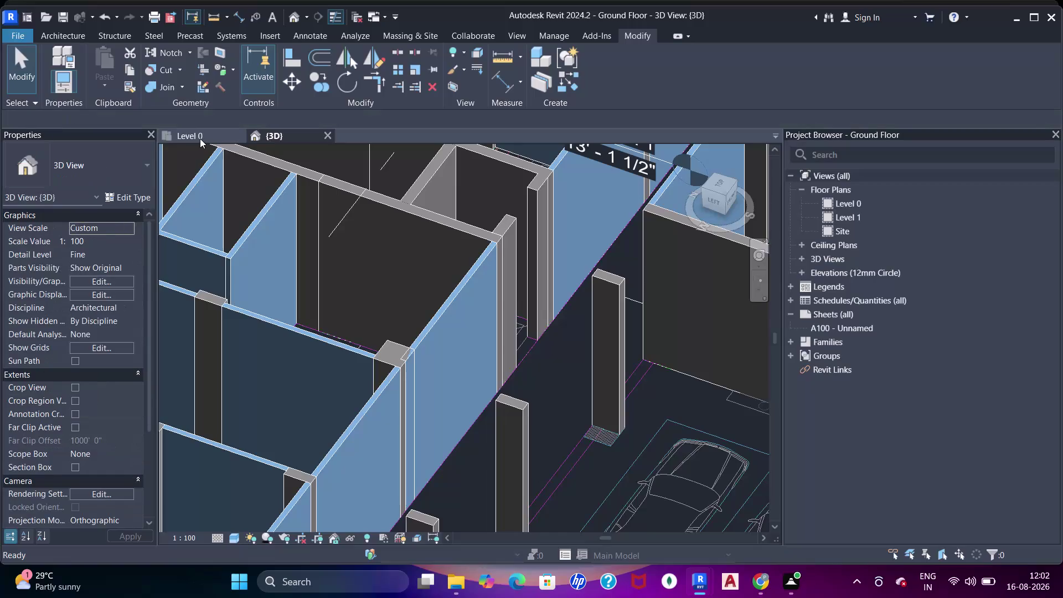
Pan the Level 0 plan across the parking bays, bedrooms and toilets.
scroll(down, 3)
middle_drag(520, 306, 553, 353)
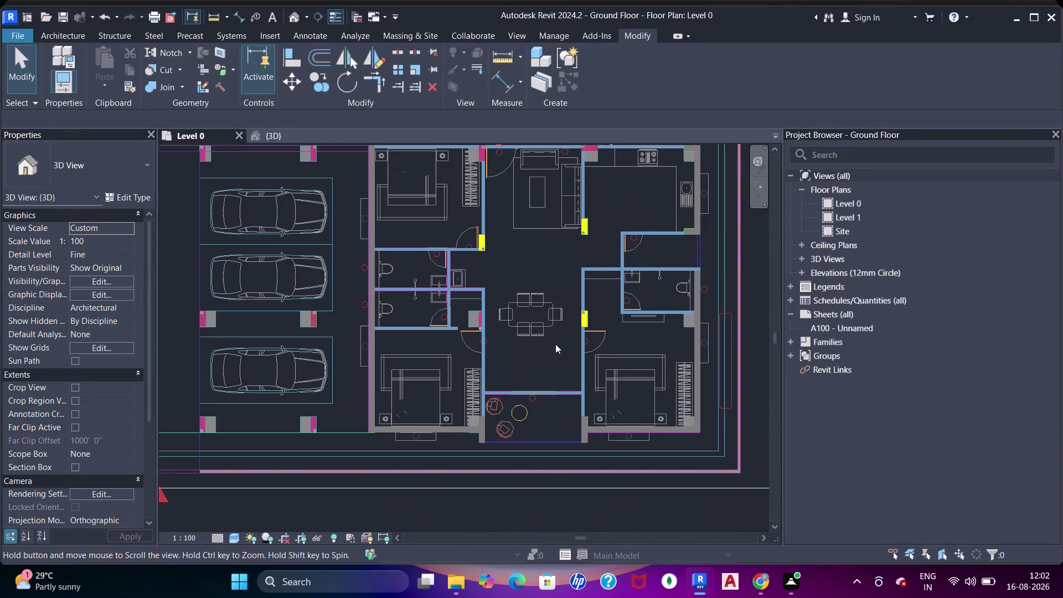
middle_drag(501, 285, 677, 378)
middle_drag(479, 264, 490, 281)
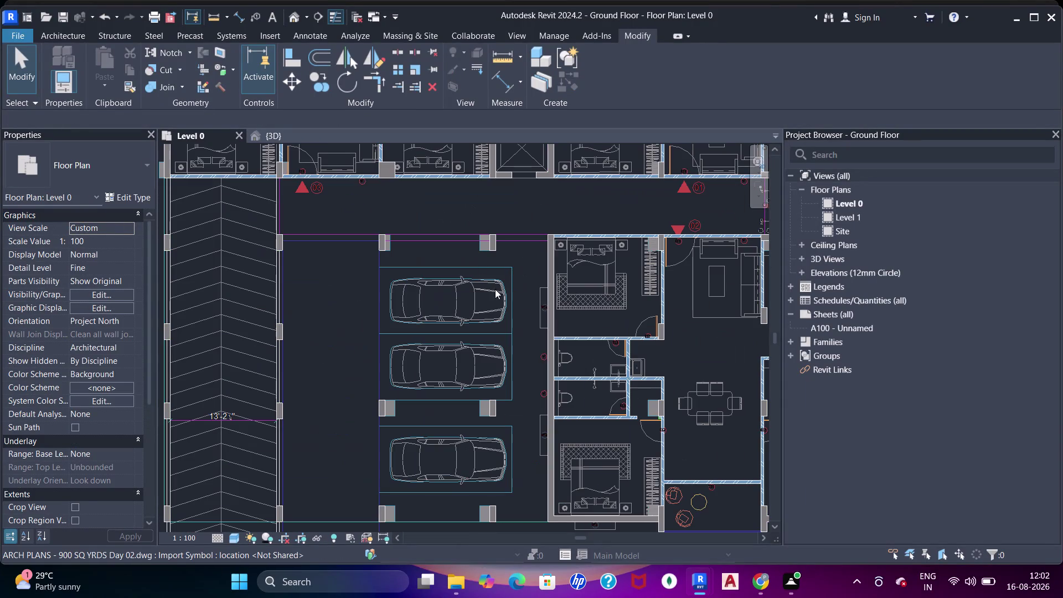
middle_drag(491, 281, 524, 321)
scroll(up, 3)
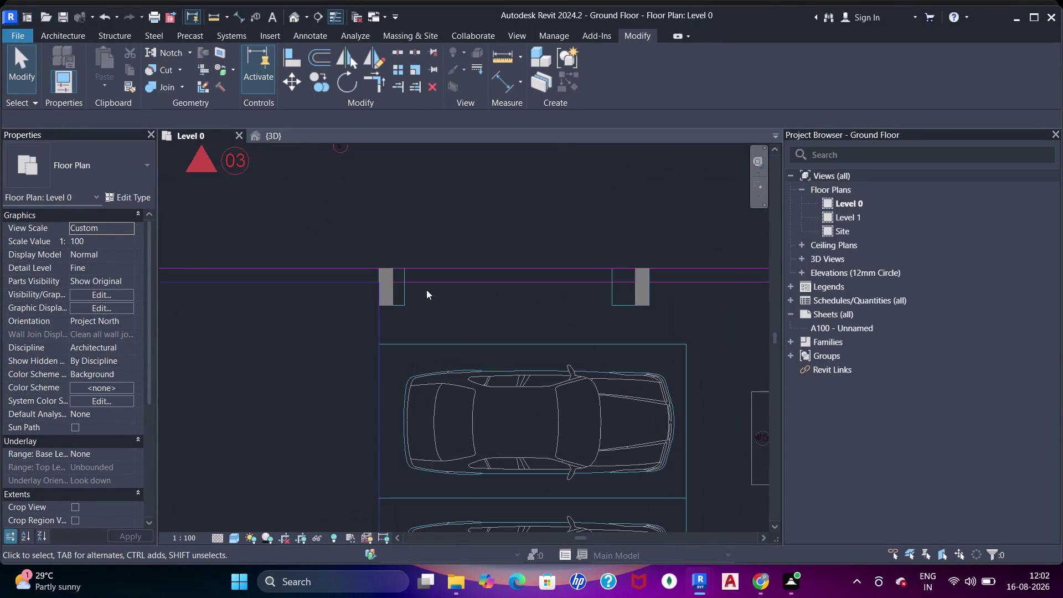
scroll(down, 3)
middle_drag(390, 272, 485, 317)
middle_drag(447, 254, 488, 349)
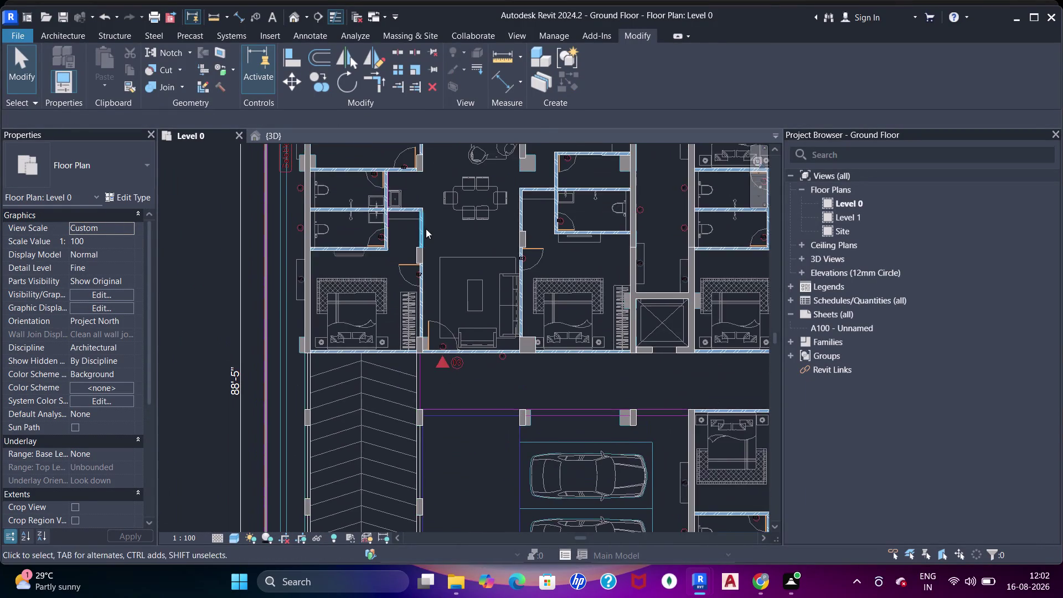
middle_drag(436, 236, 448, 342)
middle_drag(489, 247, 480, 321)
middle_drag(701, 341, 574, 196)
middle_drag(727, 447, 639, 263)
middle_drag(631, 424, 605, 279)
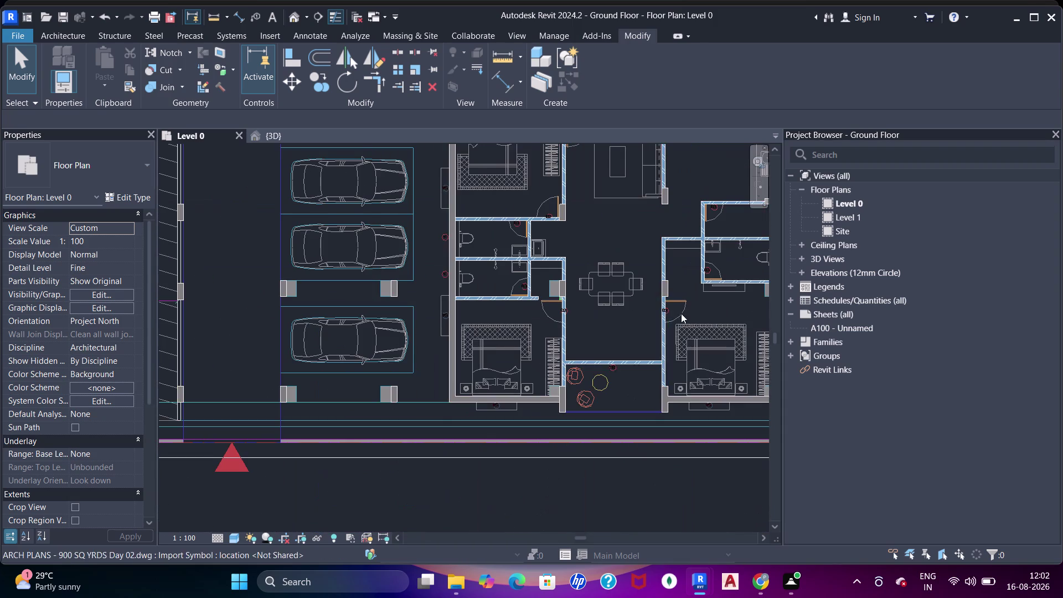
Zoom in on the wall end beside the column near door D2.
middle_drag(681, 313, 528, 342)
middle_drag(443, 357, 567, 397)
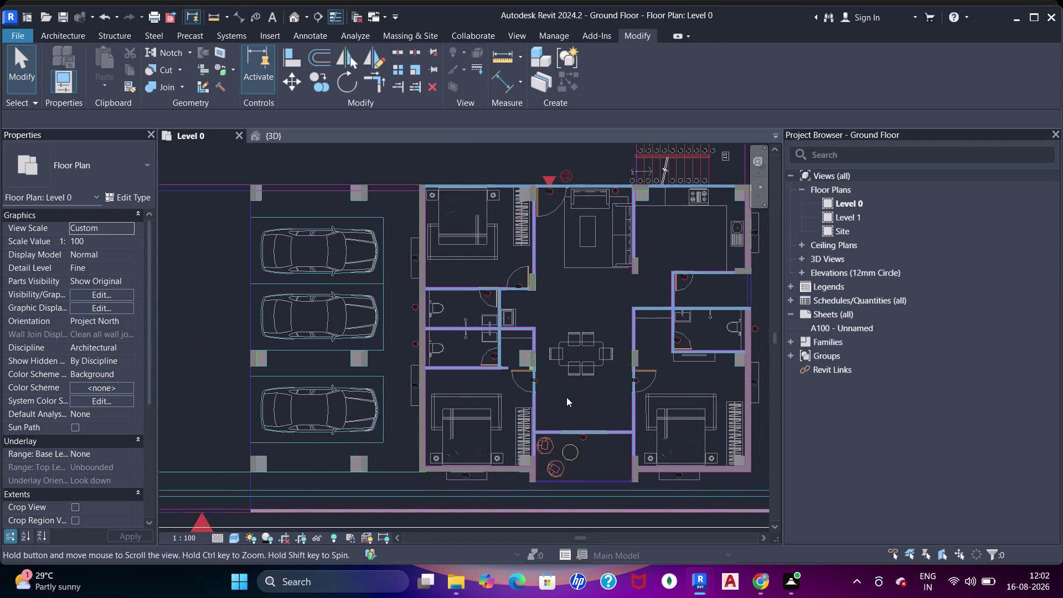
scroll(up, 3)
scroll(up, 3)
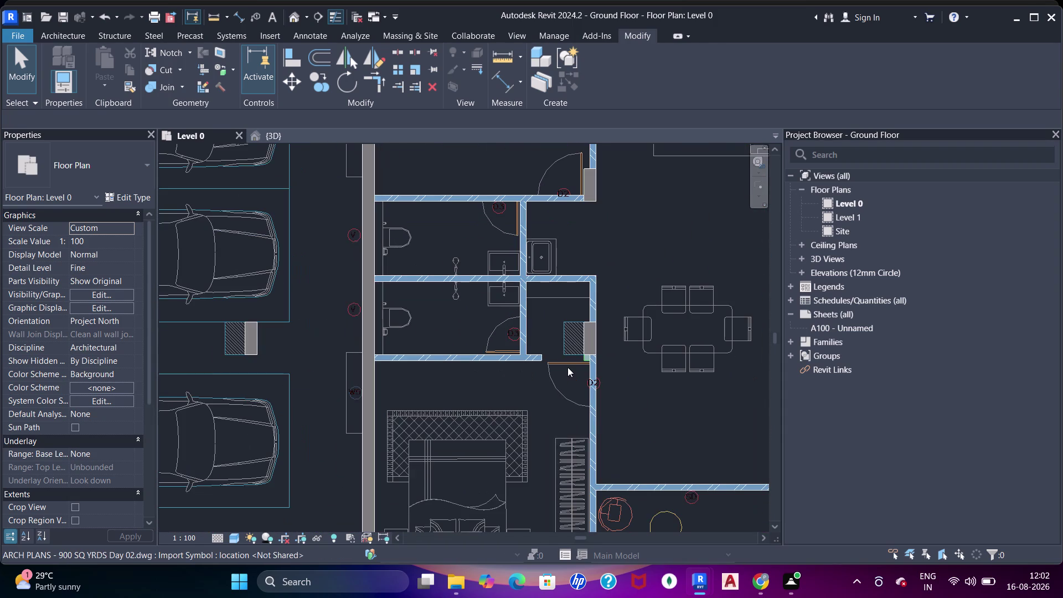
scroll(up, 3)
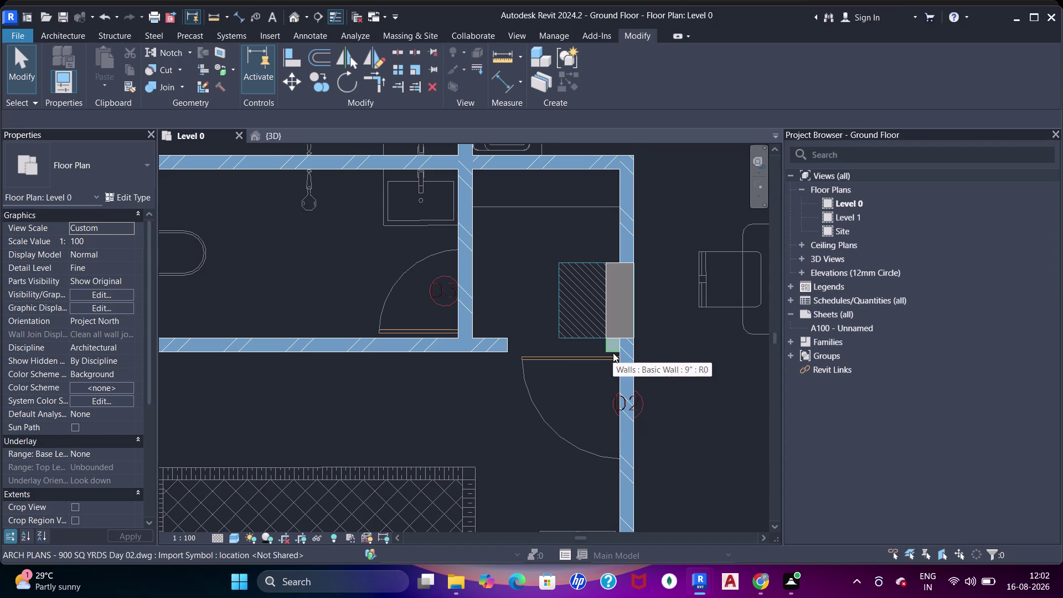
scroll(up, 3)
scroll(down, 3)
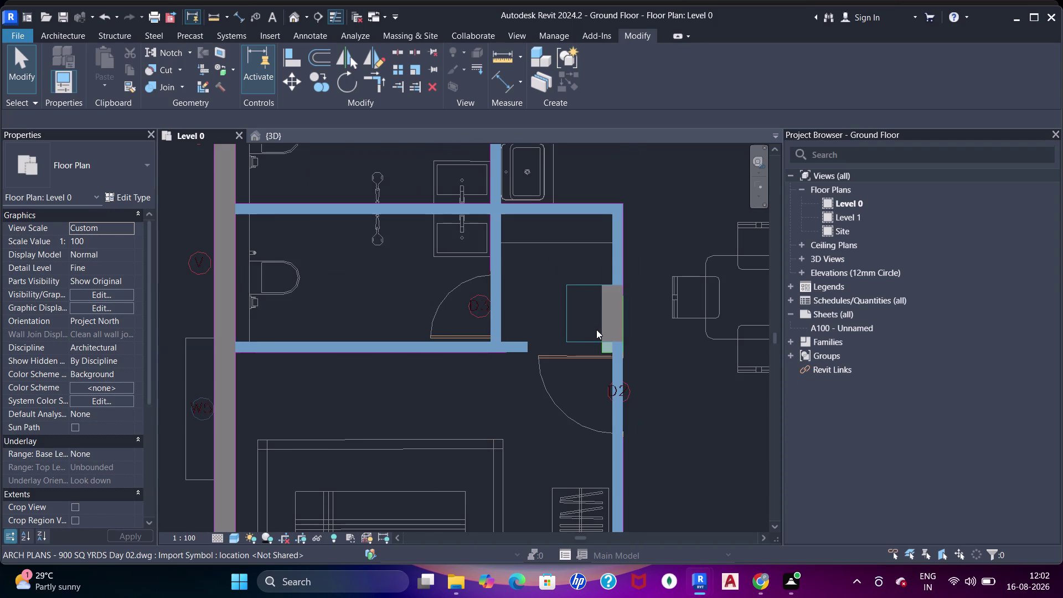
scroll(up, 3)
scroll(up, 3)
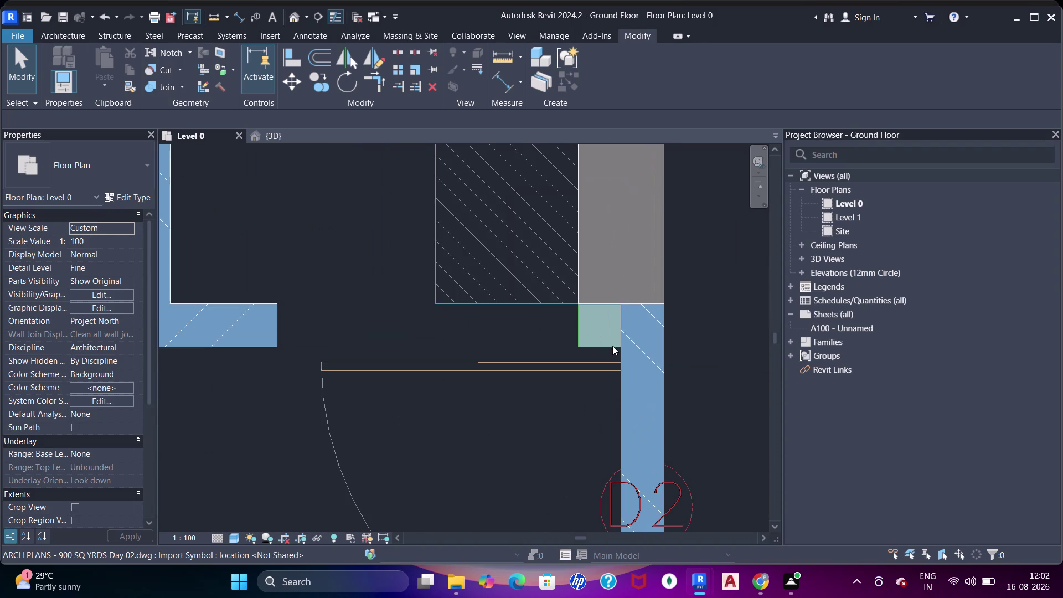
Pull the 4.5" brick wall's top end below the column (16' to 10'6") and dismiss the warning.
click(626, 345)
scroll(down, 3)
middle_drag(658, 279, 658, 333)
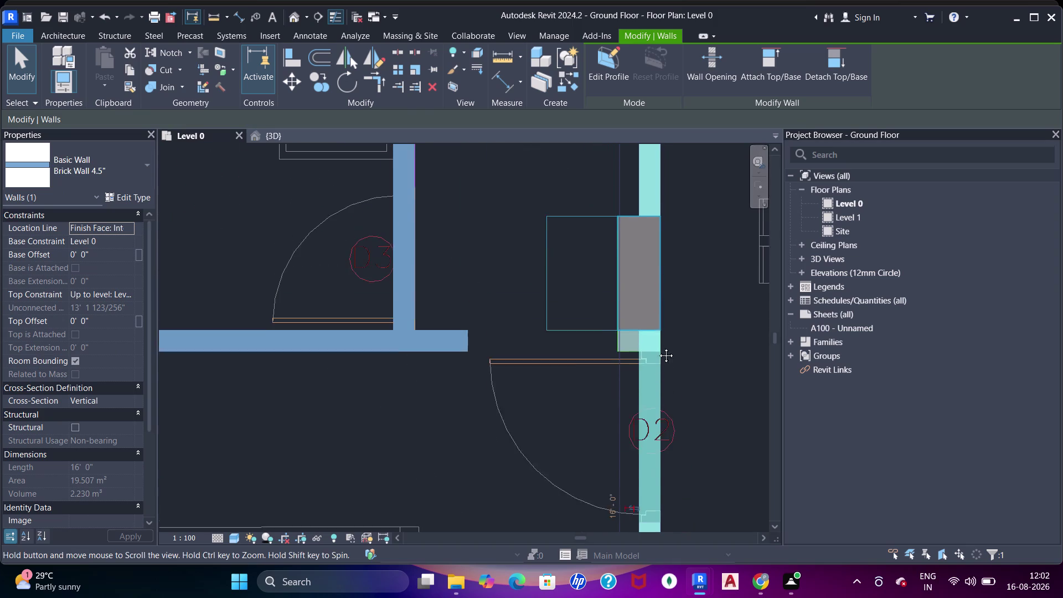
middle_drag(658, 333, 656, 402)
scroll(down, 3)
middle_drag(670, 279, 670, 299)
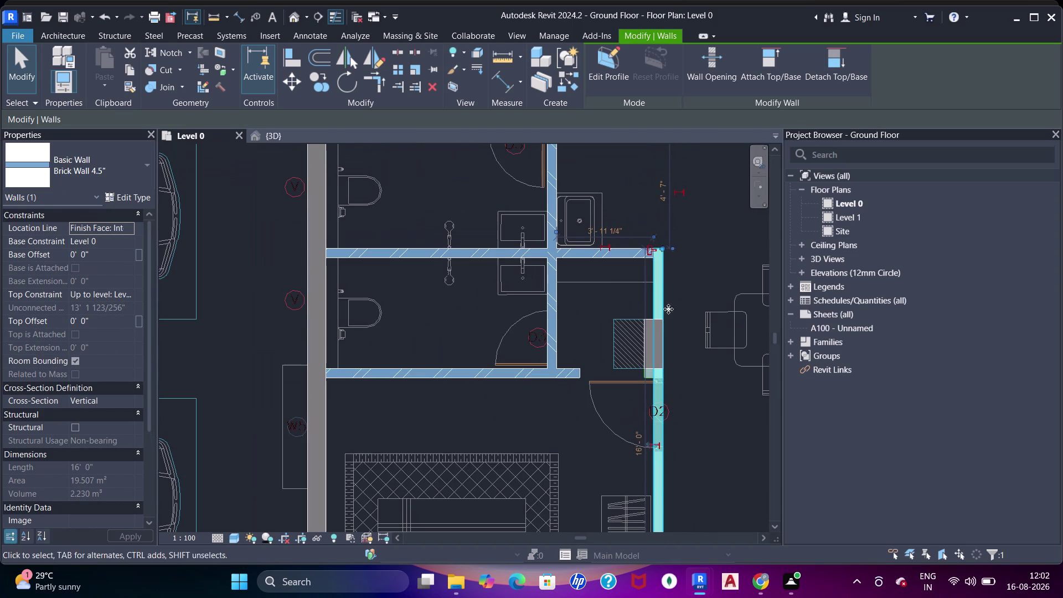
drag(662, 251, 663, 254)
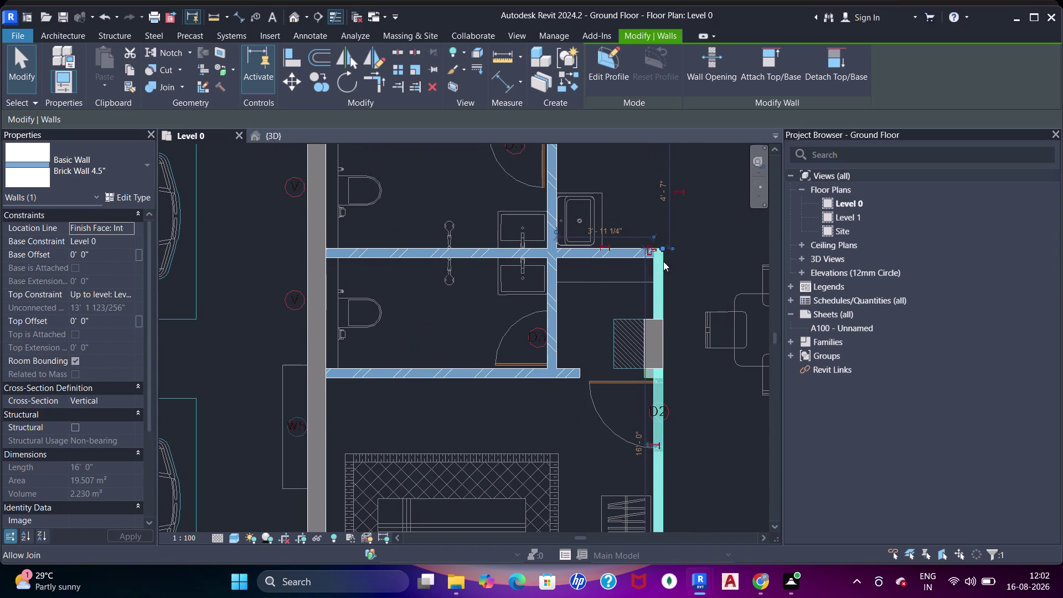
drag(664, 254, 659, 388)
scroll(up, 3)
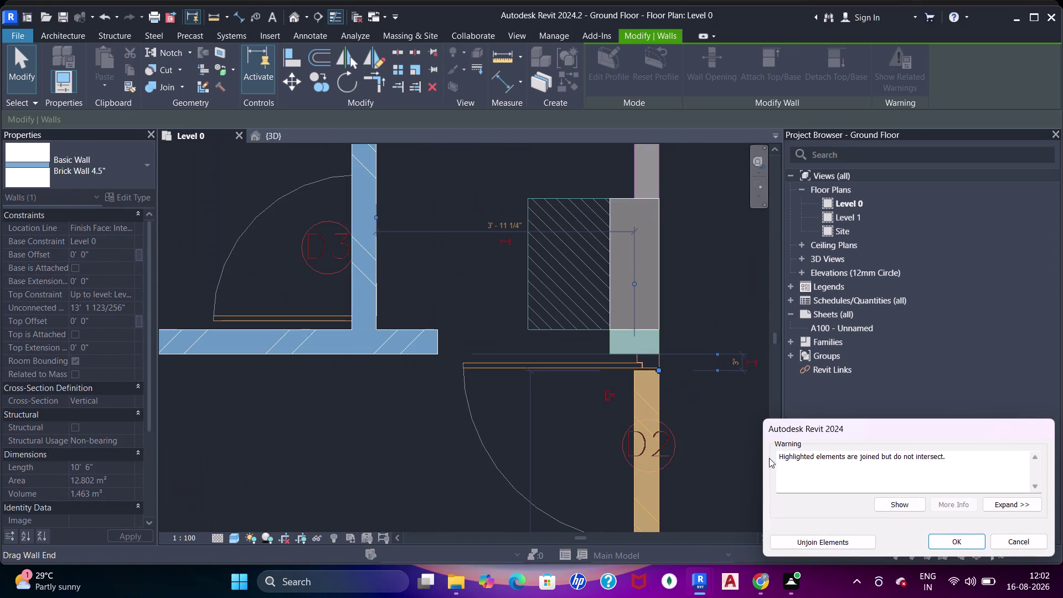
click(842, 543)
middle_drag(637, 393, 636, 336)
scroll(up, 3)
Use Align (AL) to snap the brick wall end to the column face.
key(a)
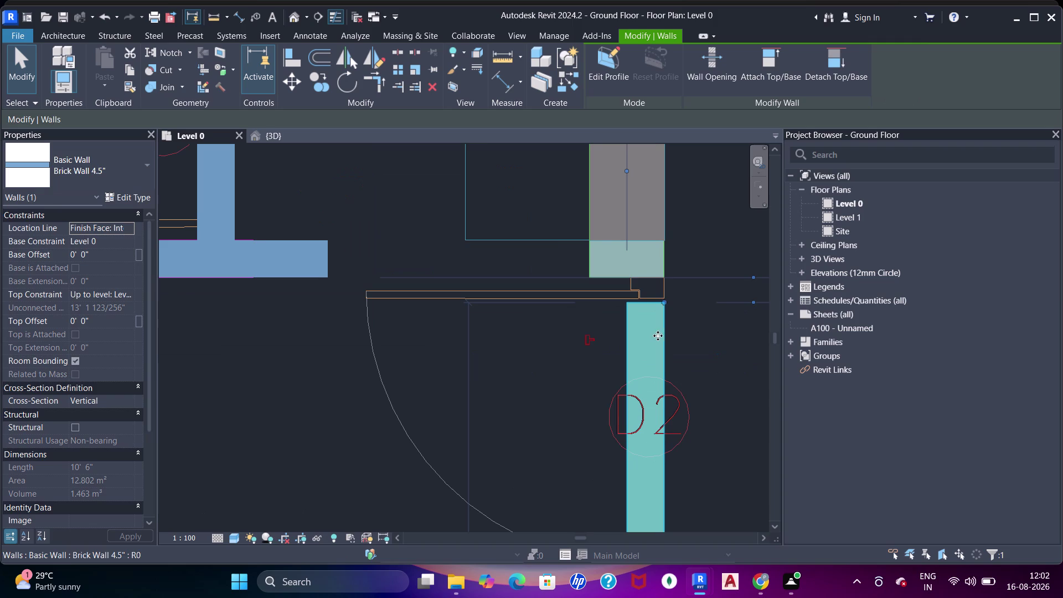
key(a)
key(a)
key(a)
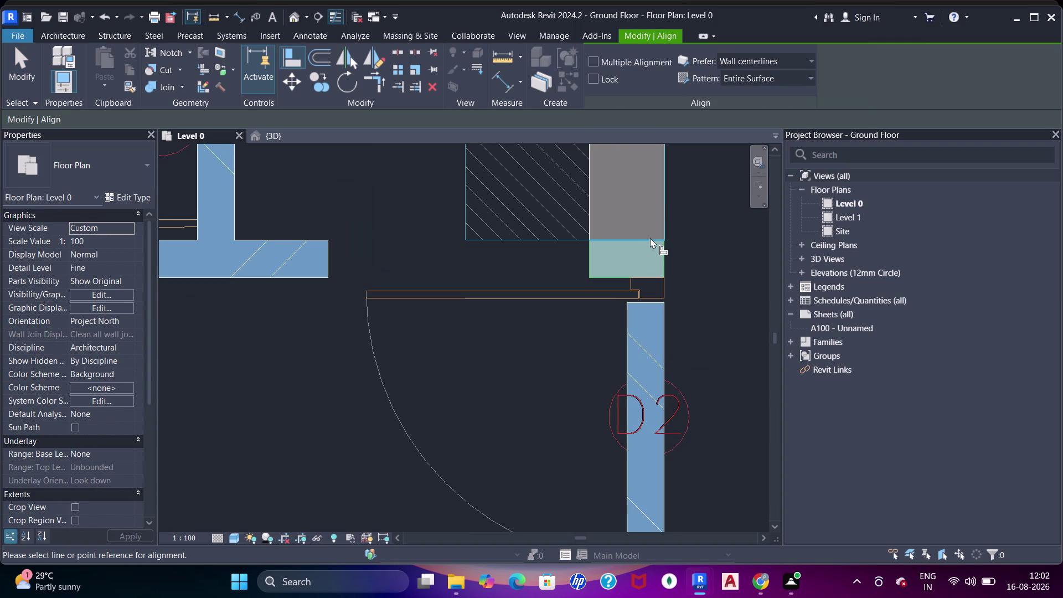
key(Escape)
key(Escape)
click(667, 193)
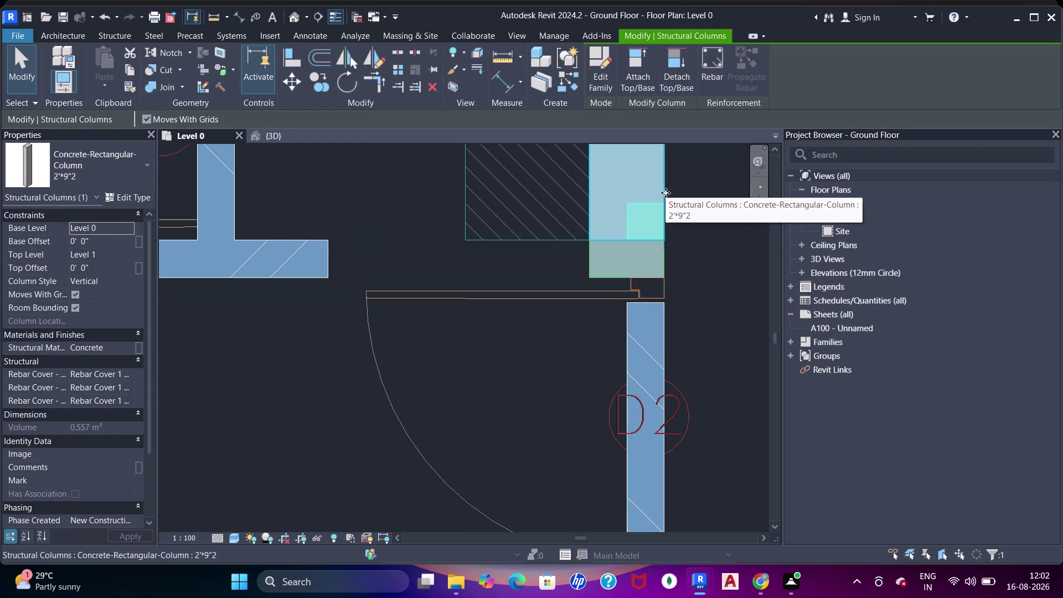
key(Escape)
text(aa)
middle_drag(674, 293, 693, 312)
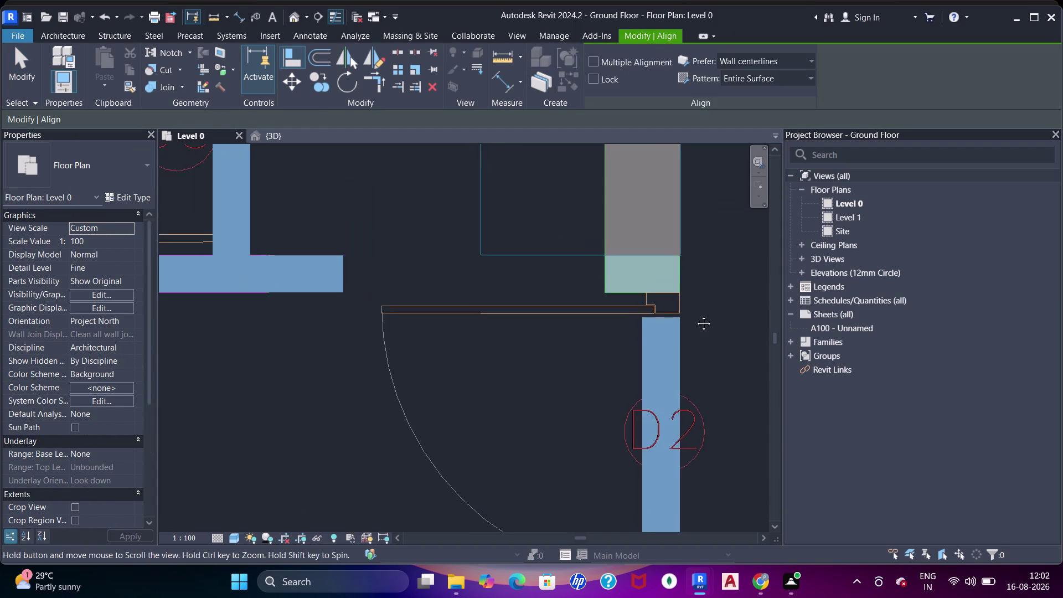
middle_drag(692, 312, 699, 315)
key(Escape)
scroll(up, 3)
key(Escape)
text(aa)
click(670, 297)
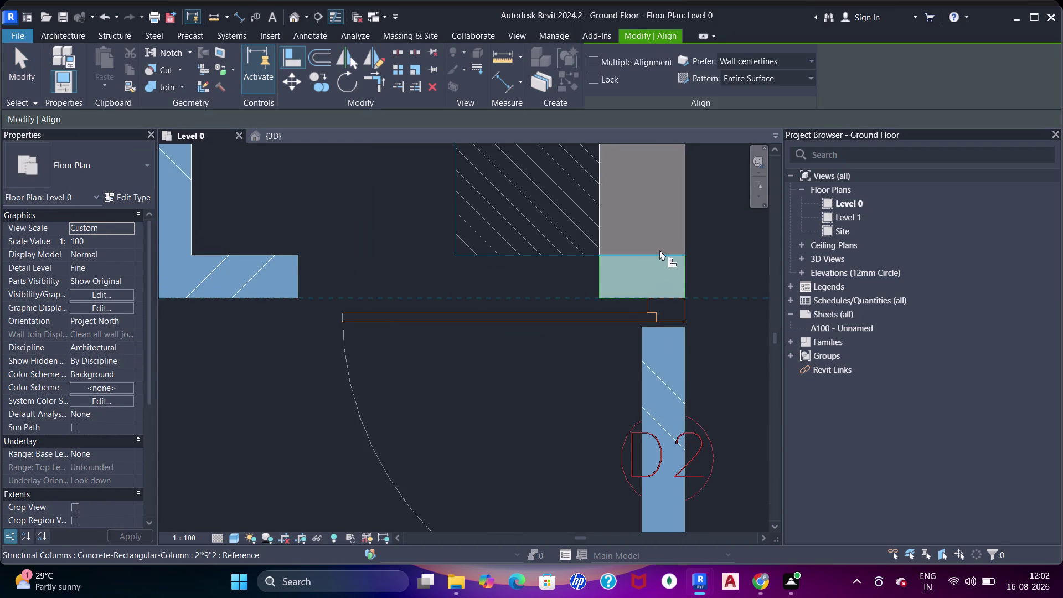
click(660, 250)
scroll(down, 3)
middle_drag(673, 302, 661, 386)
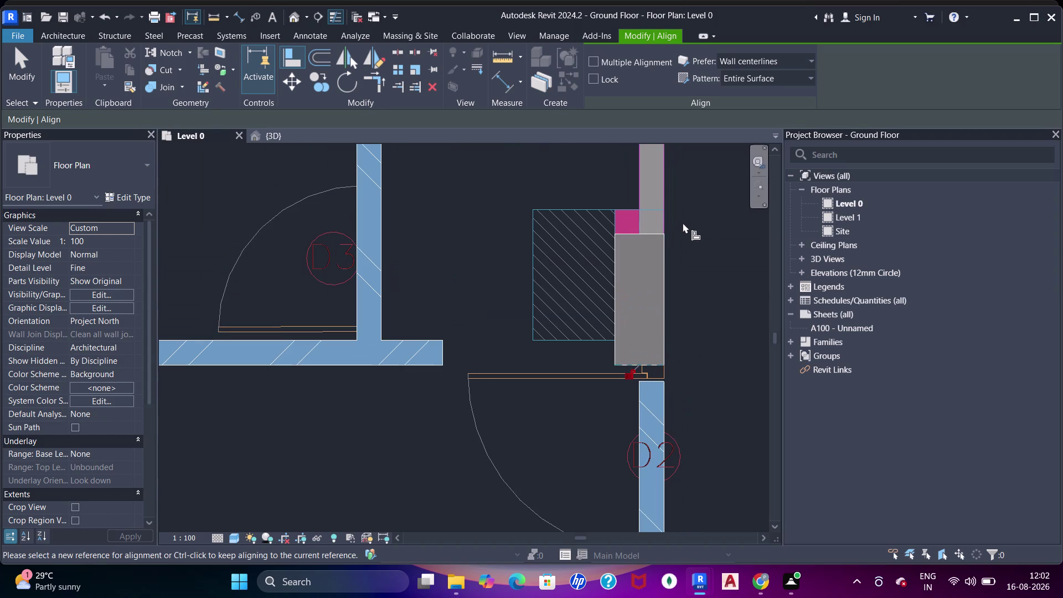
Undo the wrong alignment and align the wall end to the column edge instead.
key(ctrl+z)
middle_drag(666, 310, 667, 283)
scroll(up, 3)
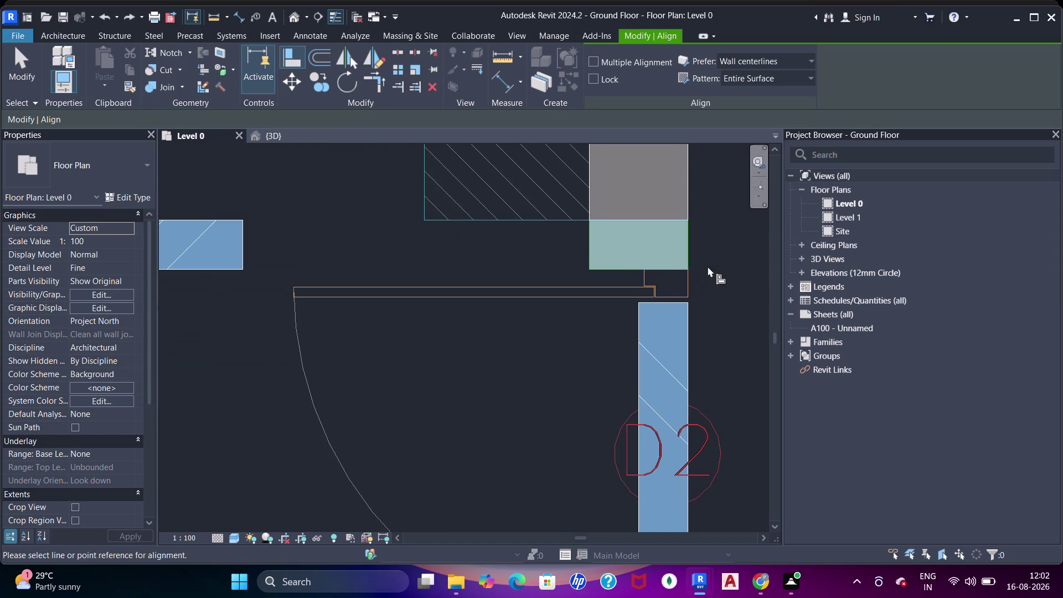
click(713, 265)
click(663, 221)
click(671, 305)
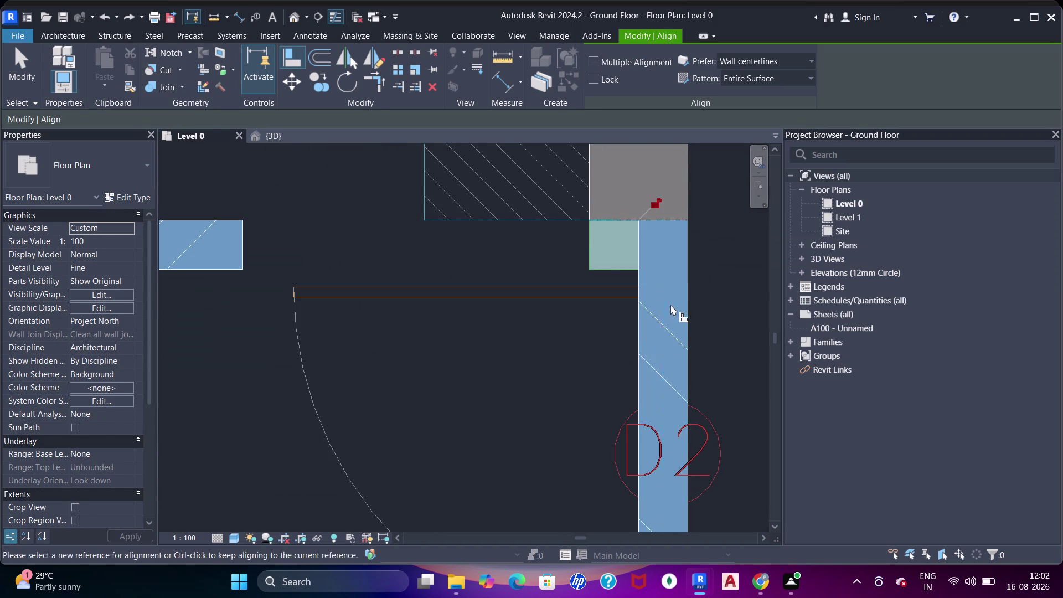
Inspect the wall-column junction and the wall above the column.
scroll(down, 3)
middle_drag(668, 285, 671, 312)
scroll(down, 3)
middle_drag(640, 301, 645, 315)
scroll(down, 3)
middle_drag(639, 298, 642, 313)
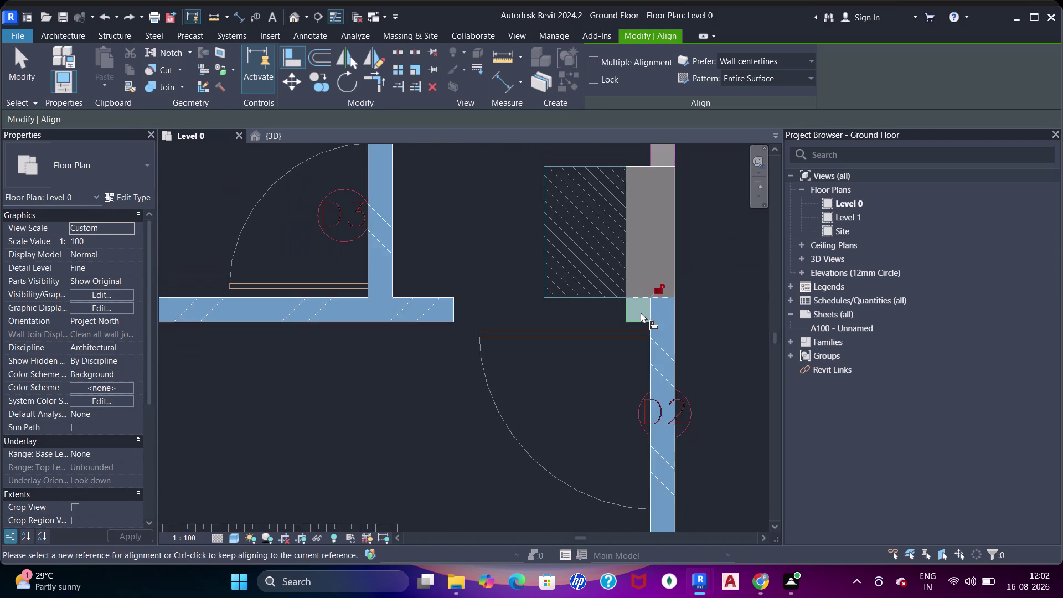
scroll(down, 3)
middle_drag(613, 357, 614, 228)
scroll(down, 3)
middle_drag(629, 235, 616, 382)
middle_drag(616, 381, 621, 412)
scroll(up, 3)
middle_drag(665, 289, 669, 311)
key(Escape)
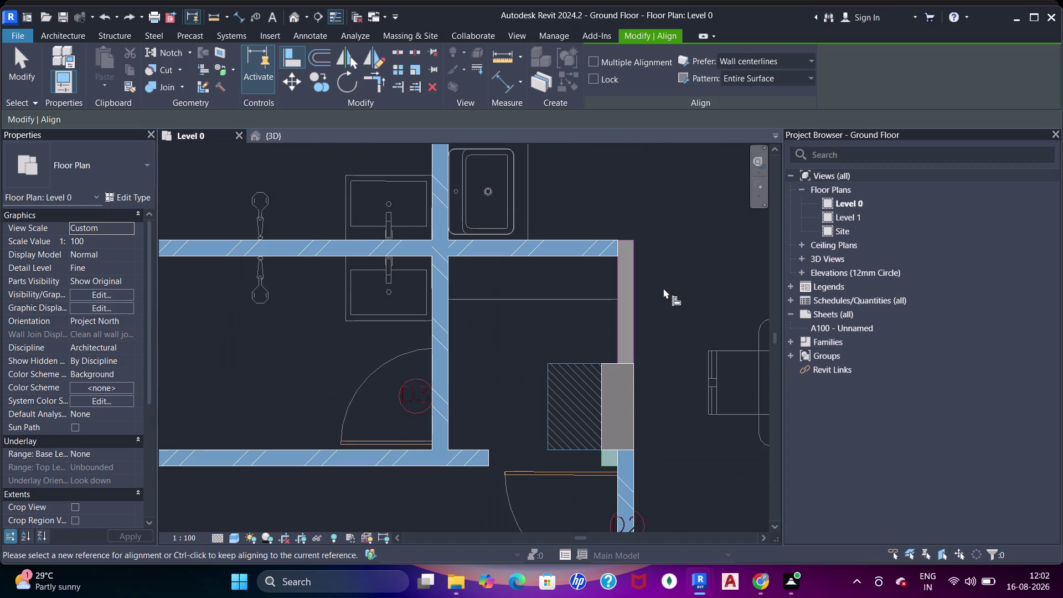
Draw a short wall segment (WA) from the column's top across the gap.
key(Escape)
key(w)
key(a)
click(633, 360)
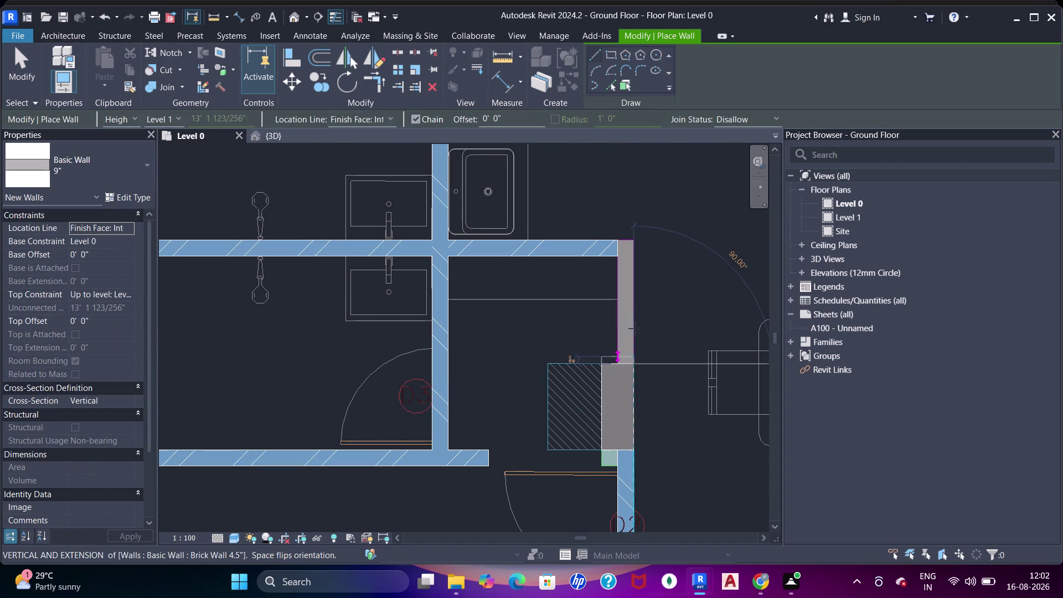
click(635, 318)
key(Escape)
key(Escape)
click(632, 323)
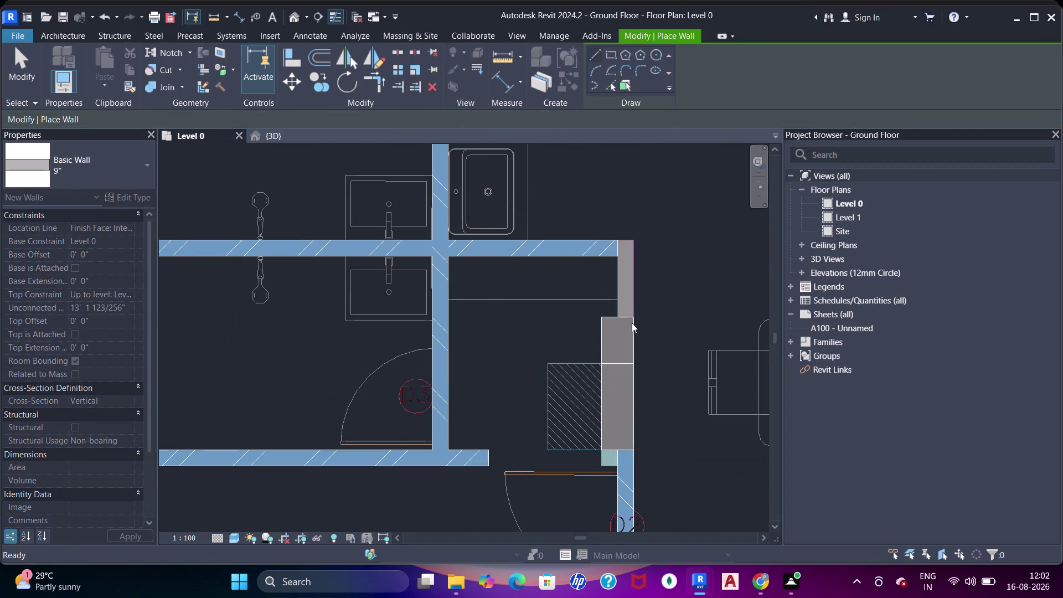
key(Escape)
Change the new wall segment's type to Brick Wall 4.5".
click(629, 336)
click(134, 161)
scroll(up, 3)
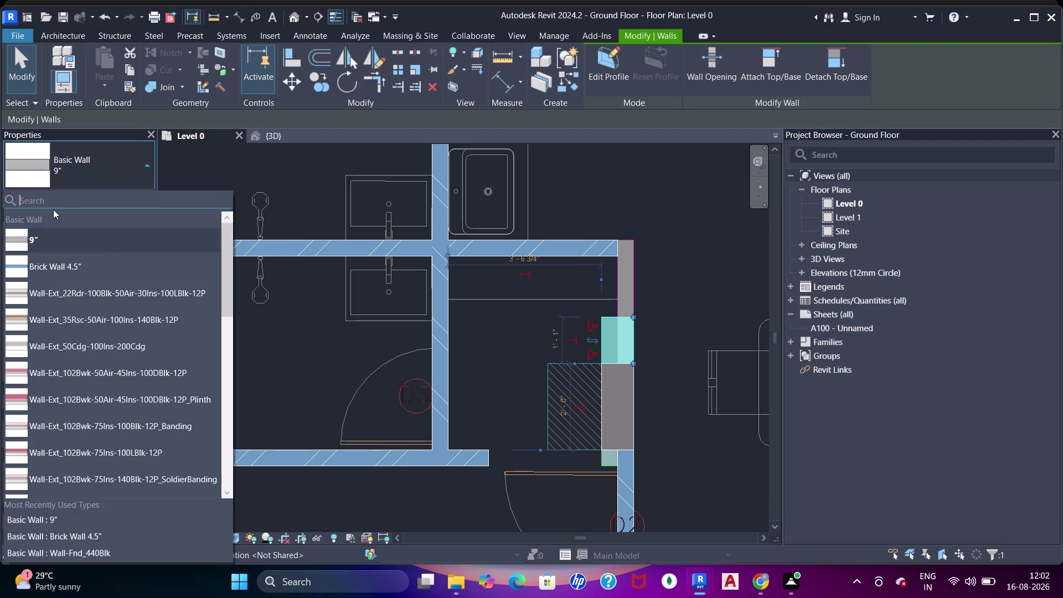
click(62, 265)
key(Escape)
key(Escape)
Align the new segment with the wall line above.
key(a)
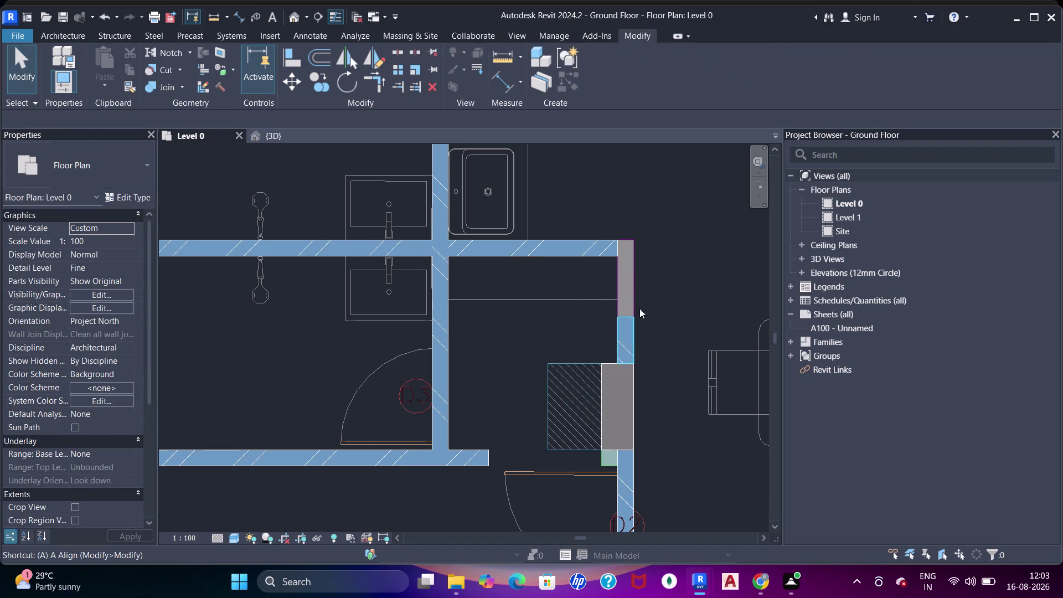
key(a)
click(630, 239)
key(Escape)
scroll(up, 3)
key(a)
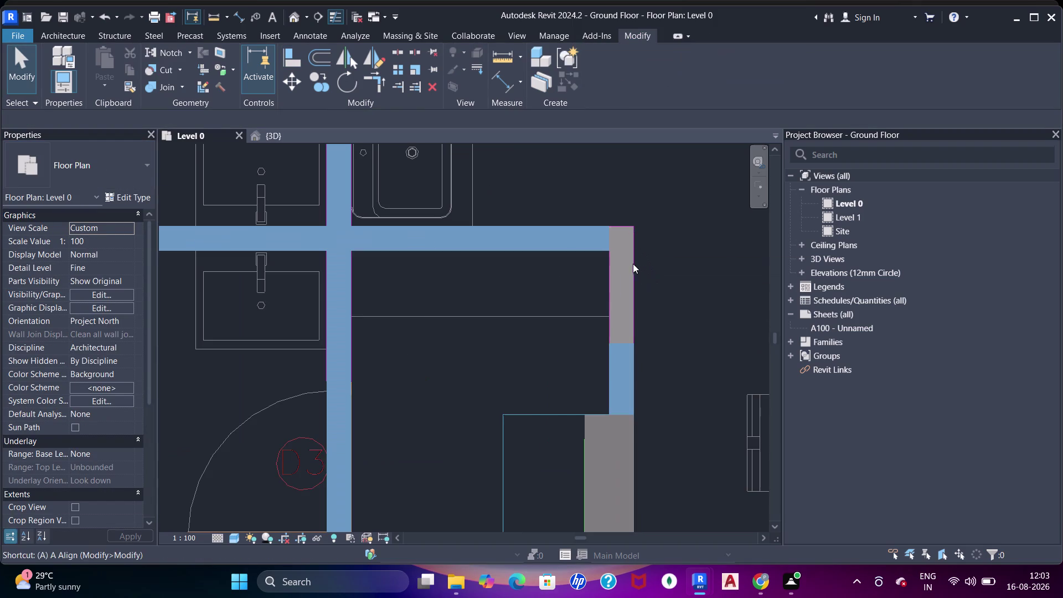
key(a)
click(621, 226)
click(631, 341)
scroll(down, 3)
middle_click(626, 308)
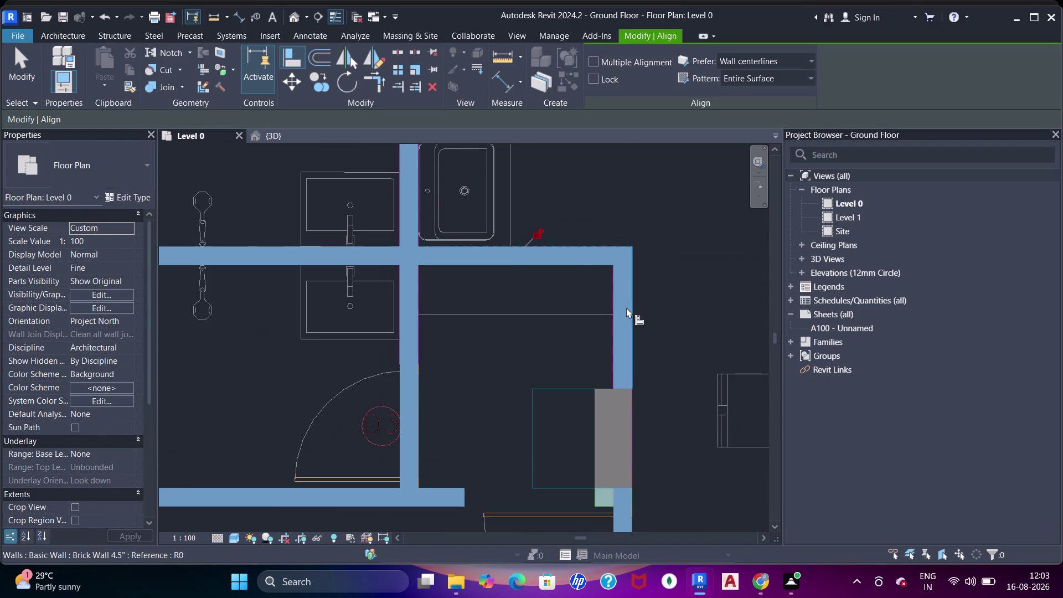
Align the short wall to the adjacent wall face, then exit Align.
key(Escape)
key(Escape)
key(j)
key(j)
key(j)
click(603, 260)
click(618, 270)
scroll(down, 3)
middle_drag(615, 297, 609, 246)
key(Escape)
scroll(down, 3)
middle_drag(654, 325, 595, 191)
scroll(down, 3)
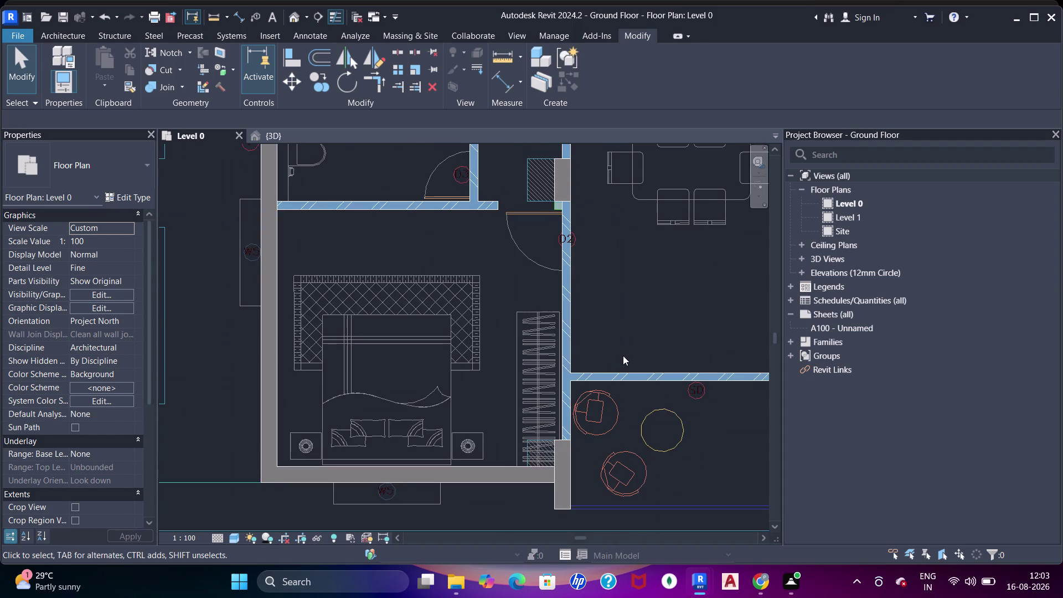
middle_drag(623, 354, 420, 340)
middle_drag(560, 273, 544, 371)
middle_drag(623, 276, 566, 361)
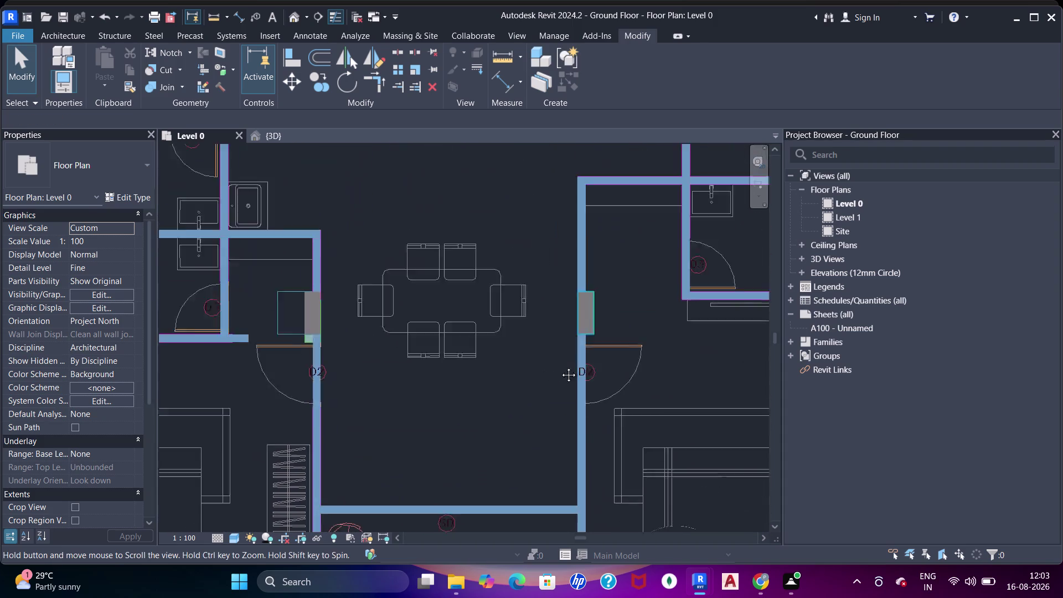
middle_drag(566, 361, 529, 399)
middle_drag(576, 372, 430, 367)
scroll(down, 3)
middle_drag(424, 323, 481, 260)
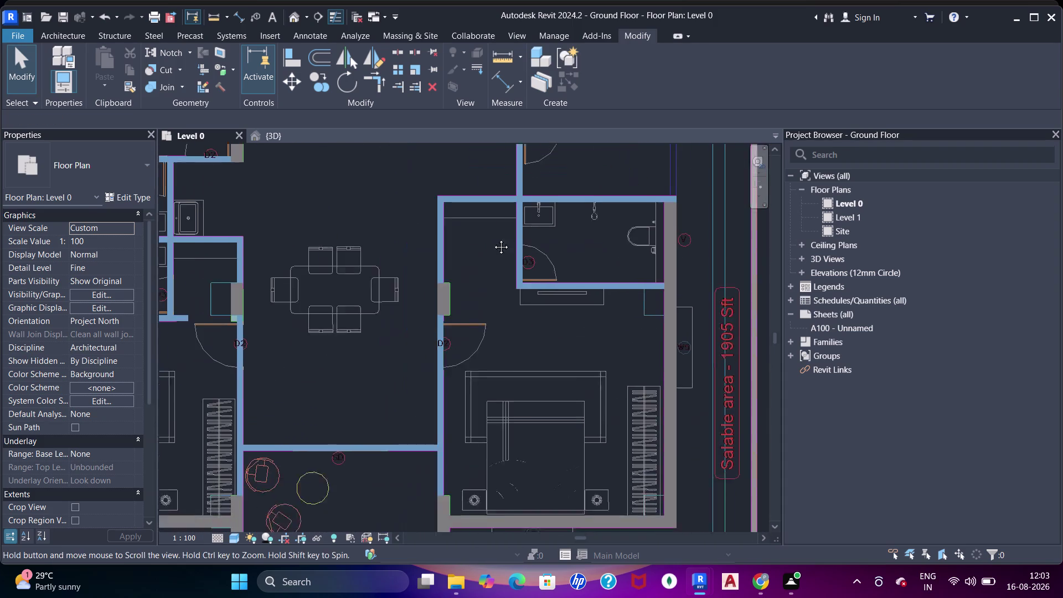
middle_drag(482, 260, 505, 213)
middle_drag(308, 278, 615, 397)
middle_drag(364, 292, 372, 361)
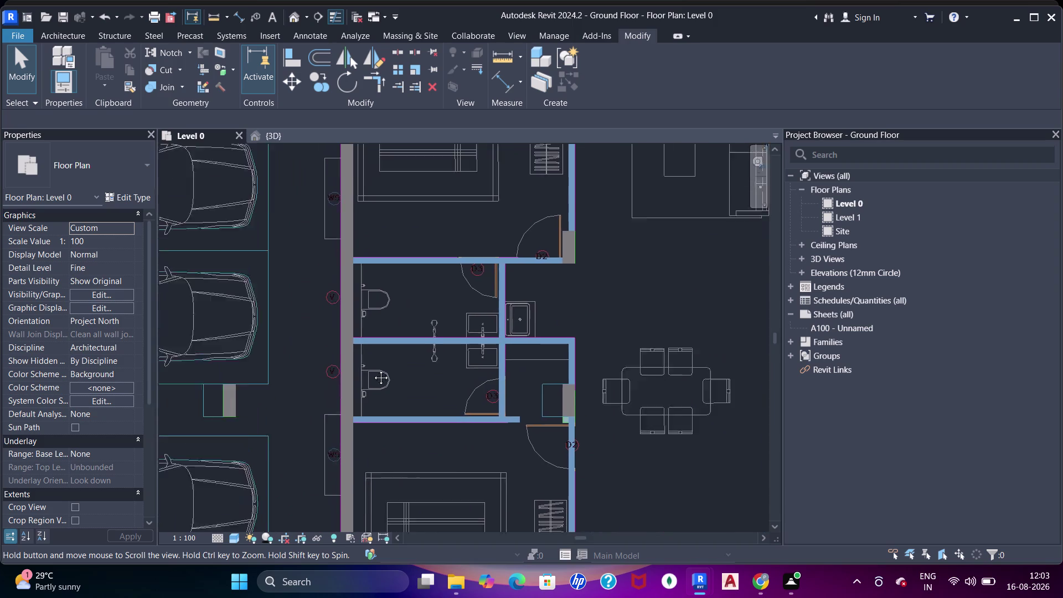
middle_drag(372, 361, 379, 391)
scroll(up, 3)
scroll(down, 3)
middle_drag(472, 298, 508, 451)
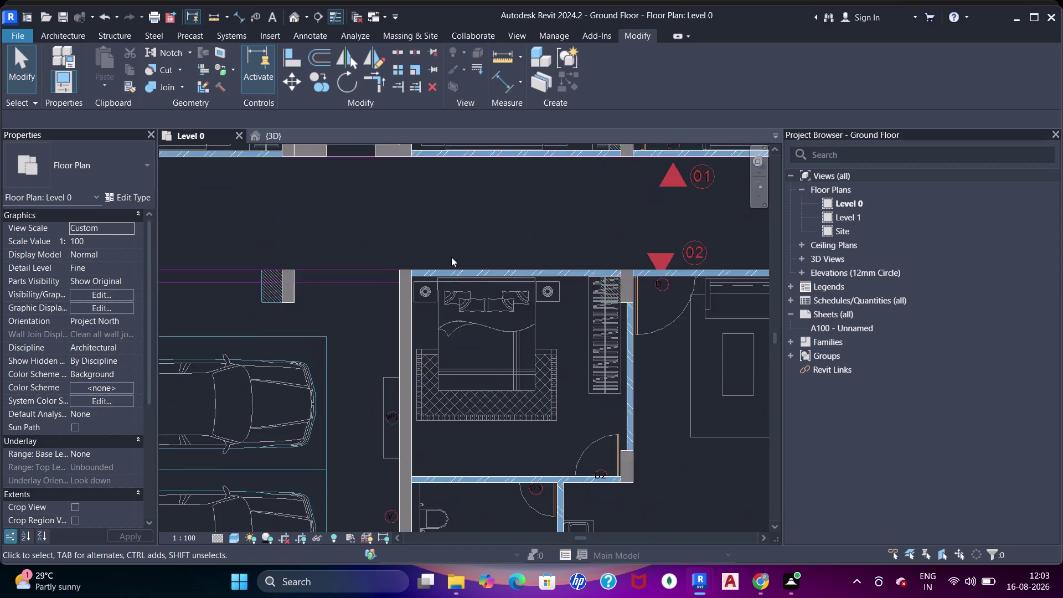
scroll(down, 3)
middle_drag(447, 254, 491, 396)
middle_drag(347, 281, 485, 372)
scroll(up, 3)
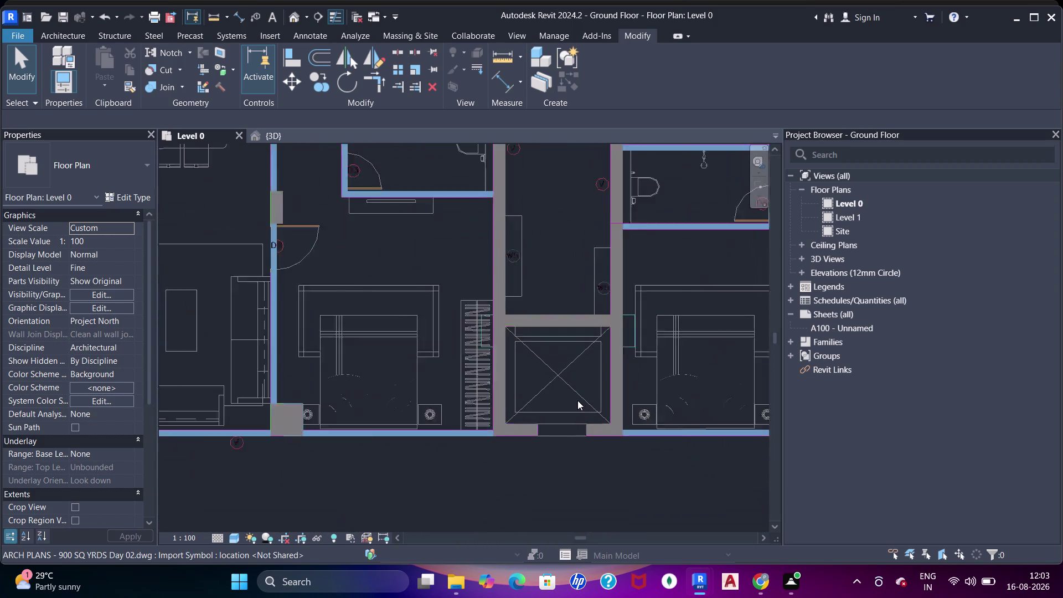
scroll(up, 3)
scroll(up, 3)
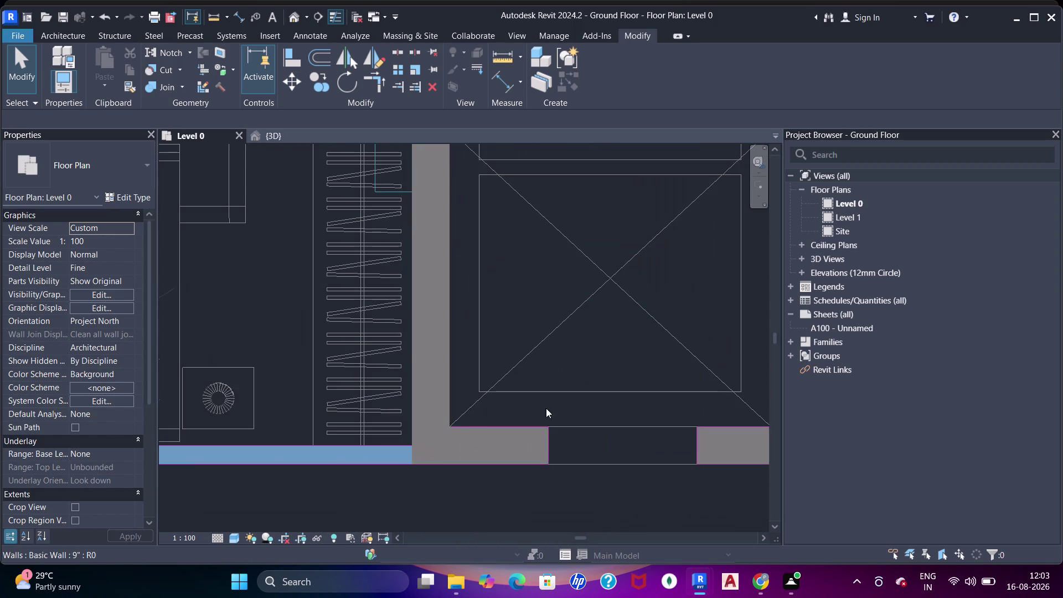
Join a wall into its adjacent concrete column with Join Geometry (JJ).
key(Escape)
key(j)
key(j)
key(j)
drag(494, 426, 485, 426)
click(451, 402)
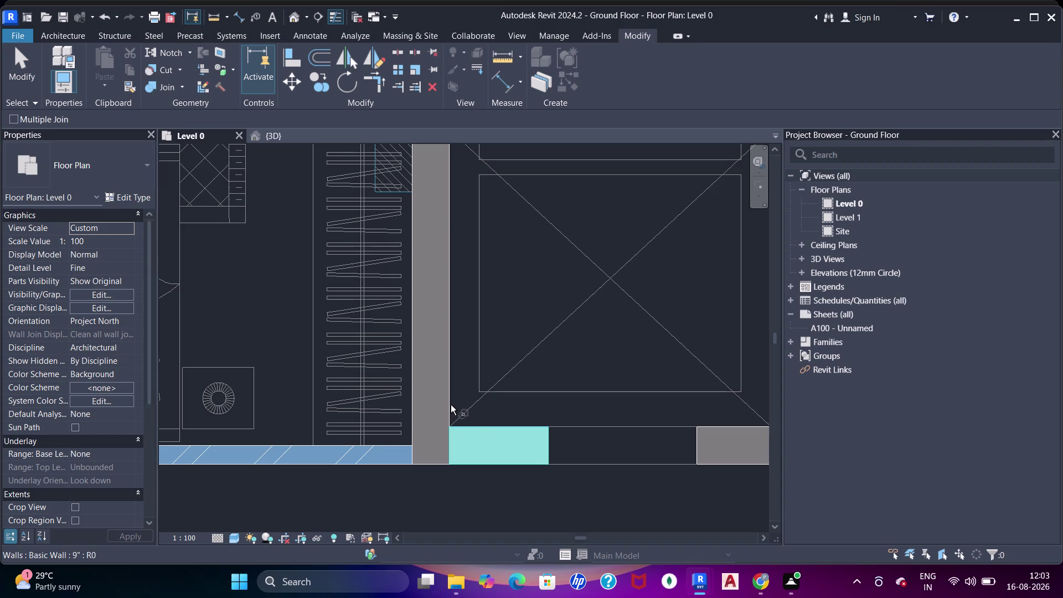
Attempt to align a wall face to a column edge, then cancel.
key(Escape)
key(Escape)
key(a)
key(a)
key(a)
click(474, 463)
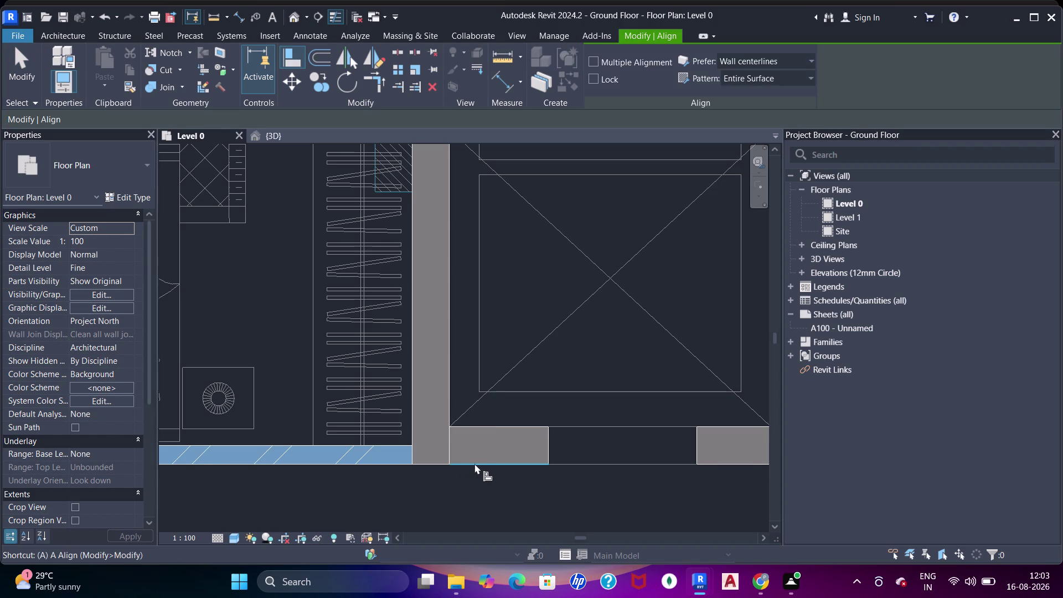
click(434, 462)
key(Escape)
key(Escape)
key(Escape)
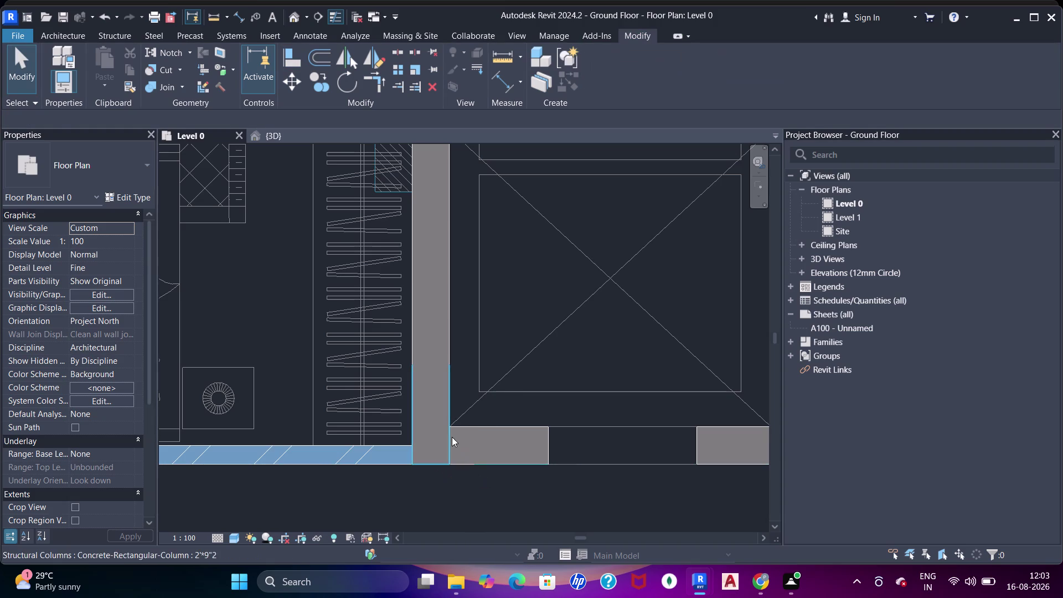
Align the wall face to the column face.
key(a)
key(a)
click(450, 394)
click(447, 435)
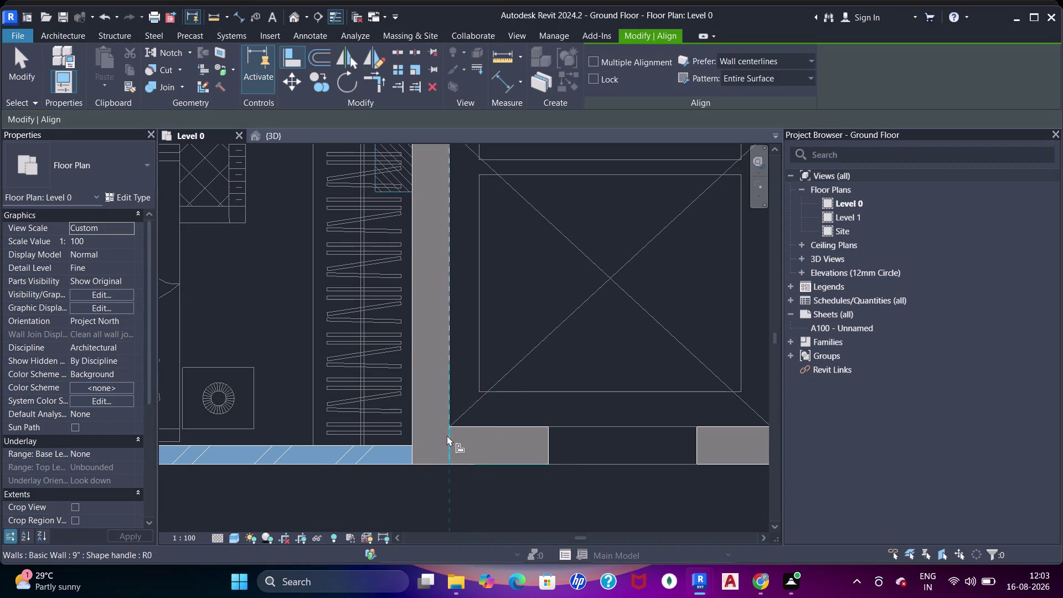
key(Escape)
key(Escape)
Move to the next wall-column junction and pick its column edge for alignment.
middle_drag(667, 414, 308, 389)
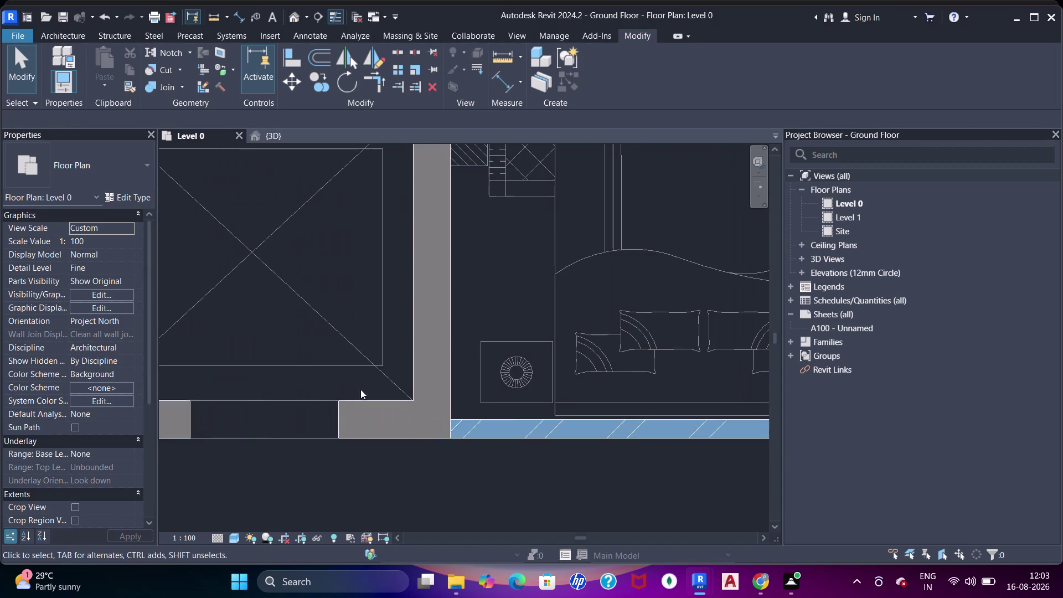
scroll(down, 3)
middle_drag(369, 321, 610, 449)
middle_drag(463, 290, 475, 367)
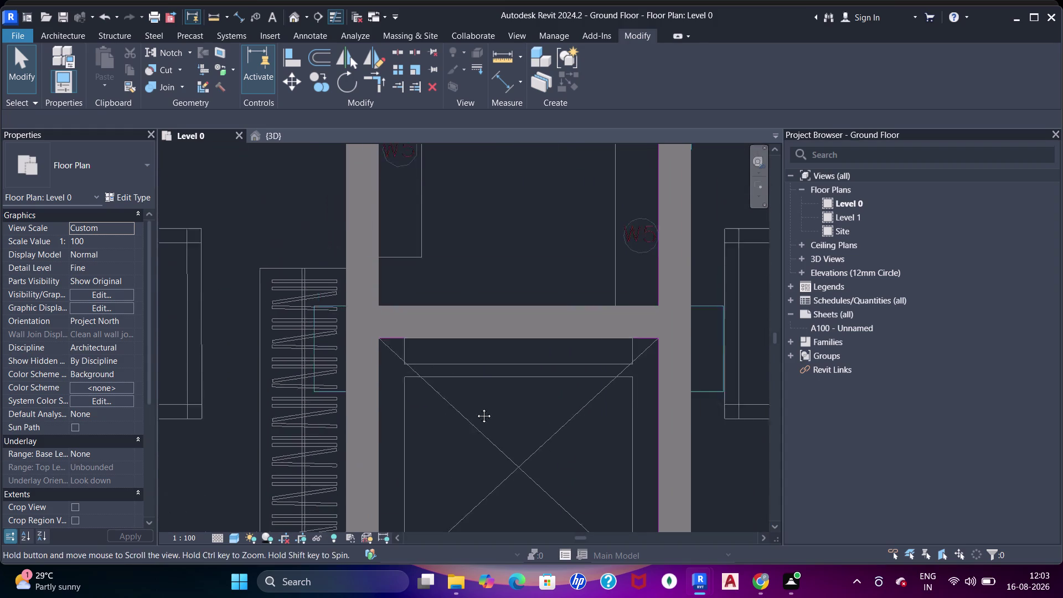
middle_drag(475, 367, 476, 431)
middle_drag(496, 300, 592, 486)
scroll(up, 3)
key(a)
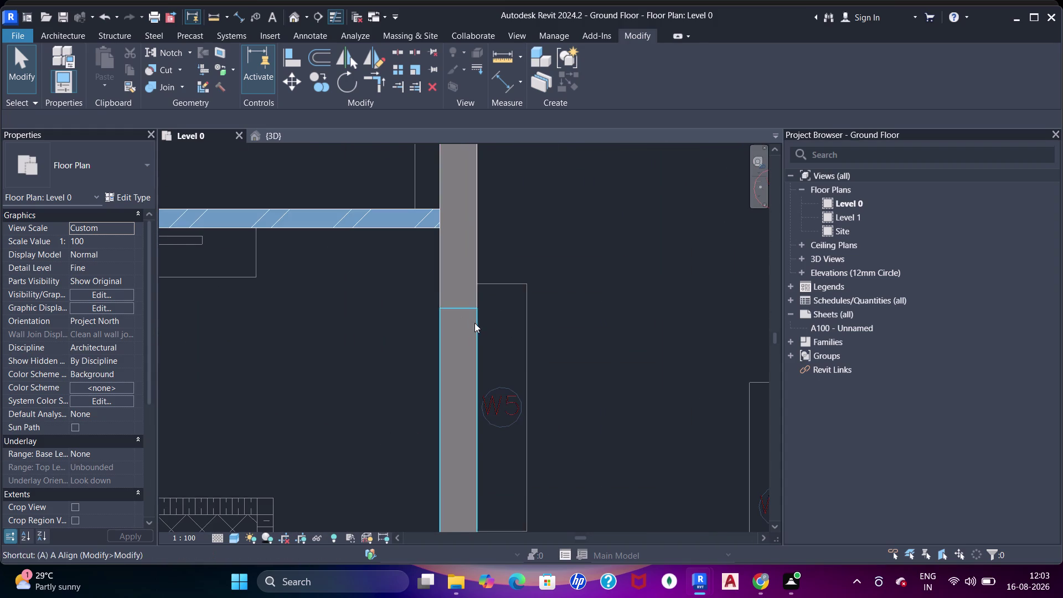
key(a)
key(a)
click(468, 313)
click(469, 308)
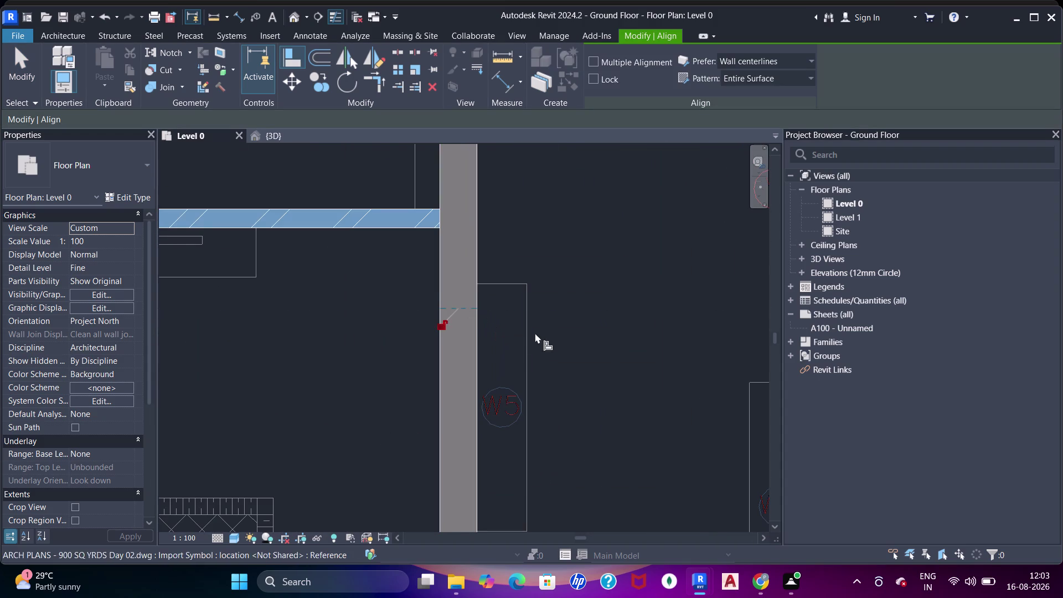
key(Escape)
Align the column edge with the horizontal wall face, dismissing the joined-elements warning.
middle_drag(621, 308, 403, 295)
middle_drag(573, 312, 533, 308)
click(549, 290)
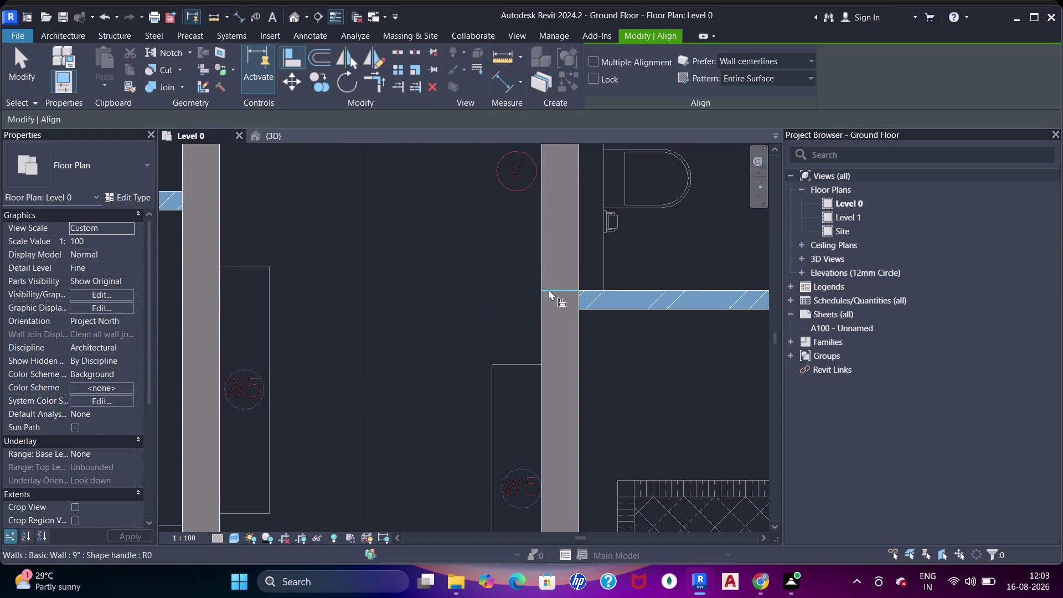
click(551, 289)
click(958, 541)
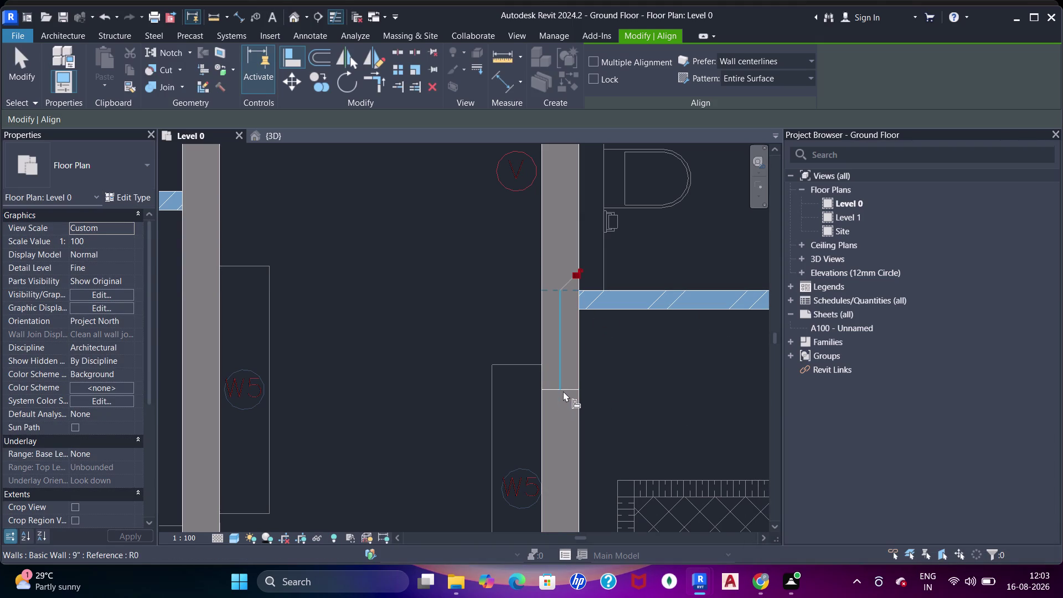
scroll(up, 3)
click(574, 389)
click(571, 391)
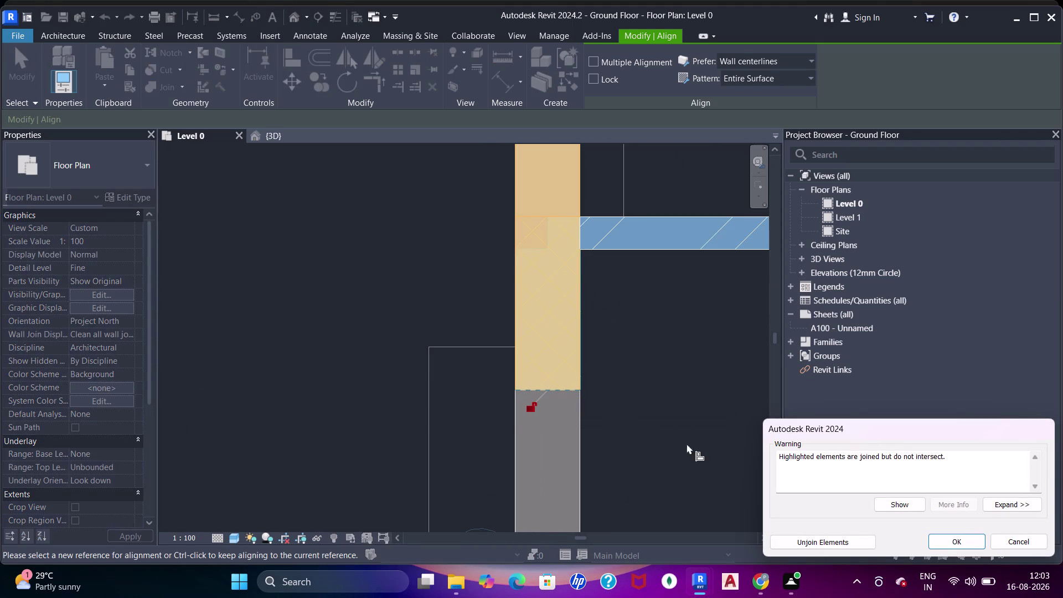
click(848, 543)
scroll(down, 3)
middle_drag(630, 331, 535, 319)
key(Escape)
key(Escape)
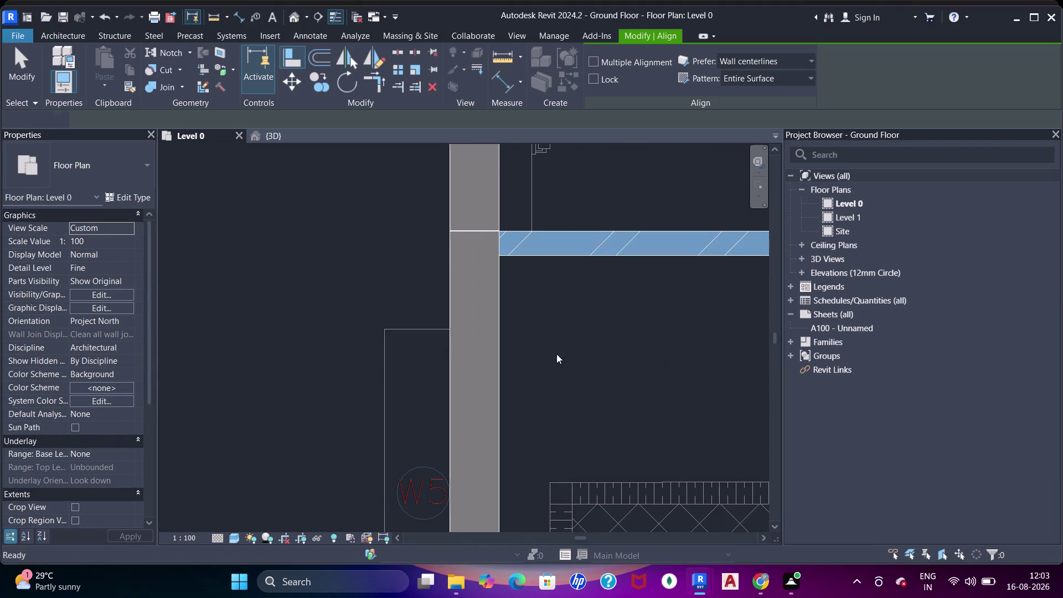
Align another column edge to the wall face, dismissing the joined-elements warning.
middle_drag(507, 281, 542, 340)
scroll(up, 3)
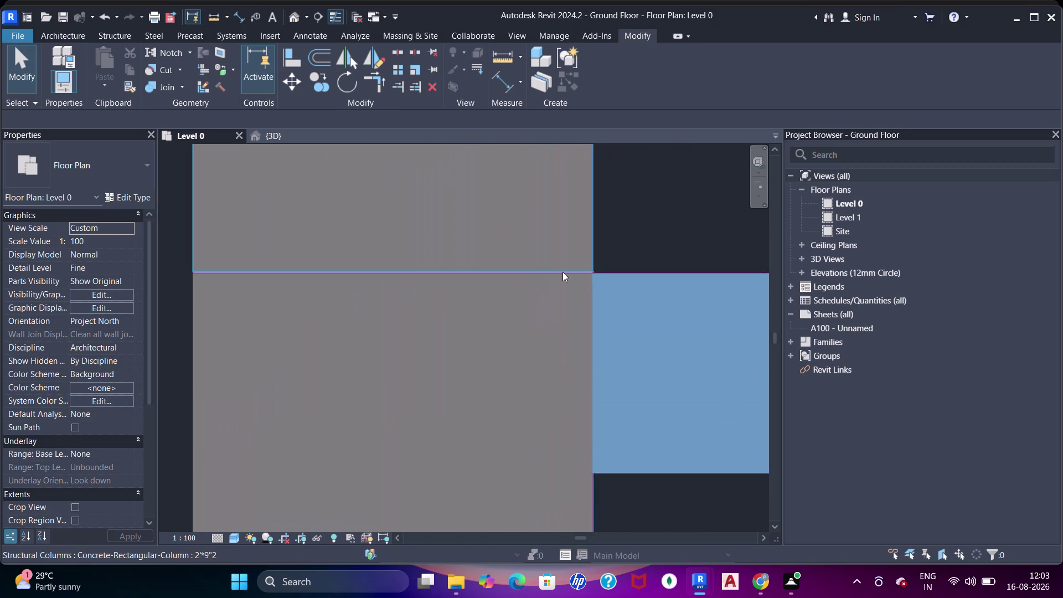
scroll(up, 3)
key(a)
key(a)
key(a)
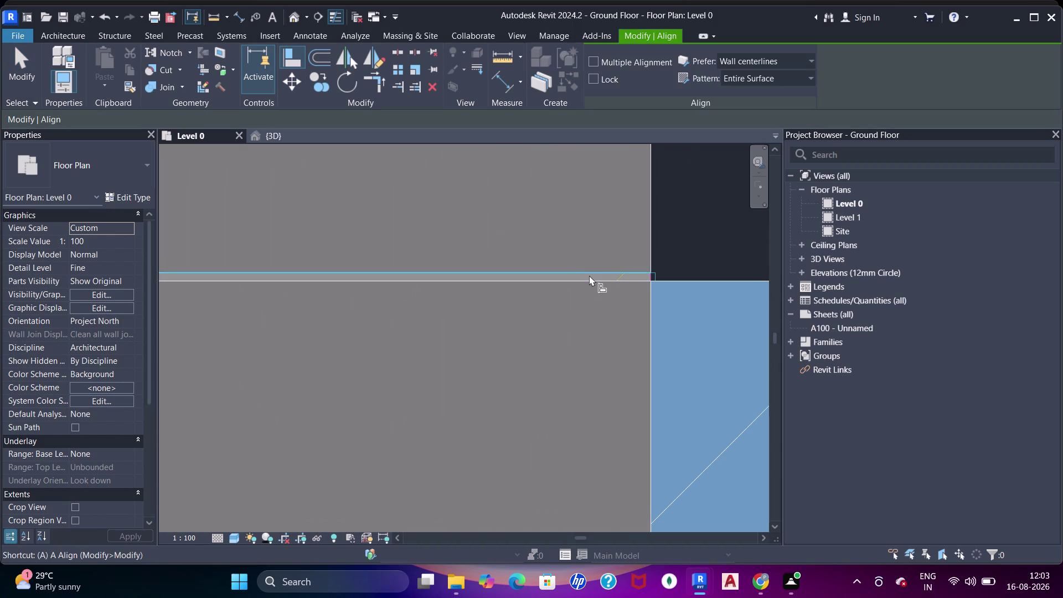
click(589, 275)
click(588, 281)
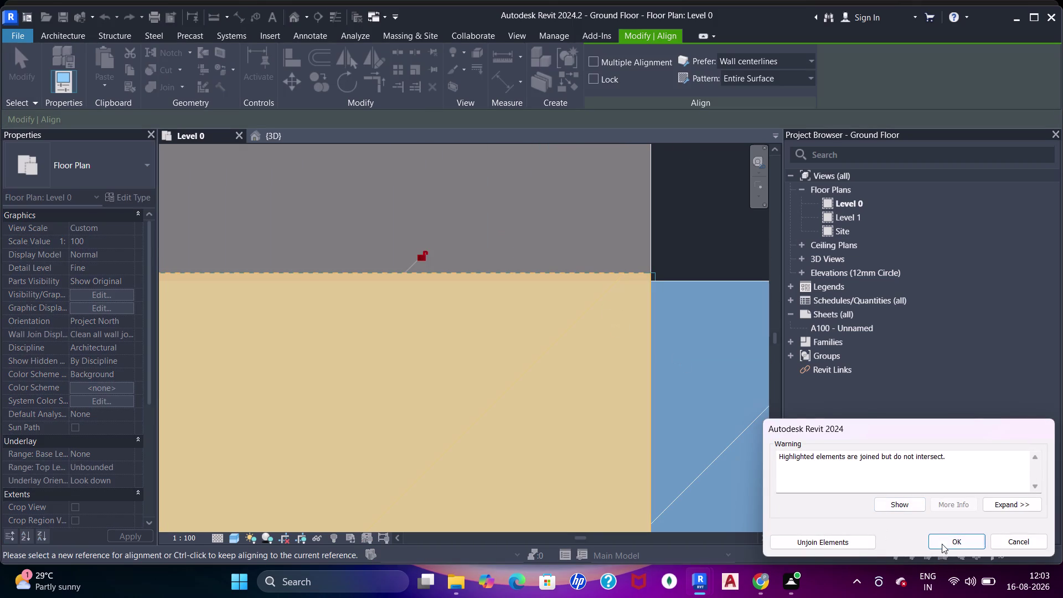
click(942, 542)
scroll(down, 3)
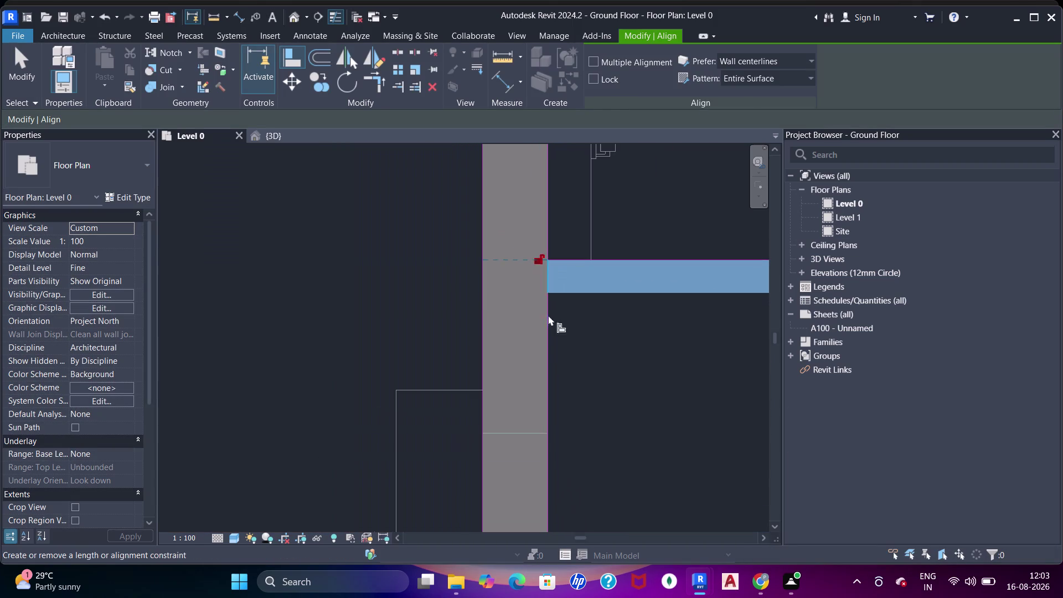
middle_drag(548, 342, 548, 218)
key(Escape)
key(Escape)
Pick points at the wall and column junction after entering 'tt'.
scroll(up, 3)
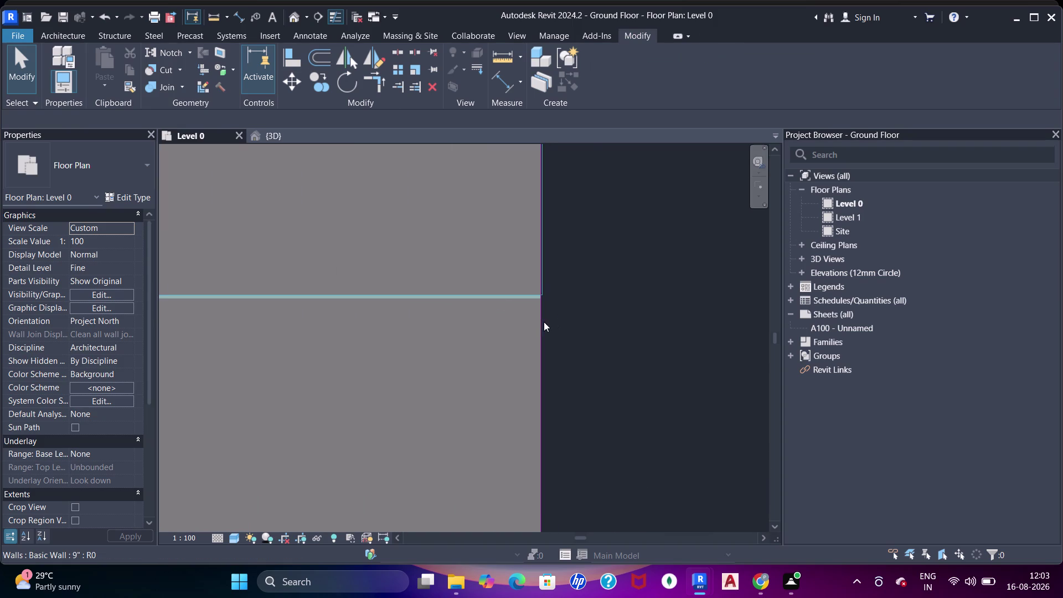
scroll(up, 3)
key(t)
key(t)
key(t)
key(t)
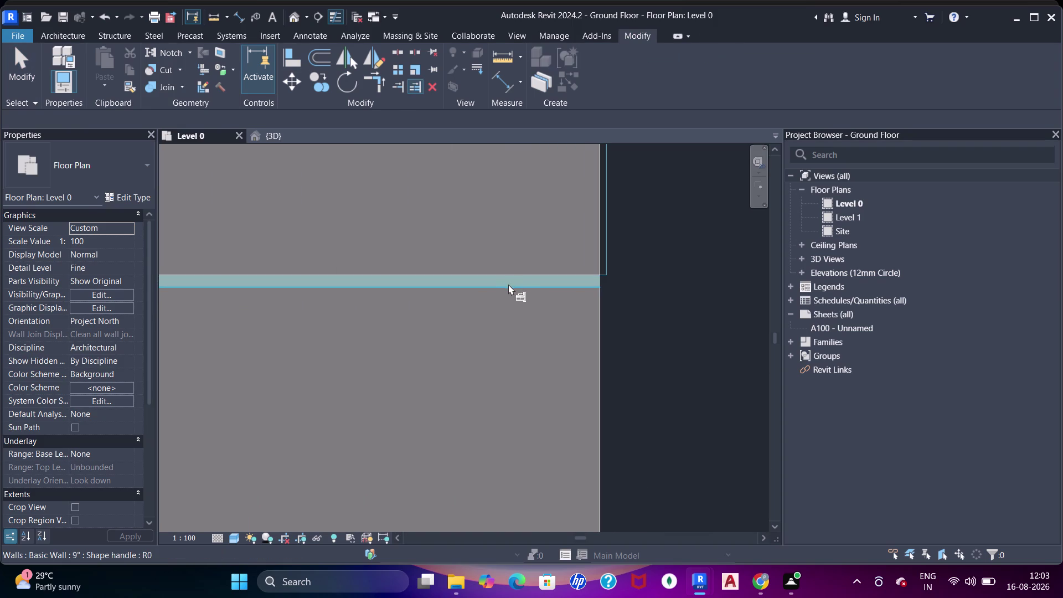
click(509, 284)
click(500, 273)
scroll(down, 3)
middle_drag(450, 315, 726, 341)
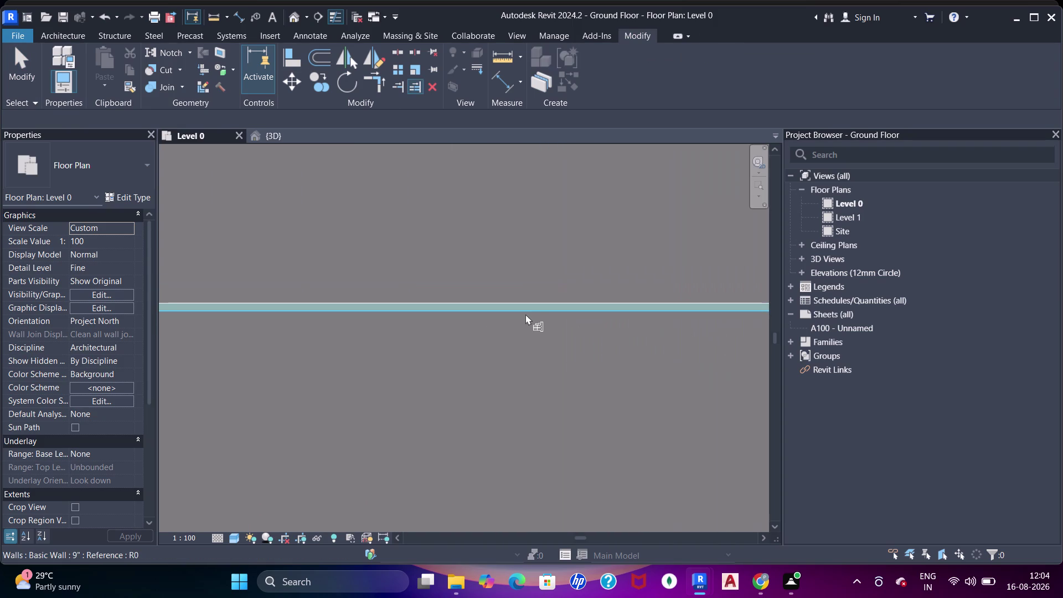
Enter 'wf' and pick along the wall edge.
click(523, 310)
text(wf)
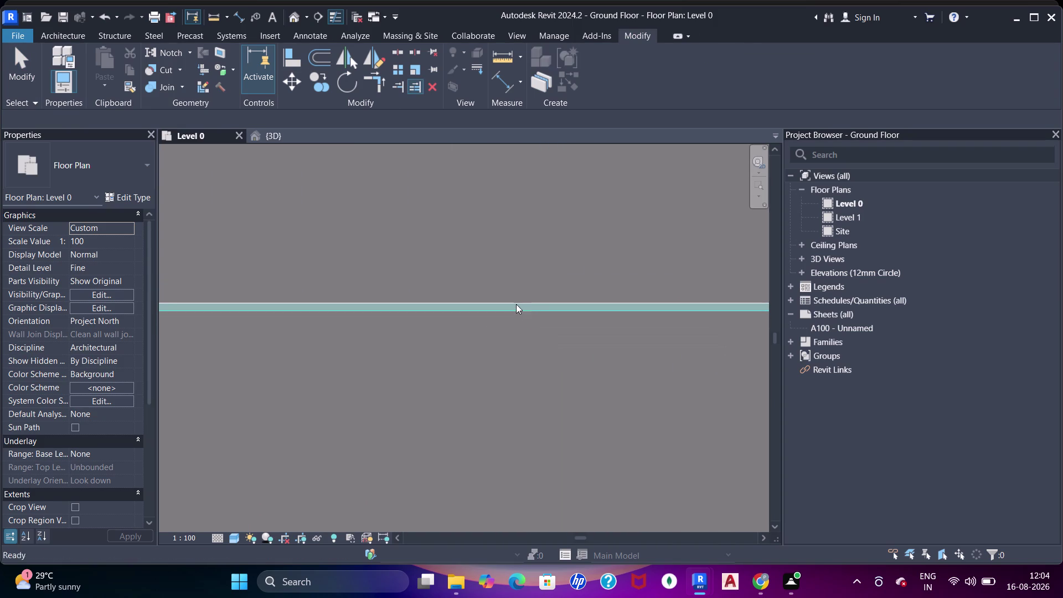
click(504, 315)
scroll(down, 3)
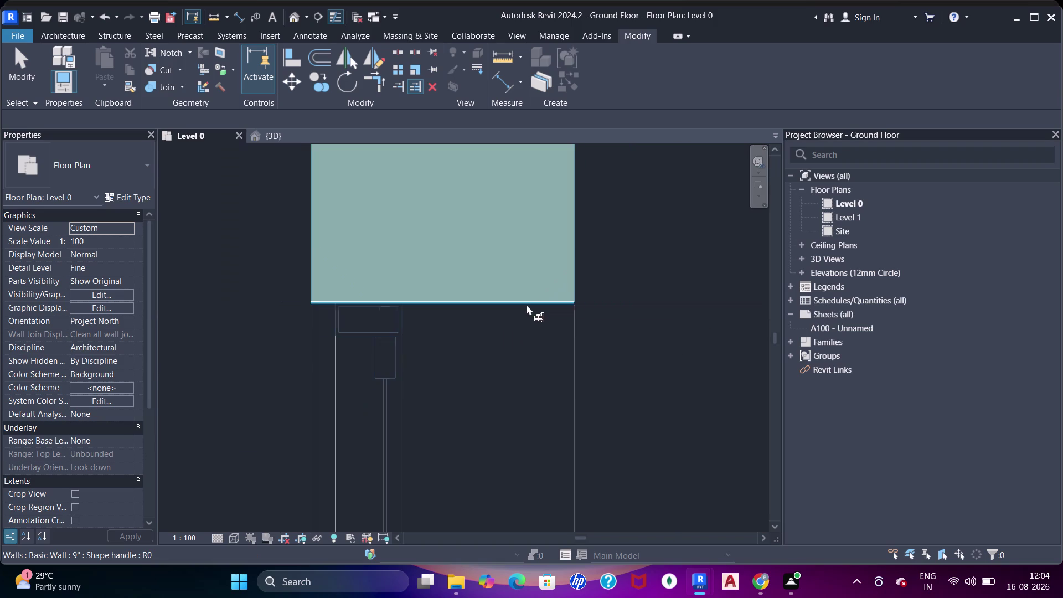
scroll(up, 3)
scroll(down, 3)
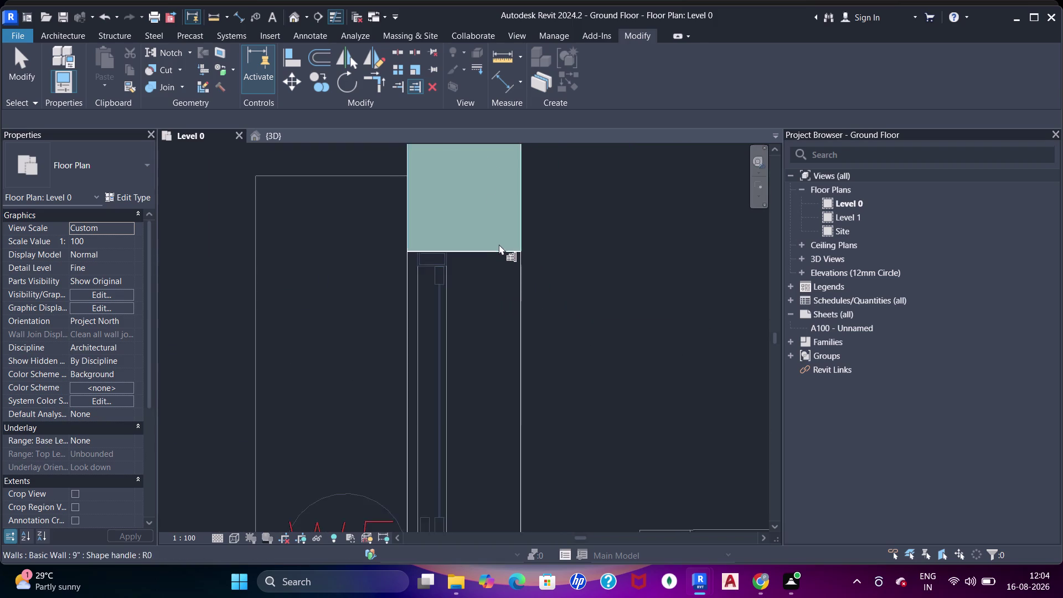
Move to another junction and select the concrete column there.
middle_drag(501, 257, 526, 432)
middle_drag(535, 391, 556, 315)
scroll(up, 3)
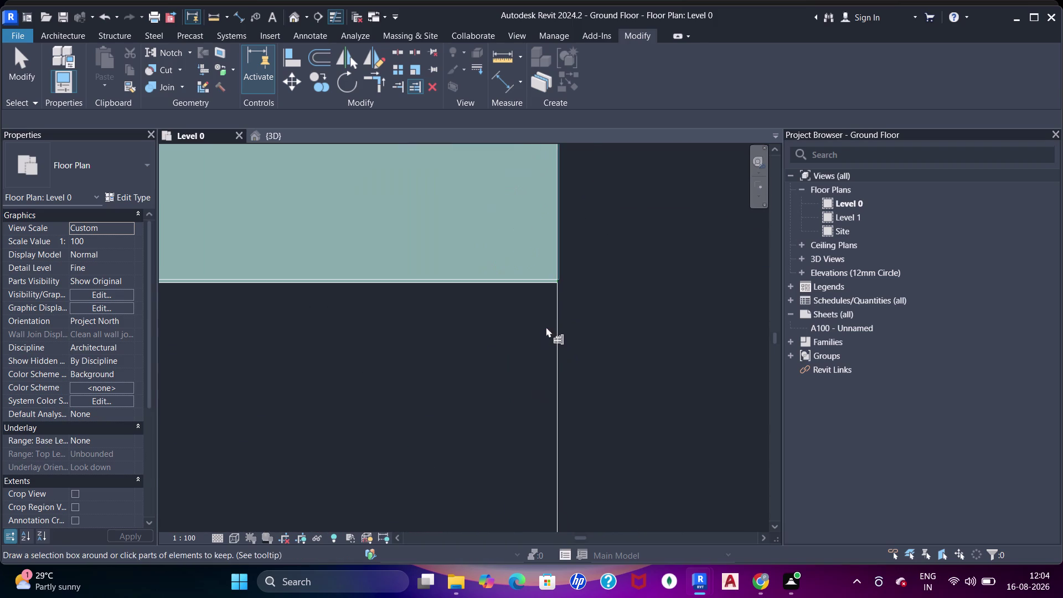
middle_drag(552, 346, 598, 385)
scroll(up, 3)
middle_drag(613, 281, 630, 381)
key(Escape)
key(Escape)
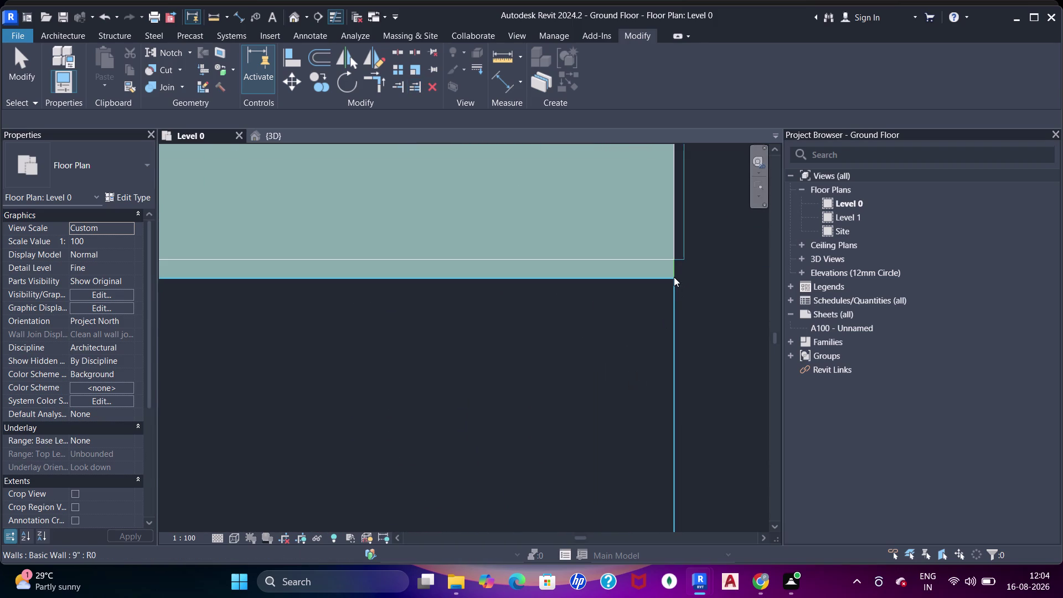
text(sd)
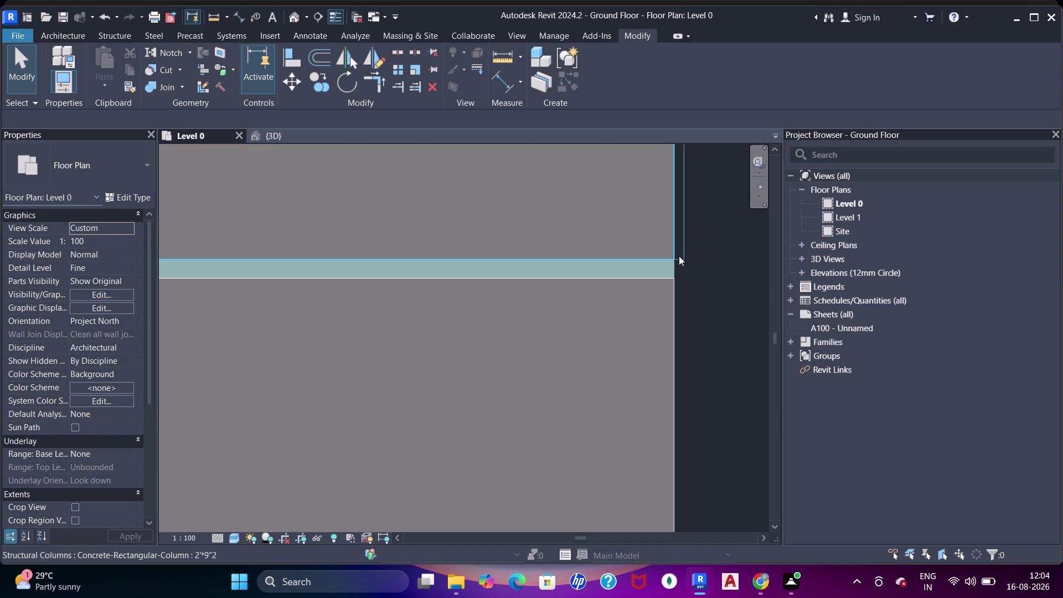
click(671, 229)
key(Escape)
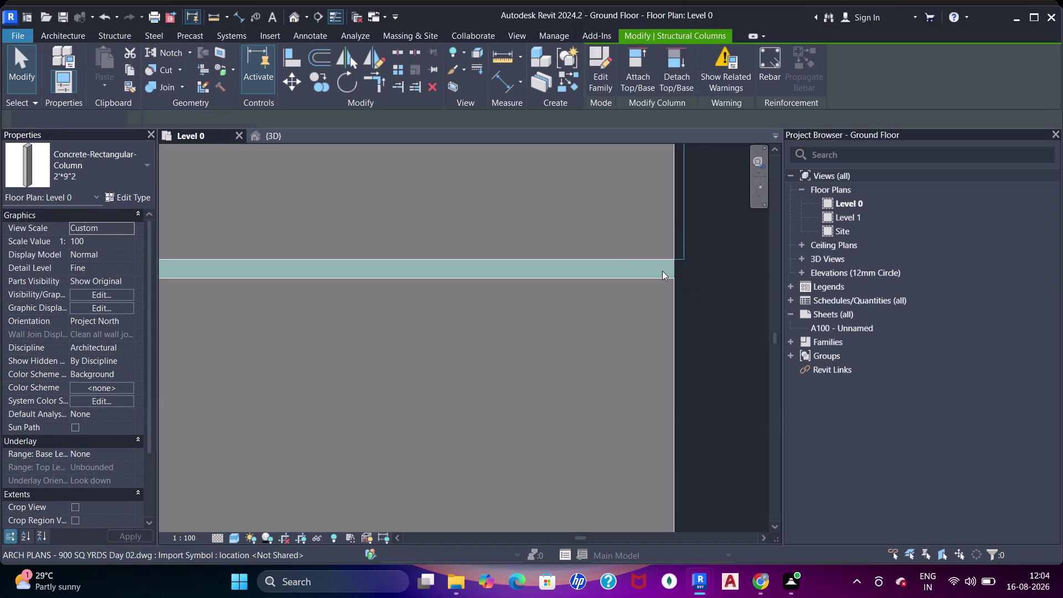
Align the wall face flush with the column edge.
key(a)
key(a)
key(a)
click(623, 257)
click(617, 282)
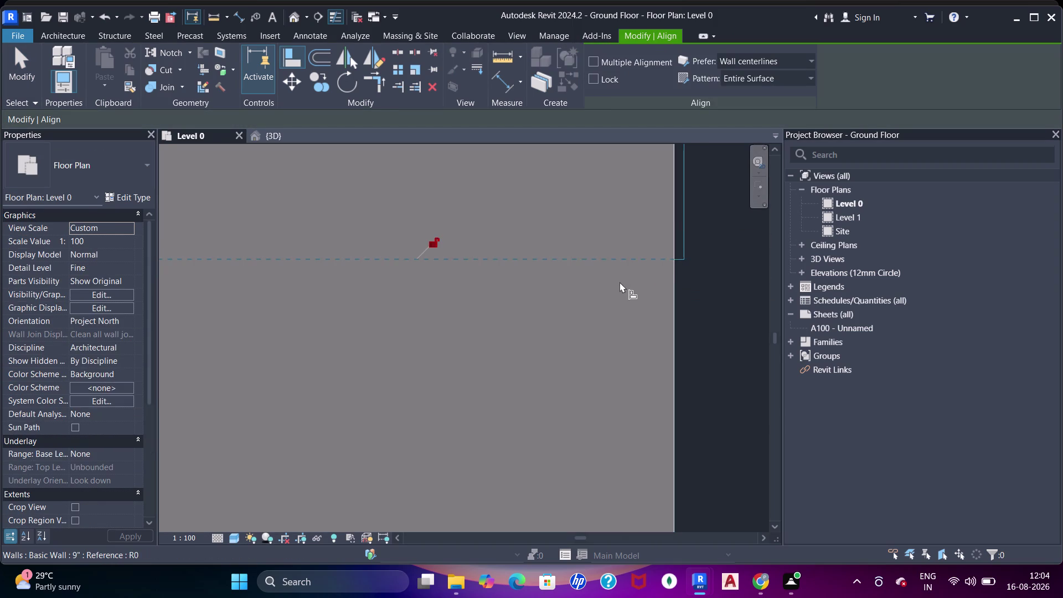
scroll(down, 3)
middle_drag(601, 259, 611, 293)
key(Escape)
key(Escape)
Select the wall running into the column and extend its end toward it.
scroll(down, 3)
middle_drag(610, 255, 607, 366)
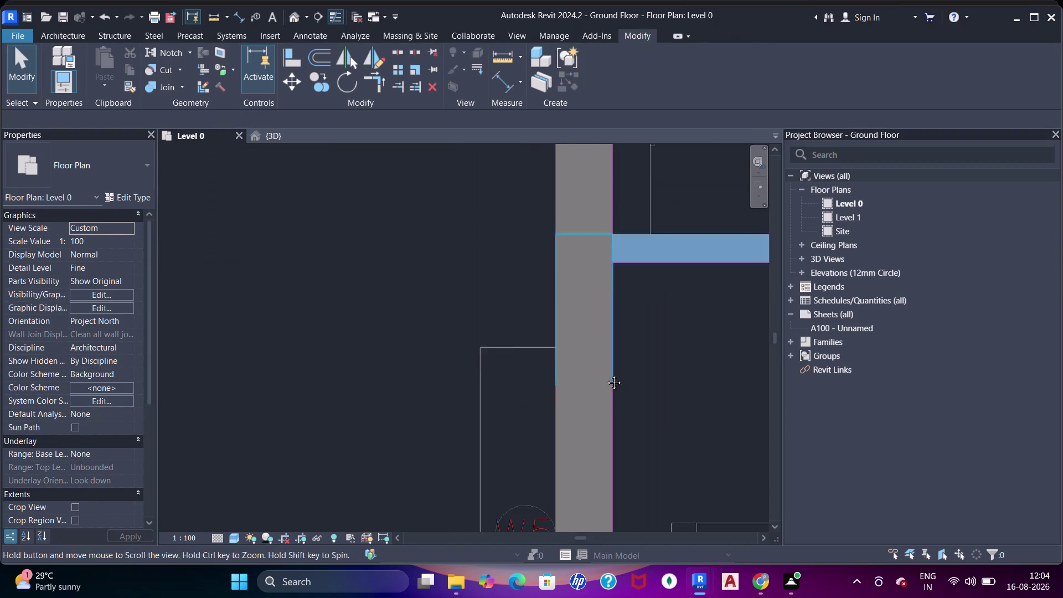
middle_drag(606, 366, 605, 378)
scroll(up, 3)
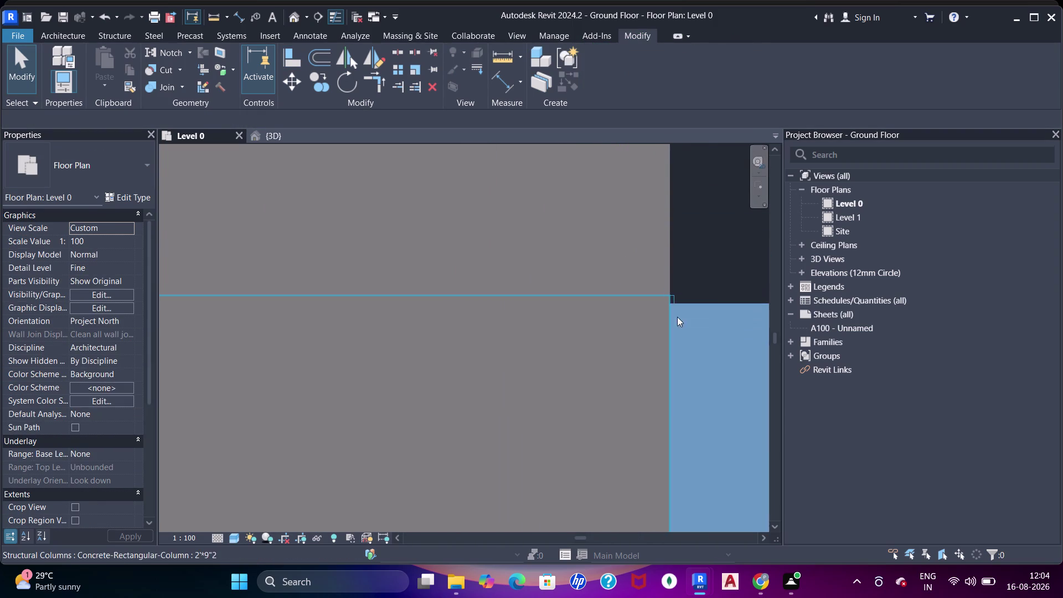
scroll(up, 3)
scroll(up, 3)
click(697, 282)
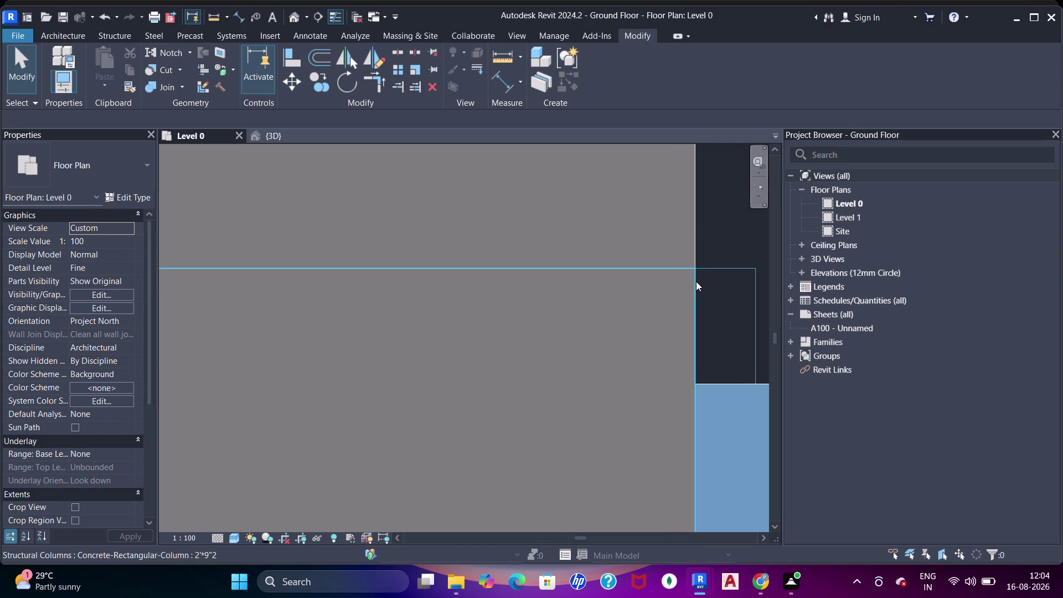
scroll(up, 3)
click(737, 246)
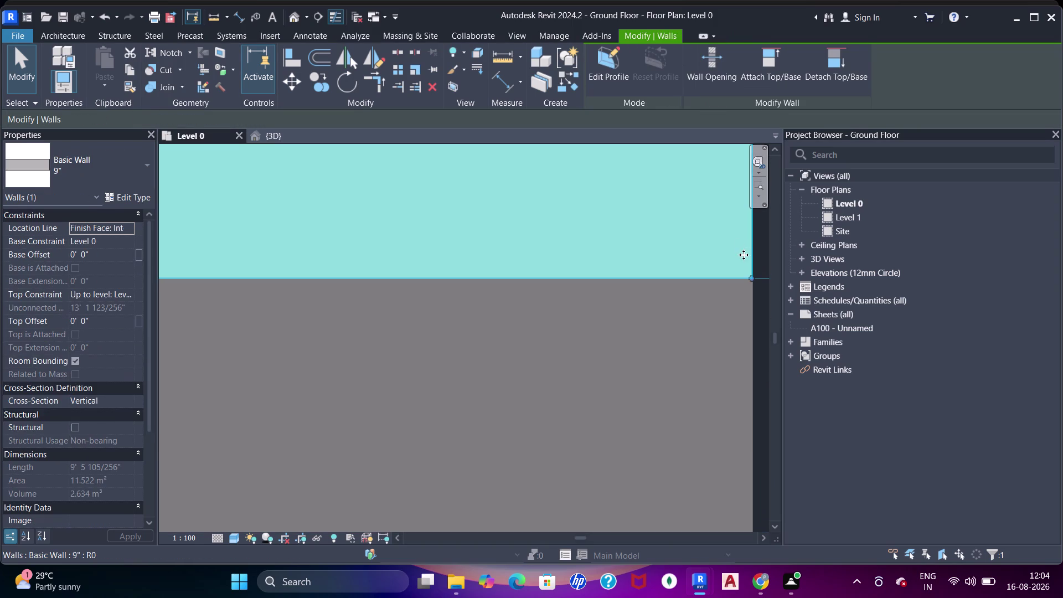
scroll(down, 3)
drag(749, 275, 749, 249)
Align the wall face flush with the column face.
key(a)
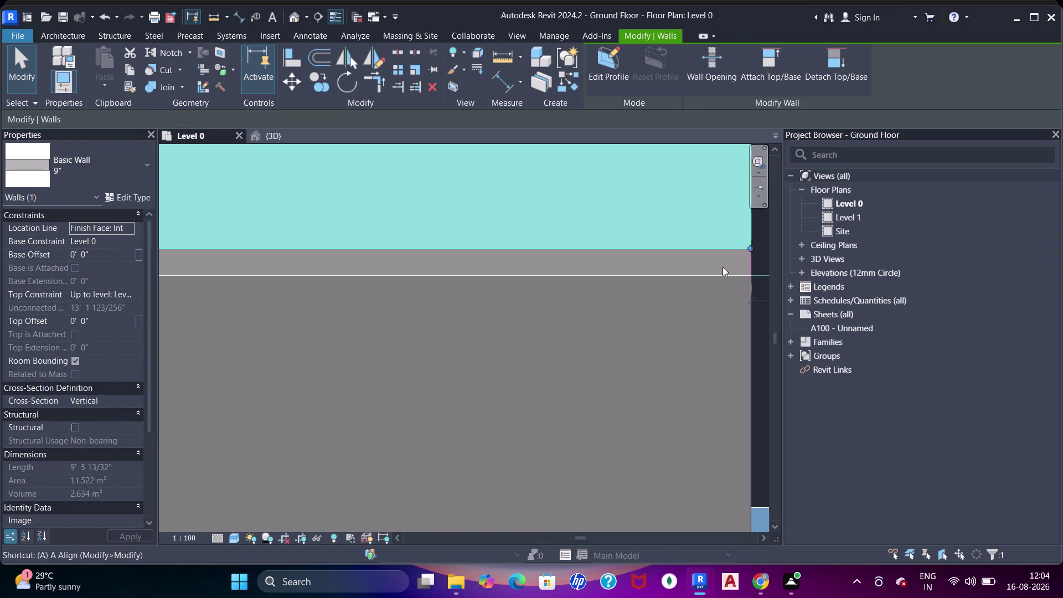
key(a)
key(a)
click(697, 273)
click(694, 254)
scroll(down, 3)
key(Escape)
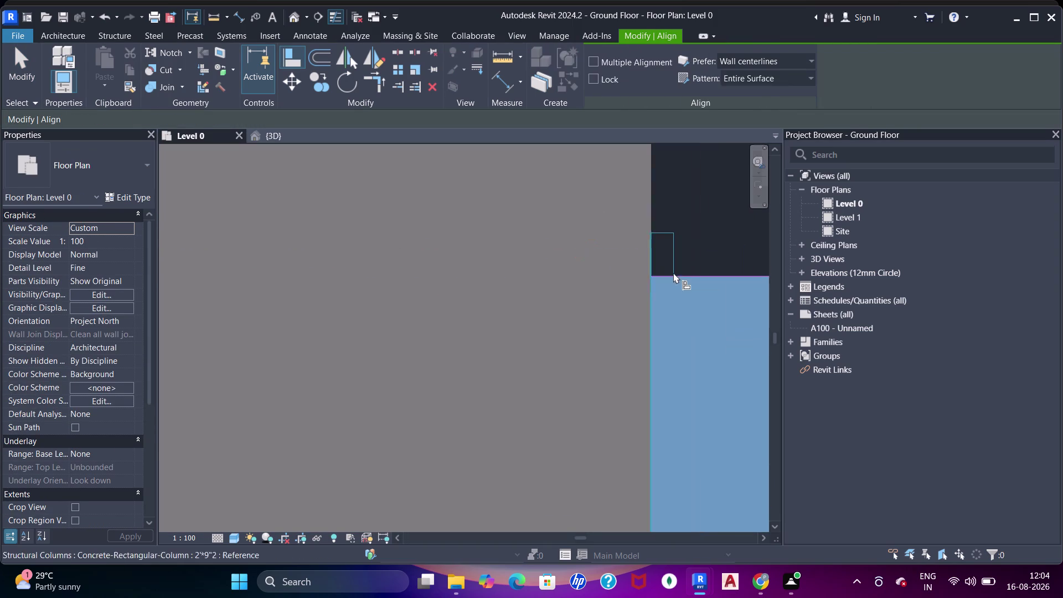
key(Escape)
Join the wall into the column with Join Geometry and check the corner.
key(j)
key(j)
key(j)
click(632, 270)
click(649, 219)
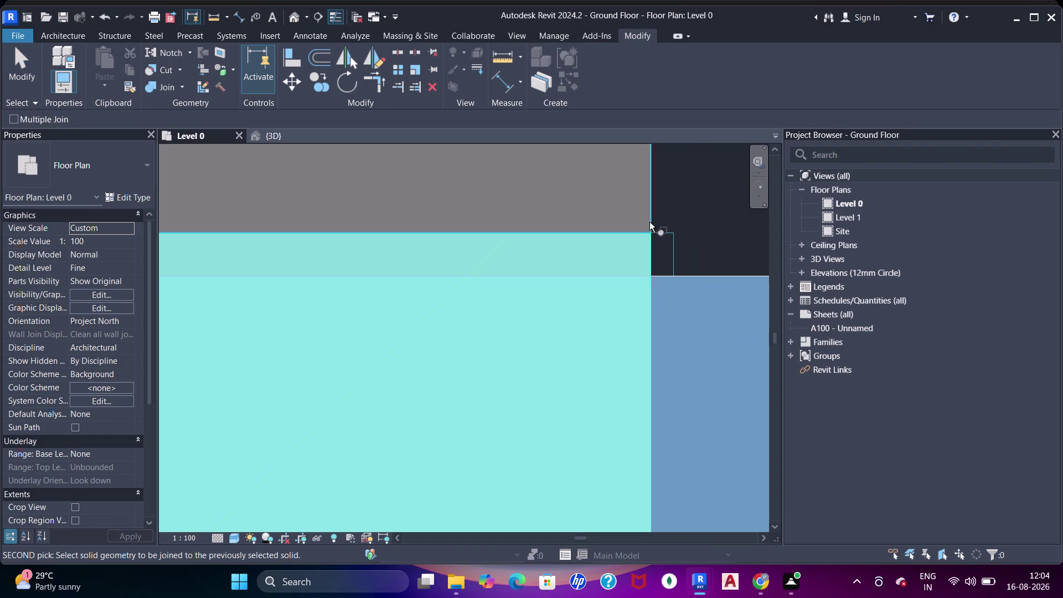
scroll(down, 3)
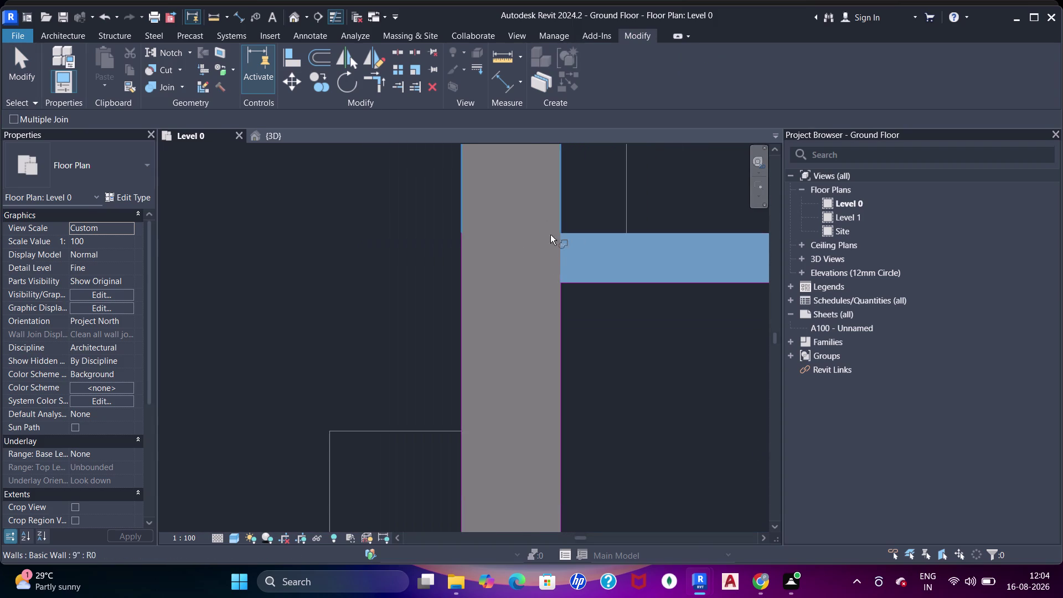
scroll(down, 3)
middle_drag(524, 231, 541, 302)
key(Escape)
key(Escape)
middle_drag(525, 212, 534, 334)
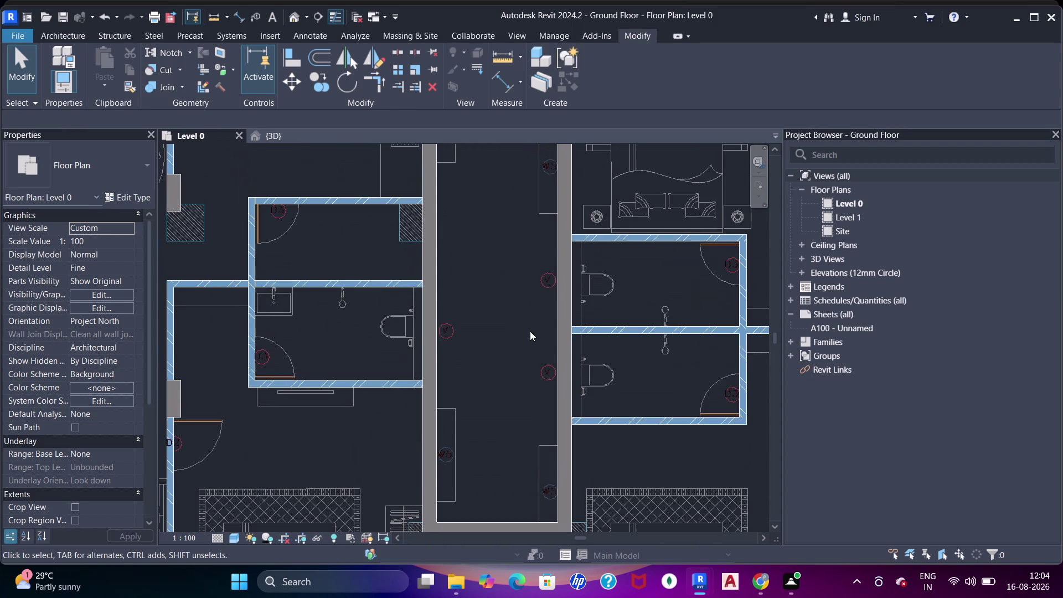
Extend the corridor wall below the column and align its end flush with the column edge.
middle_drag(480, 250, 540, 386)
middle_drag(558, 244, 566, 371)
scroll(up, 3)
click(526, 330)
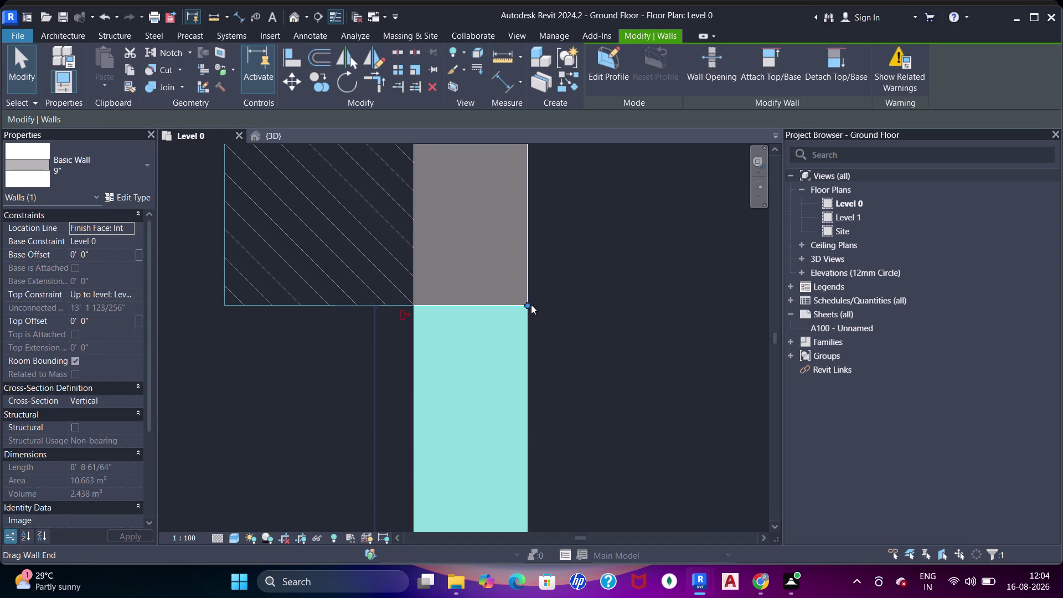
drag(530, 305, 532, 333)
key(Escape)
key(Escape)
key(a)
key(a)
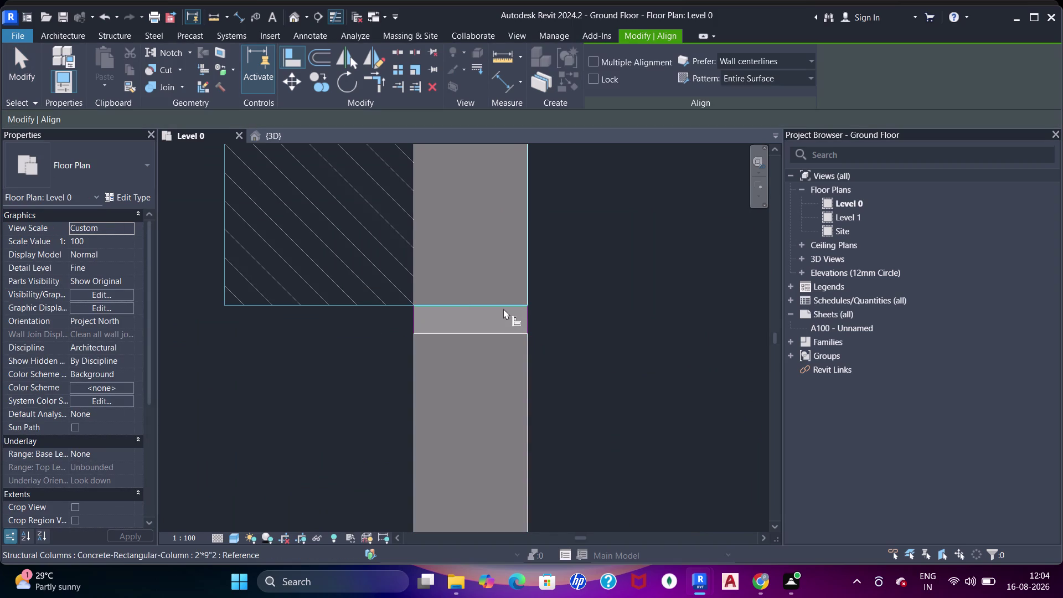
click(503, 308)
click(508, 330)
key(Escape)
key(Escape)
Pull the corner bedroom's thin brick front wall end up to the column.
scroll(down, 3)
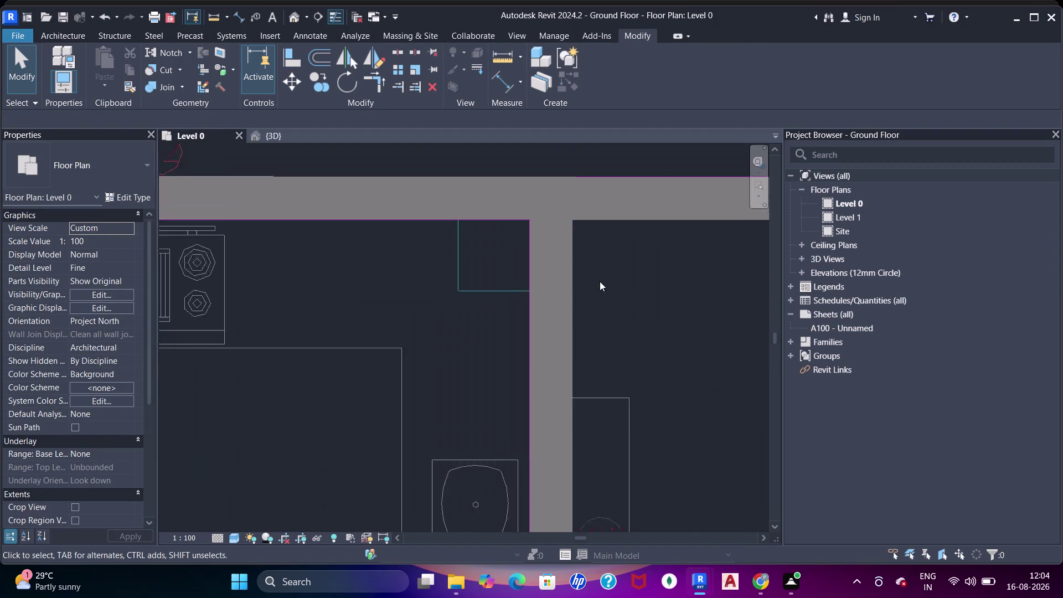
middle_drag(615, 284, 540, 280)
scroll(down, 3)
middle_drag(340, 350, 571, 297)
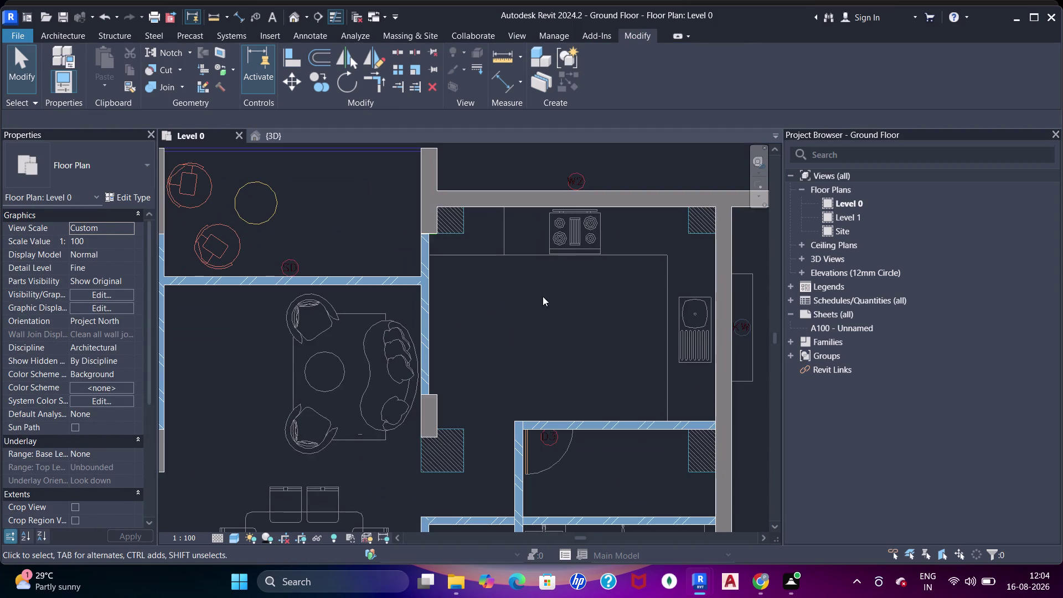
middle_drag(461, 319, 535, 193)
scroll(down, 3)
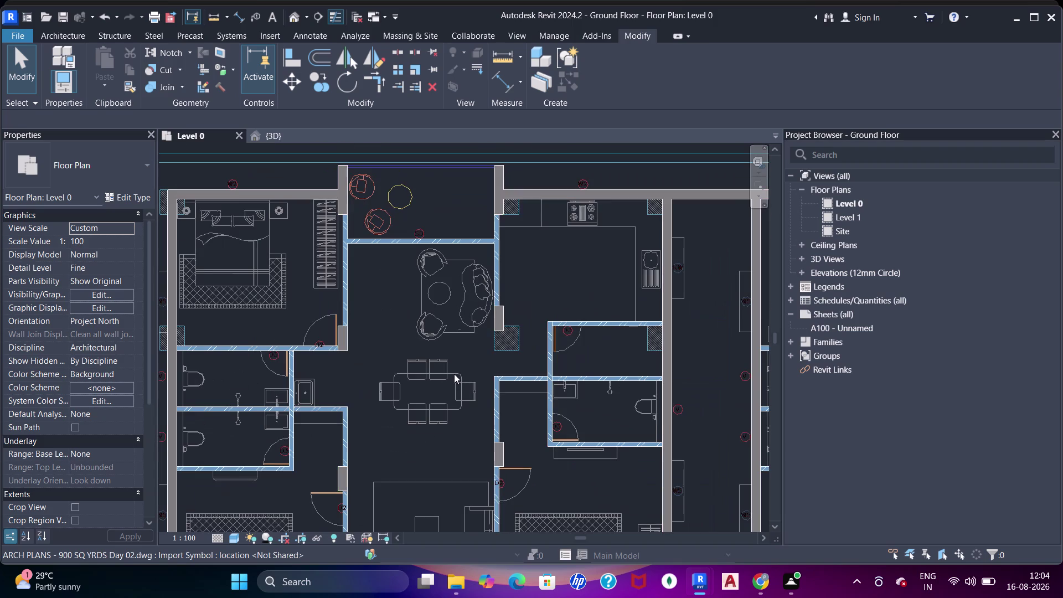
middle_drag(411, 358, 586, 377)
scroll(up, 3)
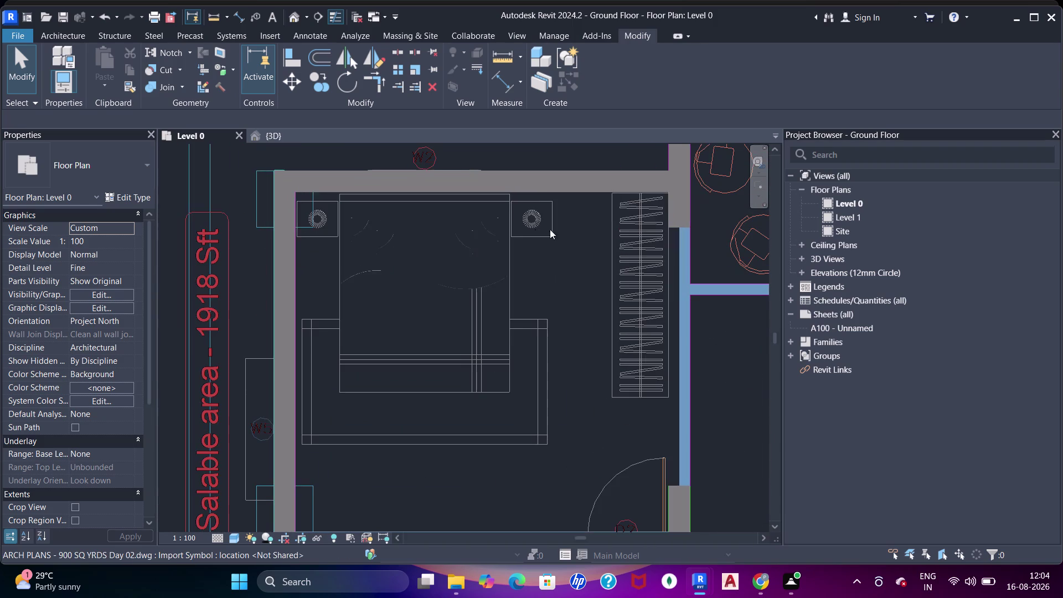
scroll(down, 3)
middle_drag(579, 421, 579, 281)
middle_drag(602, 356, 566, 169)
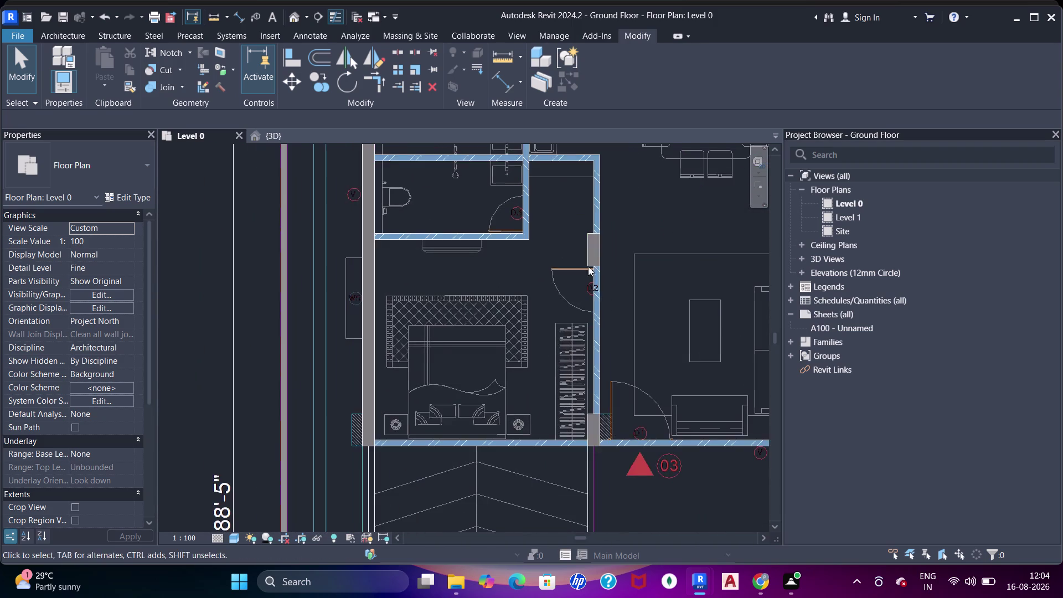
middle_drag(621, 334, 341, 295)
middle_drag(576, 401, 355, 350)
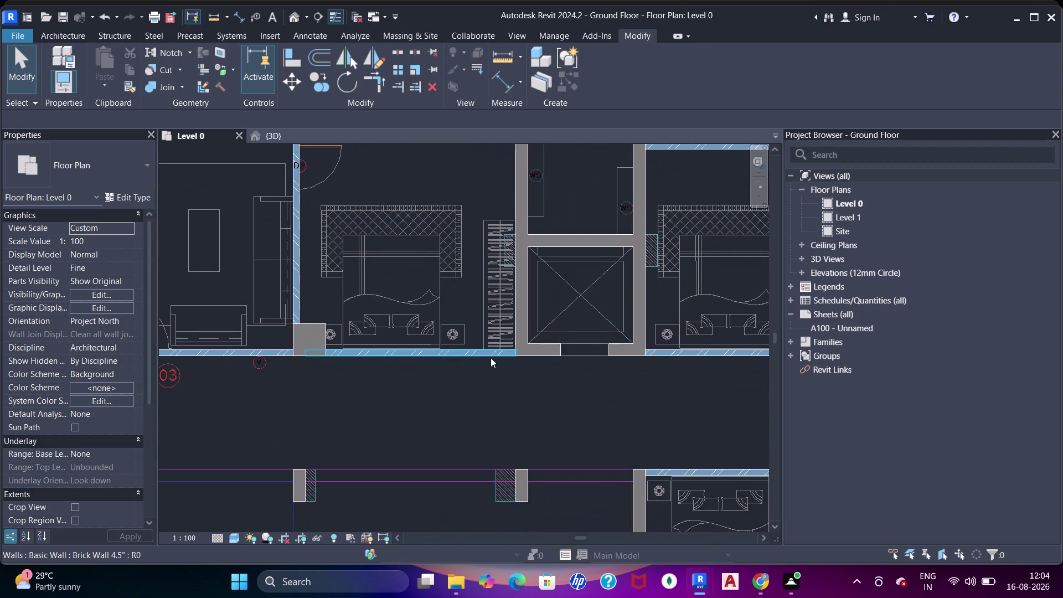
click(359, 352)
scroll(up, 3)
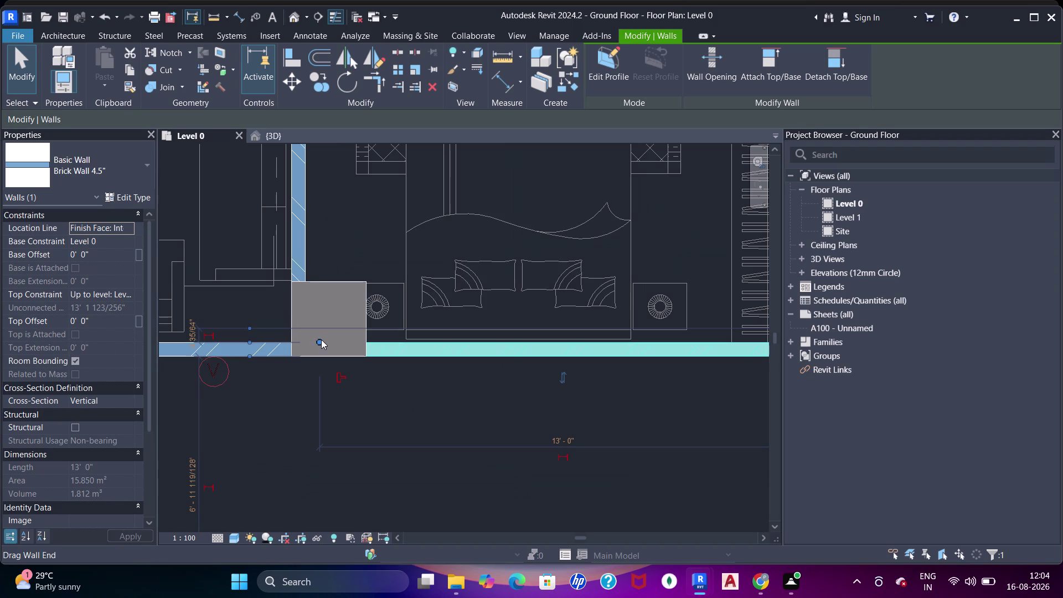
drag(321, 340, 375, 340)
Align the brick front wall end flush with the column face.
scroll(up, 3)
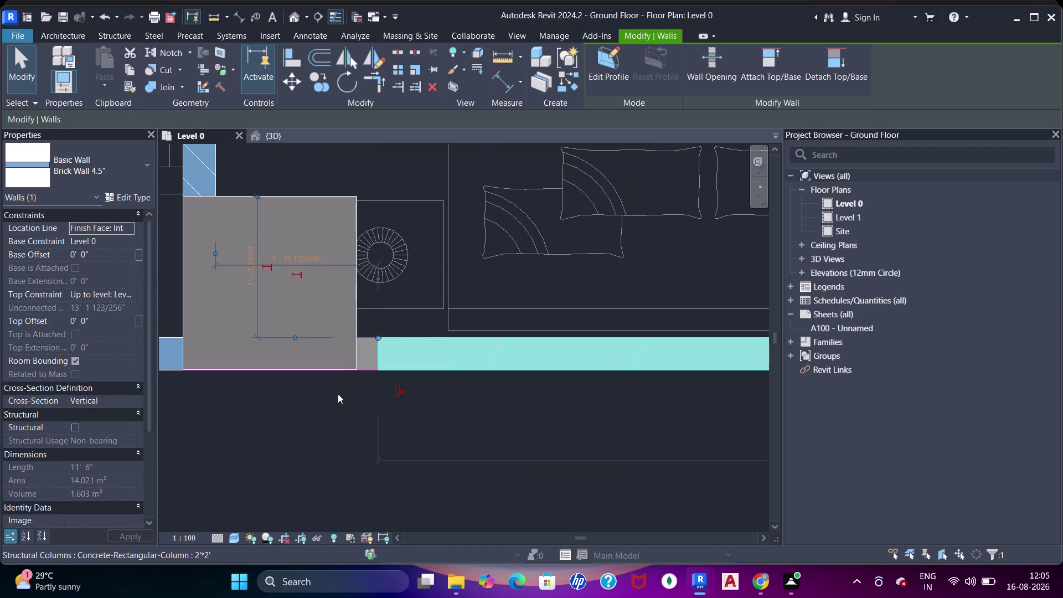
scroll(up, 3)
middle_drag(338, 393, 378, 386)
key(Escape)
key(Escape)
key(a)
key(a)
key(a)
click(412, 277)
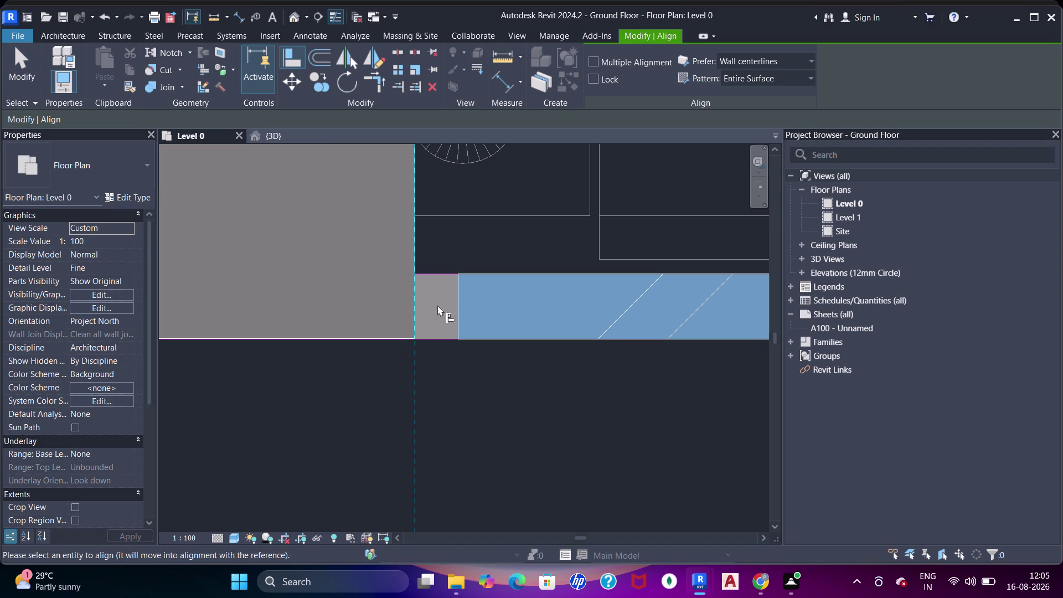
click(455, 318)
key(Escape)
key(Escape)
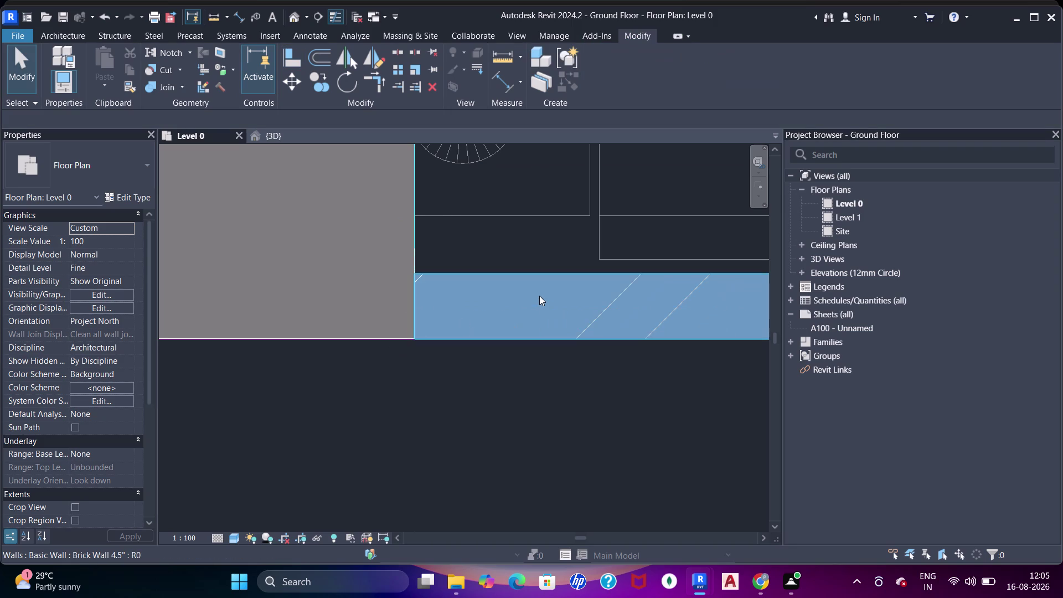
key(Escape)
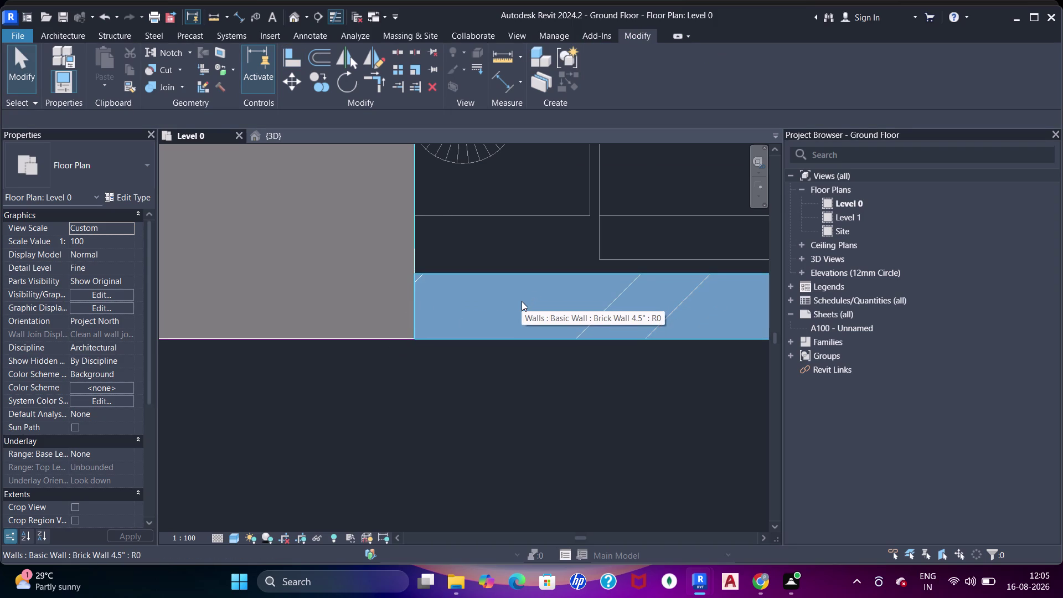
Check the bedroom front brick walls, including the one near the lift.
scroll(down, 3)
key(Escape)
key(Escape)
click(426, 291)
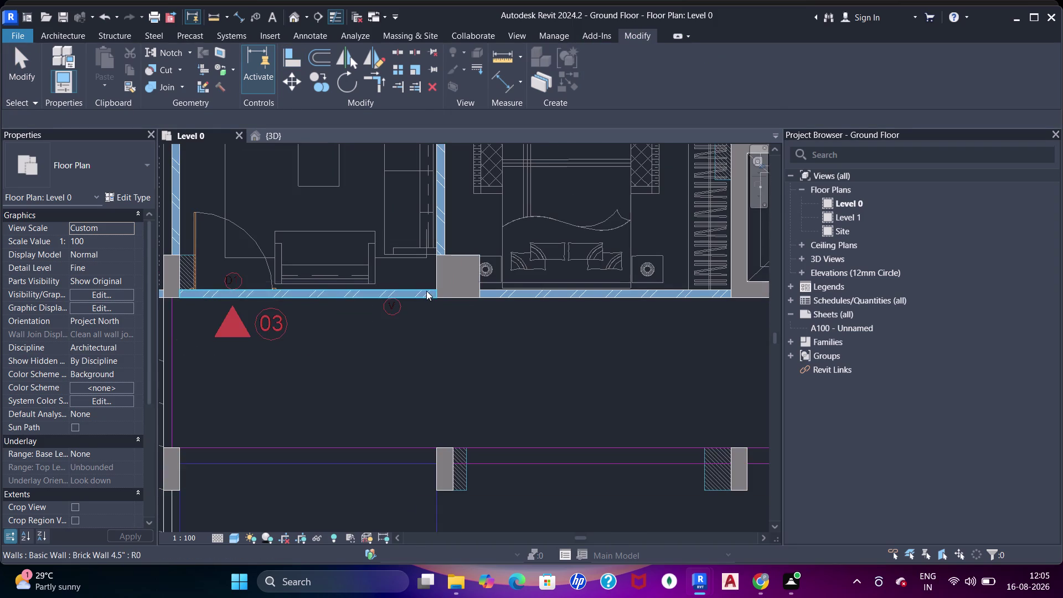
middle_drag(455, 274, 454, 297)
click(440, 247)
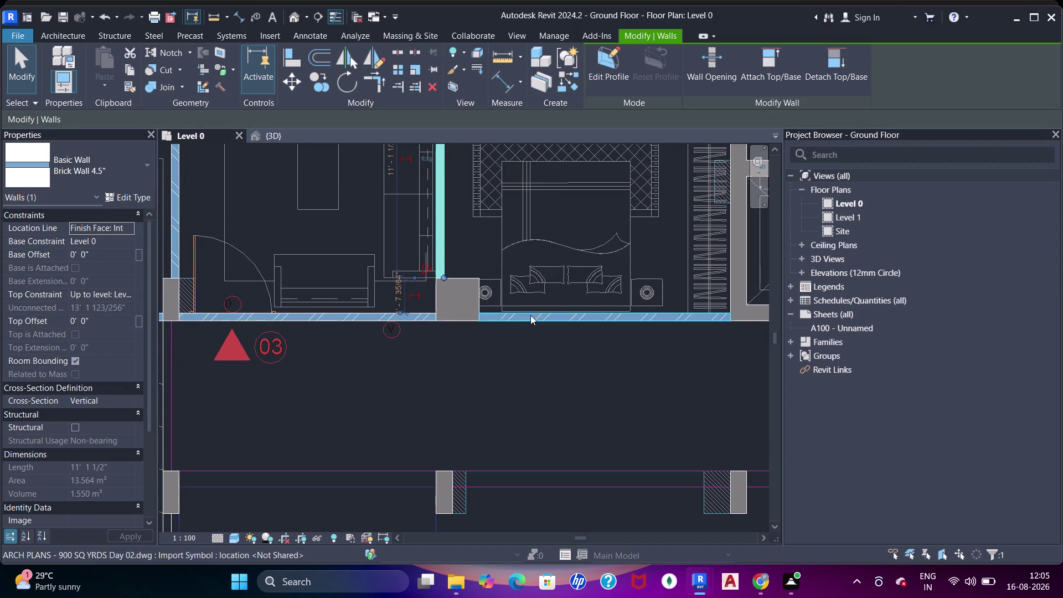
middle_drag(531, 316, 433, 394)
middle_drag(452, 276, 415, 270)
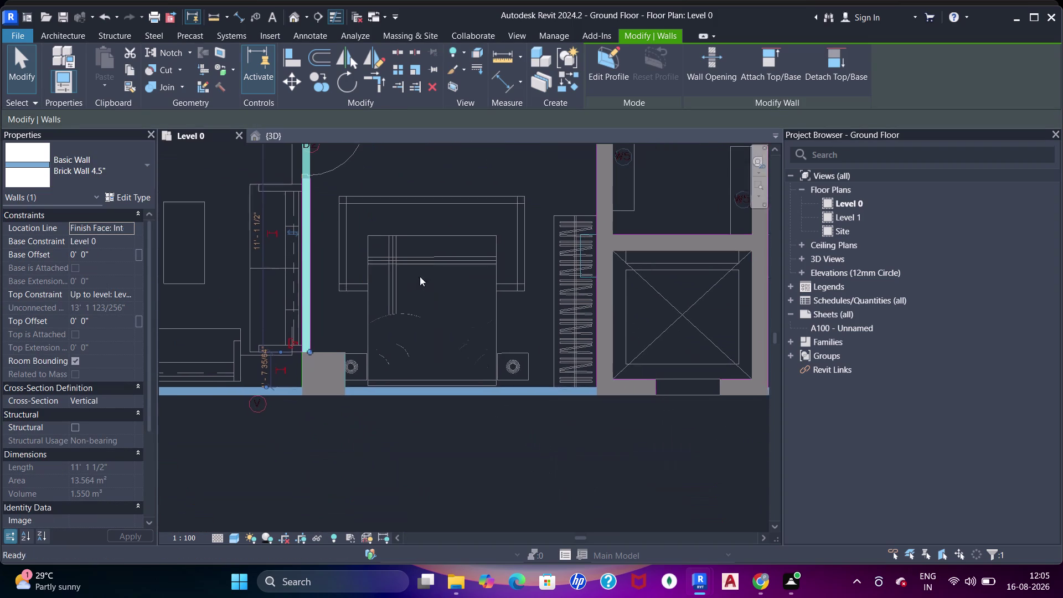
click(579, 389)
Check the next front brick wall and the bedroom–living room partition.
scroll(down, 3)
middle_drag(627, 370, 559, 365)
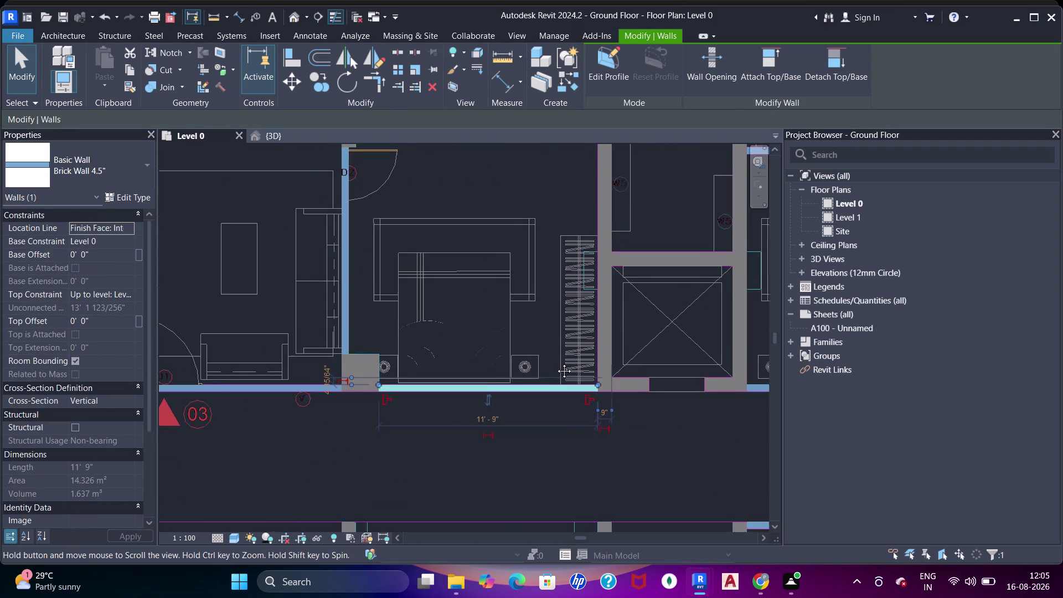
middle_drag(559, 364, 458, 335)
click(641, 351)
scroll(down, 3)
middle_drag(652, 344, 532, 320)
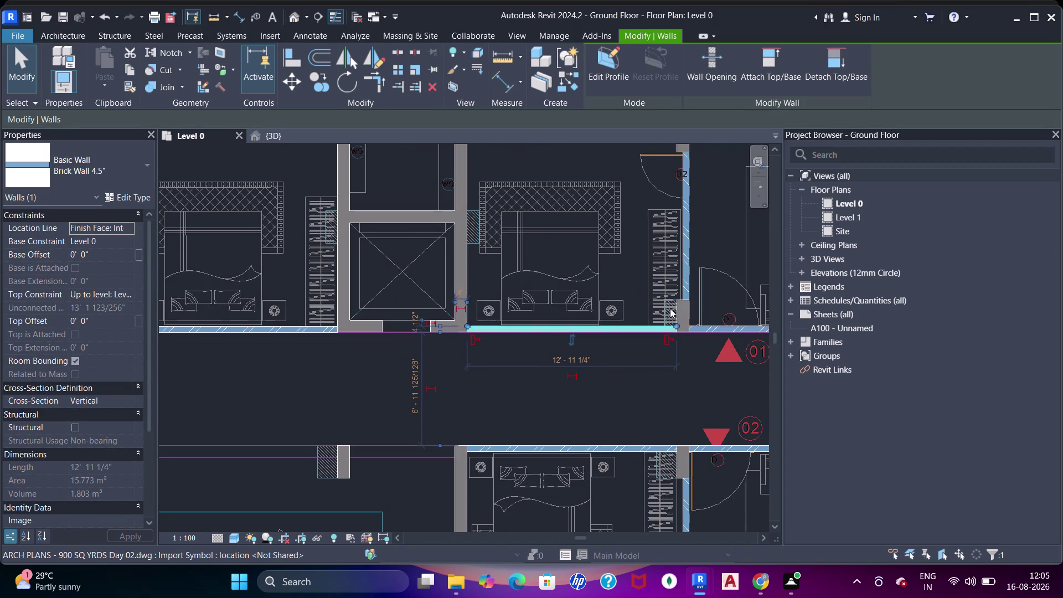
middle_drag(688, 286, 542, 405)
click(546, 291)
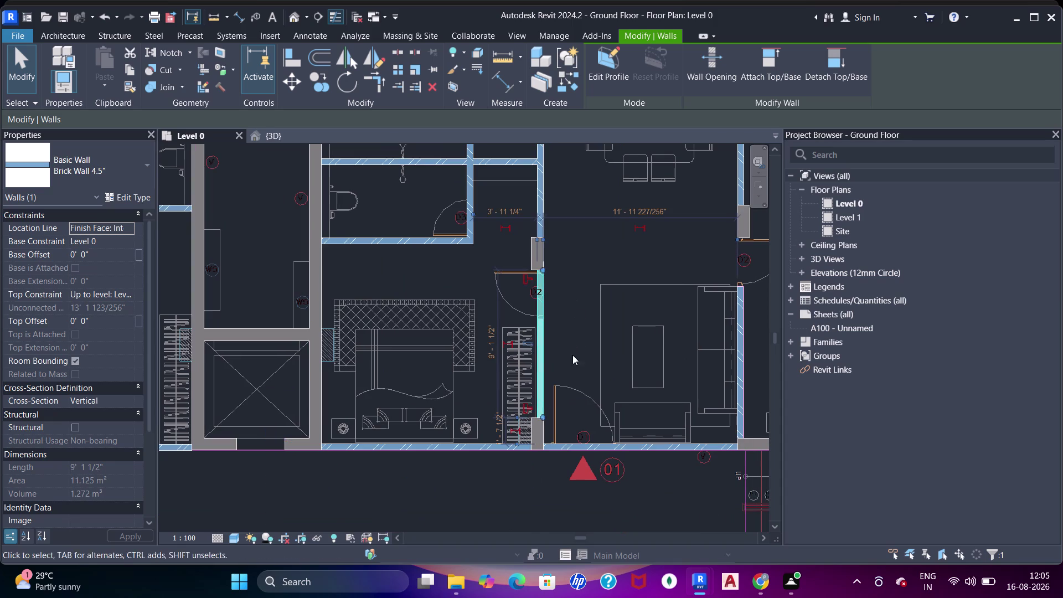
key(Escape)
Extend the brick wall near the dining area to meet the partition wall.
click(592, 450)
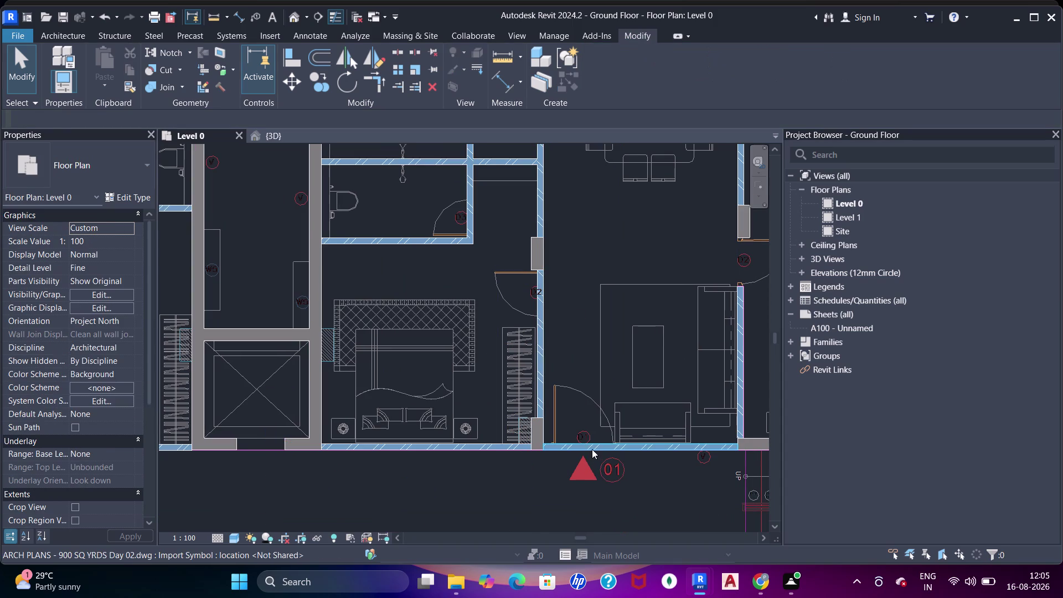
middle_drag(627, 440, 545, 466)
middle_drag(672, 348, 653, 429)
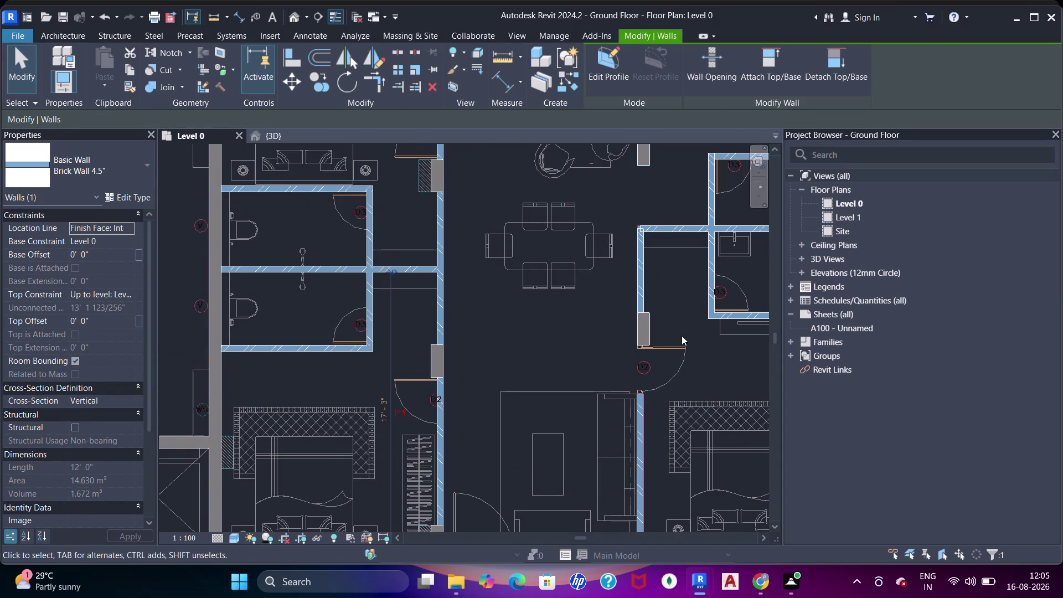
scroll(up, 3)
click(634, 224)
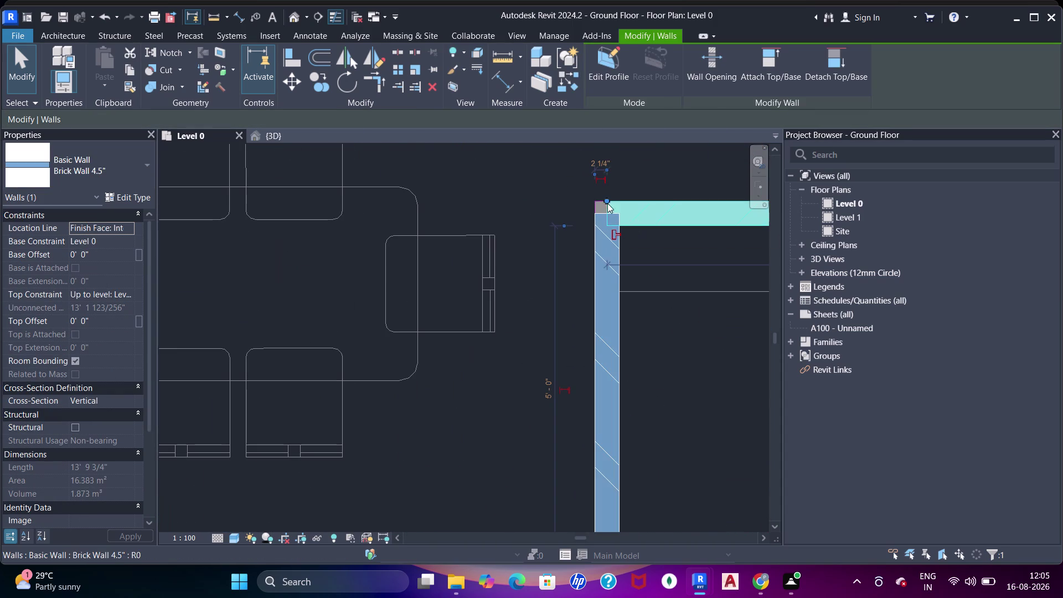
drag(611, 200, 650, 205)
scroll(up, 3)
Dismiss the save reminder and align that wall face flush with the column edge.
key(a)
key(a)
key(a)
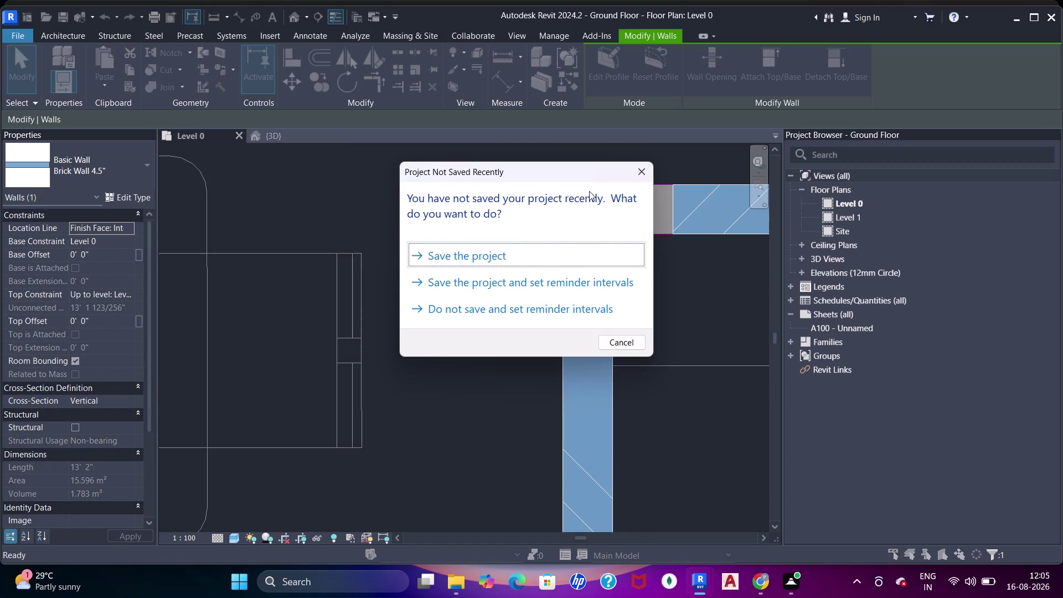
click(637, 180)
click(585, 187)
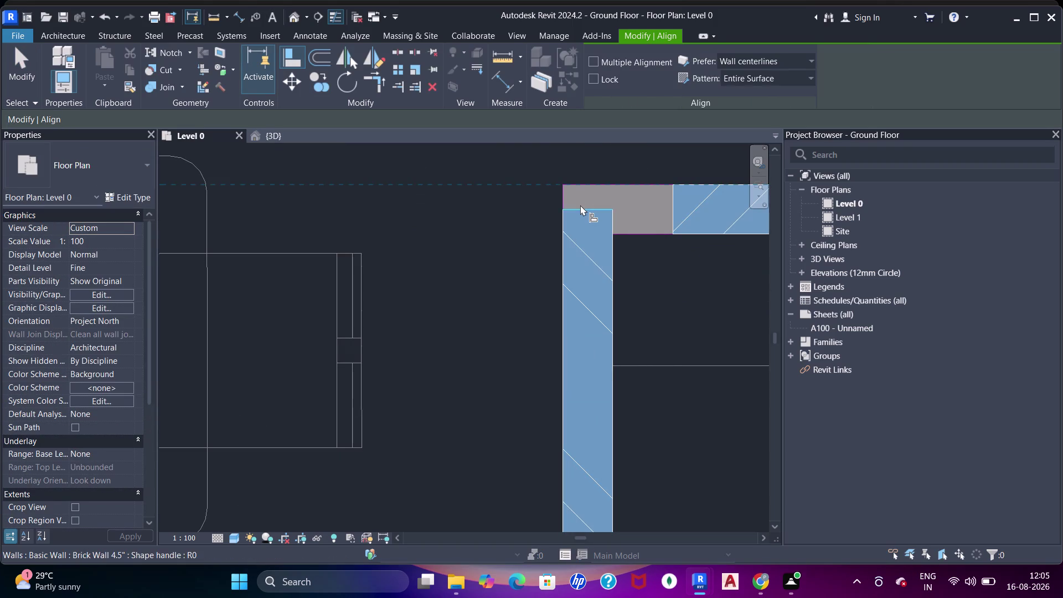
click(581, 205)
click(544, 210)
drag(613, 209, 618, 210)
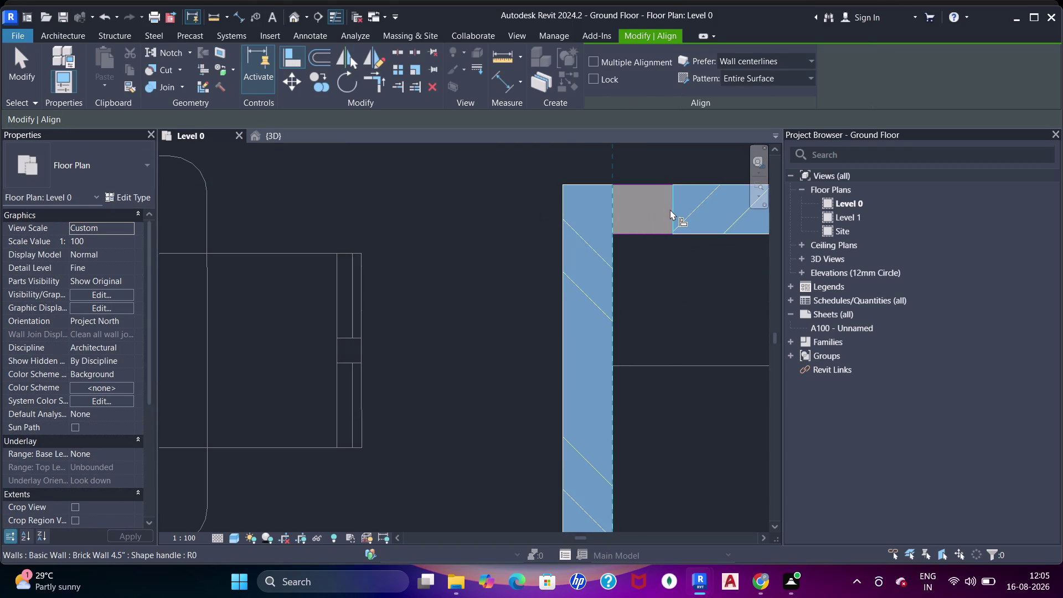
click(670, 210)
scroll(down, 3)
key(Escape)
key(Escape)
scroll(up, 3)
Join the geometry of the column and the aligned wall with JJ.
key(j)
text(jj)
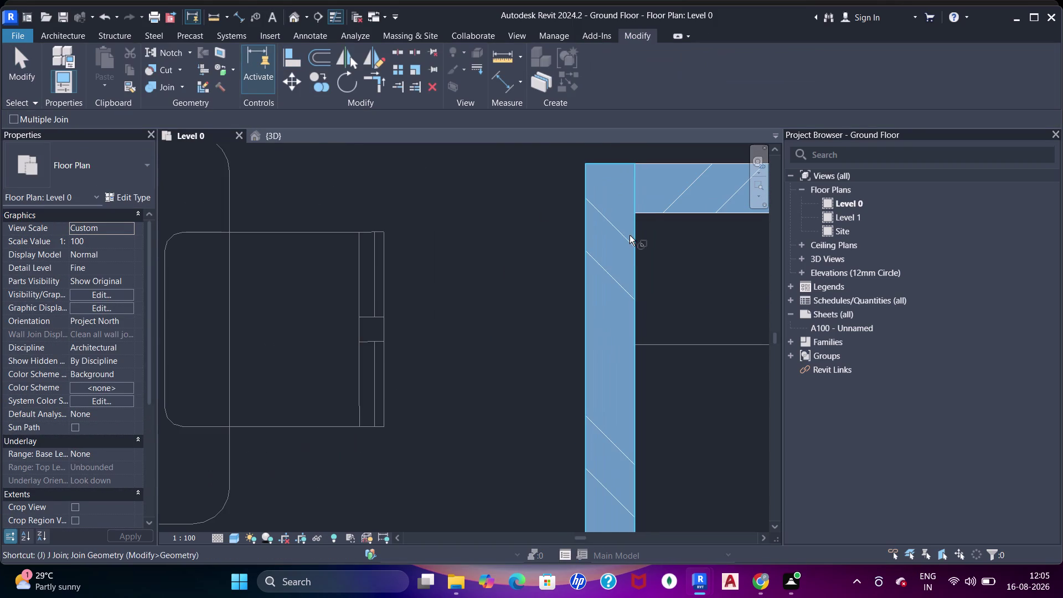
click(630, 232)
click(651, 211)
Pull the bathroom wall end toward the next concrete column.
scroll(down, 3)
middle_drag(666, 201, 349, 227)
scroll(down, 3)
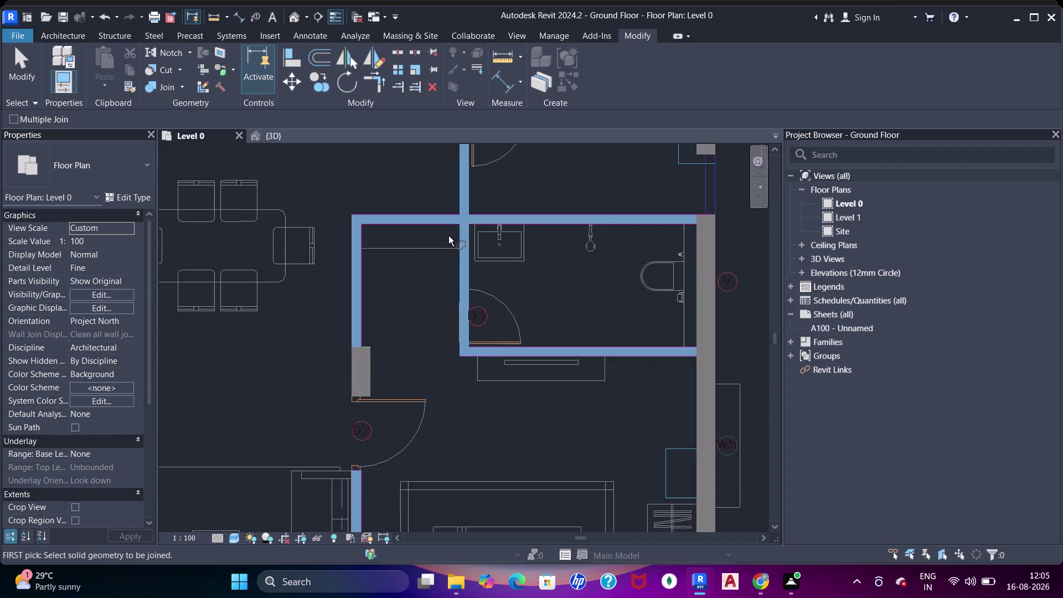
scroll(down, 3)
middle_drag(512, 230, 511, 324)
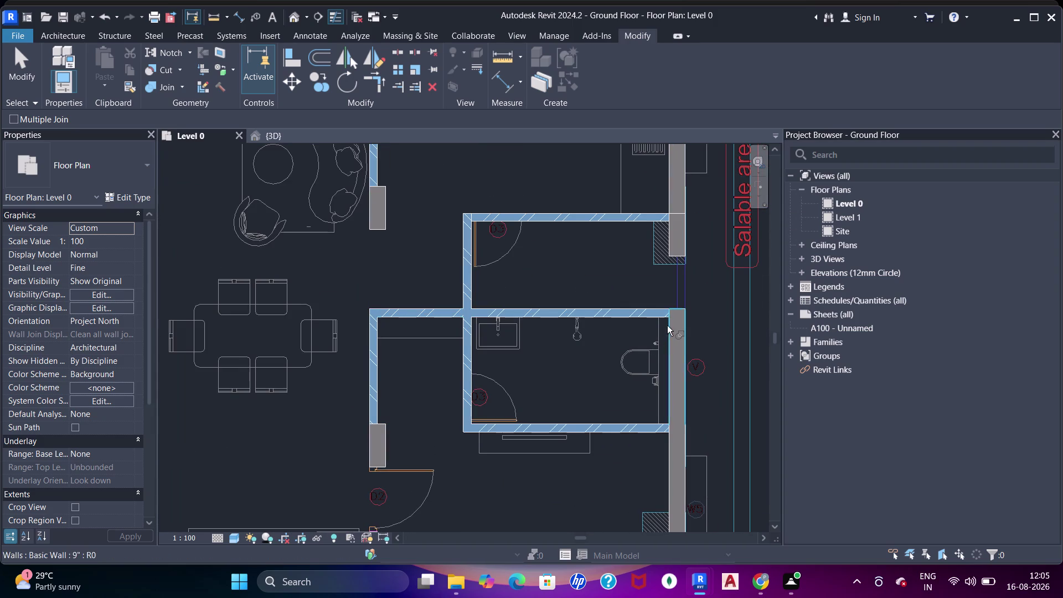
middle_drag(644, 211, 635, 246)
scroll(up, 3)
key(Escape)
key(Escape)
scroll(up, 3)
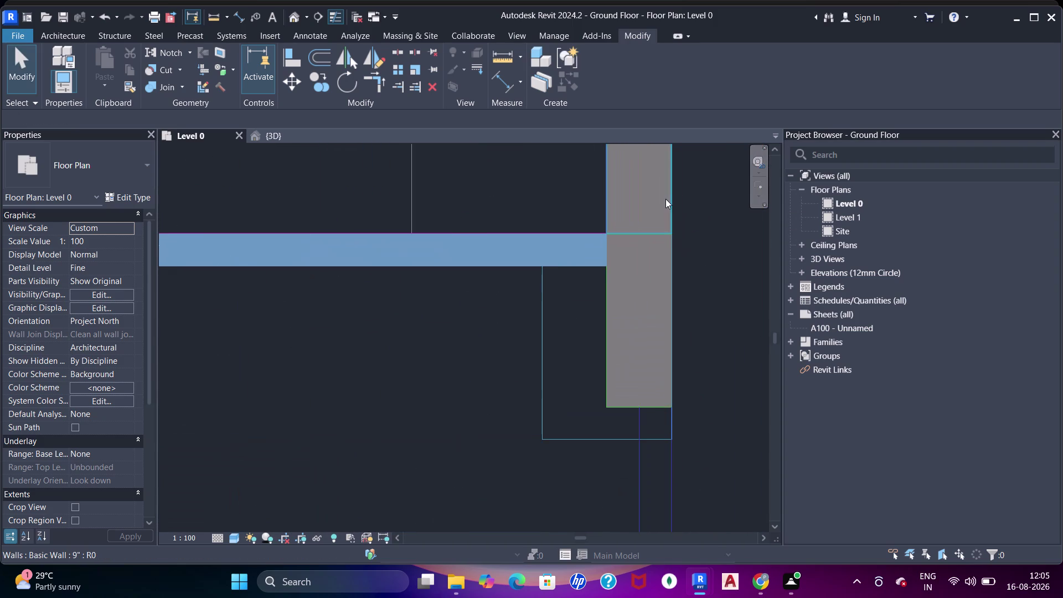
click(665, 198)
drag(675, 237, 675, 213)
scroll(up, 3)
Align the bathroom wall face flush with the column edge.
key(a)
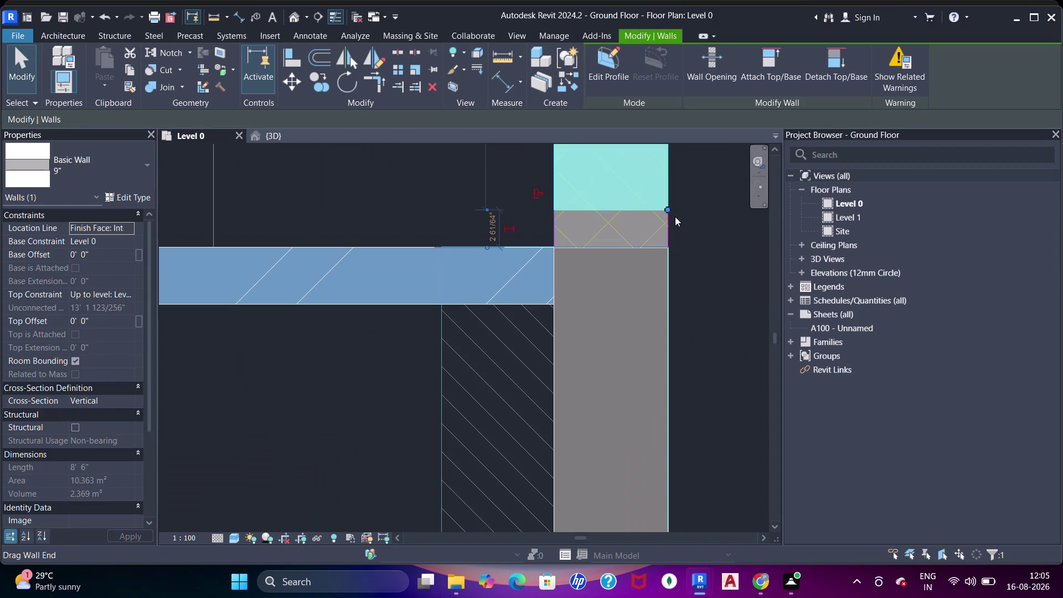
key(a)
key(a)
click(643, 249)
click(650, 214)
key(Escape)
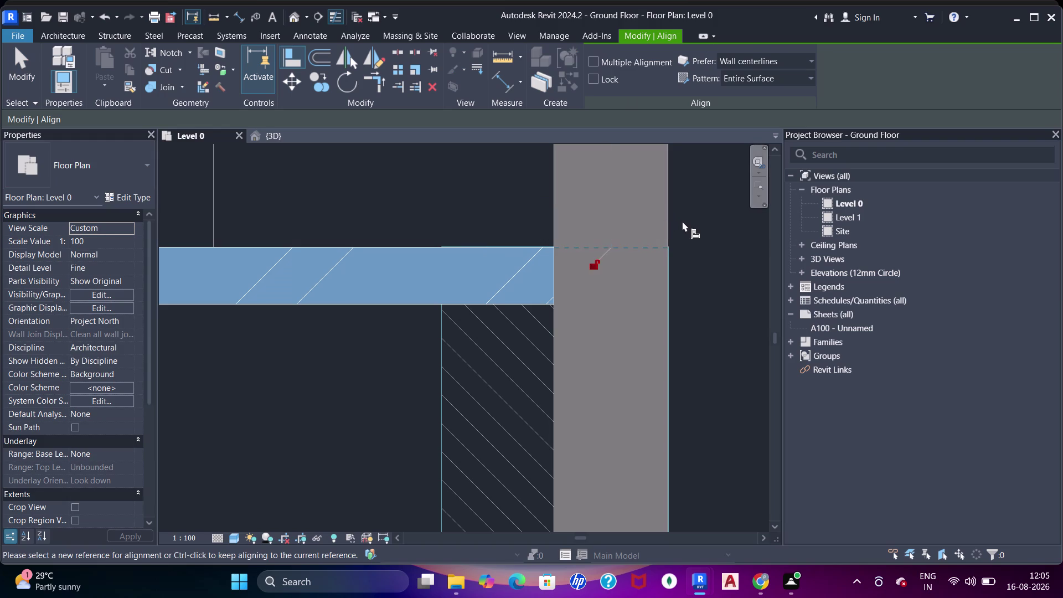
scroll(down, 3)
Align the kitchen wall face flush with the corner column face.
middle_drag(675, 271, 534, 345)
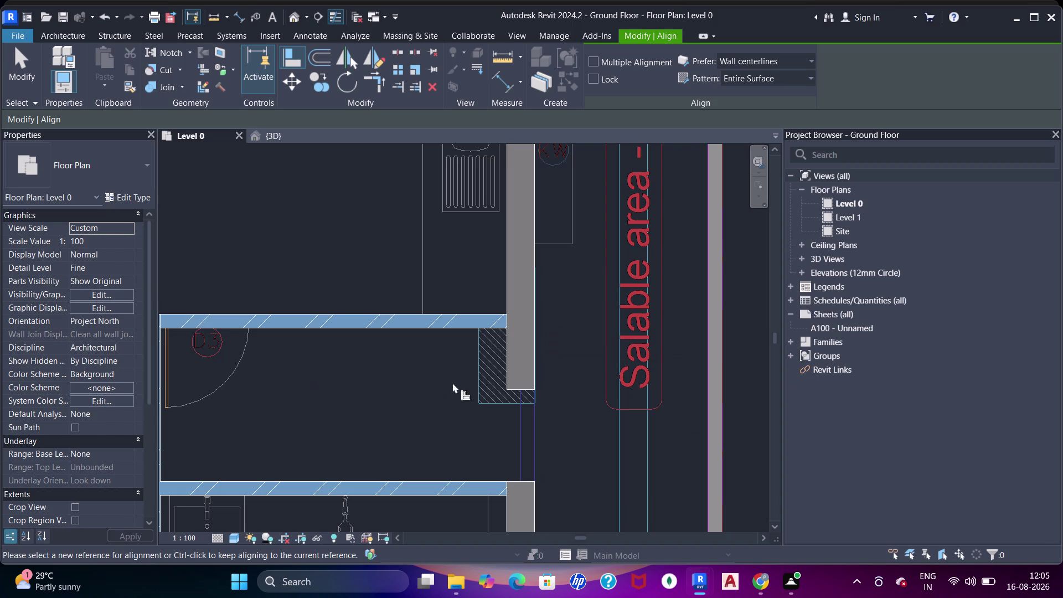
scroll(down, 3)
middle_drag(551, 328, 528, 376)
key(Escape)
scroll(down, 3)
middle_drag(565, 285, 565, 317)
scroll(up, 3)
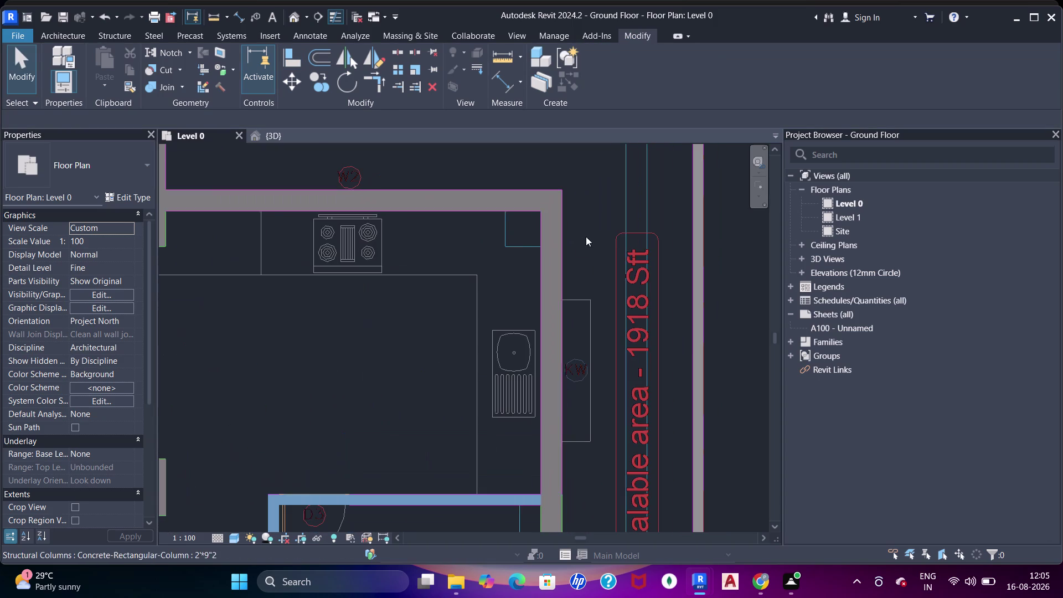
click(563, 254)
drag(562, 246, 562, 265)
scroll(up, 3)
middle_drag(566, 274, 569, 278)
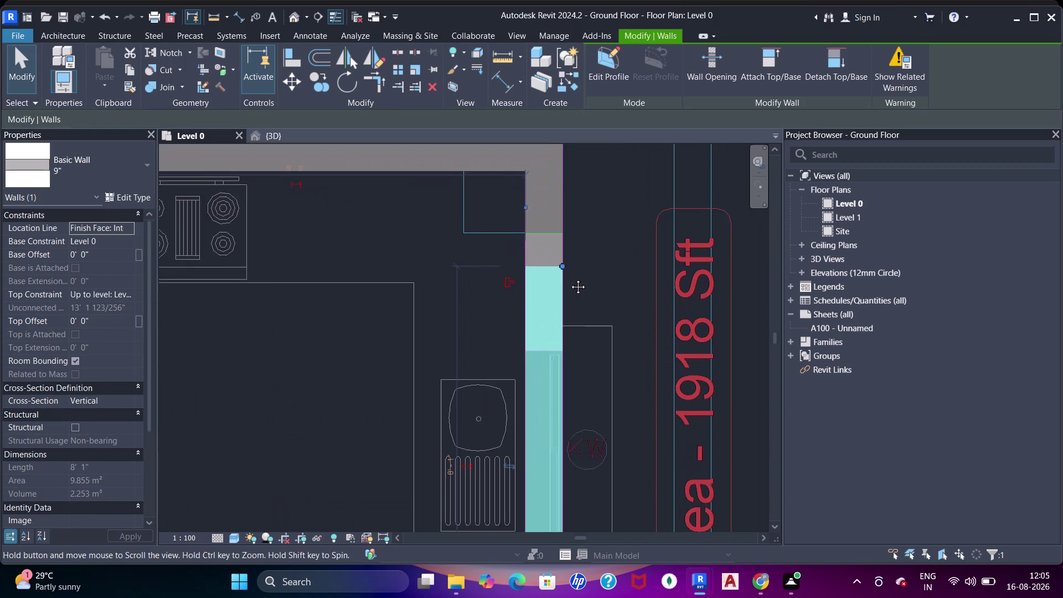
middle_drag(569, 278, 577, 287)
key(a)
key(a)
key(a)
key(a)
click(561, 250)
click(561, 274)
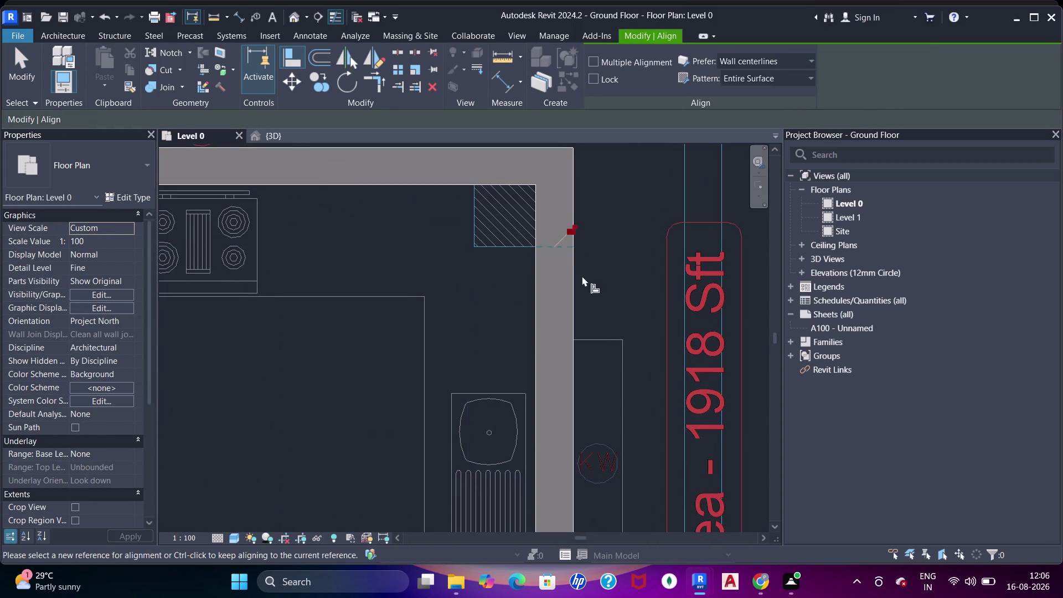
key(Escape)
key(Escape)
Align the lower bedroom wall flush with its column.
scroll(down, 3)
middle_drag(599, 347, 623, 363)
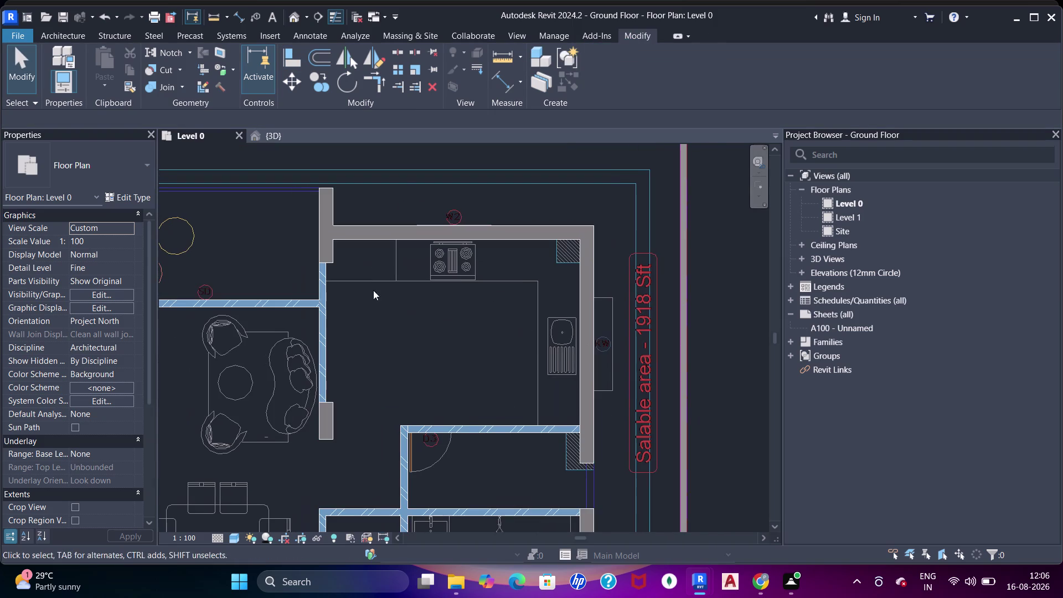
scroll(down, 3)
middle_drag(433, 402, 478, 248)
middle_drag(506, 352, 528, 272)
scroll(up, 3)
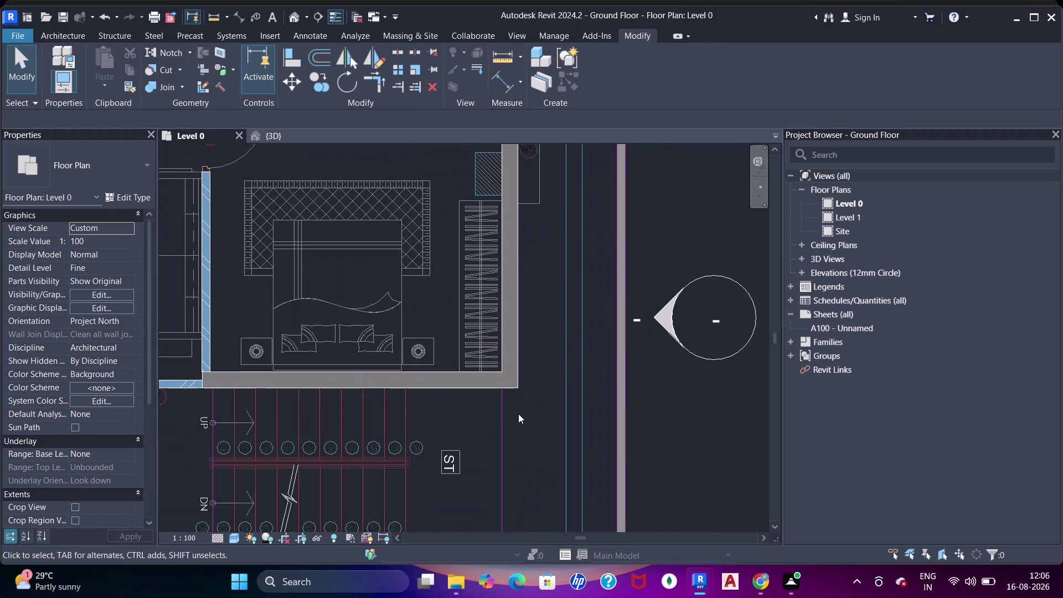
middle_drag(502, 417, 573, 173)
middle_drag(579, 382, 590, 196)
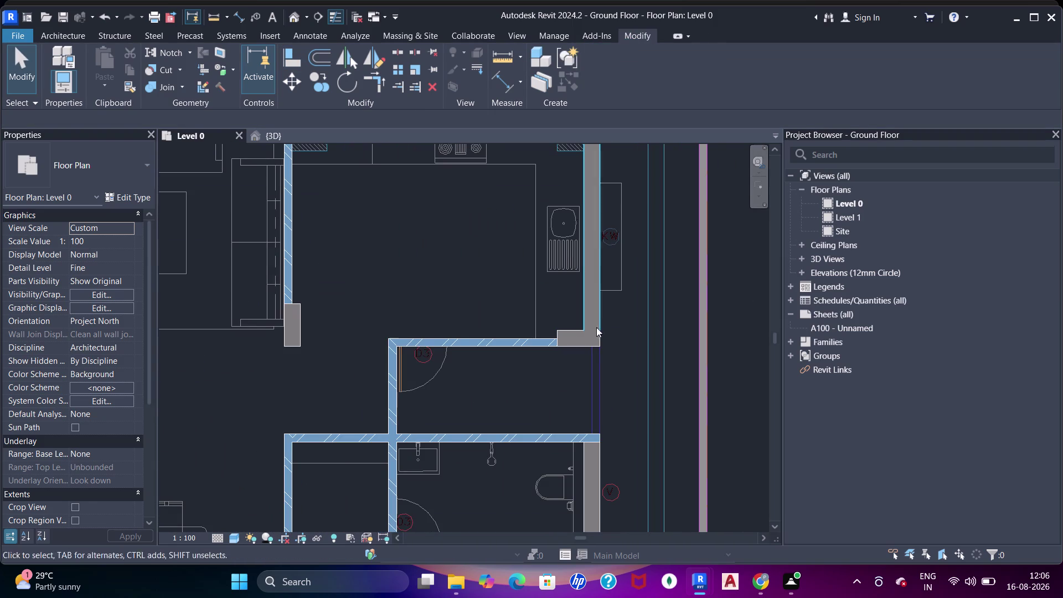
middle_drag(386, 373, 486, 154)
middle_drag(672, 327, 609, 165)
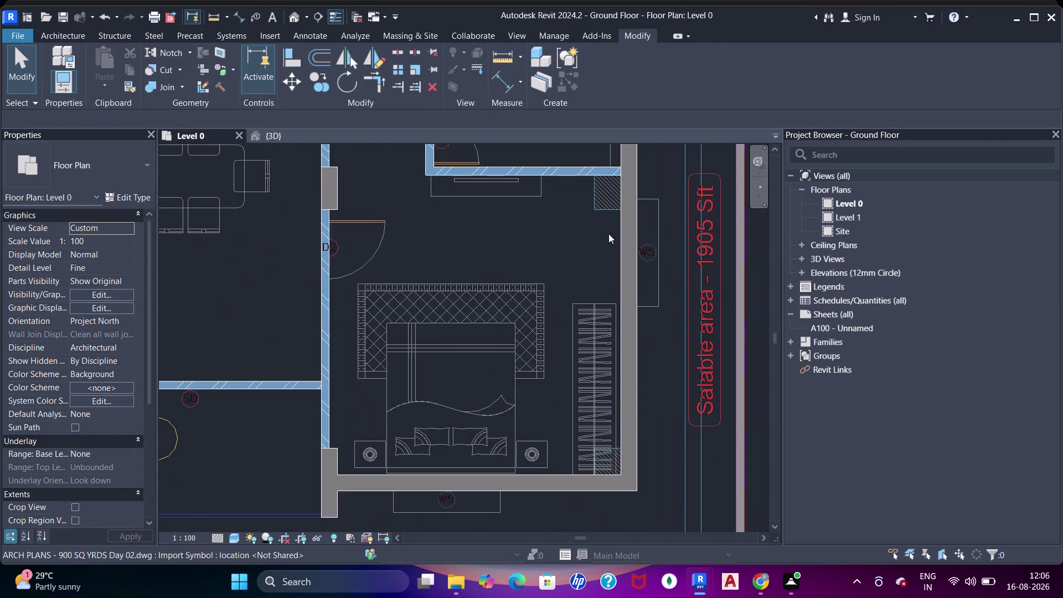
middle_drag(587, 311, 620, 167)
middle_drag(422, 286, 576, 287)
scroll(down, 3)
middle_drag(264, 283, 467, 291)
scroll(up, 3)
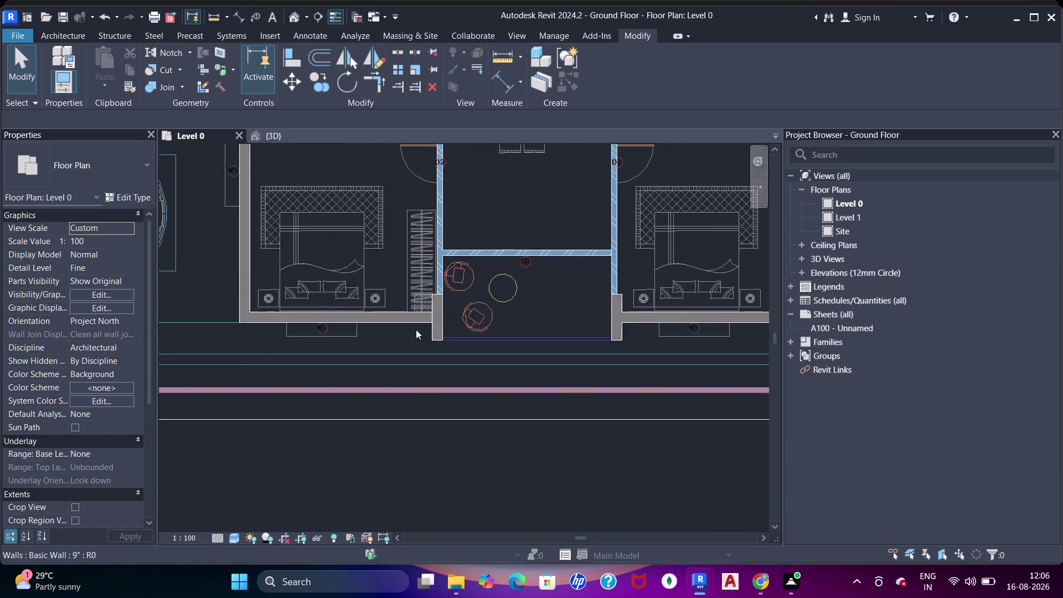
scroll(up, 3)
scroll(up, 3)
drag(445, 301, 451, 301)
drag(484, 303, 463, 302)
scroll(up, 3)
key(a)
key(a)
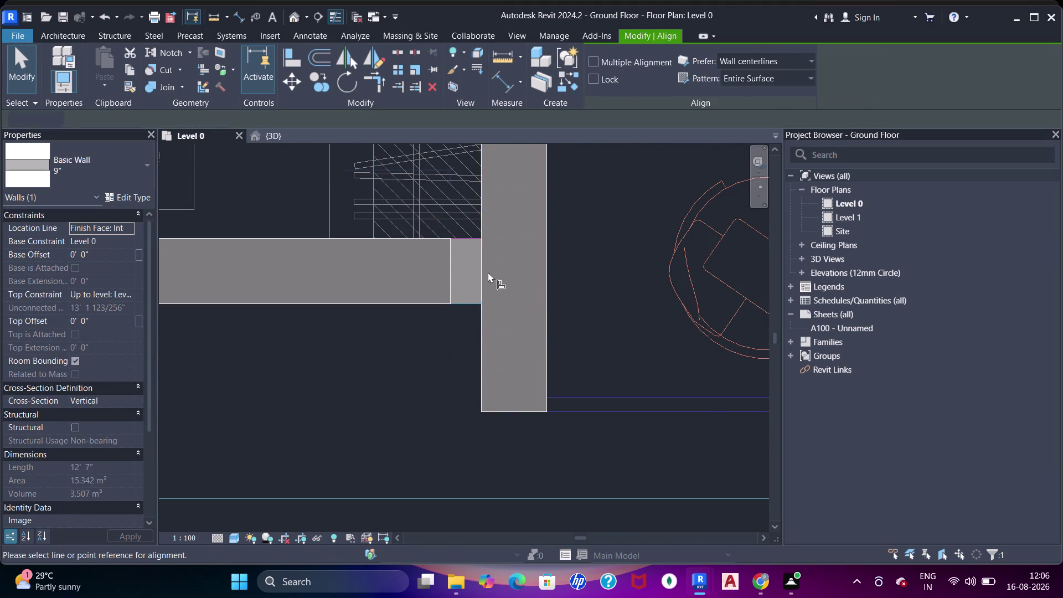
key(a)
drag(484, 225, 475, 229)
click(454, 260)
key(Escape)
key(Escape)
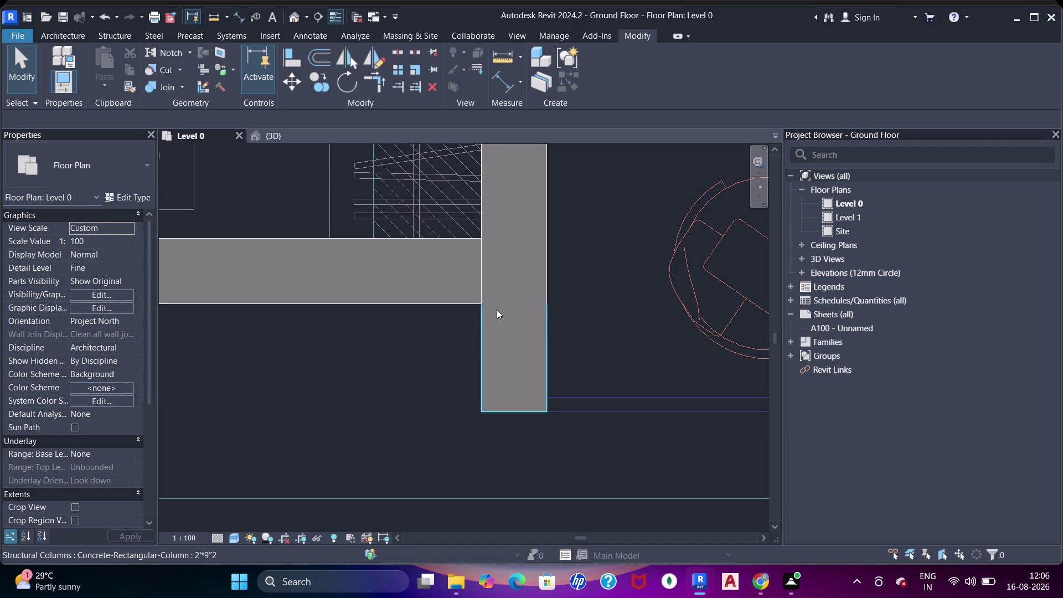
Join two bedroom walls with their columns using Join Geometry (JJ).
key(j)
key(j)
click(469, 296)
click(483, 314)
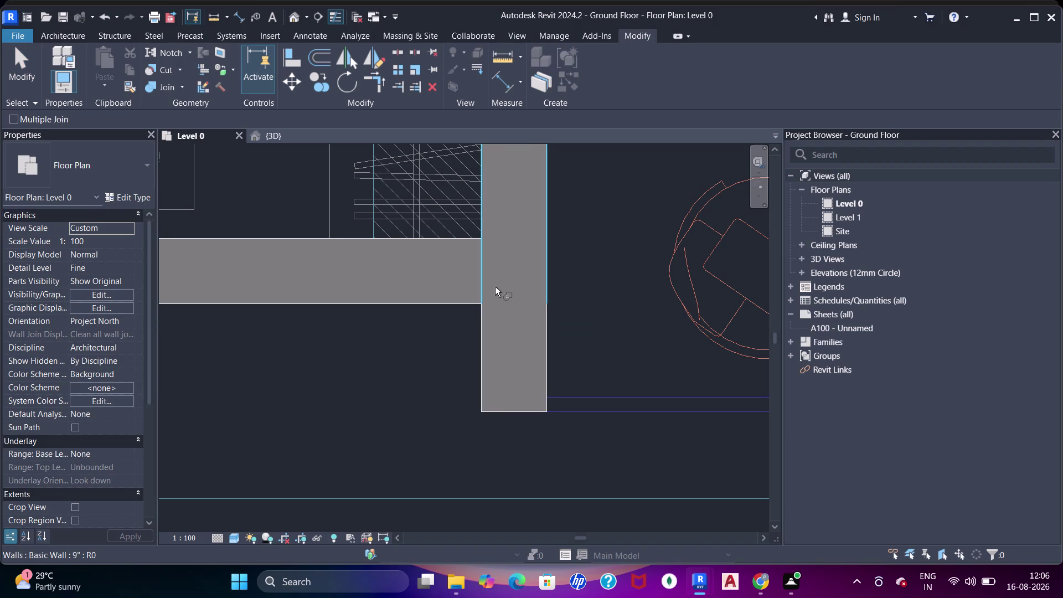
click(488, 212)
click(471, 244)
Pan the Level 0 plan past the bottom wall, bathrooms and lift core to review junctions.
scroll(down, 3)
middle_drag(408, 318, 413, 320)
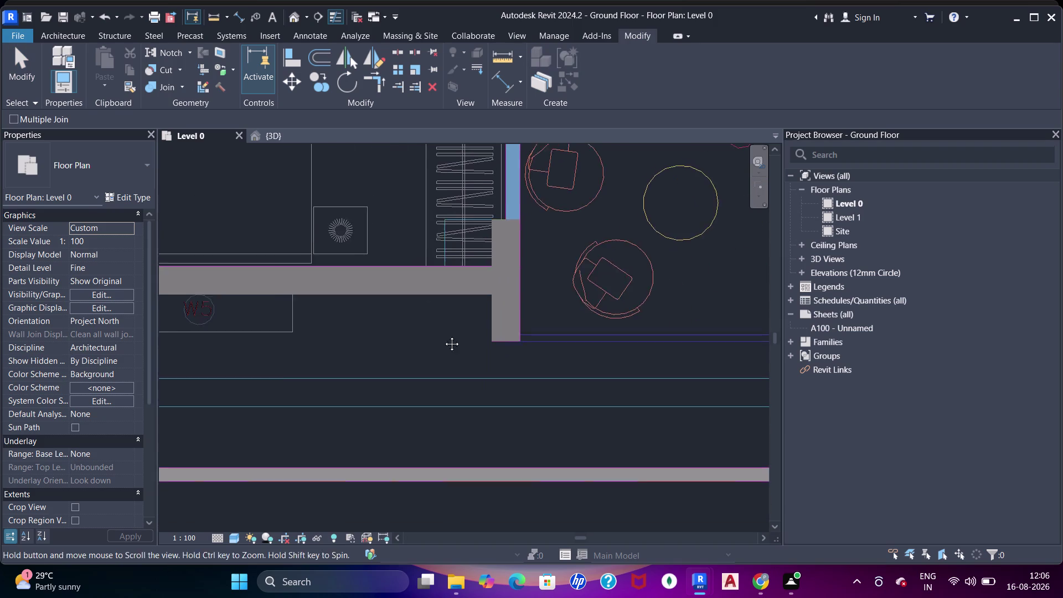
middle_drag(413, 320, 591, 347)
middle_drag(386, 343, 605, 360)
middle_drag(430, 361, 479, 397)
scroll(down, 3)
middle_drag(405, 242, 451, 368)
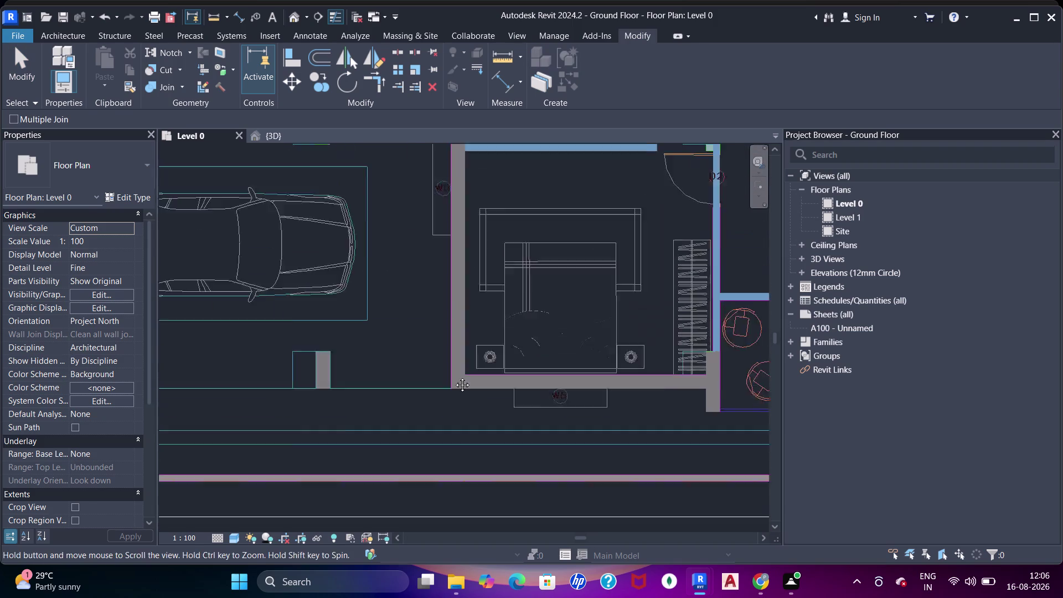
middle_drag(451, 367, 461, 385)
key(Escape)
key(Escape)
middle_drag(504, 280, 502, 424)
middle_drag(485, 235, 487, 272)
middle_drag(504, 215, 504, 227)
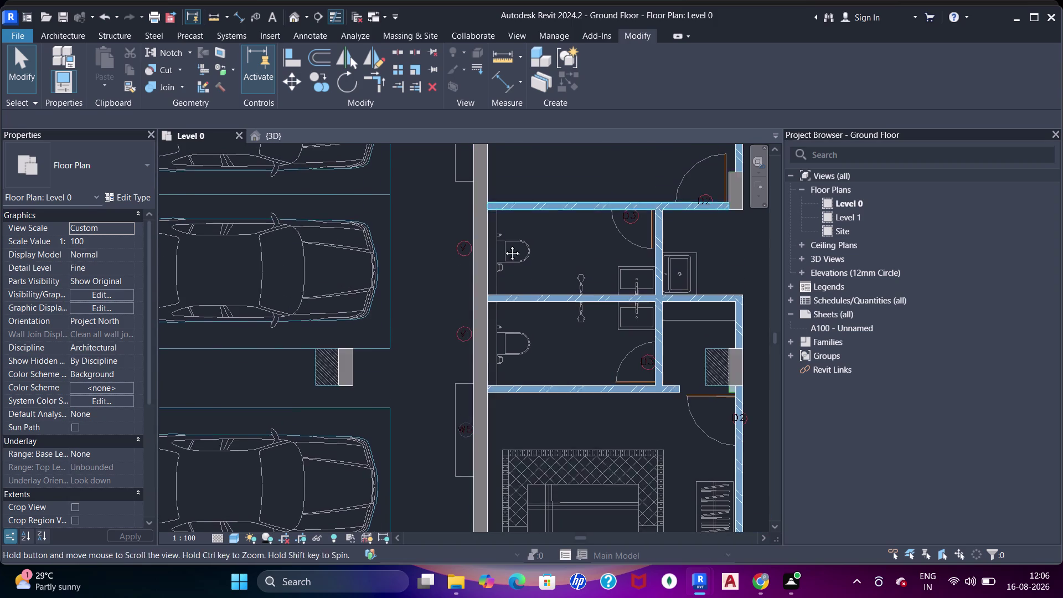
middle_drag(504, 227, 504, 338)
middle_drag(547, 239, 557, 421)
scroll(down, 3)
middle_drag(359, 311, 549, 292)
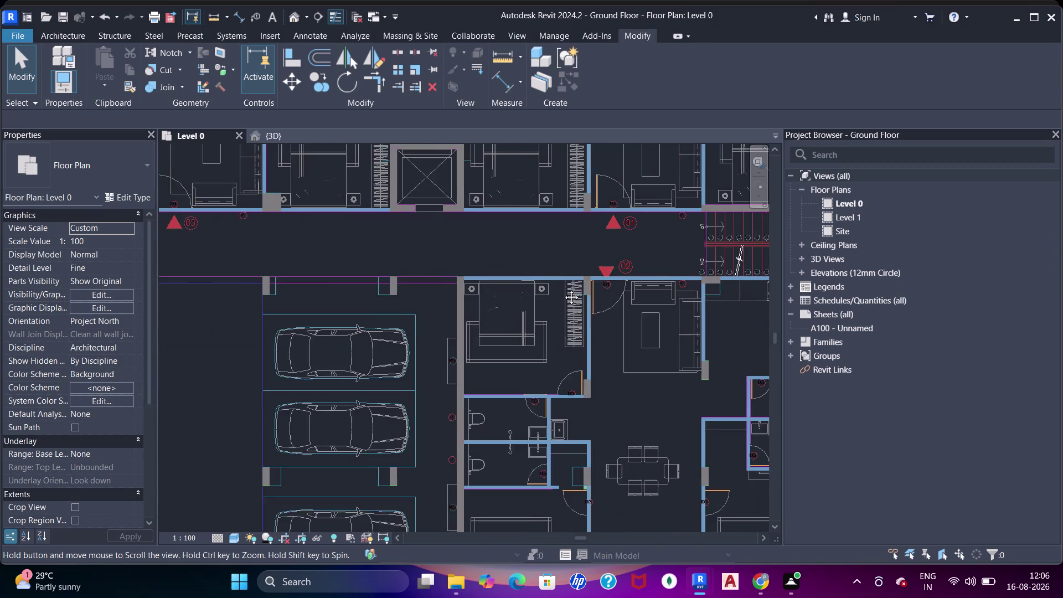
middle_drag(548, 292, 603, 452)
scroll(up, 3)
middle_drag(613, 379, 391, 410)
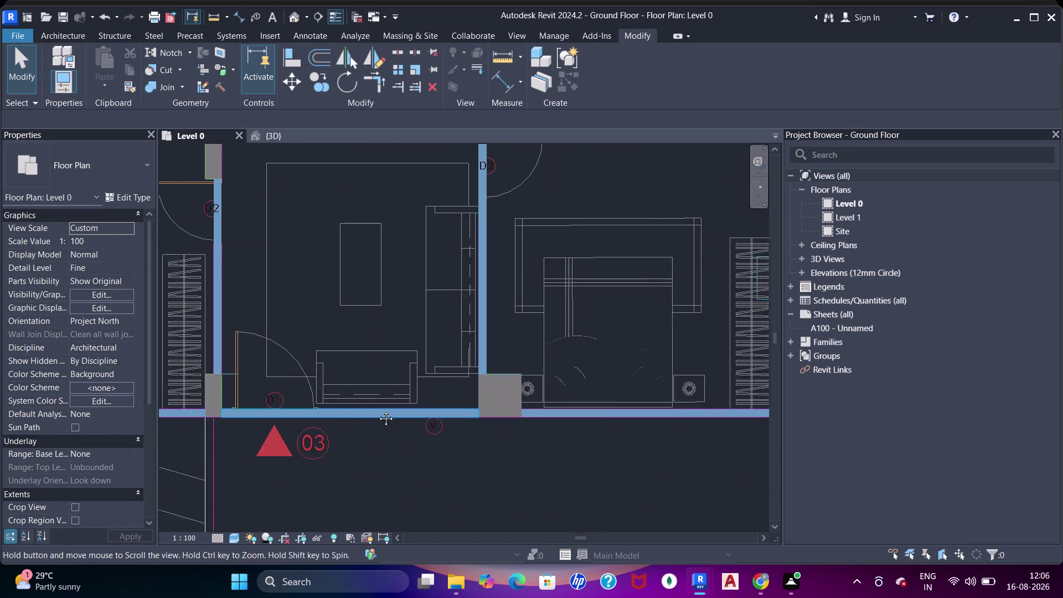
middle_drag(390, 410, 380, 410)
scroll(down, 3)
middle_drag(585, 393, 384, 421)
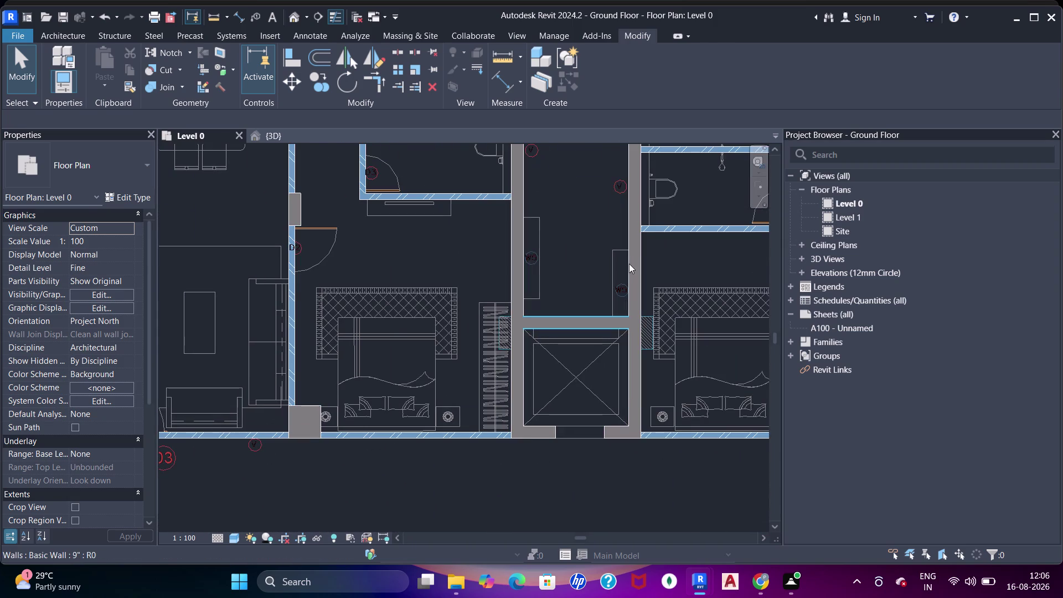
scroll(down, 3)
middle_drag(625, 281, 477, 424)
scroll(down, 3)
middle_drag(382, 282, 628, 337)
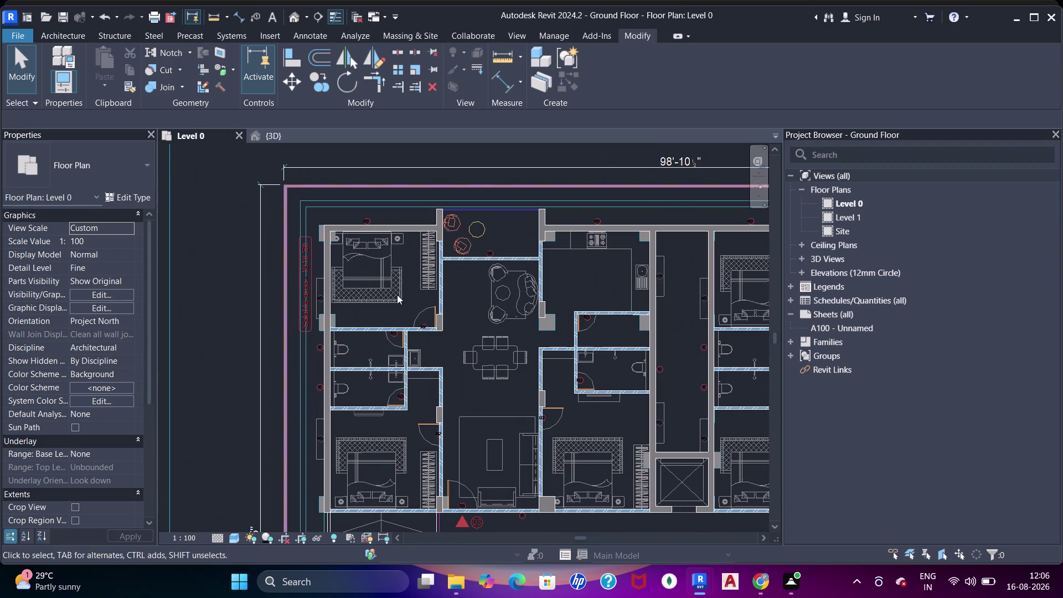
scroll(up, 3)
Open the {3D} view and orbit the model toward the front walls.
click(273, 136)
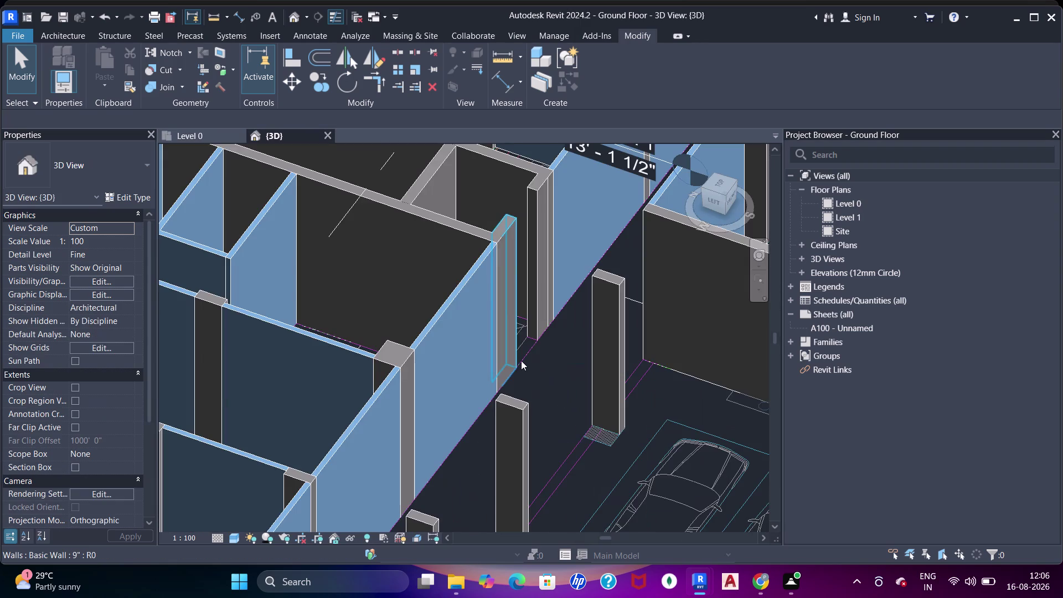
scroll(down, 3)
key(Escape)
scroll(up, 3)
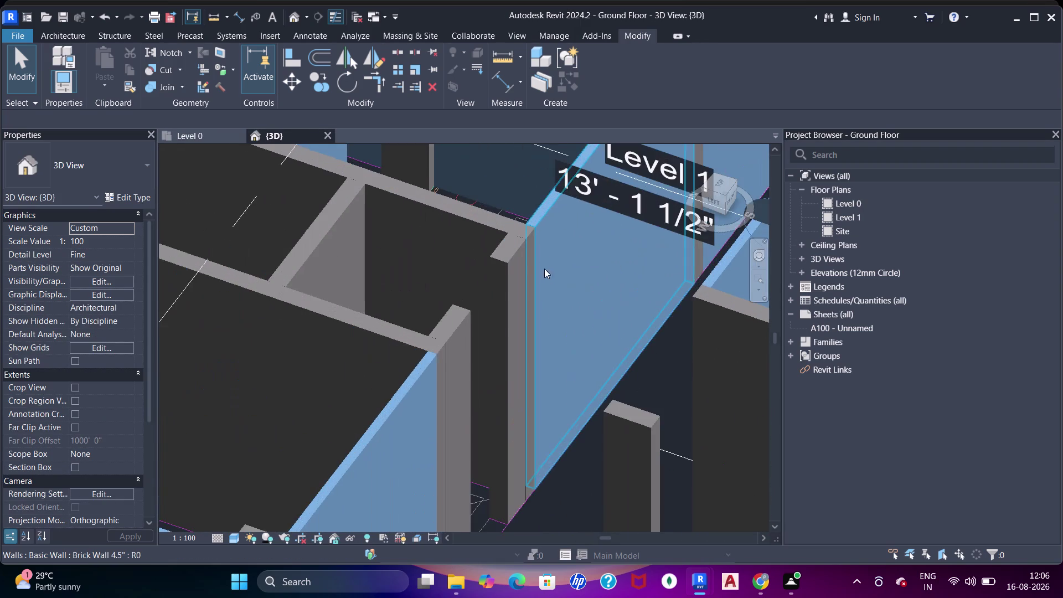
scroll(up, 3)
scroll(down, 3)
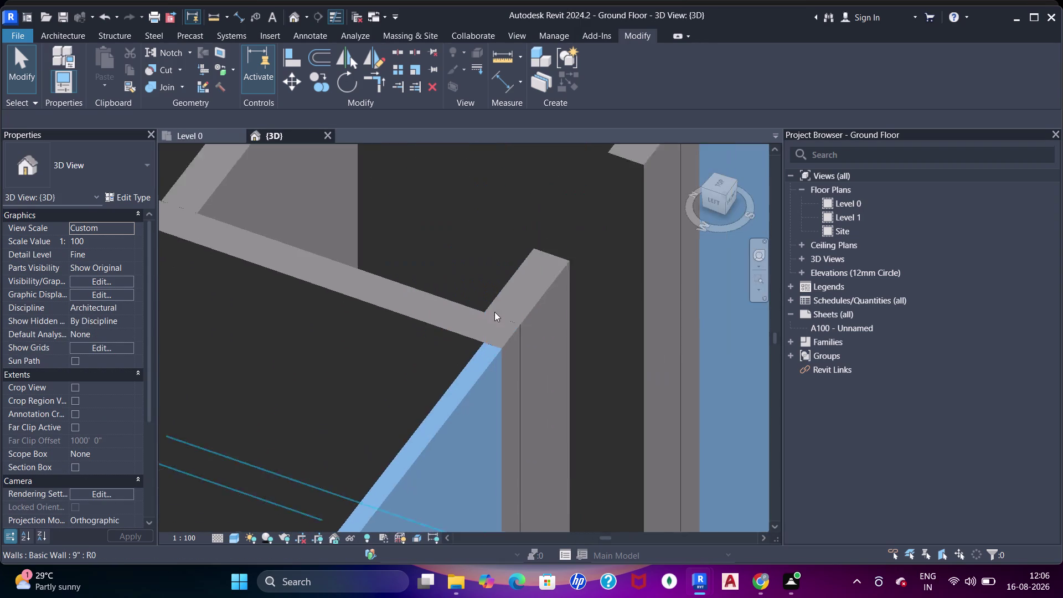
scroll(down, 3)
scroll(down, 3)
middle_drag(544, 391, 567, 325)
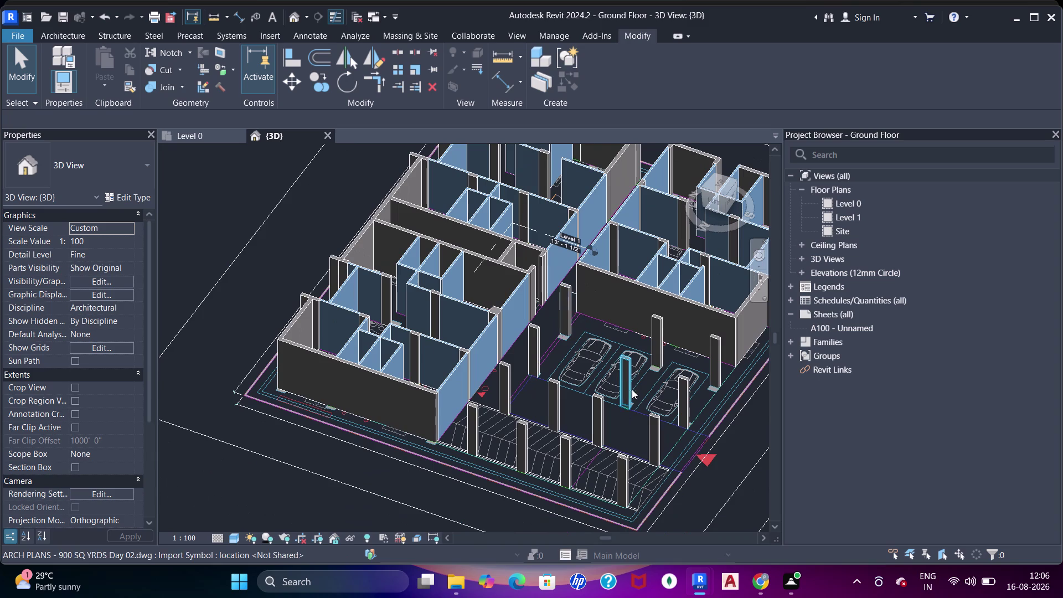
scroll(down, 3)
middle_drag(476, 394, 675, 346)
scroll(up, 3)
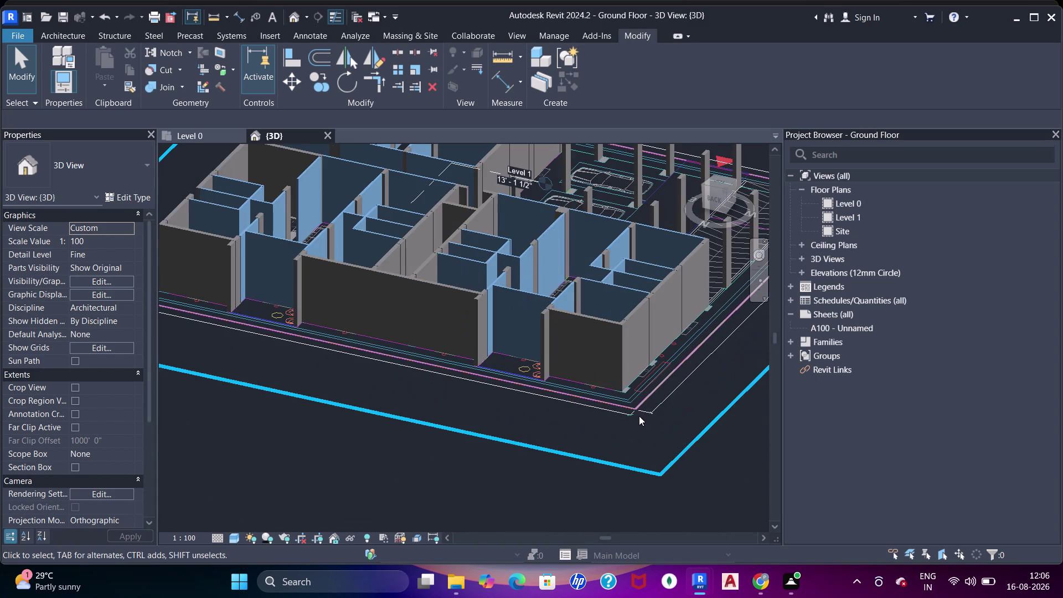
middle_drag(408, 401, 497, 419)
scroll(up, 3)
Select the 13'-9" front wall segment to inspect it.
click(618, 285)
click(188, 137)
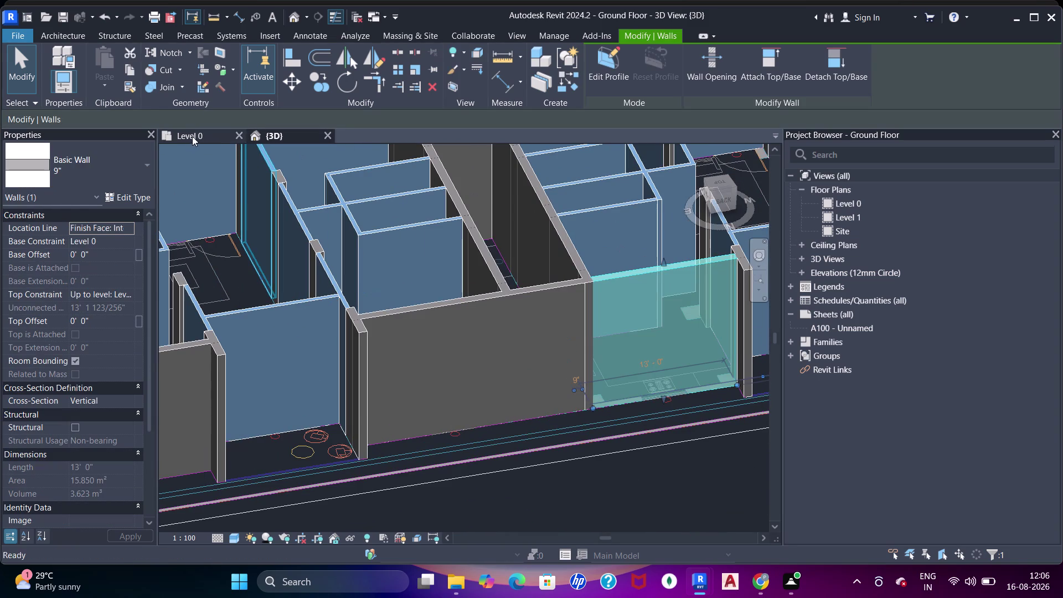
scroll(down, 3)
scroll(up, 3)
Select the concrete column at the wall T-junction in Level 0, then return to {3D}.
key(Escape)
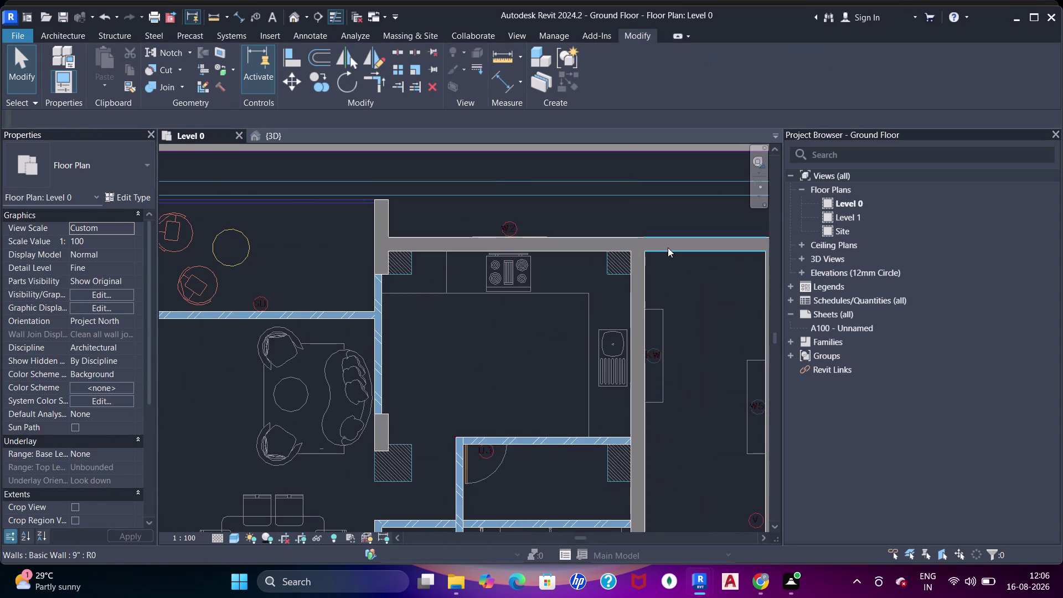
scroll(up, 3)
click(598, 236)
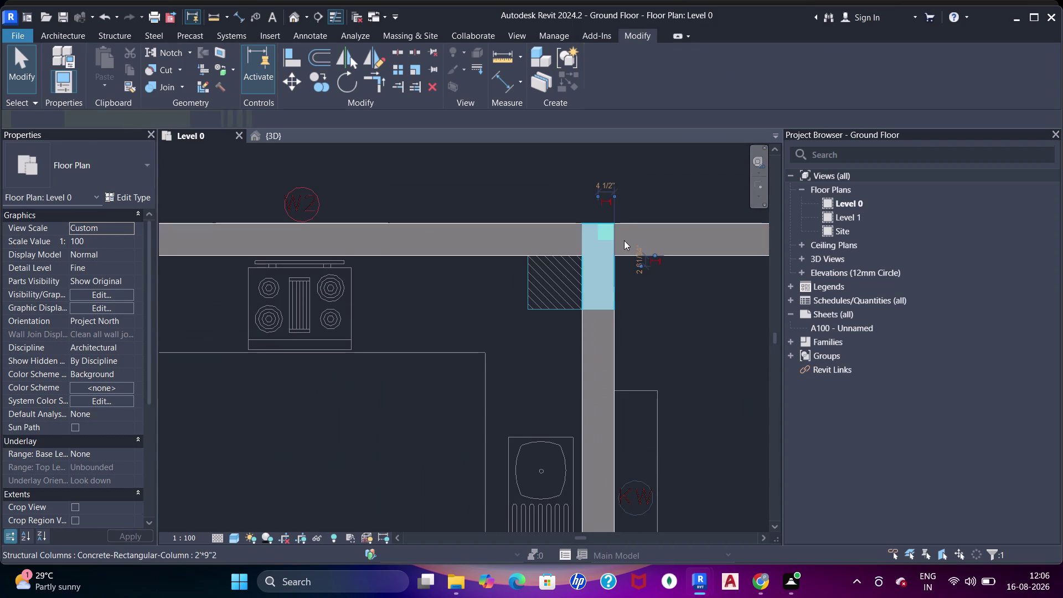
key(Escape)
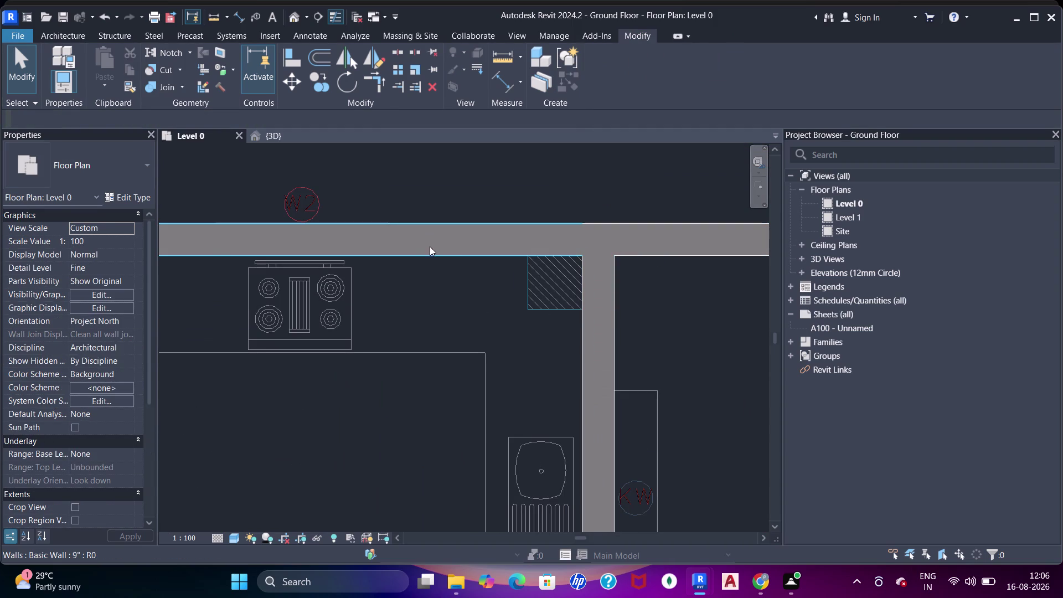
middle_drag(438, 256, 694, 274)
middle_drag(660, 272, 367, 271)
scroll(up, 3)
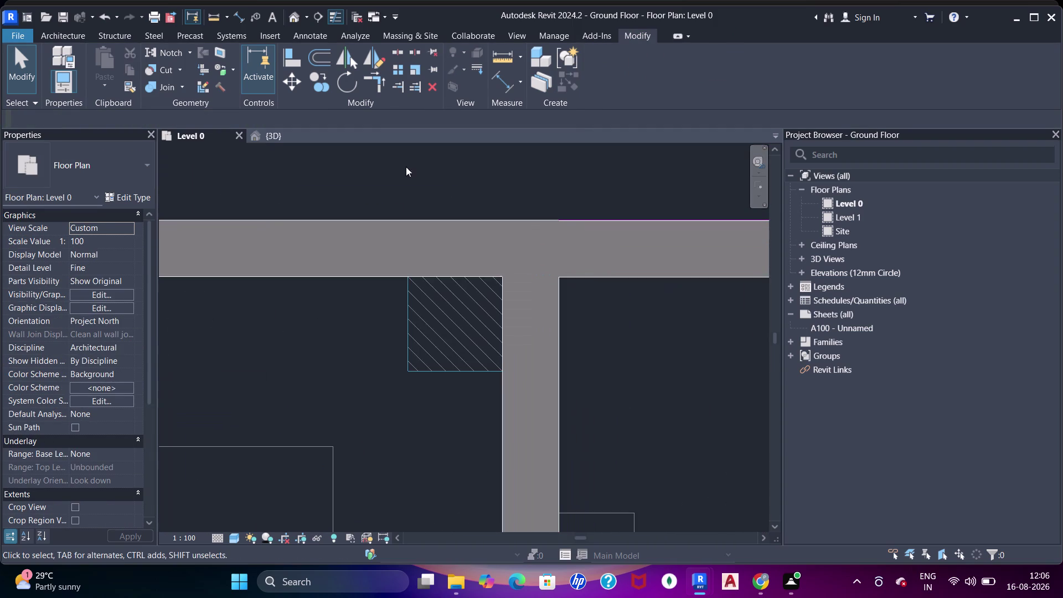
click(274, 138)
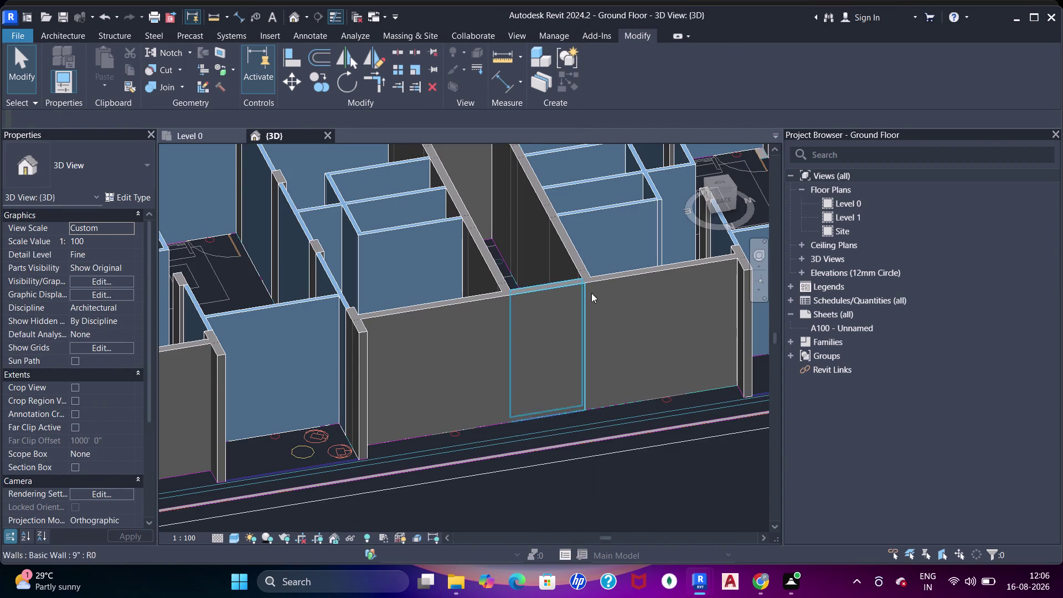
Join the concrete column with the front wall using Join Geometry (JJ).
scroll(up, 3)
key(Escape)
key(j)
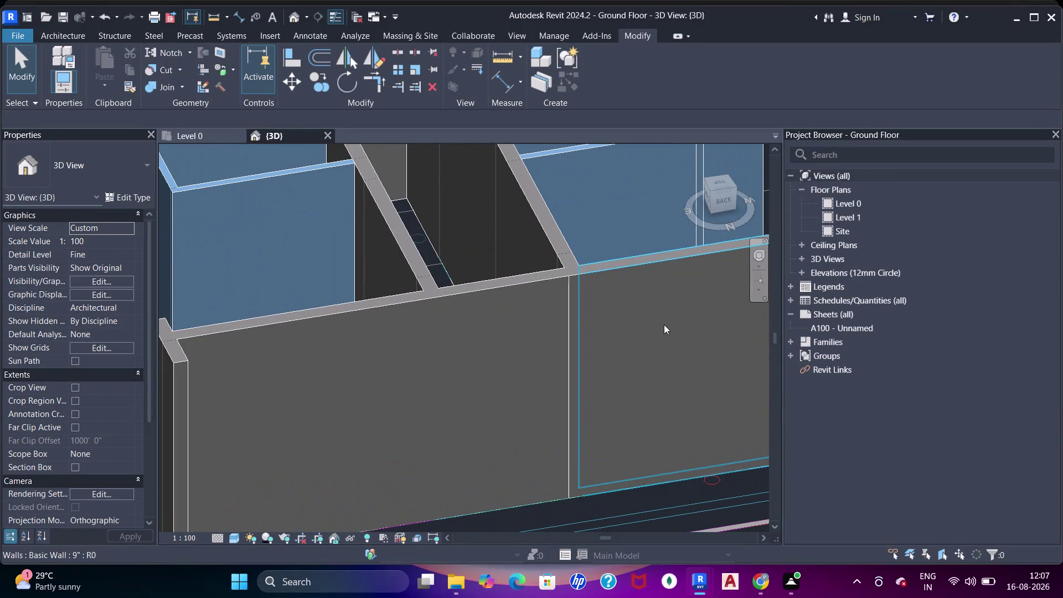
key(j)
key(j)
click(576, 277)
click(597, 273)
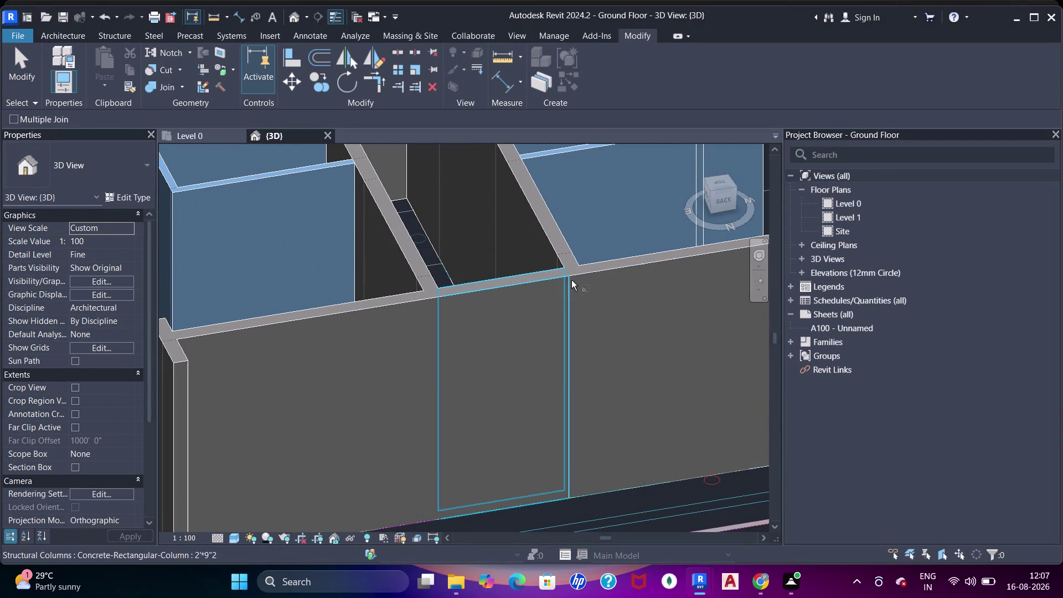
click(538, 281)
click(580, 280)
key(Escape)
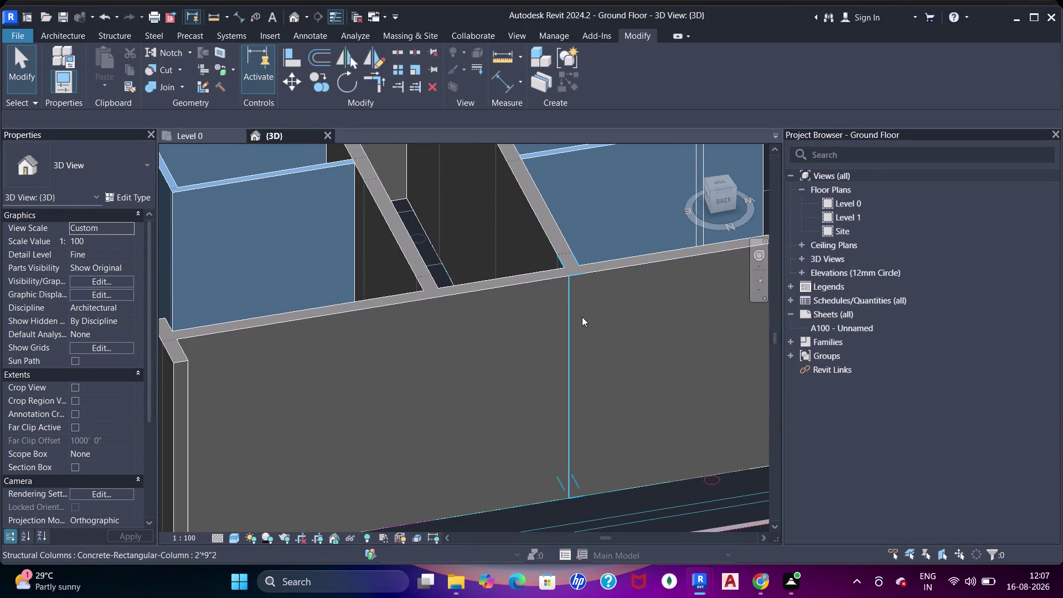
Set Allow Join on the 6'-6" front wall's end grip.
click(582, 320)
scroll(up, 3)
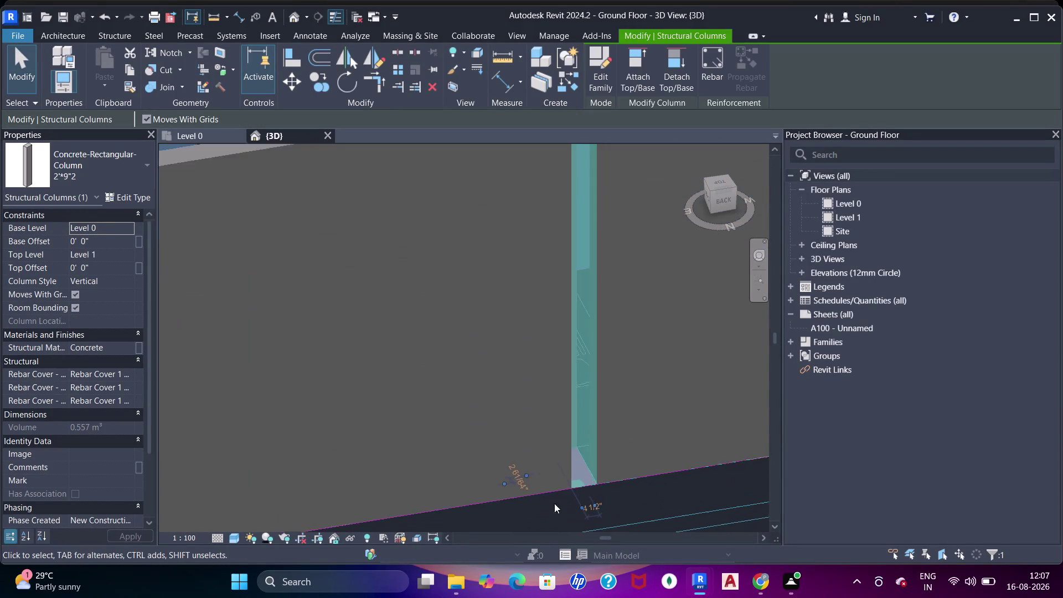
right_click(585, 505)
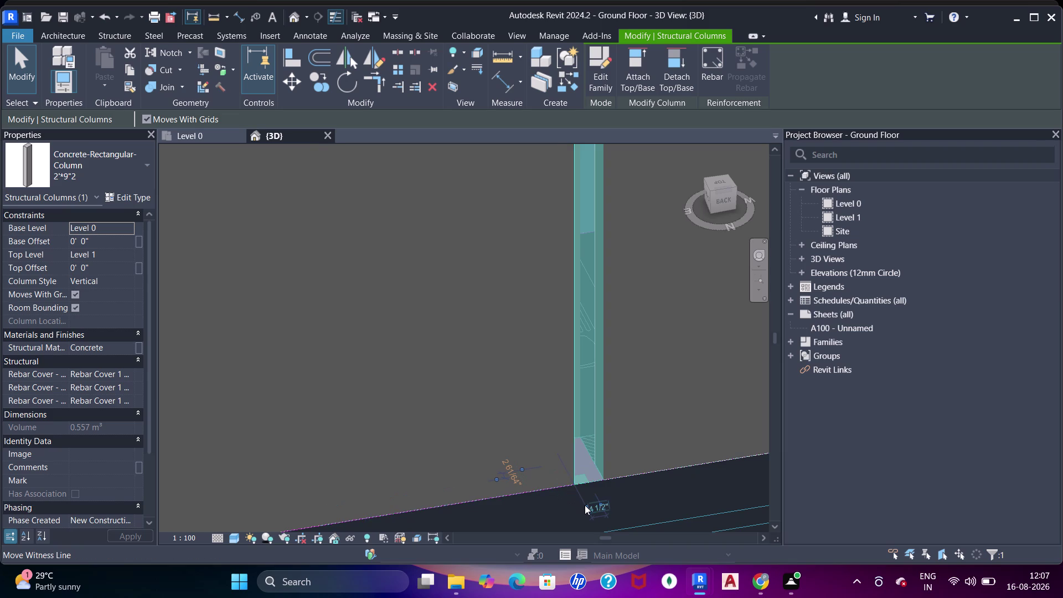
key(Escape)
click(557, 485)
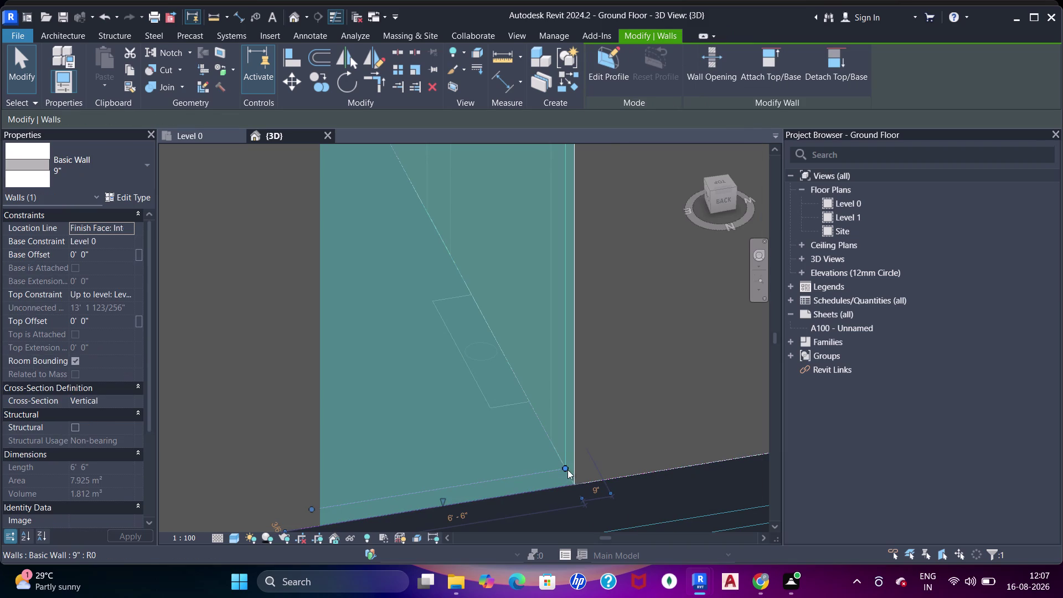
right_click(567, 469)
click(643, 132)
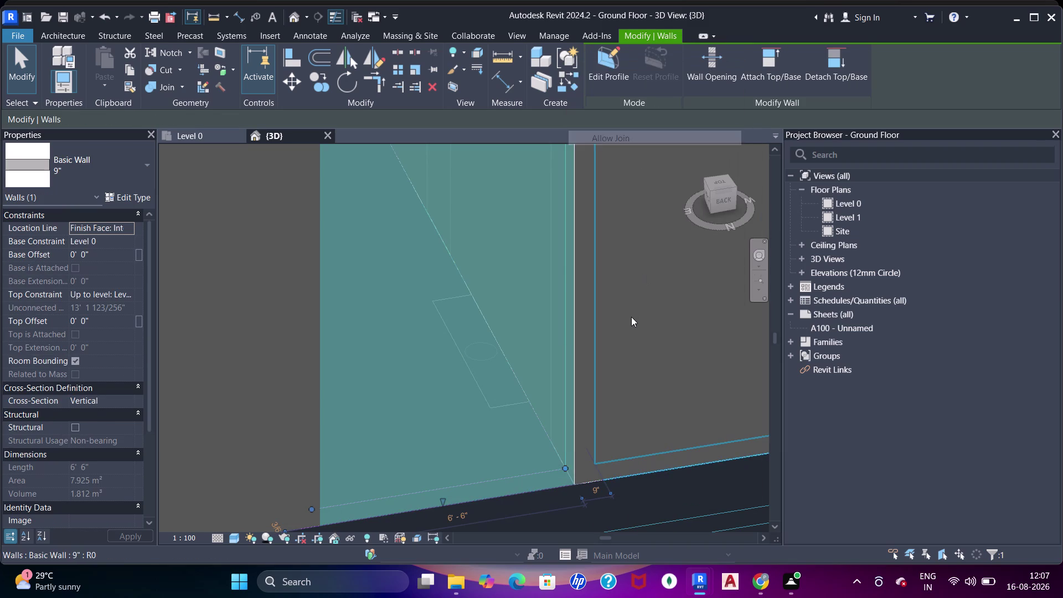
key(Escape)
key(Escape)
scroll(down, 3)
middle_drag(612, 280, 611, 353)
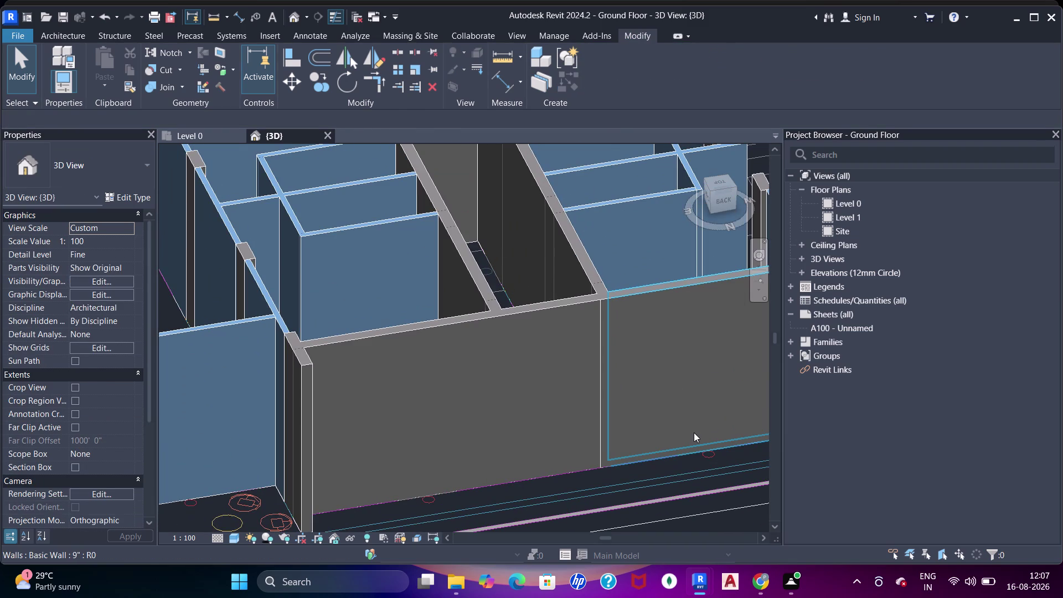
Align the first front wall edge to the column edge with AA.
key(a)
text(aa)
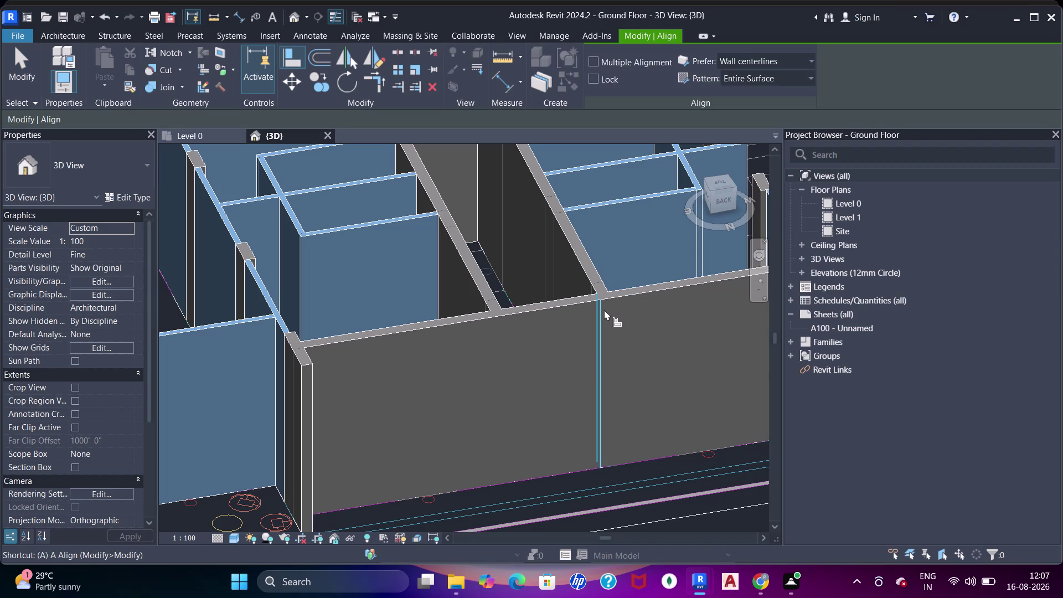
scroll(up, 3)
click(611, 292)
click(587, 293)
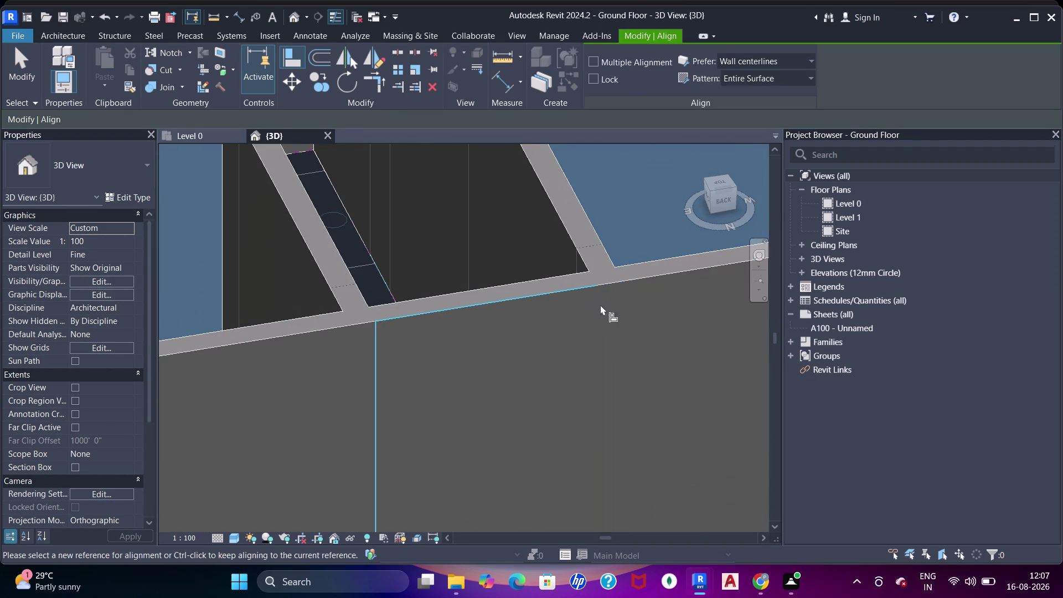
key(Escape)
scroll(down, 3)
scroll(up, 3)
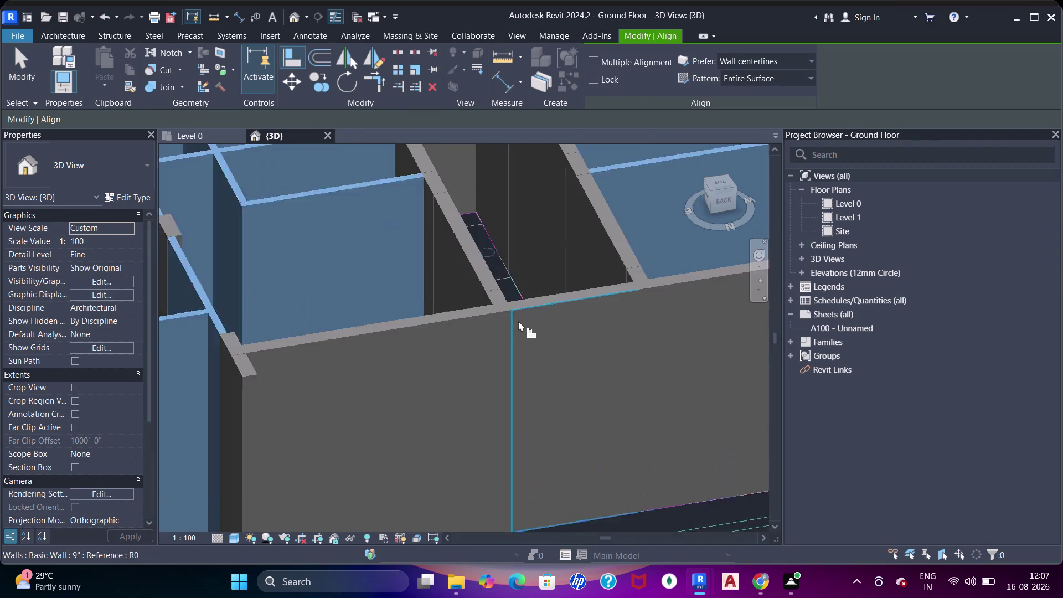
scroll(up, 3)
middle_drag(522, 324, 560, 288)
key(Escape)
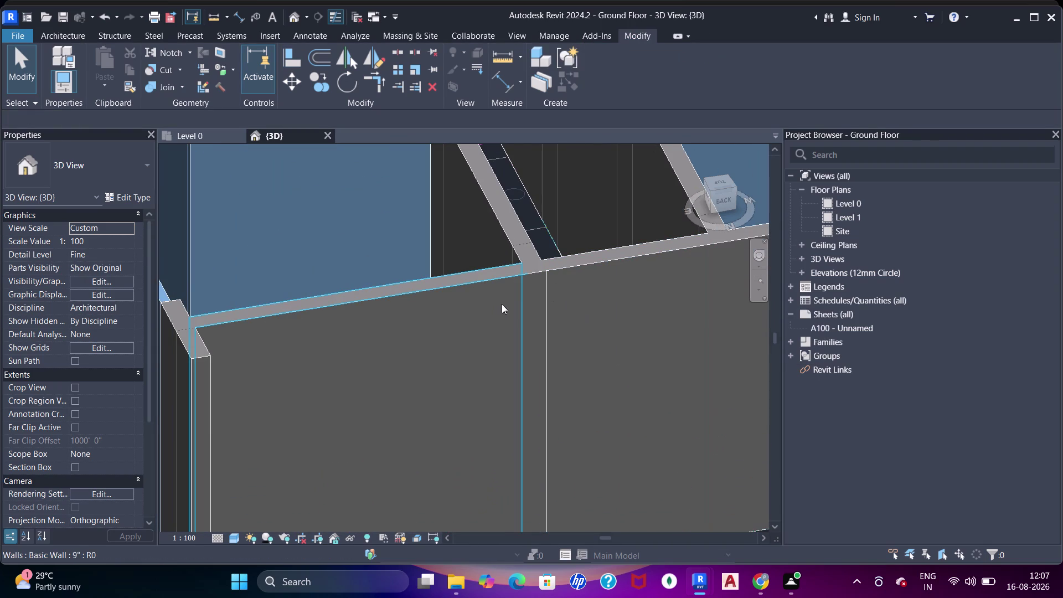
Select the front wall and 6'-6" wall segments, then orbit to view the front wall.
click(537, 291)
middle_drag(531, 346, 523, 232)
key(Escape)
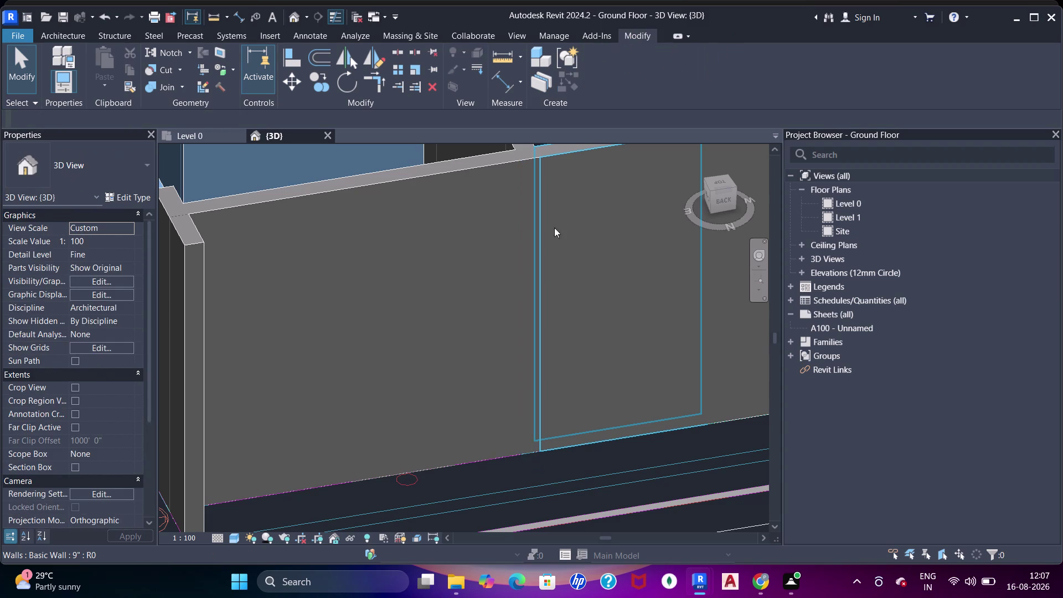
click(563, 150)
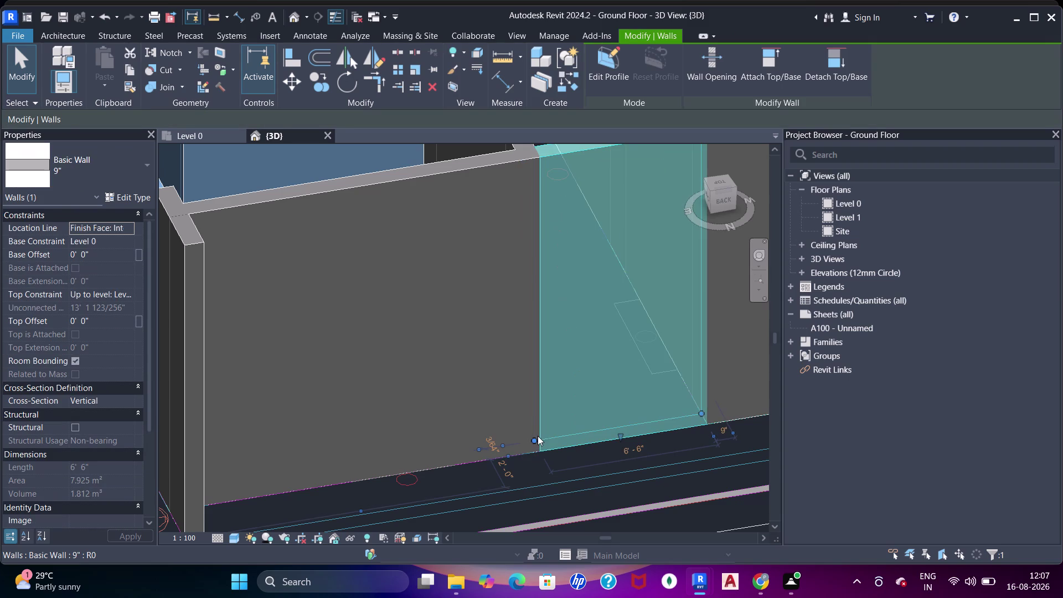
right_click(537, 435)
click(604, 110)
key(Escape)
scroll(down, 3)
middle_drag(567, 255, 568, 272)
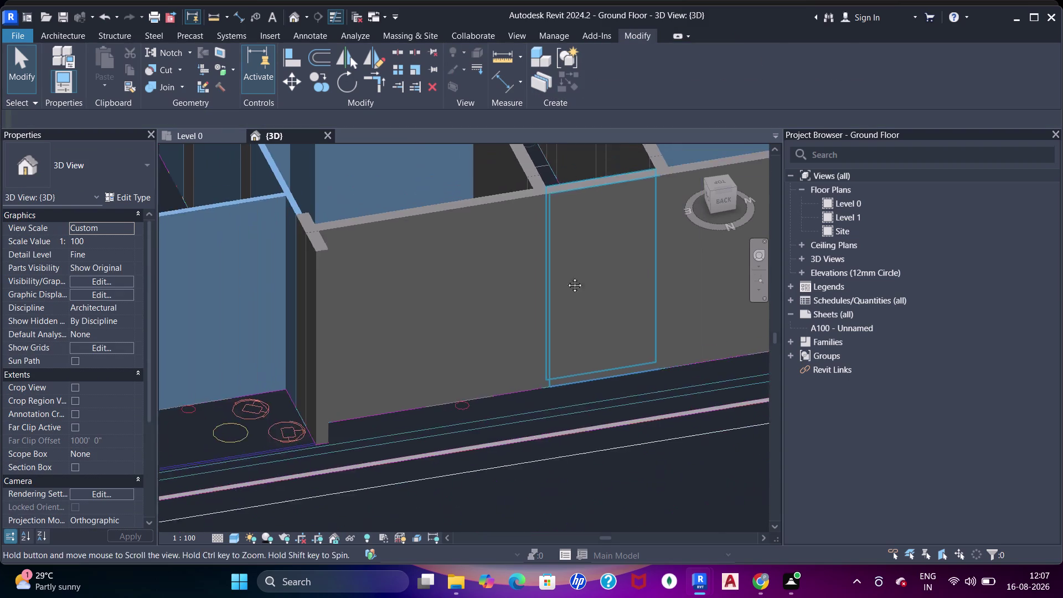
middle_drag(568, 272, 565, 282)
scroll(up, 3)
Restart Align and pick the column faces at the wall-column junction as references.
key(a)
key(a)
key(a)
middle_drag(545, 218, 569, 335)
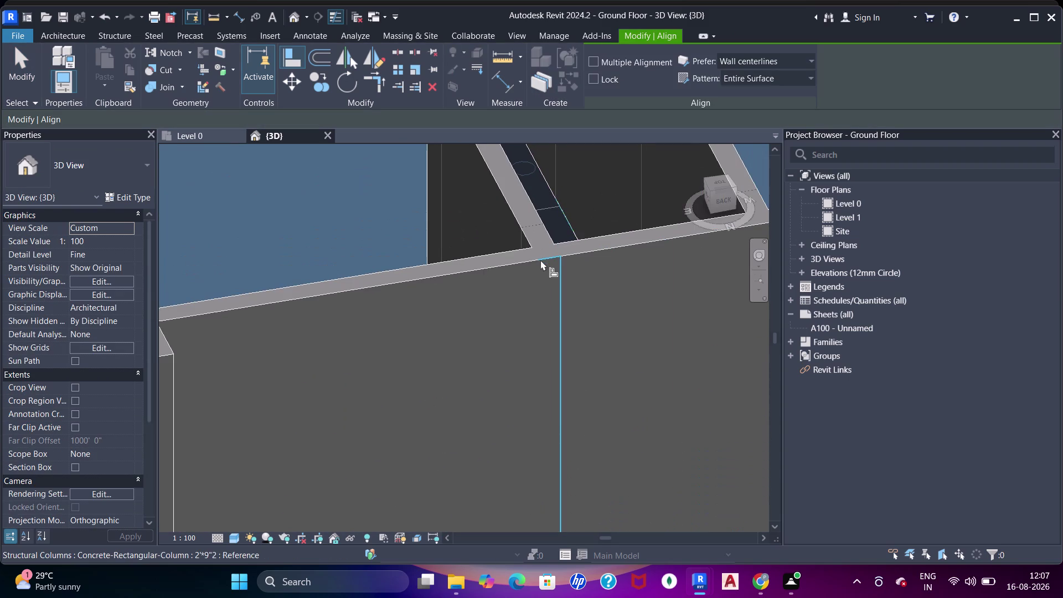
click(541, 260)
click(573, 259)
scroll(down, 3)
middle_drag(595, 306, 424, 298)
key(Escape)
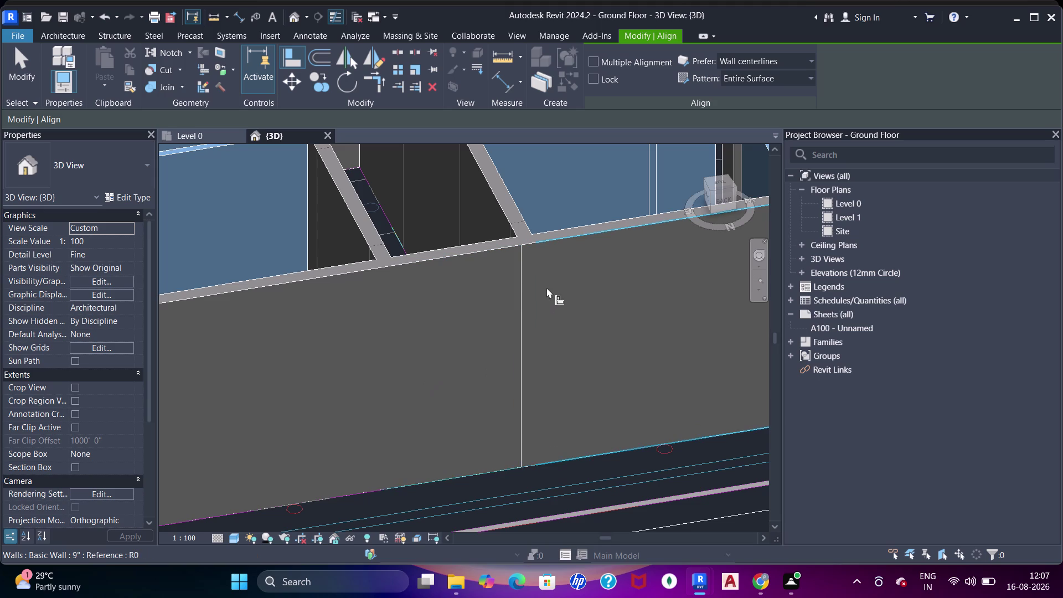
Align the remaining front wall edges to the wall top-edge references.
click(529, 252)
click(549, 246)
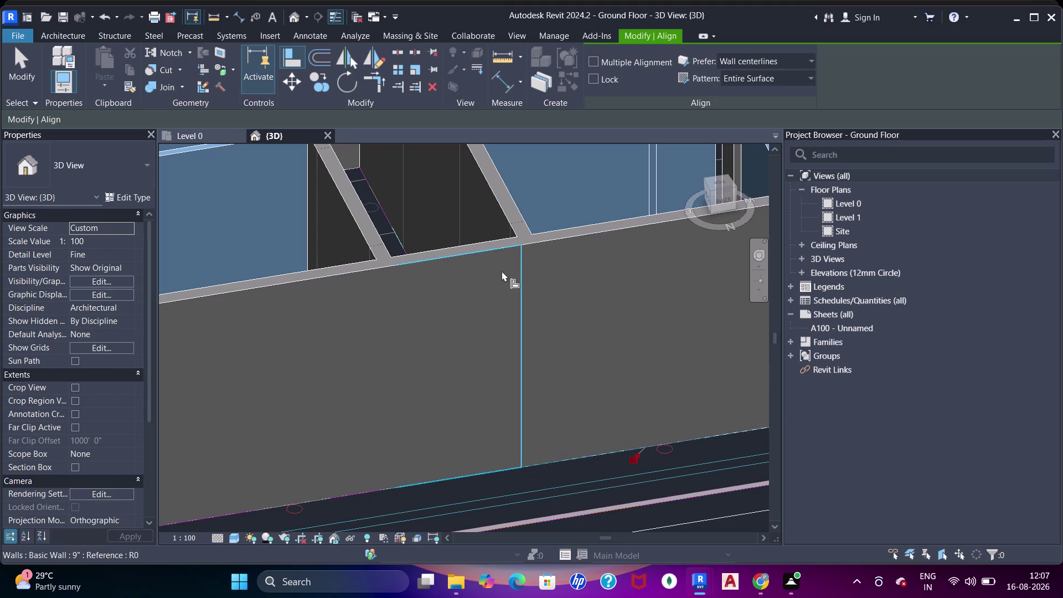
click(492, 265)
click(527, 253)
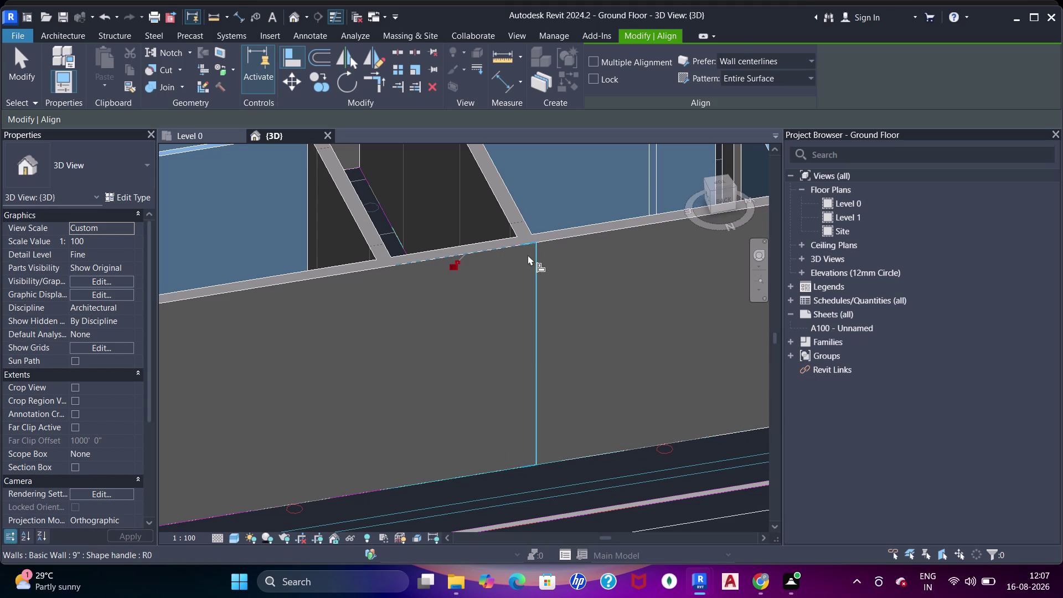
click(528, 254)
click(504, 259)
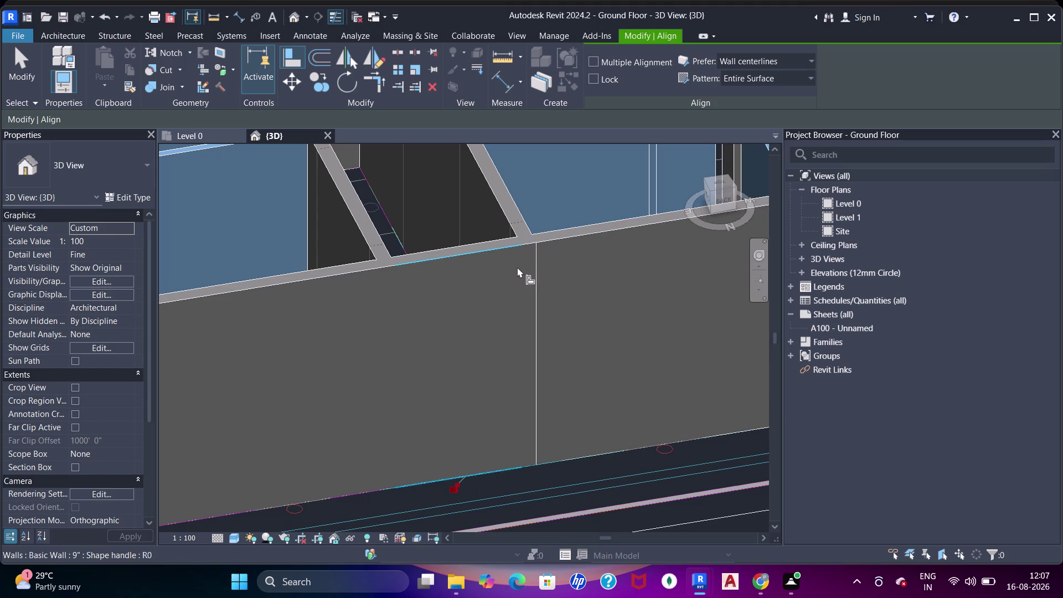
click(528, 263)
click(542, 255)
scroll(down, 3)
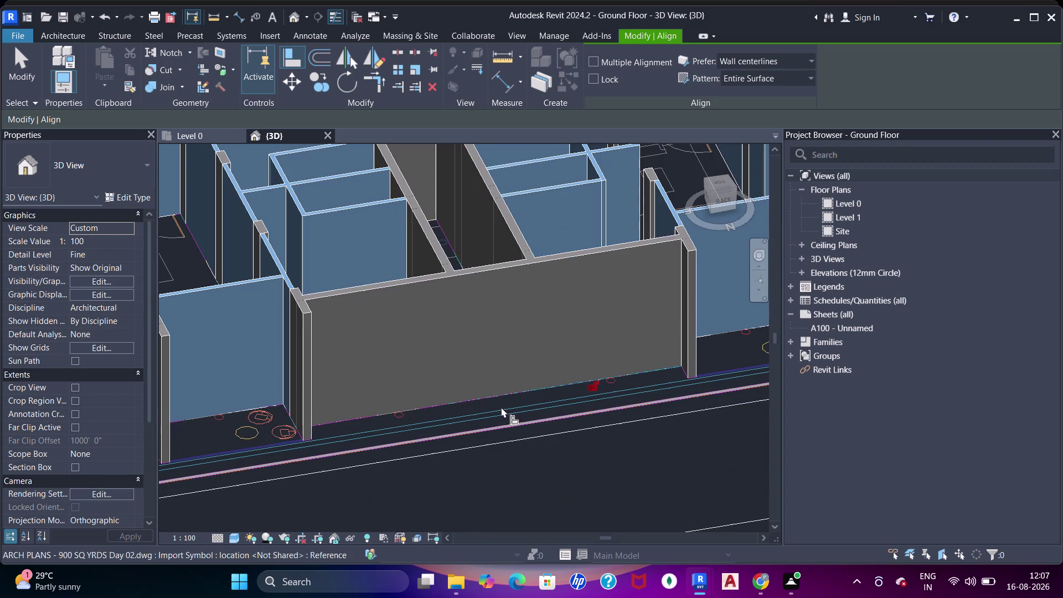
middle_drag(349, 412, 581, 385)
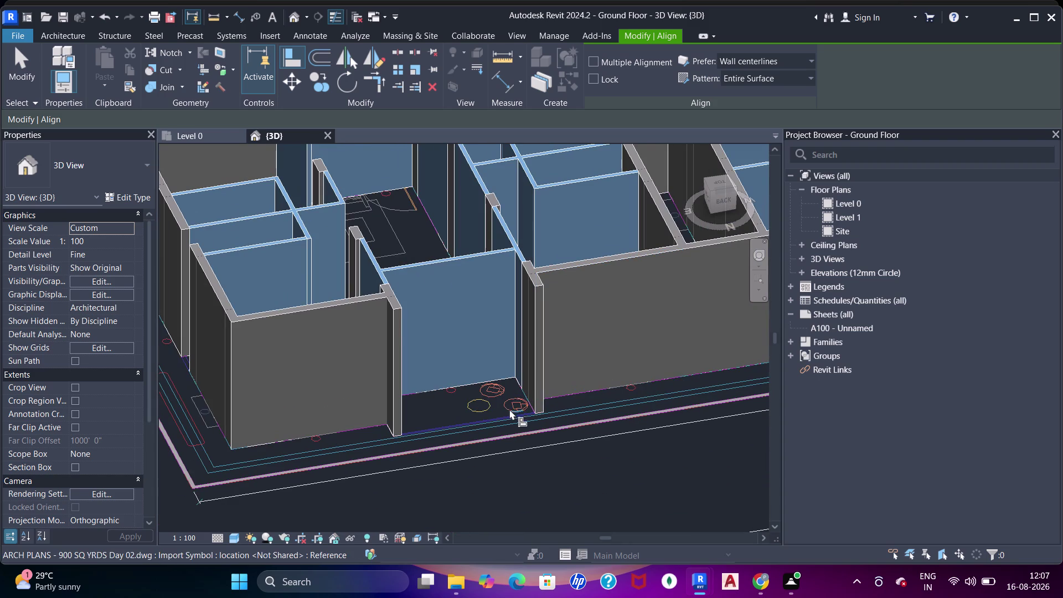
middle_drag(310, 417, 501, 421)
scroll(down, 3)
middle_drag(351, 414, 460, 386)
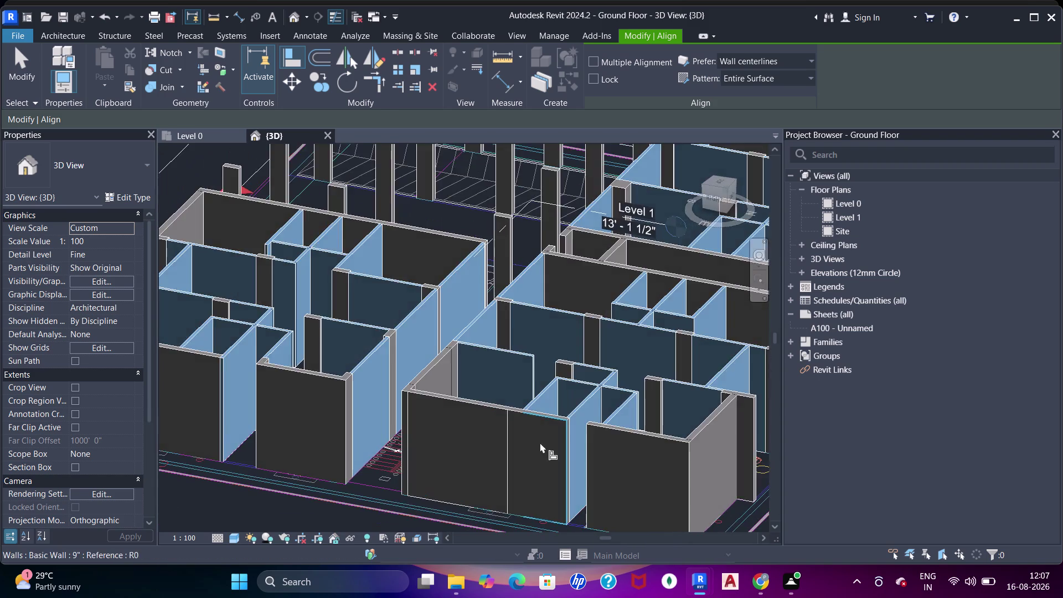
middle_drag(540, 441, 523, 367)
scroll(up, 3)
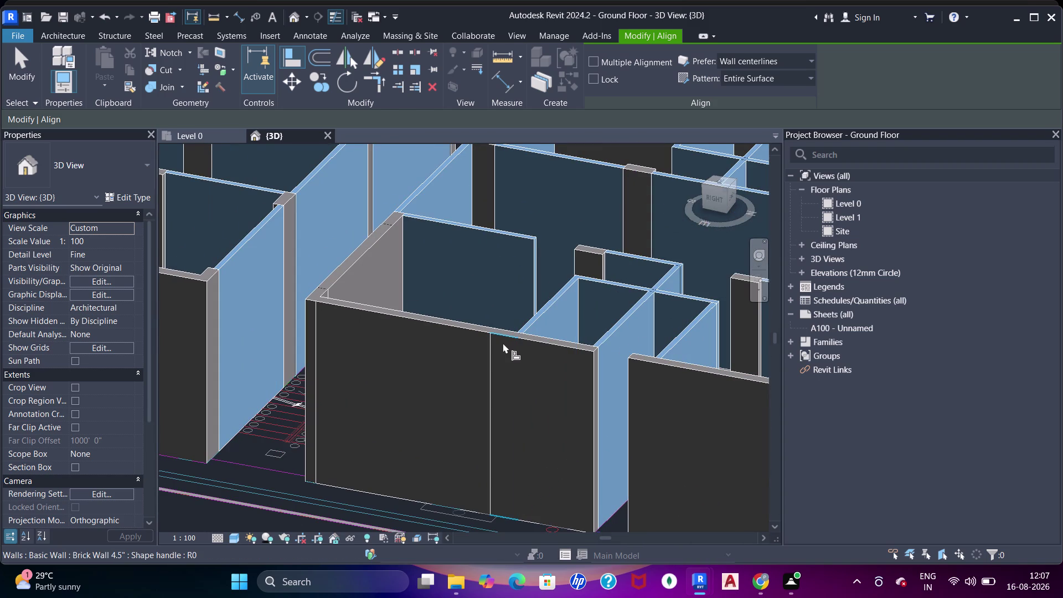
click(503, 343)
click(459, 342)
scroll(up, 3)
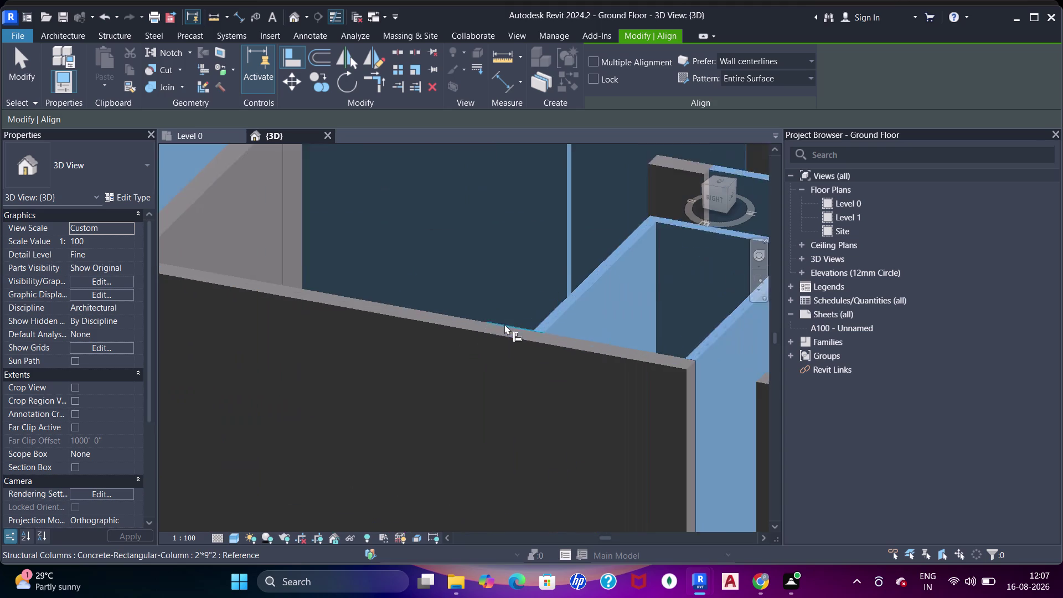
key(Escape)
key(Escape)
click(484, 337)
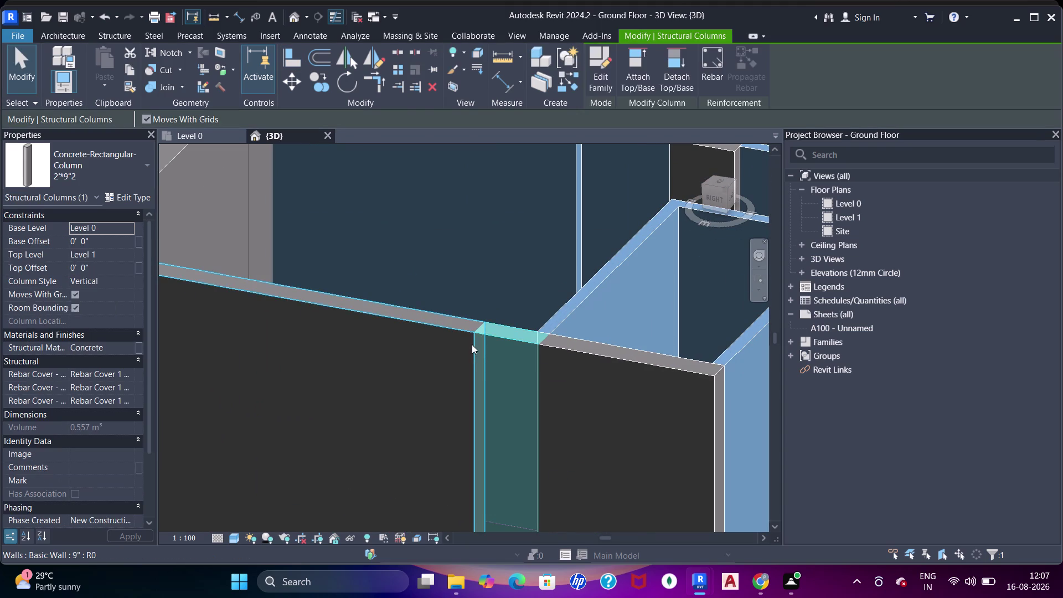
click(456, 331)
middle_drag(486, 424, 493, 287)
middle_drag(498, 466, 475, 311)
scroll(up, 3)
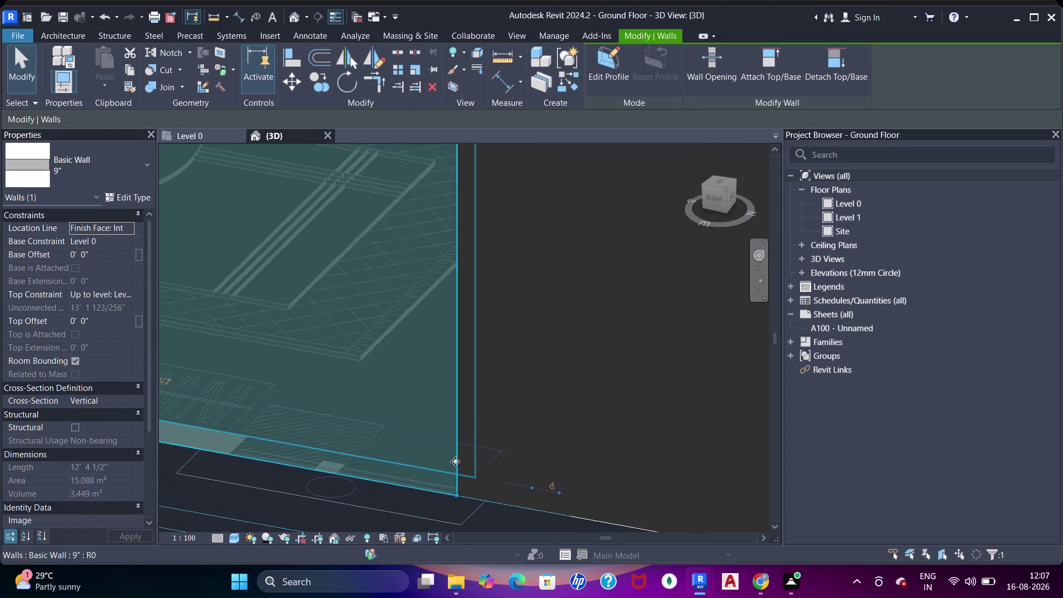
right_drag(456, 493, 466, 494)
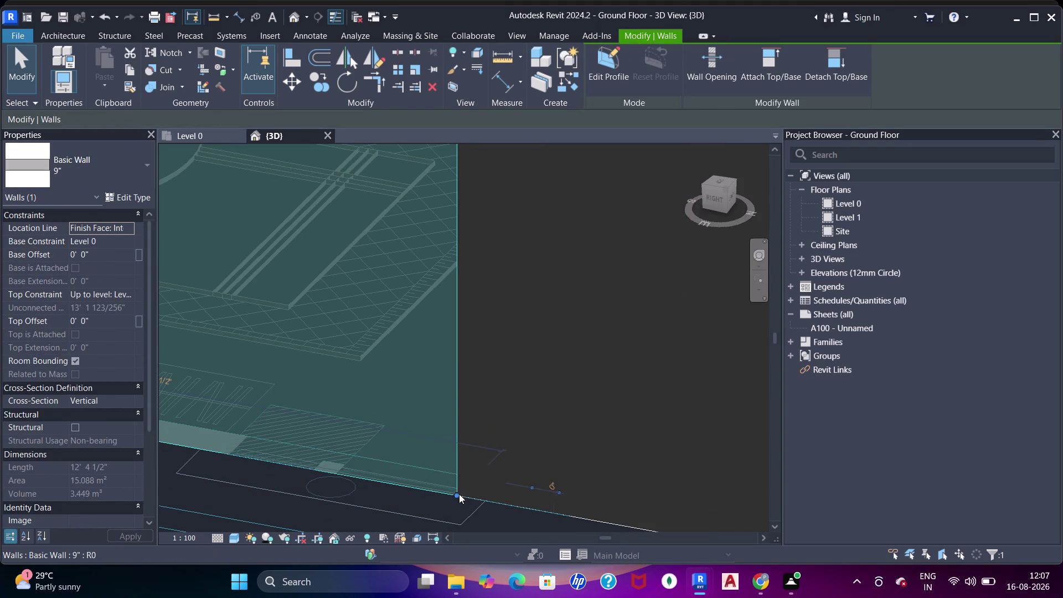
right_click(458, 496)
click(567, 166)
scroll(down, 3)
middle_drag(499, 303, 498, 399)
key(Escape)
scroll(down, 3)
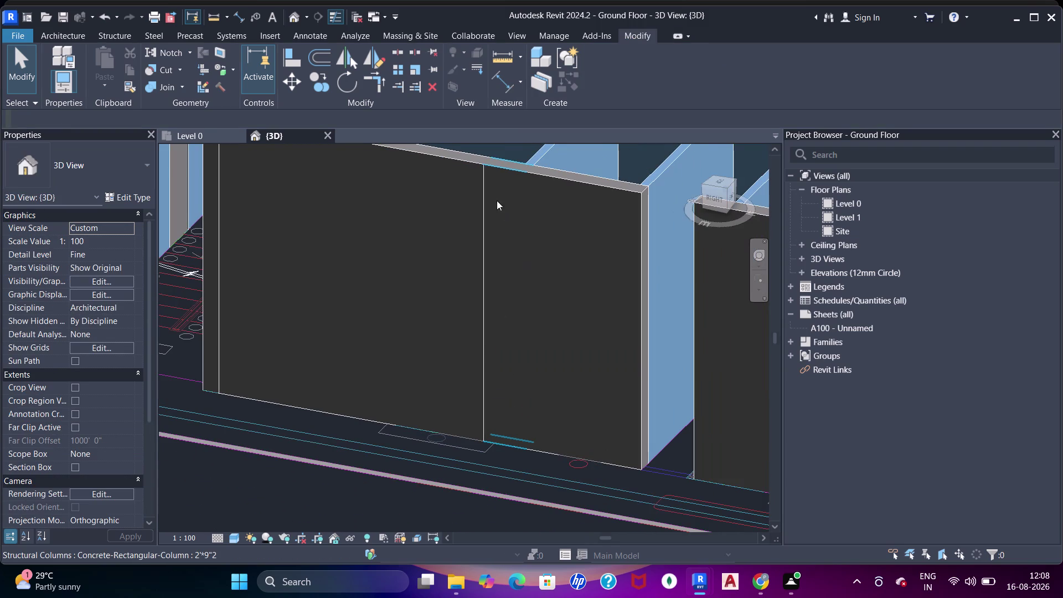
middle_drag(500, 210, 596, 265)
middle_drag(556, 408, 456, 316)
scroll(up, 3)
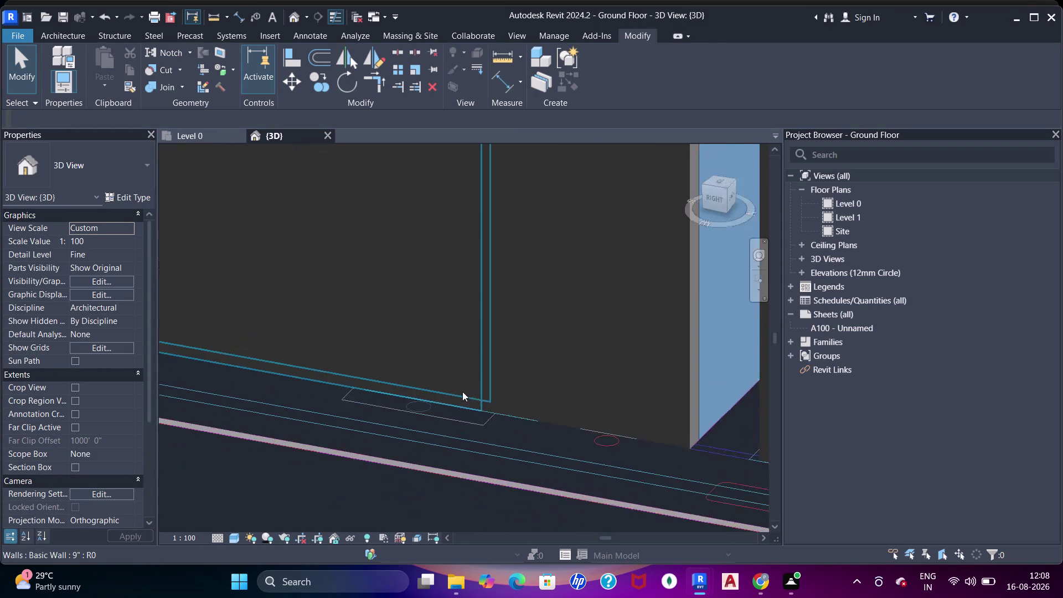
scroll(up, 3)
middle_drag(253, 393, 622, 404)
Select the wall ending at the column, check its shortcut options, then clear the selection.
scroll(up, 3)
click(400, 343)
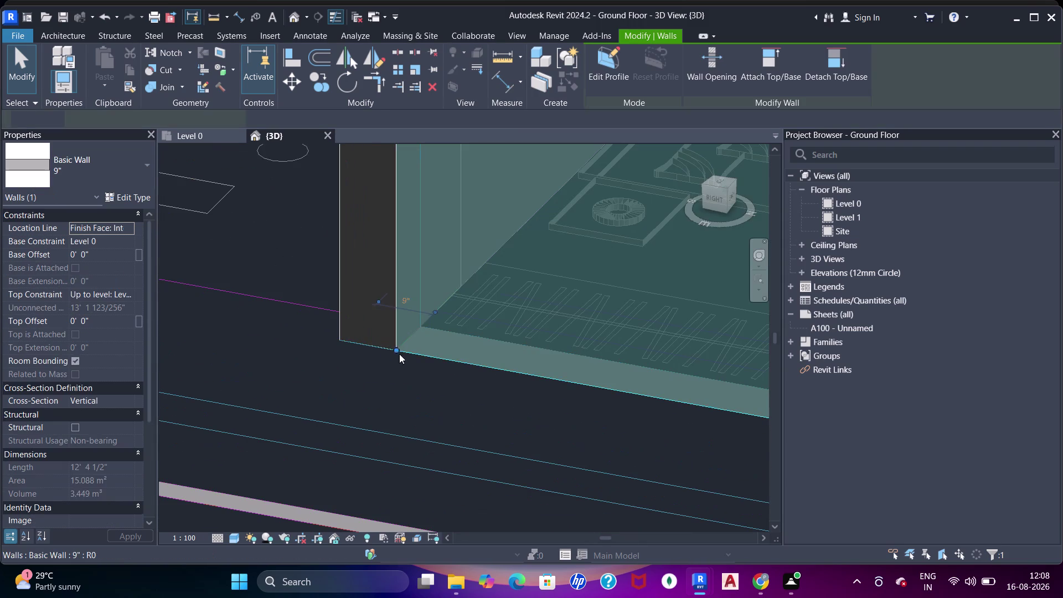
right_click(396, 347)
click(452, 240)
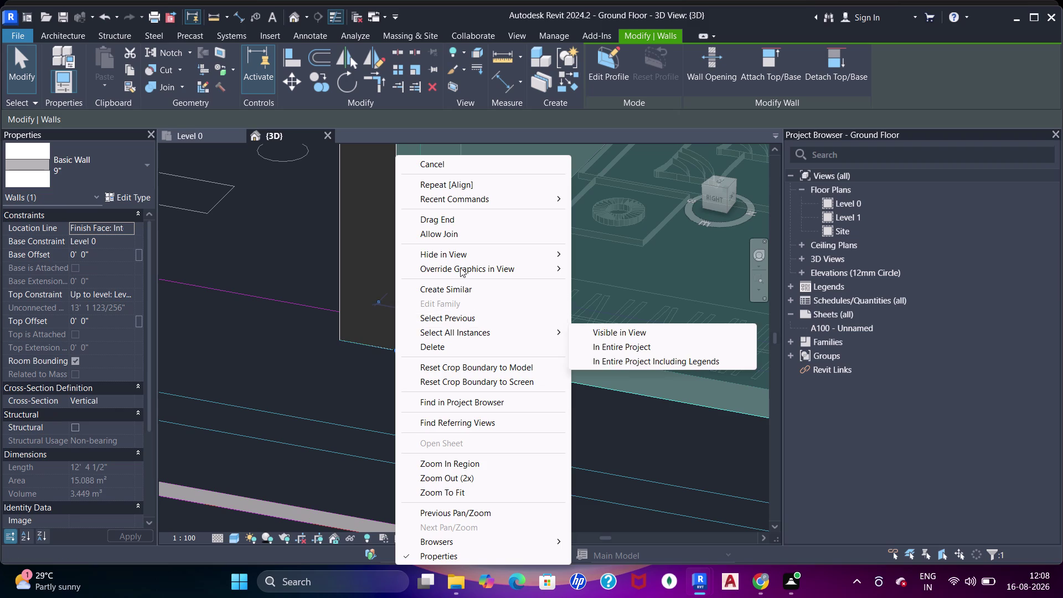
click(453, 235)
key(Escape)
key(Escape)
scroll(down, 3)
middle_drag(543, 319, 536, 408)
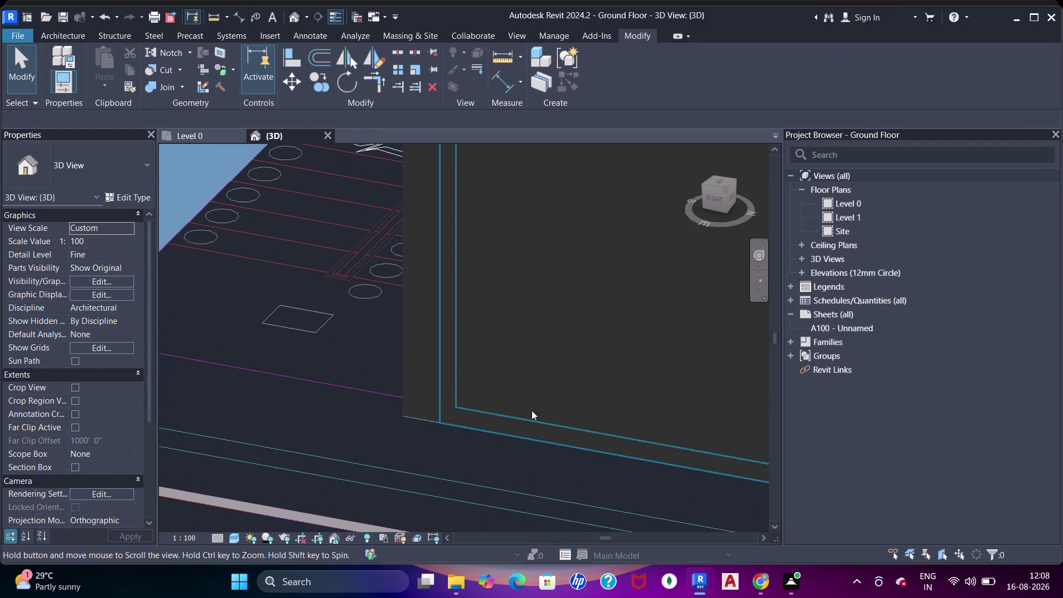
middle_drag(536, 408, 533, 411)
Start Align and pick the column face and edge references at the wall junction.
key(a)
key(a)
key(a)
click(417, 317)
click(451, 319)
scroll(down, 3)
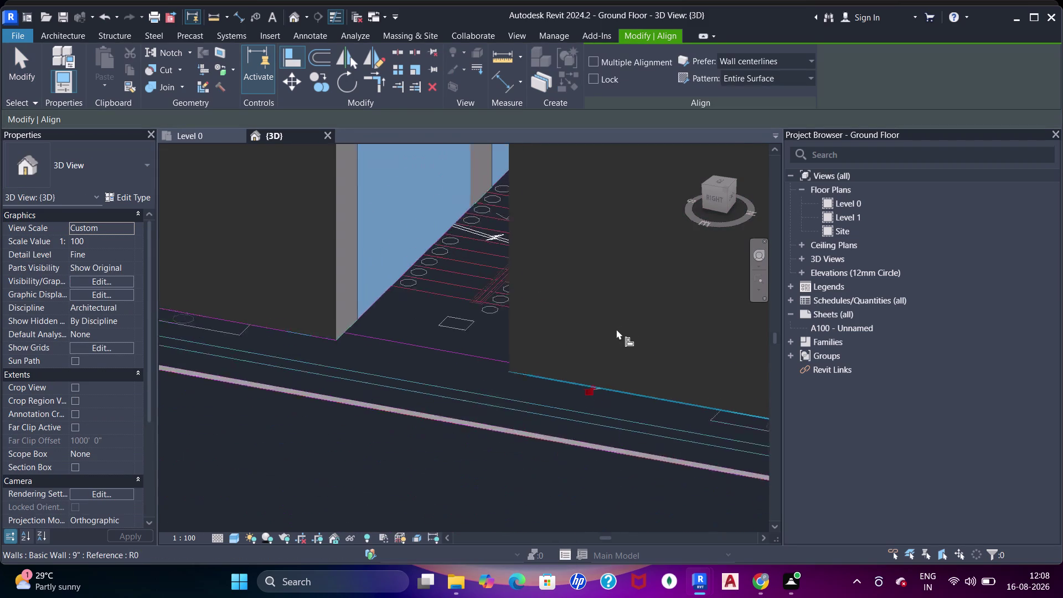
middle_drag(625, 331, 213, 357)
middle_drag(380, 420, 420, 328)
click(434, 343)
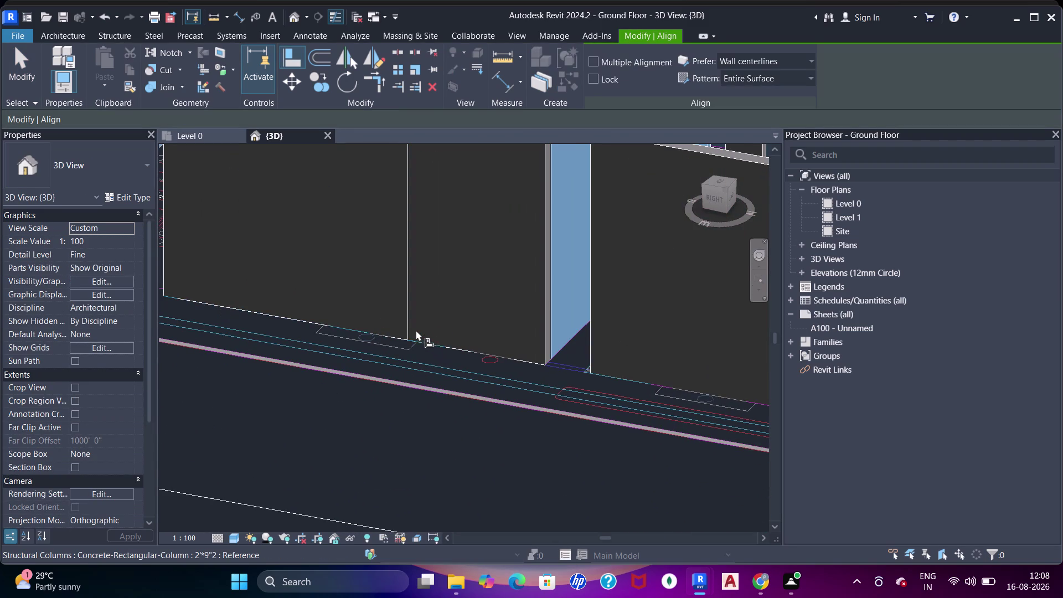
click(397, 326)
middle_drag(420, 360, 441, 428)
click(440, 406)
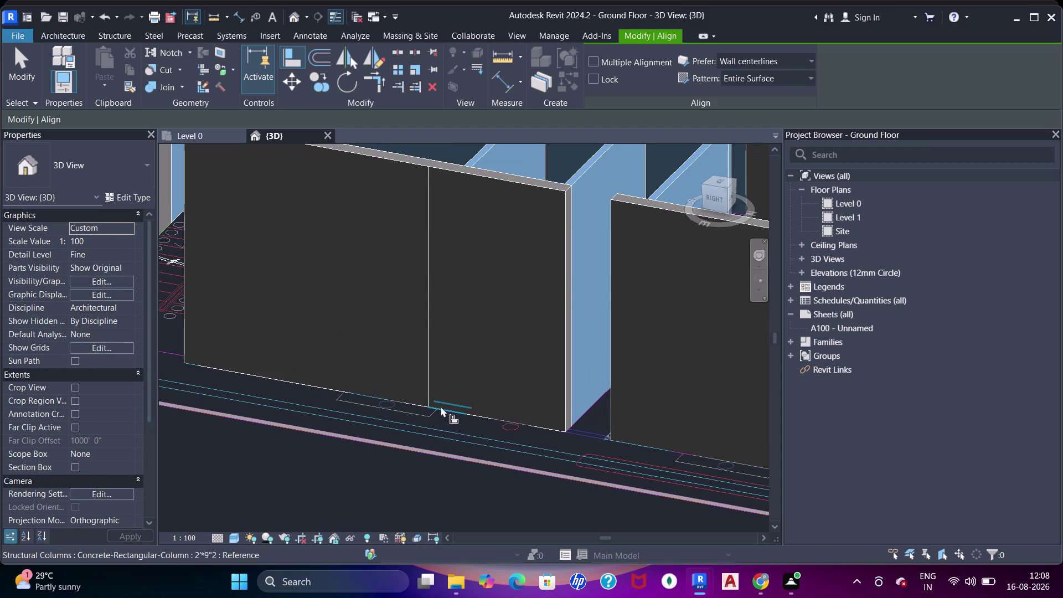
click(424, 408)
middle_drag(436, 427, 442, 451)
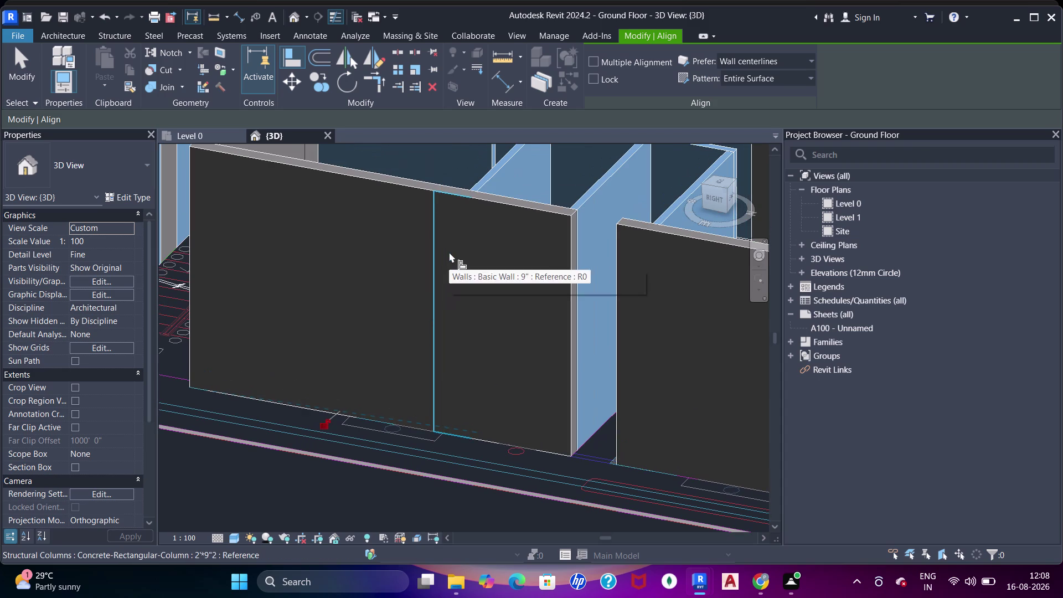
Undo a wrong pick, then snap the wall end onto the column face.
click(449, 252)
click(427, 252)
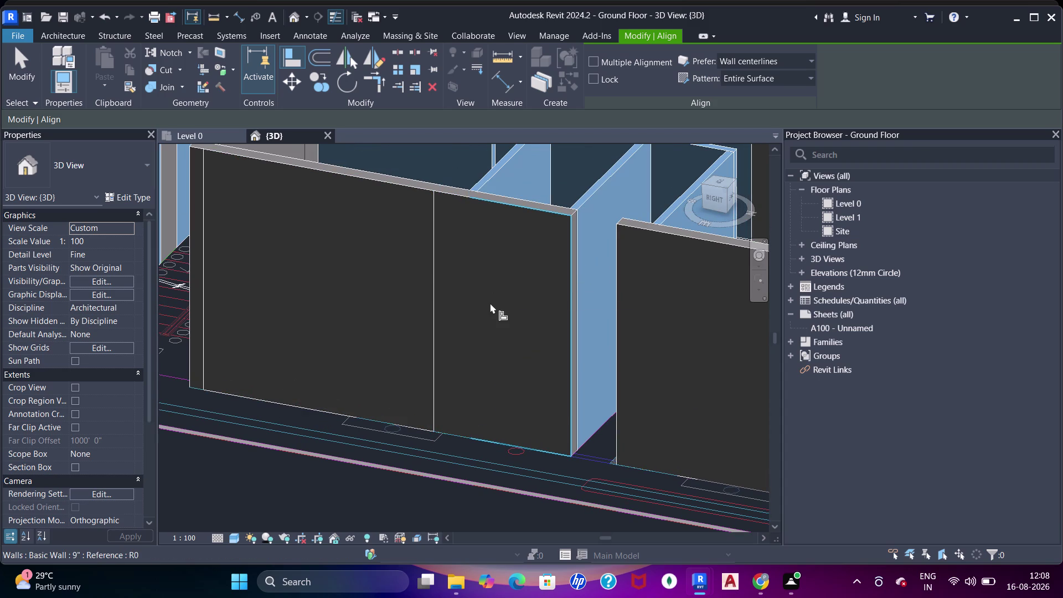
key(ctrl+z)
click(412, 238)
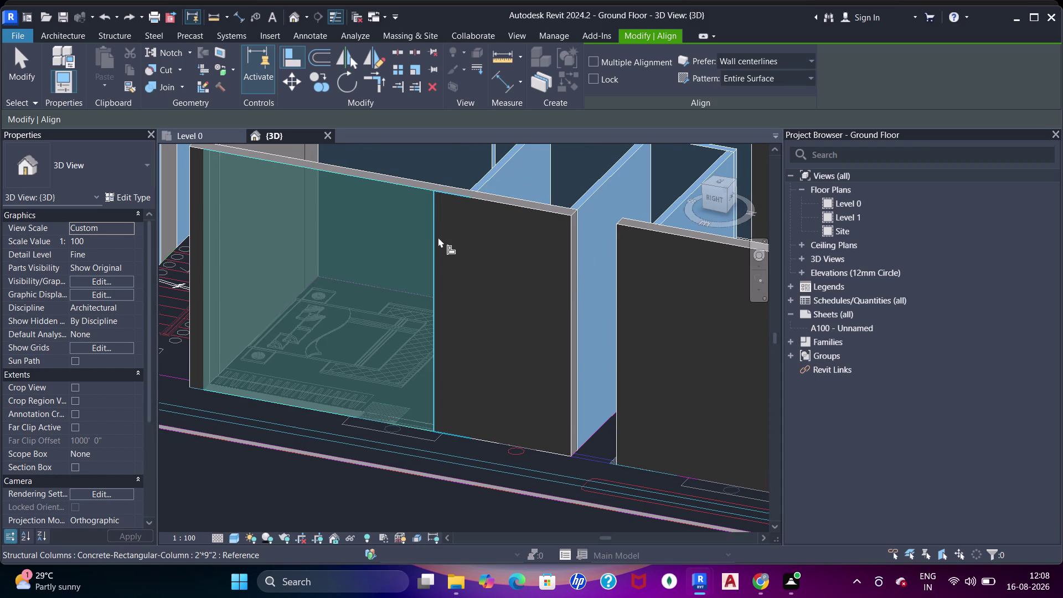
click(440, 235)
key(Escape)
key(Escape)
middle_drag(470, 249, 467, 308)
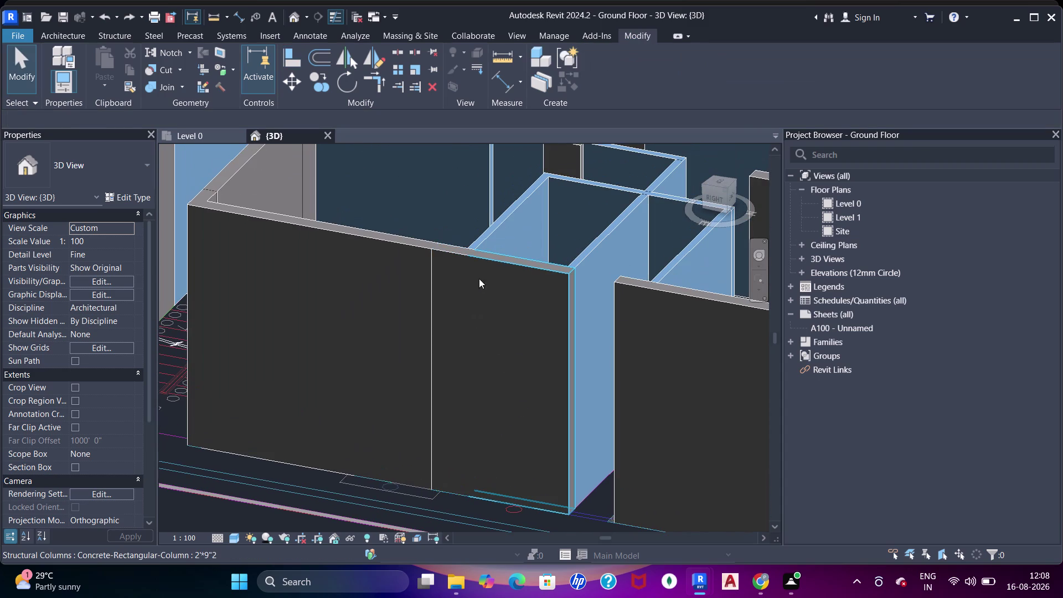
Align the wall end to the column's opposite face, producing the join warning.
key(a)
key(a)
key(a)
click(454, 269)
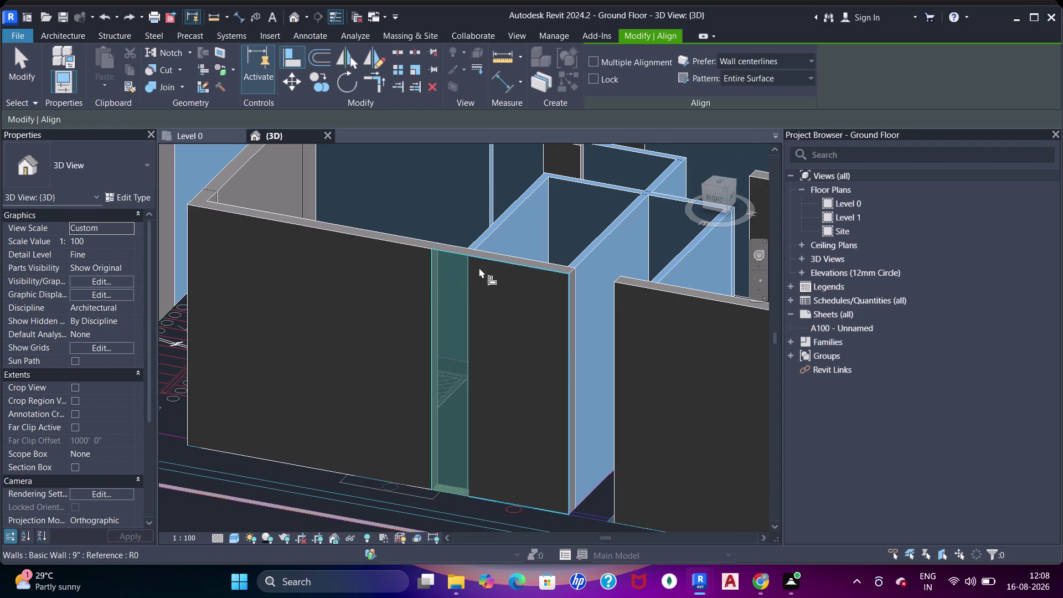
click(485, 265)
key(Escape)
key(Escape)
key(Escape)
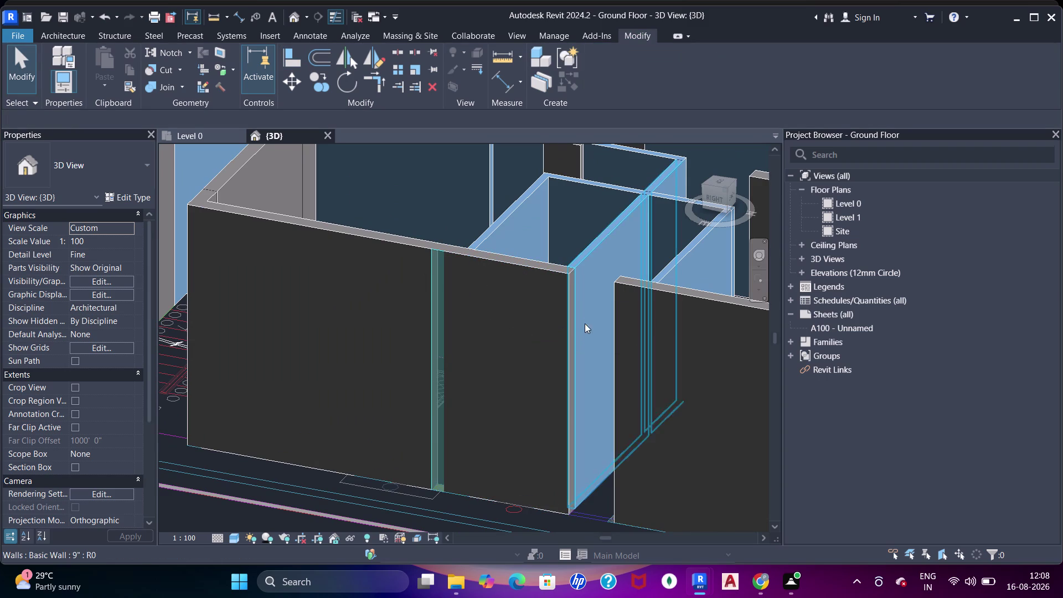
drag(433, 258, 452, 276)
click(379, 251)
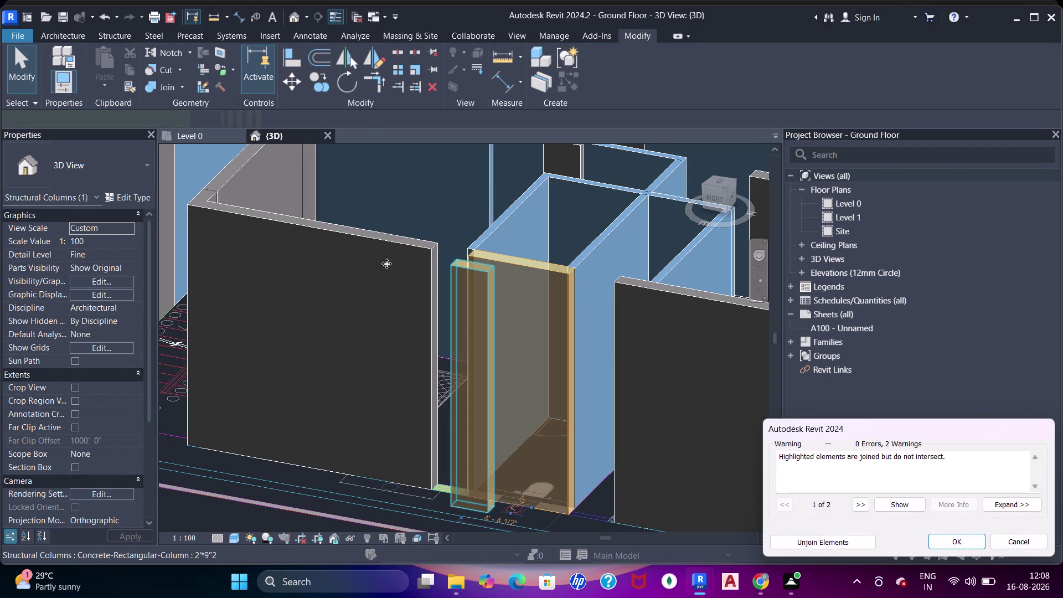
Dismiss the joined-elements warning and clear the selection.
click(1019, 549)
key(Escape)
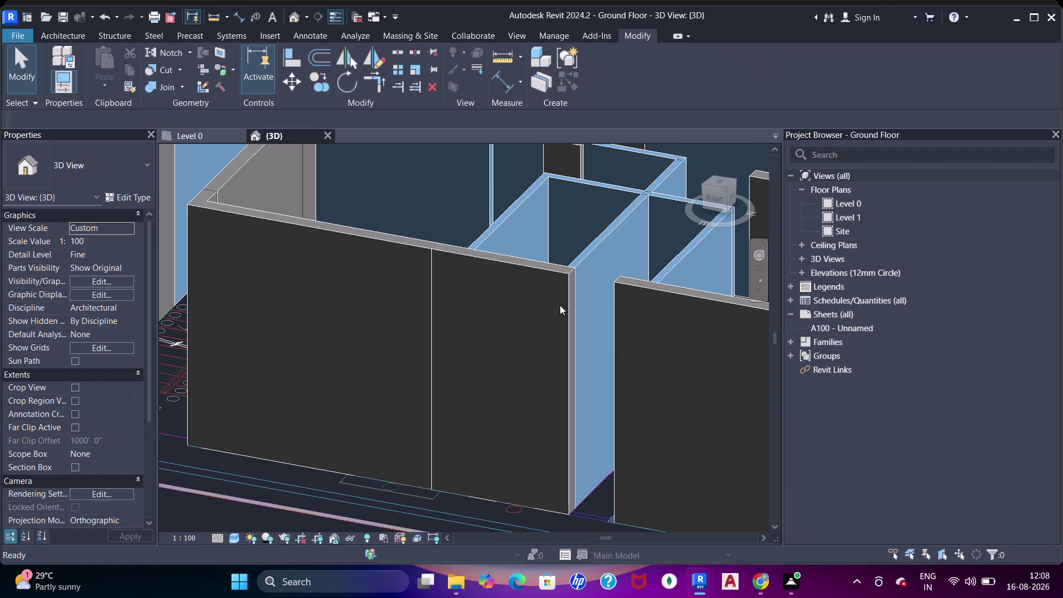
scroll(up, 3)
Align the next wall face to the concrete column's edge.
key(a)
key(a)
key(a)
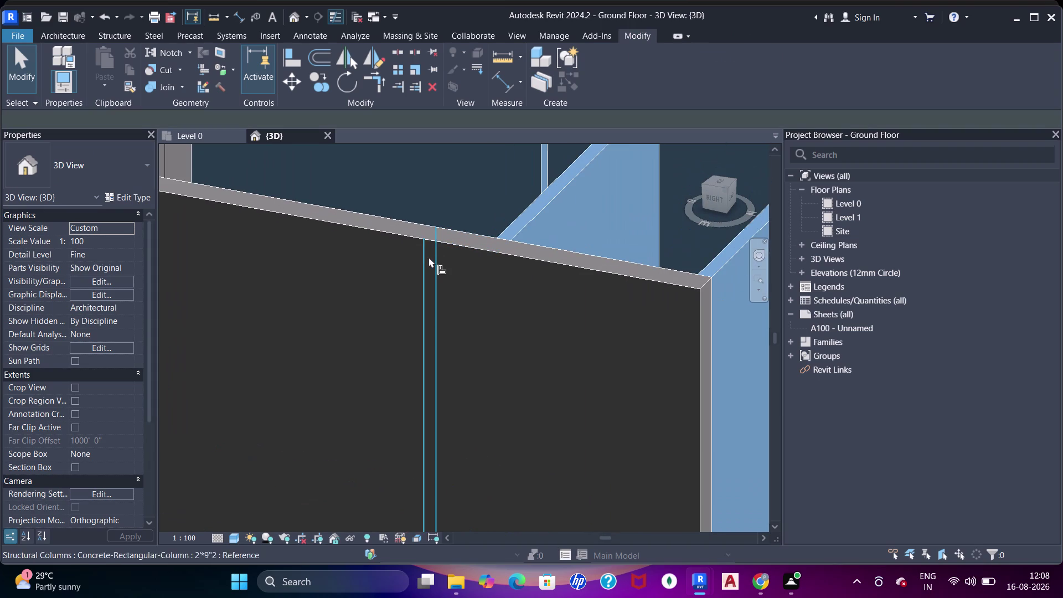
click(425, 246)
click(431, 243)
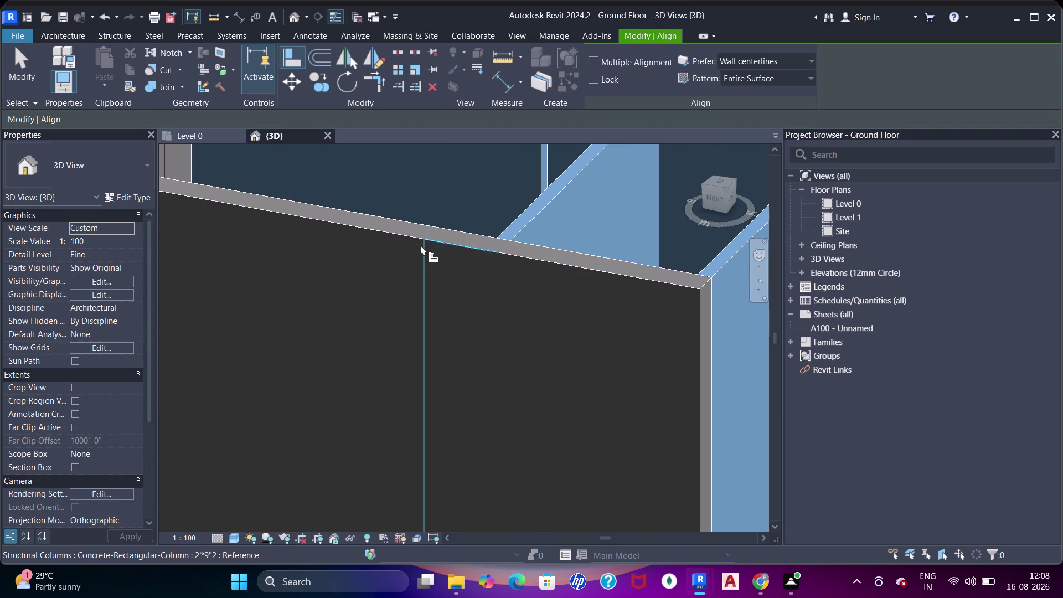
click(420, 245)
click(501, 259)
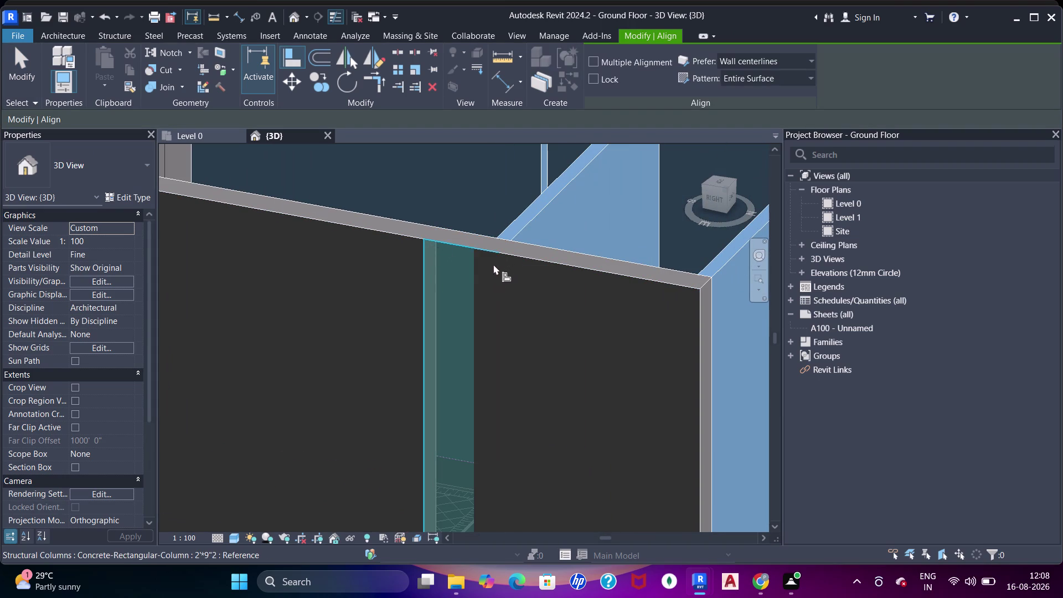
key(Escape)
key(Escape)
key(Escape)
Select the 12' 4½" front wall above the column.
scroll(down, 3)
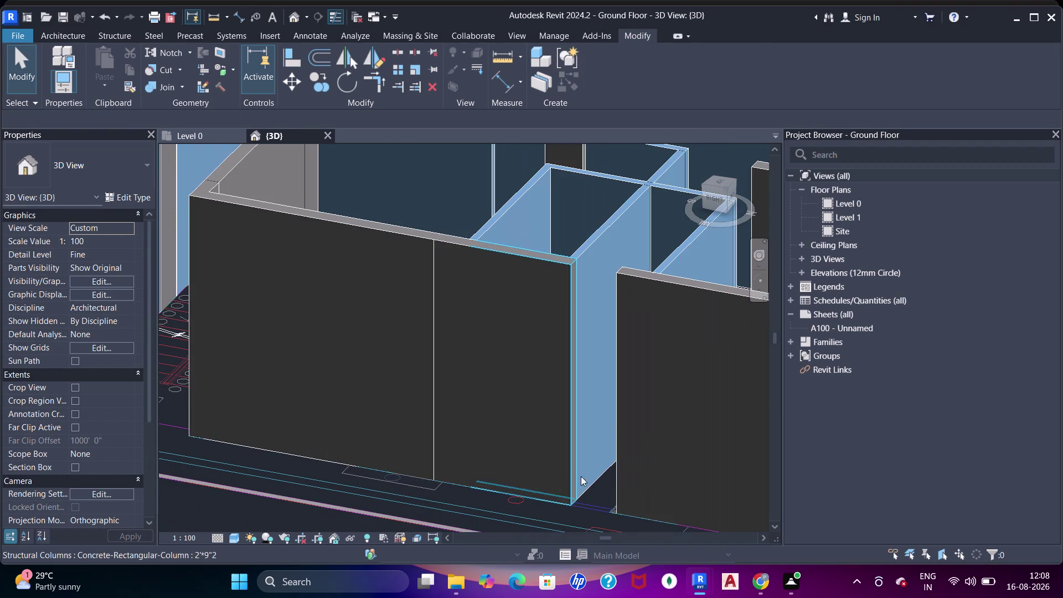
scroll(up, 3)
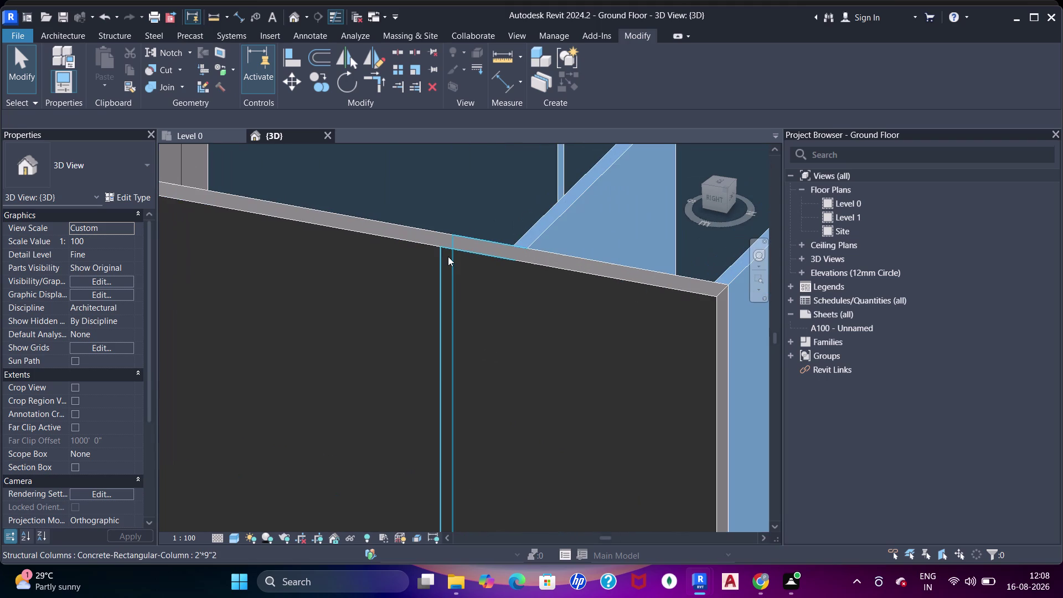
click(450, 254)
scroll(up, 3)
click(399, 239)
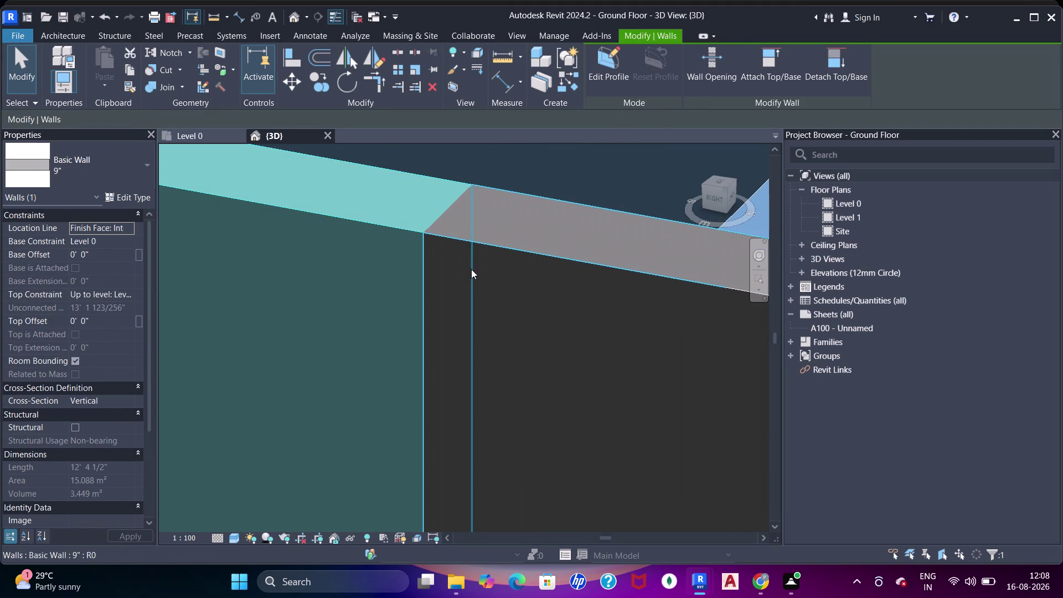
key(Escape)
scroll(down, 3)
middle_drag(465, 301, 406, 281)
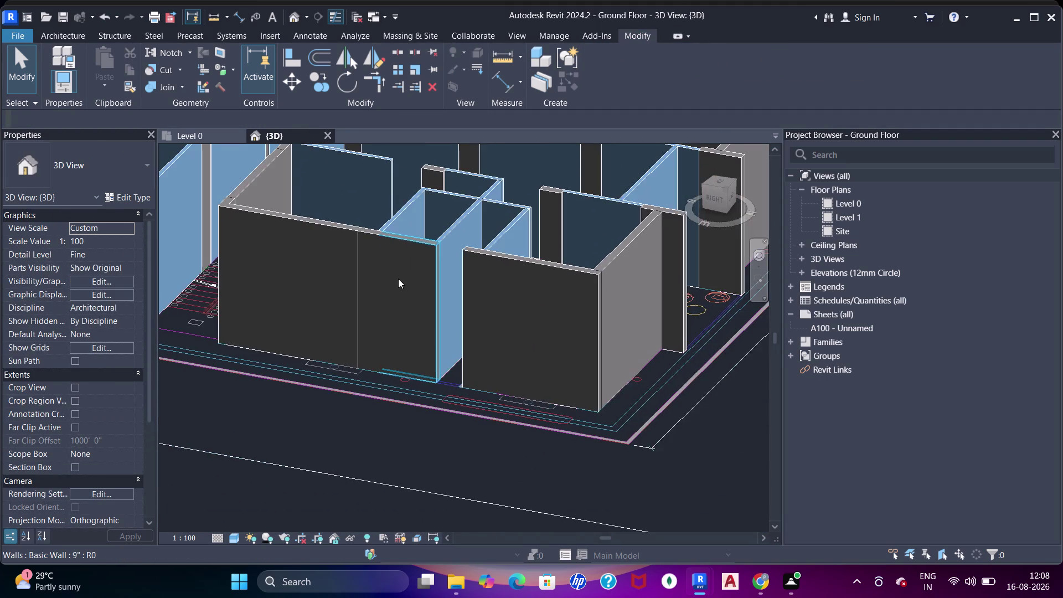
scroll(up, 3)
middle_drag(315, 287, 609, 342)
scroll(down, 3)
middle_drag(314, 292, 681, 345)
scroll(down, 3)
middle_drag(390, 324, 614, 354)
scroll(up, 3)
middle_drag(613, 386, 324, 304)
scroll(up, 3)
middle_drag(625, 333, 395, 337)
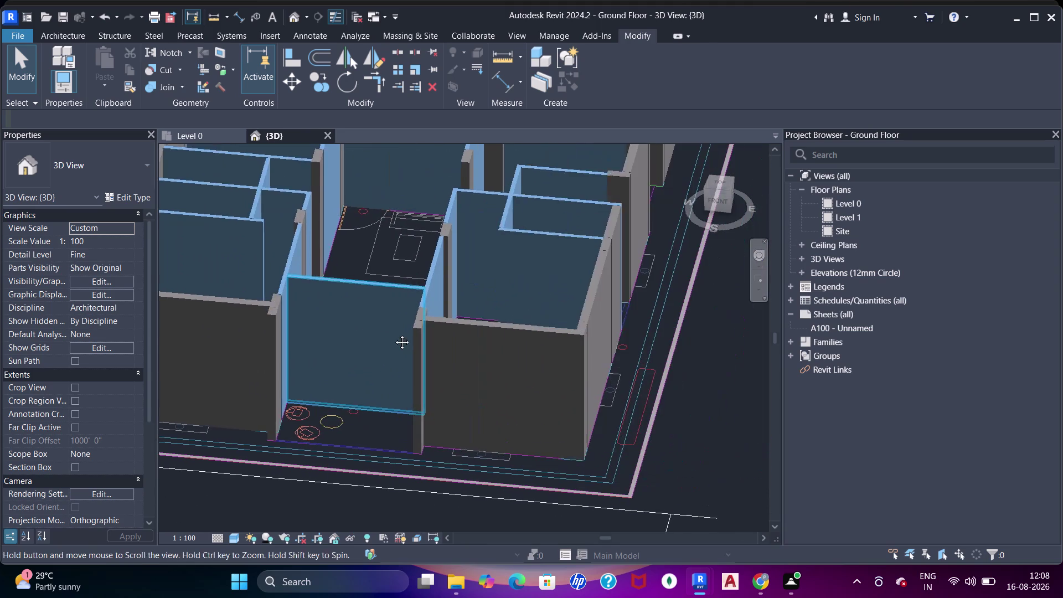
middle_drag(395, 337, 394, 336)
click(185, 137)
scroll(down, 3)
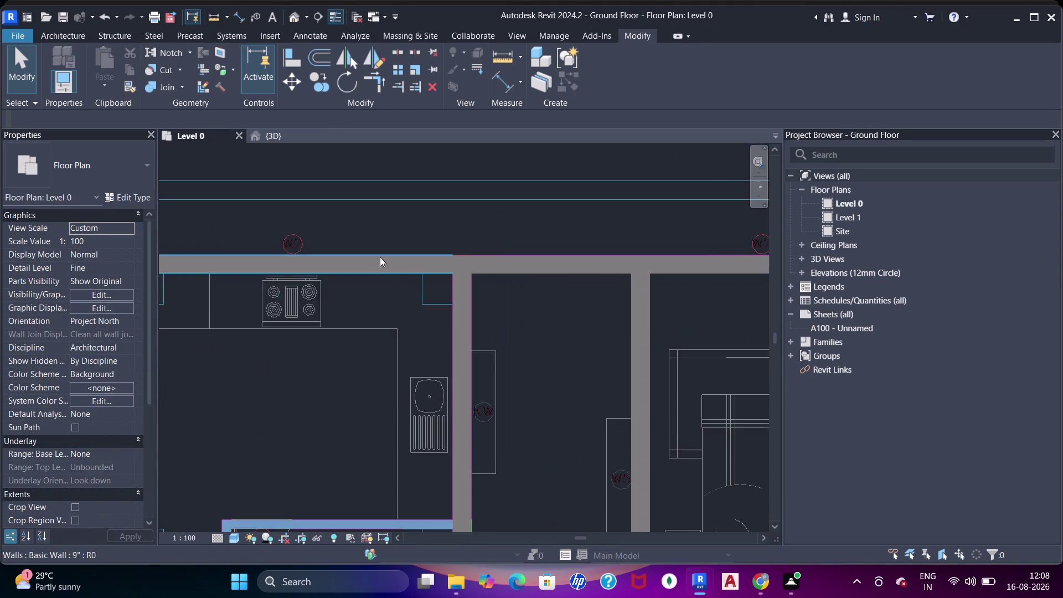
scroll(down, 3)
text(wf)
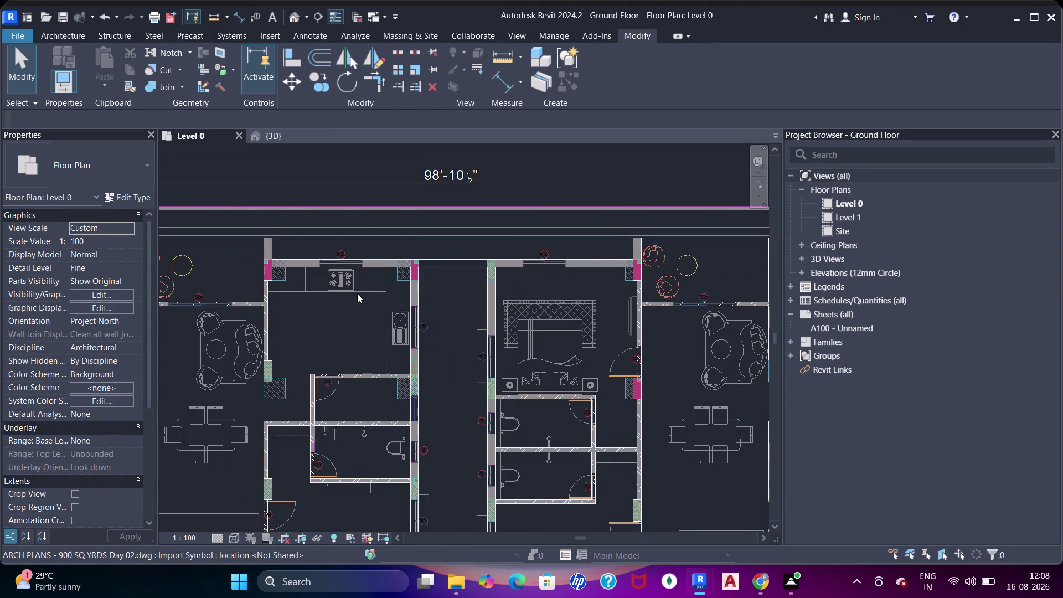
scroll(down, 3)
middle_drag(357, 293, 424, 280)
click(379, 255)
scroll(up, 3)
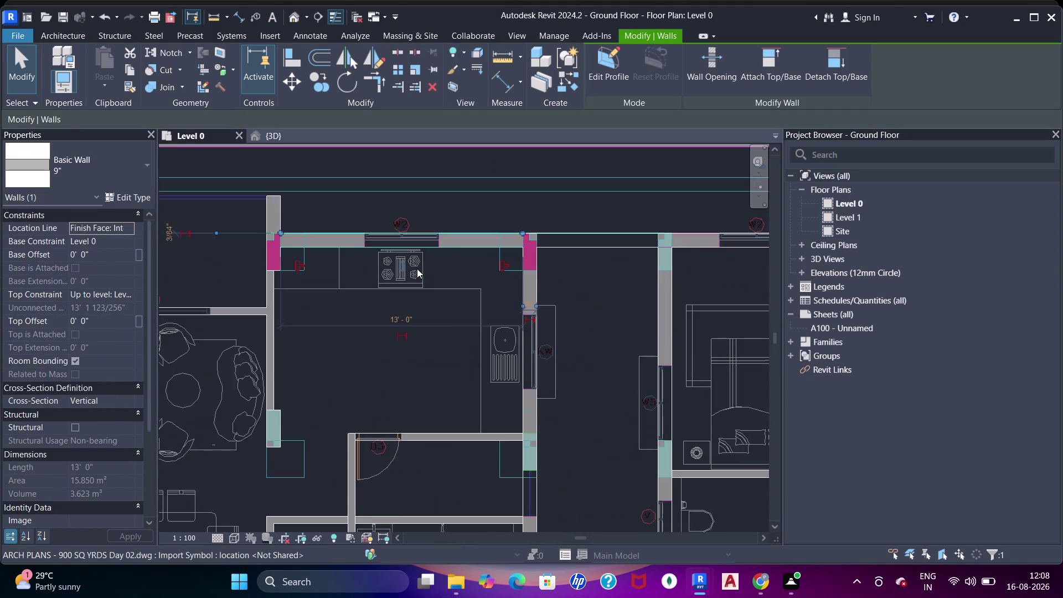
scroll(up, 3)
scroll(down, 3)
scroll(down, 3)
middle_drag(235, 304, 511, 292)
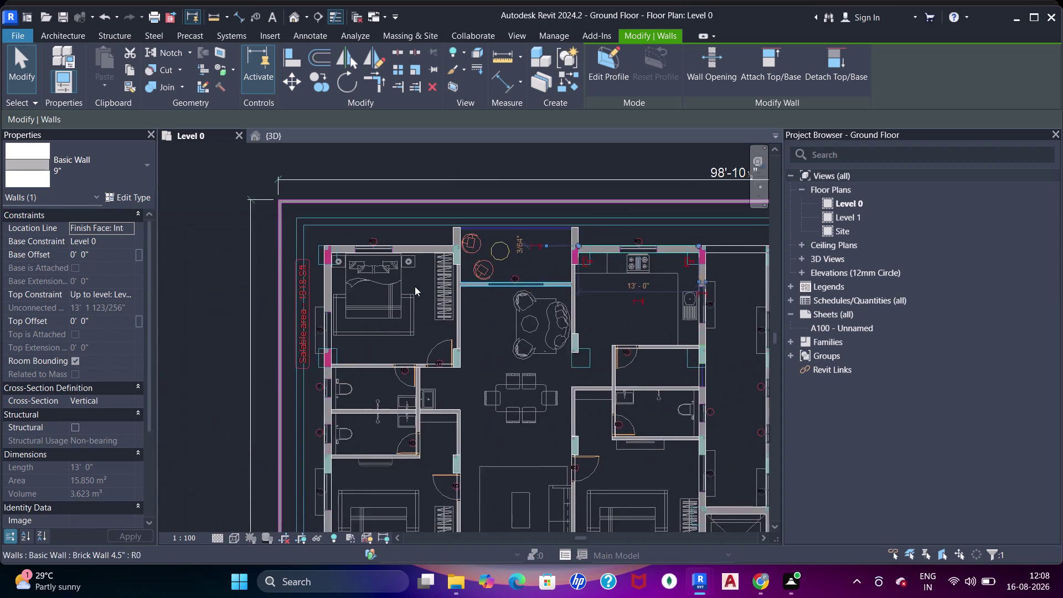
scroll(up, 3)
middle_drag(417, 289, 430, 279)
scroll(up, 3)
middle_drag(515, 425, 438, 311)
scroll(up, 3)
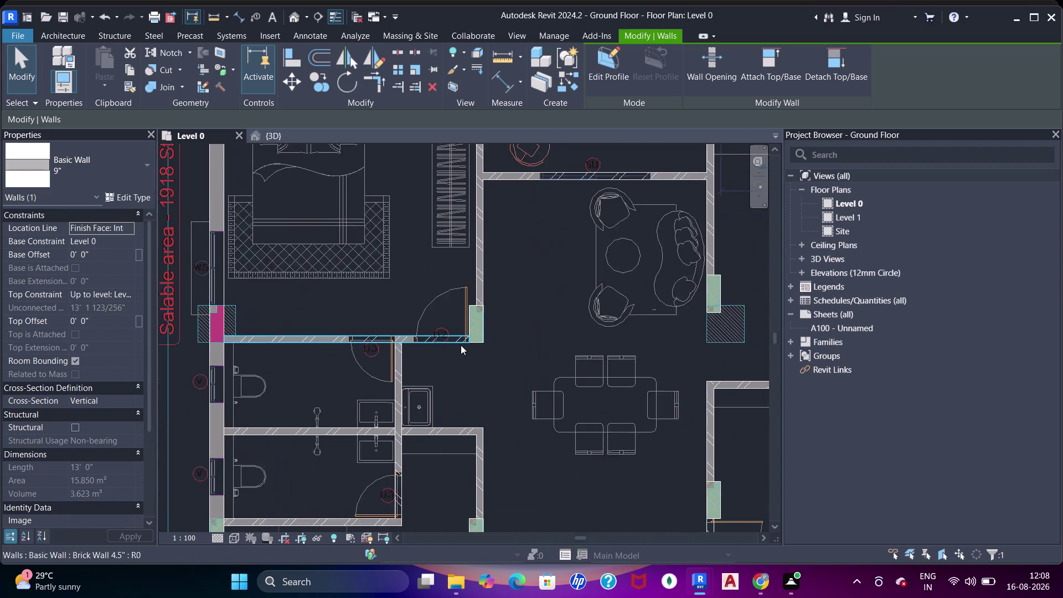
scroll(up, 3)
scroll(up, 3)
scroll(down, 3)
middle_drag(455, 344, 474, 343)
key(Escape)
key(Escape)
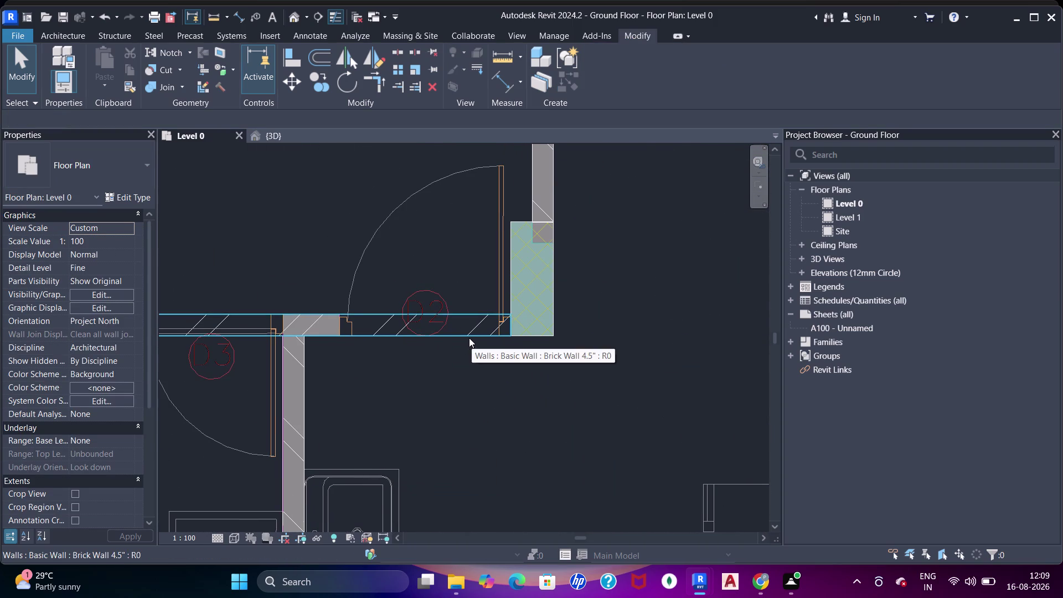
scroll(down, 3)
middle_drag(432, 331, 486, 371)
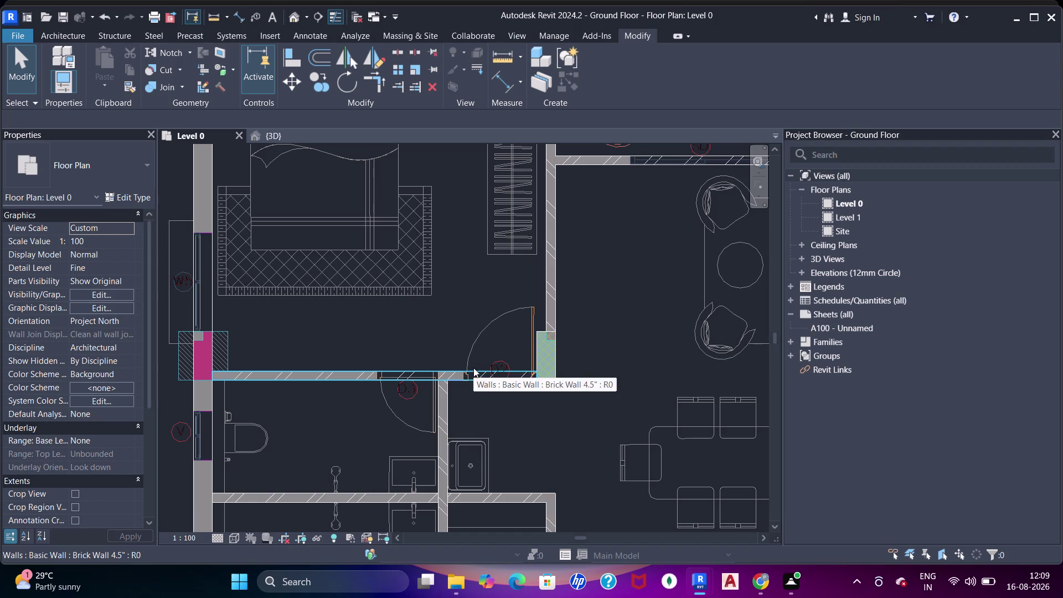
click(73, 36)
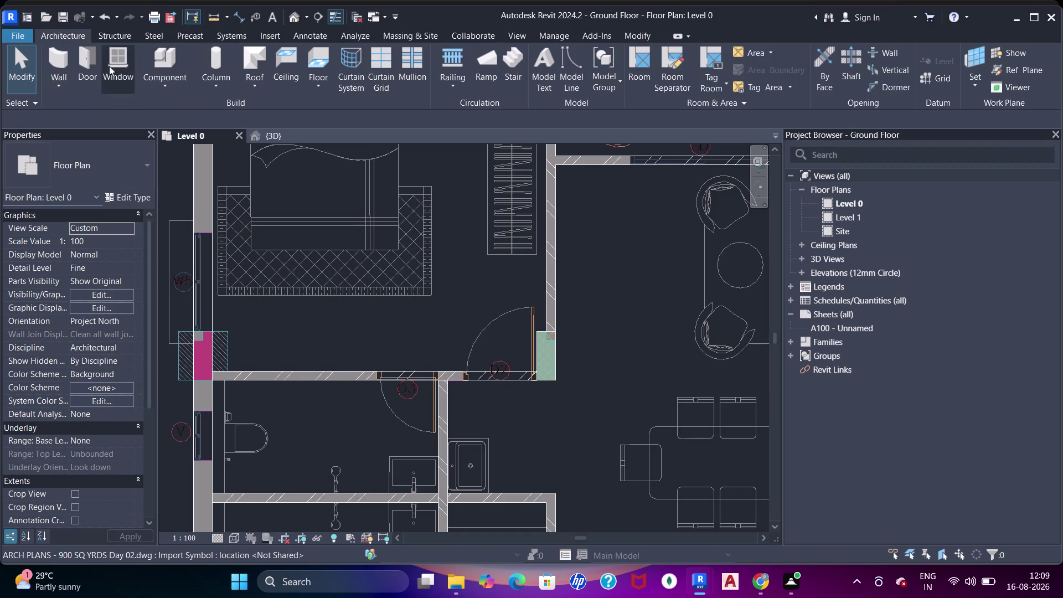
Duplicate the Doors_IntSgl 810x2110mm door type as a new type named 3'6".
click(89, 62)
click(113, 197)
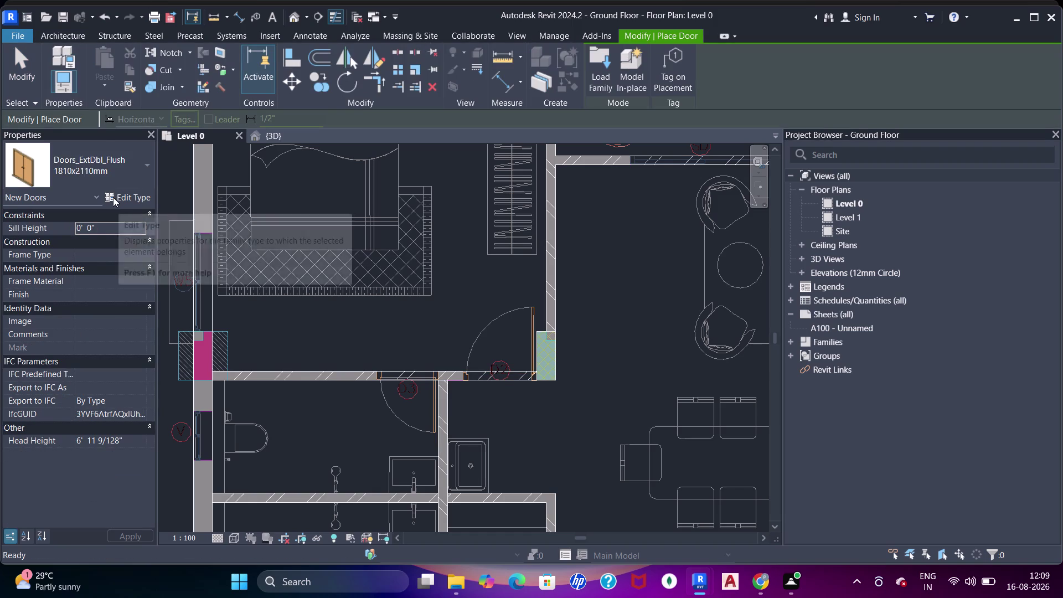
key(Escape)
click(96, 177)
scroll(up, 3)
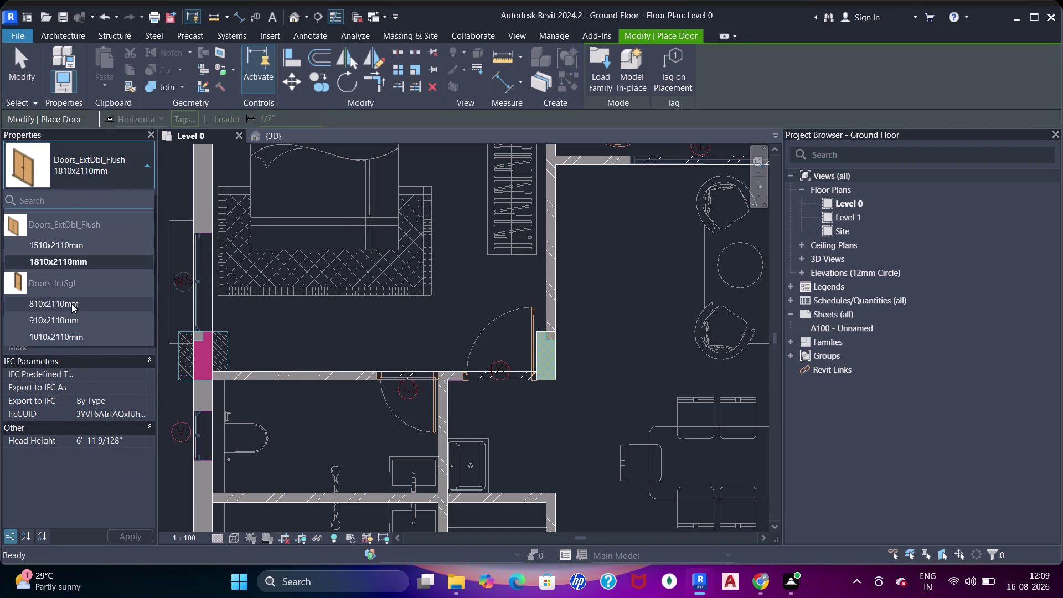
click(71, 303)
click(116, 200)
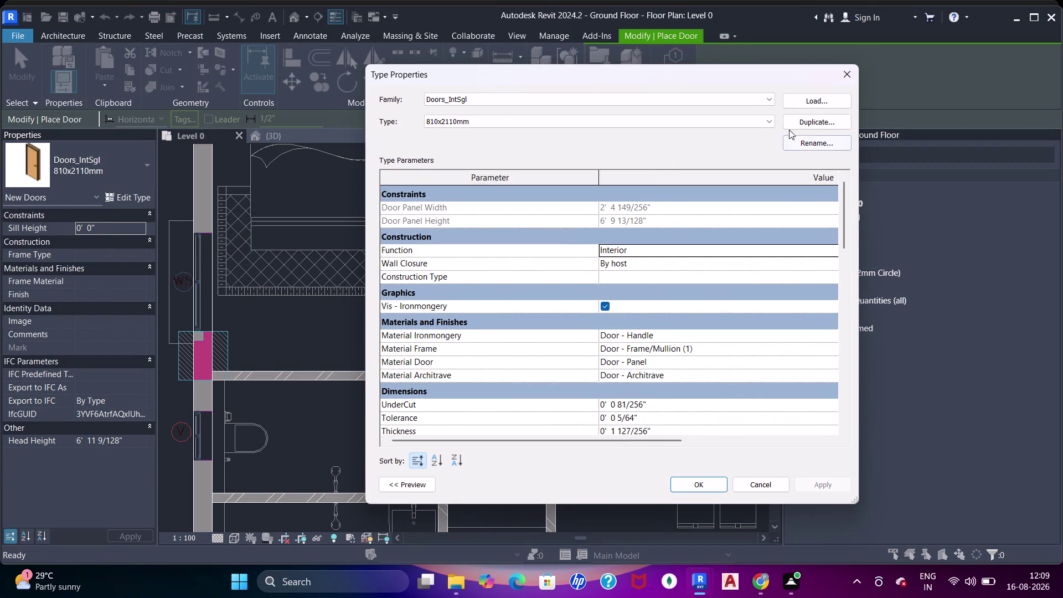
click(794, 125)
text(3'6)
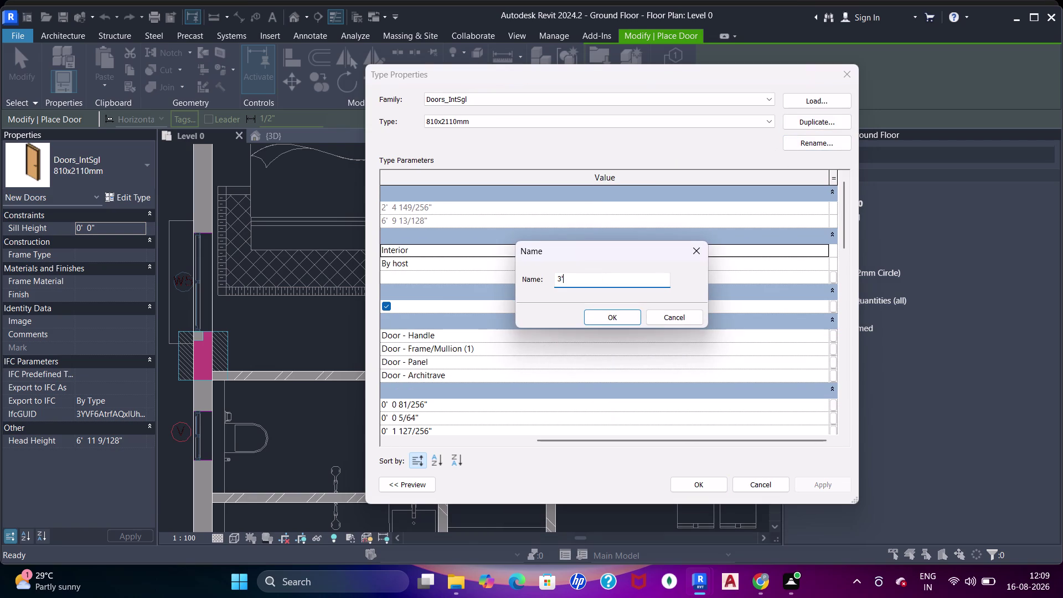
text(")
key(Return)
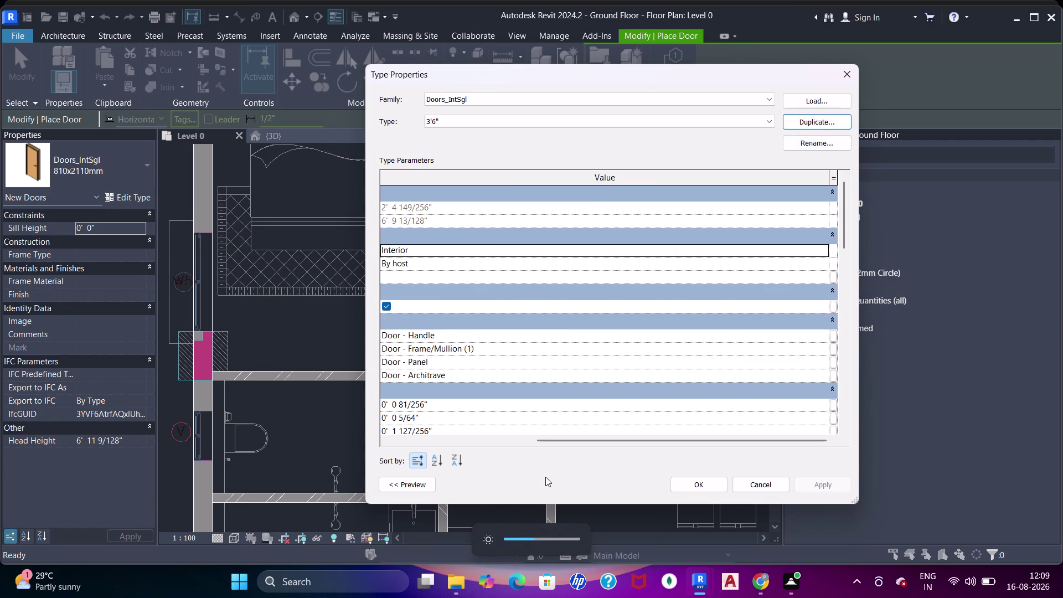
Set the new type's Rough Width to 3' 6" and apply.
drag(652, 441, 474, 419)
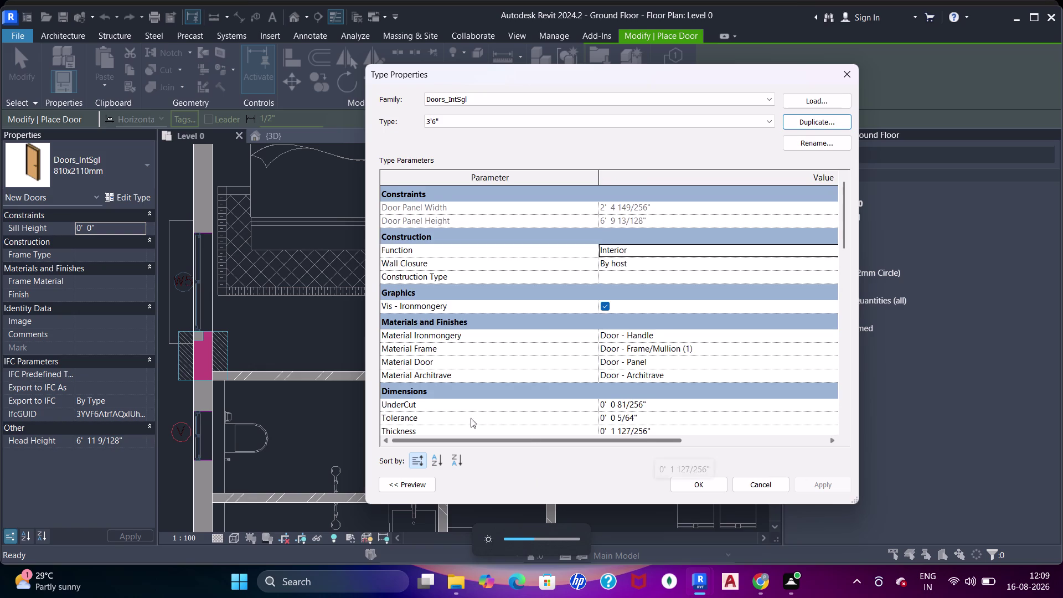
drag(474, 419, 464, 418)
scroll(down, 3)
scroll(down, 3)
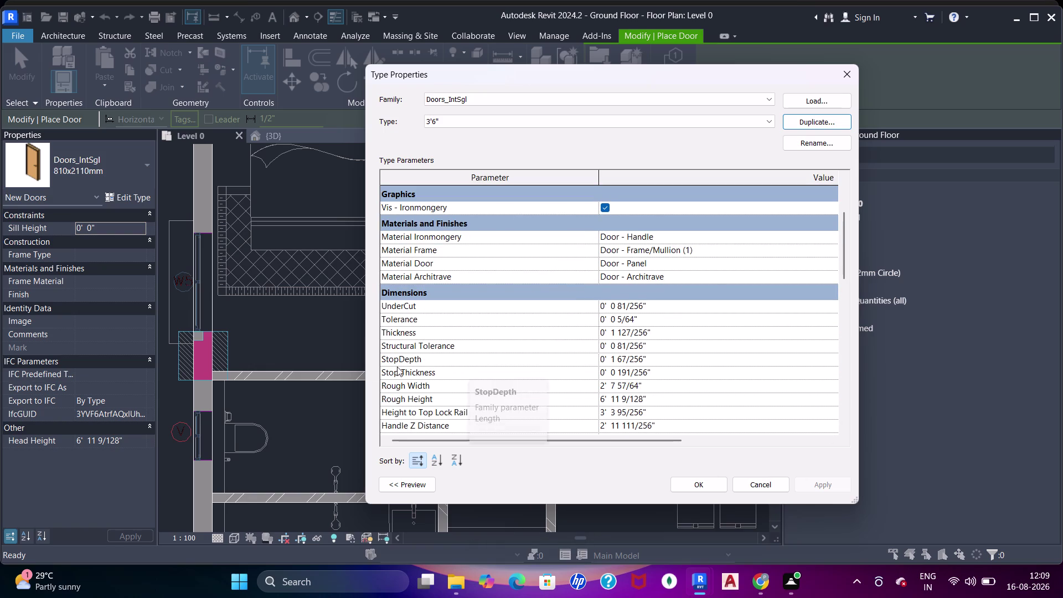
click(657, 385)
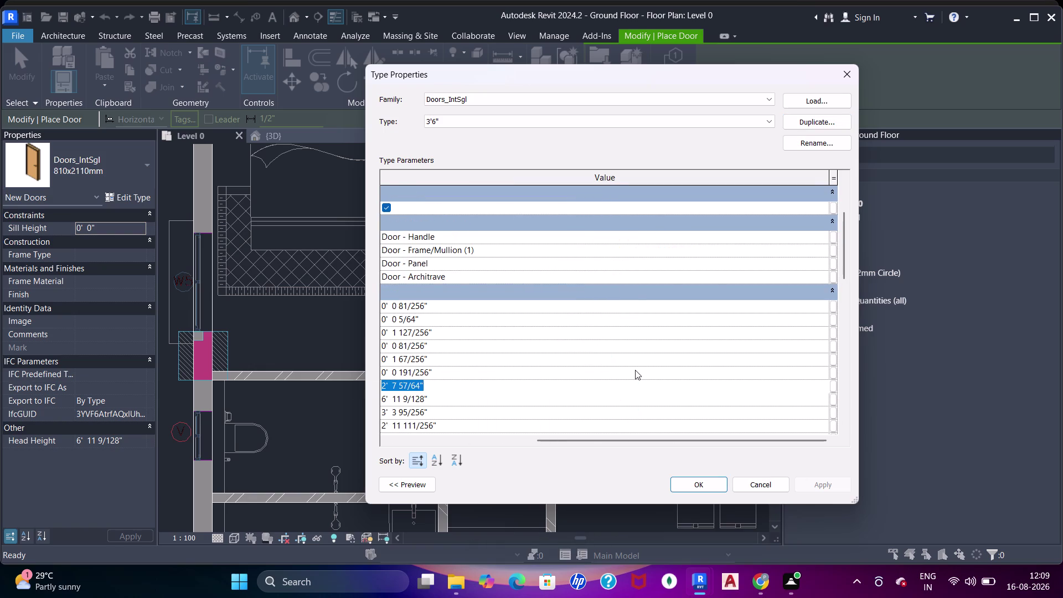
text(3')
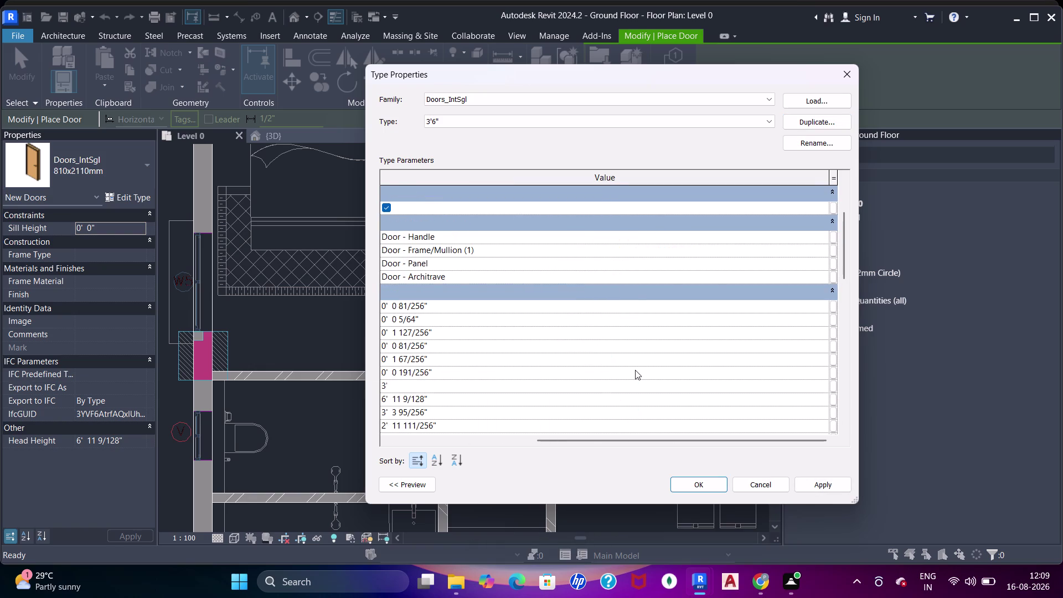
text(6")
key(Return)
click(839, 491)
drag(708, 480, 714, 480)
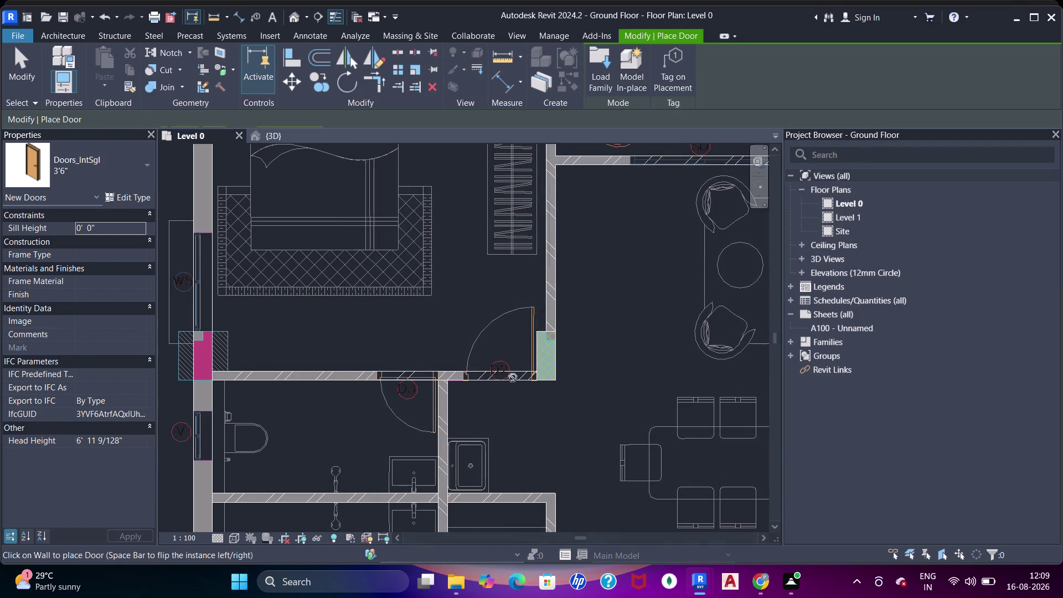
Zoom into the plan and stop placing doors.
scroll(up, 3)
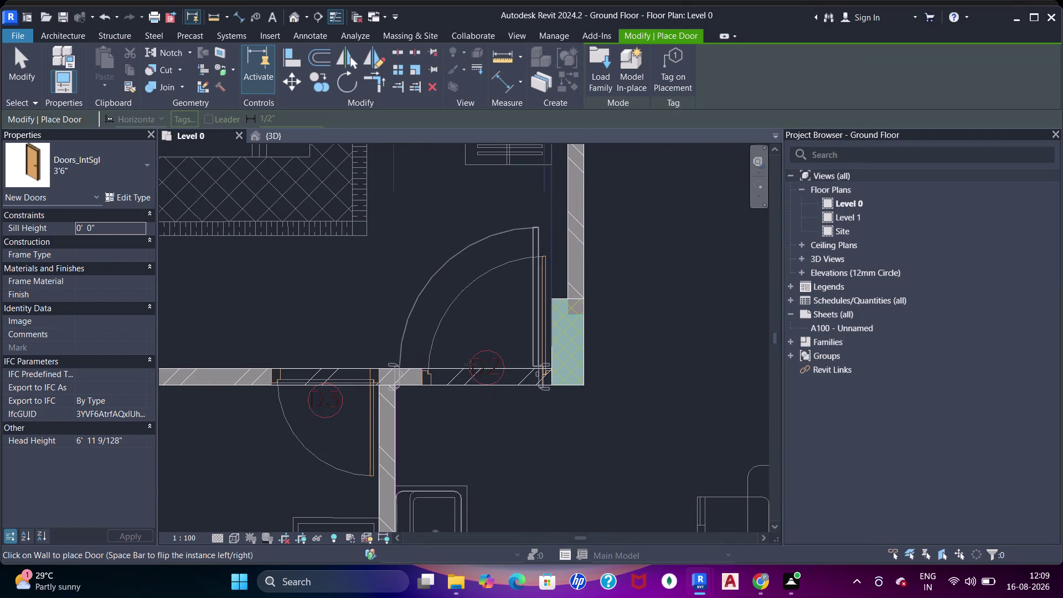
scroll(up, 3)
middle_click(478, 364)
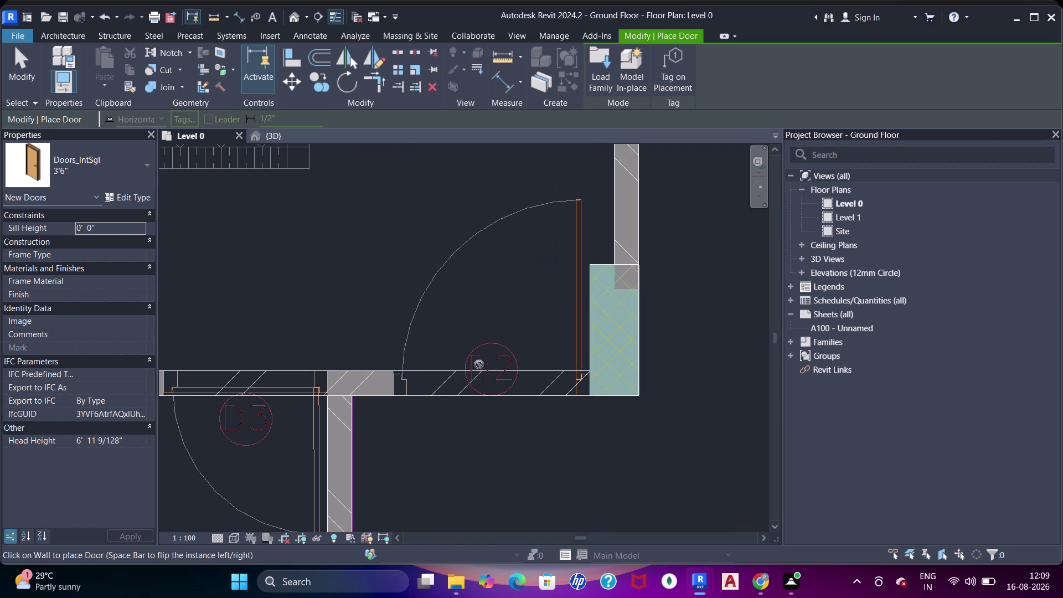
key(Escape)
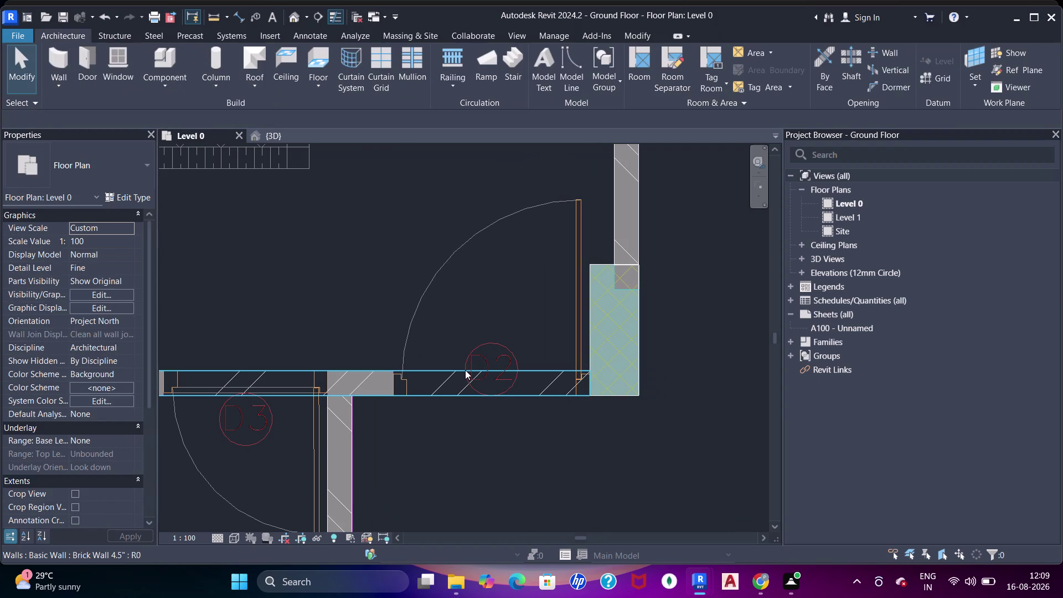
key(Escape)
Measure the D2 wall opening with DI, reading 3'-0", without placing it.
text(di)
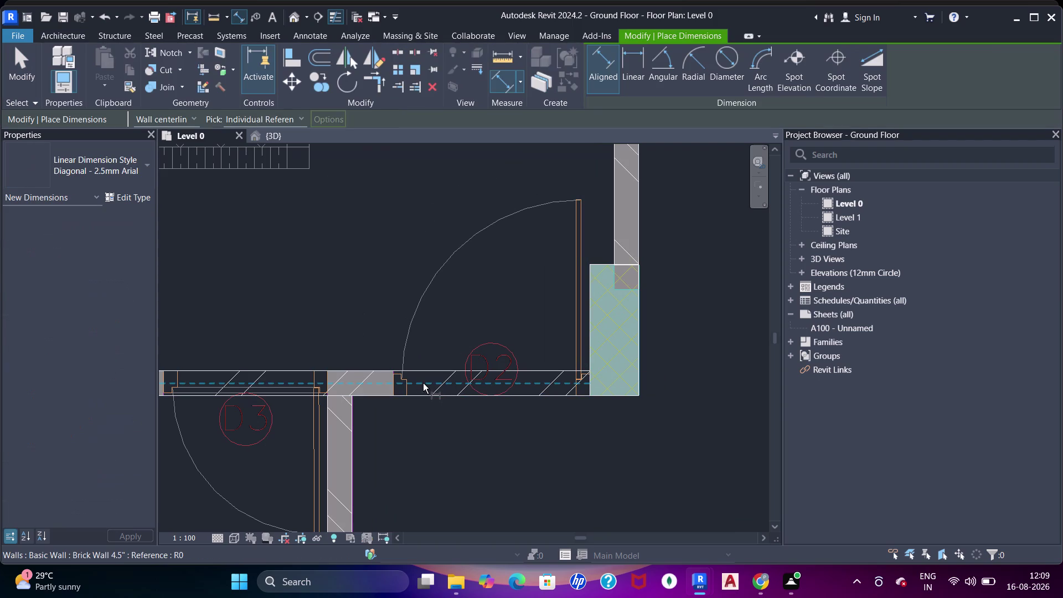
key(Tab)
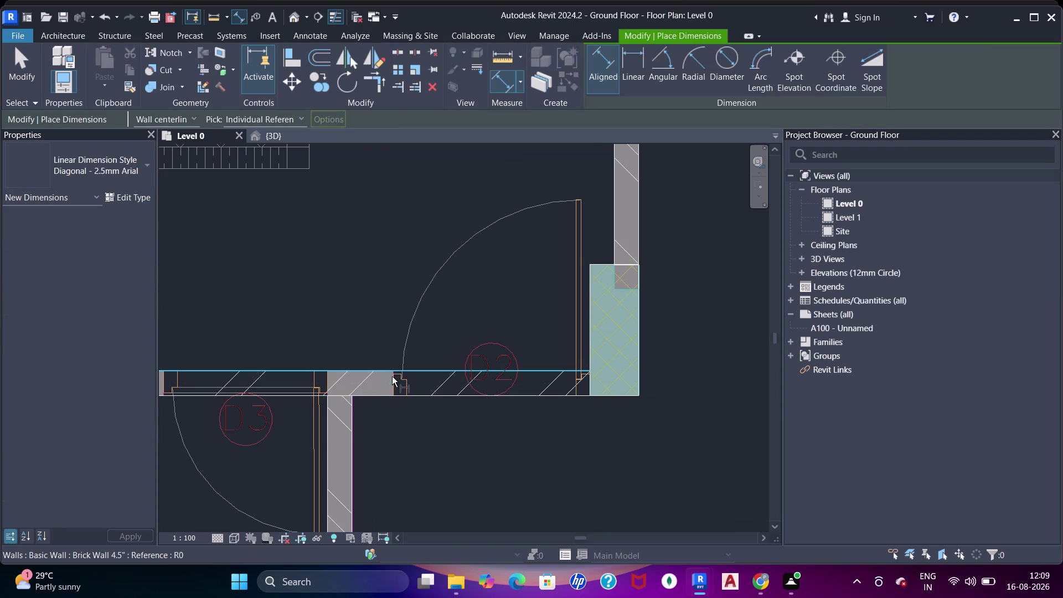
key(Tab)
click(394, 379)
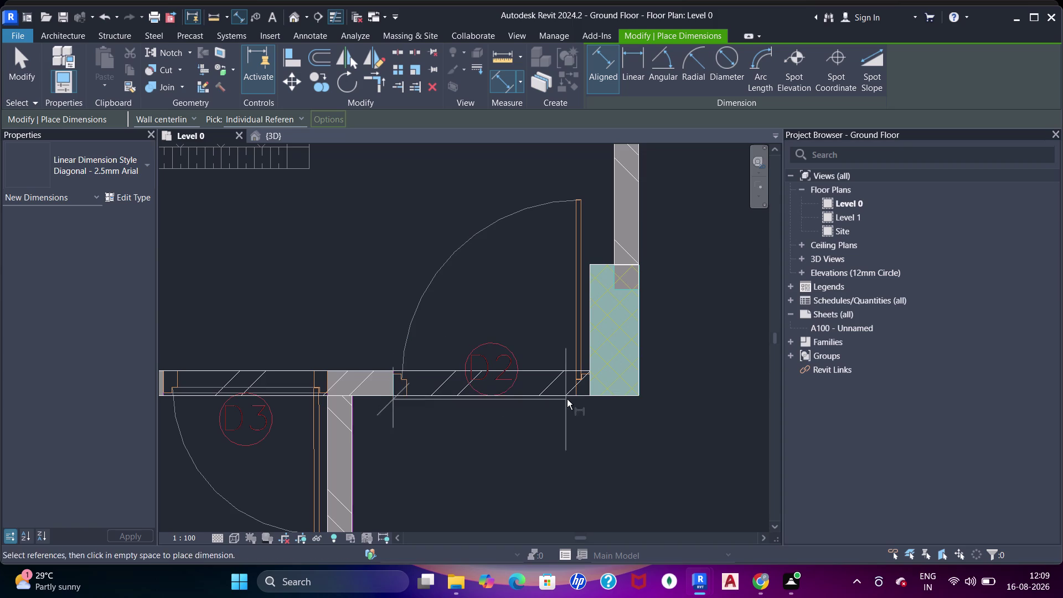
click(591, 388)
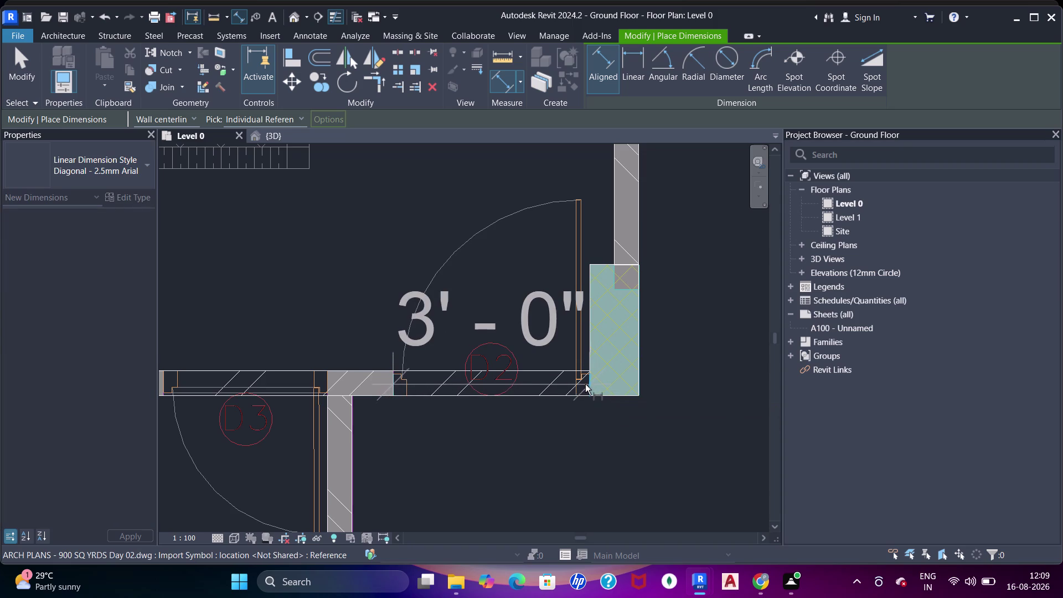
key(Escape)
key(Escape)
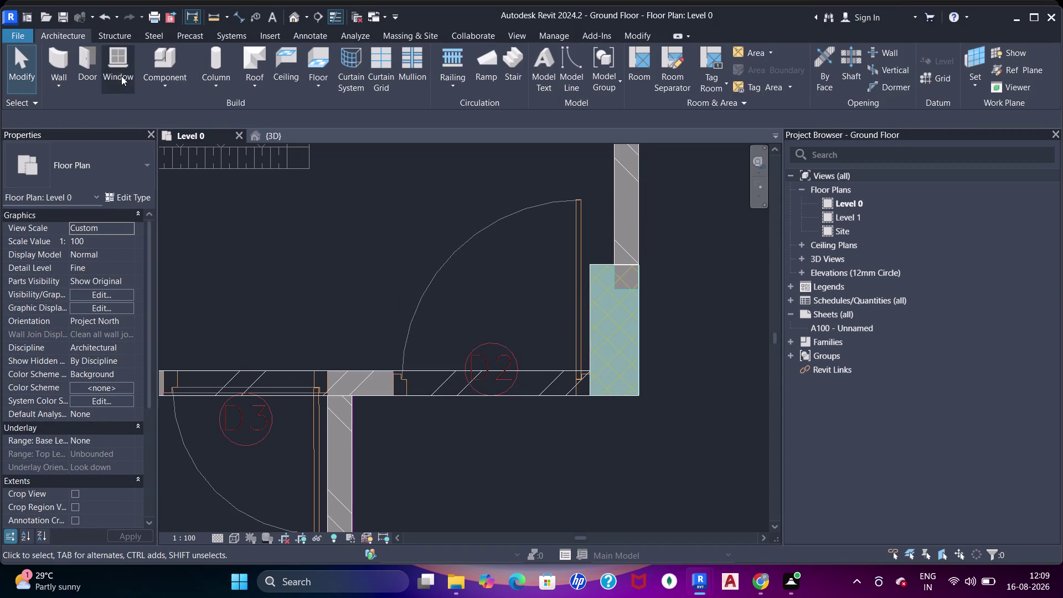
Duplicate the 3'6" interior door type as a new type named 3'.
click(74, 65)
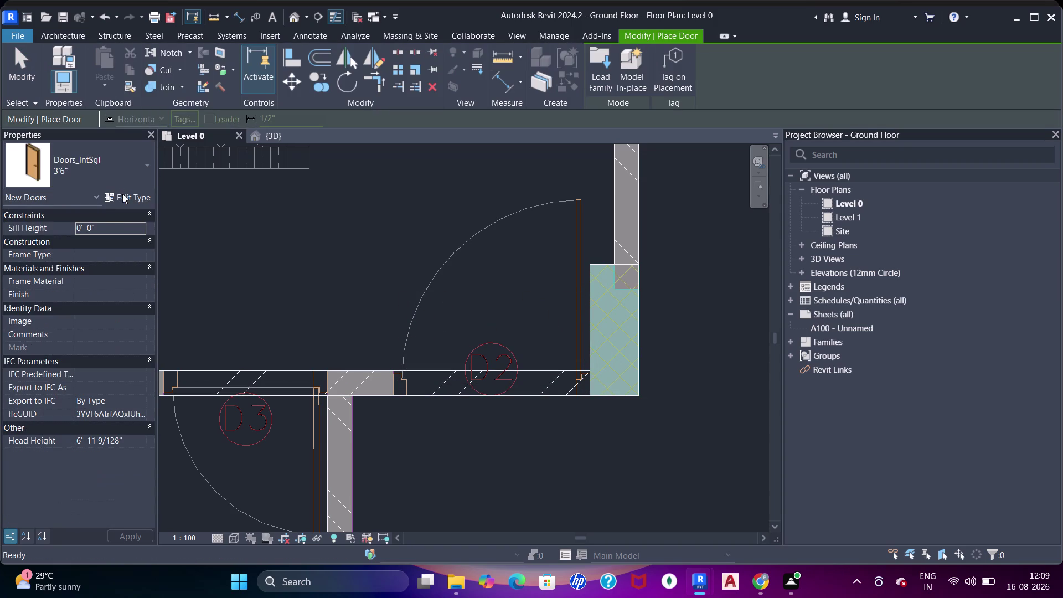
click(122, 194)
click(811, 121)
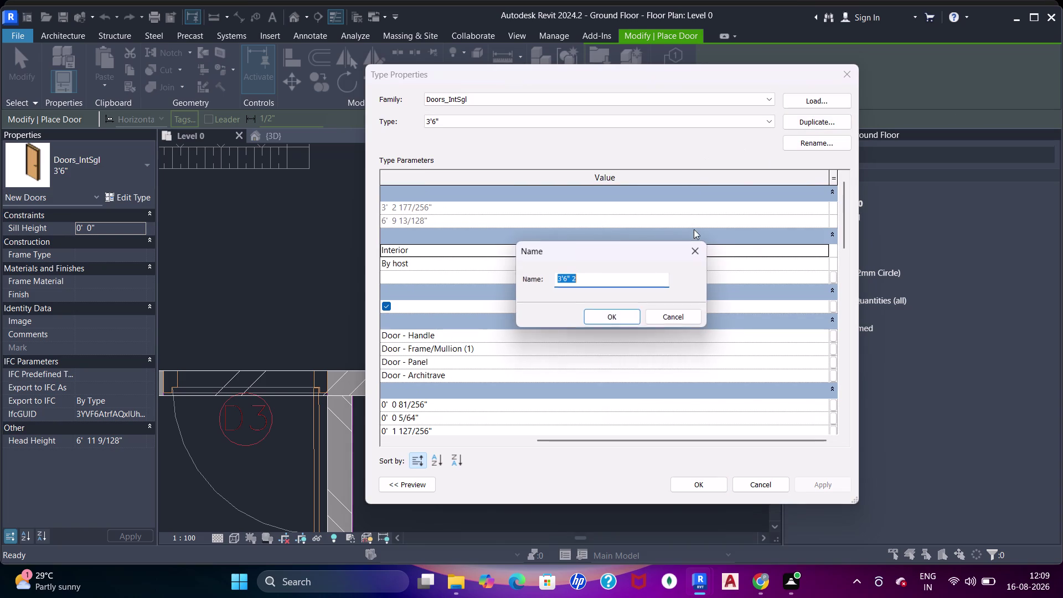
drag(588, 278, 536, 276)
text(3)
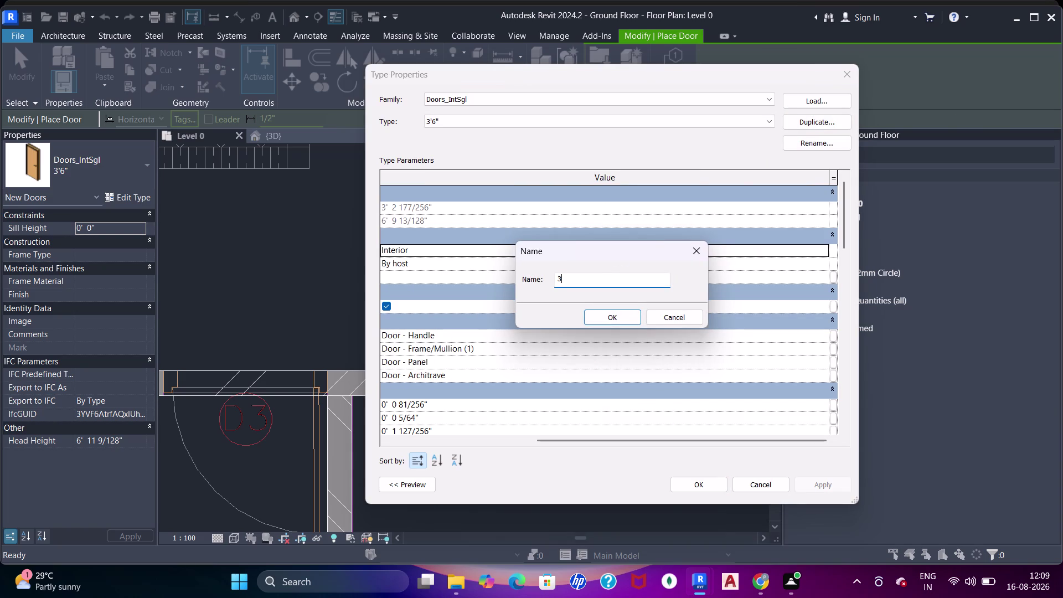
text(')
key(Return)
Set the 3' type's Rough Width to 3' 0" and apply the change.
scroll(down, 3)
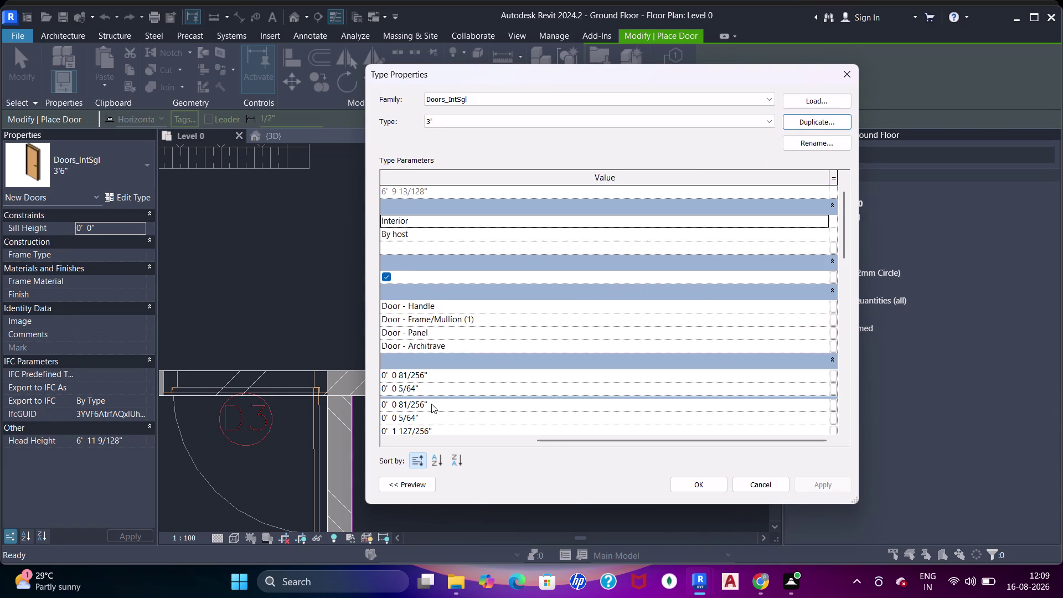
scroll(down, 3)
click(427, 426)
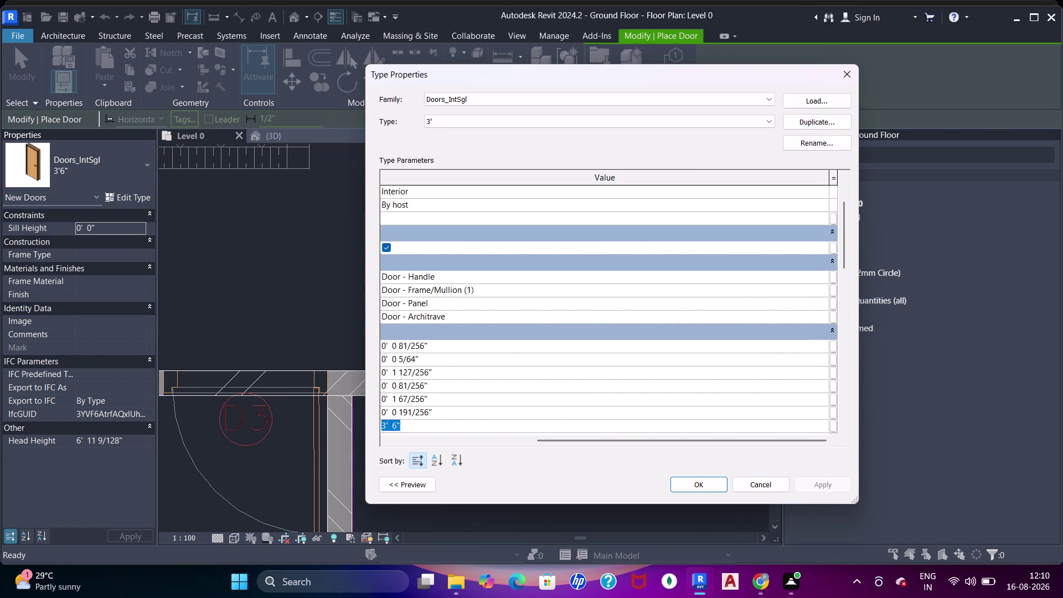
key(3)
key(apostrophe)
key(Return)
click(811, 486)
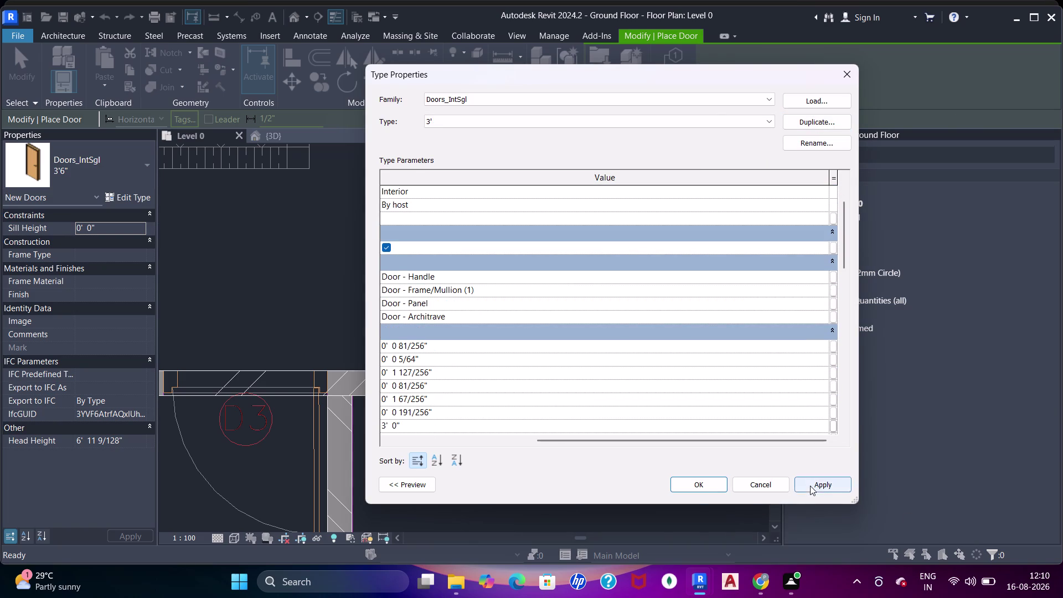
click(693, 491)
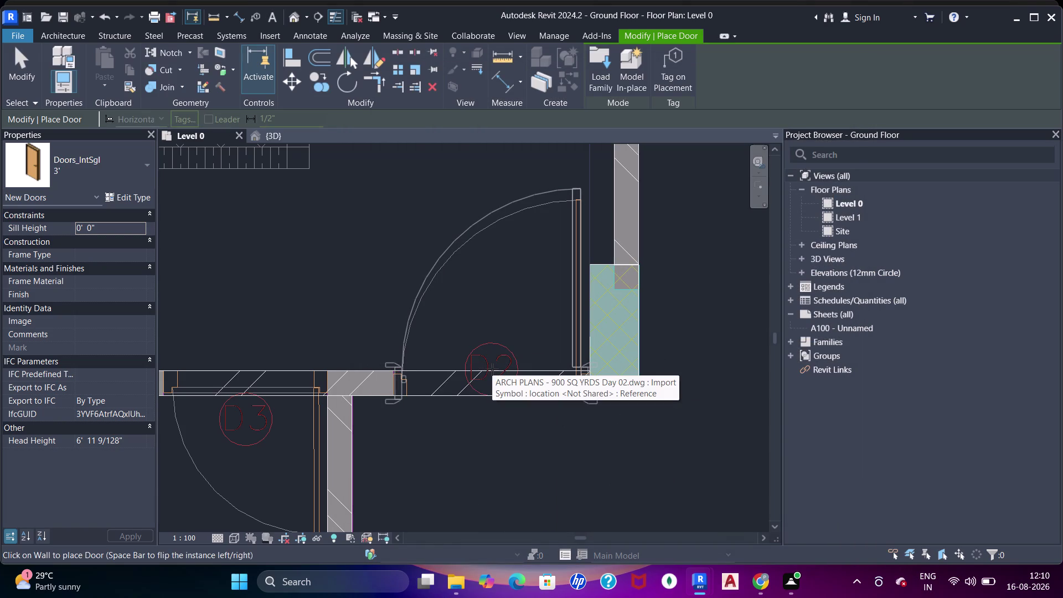
Place the 3' interior door in the D2 wall opening and finish placement.
click(492, 370)
key(Escape)
key(Escape)
key(Escape)
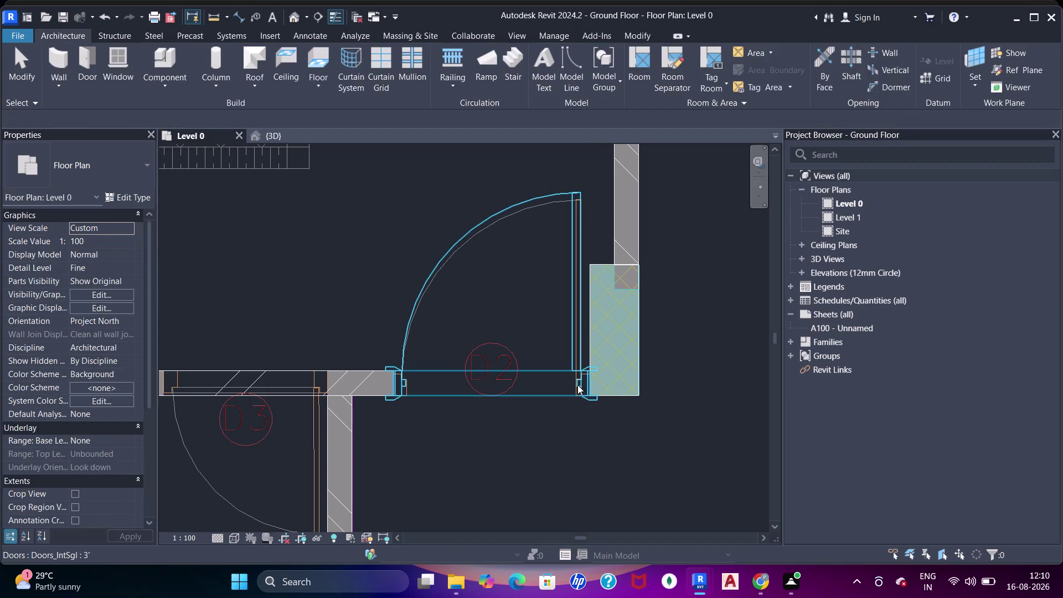
Select the new door and frame the whole opening in view.
click(578, 384)
scroll(up, 3)
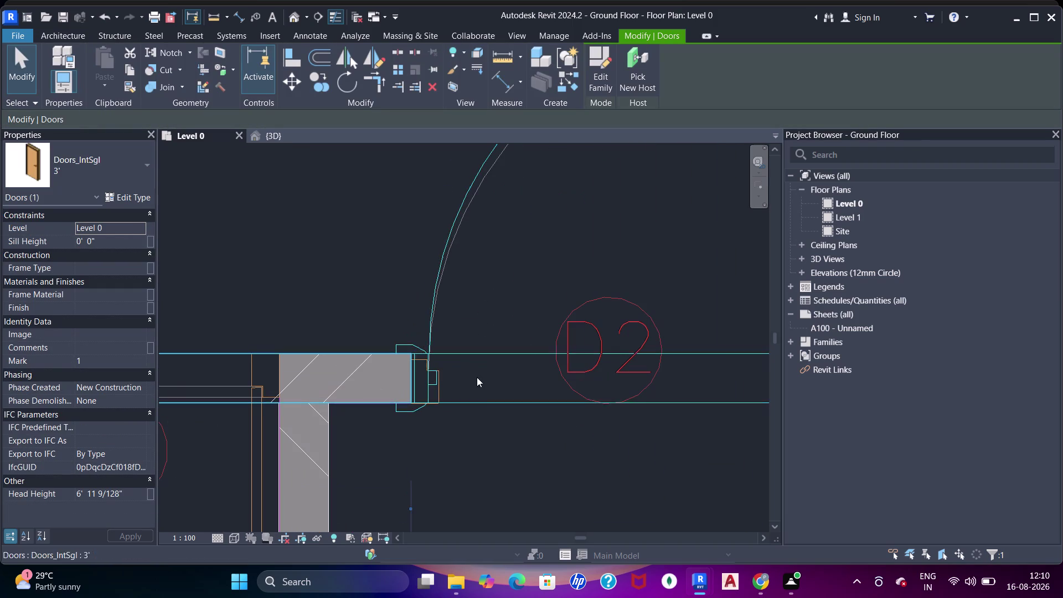
key(Left)
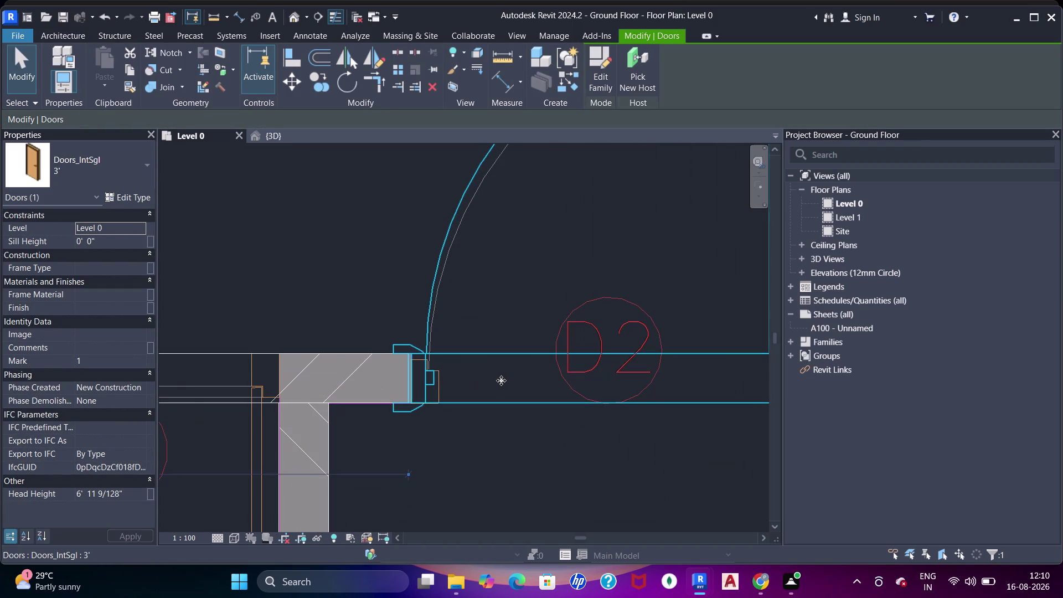
scroll(down, 3)
middle_drag(517, 387, 392, 398)
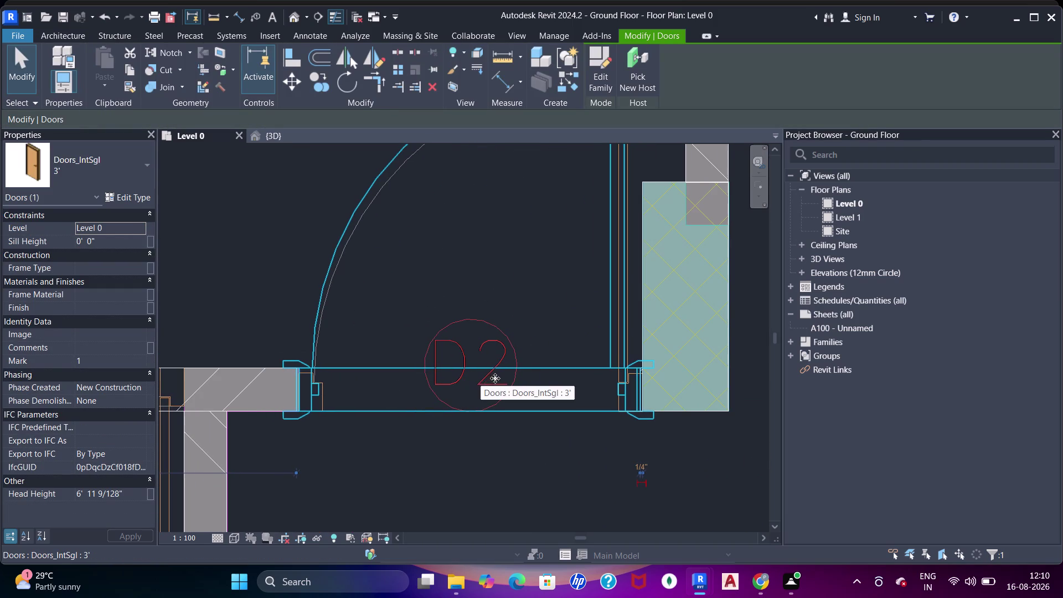
click(264, 141)
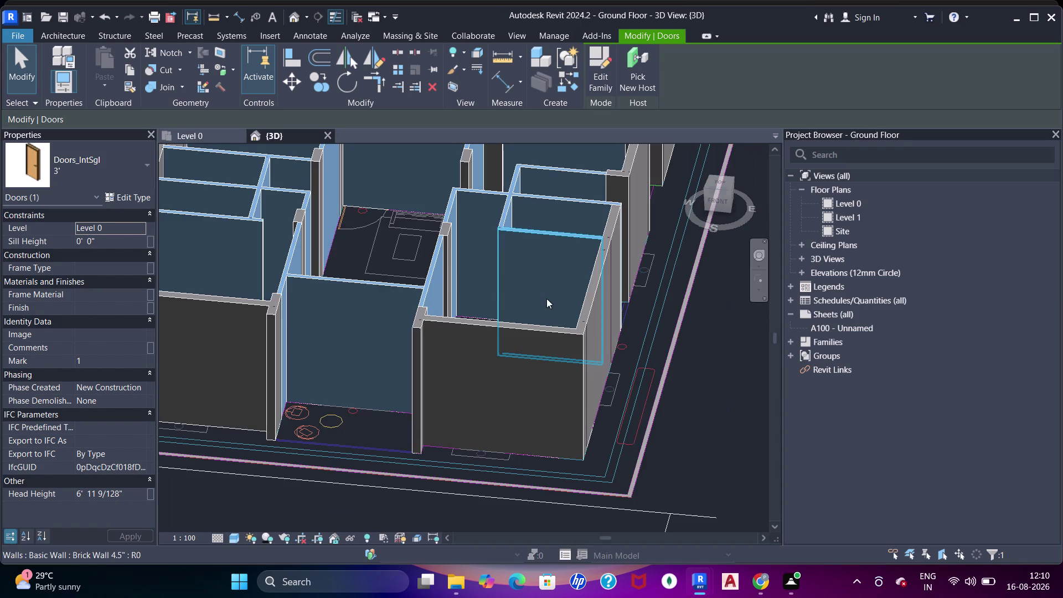
Orbit and pan the 3D model toward the door between the rooms.
scroll(down, 3)
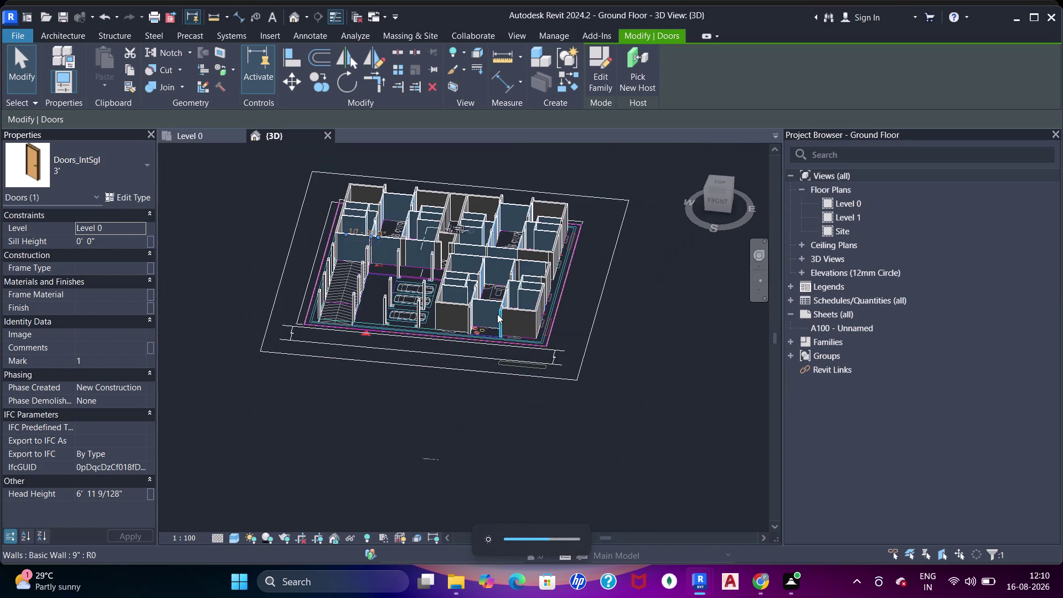
middle_drag(507, 318, 417, 328)
scroll(up, 3)
middle_drag(434, 288, 540, 345)
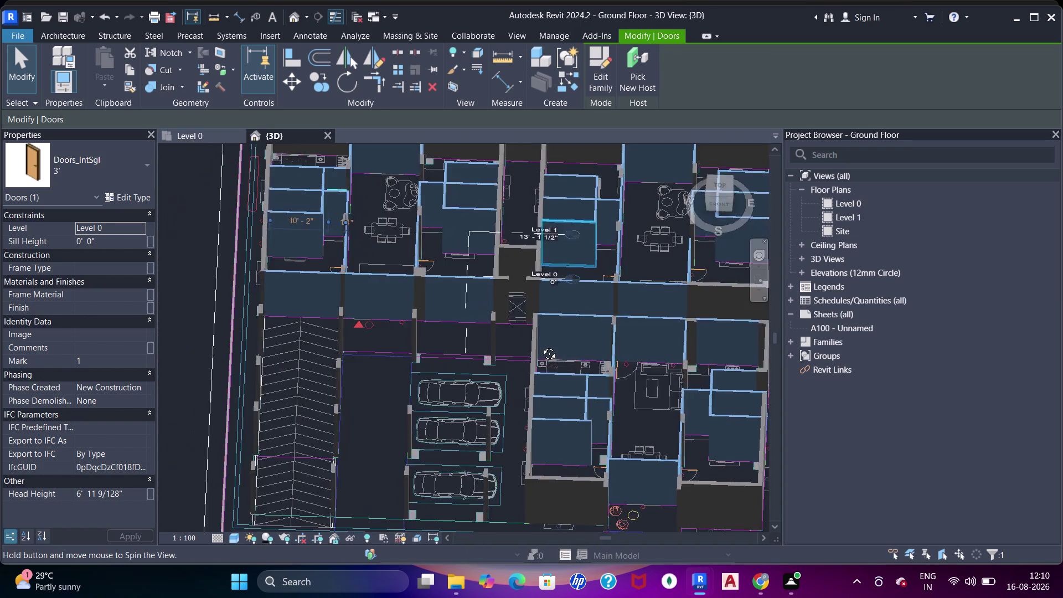
middle_drag(540, 345, 549, 346)
middle_drag(472, 271, 385, 245)
scroll(up, 3)
middle_drag(362, 247, 476, 333)
key(Escape)
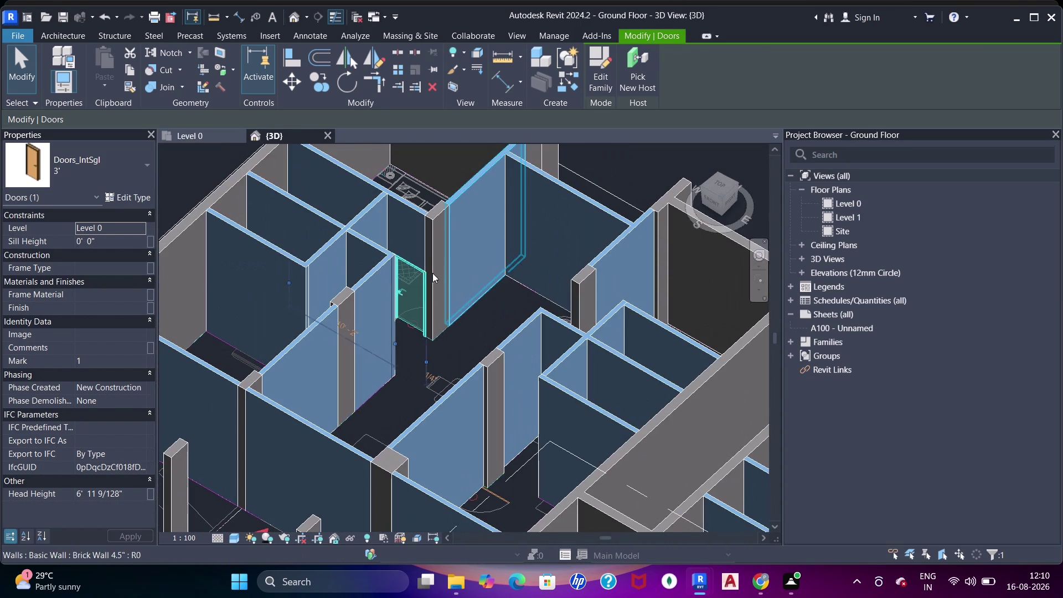
scroll(up, 3)
click(402, 265)
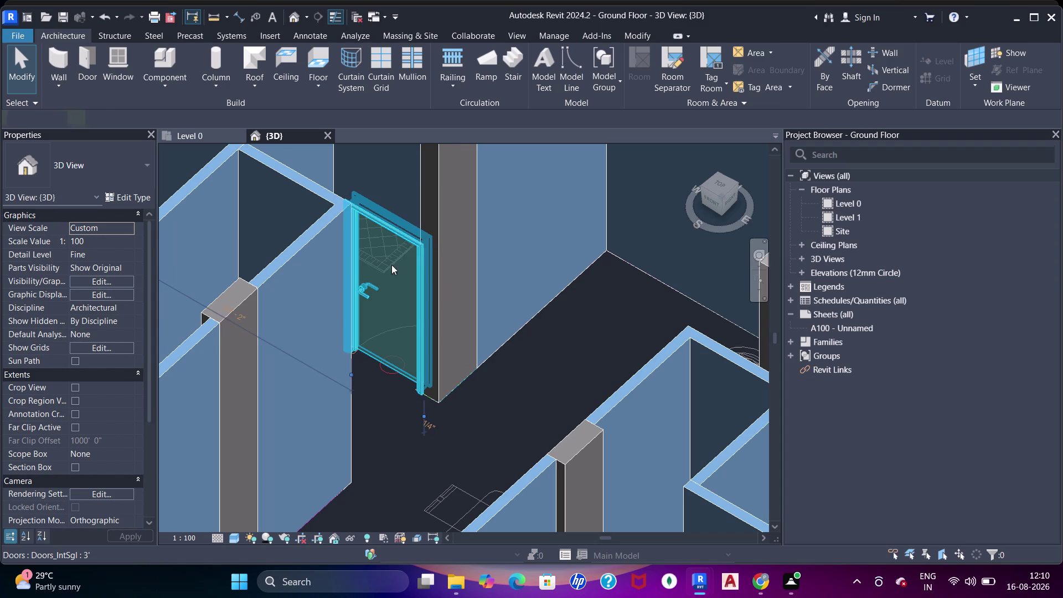
Set the 3' door type's Height to 7' and apply it.
click(111, 196)
scroll(down, 3)
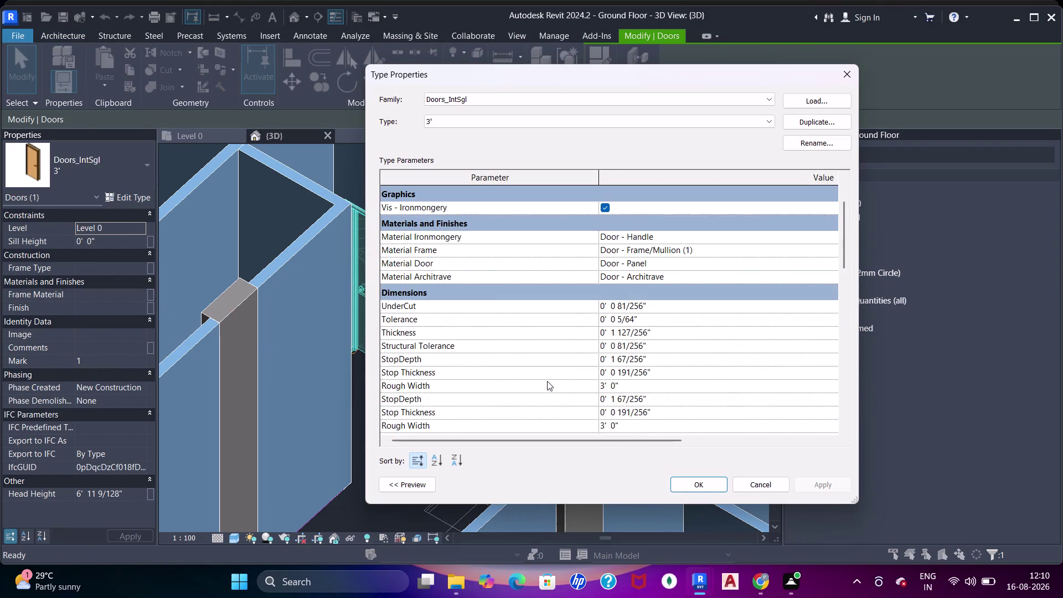
click(664, 403)
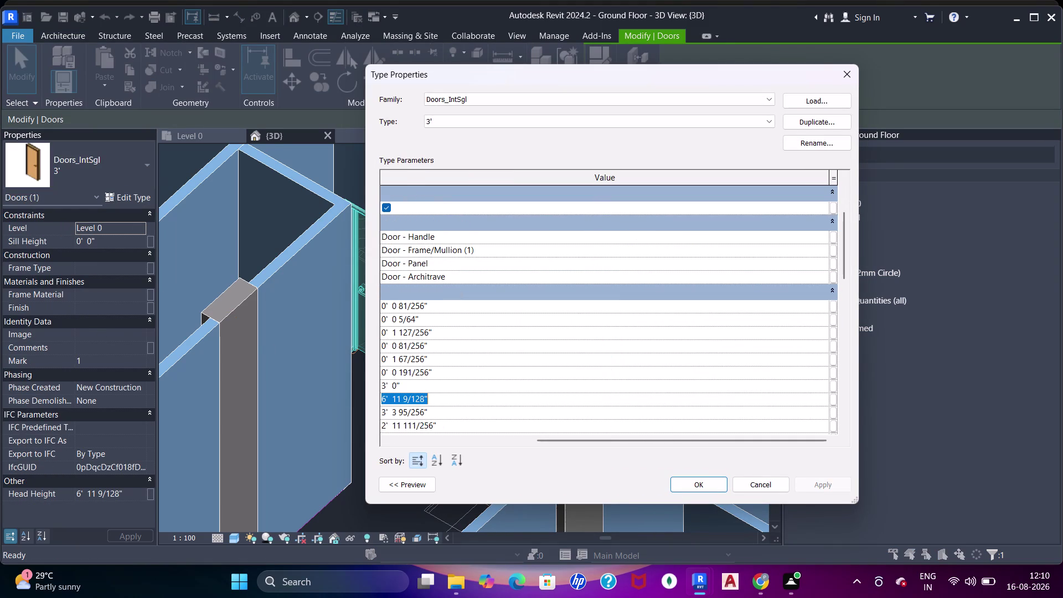
text(7')
key(Return)
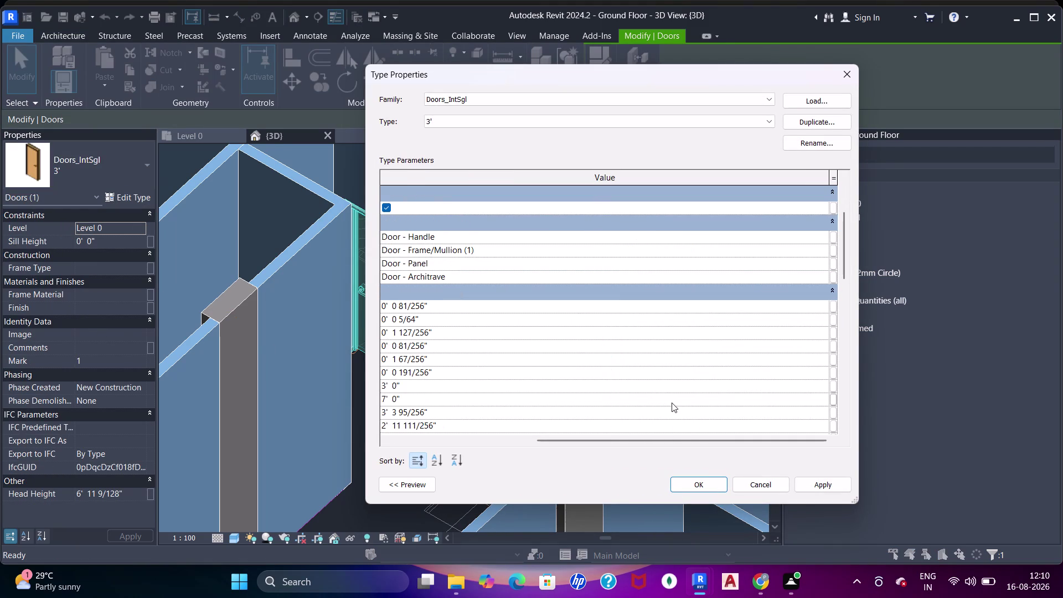
click(833, 476)
click(711, 480)
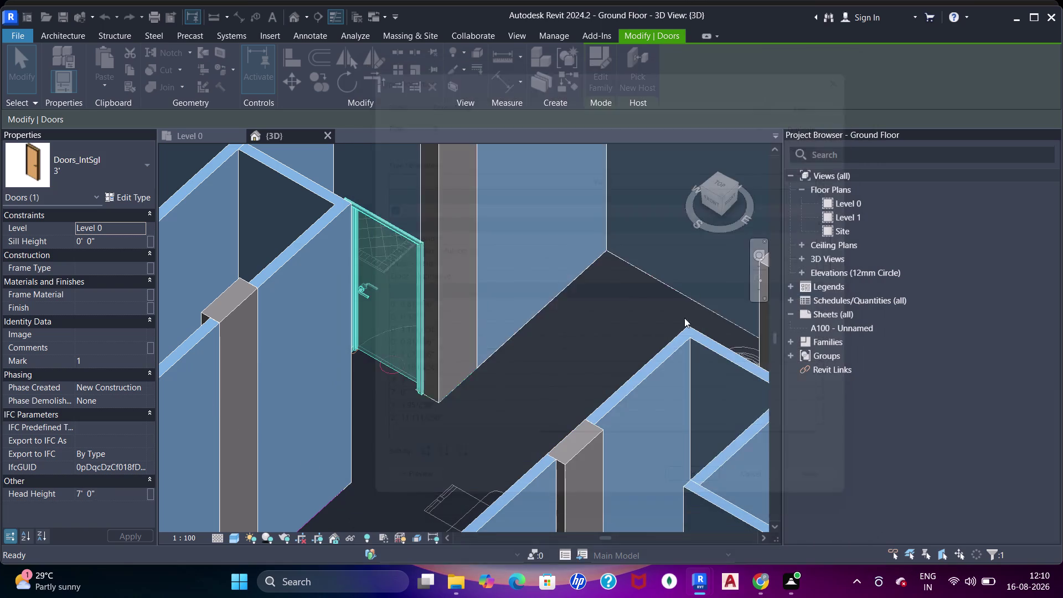
Orbit to a top-down view and reselect the door to inspect it.
key(Escape)
scroll(down, 3)
middle_drag(424, 268, 417, 270)
scroll(up, 3)
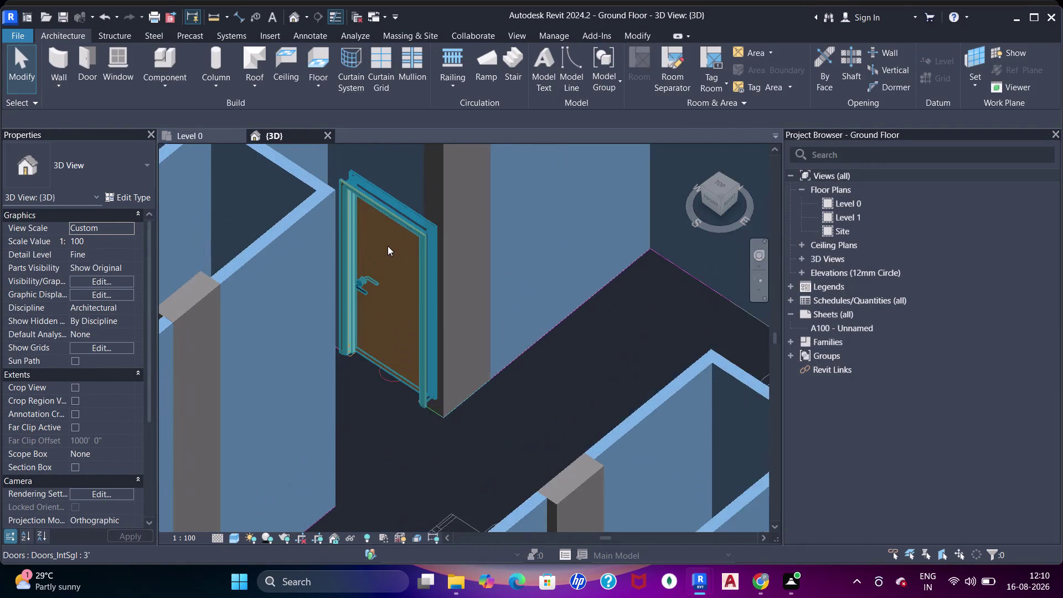
scroll(up, 3)
middle_drag(399, 262, 503, 338)
key(Escape)
middle_drag(524, 343, 511, 343)
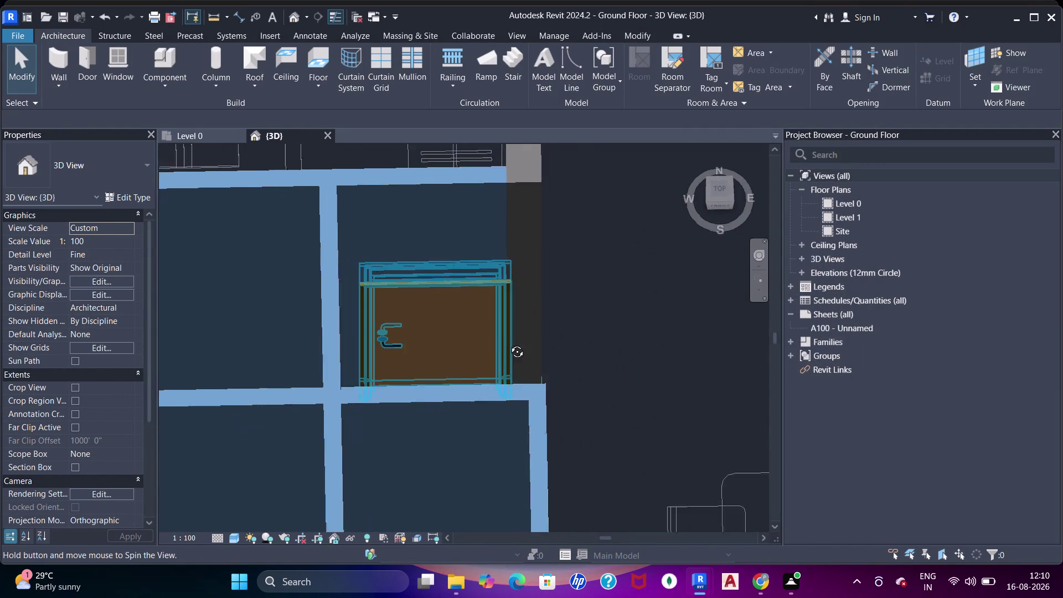
middle_drag(511, 343, 501, 340)
click(370, 291)
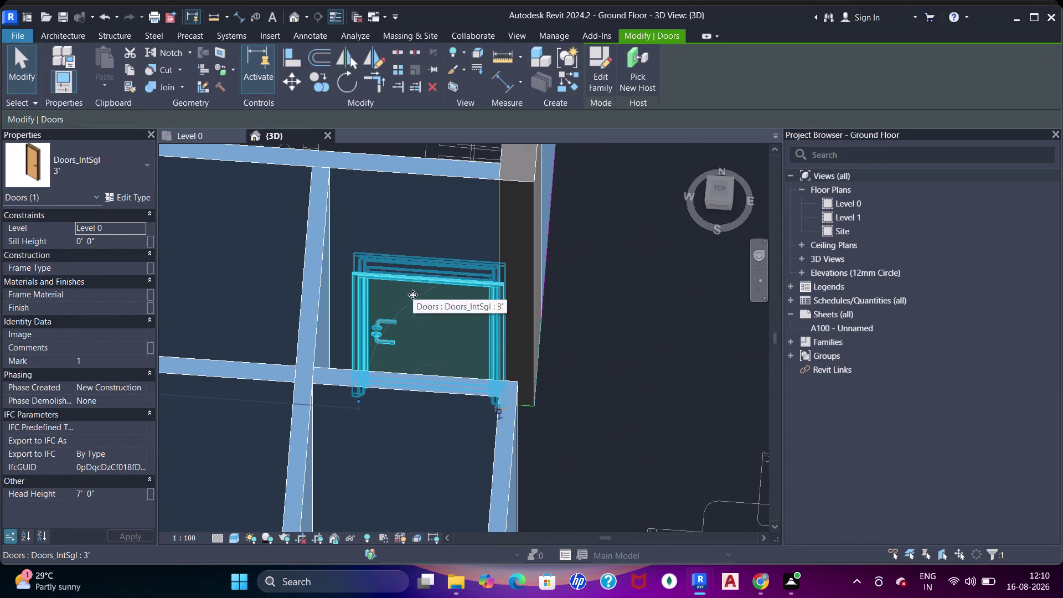
key(Left)
key(Left)
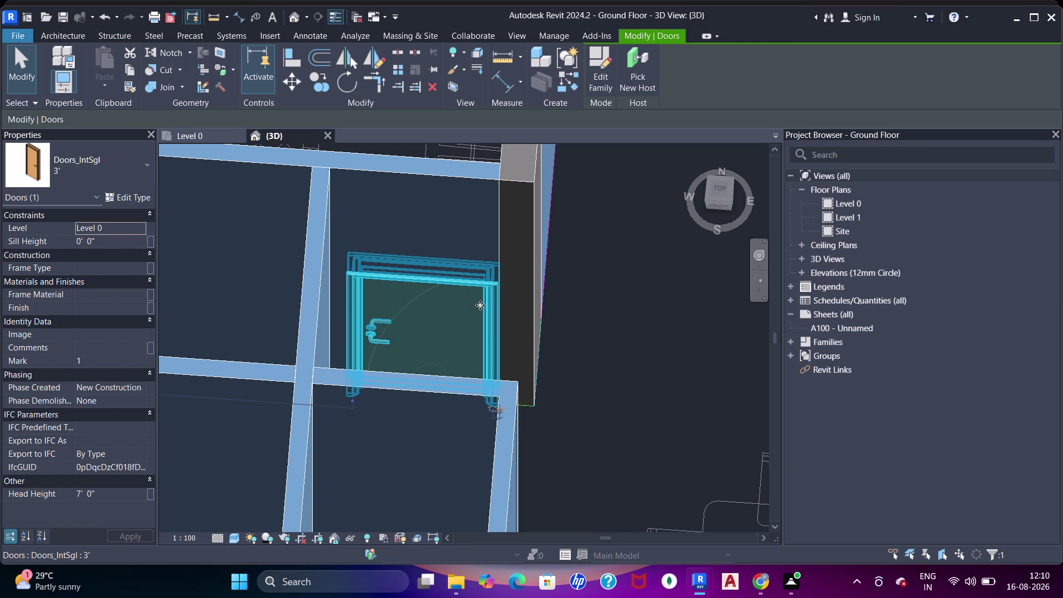
key(Escape)
middle_drag(569, 333, 566, 321)
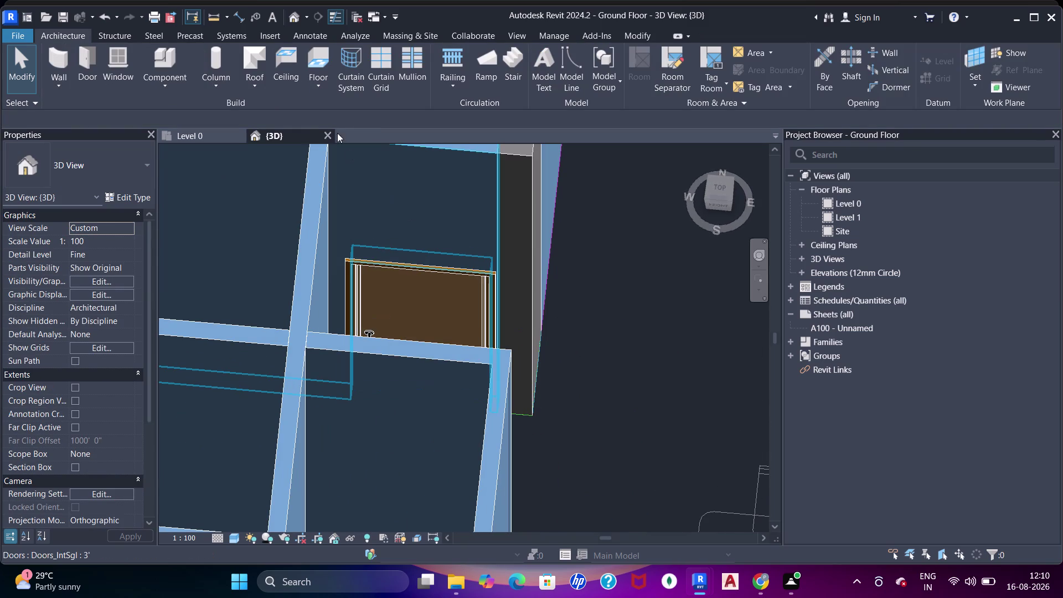
Return to the Level 0 floor plan.
click(203, 133)
scroll(down, 3)
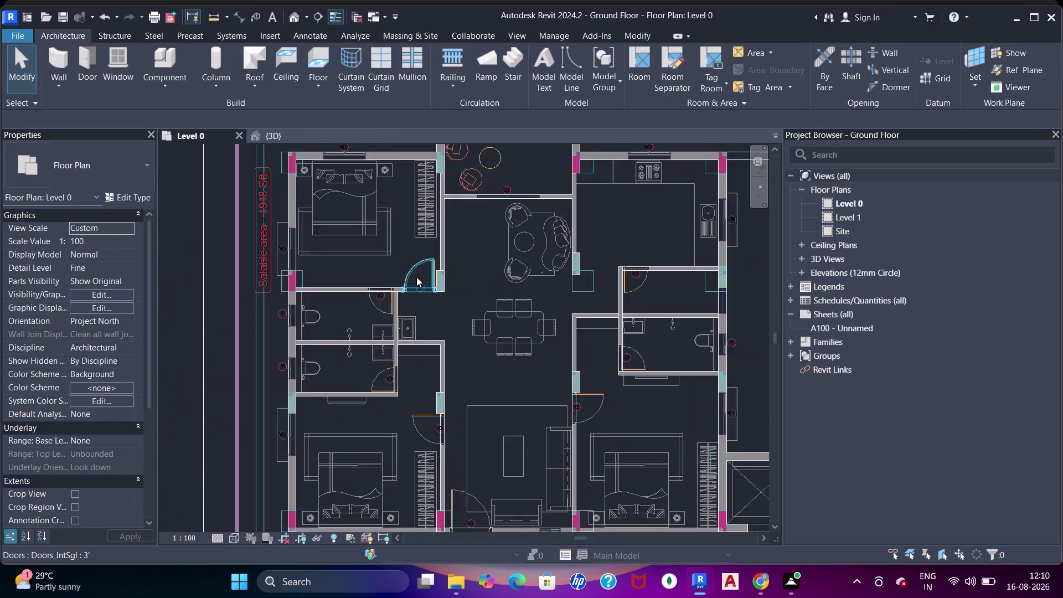
scroll(down, 3)
Open the North elevation view and locate the Level 1 datum.
click(802, 275)
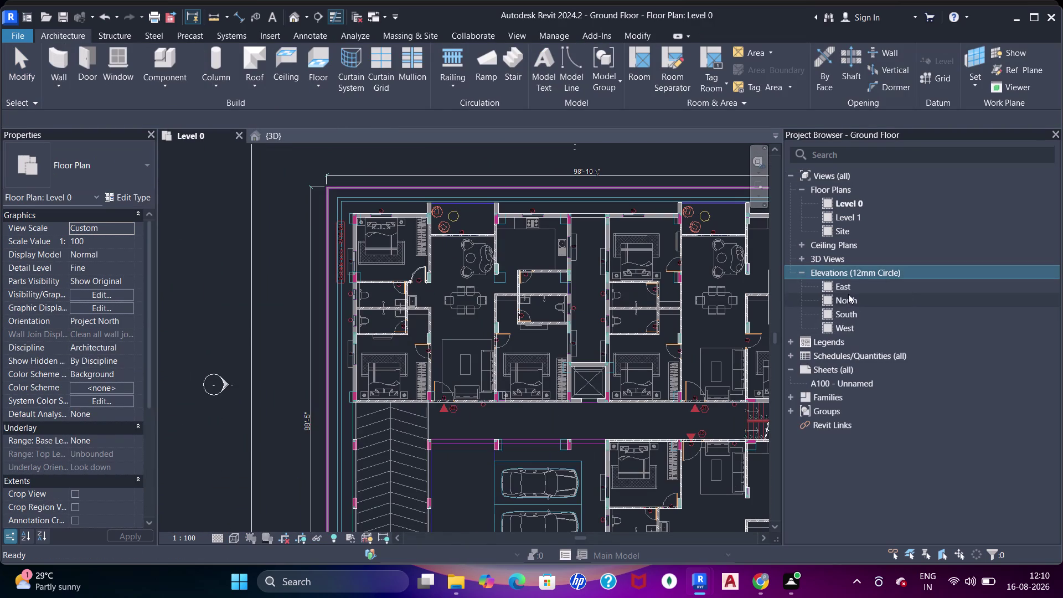
double_click(845, 295)
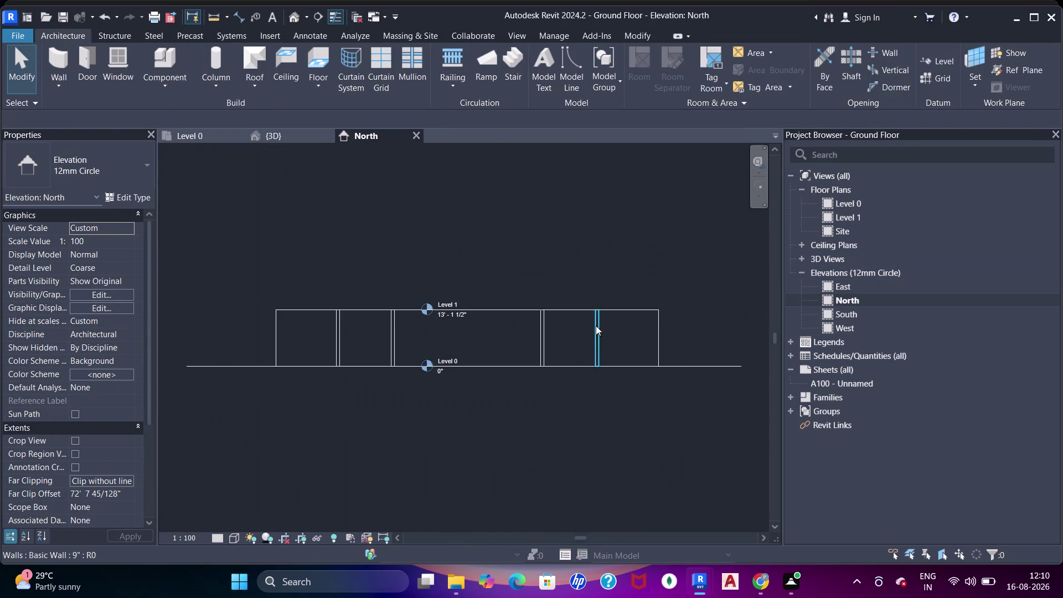
scroll(up, 3)
click(421, 309)
click(441, 310)
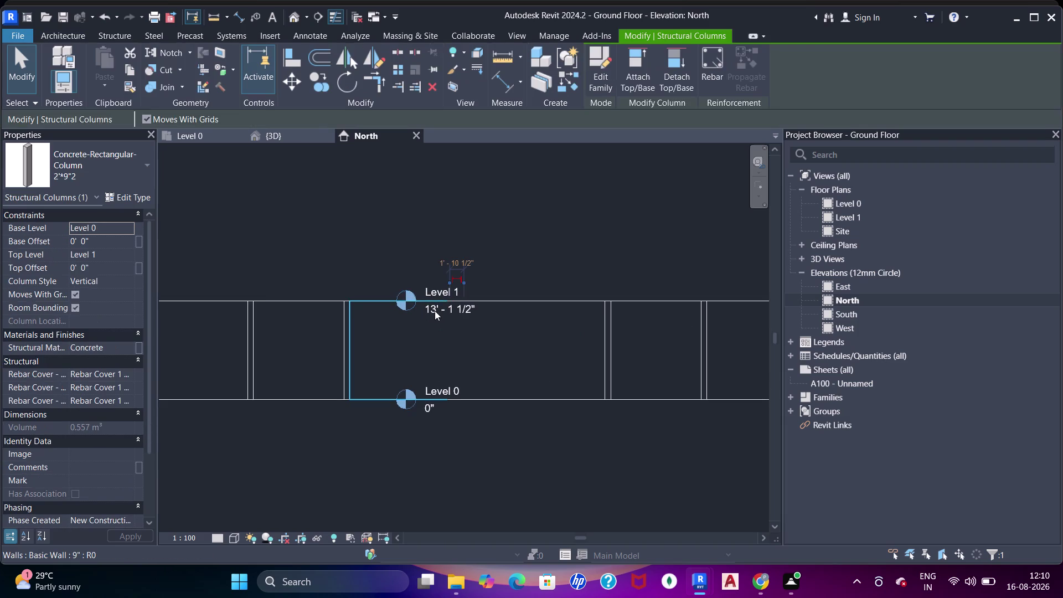
click(434, 311)
key(Escape)
click(475, 308)
key(Escape)
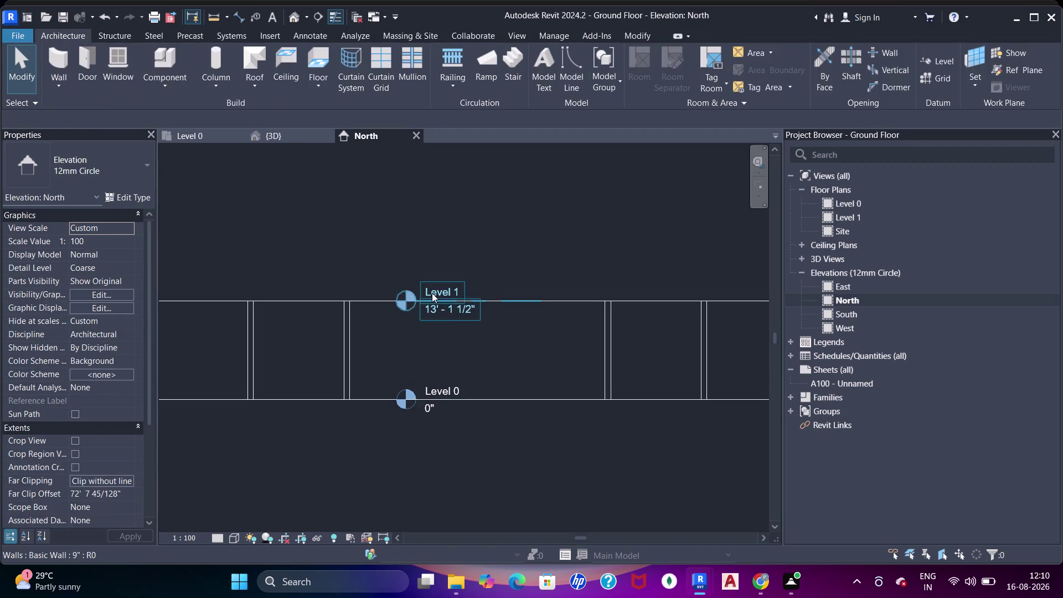
Change Level 1's elevation to 10' 0" and go back to the 3D view.
click(432, 293)
click(434, 307)
click(439, 313)
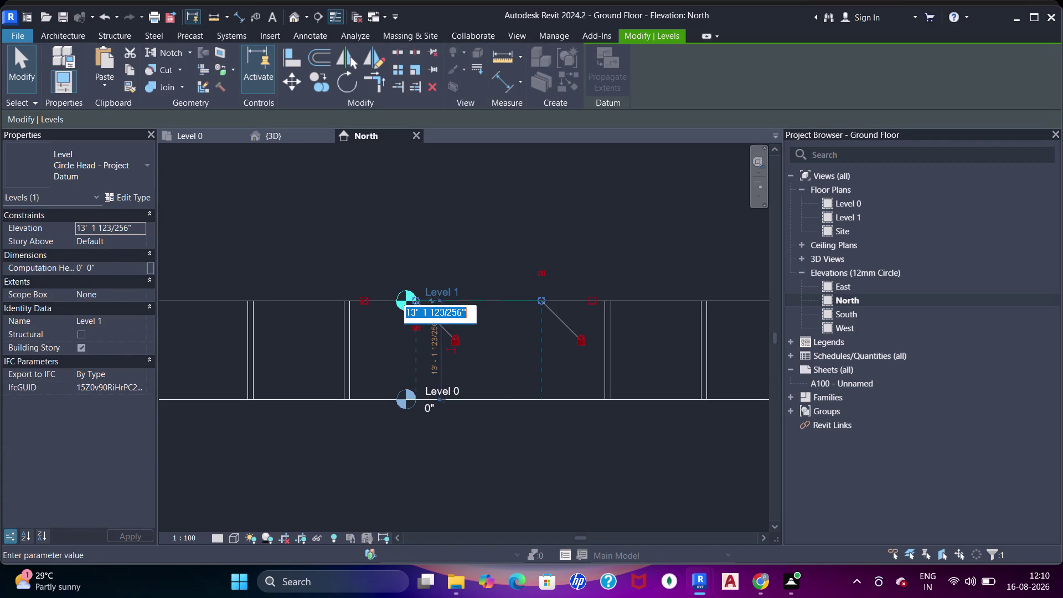
text(10')
key(Return)
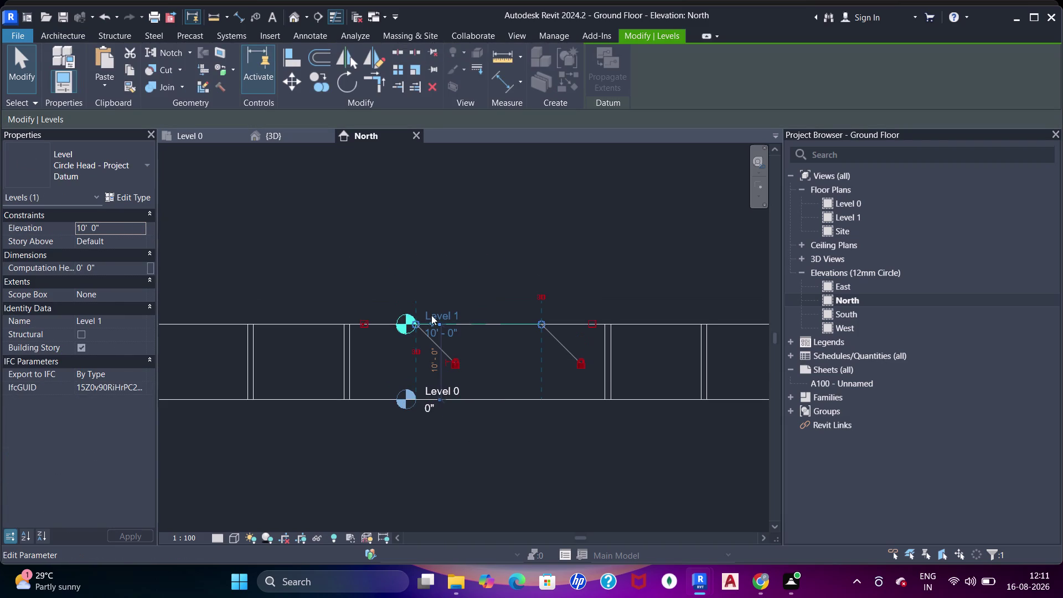
click(266, 133)
key(Escape)
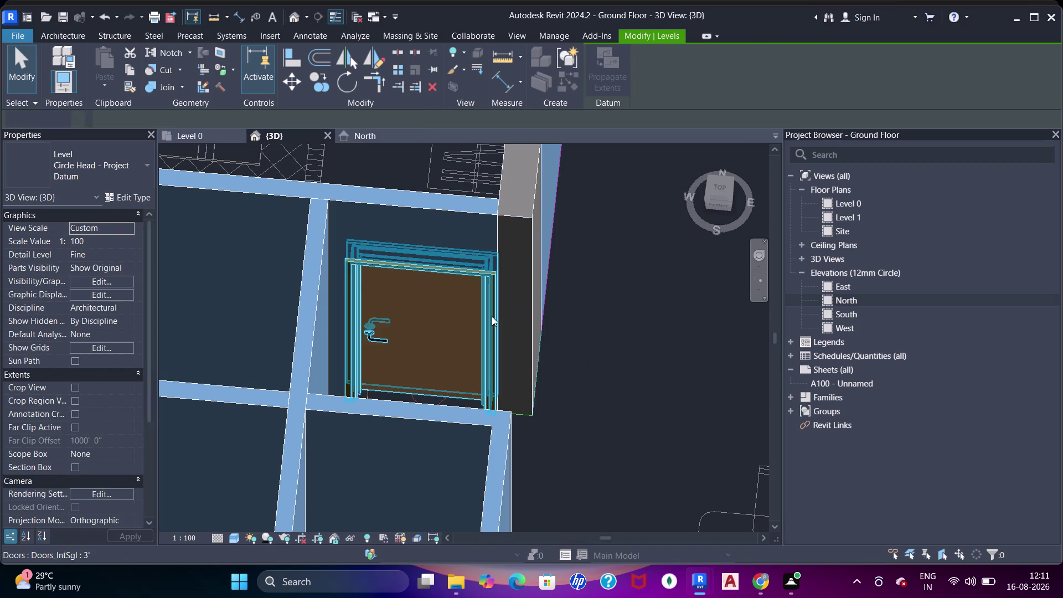
Orbit the 3D model to confirm Level 1 at 10', then reopen Level 0.
middle_drag(540, 356, 490, 309)
scroll(down, 3)
middle_drag(477, 342, 443, 293)
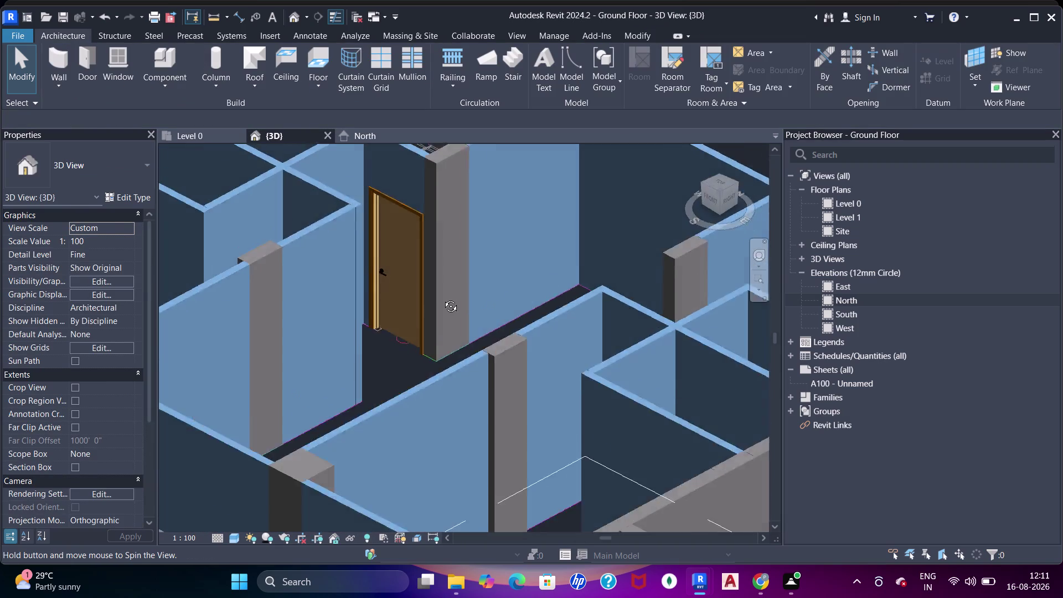
middle_drag(442, 293, 442, 312)
scroll(down, 3)
middle_drag(420, 298, 427, 297)
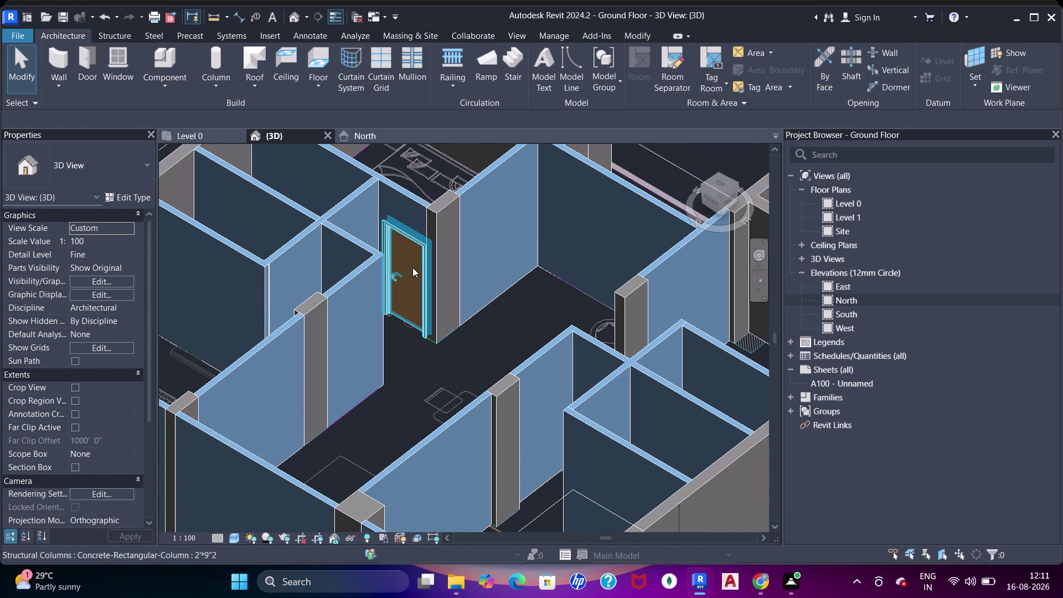
middle_drag(437, 392, 423, 325)
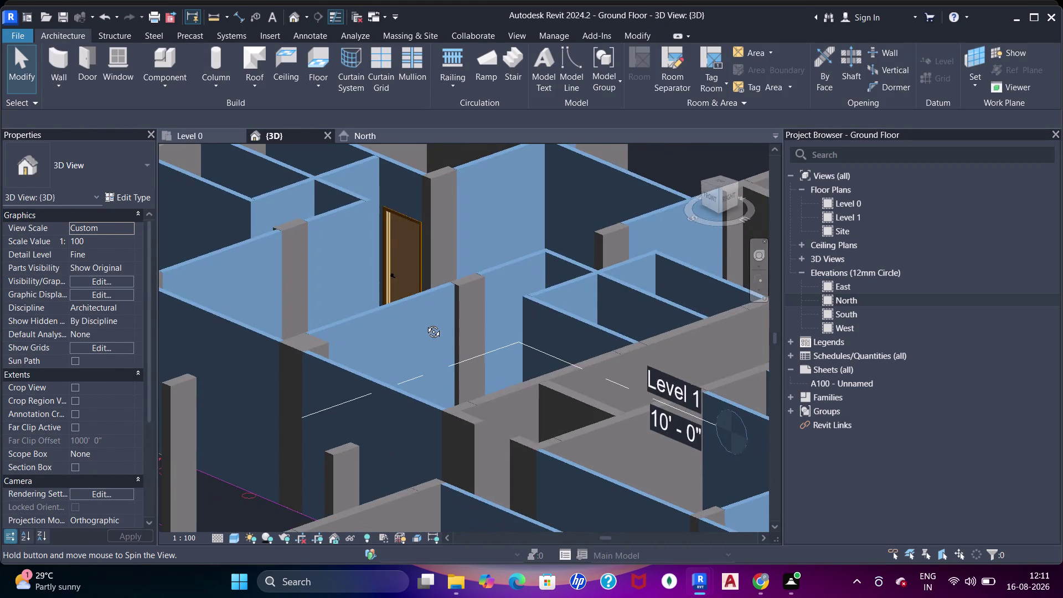
middle_drag(423, 325, 436, 380)
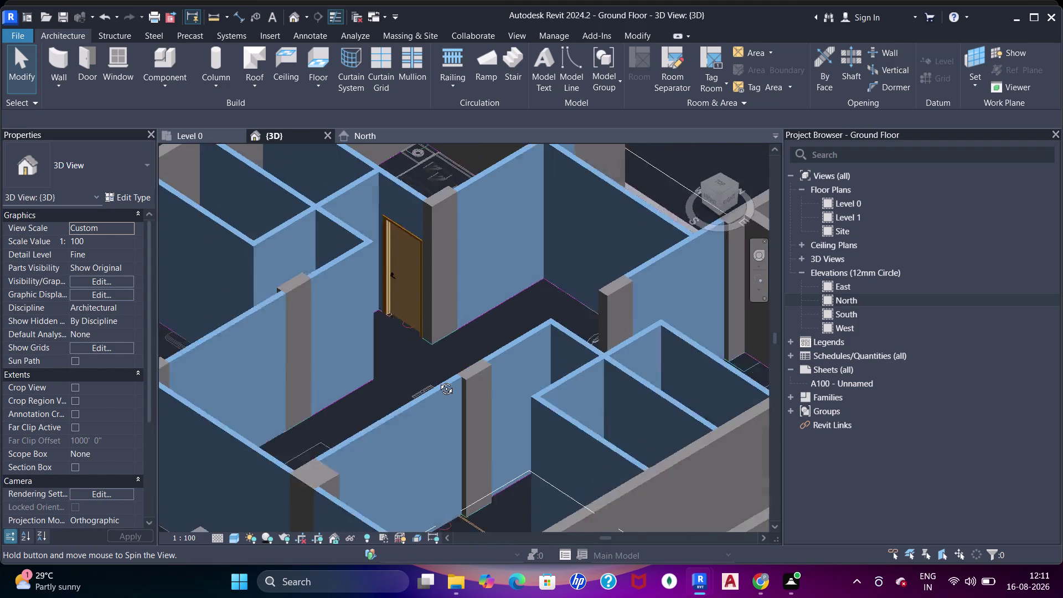
middle_drag(436, 381, 439, 371)
click(197, 133)
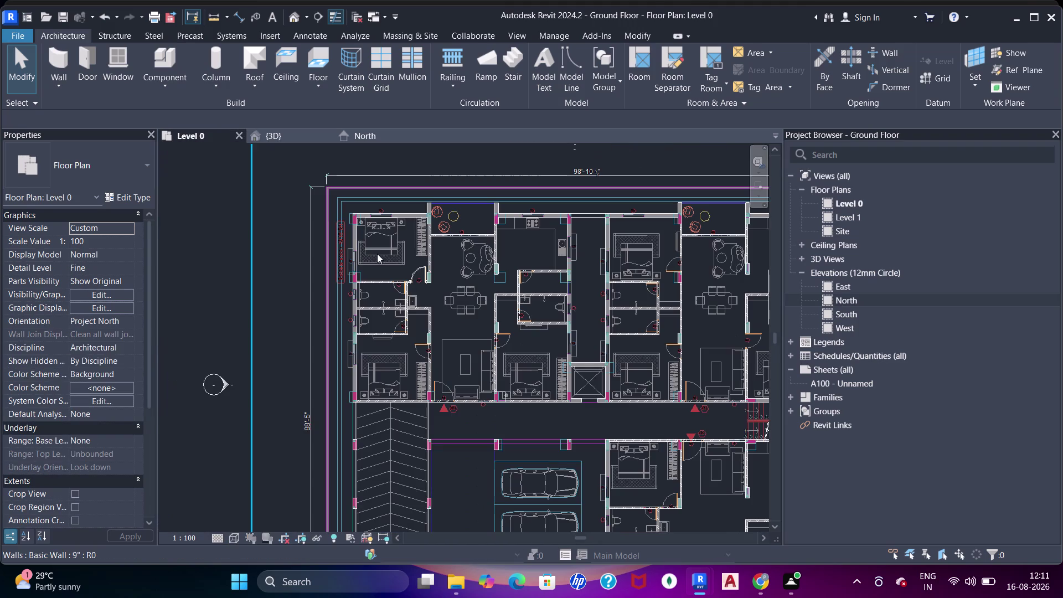
Pan the Level 0 plan toward the bathroom wall with door opening D3.
scroll(up, 3)
scroll(up, 3)
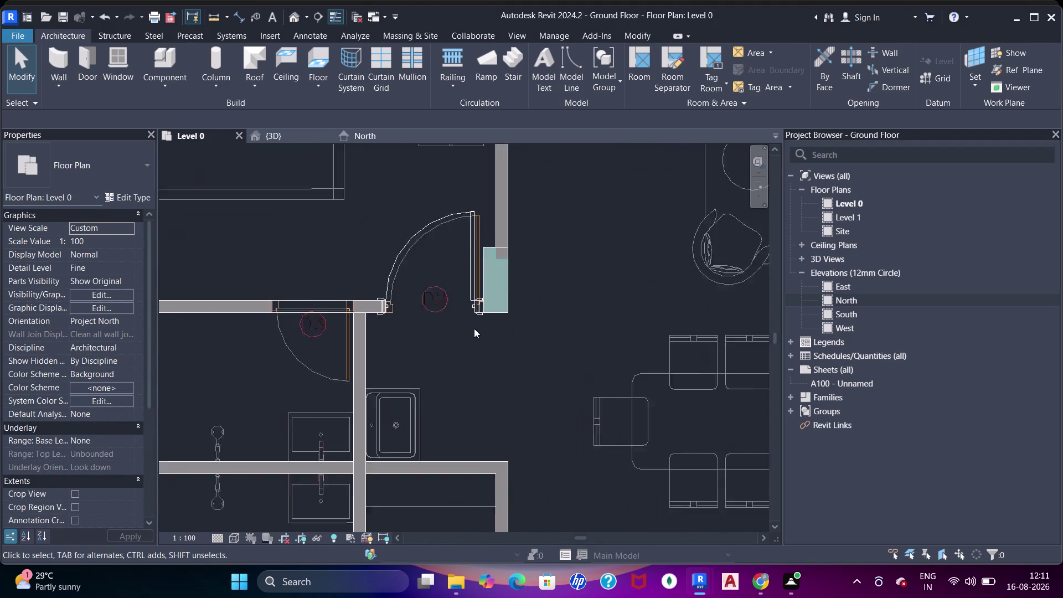
scroll(up, 3)
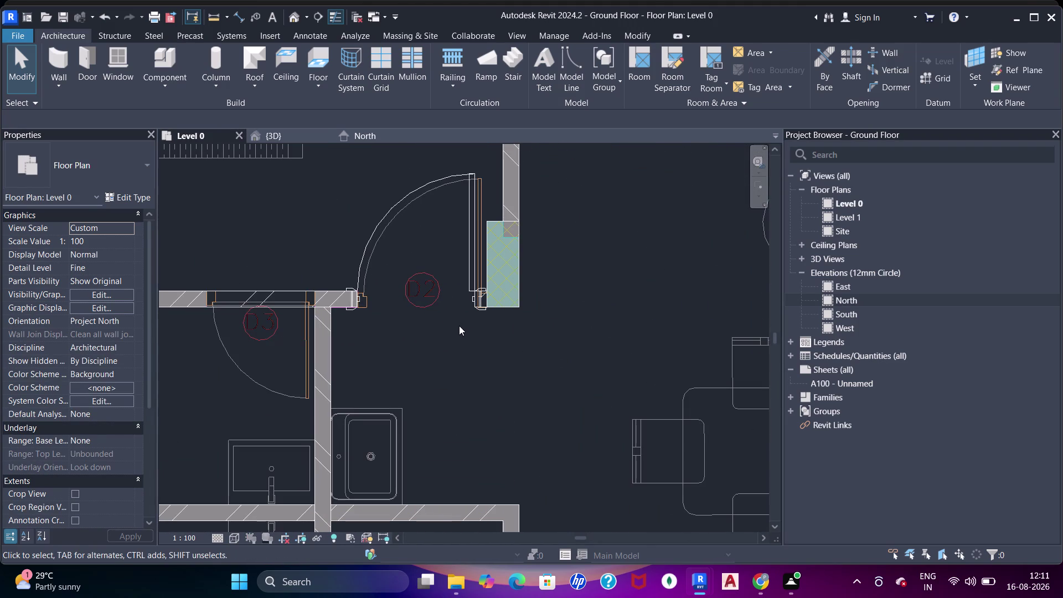
scroll(down, 3)
middle_drag(467, 355, 524, 269)
scroll(up, 3)
scroll(down, 3)
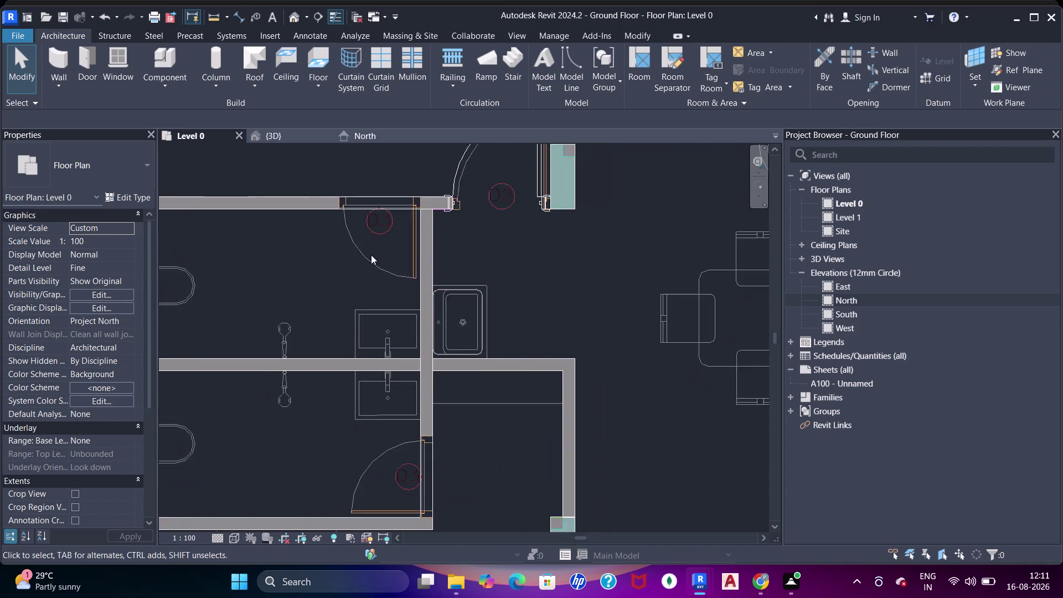
middle_drag(395, 302, 465, 389)
scroll(up, 3)
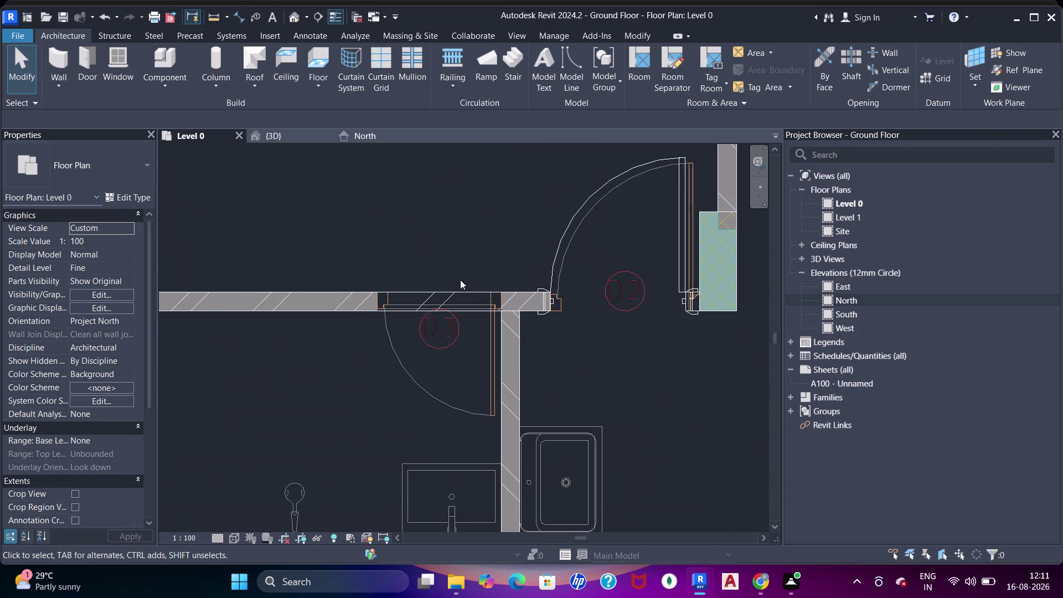
Start an aligned dimension across the D3 opening, then cancel it.
key(d)
key(i)
scroll(up, 3)
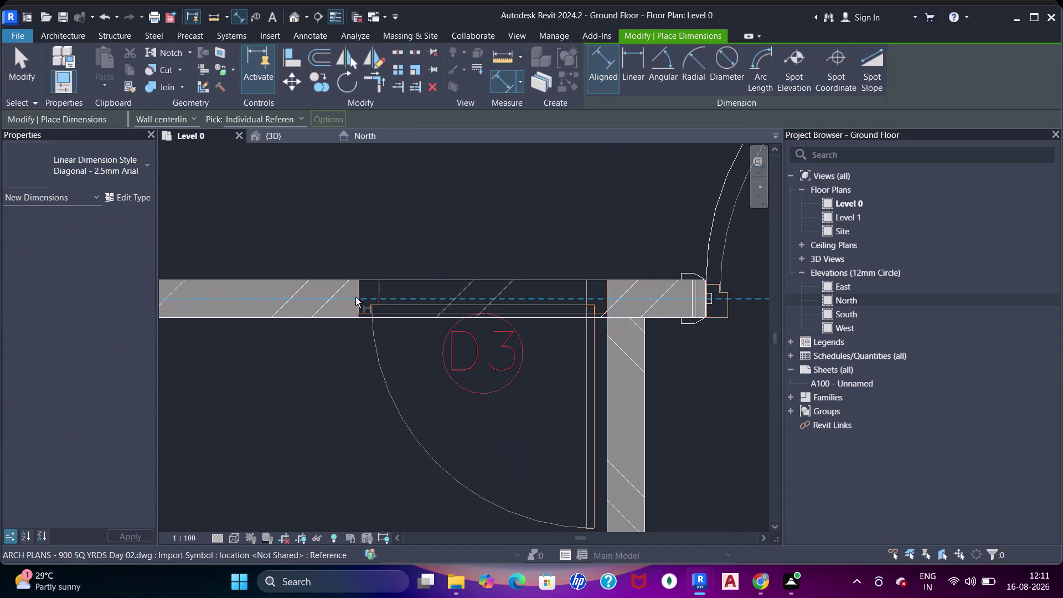
key(Tab)
click(358, 297)
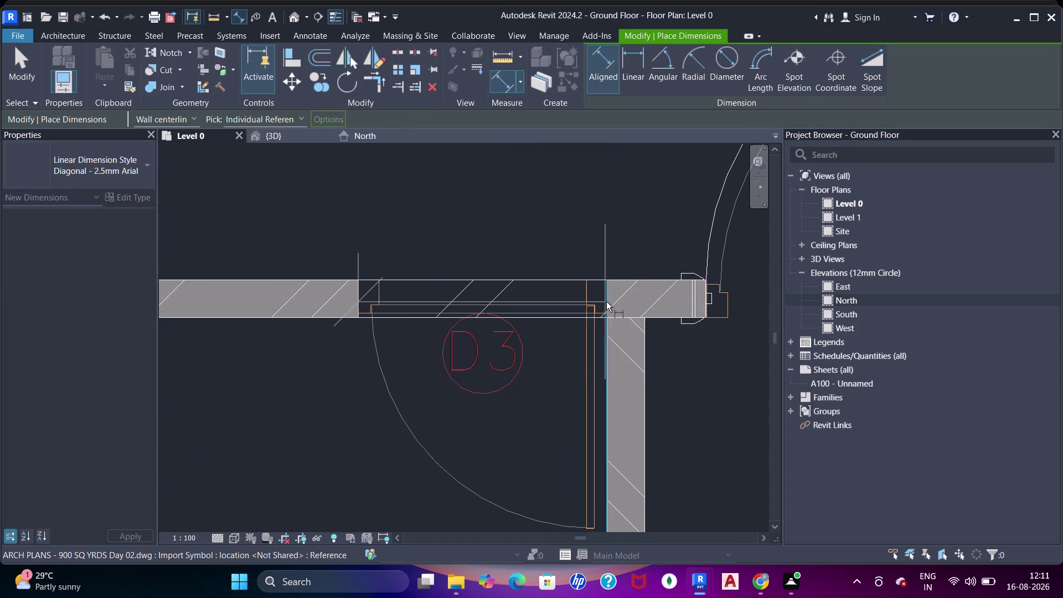
click(607, 302)
scroll(down, 3)
middle_click(599, 293)
key(Escape)
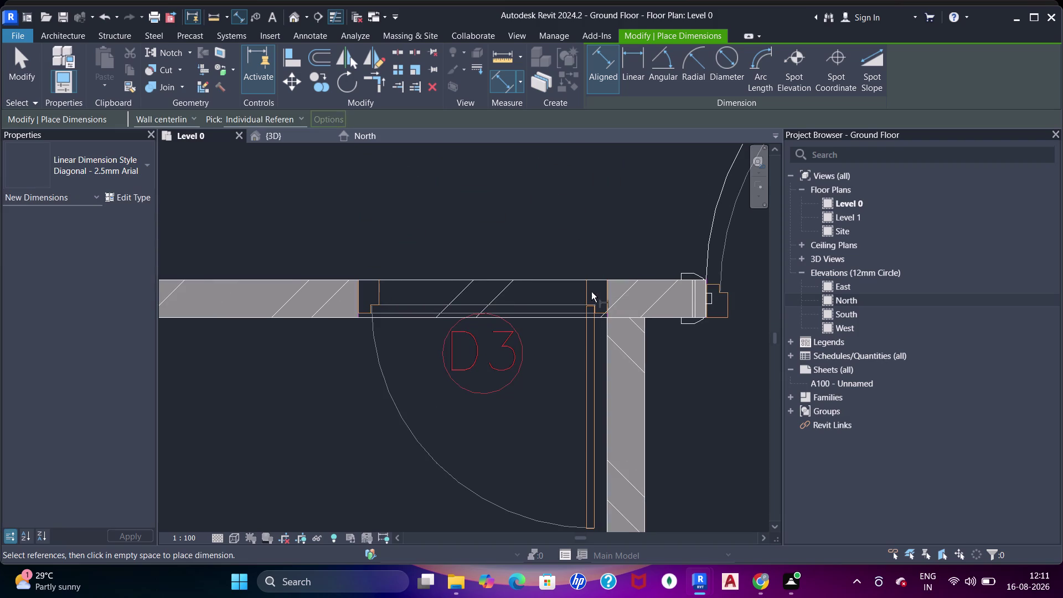
Exit the dimension tool and start placing an interior door.
click(67, 35)
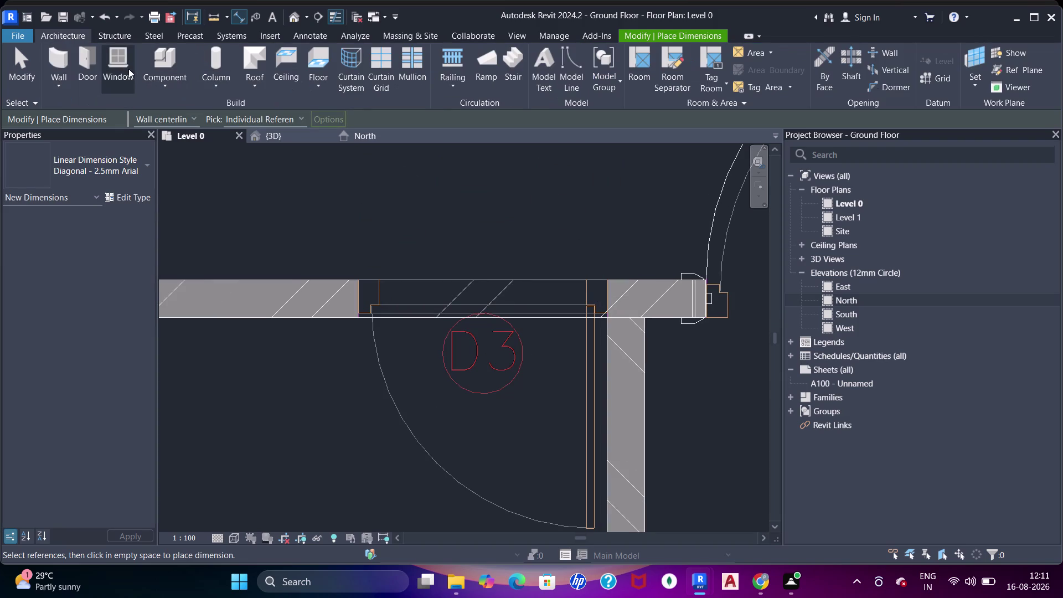
click(117, 64)
key(Escape)
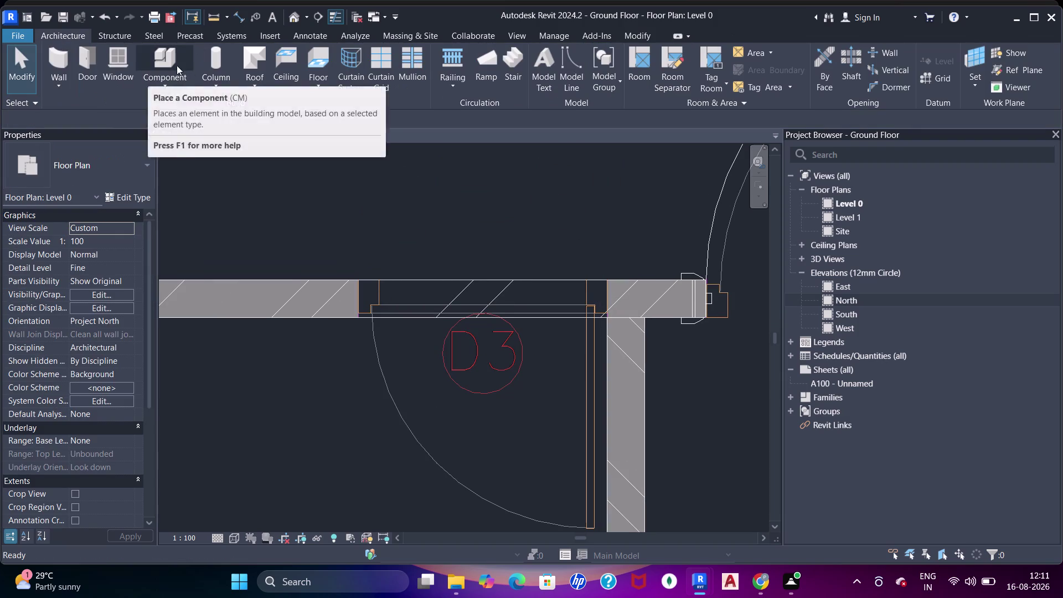
click(96, 63)
Duplicate the 3' door type as a new type named 2'6".
click(129, 201)
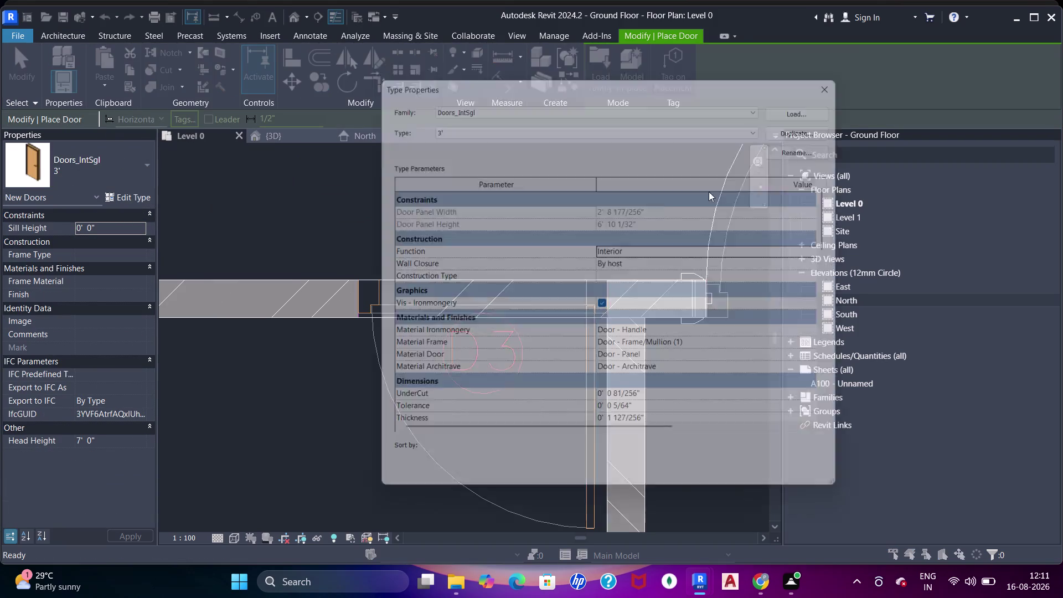
click(819, 127)
text(2')
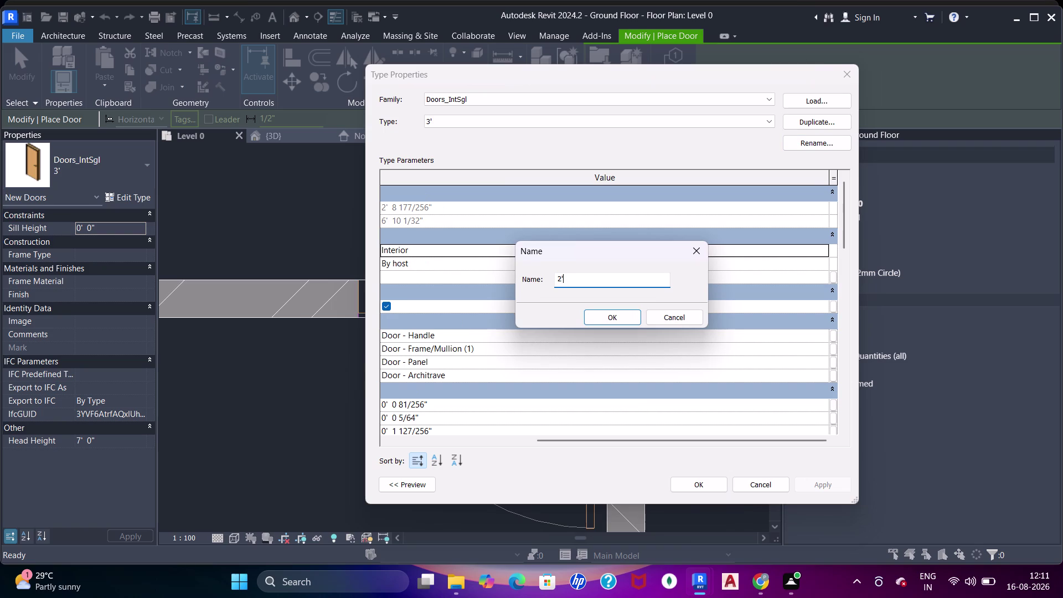
text(6")
key(Return)
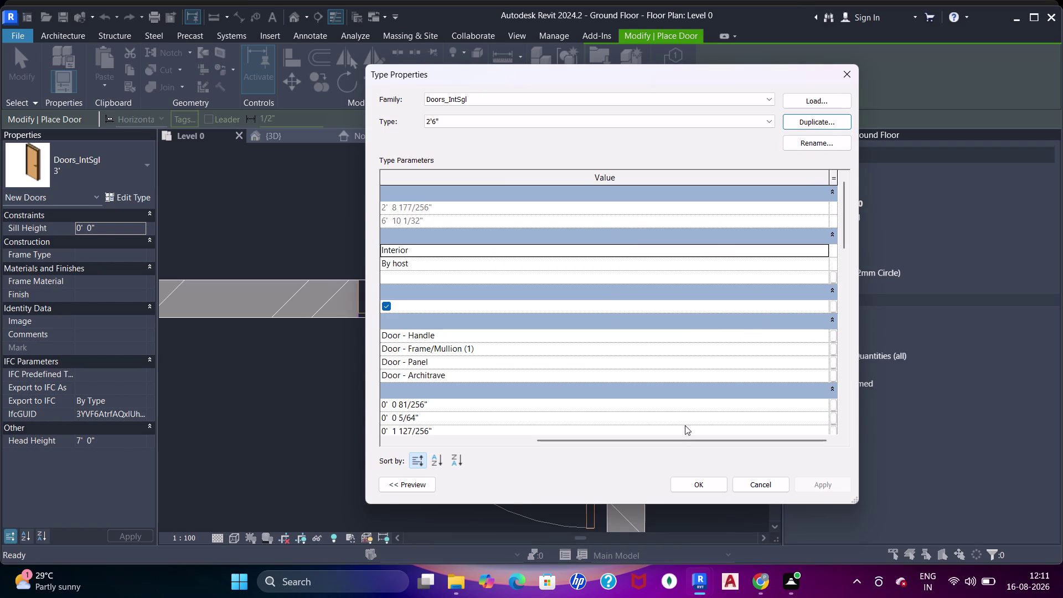
Set the 2'6" type's Rough Width to 2'6" and apply it.
drag(684, 437, 537, 410)
scroll(down, 3)
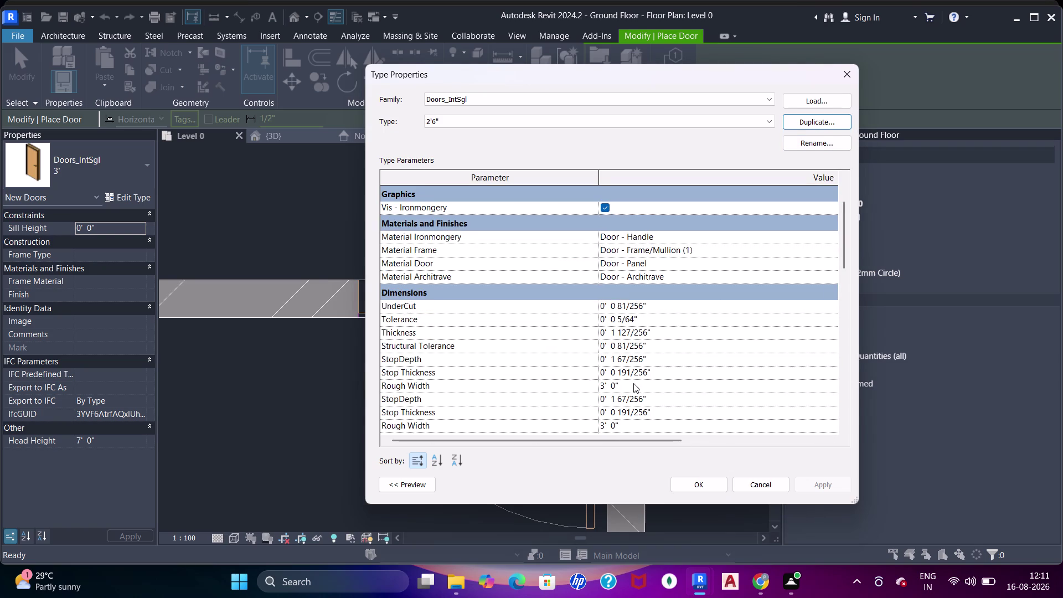
click(634, 383)
text(2'6")
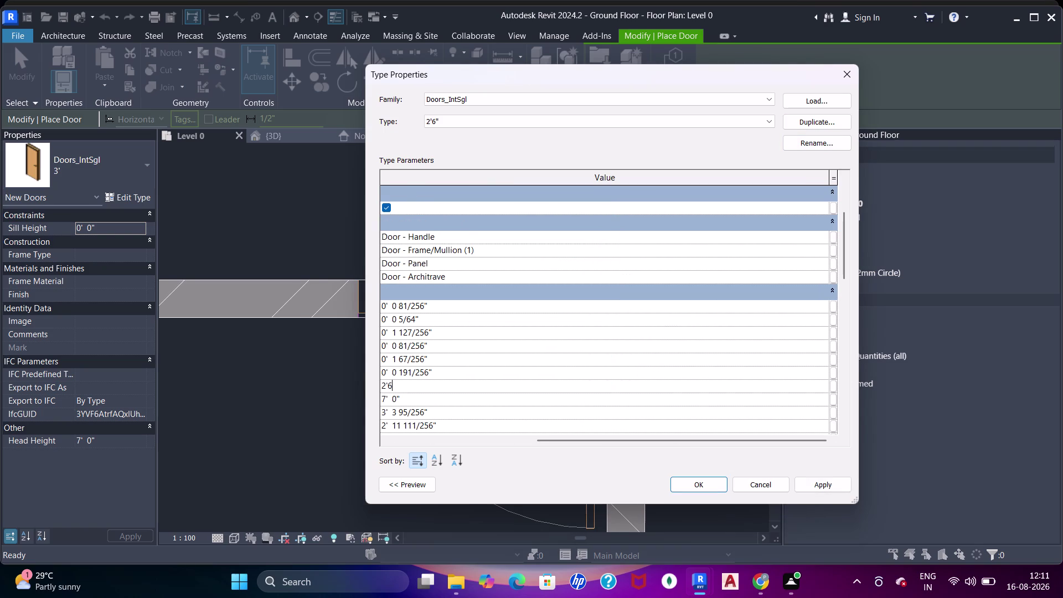
key(Return)
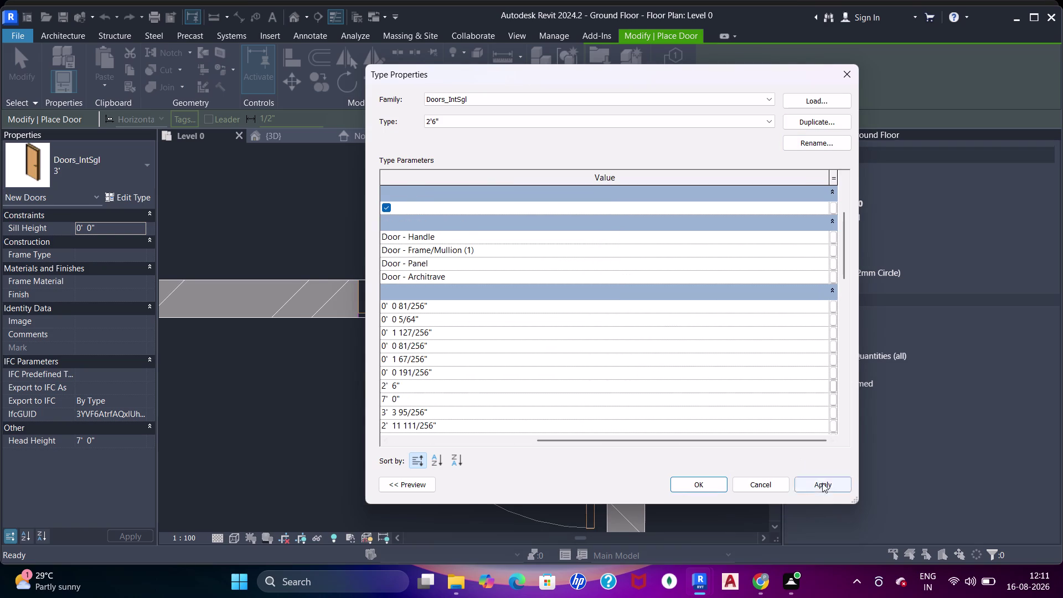
click(822, 483)
click(697, 483)
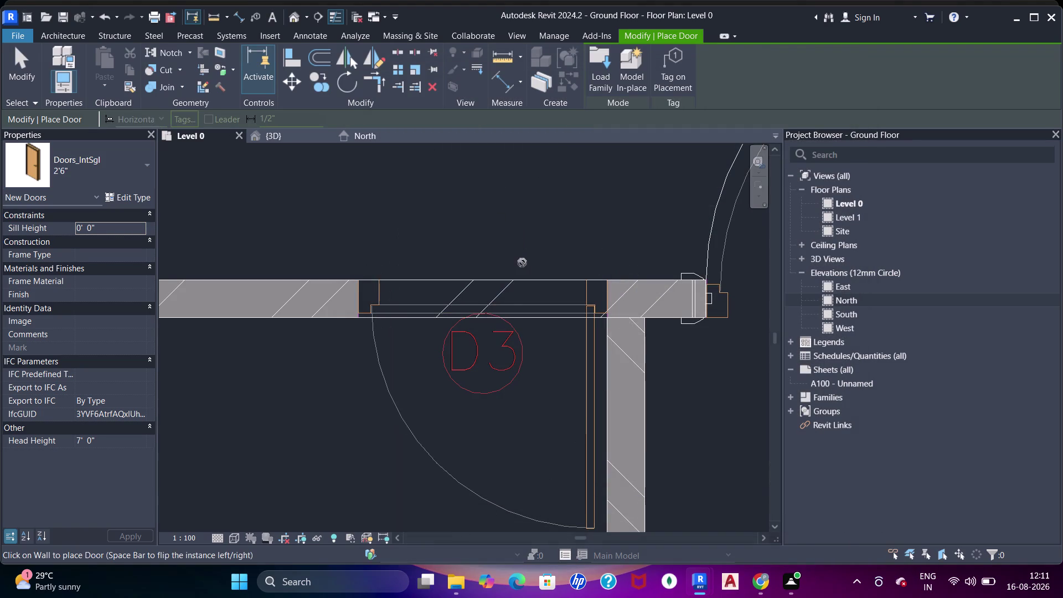
Place the 2'6" door in the D3 wall opening and finish placement.
key(space)
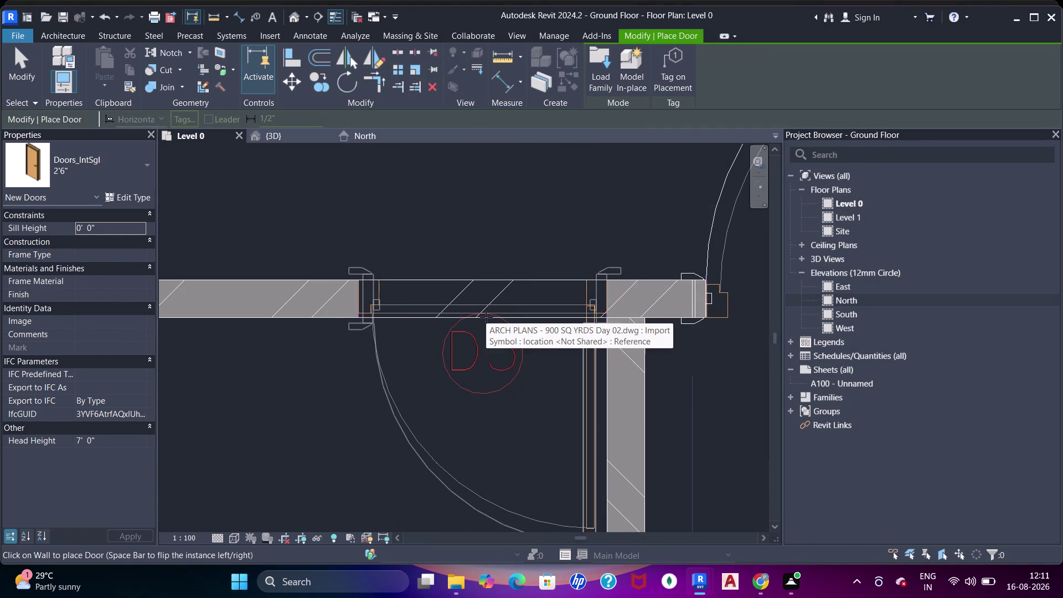
click(487, 317)
scroll(down, 3)
key(Escape)
key(Escape)
key(Escape)
Select the newly placed door to check it, then clear the selection.
click(579, 340)
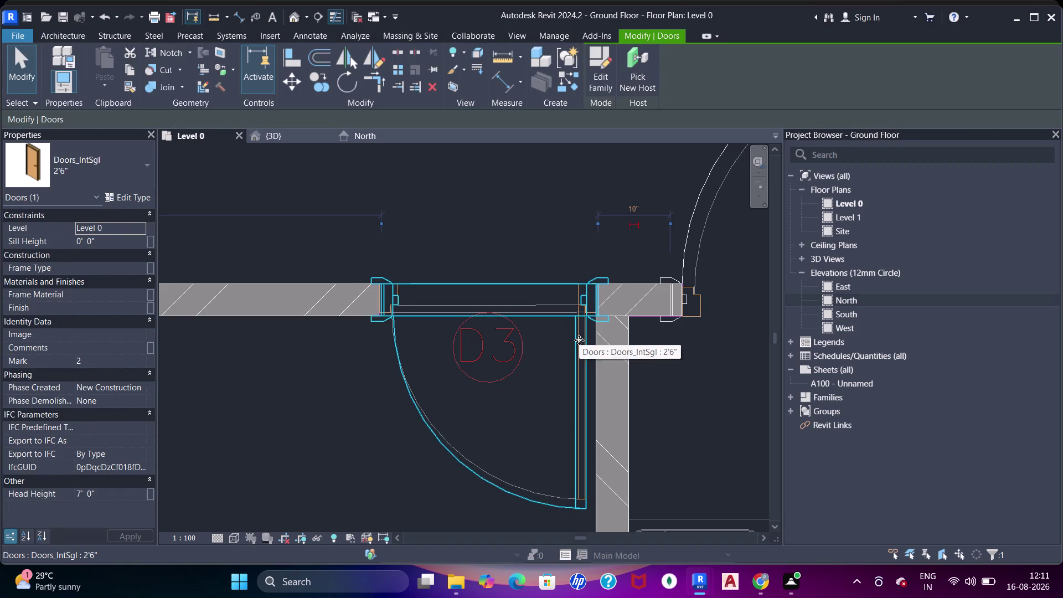
key(Left)
key(Escape)
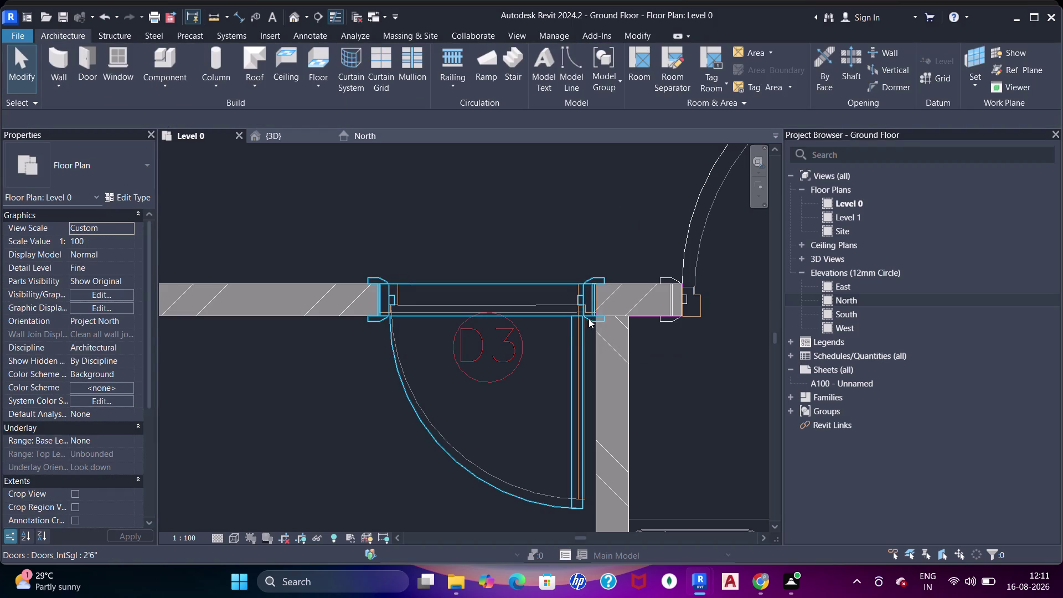
scroll(up, 3)
scroll(up, 3)
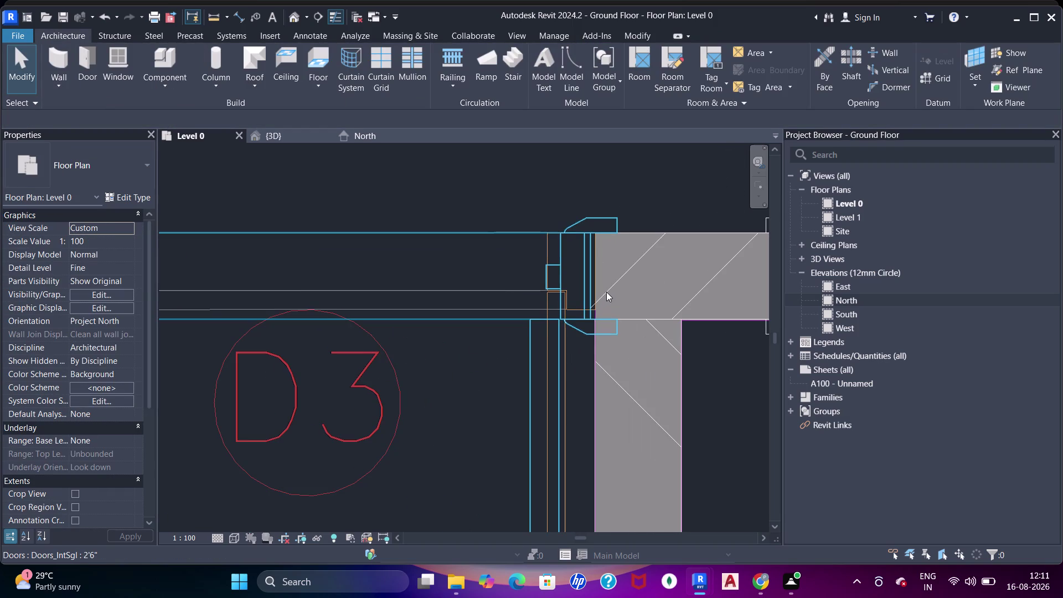
Align the 2'6" door's right edge with the wall face using AL.
key(a)
key(a)
key(a)
key(Tab)
key(Tab)
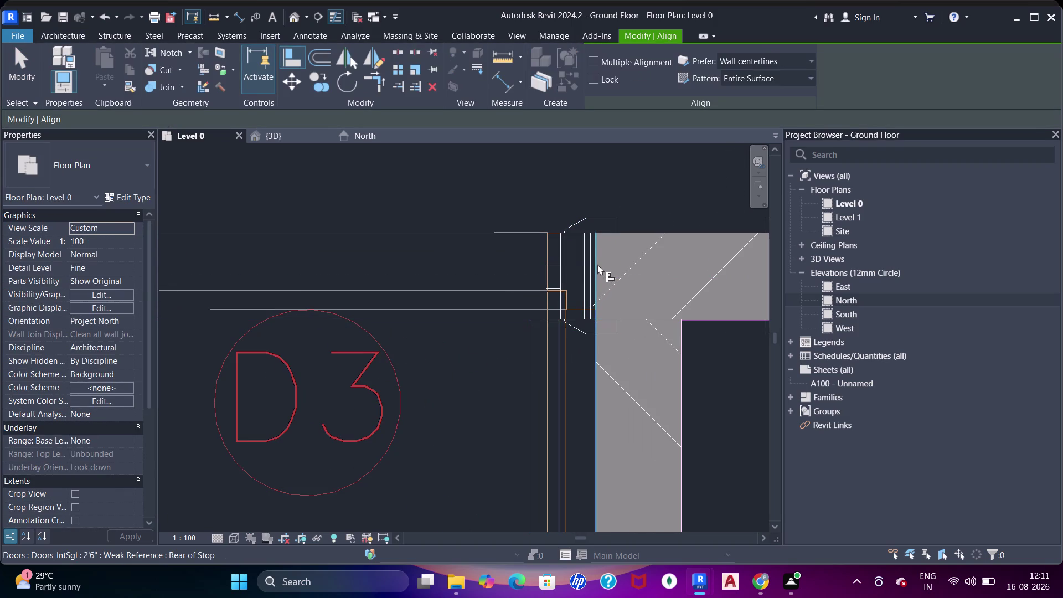
click(597, 263)
key(Escape)
key(Escape)
key(grave)
text(a)
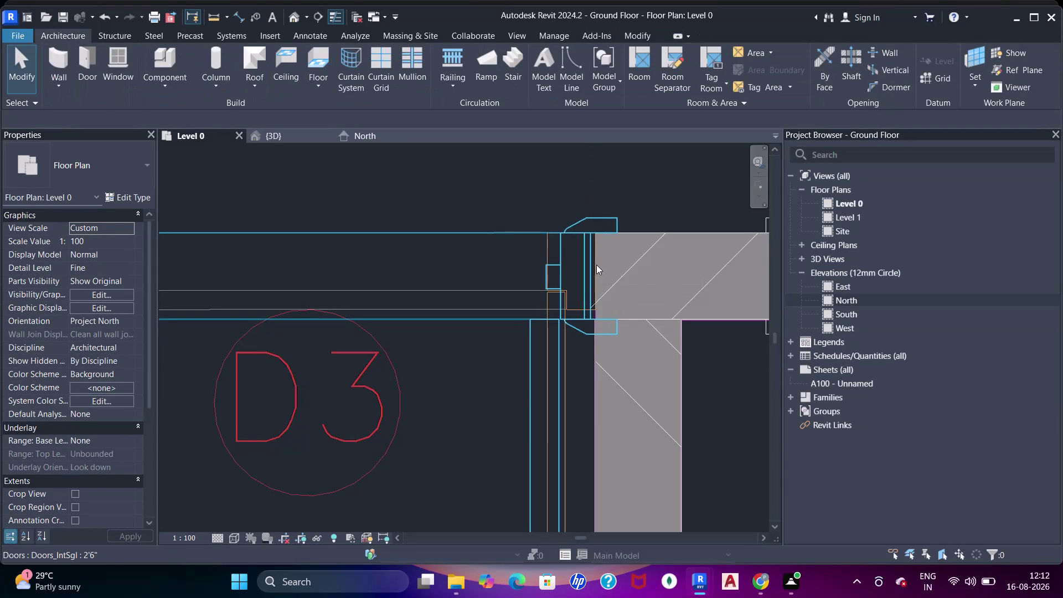
text(a)
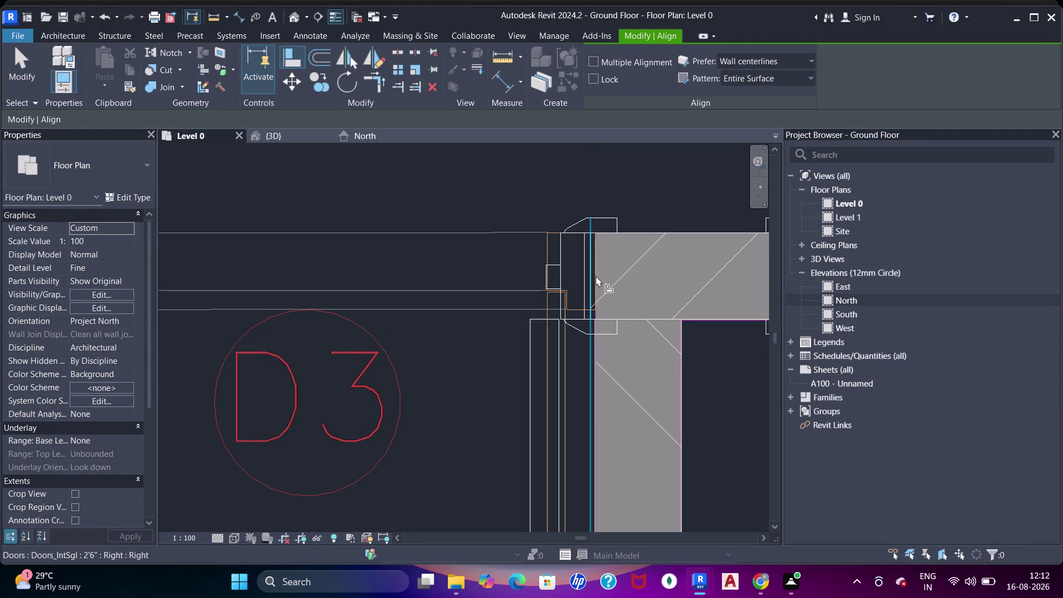
key(Tab)
key(Tab)
key(Tab)
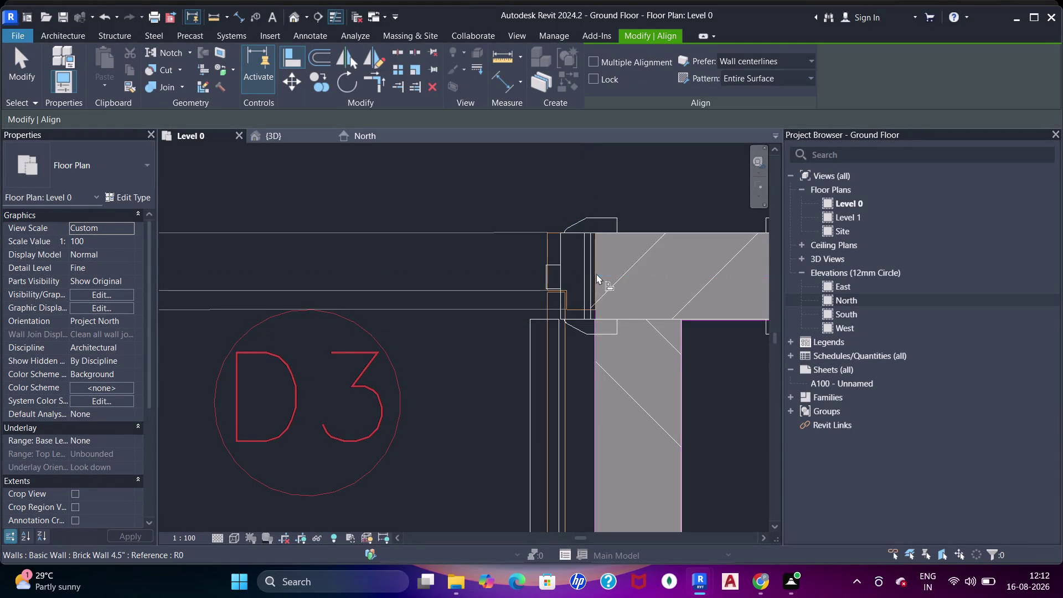
key(Tab)
click(596, 259)
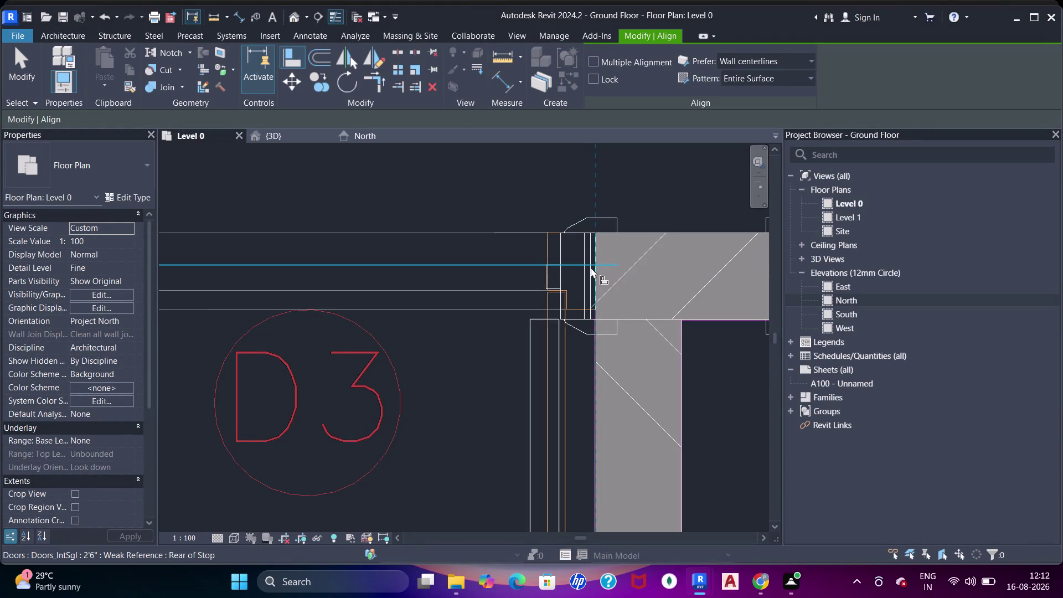
key(Tab)
key(Tab)
key(Tab)
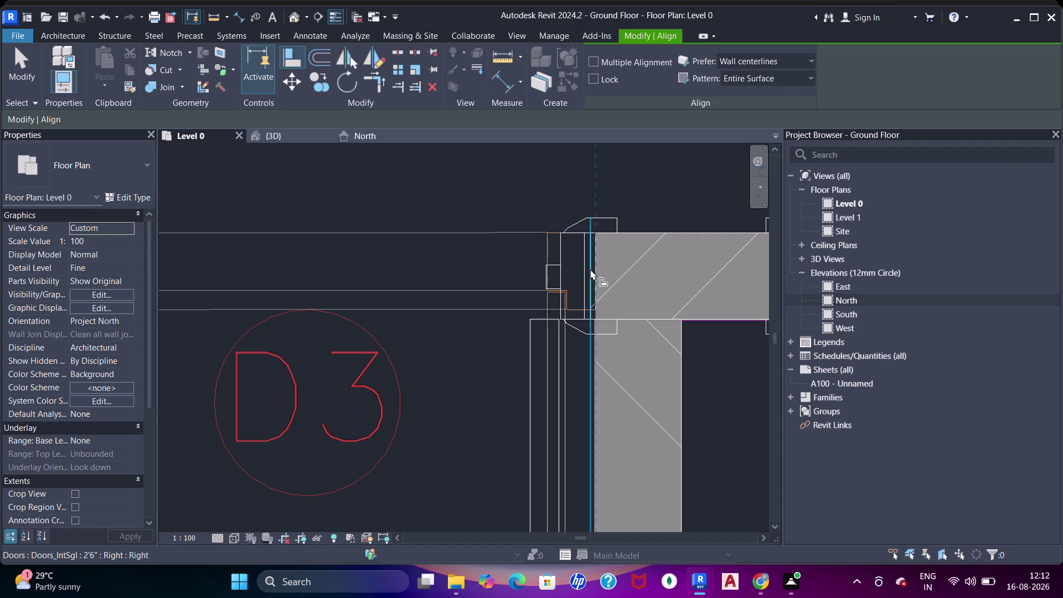
click(591, 269)
key(Escape)
key(Escape)
Pan across the floor plan to the bathroom D3 opening.
scroll(down, 3)
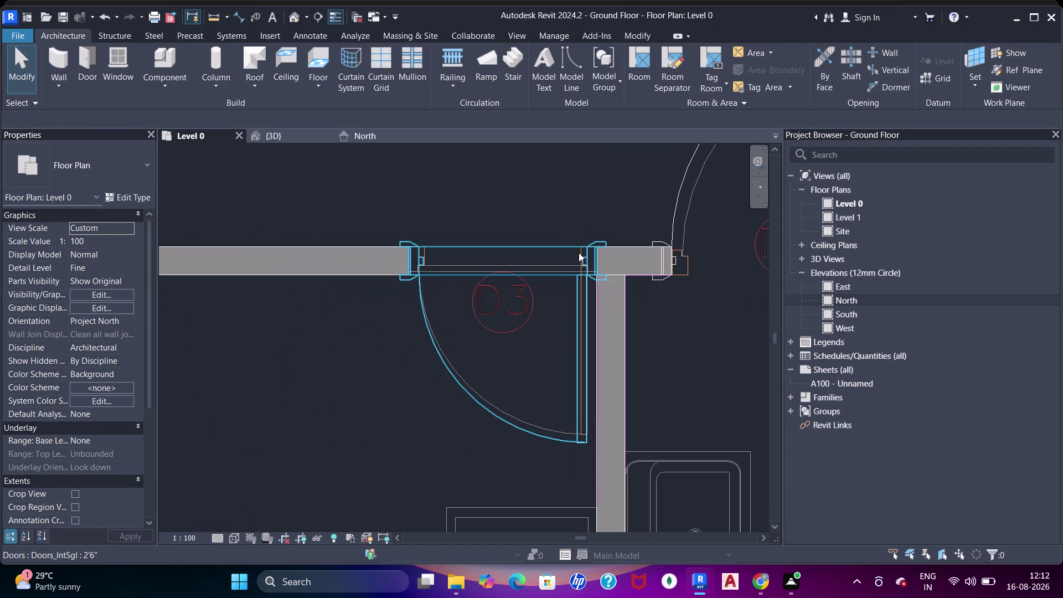
scroll(down, 3)
middle_drag(571, 244, 450, 241)
scroll(down, 3)
middle_drag(496, 271, 476, 313)
scroll(down, 3)
middle_drag(492, 338, 565, 299)
scroll(up, 3)
middle_drag(555, 312, 501, 401)
middle_drag(512, 412, 511, 240)
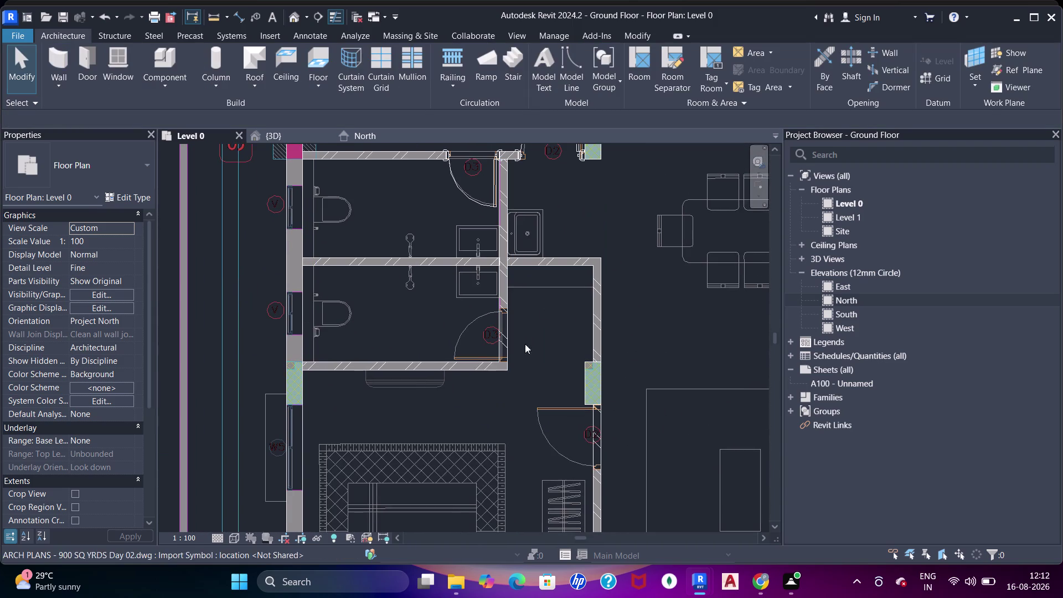
scroll(up, 3)
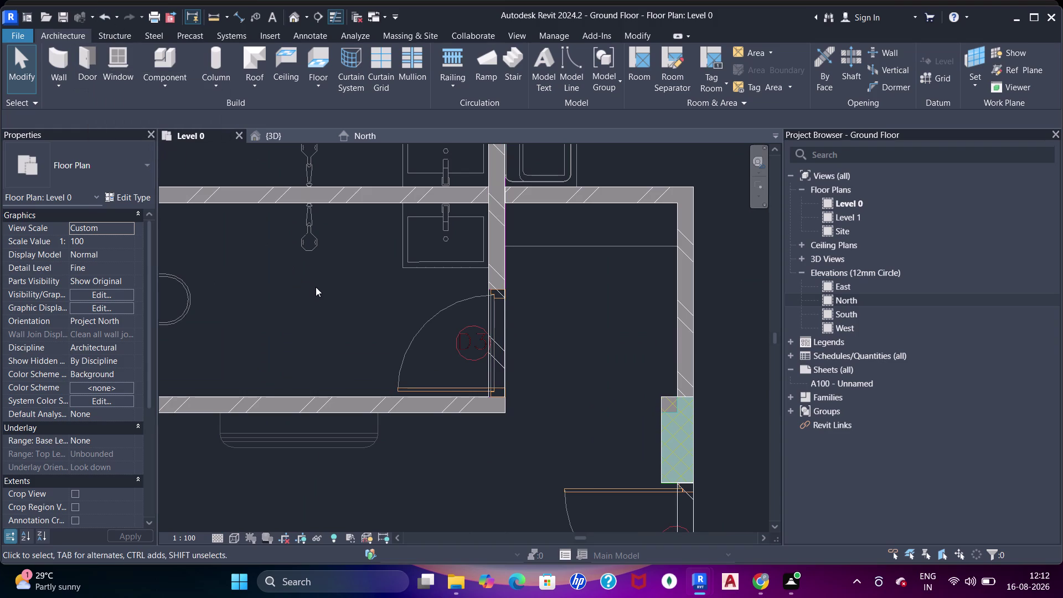
Place a 2'6" Doors_IntSgl door in the bathroom D3 opening with DR.
text(dr)
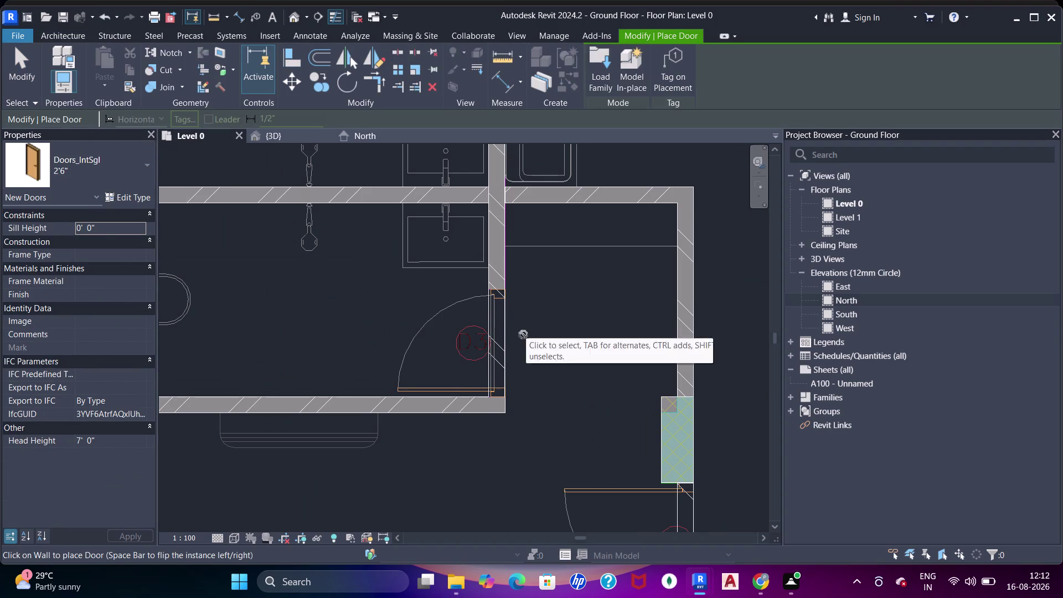
key(space)
key(space)
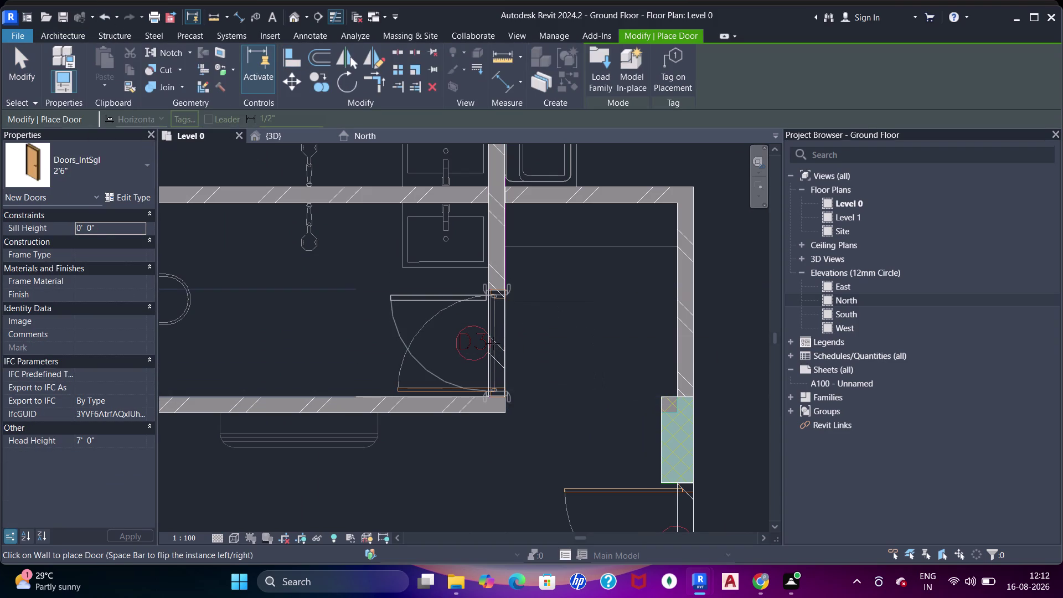
key(space)
scroll(up, 3)
scroll(up, 3)
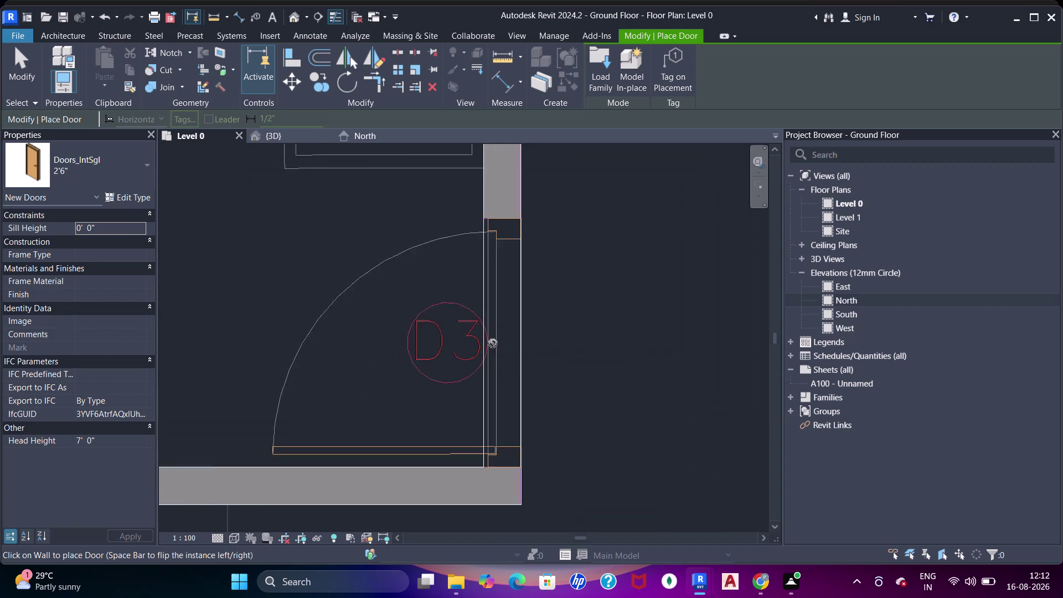
scroll(up, 3)
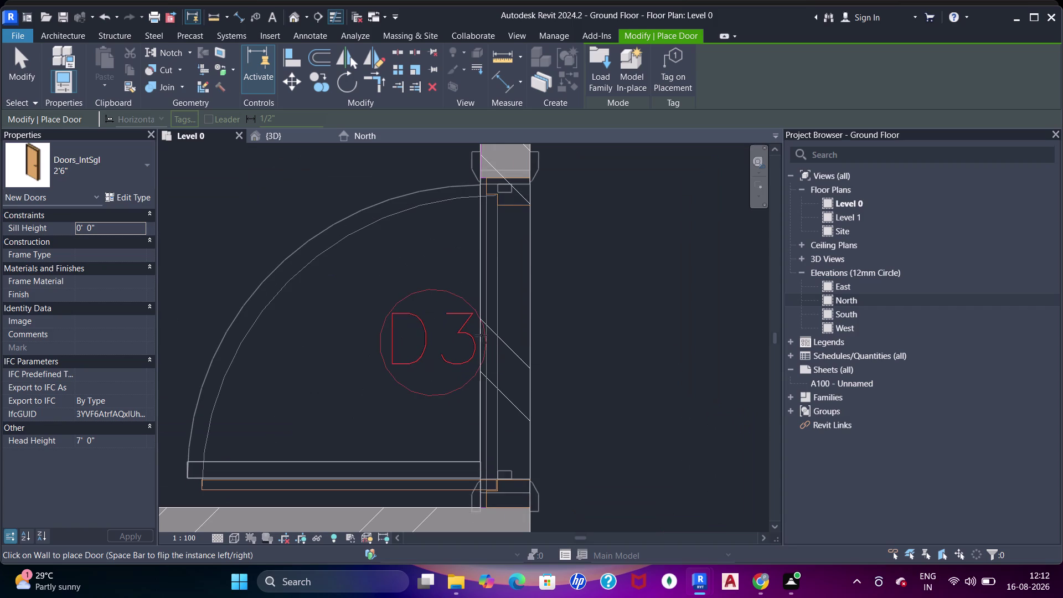
click(482, 339)
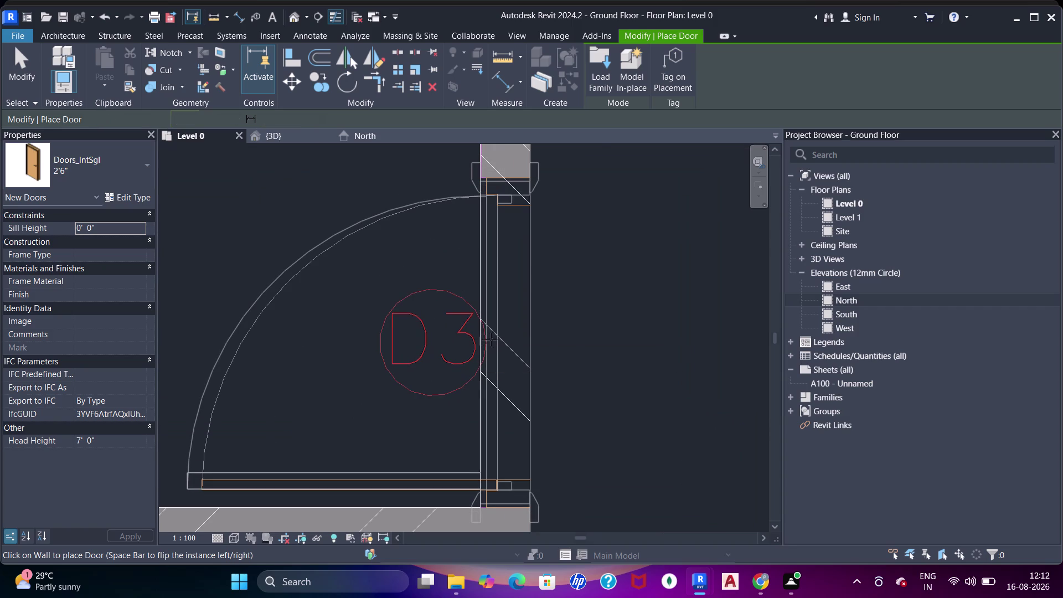
key(Escape)
key(Escape)
key(Escape)
Select the new bathroom door and check its position.
scroll(up, 3)
click(508, 184)
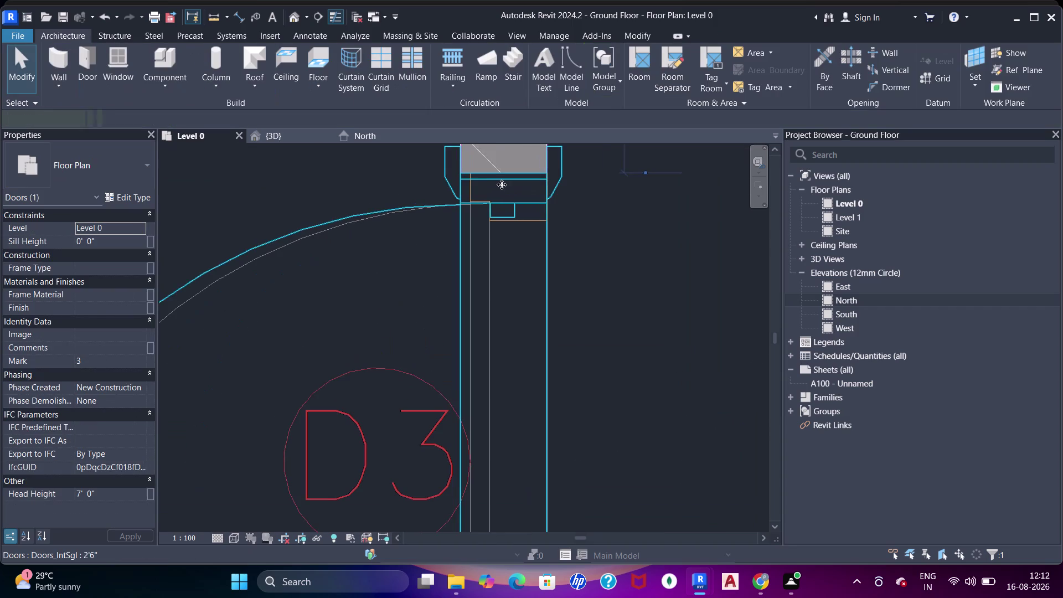
scroll(up, 3)
scroll(down, 3)
middle_drag(475, 300, 471, 255)
scroll(up, 3)
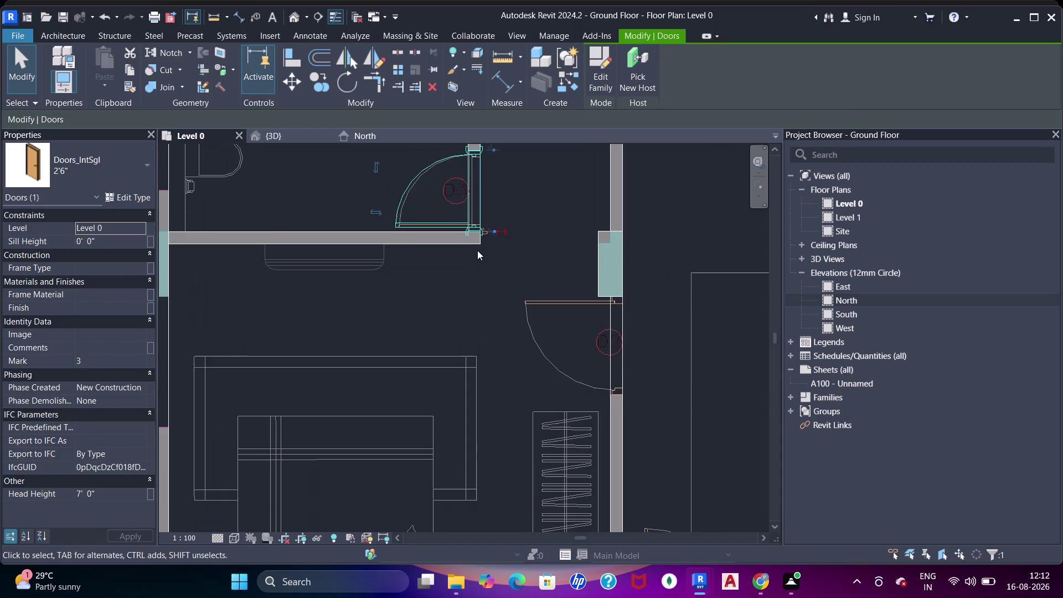
key(Escape)
Pan to the bedroom opening beside the D2 tag and start another door placement.
scroll(down, 3)
middle_drag(516, 320, 464, 323)
scroll(up, 3)
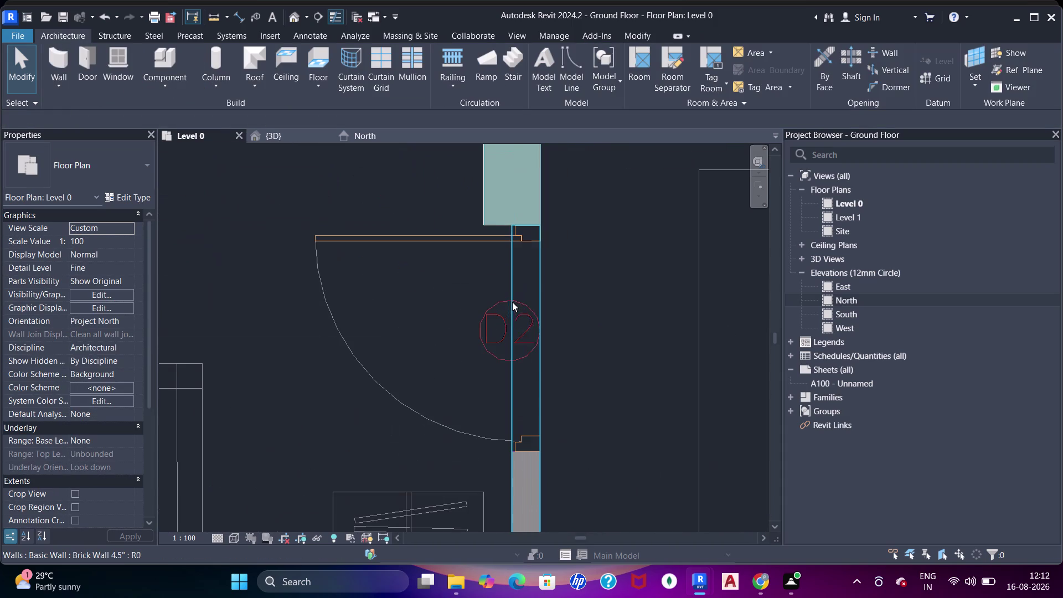
scroll(up, 3)
scroll(down, 3)
middle_drag(482, 291, 459, 470)
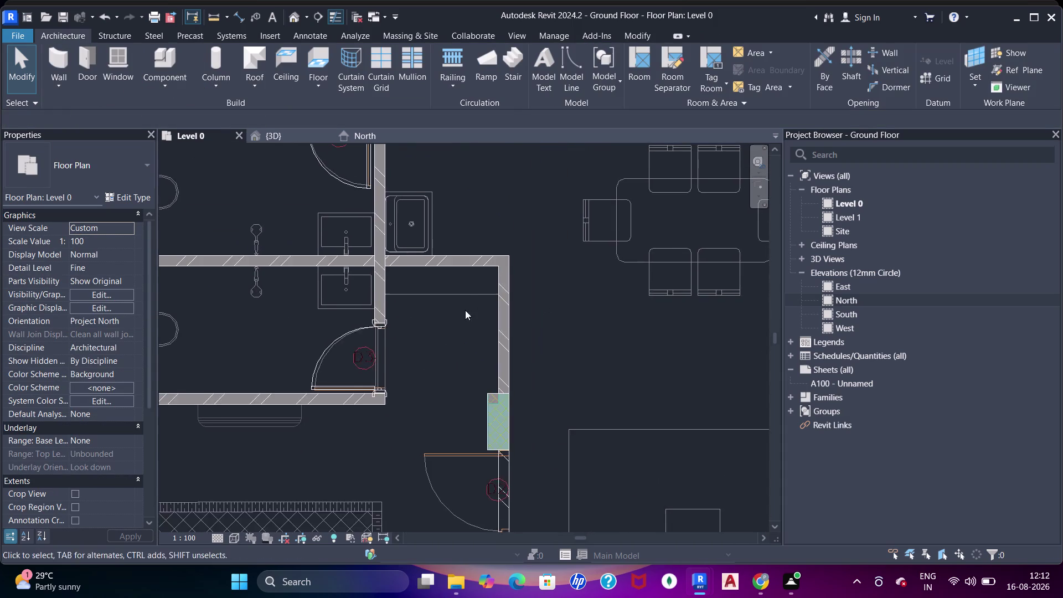
middle_drag(464, 314, 460, 487)
scroll(up, 3)
scroll(down, 3)
middle_drag(459, 408, 455, 214)
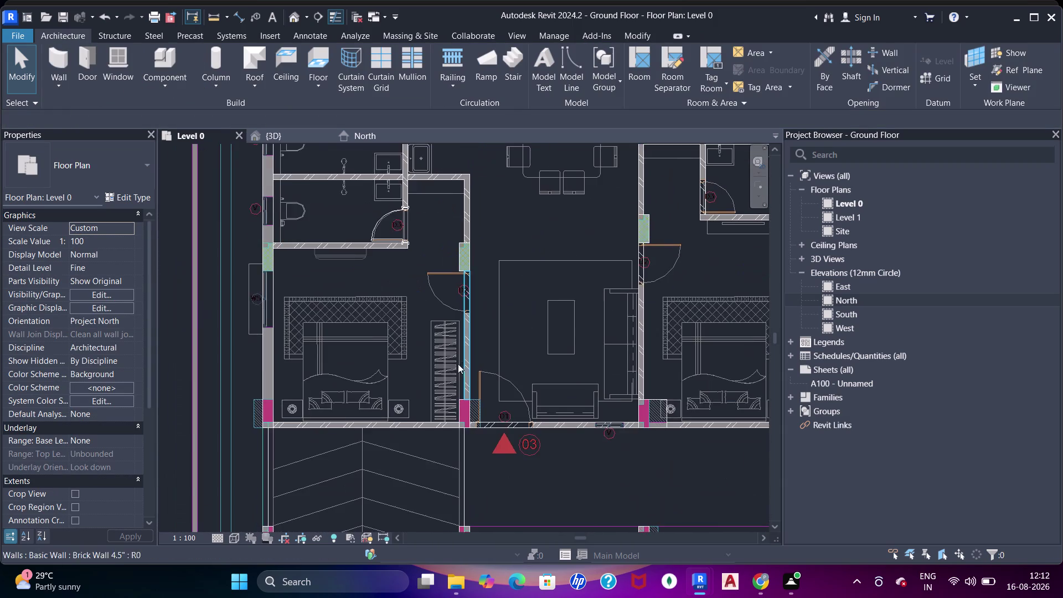
scroll(up, 3)
text(dr)
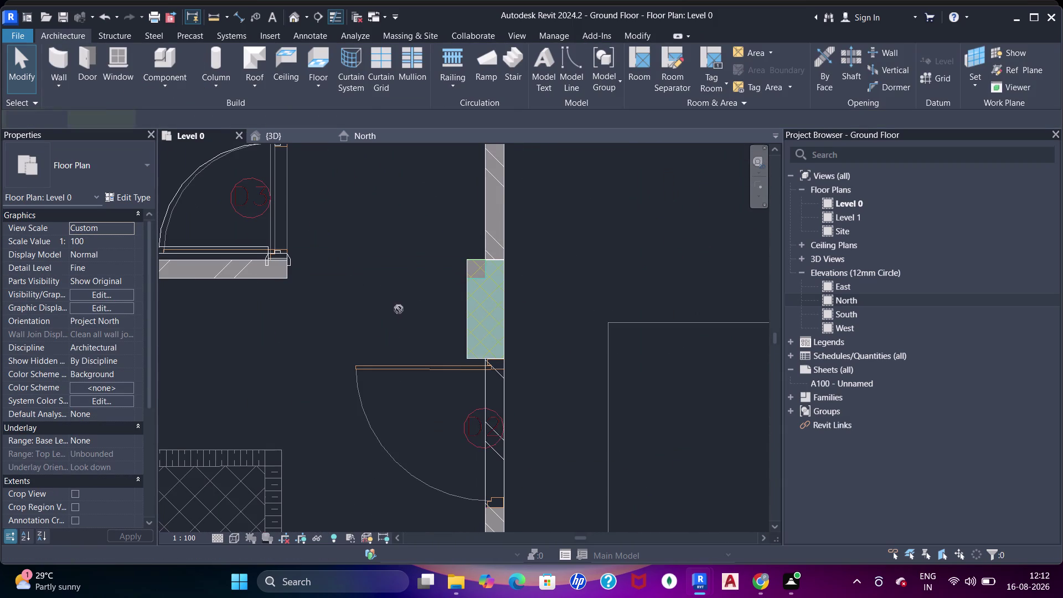
middle_drag(407, 341, 401, 243)
Place a 3' Doors_IntSgl door in the bedroom D2 wall opening.
click(89, 170)
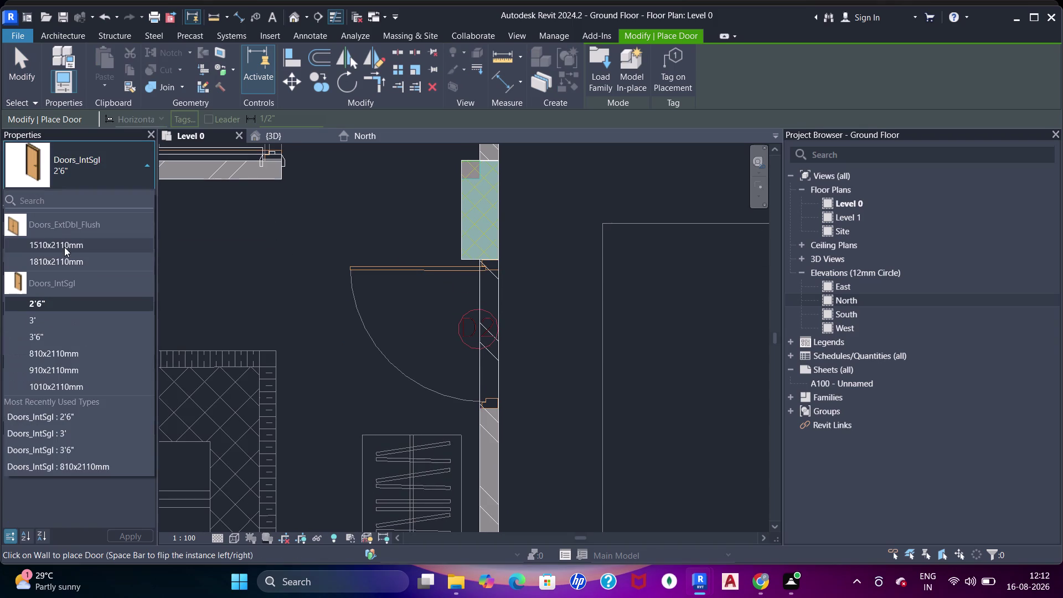
click(57, 316)
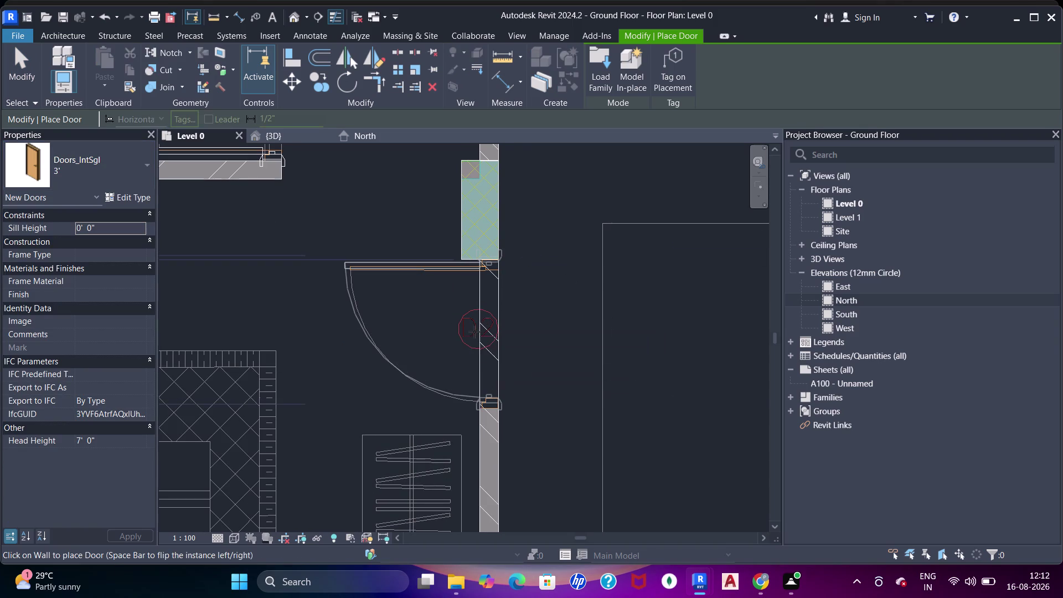
scroll(up, 3)
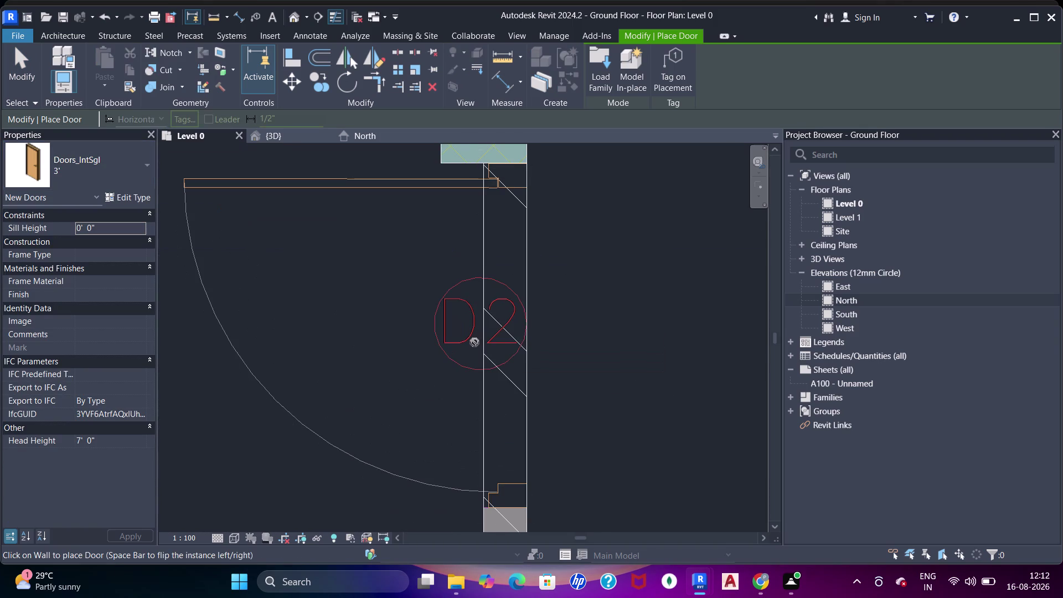
middle_drag(478, 344, 469, 423)
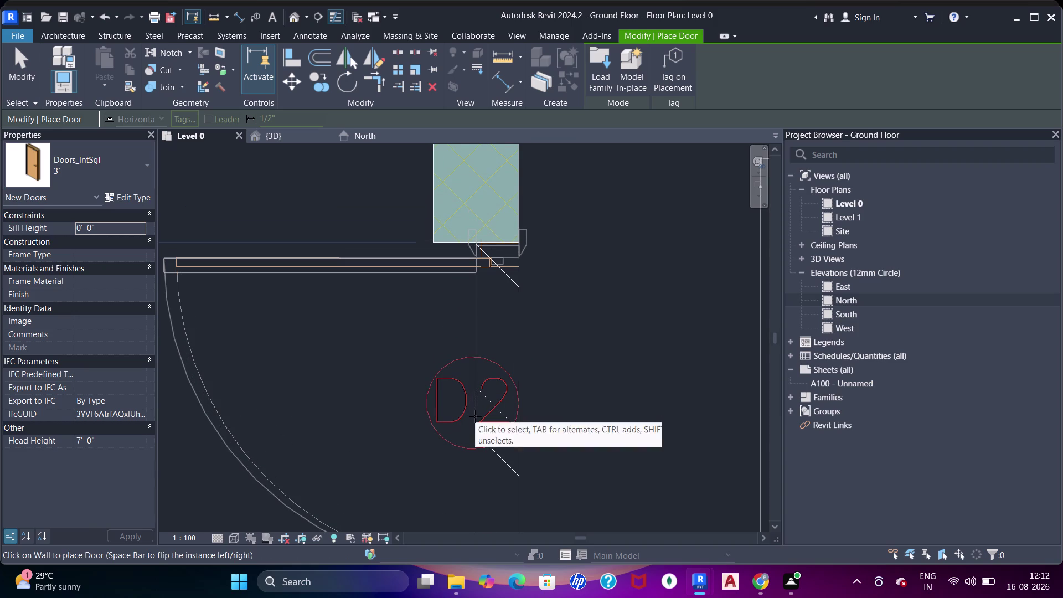
click(473, 419)
scroll(down, 3)
middle_drag(491, 409, 478, 325)
middle_drag(494, 421, 497, 307)
key(Escape)
key(Escape)
key(Escape)
key(Escape)
Select the new 3' door and pan over to the D1 opening.
click(487, 320)
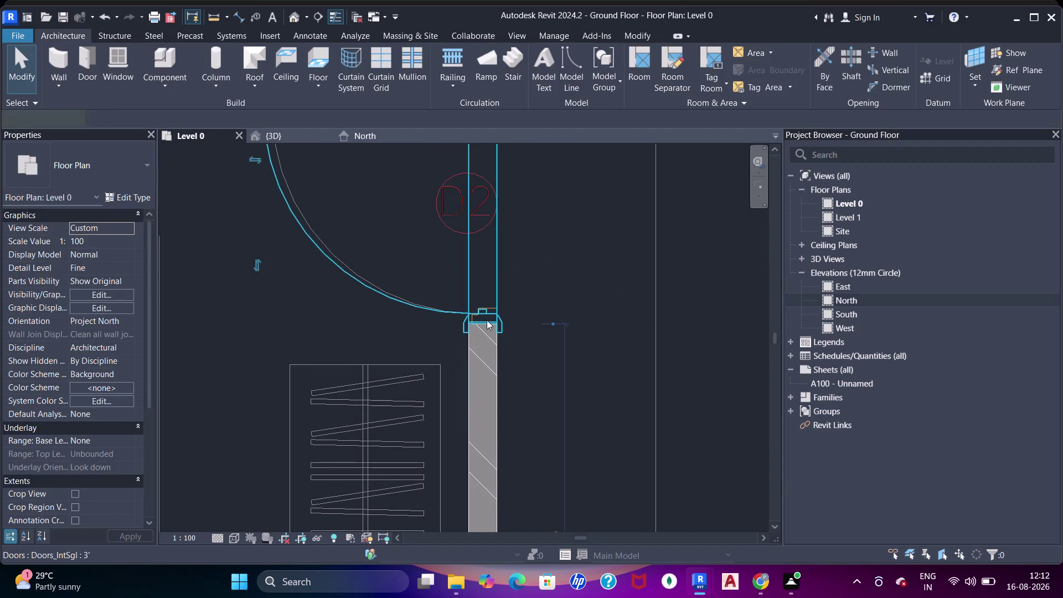
scroll(up, 3)
scroll(down, 3)
middle_drag(562, 301, 488, 299)
scroll(down, 3)
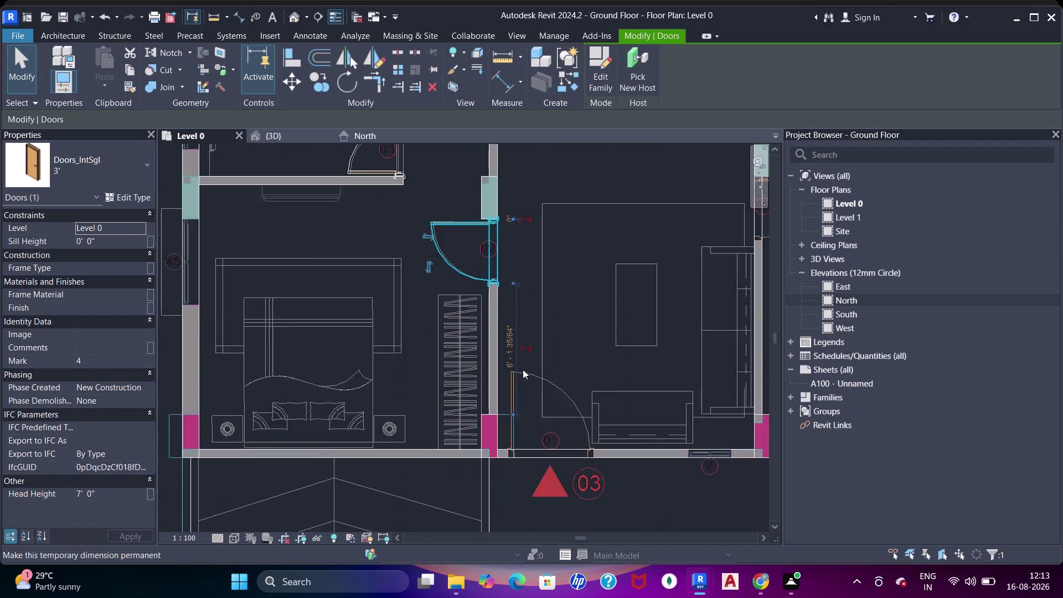
middle_drag(521, 378, 508, 329)
scroll(up, 3)
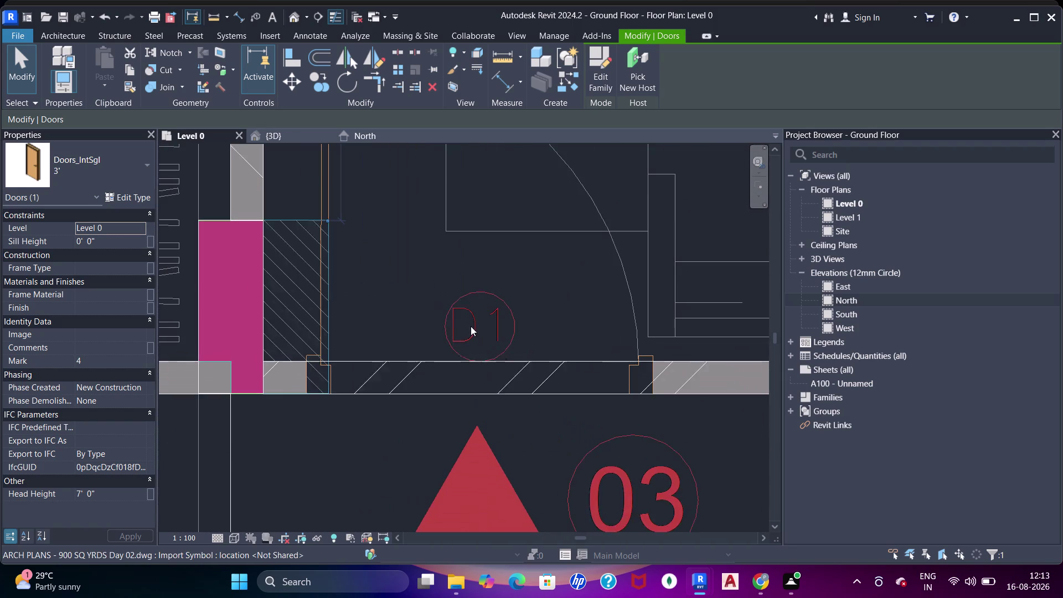
scroll(down, 3)
scroll(up, 3)
Dimension across the D1 opening's edges, then cancel the dimension.
key(d)
key(i)
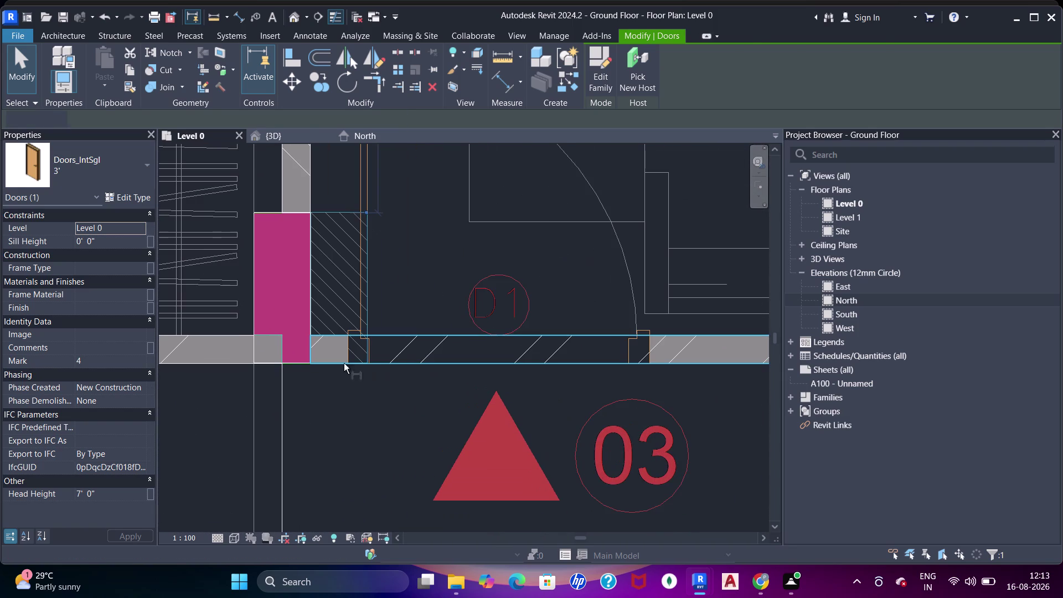
scroll(up, 3)
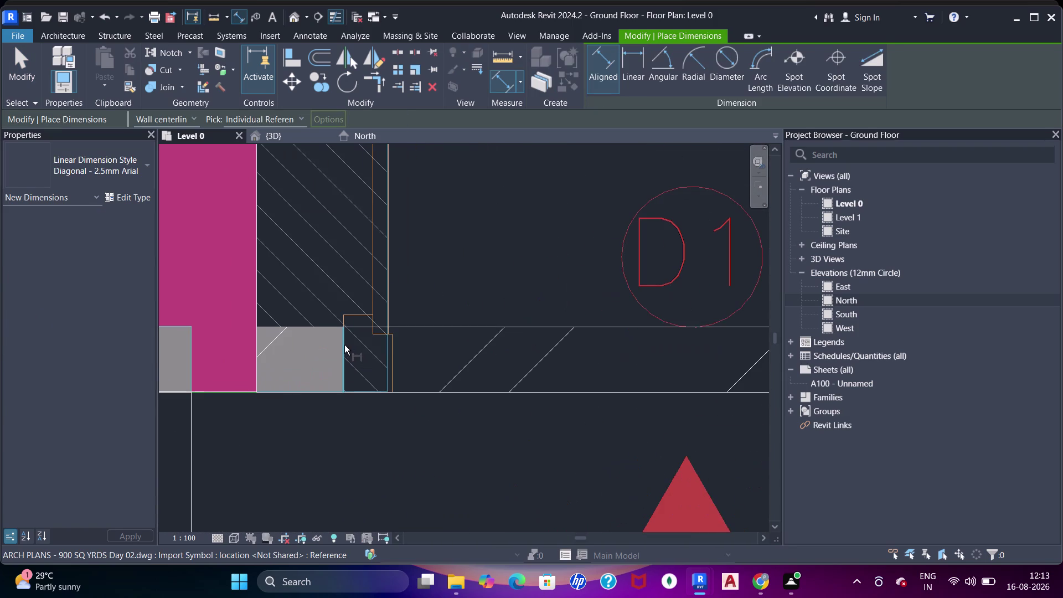
click(345, 345)
scroll(down, 3)
middle_drag(567, 368, 243, 369)
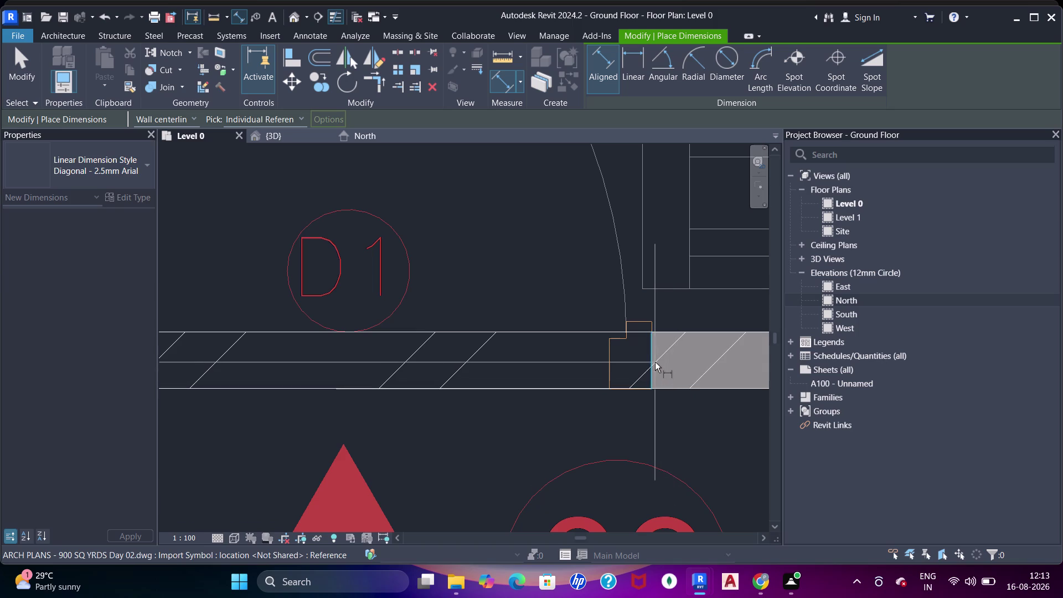
click(655, 362)
scroll(down, 3)
middle_drag(581, 347, 613, 385)
key(Escape)
key(Escape)
key(Escape)
scroll(down, 3)
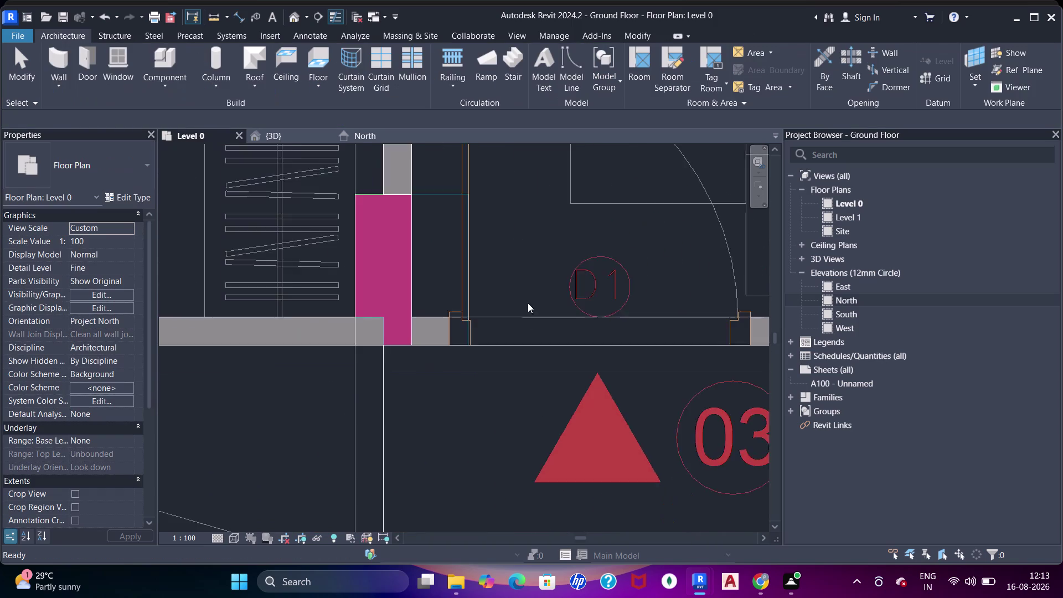
scroll(down, 3)
Duplicate the 3' door type as a new type named 4'.
text(dr)
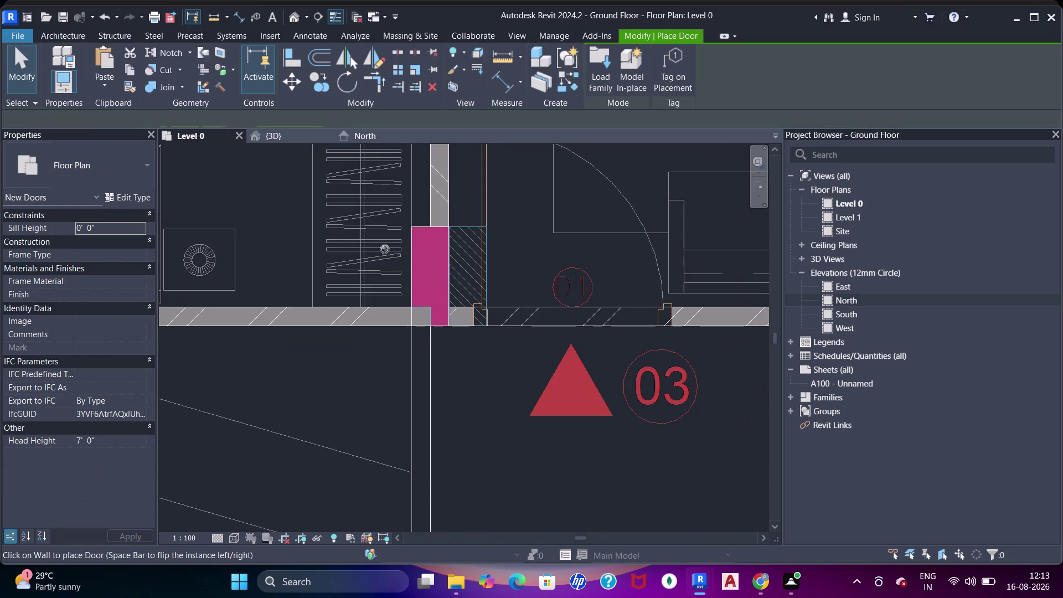
click(132, 196)
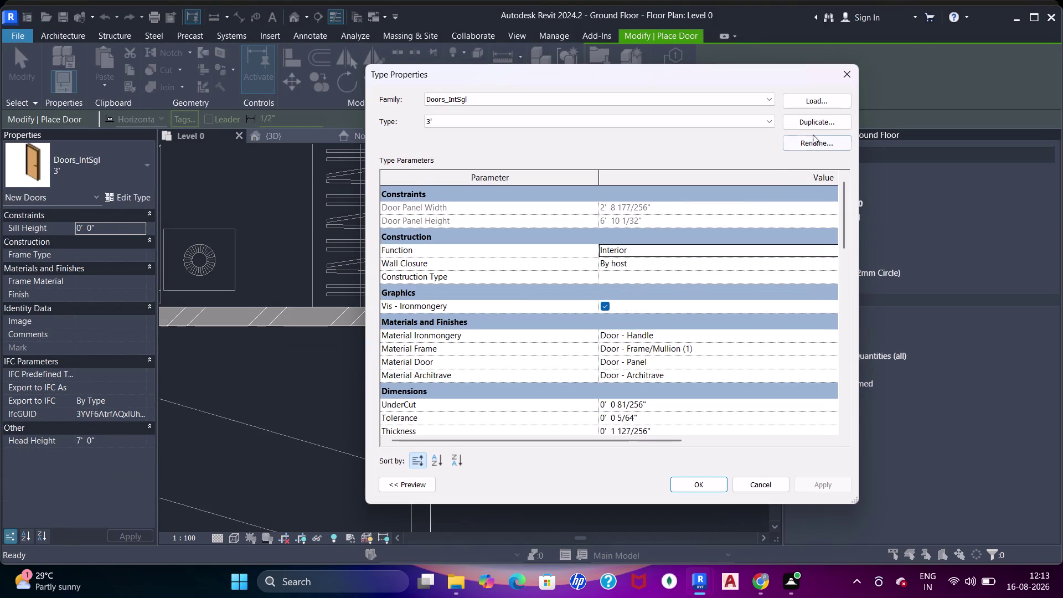
click(821, 122)
text(4)
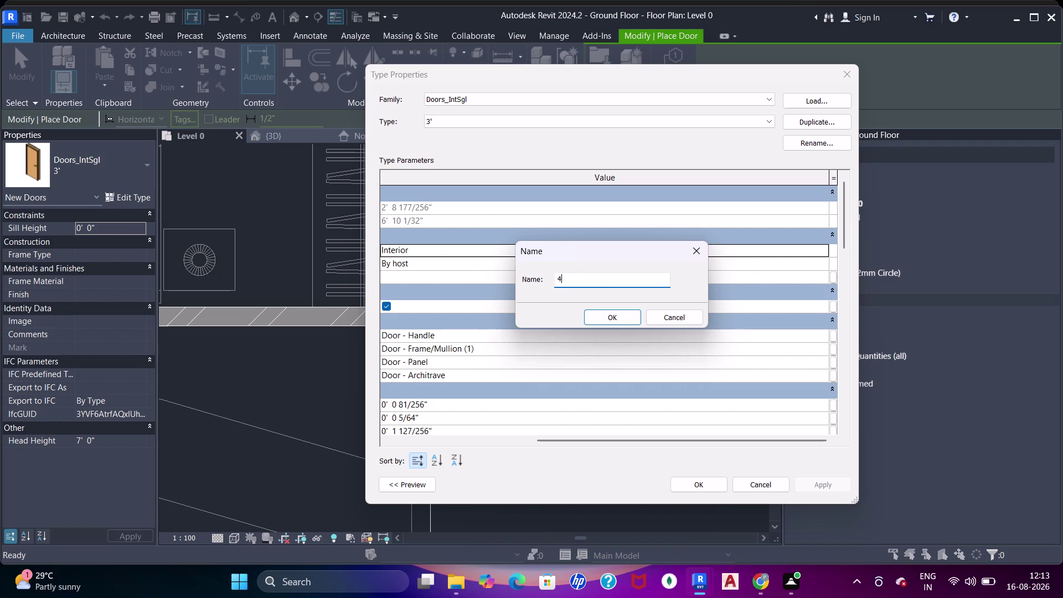
text(')
key(Return)
Set the 4' type's width to 4' 0" and confirm the type.
scroll(down, 3)
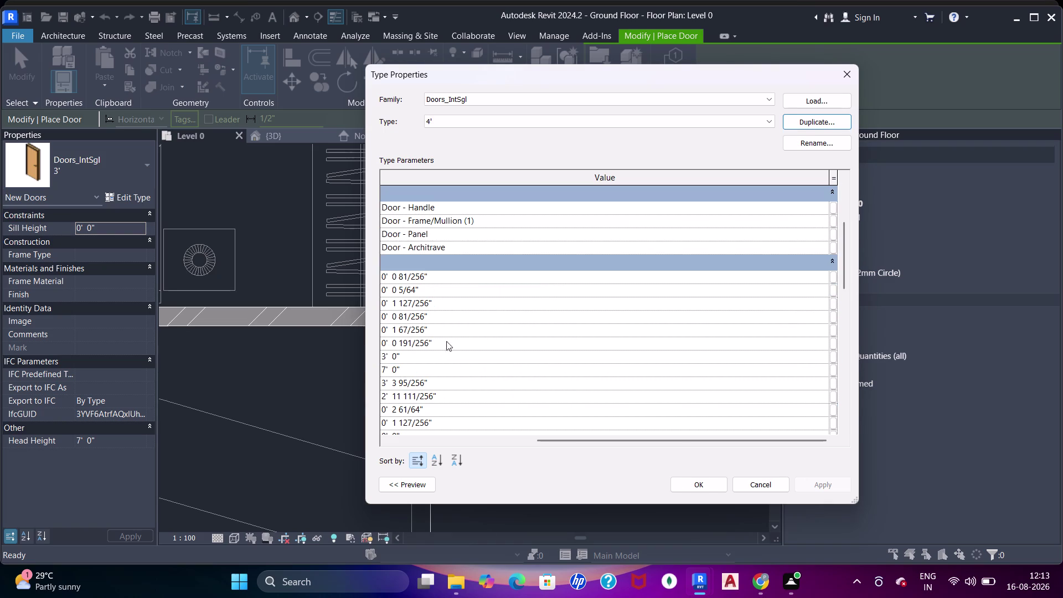
click(438, 354)
text(4')
key(Return)
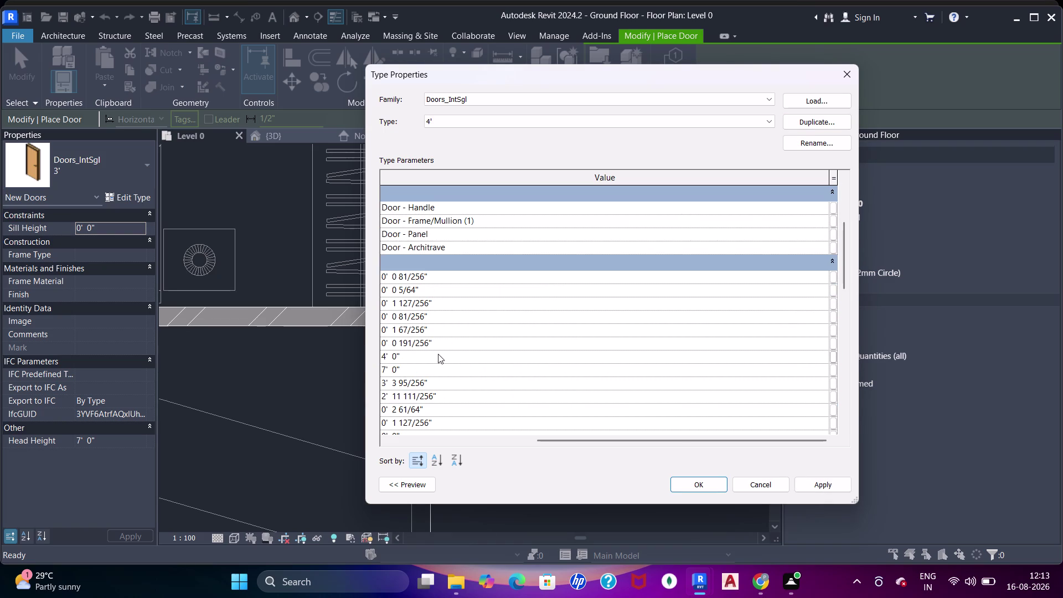
click(814, 482)
click(718, 483)
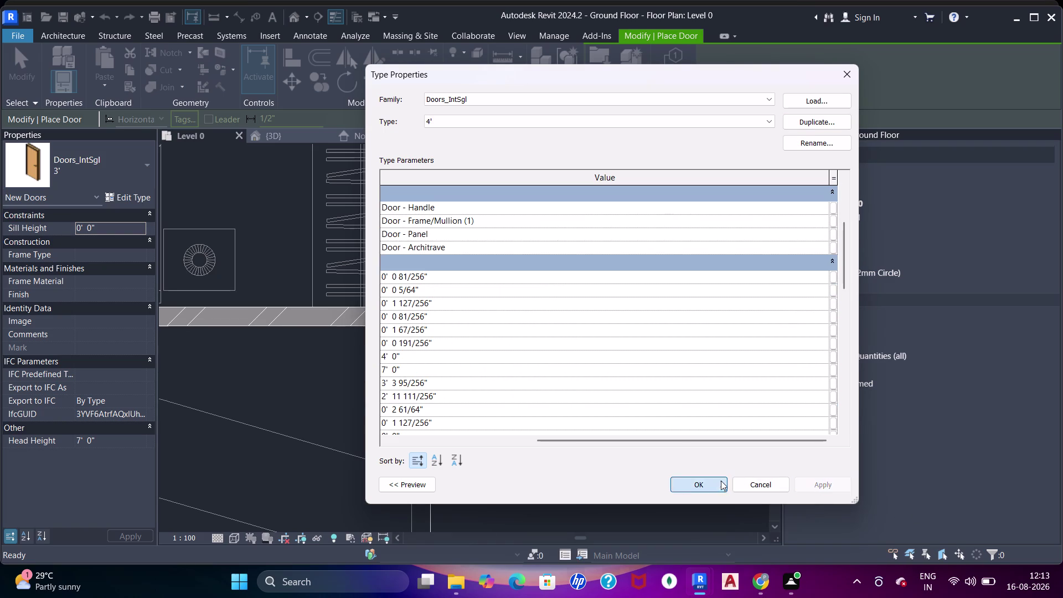
scroll(down, 3)
Place the 4' door in the D1 opening of the lower wall.
middle_drag(547, 306, 529, 434)
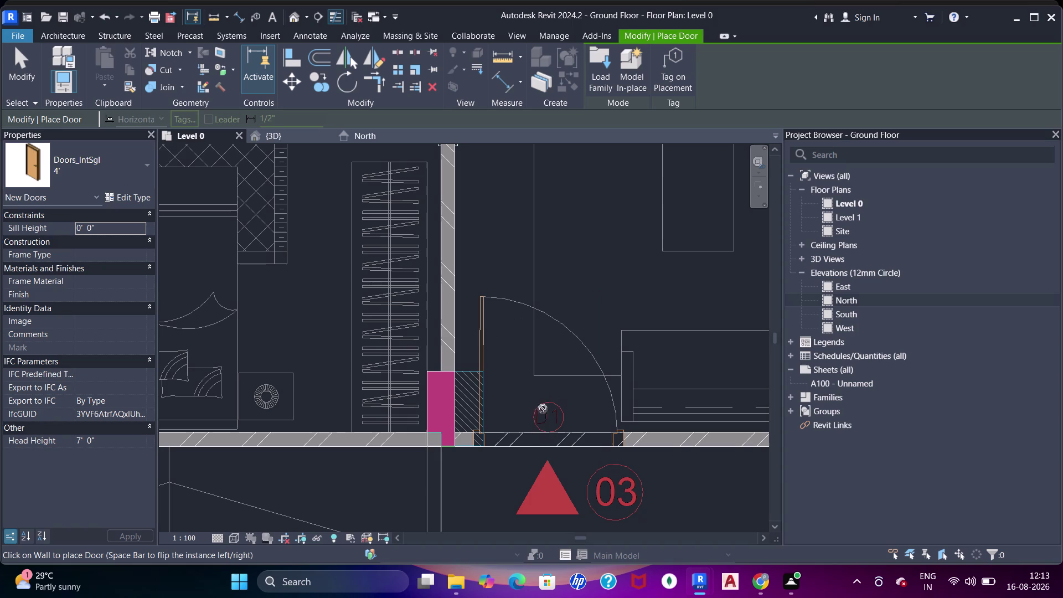
key(space)
scroll(up, 3)
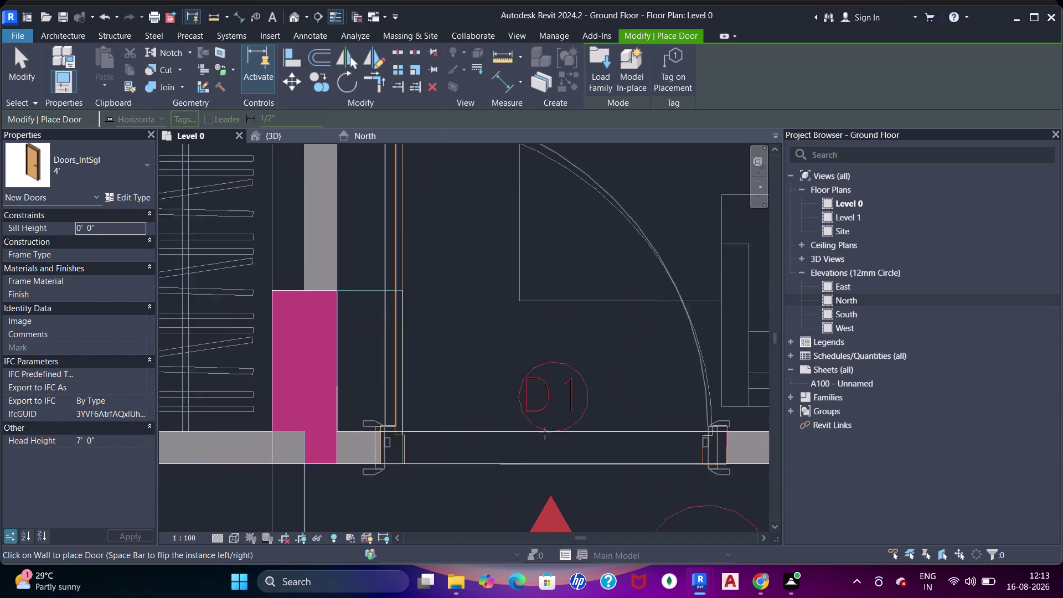
scroll(up, 3)
click(556, 432)
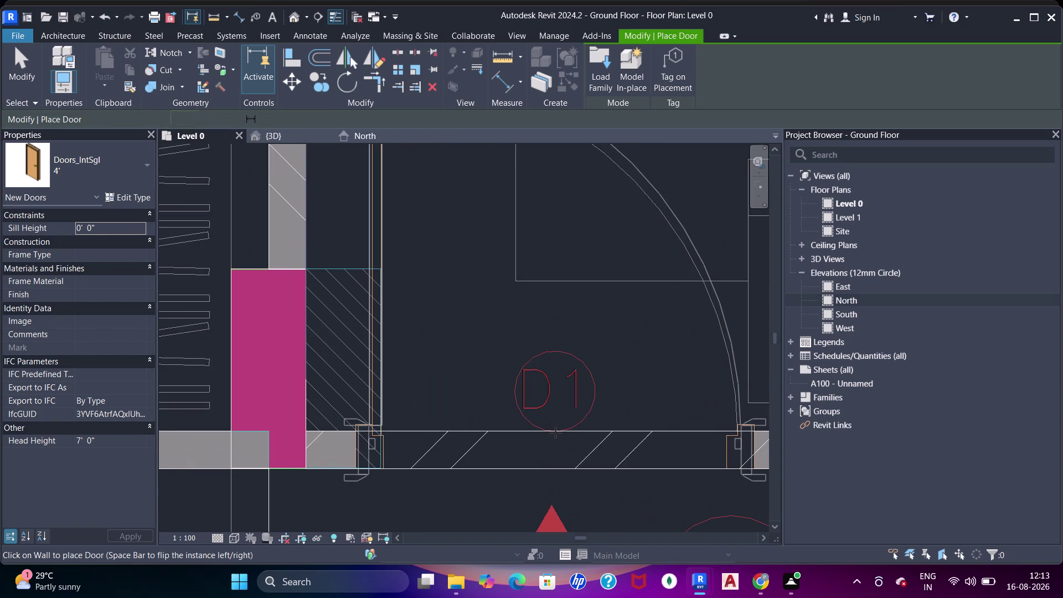
key(Escape)
key(Escape)
key(Escape)
Check the placed 4' door, then pan to the opening by the D2 tag.
click(377, 448)
scroll(down, 3)
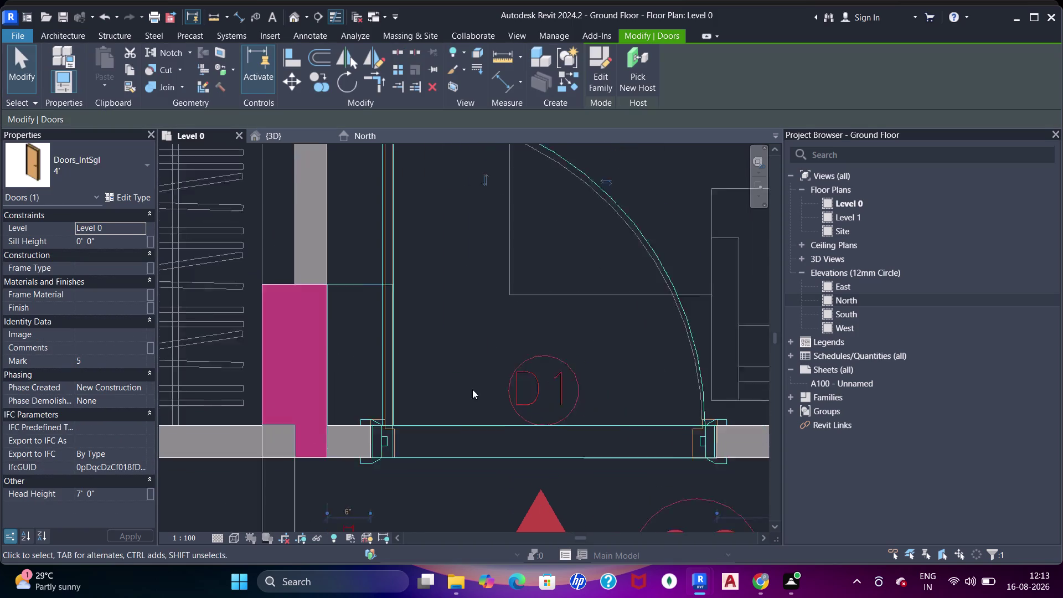
scroll(down, 3)
key(Escape)
scroll(down, 3)
middle_drag(528, 366, 403, 360)
scroll(up, 3)
scroll(down, 3)
middle_drag(395, 350, 486, 334)
scroll(down, 3)
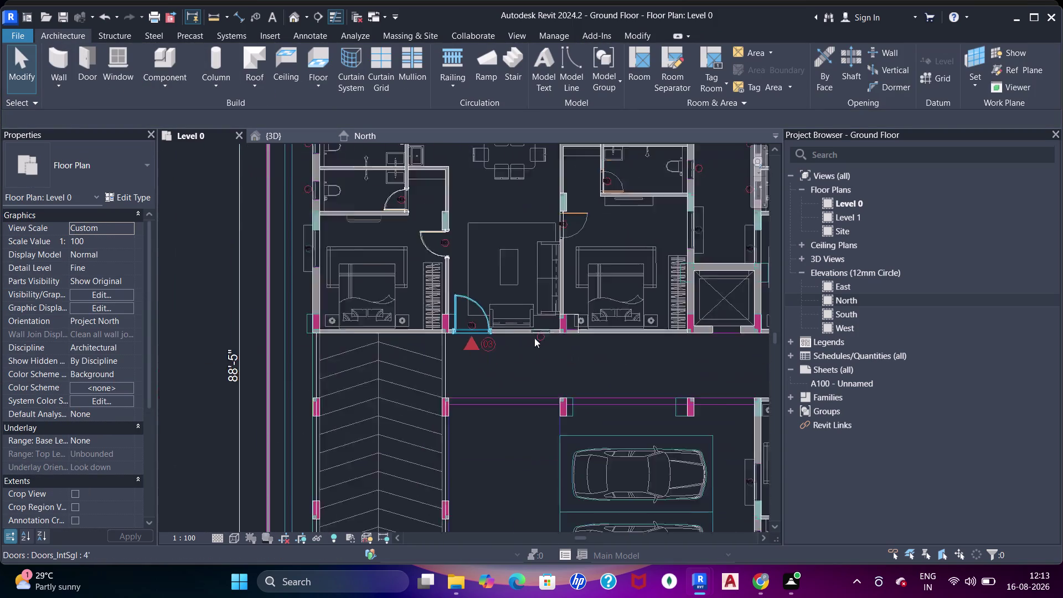
scroll(up, 3)
middle_drag(535, 338, 499, 353)
scroll(up, 3)
middle_drag(532, 266, 459, 383)
middle_drag(492, 215, 486, 260)
scroll(up, 3)
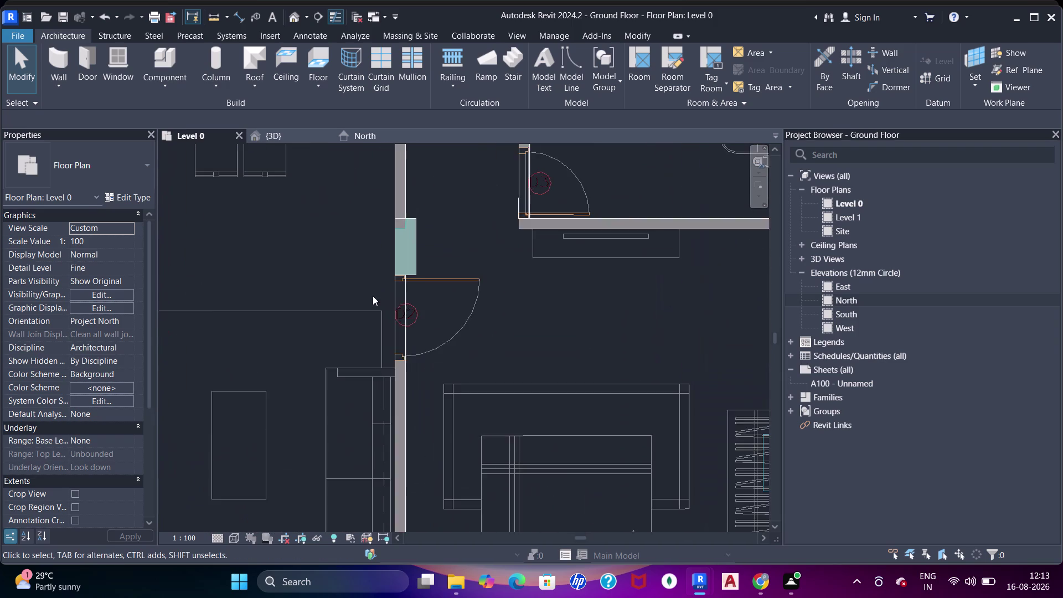
scroll(up, 3)
Place a 3' Doors_IntSgl door with flipped swing below the window.
text(d)
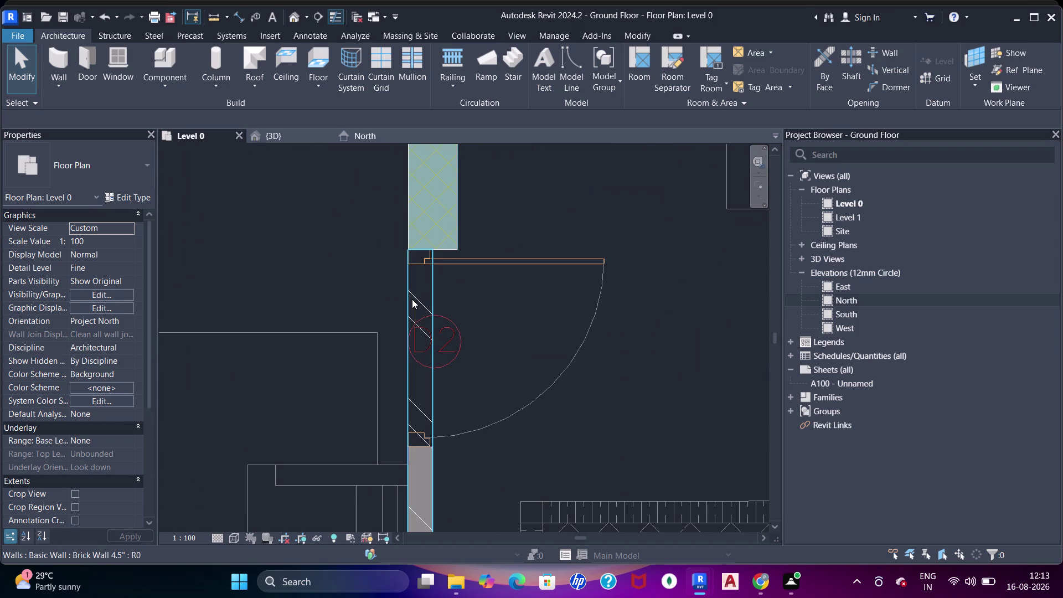
text(r)
click(79, 162)
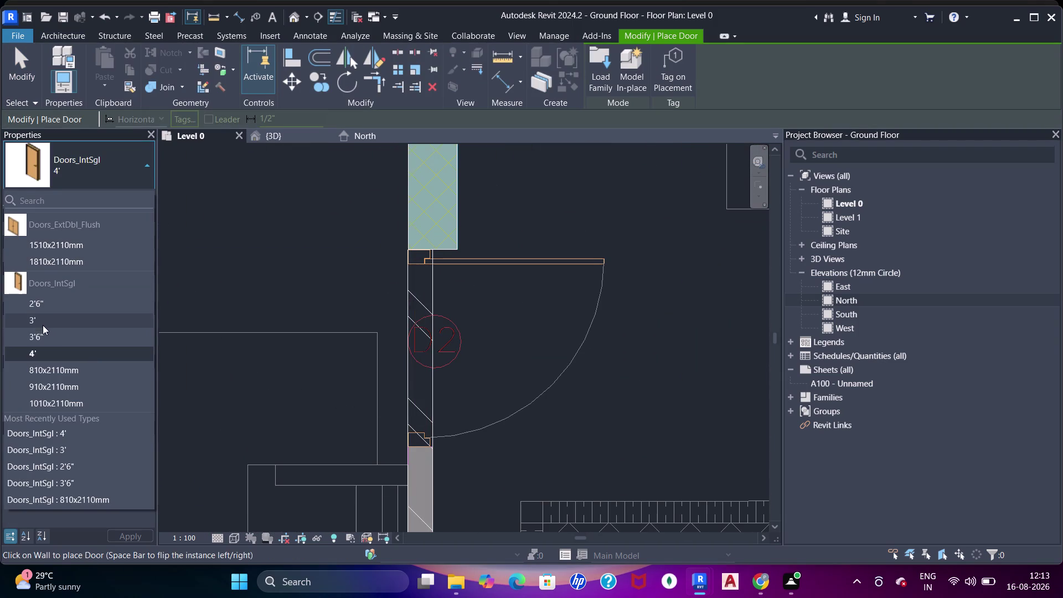
click(44, 325)
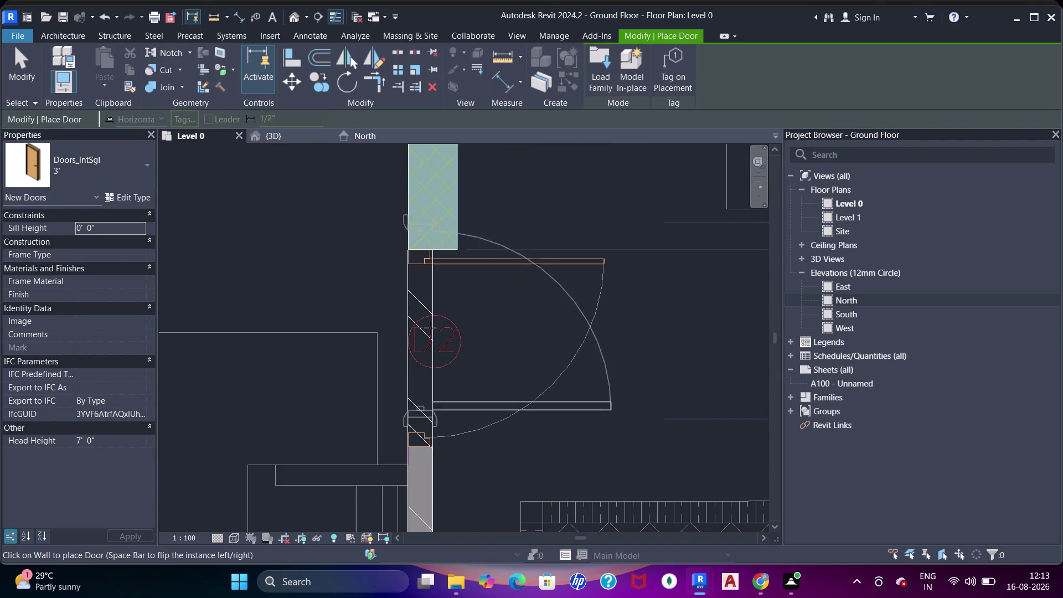
key(space)
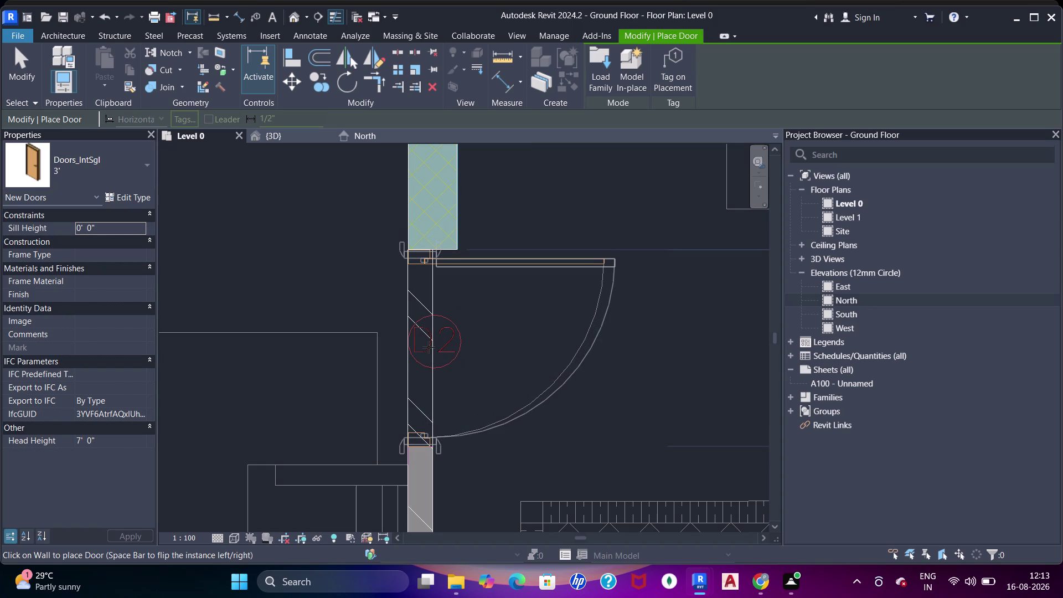
click(428, 347)
scroll(up, 3)
key(Escape)
key(Escape)
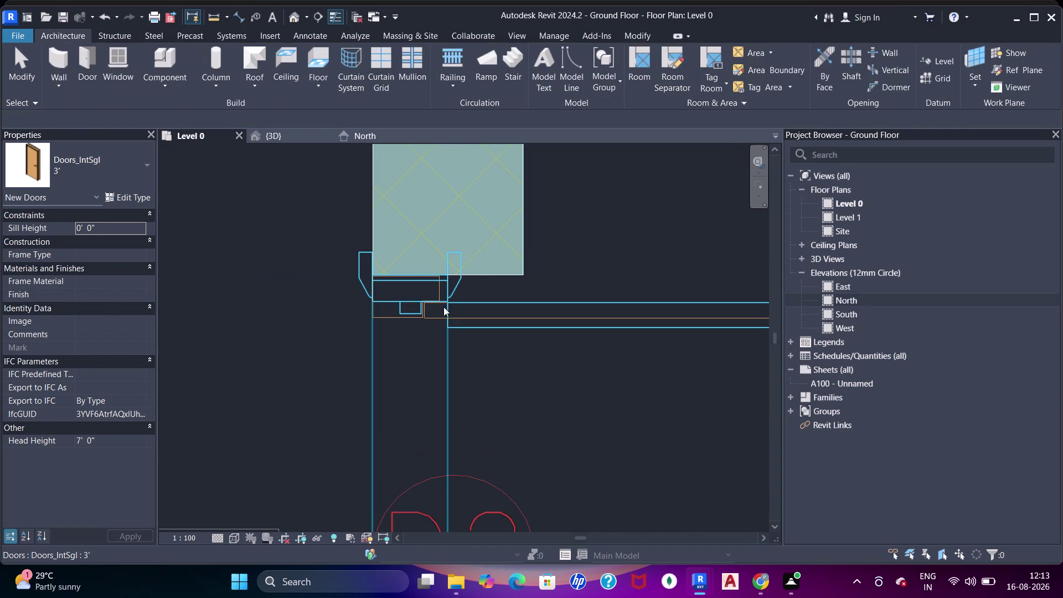
Select the new 3' door and nudge it into line with its wall using the arrow keys.
click(441, 306)
scroll(up, 3)
scroll(up, 3)
scroll(up, 3)
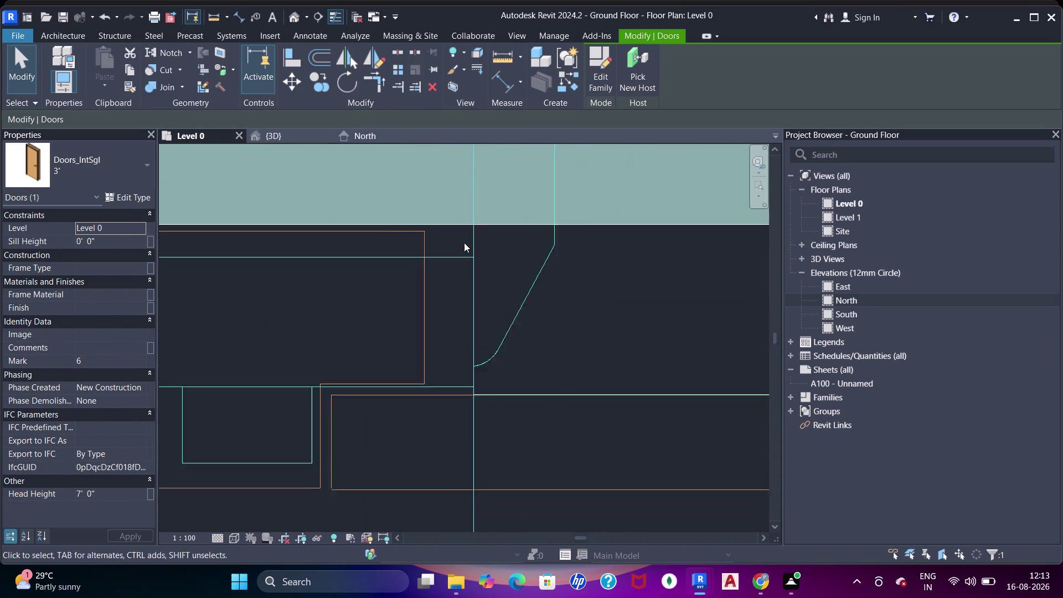
scroll(up, 3)
scroll(down, 3)
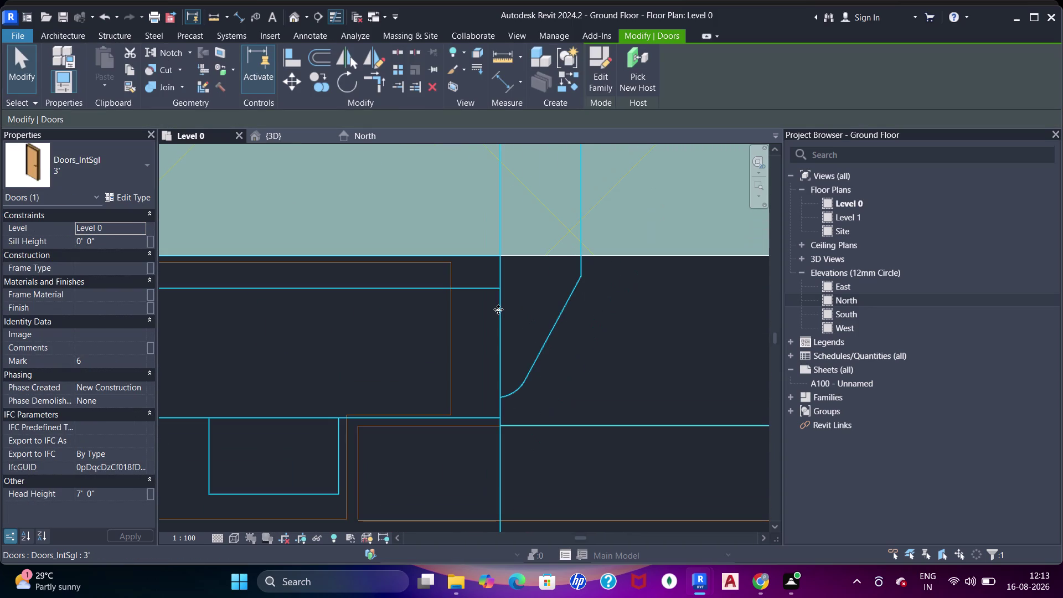
key(Down)
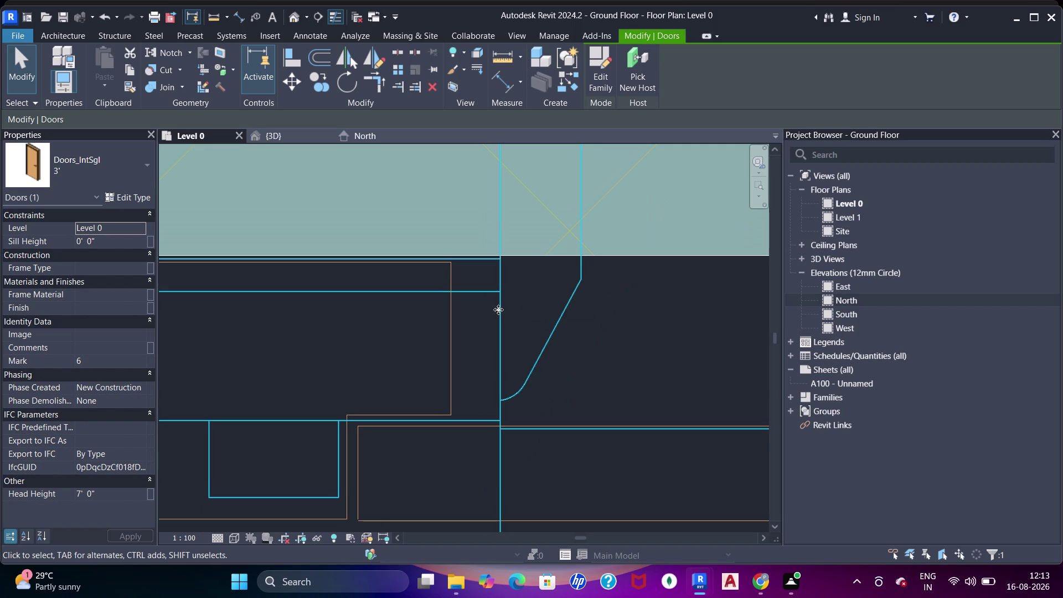
key(Up)
scroll(down, 3)
Deselect the door and pan to the wall corner near the D3 opening.
middle_drag(520, 267, 391, 261)
scroll(down, 3)
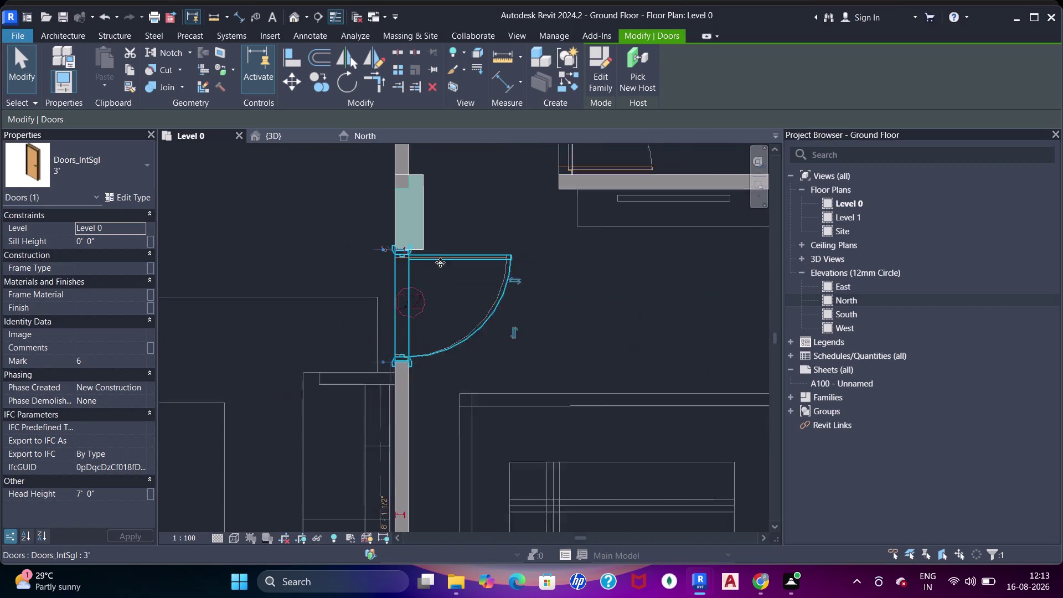
middle_drag(440, 272, 414, 303)
key(Escape)
scroll(down, 3)
middle_drag(451, 255, 439, 291)
scroll(down, 3)
middle_drag(462, 270, 476, 282)
scroll(up, 3)
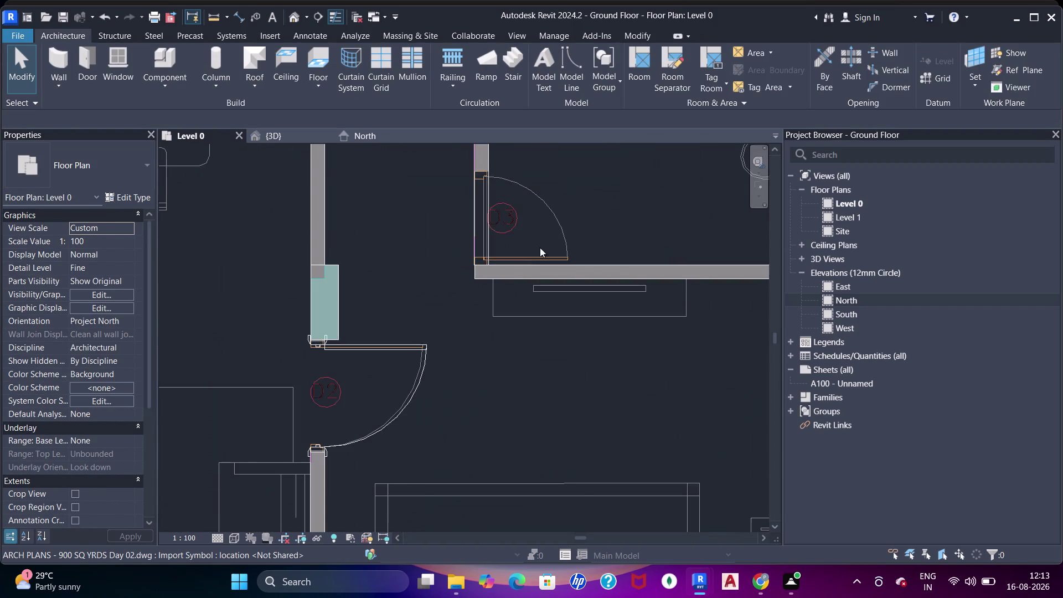
scroll(up, 3)
middle_drag(505, 265, 502, 291)
Start an aligned dimension (DI) and pick the wall corner, cycling references with Tab.
key(d)
key(i)
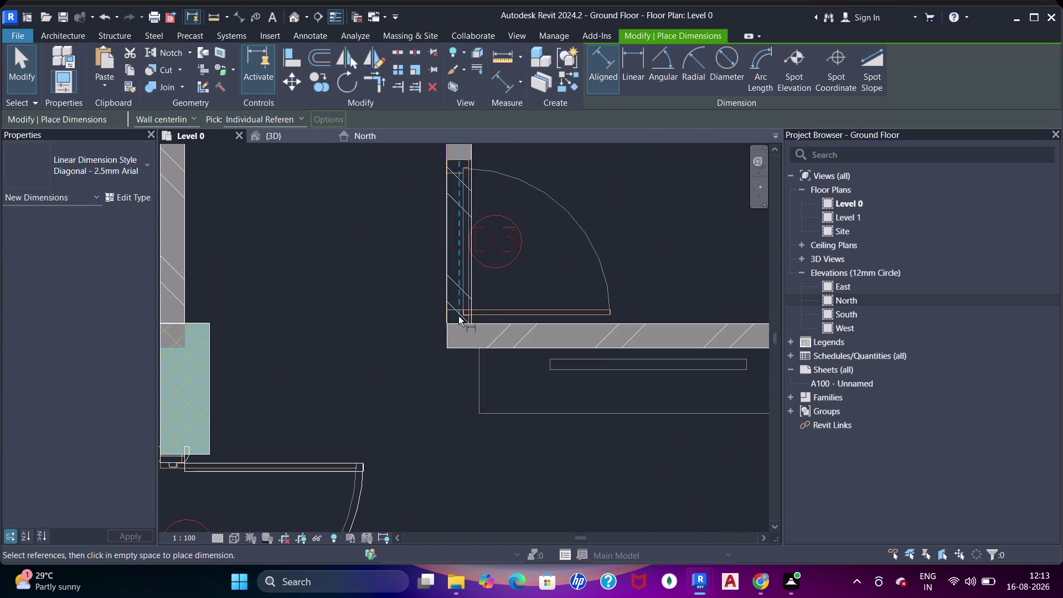
scroll(up, 3)
scroll(up, 3)
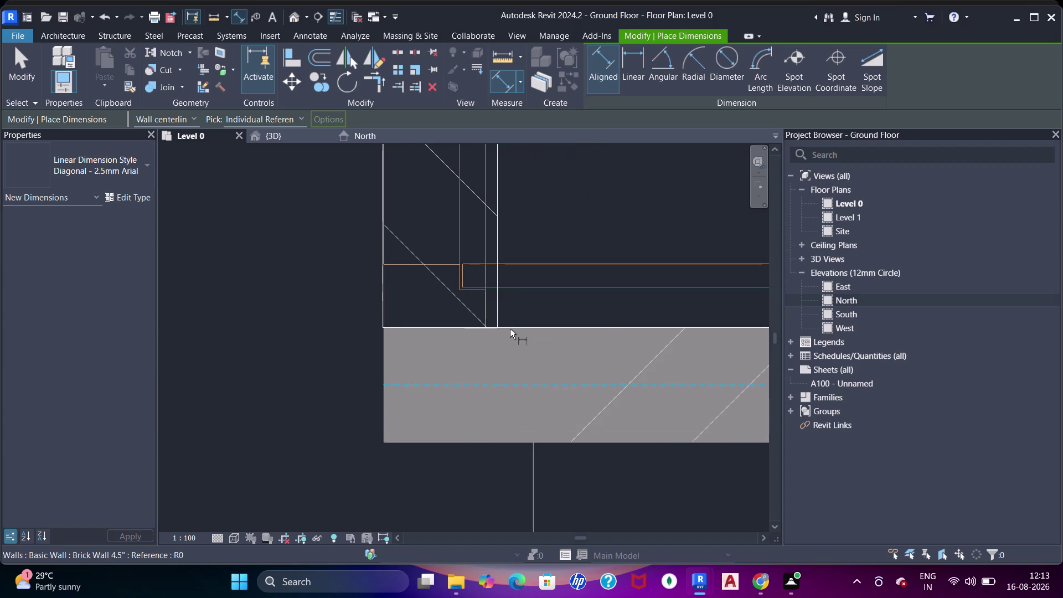
key(Tab)
key(Tab)
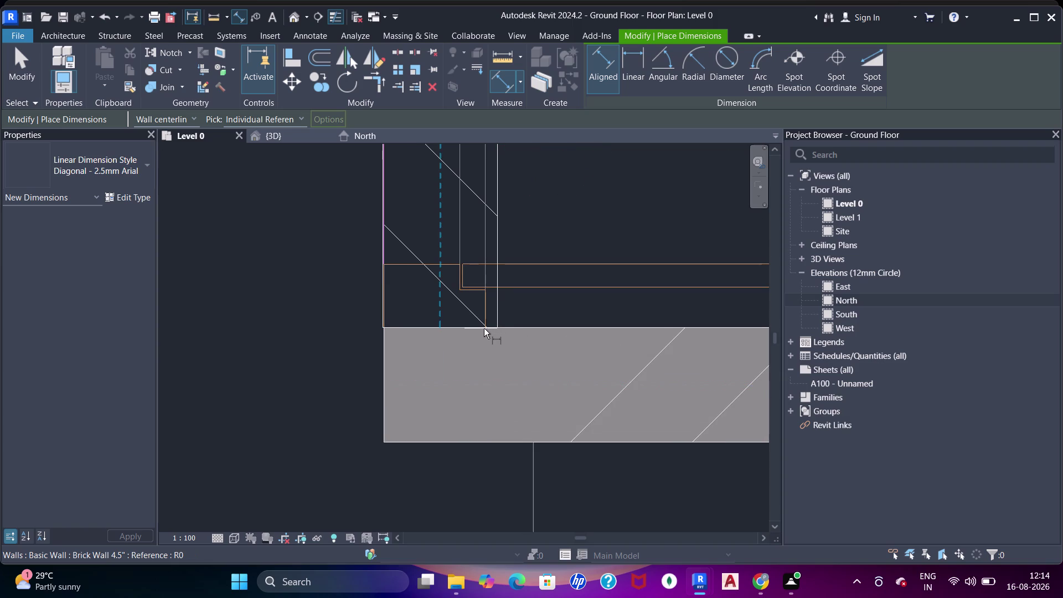
key(Tab)
key(Tab)
click(439, 327)
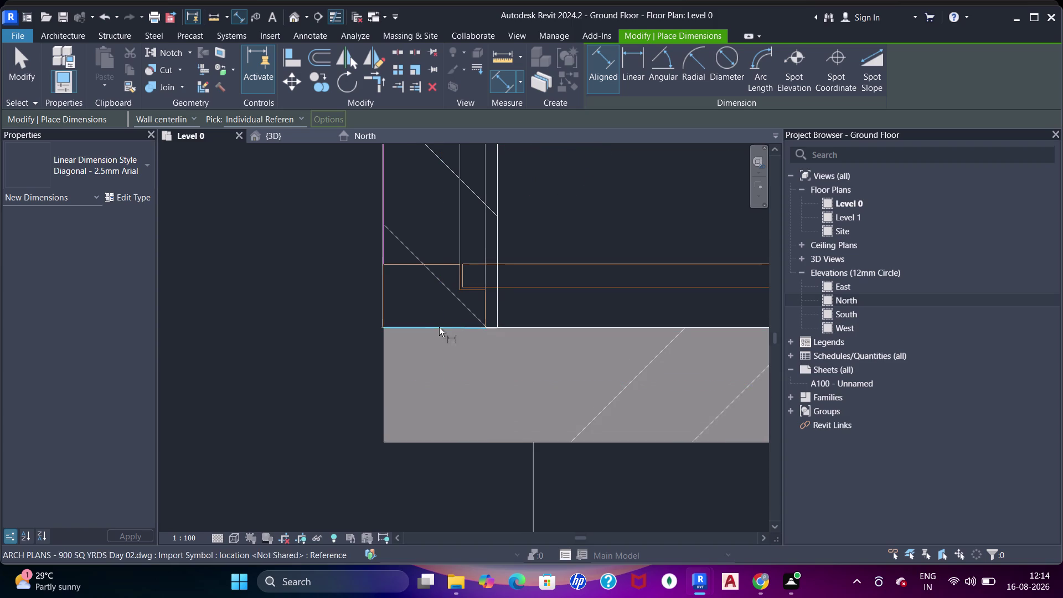
Pick the wall end as the second reference, then cancel without keeping the dimension.
scroll(down, 3)
middle_drag(434, 269, 458, 461)
middle_drag(472, 272, 457, 463)
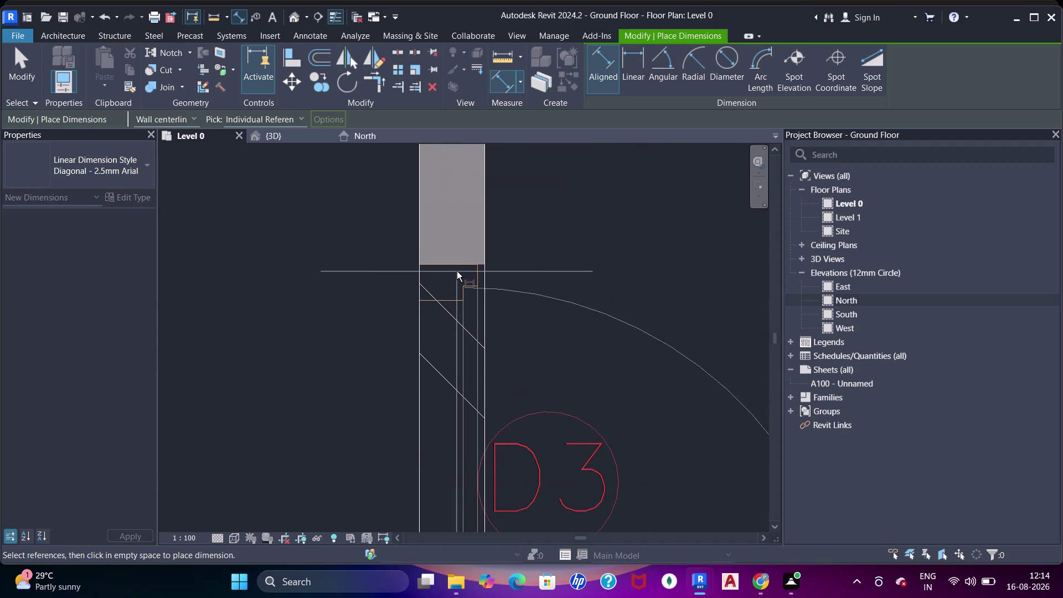
click(457, 268)
scroll(down, 3)
middle_drag(382, 261, 386, 233)
key(Escape)
key(Escape)
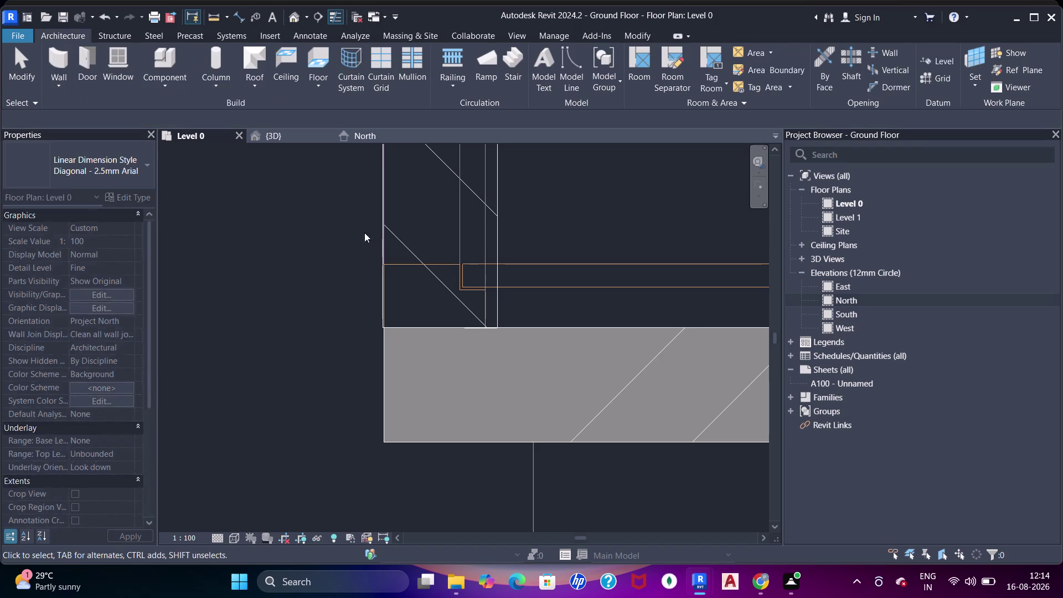
Choose the 2'6" Doors_IntSgl type and place a door at the first D3 opening.
text(dr)
click(86, 176)
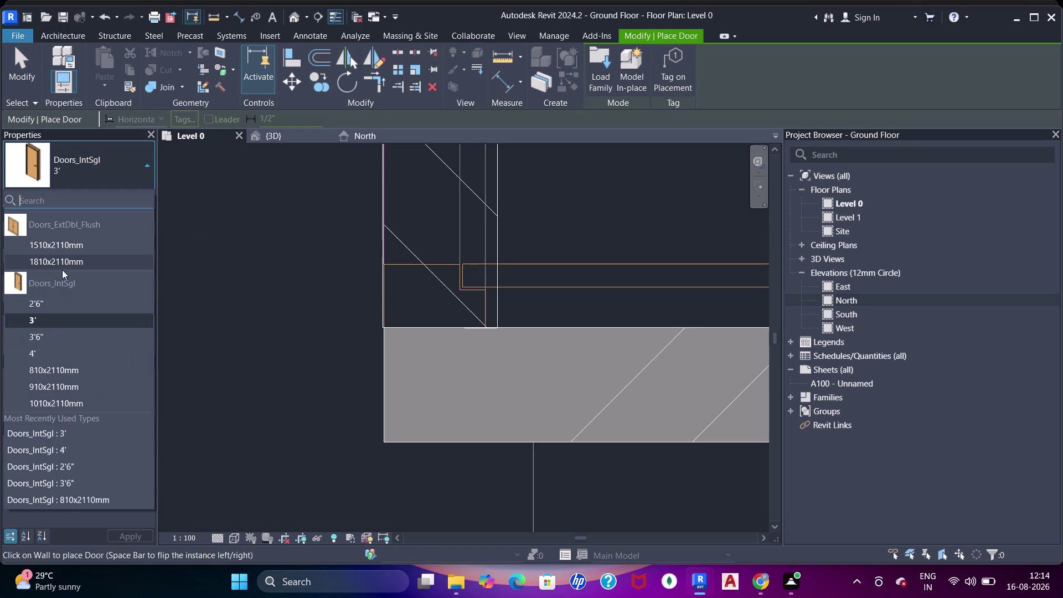
click(55, 306)
scroll(down, 3)
middle_drag(500, 281, 514, 357)
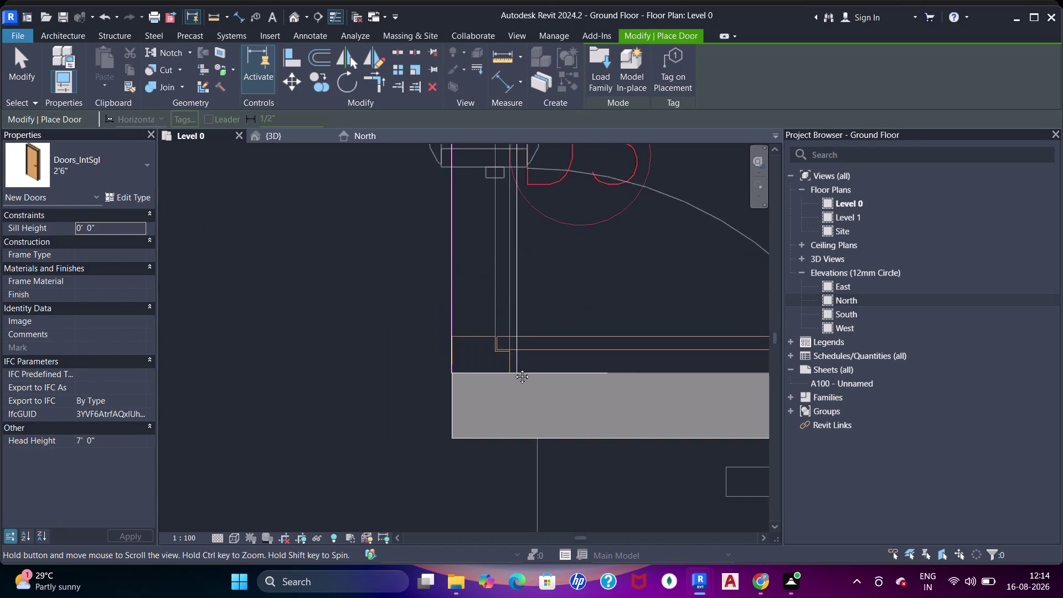
middle_drag(514, 357, 514, 368)
scroll(down, 3)
middle_drag(511, 286, 498, 376)
scroll(up, 3)
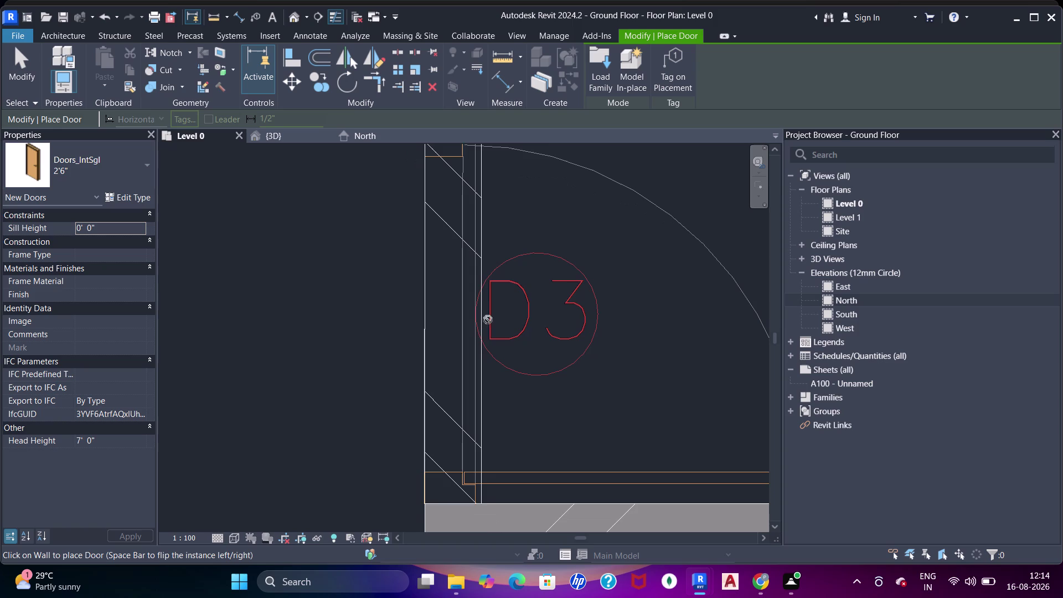
scroll(down, 3)
middle_drag(482, 331, 485, 306)
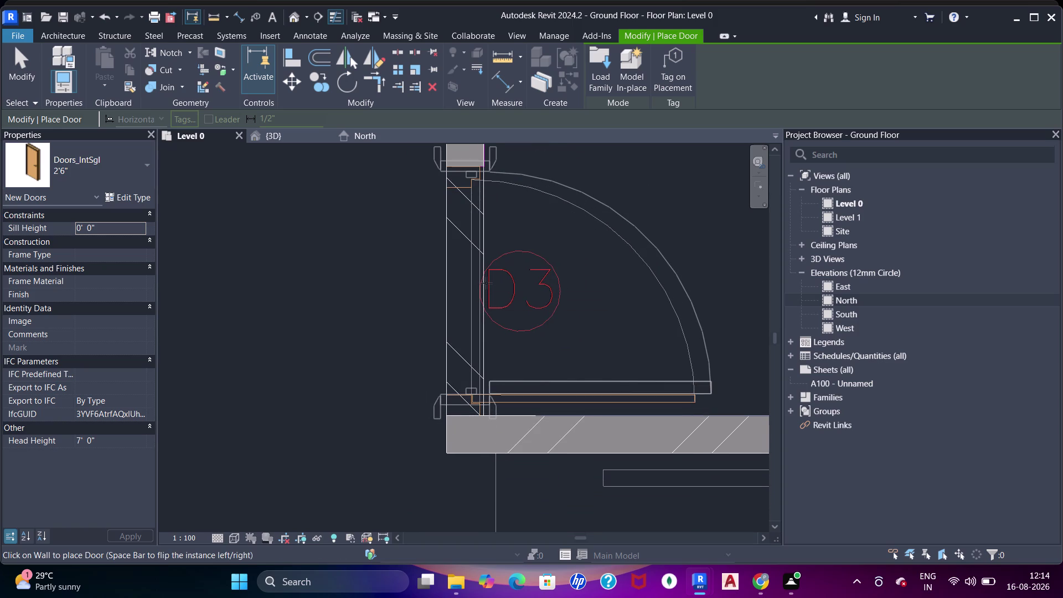
click(486, 289)
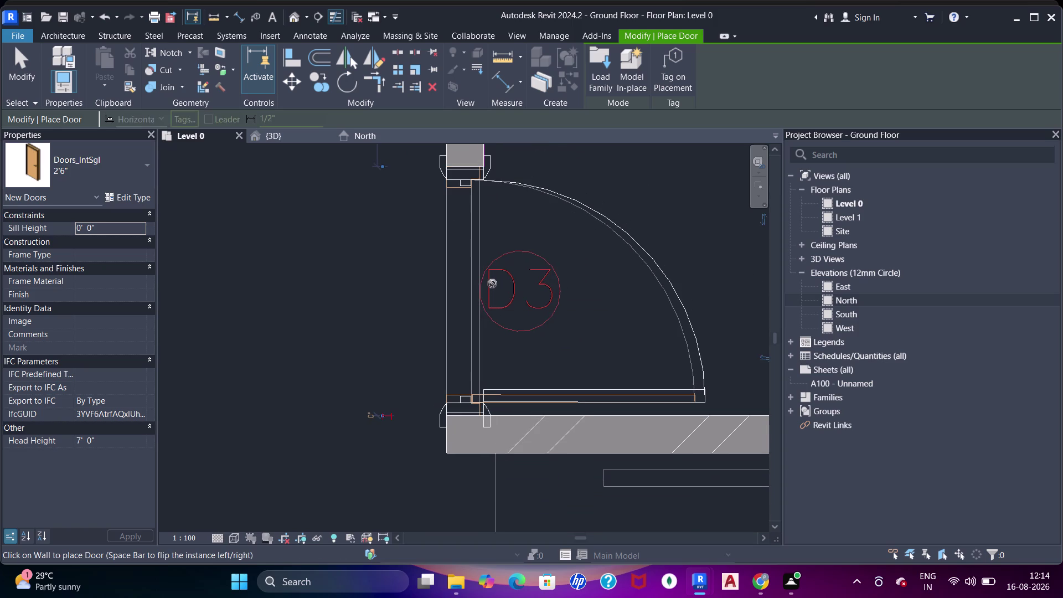
Place another 2'6" door in the upper bathroom wall.
key(Escape)
key(Escape)
key(Escape)
scroll(down, 3)
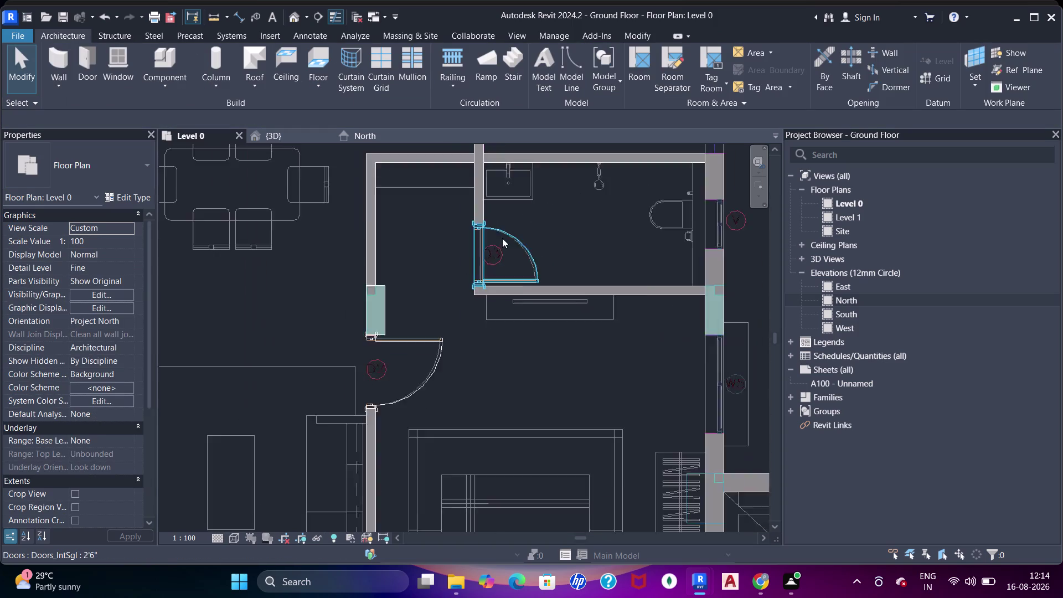
scroll(down, 3)
middle_drag(509, 244, 398, 369)
scroll(up, 3)
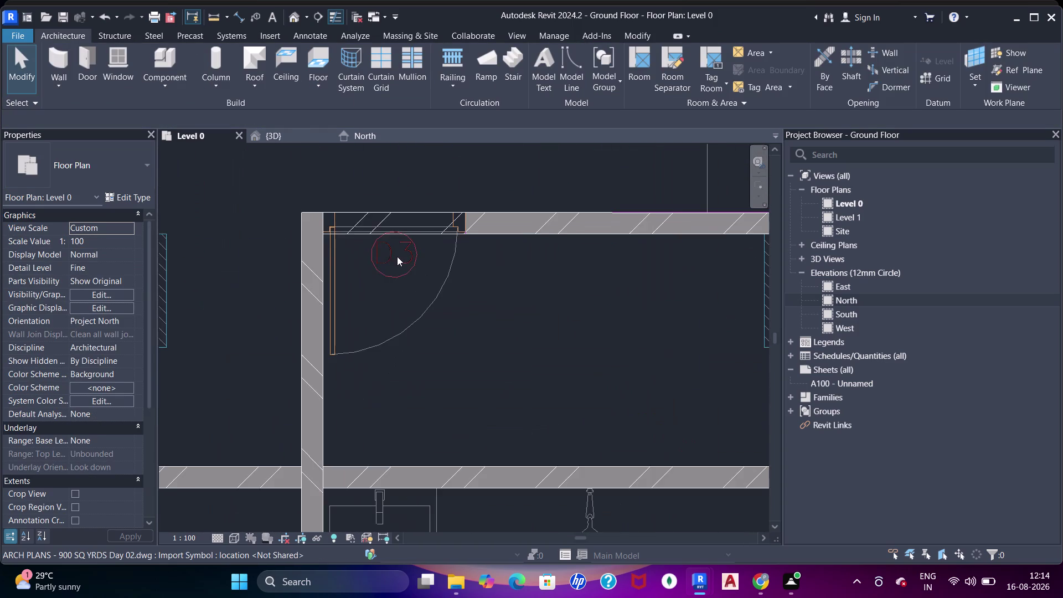
middle_drag(403, 266, 470, 266)
text(dr)
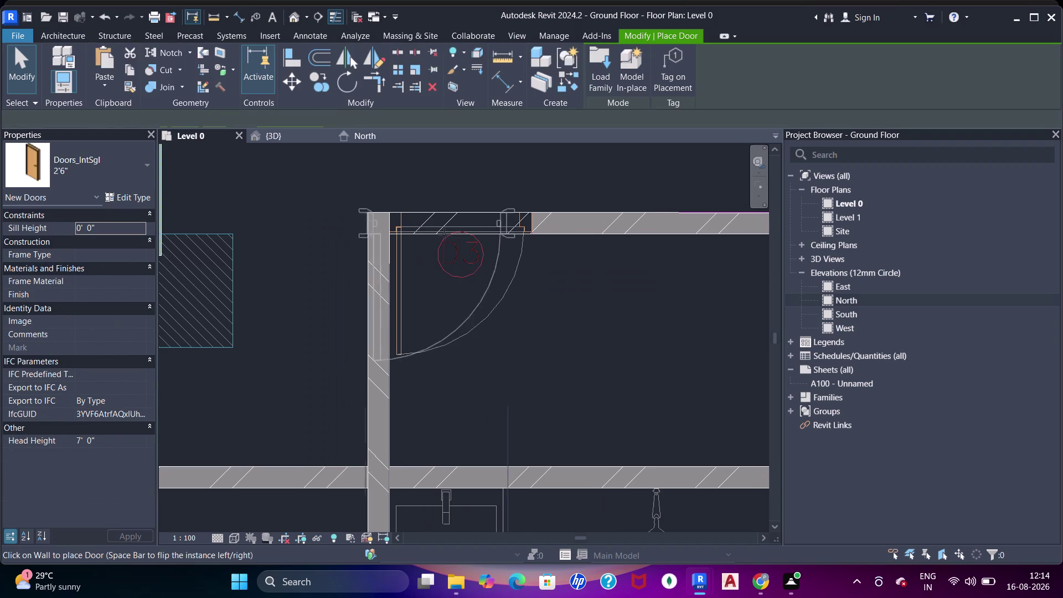
click(460, 228)
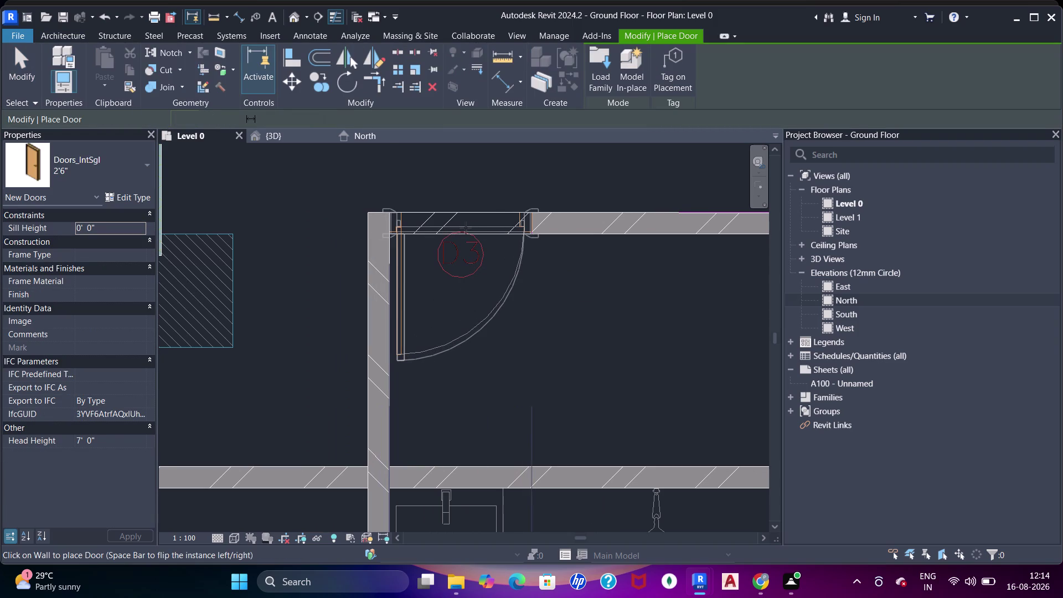
Place a 2'6" door at the D3 tag near the bedroom area.
scroll(down, 3)
middle_drag(564, 246, 456, 337)
scroll(down, 3)
middle_drag(516, 299, 497, 397)
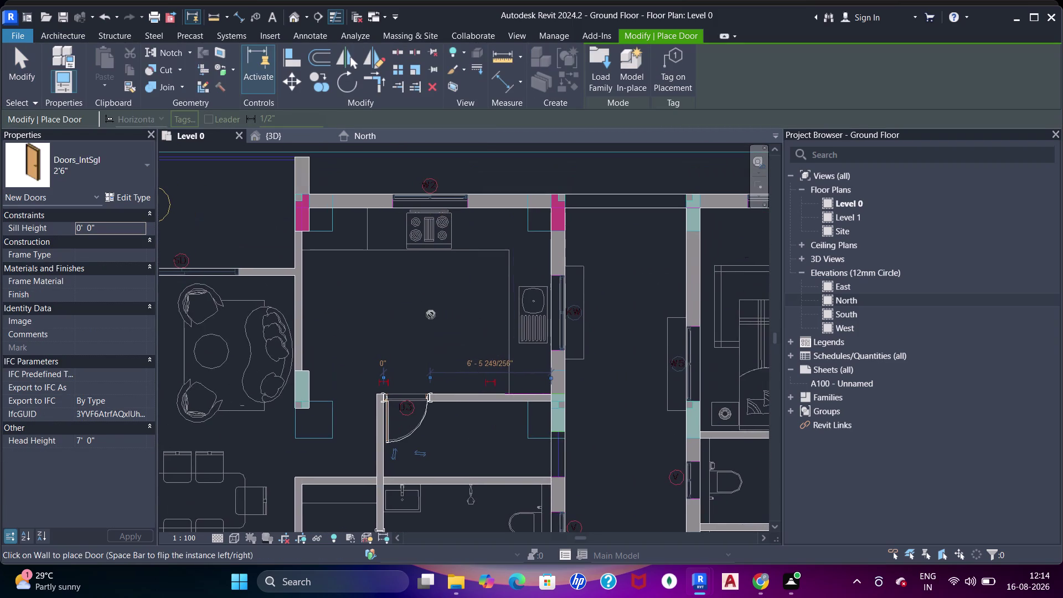
middle_drag(430, 276, 617, 287)
middle_drag(645, 364, 508, 271)
middle_drag(583, 368, 511, 314)
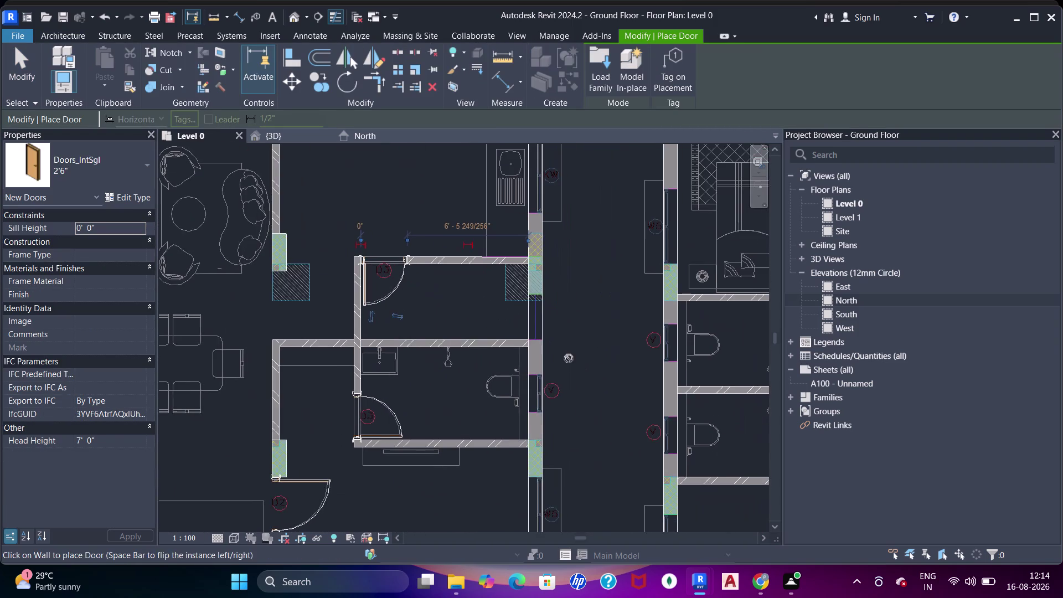
middle_drag(569, 361, 565, 241)
middle_drag(598, 347, 482, 411)
middle_drag(479, 228, 450, 401)
middle_drag(596, 300, 470, 289)
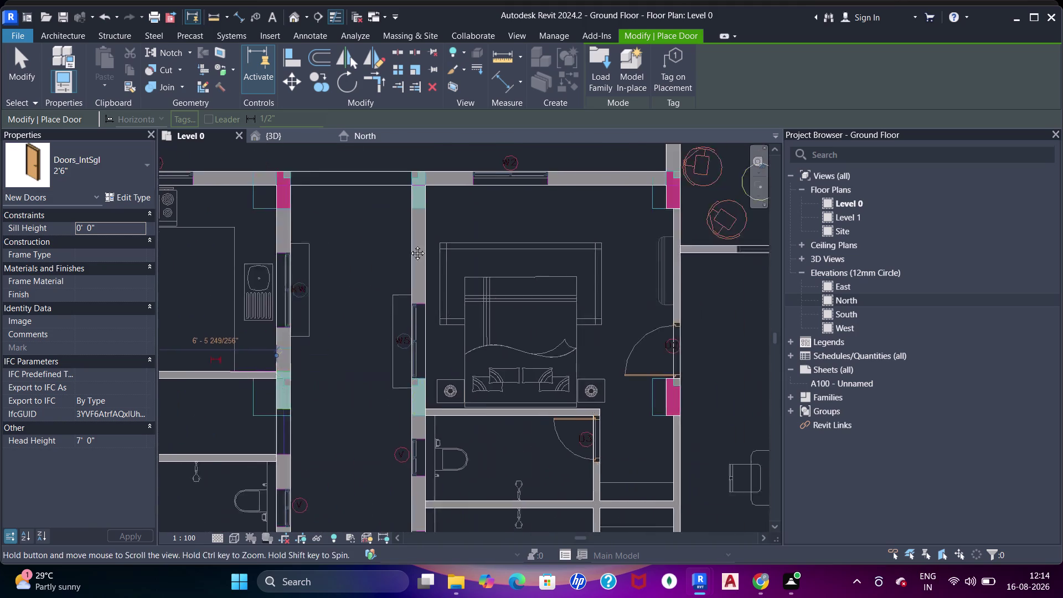
middle_drag(470, 289, 410, 246)
middle_drag(490, 351, 490, 286)
scroll(up, 3)
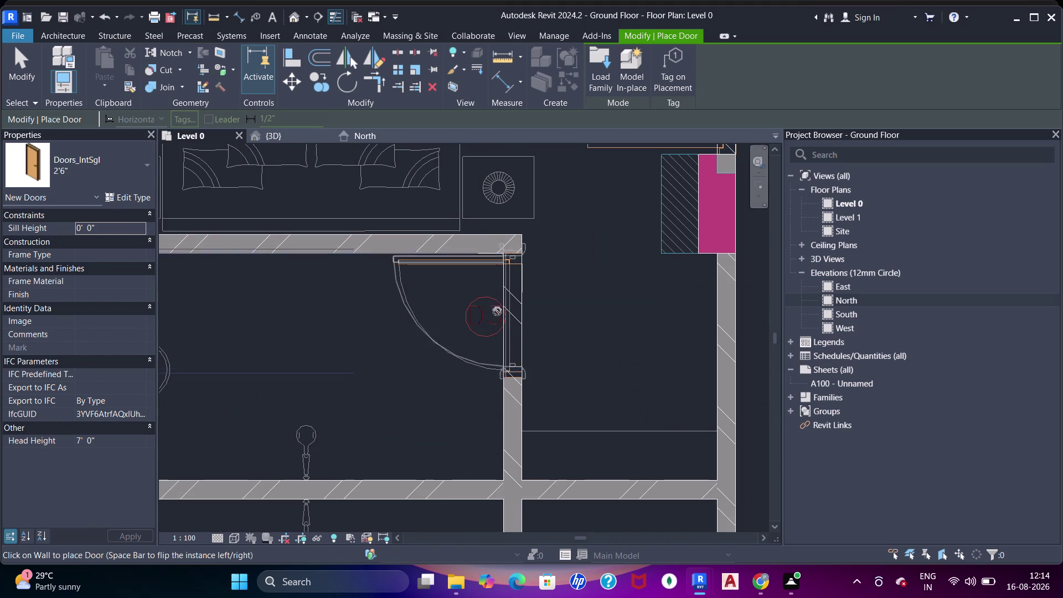
click(501, 317)
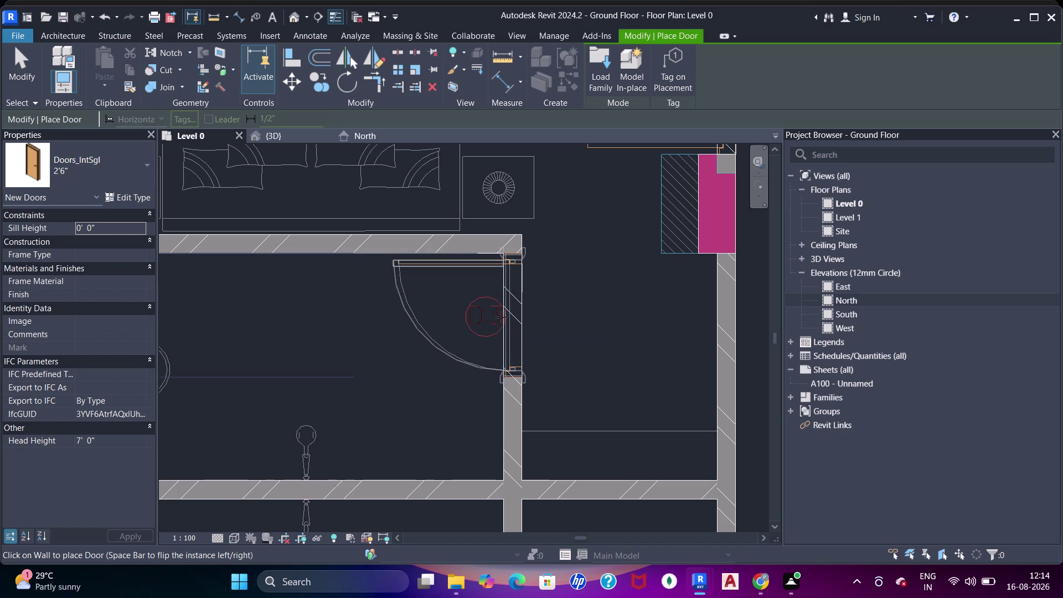
Place a 2'6" door with flipped swing at another bathroom D3 opening.
middle_drag(561, 371, 566, 272)
scroll(up, 3)
scroll(up, 3)
scroll(down, 3)
middle_drag(534, 405, 584, 238)
scroll(up, 3)
scroll(down, 3)
middle_drag(557, 422, 576, 340)
scroll(up, 3)
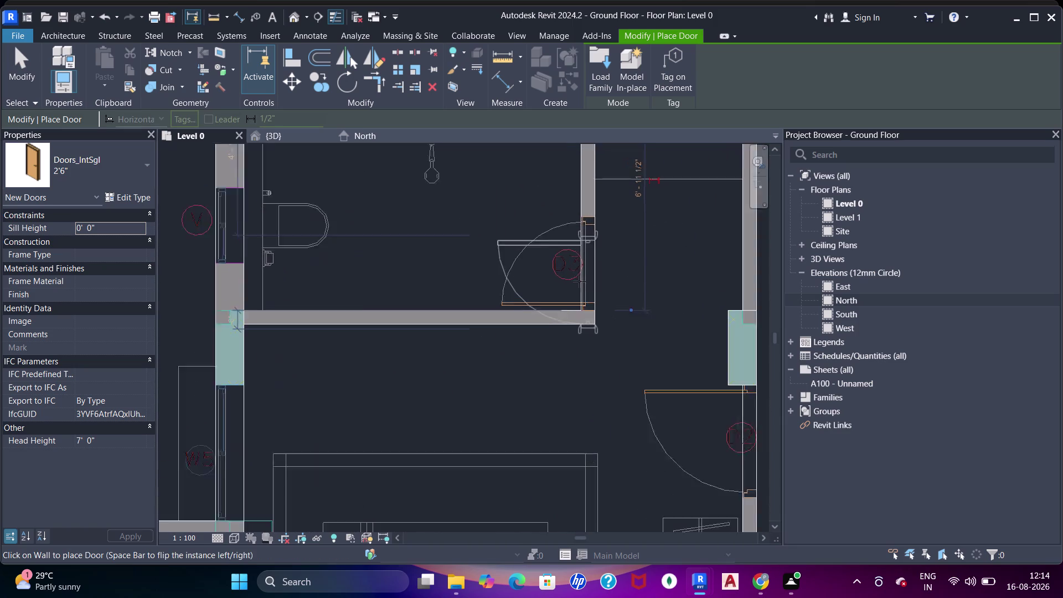
scroll(up, 3)
key(space)
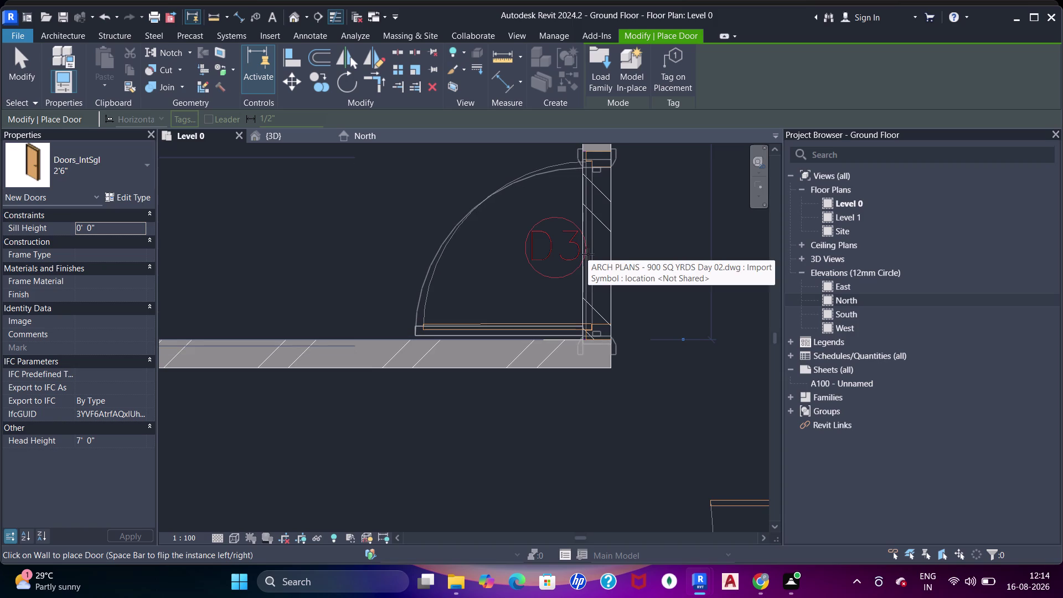
click(588, 254)
Pan across the living area to the opening beside the magenta wall.
scroll(down, 3)
middle_drag(590, 256, 507, 256)
middle_drag(601, 320, 602, 319)
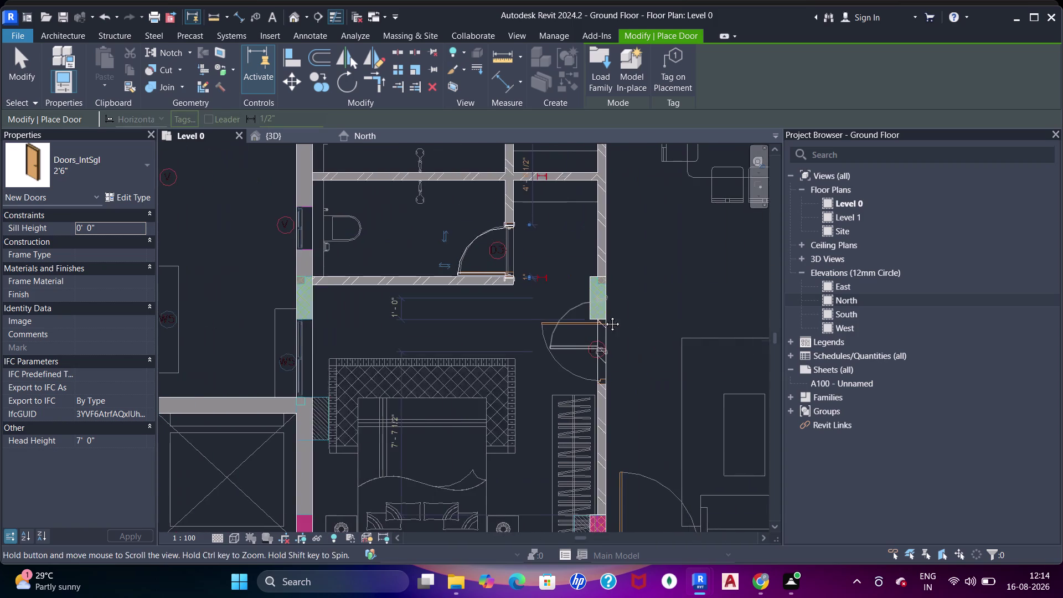
middle_drag(603, 318, 606, 304)
middle_drag(555, 236, 553, 289)
middle_drag(540, 264, 489, 405)
middle_drag(575, 233, 574, 374)
scroll(up, 3)
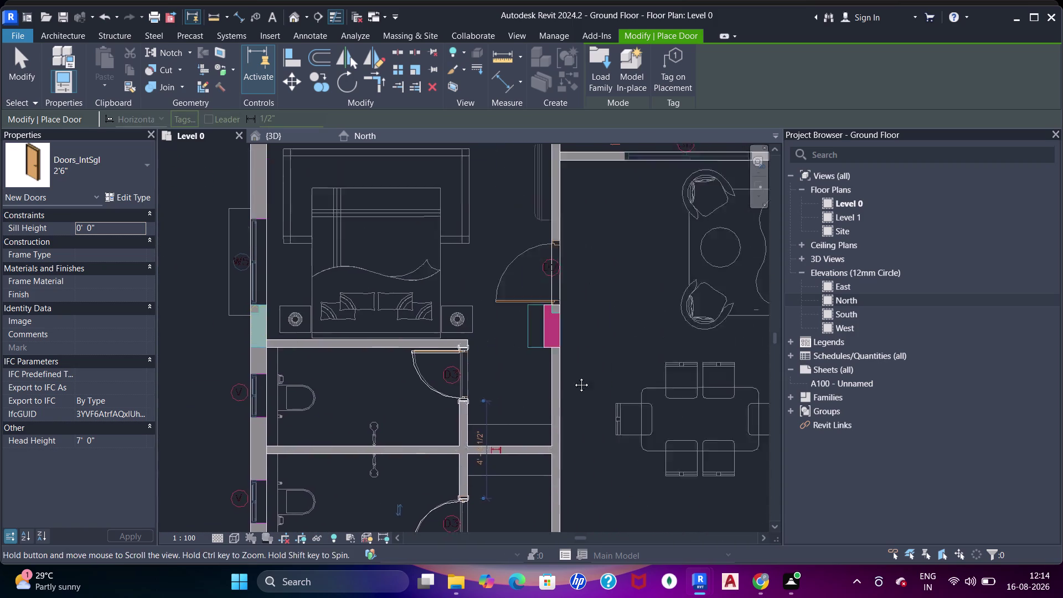
middle_drag(573, 373, 573, 376)
scroll(up, 3)
Switch to the 3' Doors_IntSgl type and place it with flipped swing.
scroll(down, 3)
click(114, 165)
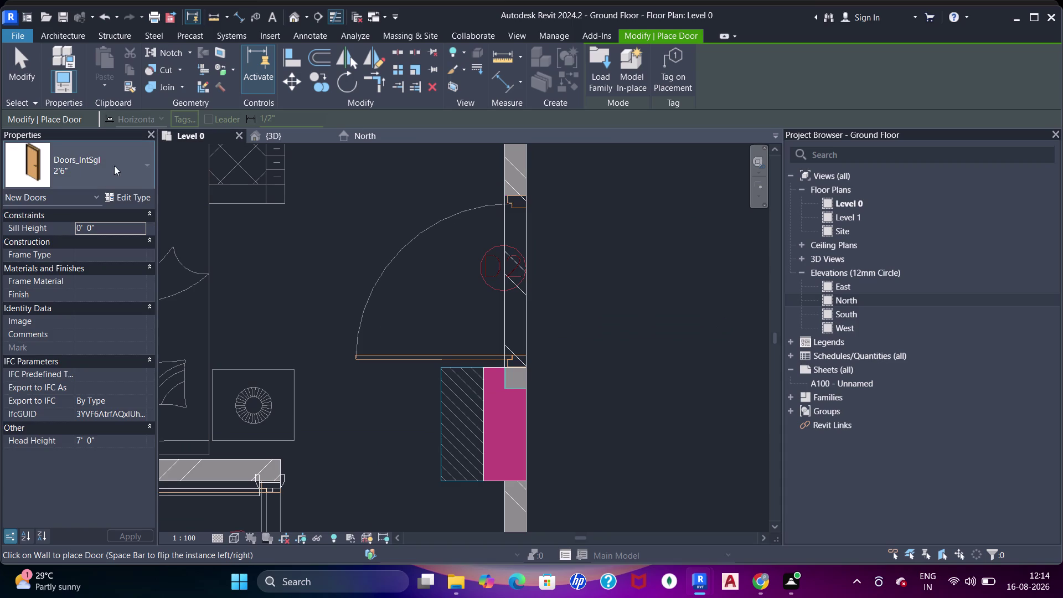
click(54, 321)
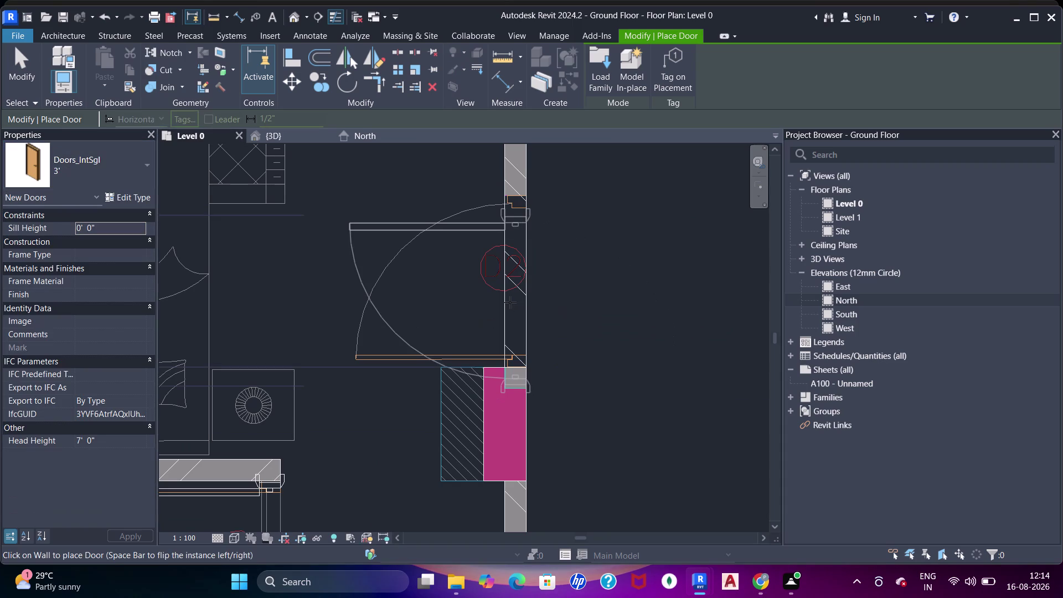
key(space)
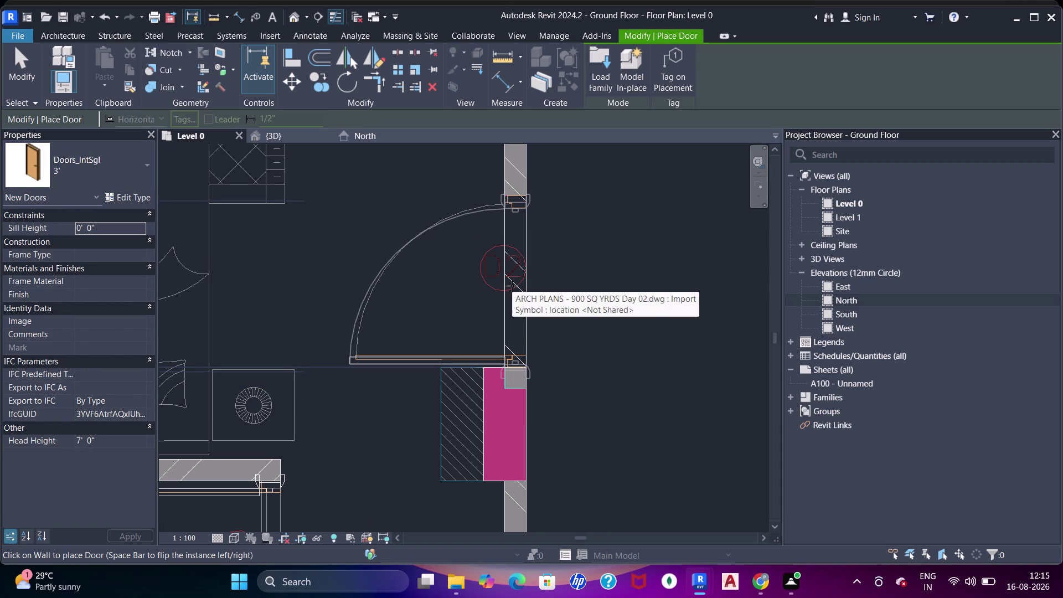
click(513, 283)
Place a flipped-swing door in the opening beside the teal column.
scroll(down, 3)
middle_drag(504, 342, 504, 265)
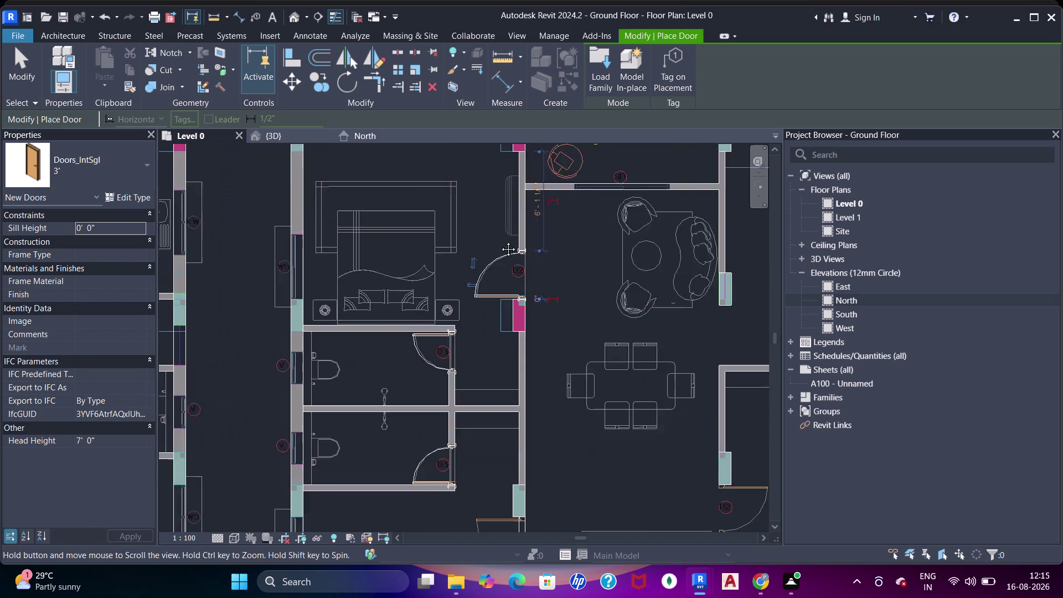
middle_drag(504, 265, 499, 239)
scroll(up, 3)
middle_drag(495, 421, 540, 307)
scroll(up, 3)
middle_click(553, 334)
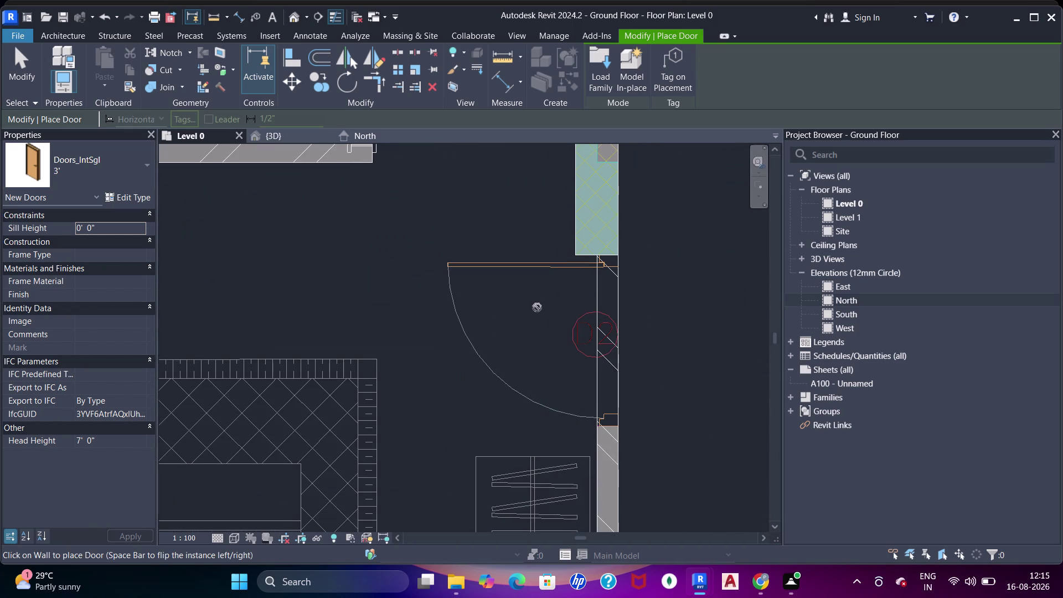
key(space)
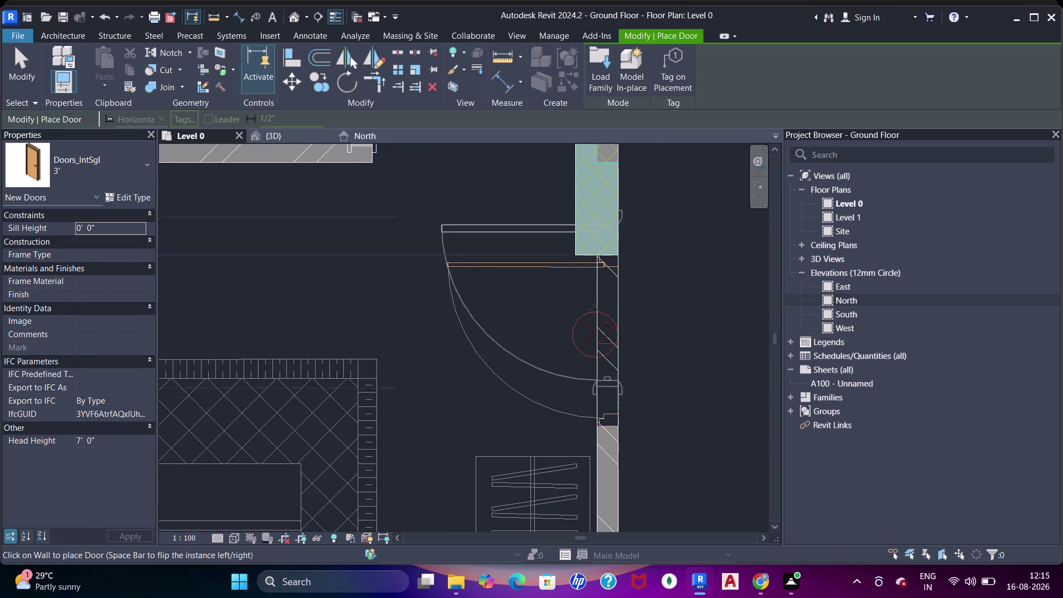
click(593, 340)
Pan to the D1 opening on the front wall and open the door type list.
scroll(down, 3)
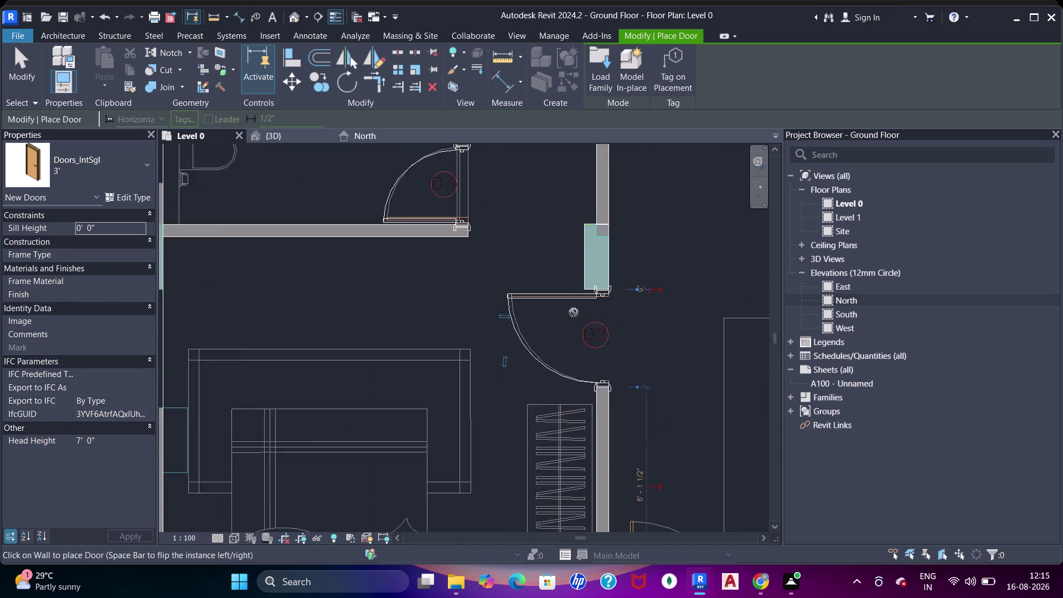
scroll(down, 3)
middle_drag(610, 331, 444, 284)
scroll(down, 3)
middle_drag(490, 282, 499, 209)
scroll(up, 3)
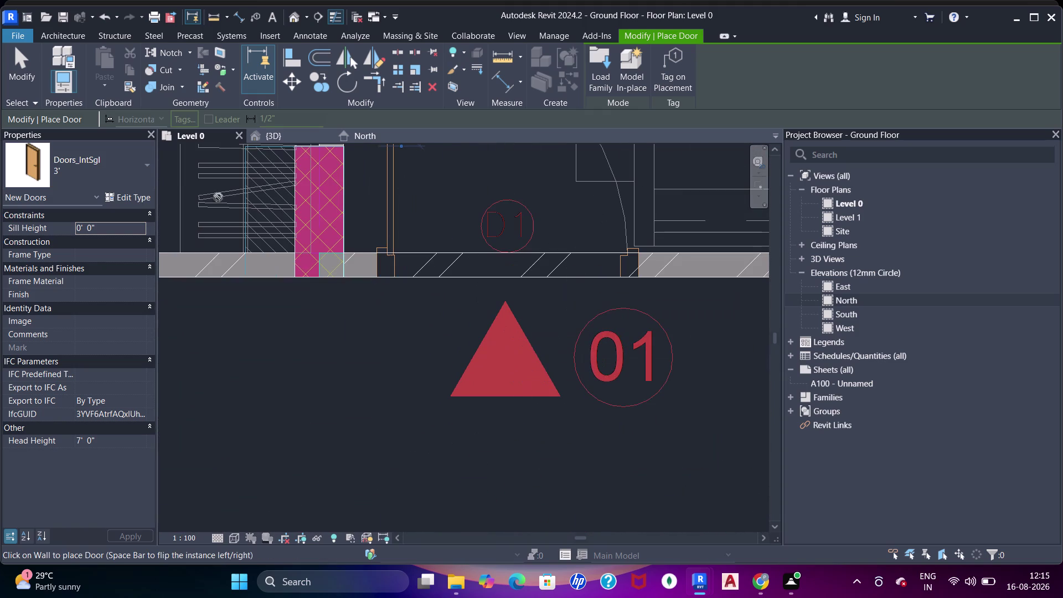
click(105, 167)
Place the 4' single interior door in the D1 opening.
click(54, 353)
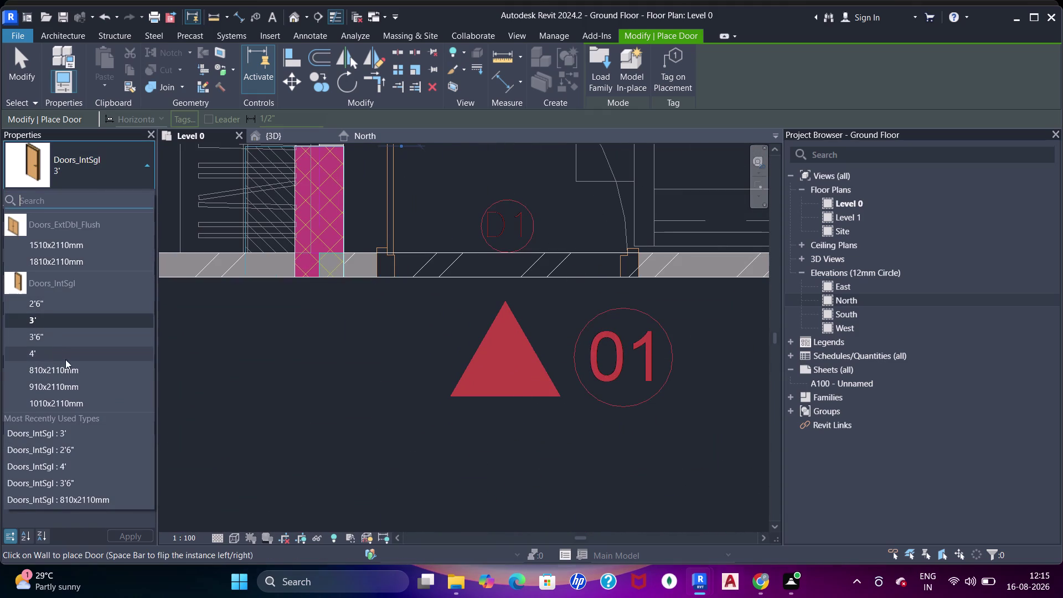
scroll(down, 3)
middle_drag(537, 259, 552, 346)
key(space)
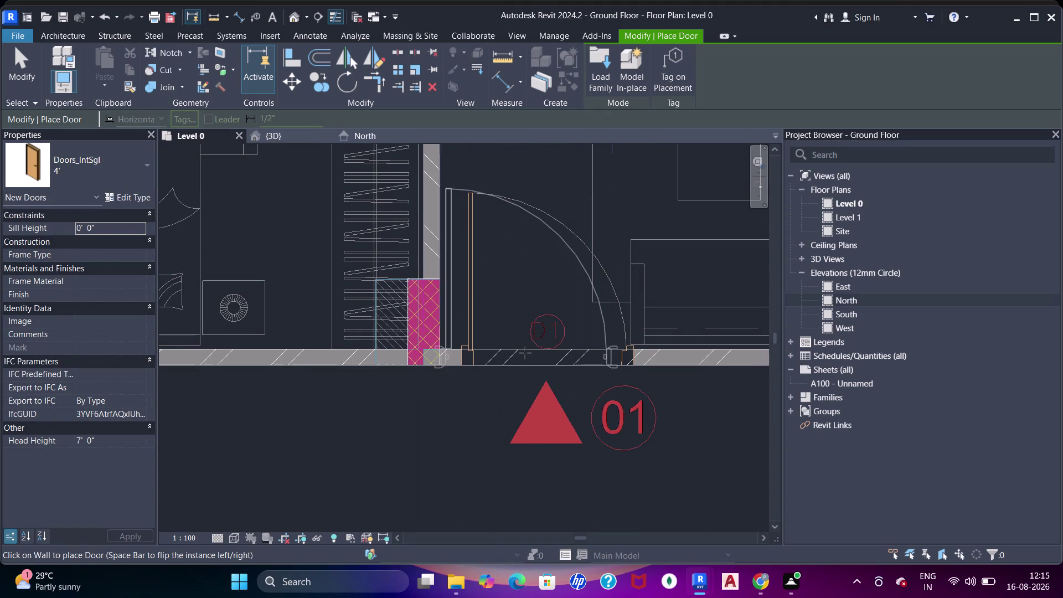
scroll(up, 3)
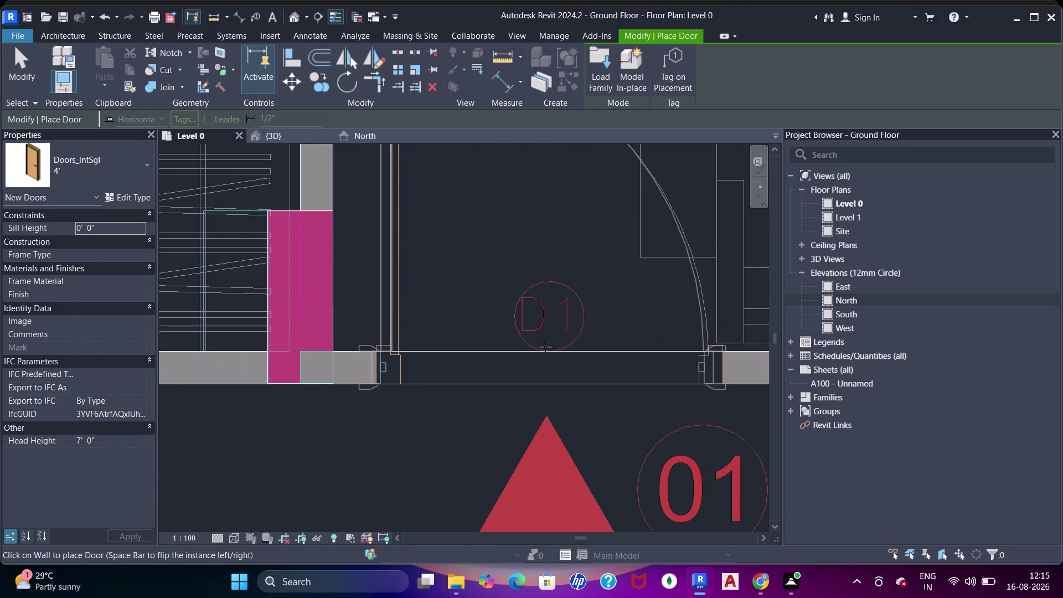
click(551, 347)
Move to the D2 opening, switch to the 3' door type, then end door placement.
scroll(down, 3)
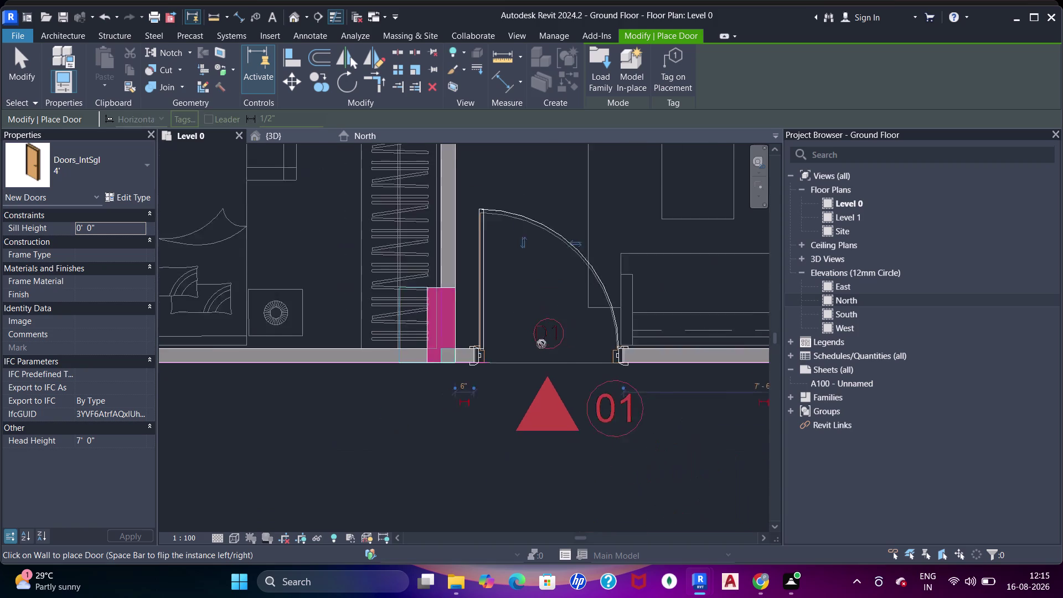
scroll(down, 3)
middle_drag(566, 289, 556, 338)
scroll(down, 3)
middle_drag(563, 311, 543, 373)
scroll(up, 3)
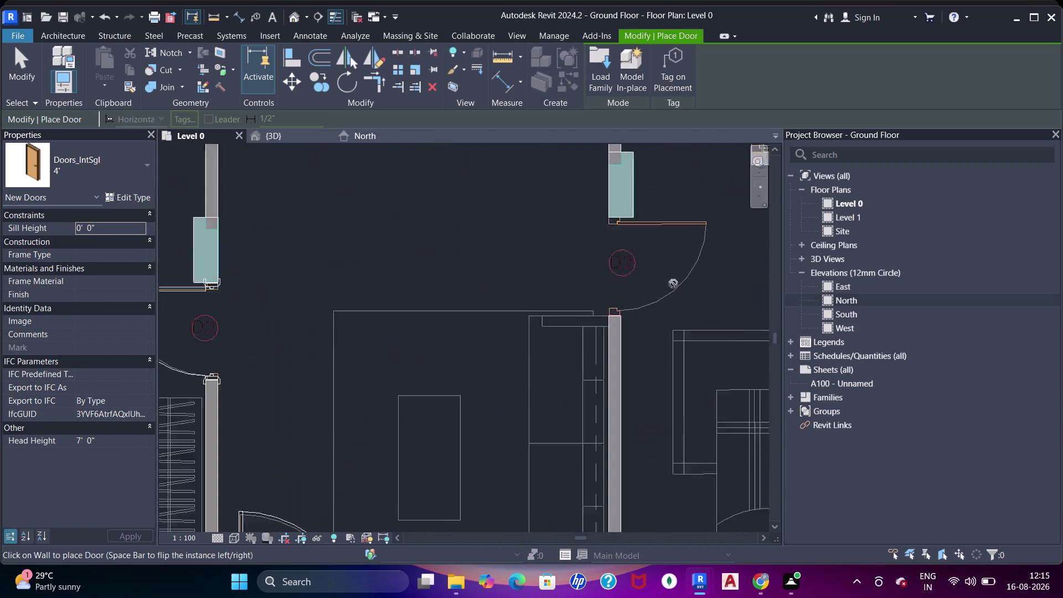
scroll(up, 3)
middle_drag(673, 276, 637, 349)
click(104, 187)
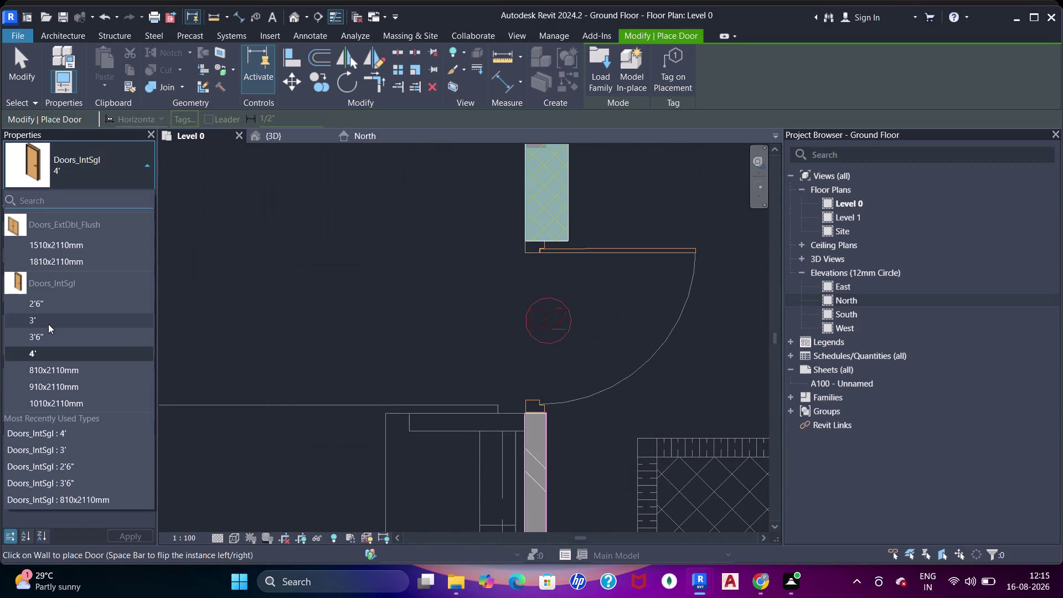
click(47, 322)
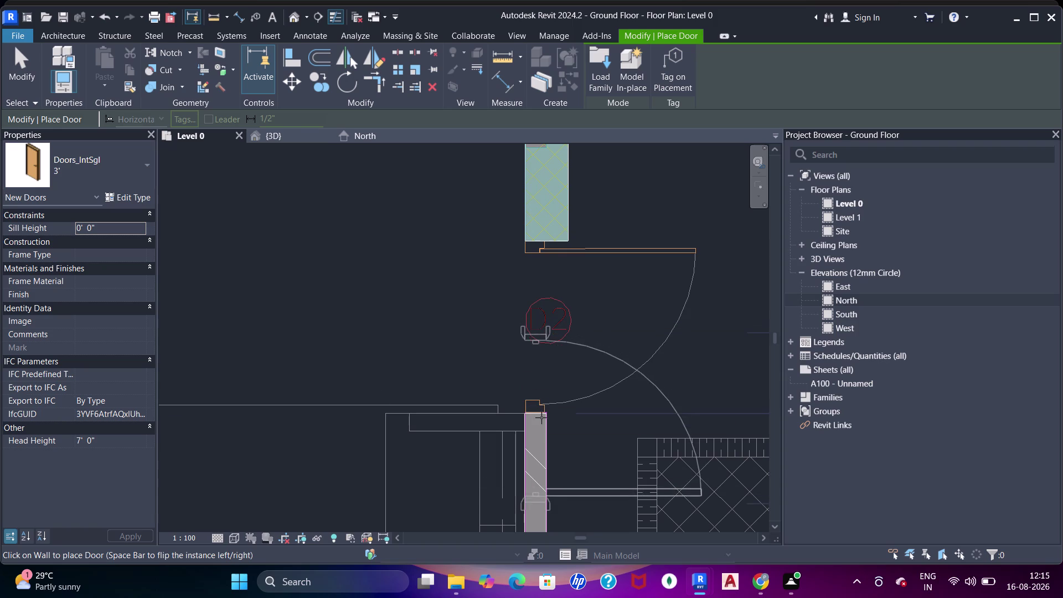
scroll(down, 3)
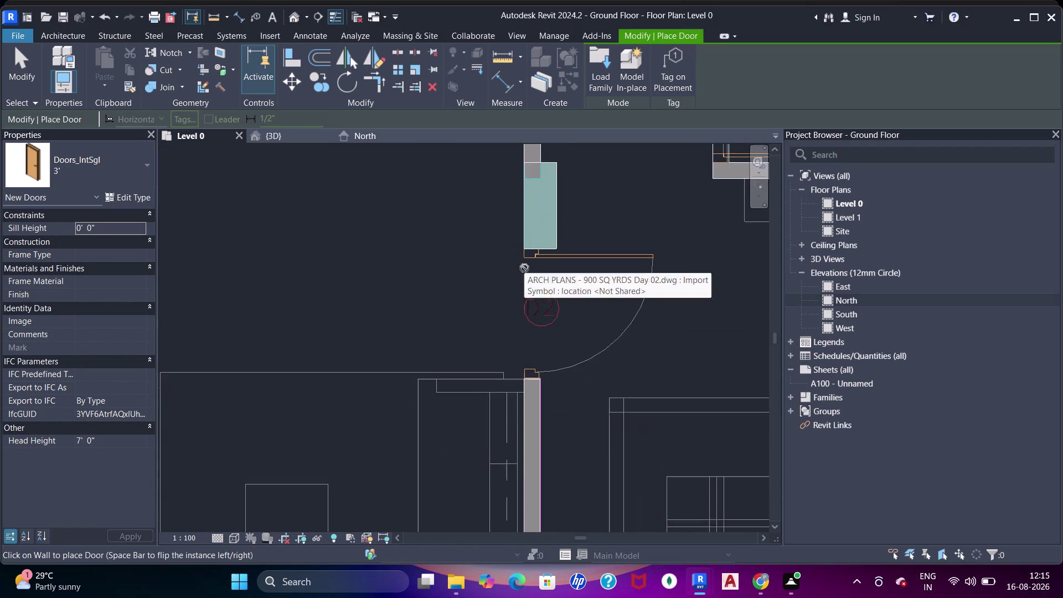
middle_drag(526, 269, 527, 276)
key(Escape)
key(Escape)
key(Escape)
Align the 4.5-inch brick wall edge beside D2 to its reference line.
key(a)
key(a)
key(a)
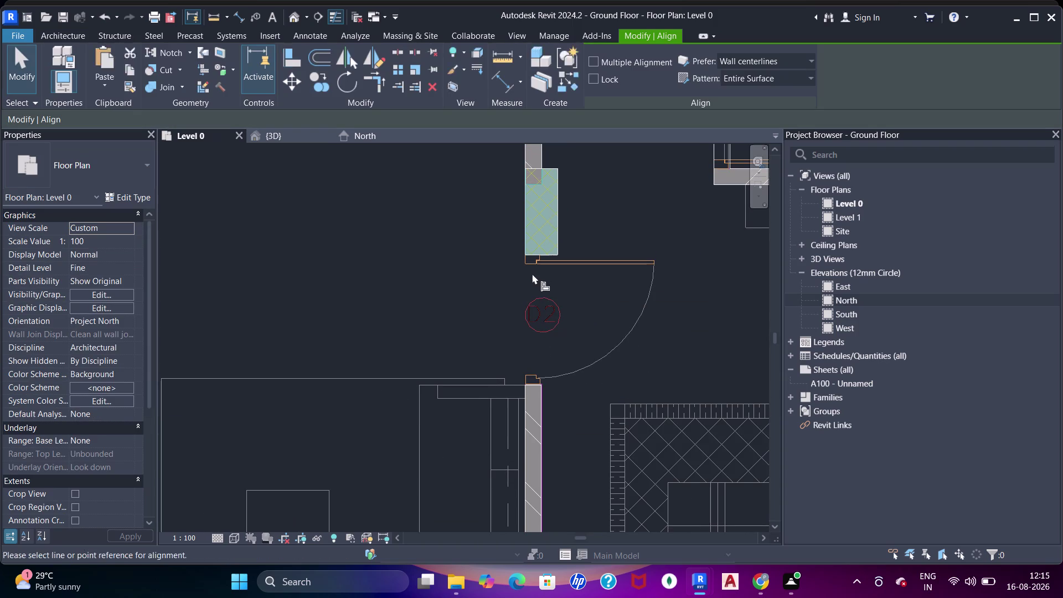
click(549, 255)
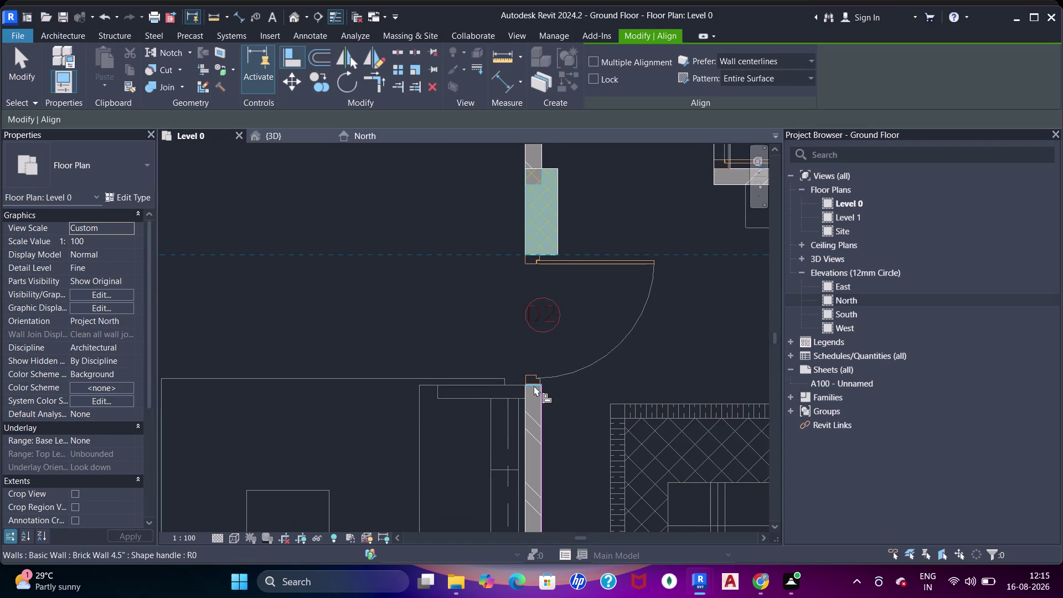
scroll(up, 3)
scroll(up, 3)
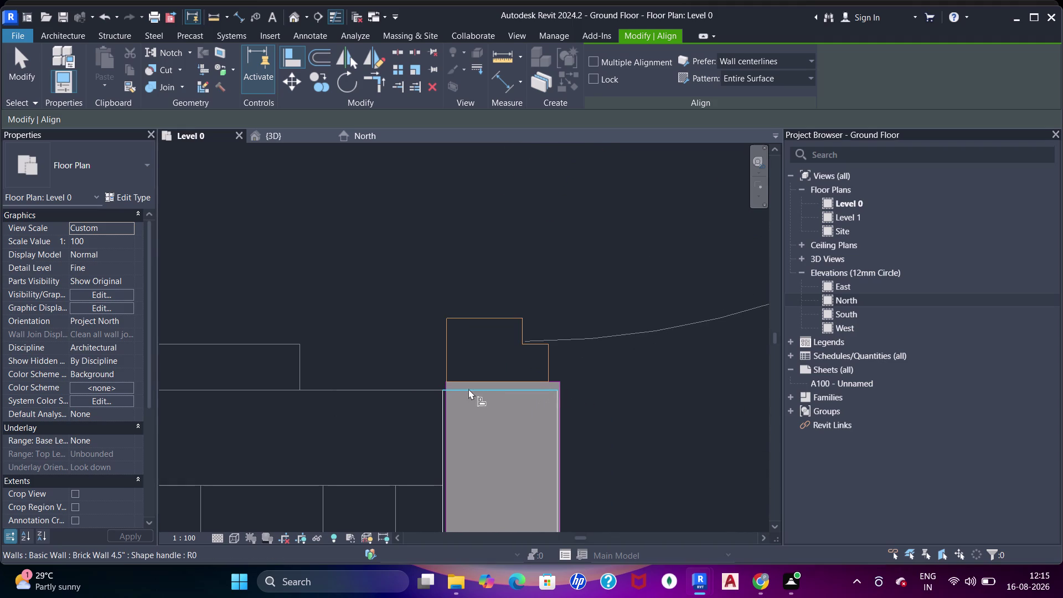
text(sd)
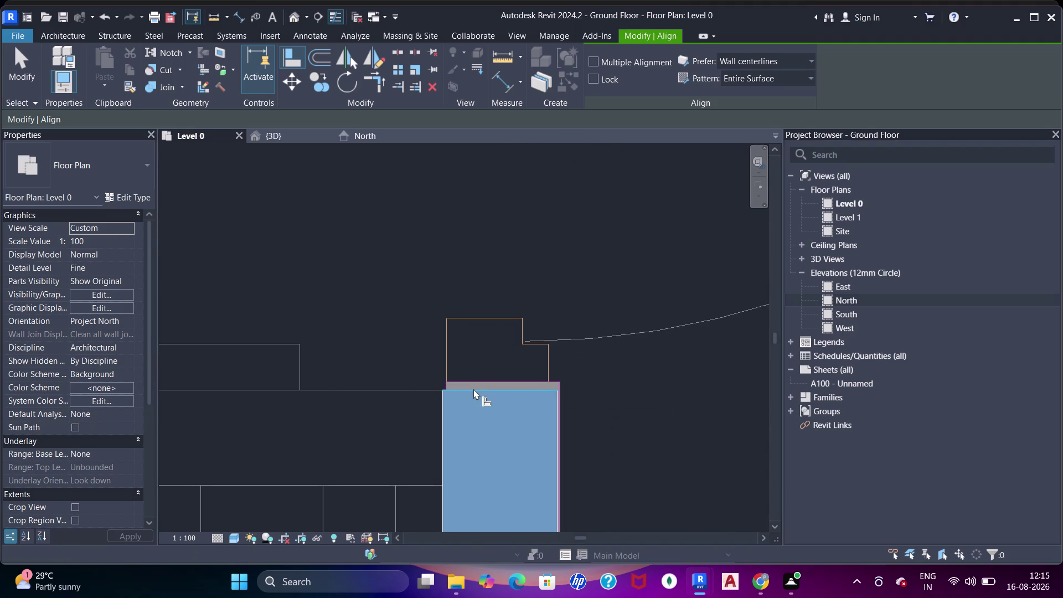
click(475, 387)
scroll(up, 3)
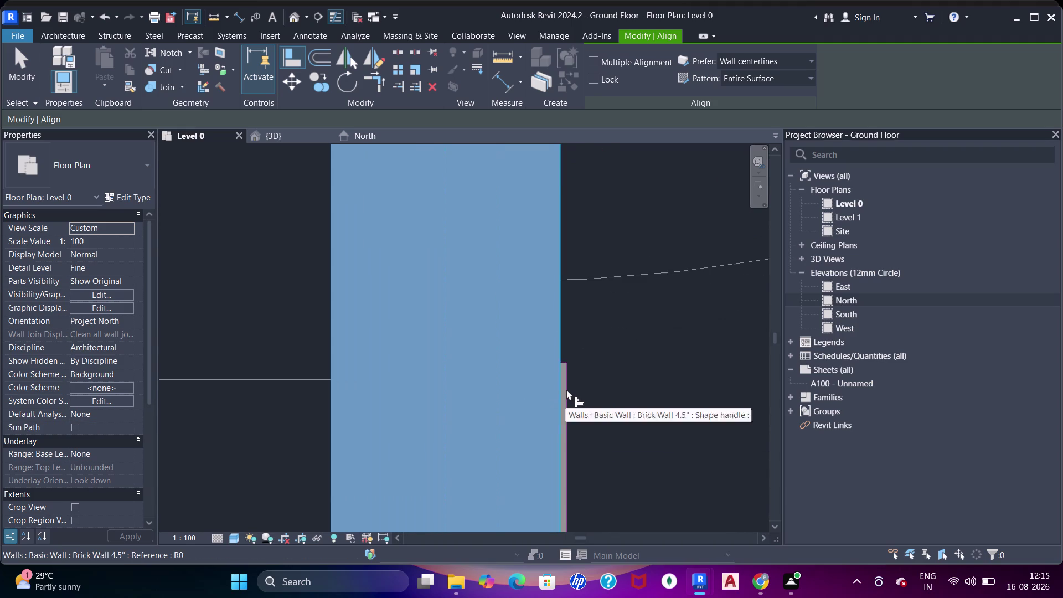
click(568, 388)
click(563, 381)
Pan back along the wall to the D2 doorway and close the Align tool.
scroll(down, 3)
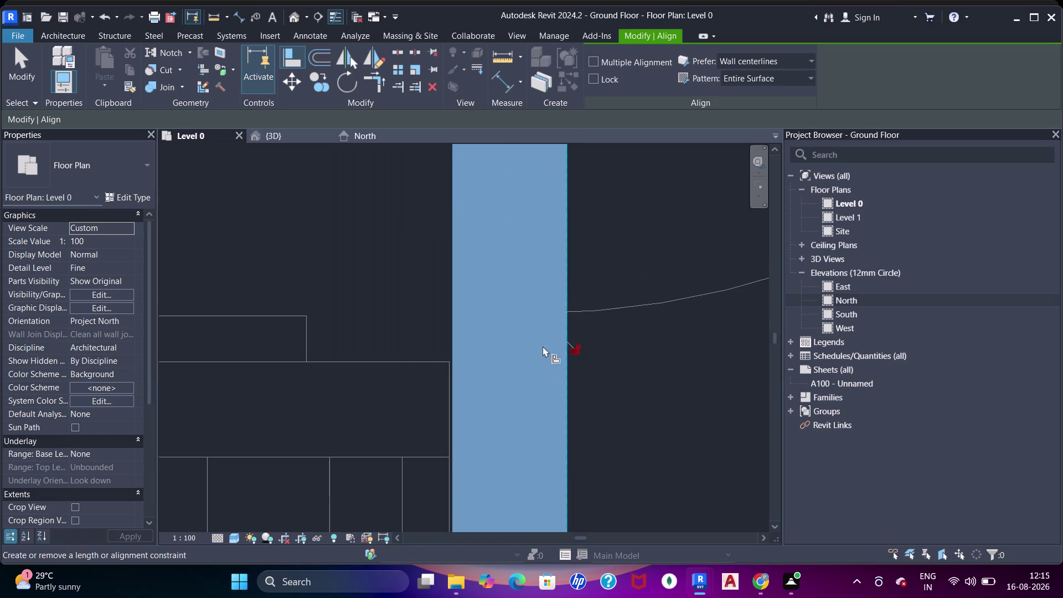
scroll(down, 3)
middle_drag(535, 414, 557, 225)
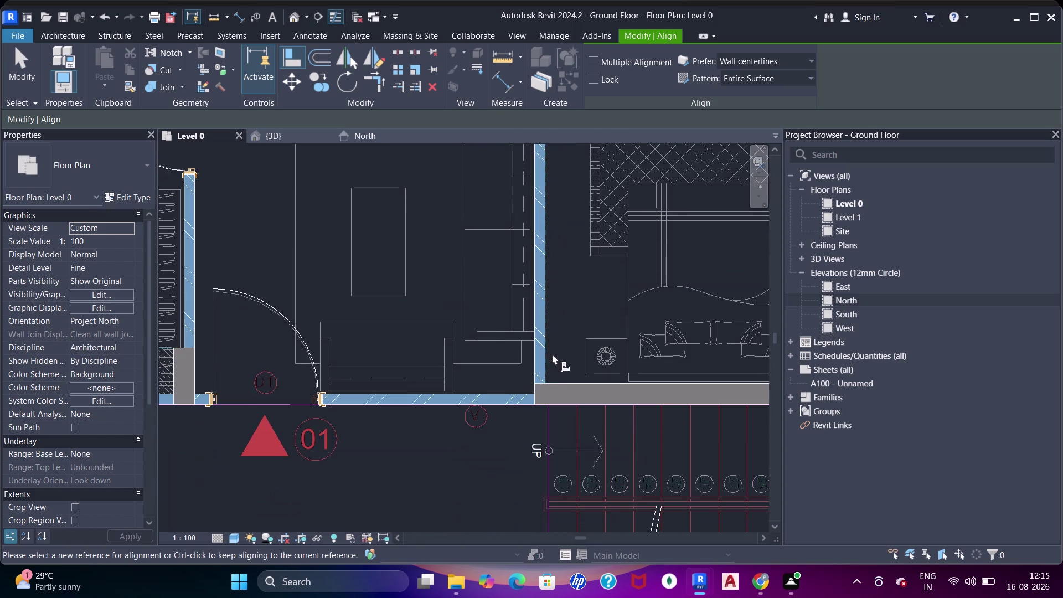
scroll(up, 3)
scroll(down, 3)
middle_drag(534, 248, 543, 399)
scroll(up, 3)
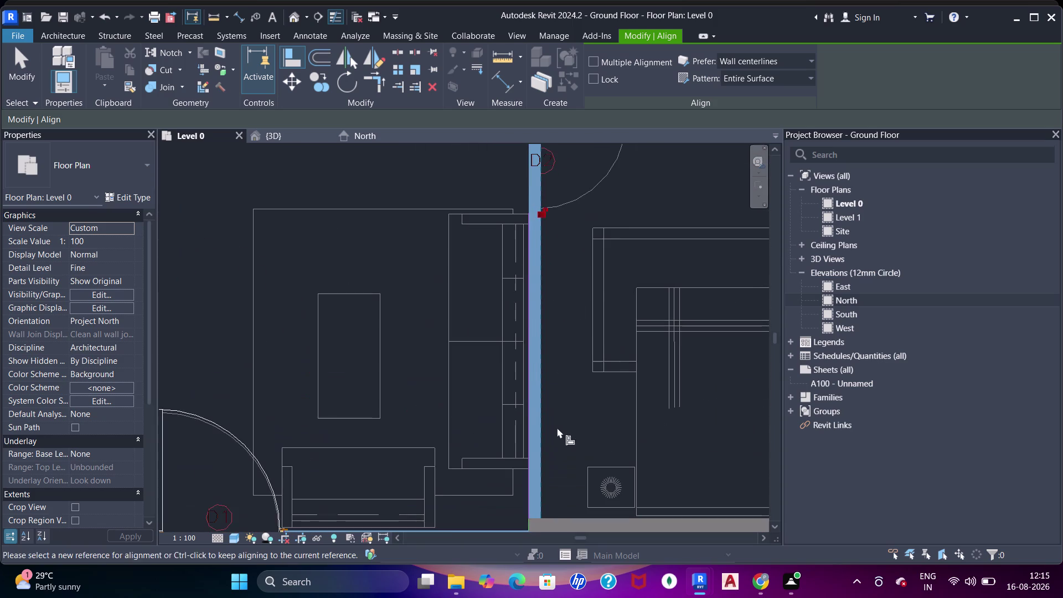
middle_drag(533, 211, 548, 388)
key(Escape)
key(Escape)
key(Escape)
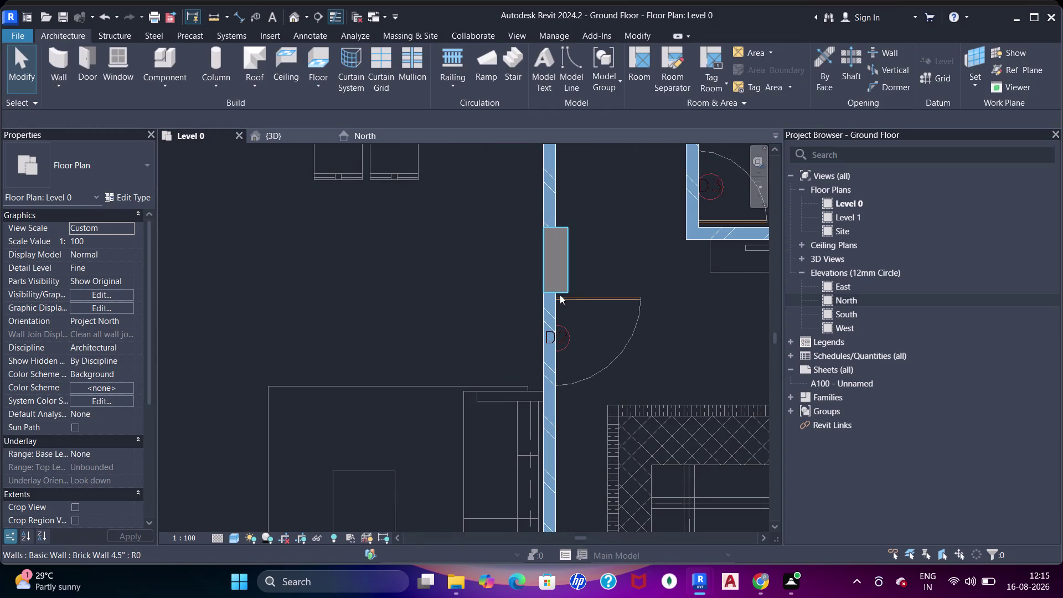
Place the 3' single interior door in the D2 opening with the DR command.
key(d)
key(r)
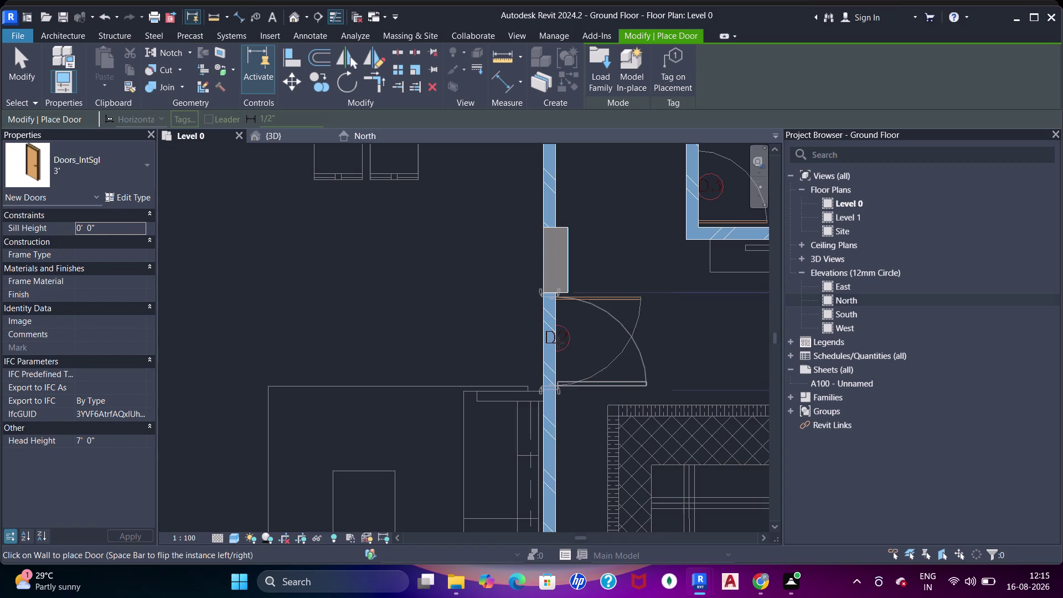
key(space)
scroll(up, 3)
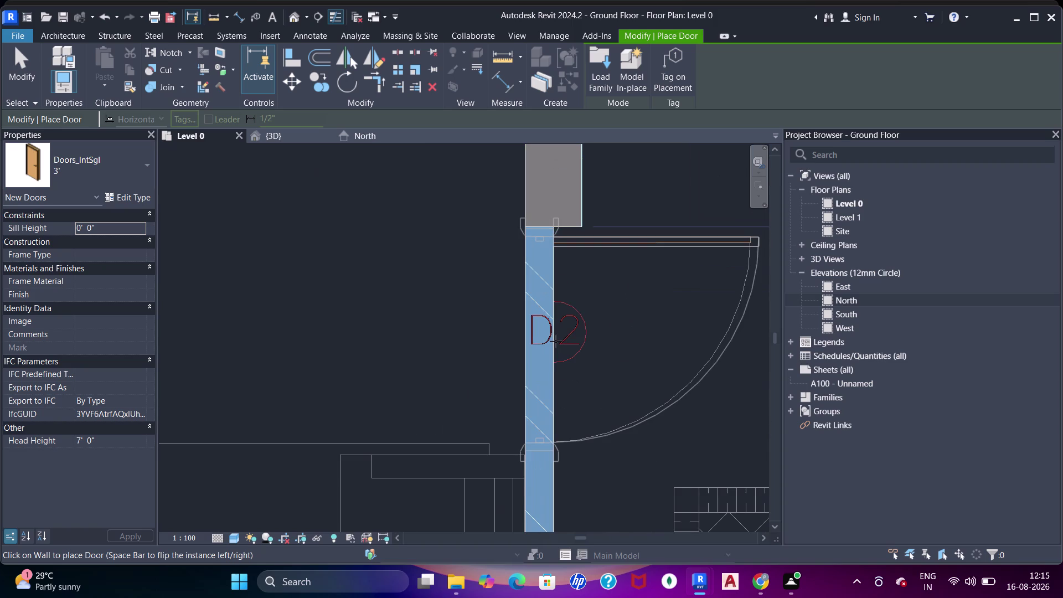
key(w)
key(f)
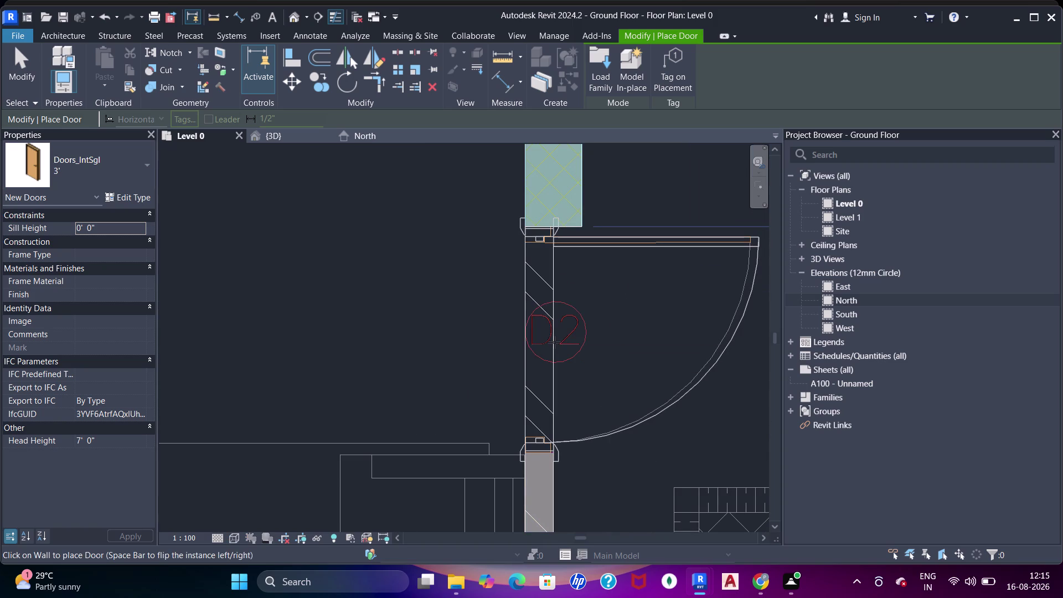
click(554, 340)
scroll(down, 3)
middle_drag(571, 305, 571, 348)
key(Escape)
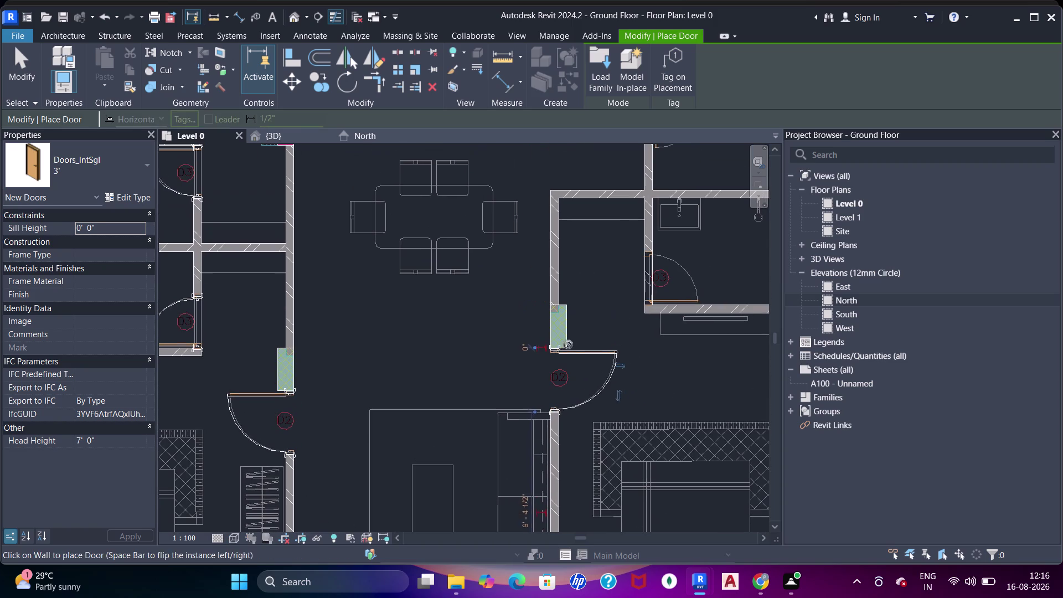
key(Escape)
Check the concrete column beside the doorway, then clear the selection.
click(571, 315)
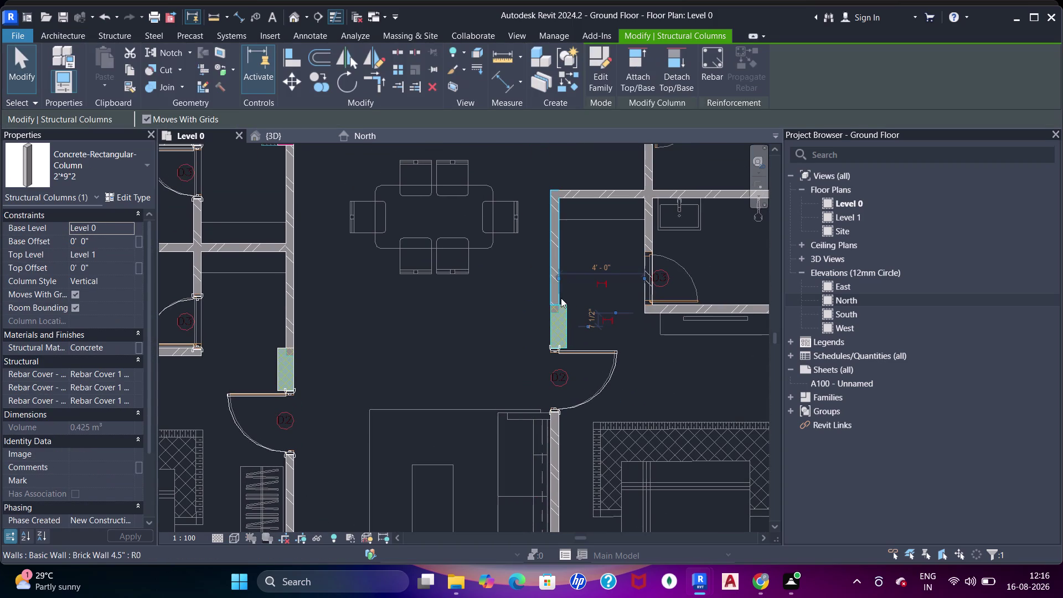
key(Escape)
click(561, 293)
key(Escape)
middle_drag(621, 316, 562, 351)
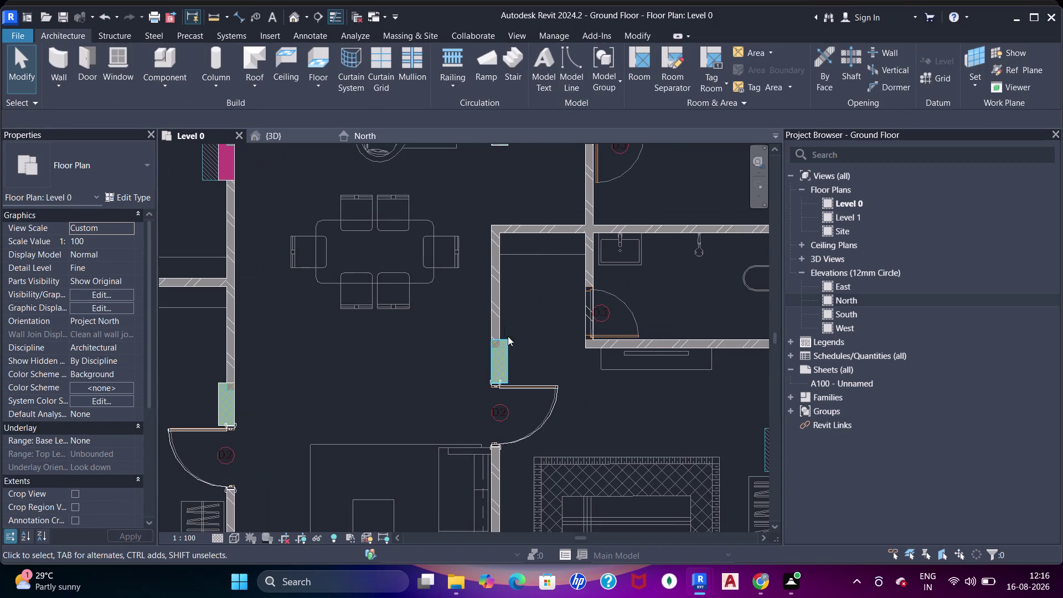
click(492, 311)
key(Escape)
Pan and zoom the plan to the D3 bathroom opening.
scroll(down, 3)
middle_drag(540, 290, 493, 192)
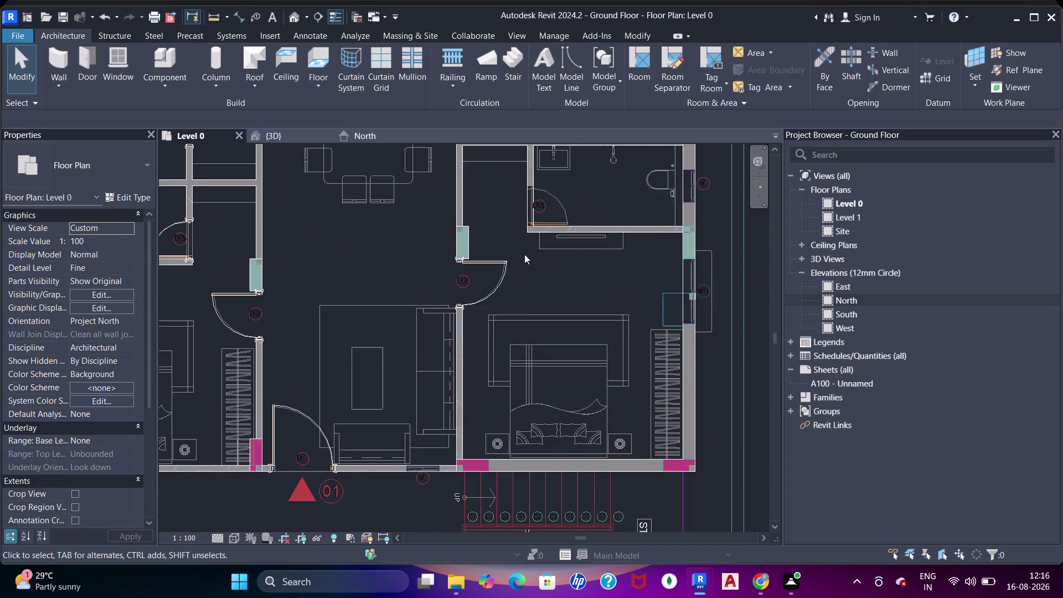
middle_drag(547, 259, 526, 357)
scroll(up, 3)
scroll(up, 3)
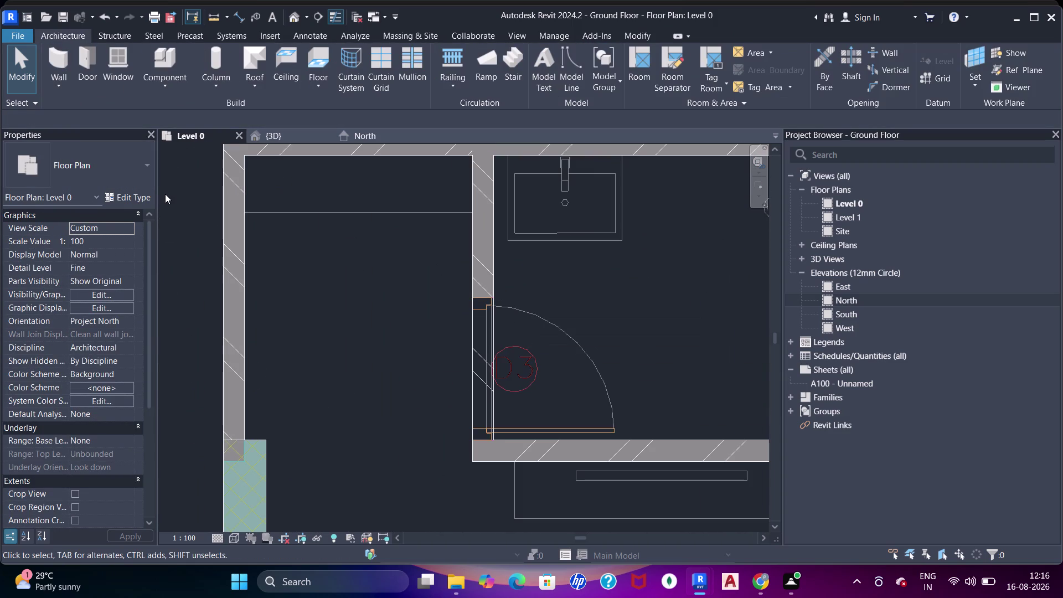
Place a 2'6" single interior door in the D3 bathroom opening.
key(d)
key(r)
drag(79, 156, 175, 170)
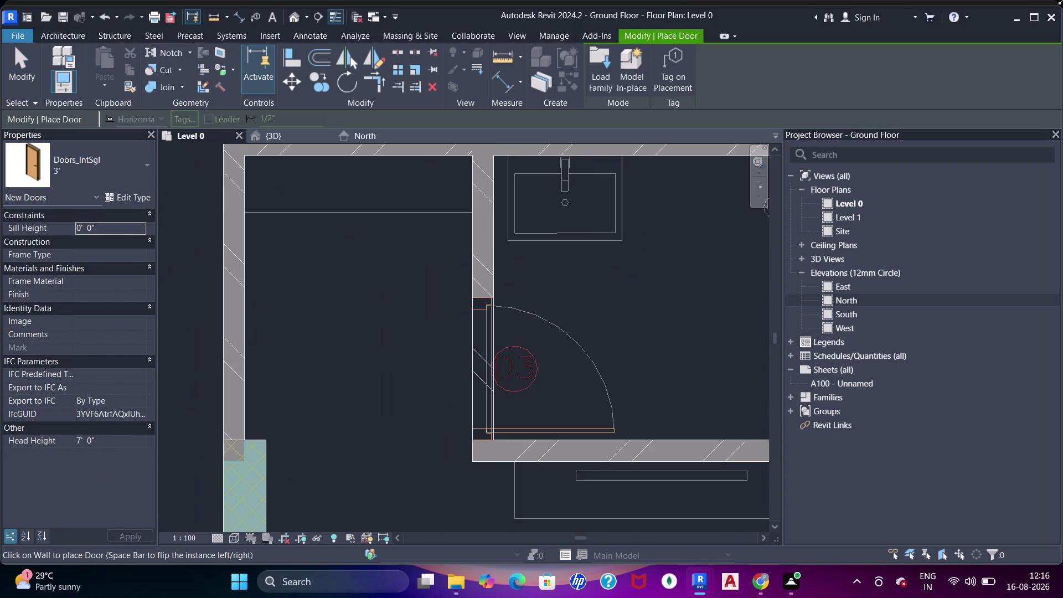
click(111, 153)
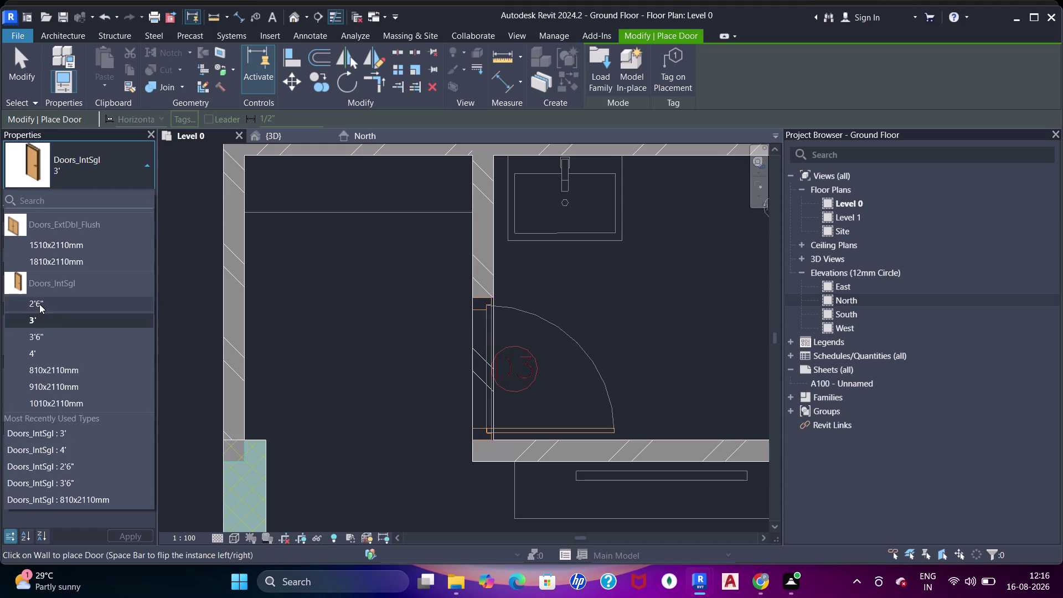
click(40, 304)
scroll(up, 3)
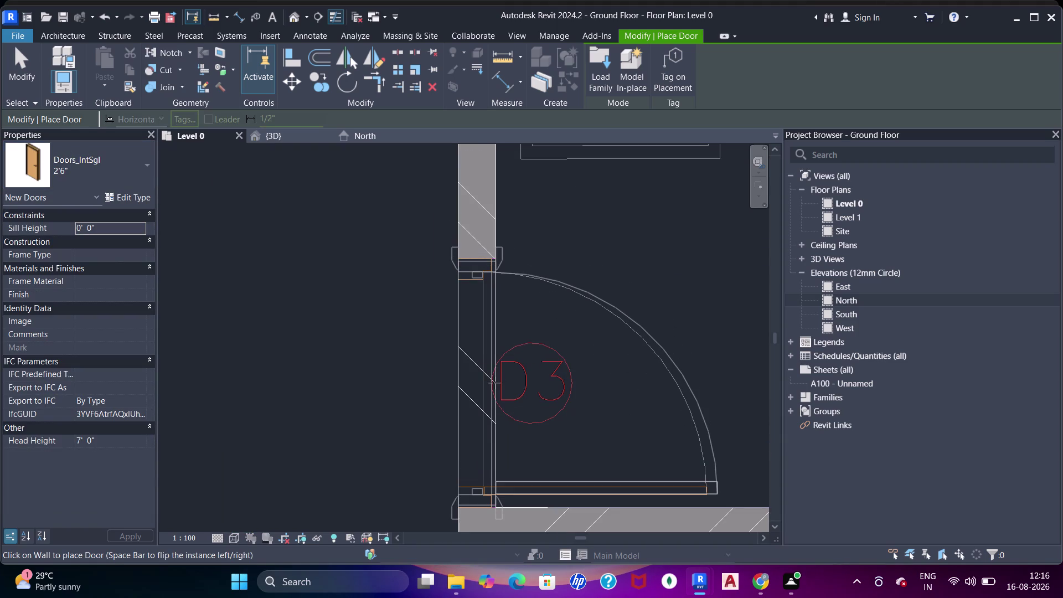
click(494, 383)
Pan around the bathroom, living area, bedroom and the whole ground floor.
scroll(down, 3)
middle_drag(525, 389, 429, 362)
scroll(down, 3)
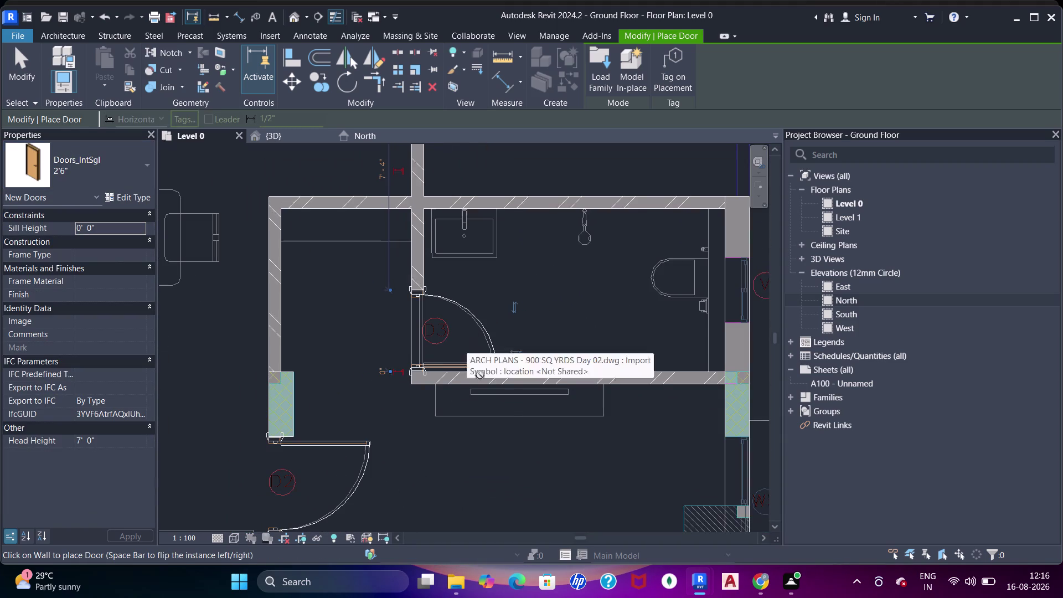
middle_drag(489, 412, 523, 282)
scroll(down, 3)
middle_click(510, 363)
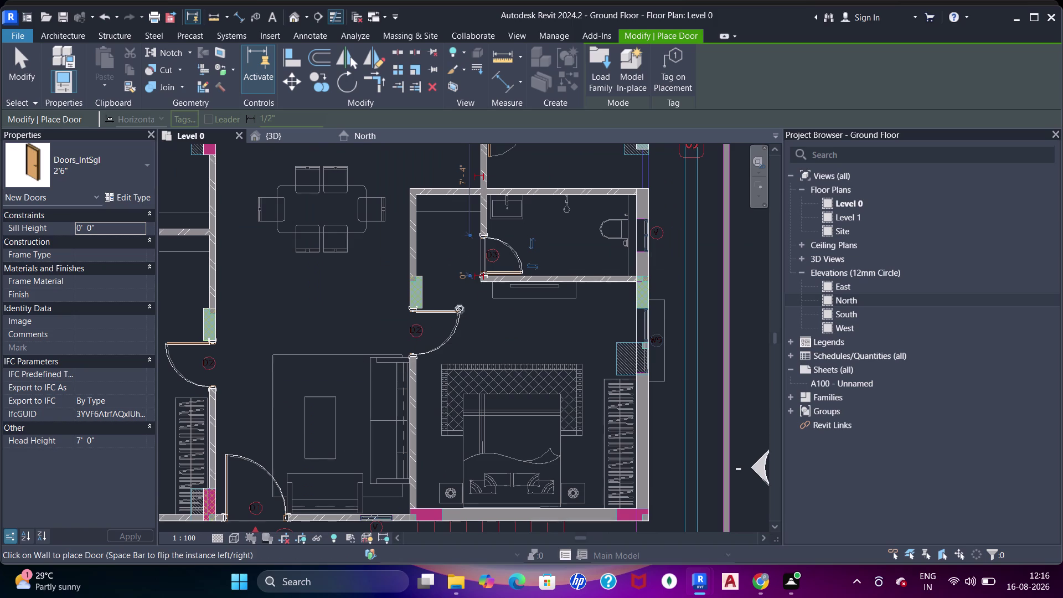
scroll(down, 3)
middle_drag(502, 366, 505, 482)
middle_drag(549, 295, 547, 361)
scroll(up, 3)
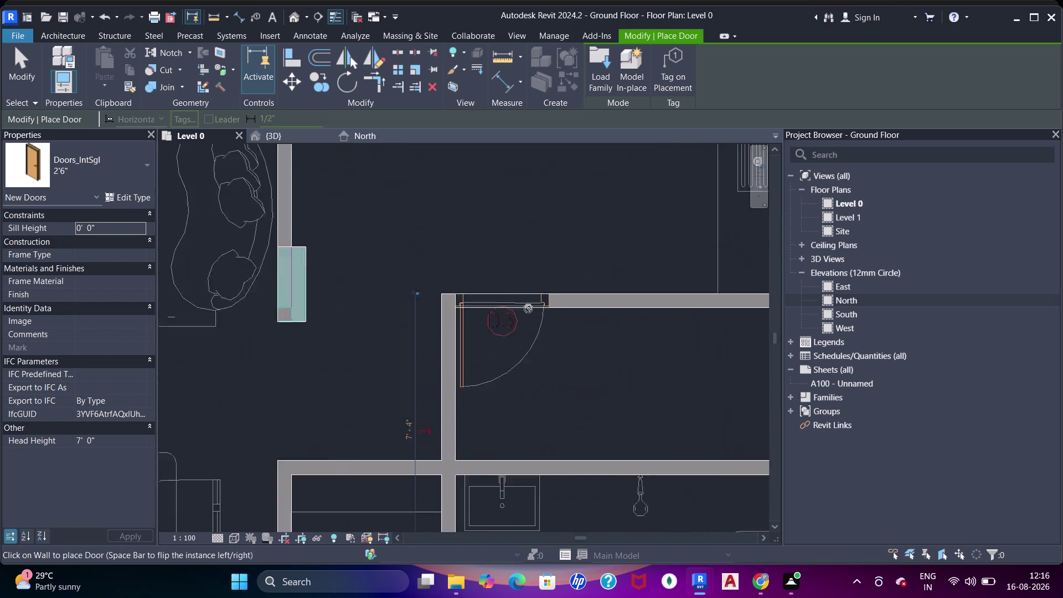
click(482, 303)
scroll(down, 3)
middle_drag(469, 250, 469, 260)
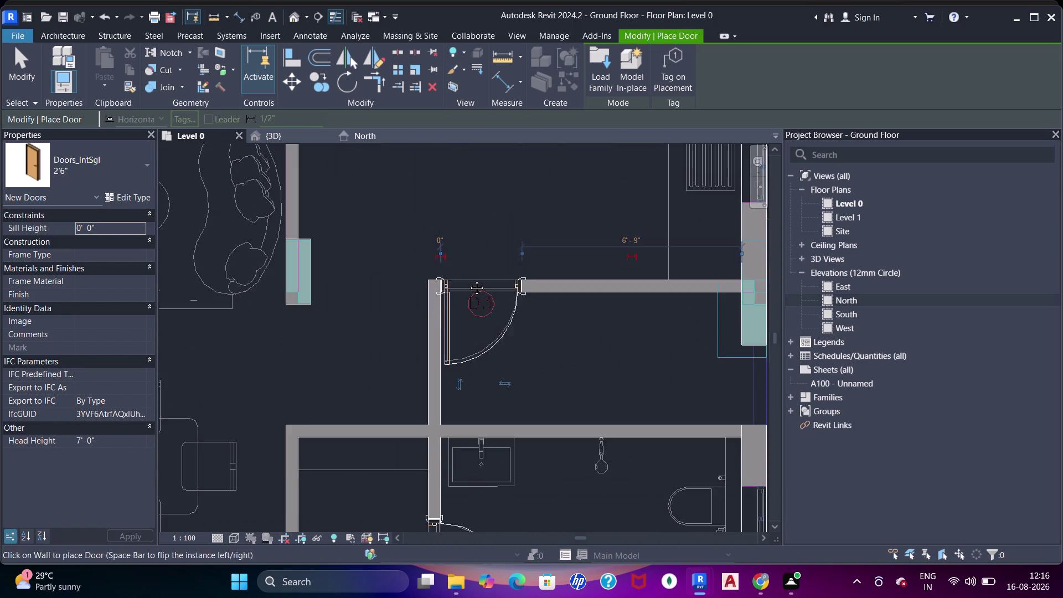
middle_drag(469, 260, 474, 373)
middle_drag(459, 290, 465, 339)
scroll(down, 3)
middle_drag(528, 283, 518, 351)
middle_drag(415, 318, 533, 295)
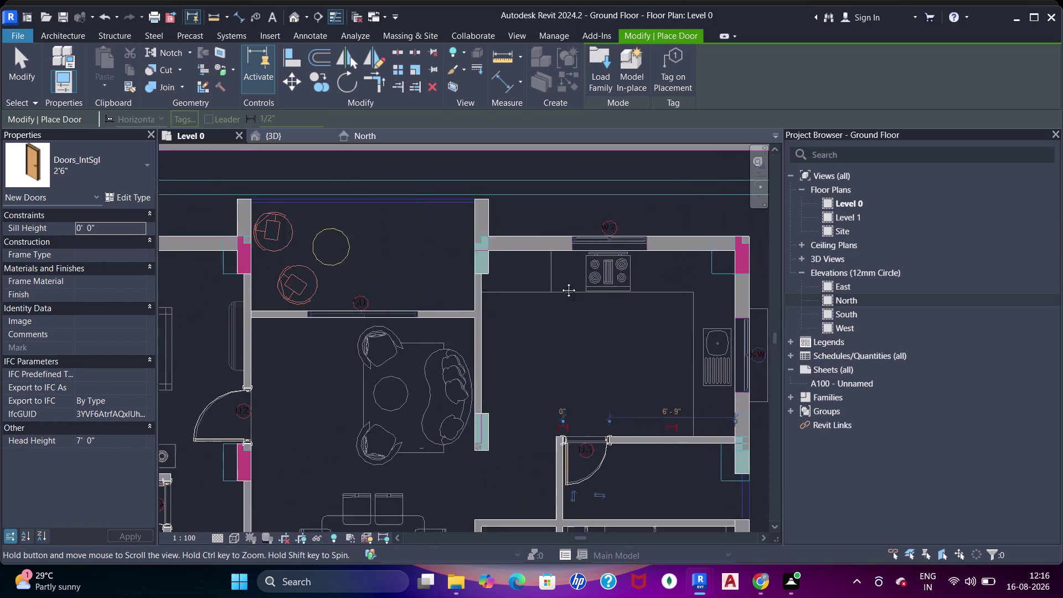
middle_drag(533, 296, 589, 275)
middle_drag(452, 287, 569, 288)
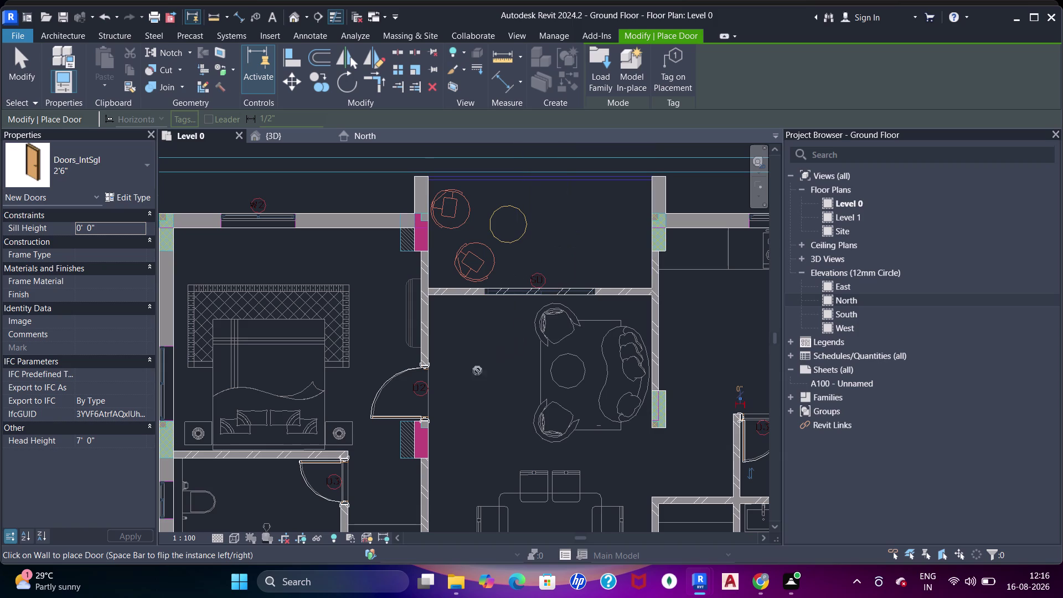
scroll(down, 3)
middle_drag(416, 308, 540, 306)
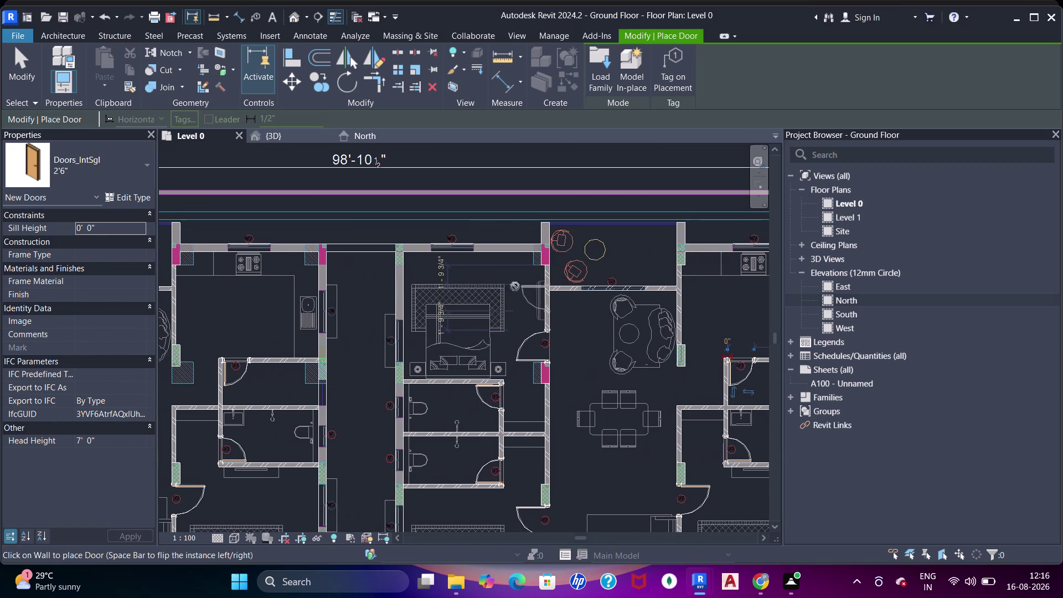
middle_drag(342, 326, 398, 246)
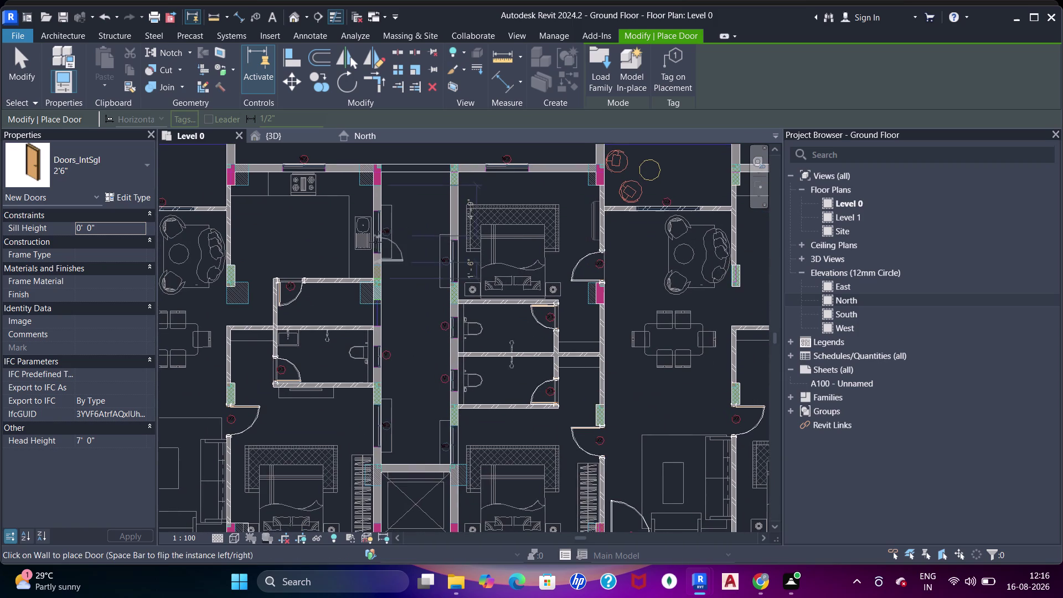
scroll(down, 3)
middle_drag(387, 285, 462, 270)
middle_drag(399, 247, 447, 325)
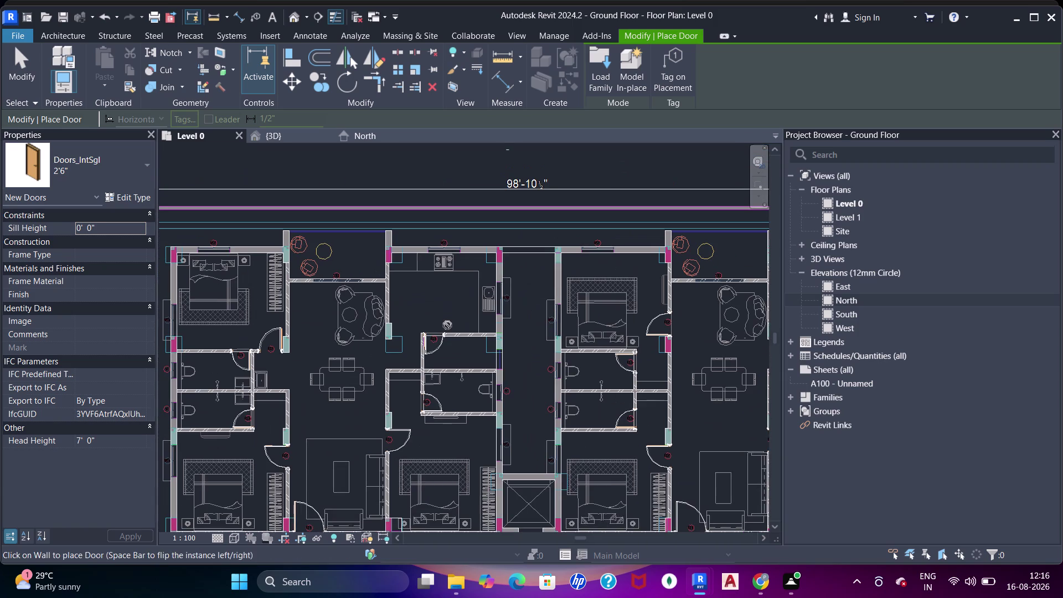
Exit door placement and return to the plain Level 0 plan.
key(Escape)
key(Escape)
middle_drag(521, 319, 507, 275)
scroll(up, 3)
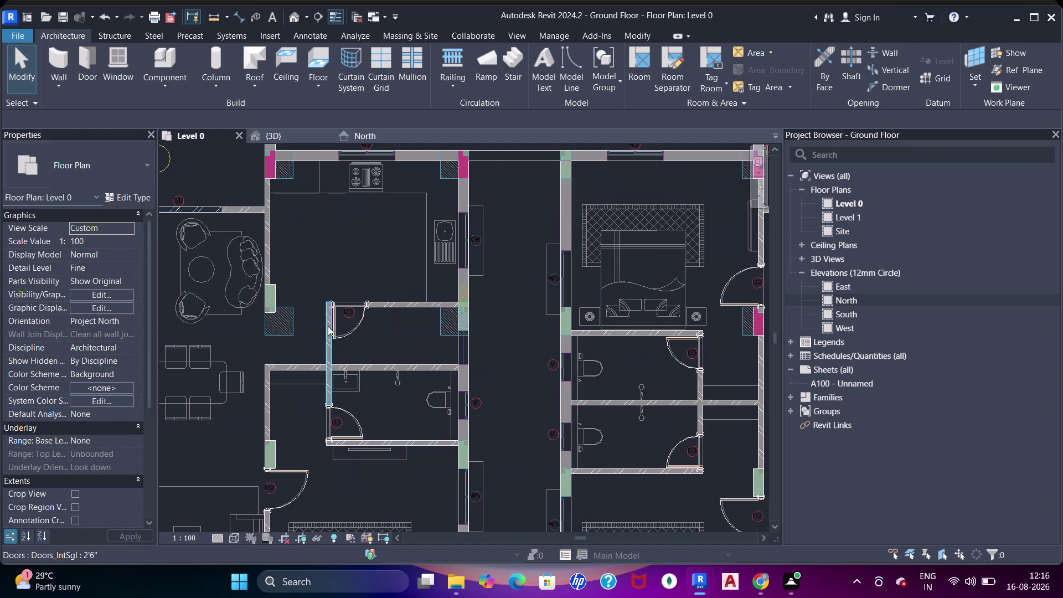
scroll(down, 3)
middle_drag(448, 420, 421, 308)
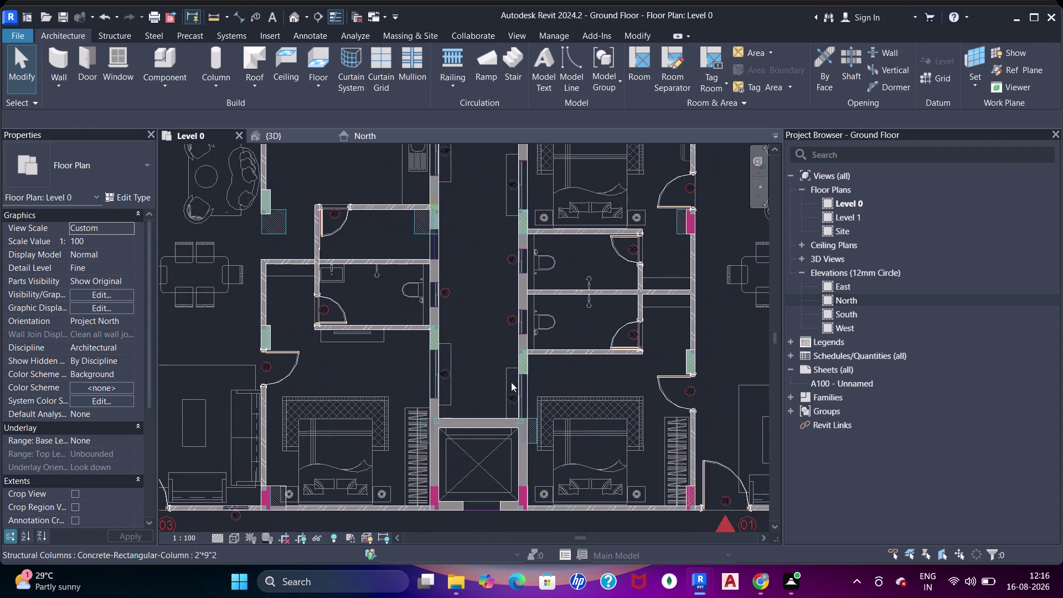
click(630, 240)
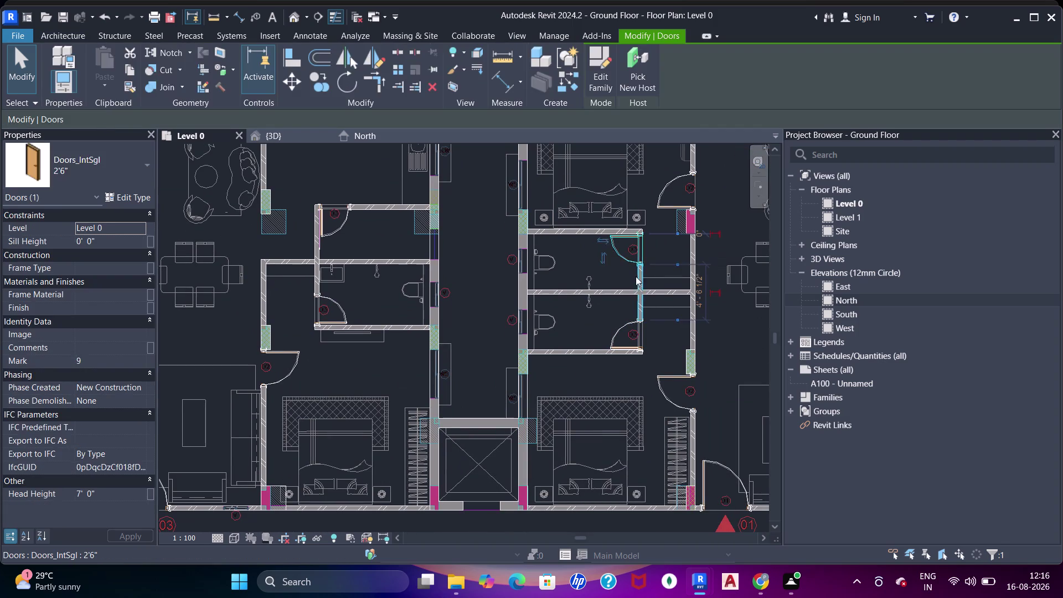
key(Escape)
middle_drag(630, 279, 603, 393)
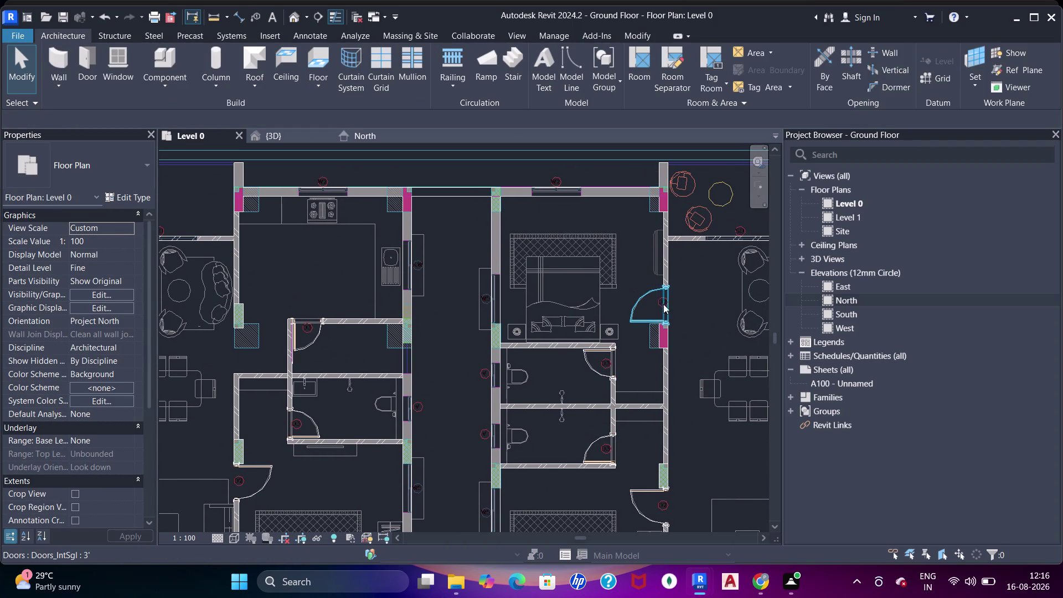
middle_drag(557, 328, 434, 241)
middle_drag(581, 412, 444, 433)
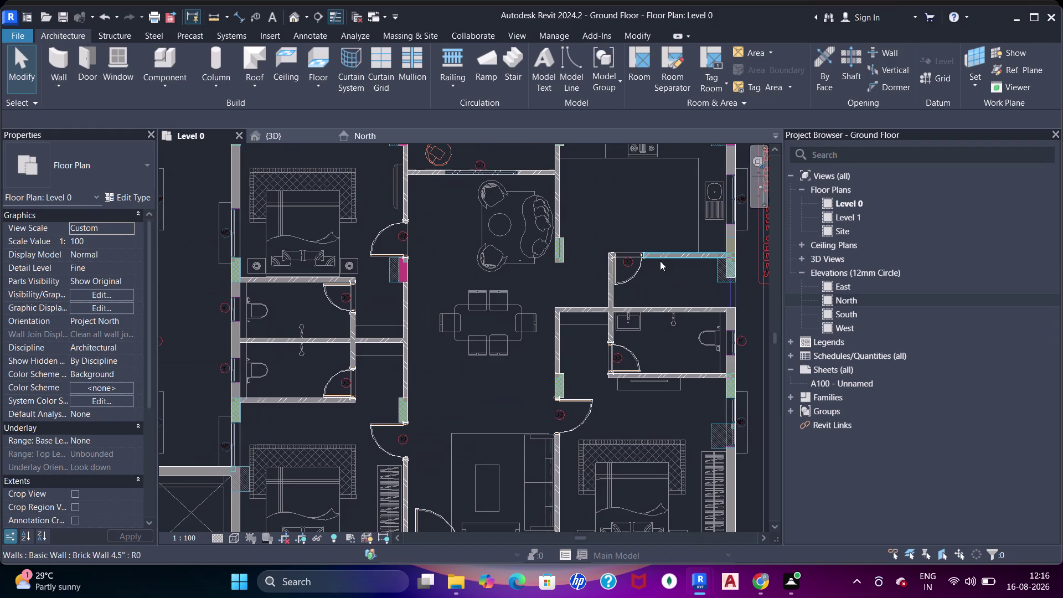
middle_drag(630, 325, 629, 396)
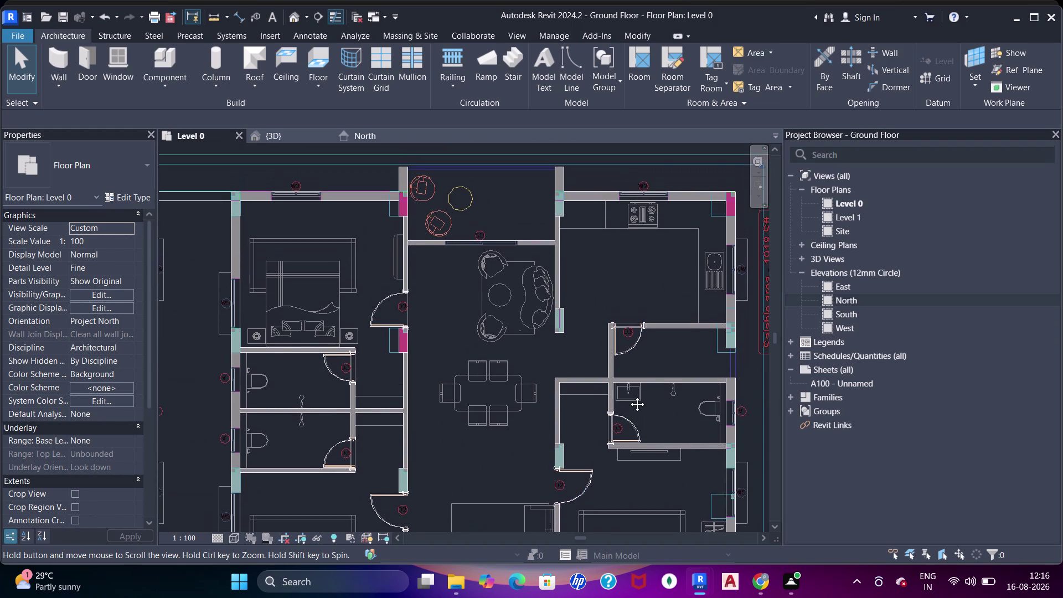
middle_drag(629, 396, 664, 204)
middle_drag(619, 374, 643, 328)
middle_drag(369, 388, 617, 299)
middle_drag(671, 379, 555, 278)
scroll(up, 3)
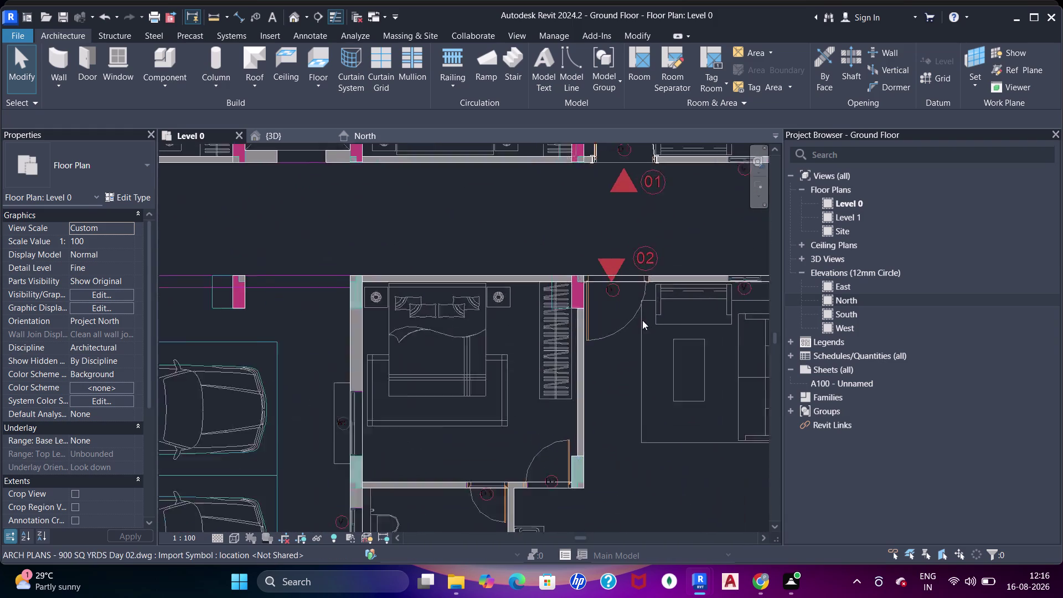
scroll(up, 3)
middle_drag(598, 280, 595, 312)
scroll(up, 3)
key(d)
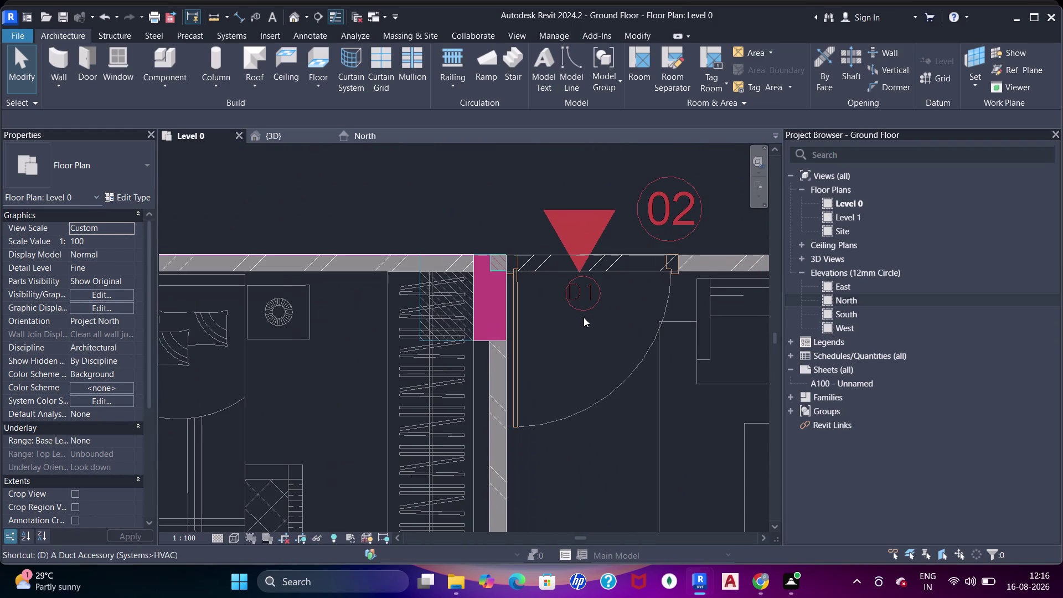
Choose the Doors_IntSgl 4' type and look over the bedroom door opening.
key(r)
click(80, 163)
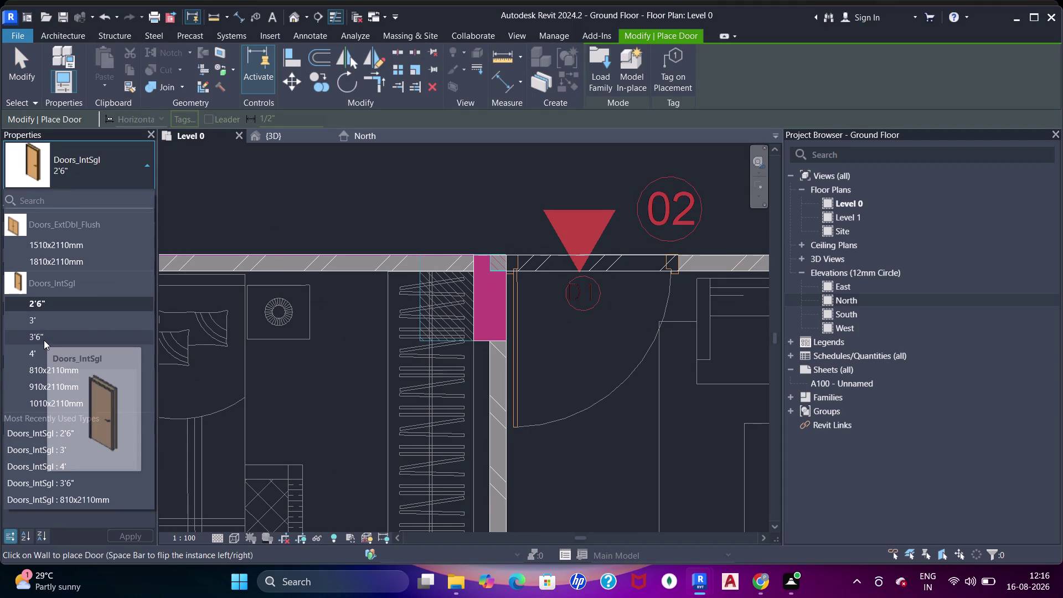
click(43, 349)
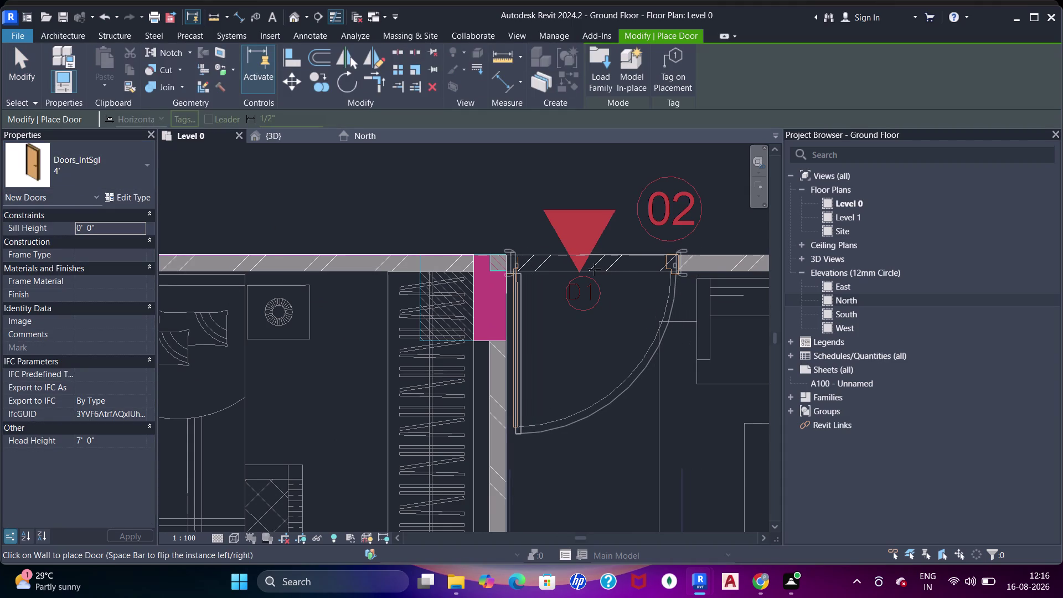
click(592, 270)
scroll(down, 3)
middle_drag(617, 306, 617, 276)
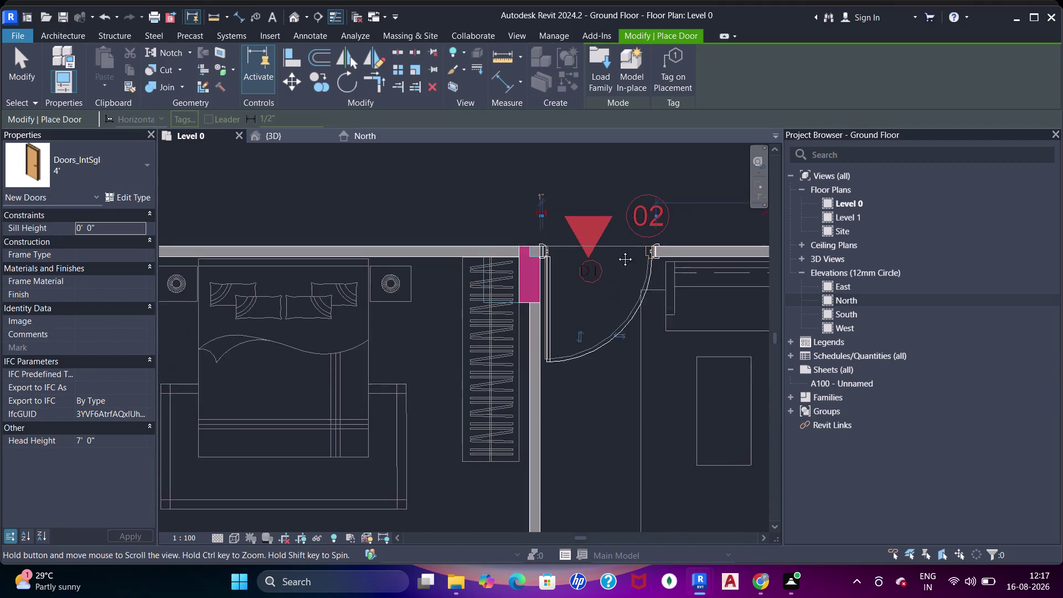
middle_drag(617, 276, 605, 214)
scroll(down, 3)
scroll(up, 3)
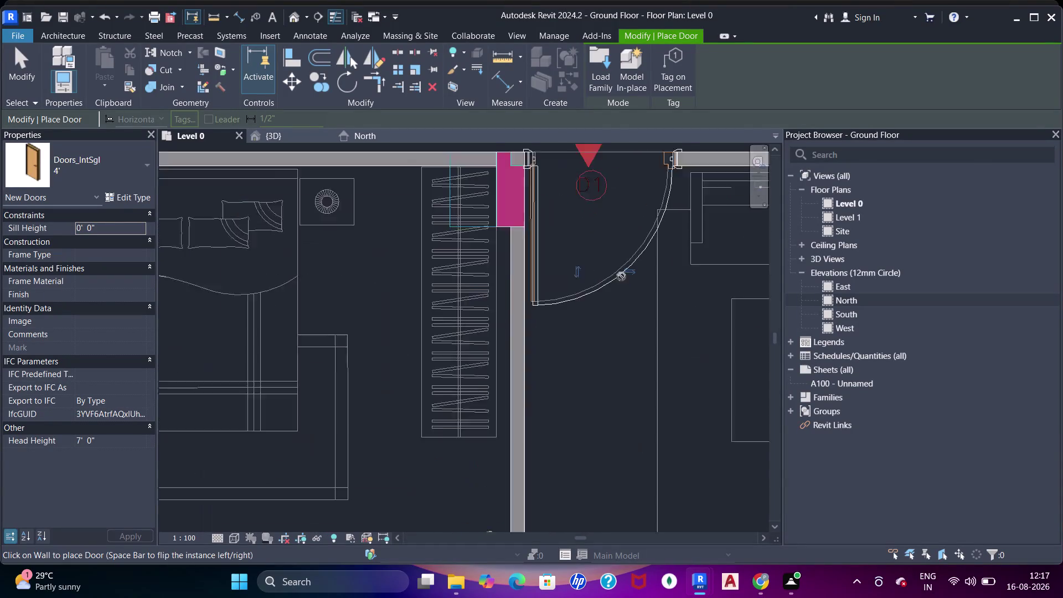
middle_drag(544, 218, 564, 353)
scroll(up, 3)
key(Escape)
key(Escape)
Select the door by elevation marker 02 and review it in the plan.
click(524, 304)
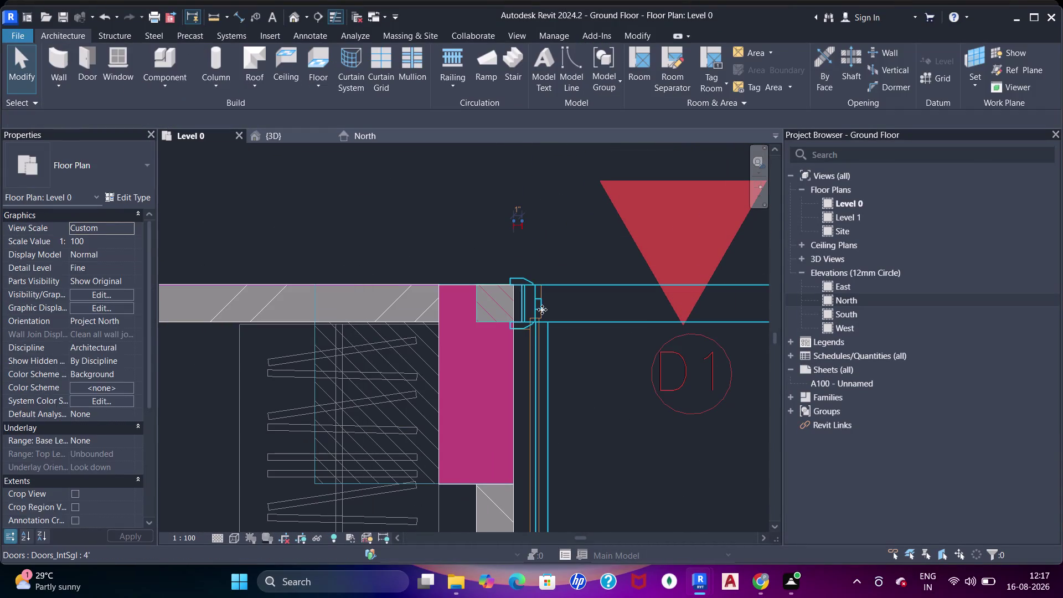
key(Left)
key(Left)
key(Left)
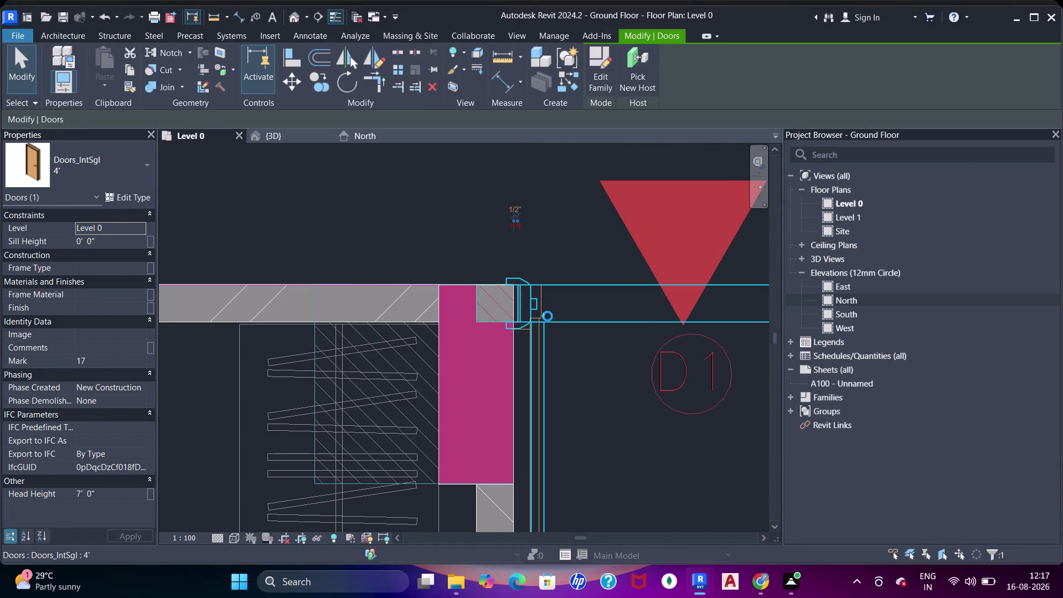
key(Left)
scroll(down, 3)
middle_drag(555, 285, 547, 287)
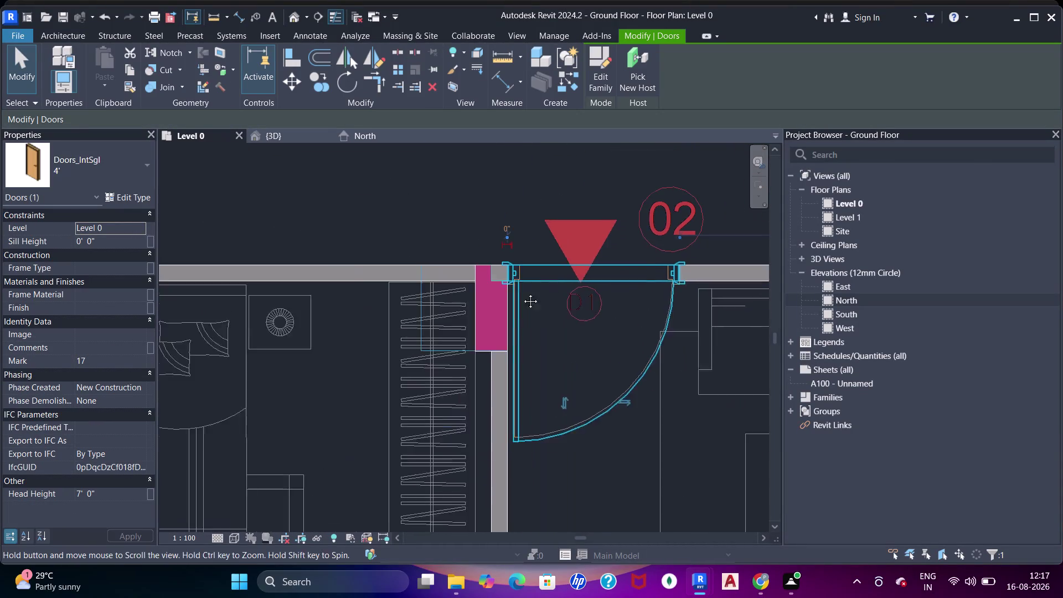
middle_drag(546, 287, 417, 307)
scroll(up, 3)
scroll(down, 3)
middle_drag(482, 337, 517, 289)
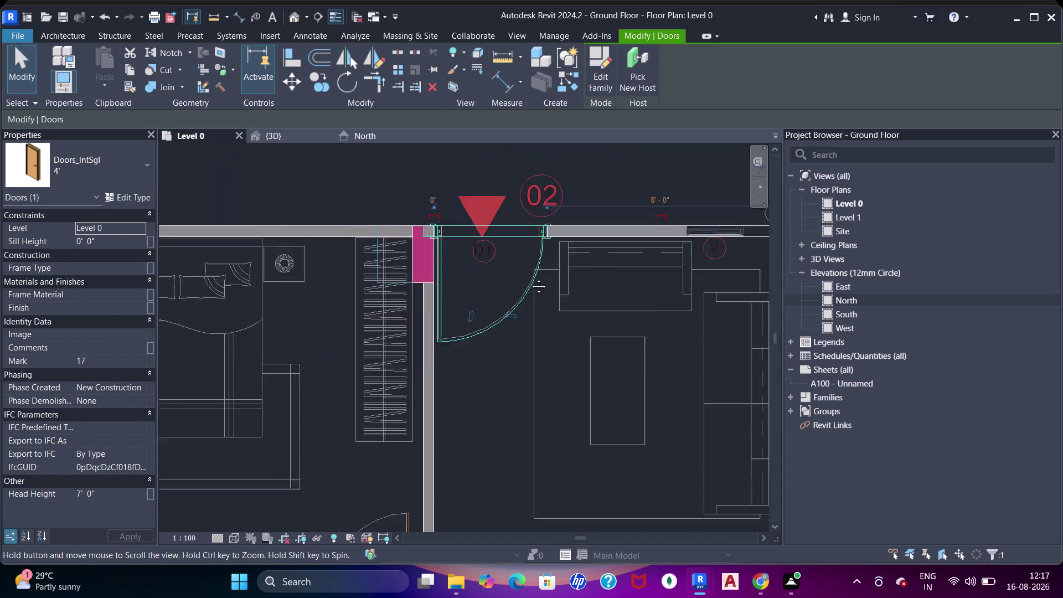
middle_drag(518, 289, 531, 269)
Start placing another 4' door like the selected one.
key(d)
key(r)
scroll(down, 3)
middle_drag(535, 268, 533, 206)
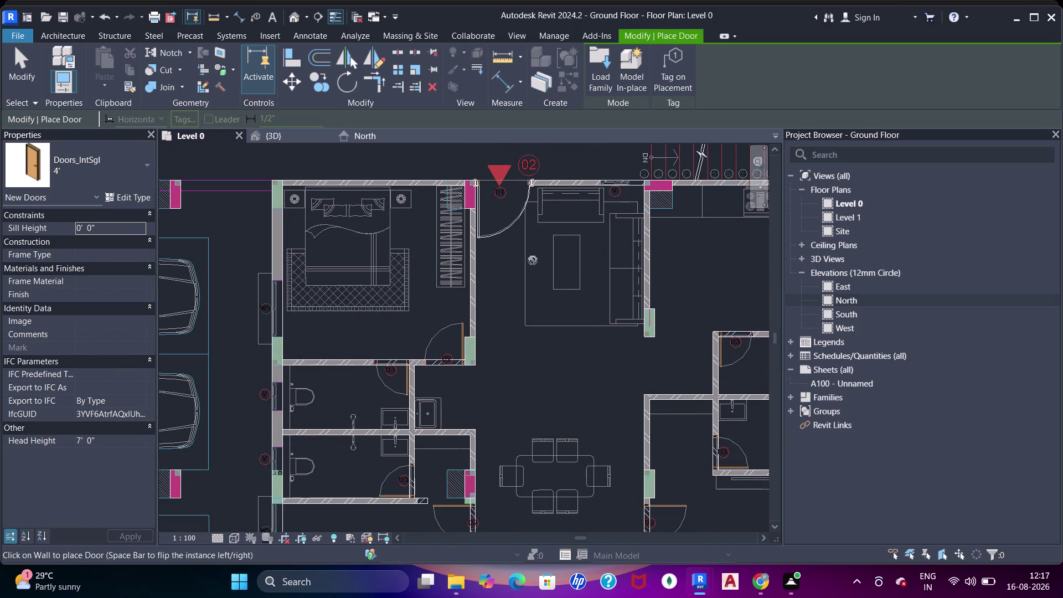
Switch the door type to 2'6" while panning toward the bathroom wall.
middle_drag(602, 263, 542, 254)
scroll(up, 3)
middle_drag(677, 348, 595, 365)
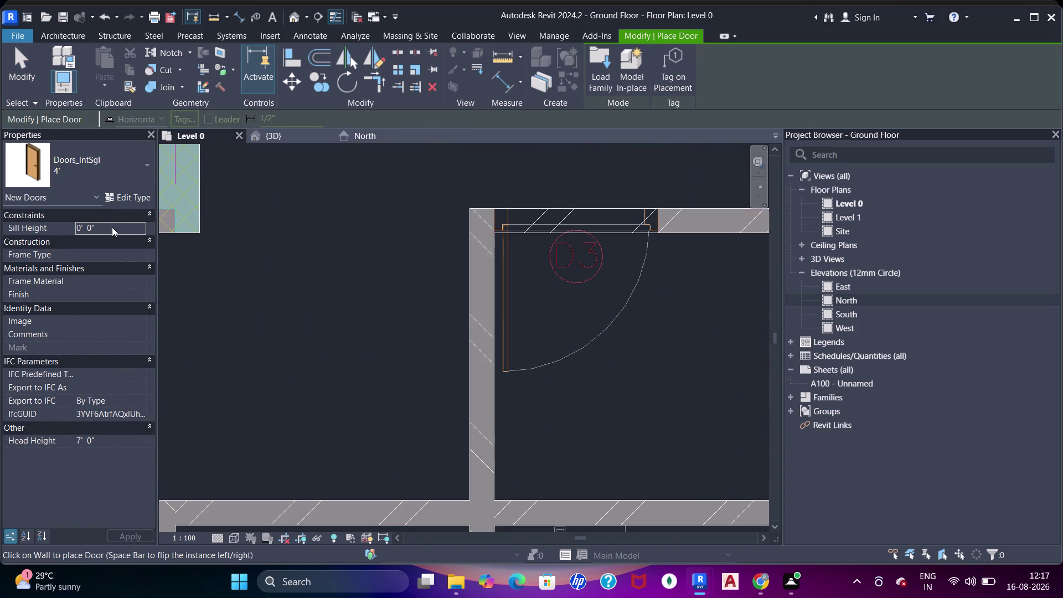
click(75, 142)
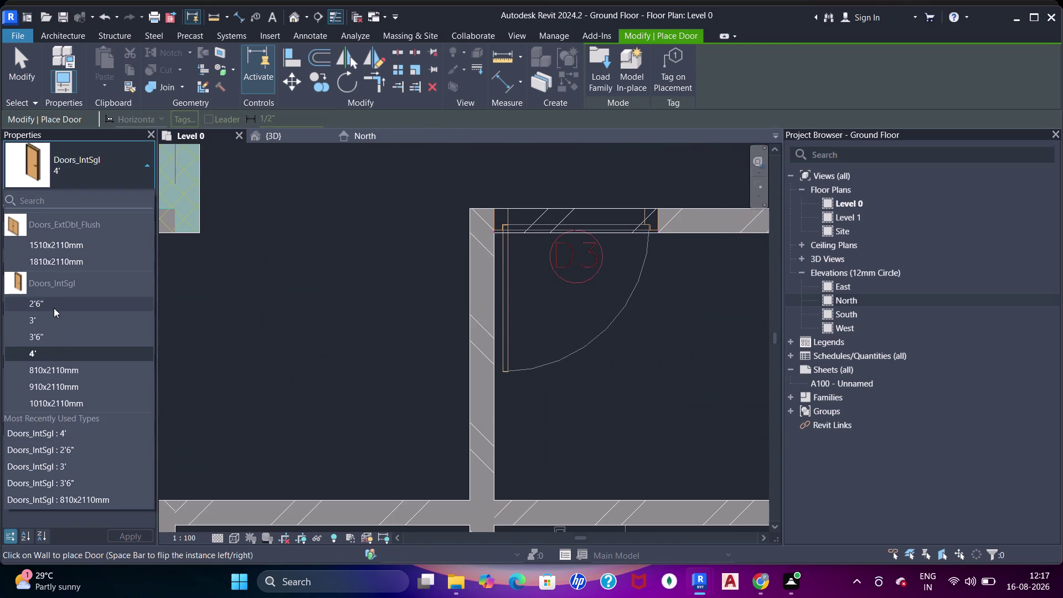
click(53, 308)
scroll(up, 3)
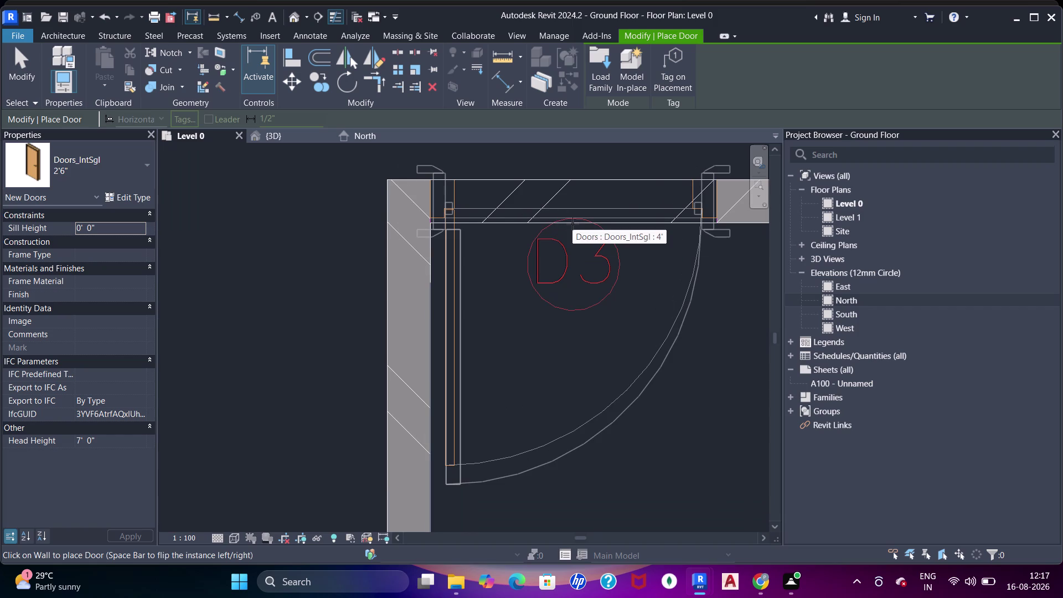
click(572, 224)
scroll(down, 3)
middle_drag(597, 350, 598, 252)
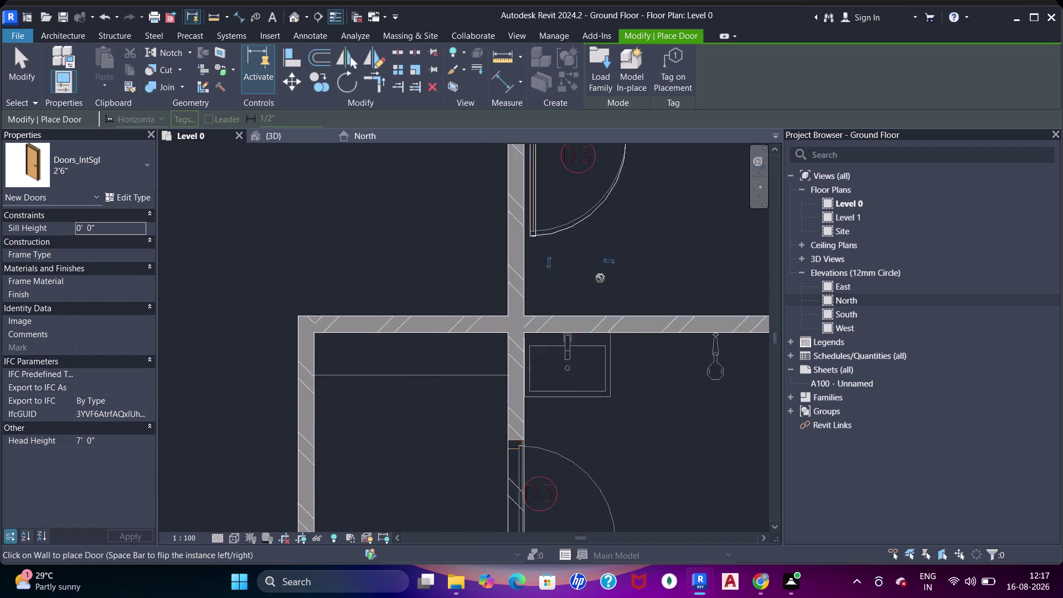
scroll(down, 3)
middle_drag(630, 315, 614, 258)
scroll(up, 3)
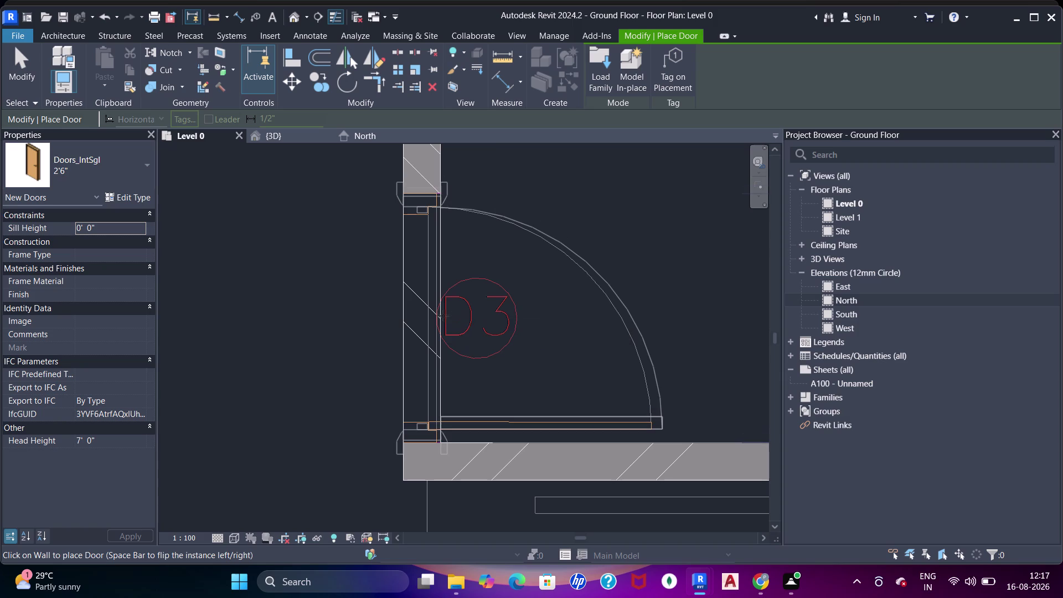
click(441, 320)
Pan out over the bathroom and bedroom to centre the D2 opening.
scroll(down, 3)
middle_drag(496, 320, 479, 272)
scroll(up, 3)
scroll(down, 3)
middle_drag(527, 309, 450, 301)
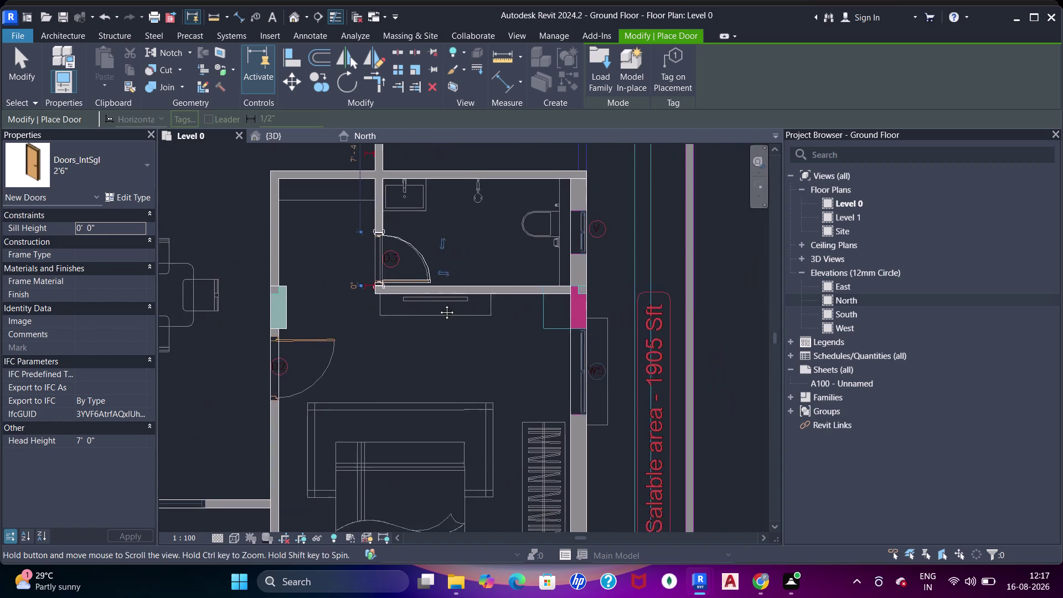
middle_drag(449, 301, 438, 305)
middle_drag(403, 337, 669, 256)
scroll(up, 3)
middle_drag(625, 303, 598, 315)
Select the Doors_IntSgl 3' door type and flip the door swing.
click(127, 181)
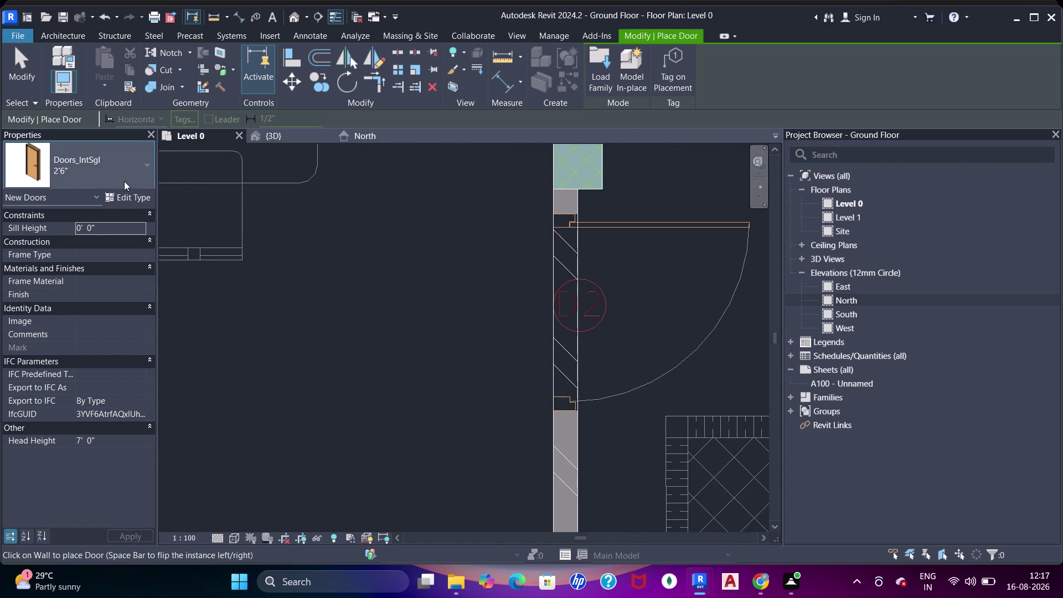
click(66, 317)
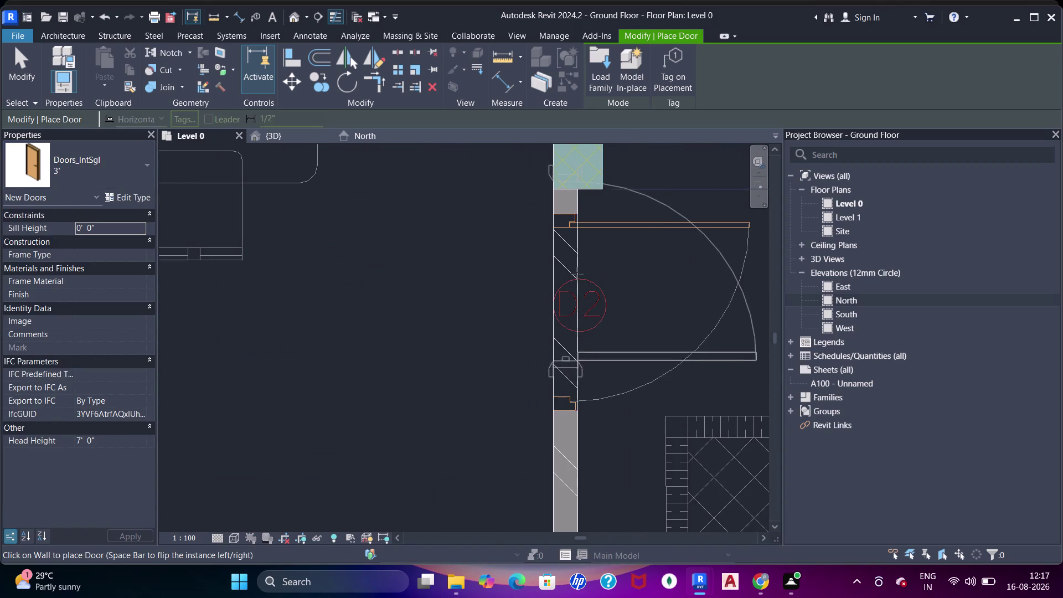
key(space)
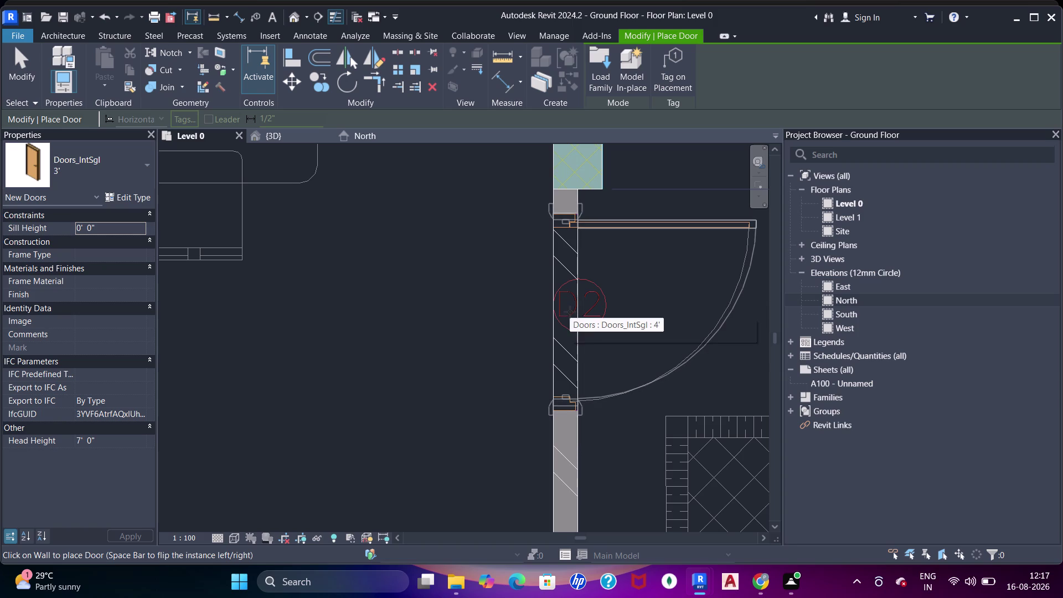
click(570, 312)
scroll(up, 3)
scroll(down, 3)
Place the 3' door in the vertical wall at D2 and end door placement.
middle_drag(493, 297, 607, 299)
scroll(down, 3)
middle_drag(405, 301, 478, 282)
scroll(up, 3)
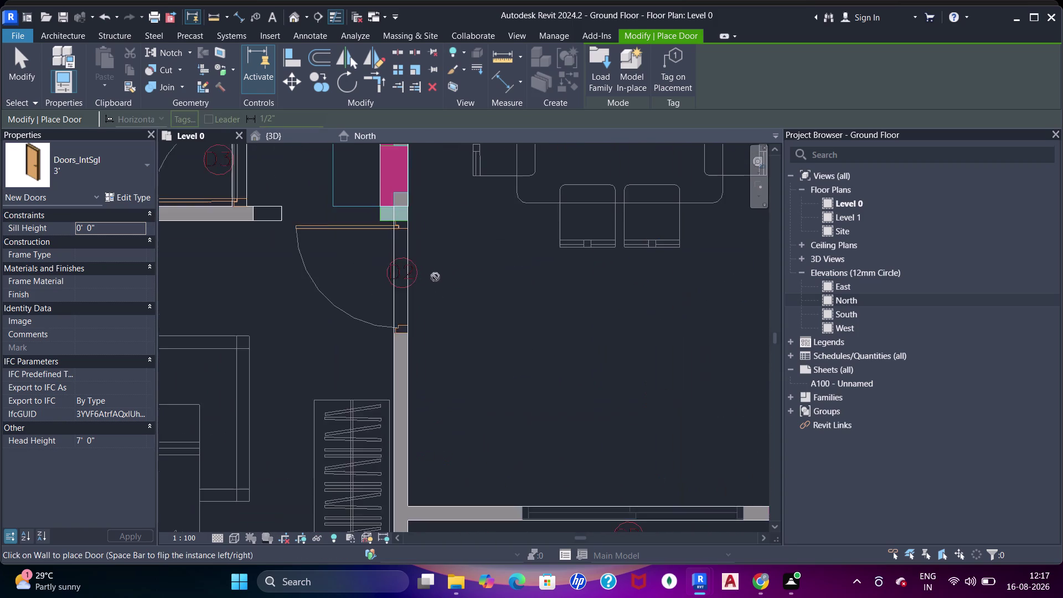
scroll(up, 3)
middle_drag(356, 277, 452, 296)
key(space)
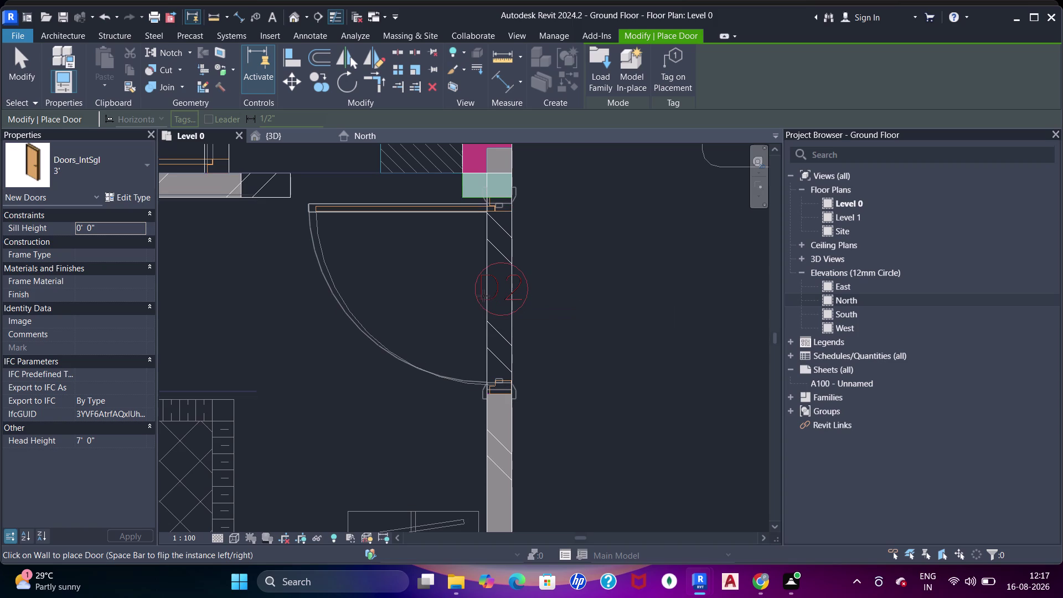
click(484, 294)
key(Escape)
key(Escape)
key(Escape)
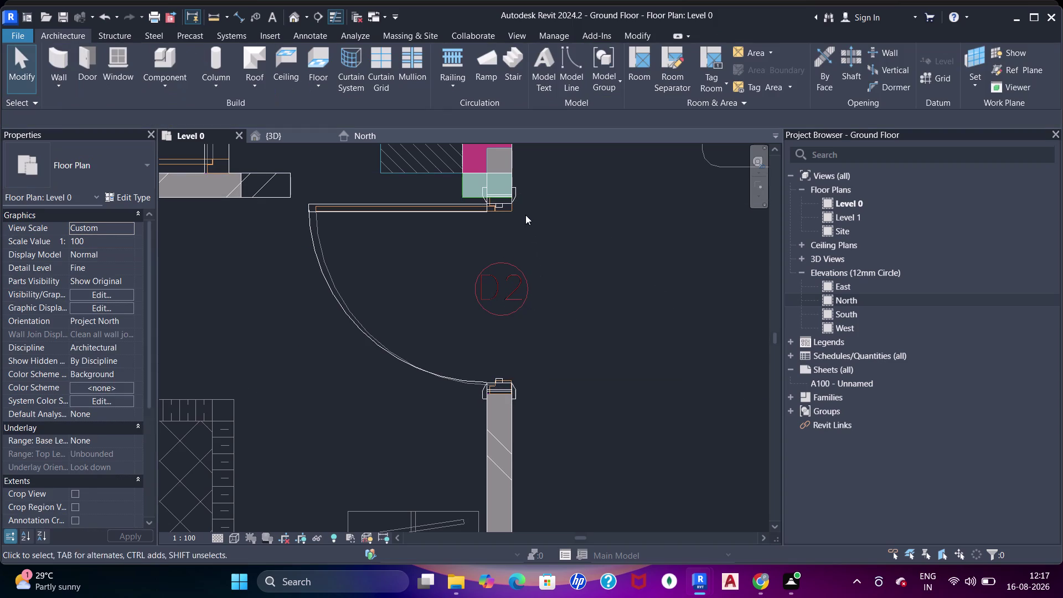
Select the 3' door and align its edge to the adjacent glazing edge.
click(512, 207)
scroll(up, 3)
middle_drag(513, 207, 518, 300)
scroll(up, 3)
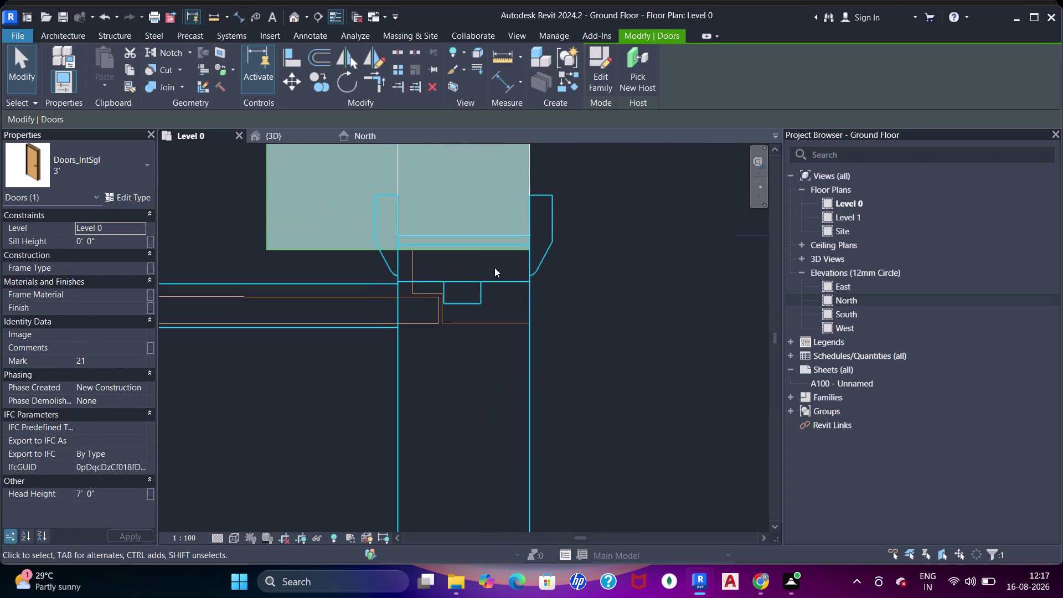
key(a)
key(a)
key(a)
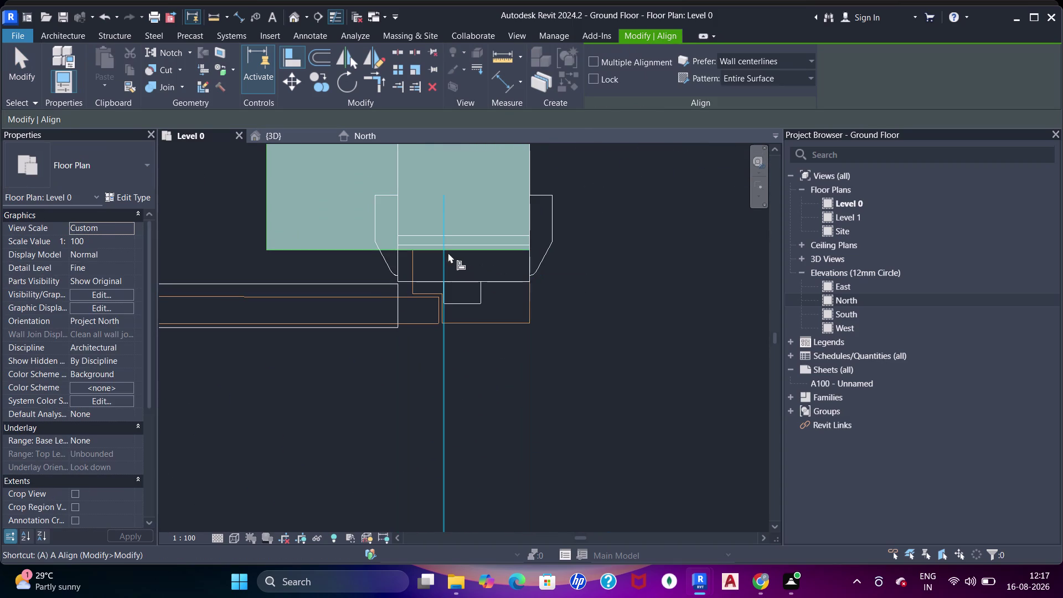
click(429, 252)
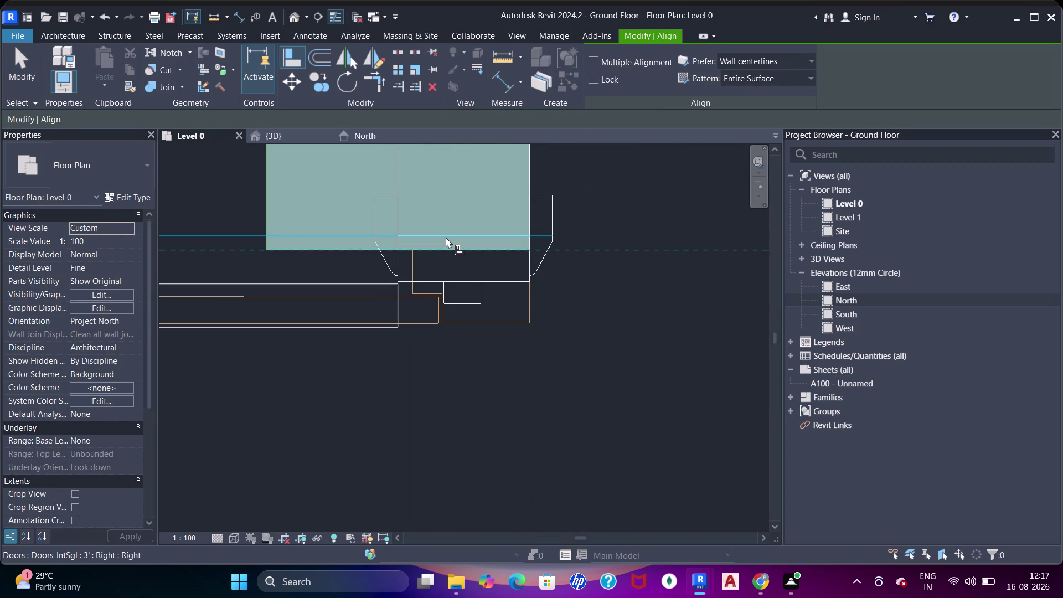
click(446, 237)
scroll(down, 3)
middle_drag(449, 231, 507, 139)
key(Escape)
scroll(down, 3)
key(Escape)
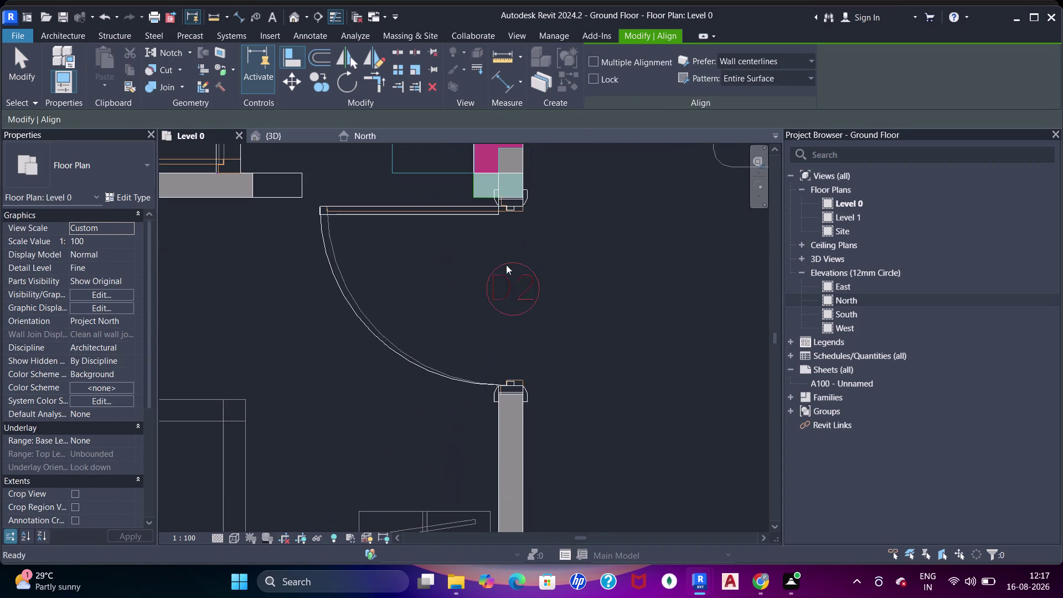
Pan the view over the toilet walls to bring the D3 wall into view.
middle_drag(507, 266, 508, 273)
scroll(down, 3)
middle_drag(448, 345, 547, 325)
middle_drag(383, 230, 462, 370)
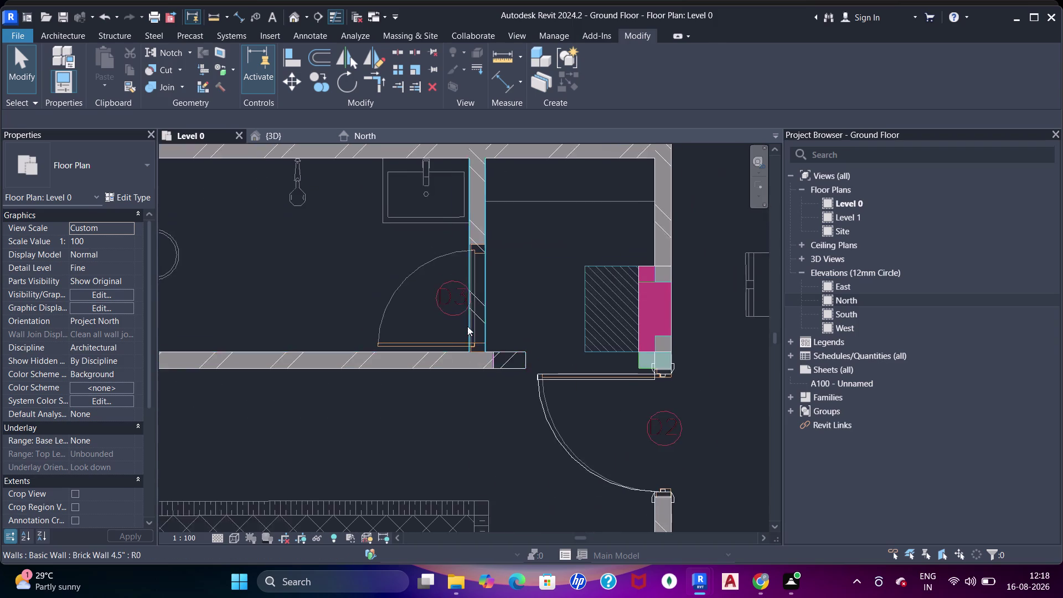
Start the Door tool with DR and pick the Doors_IntSgl 2'6" type.
scroll(up, 3)
text(dr)
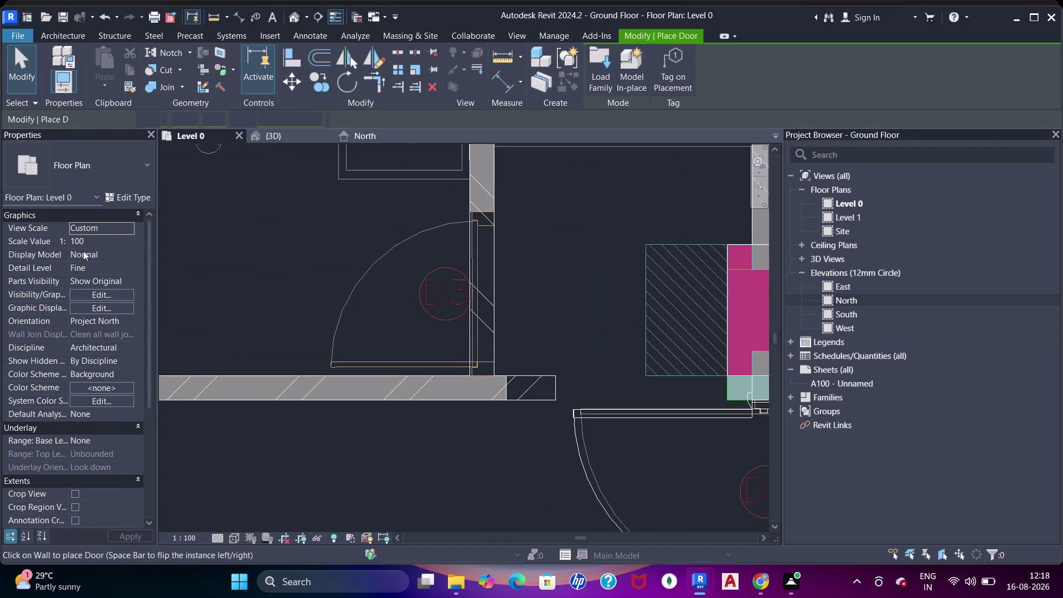
click(79, 168)
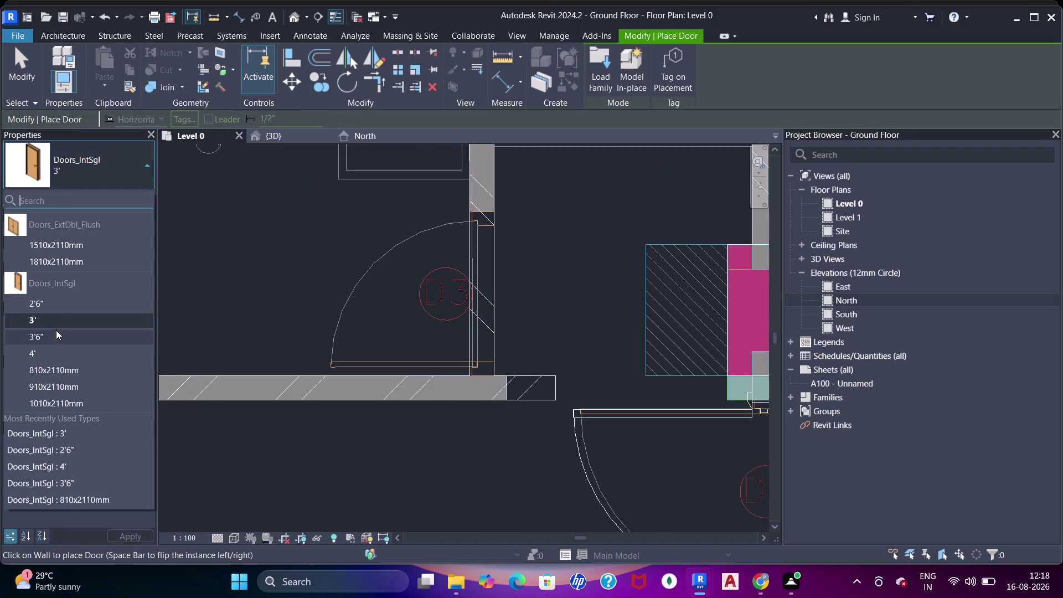
key(Escape)
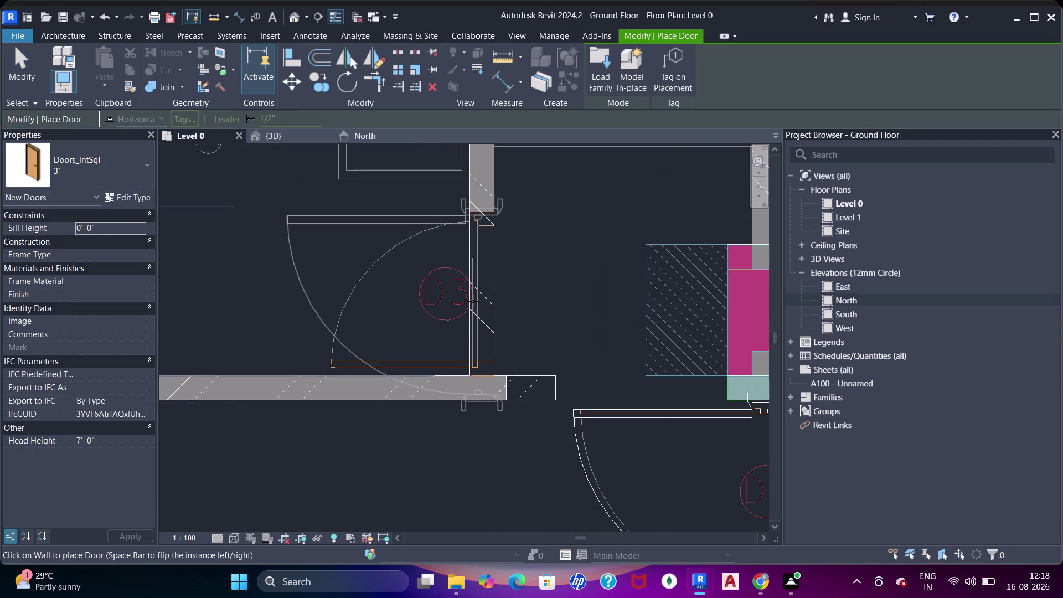
click(54, 166)
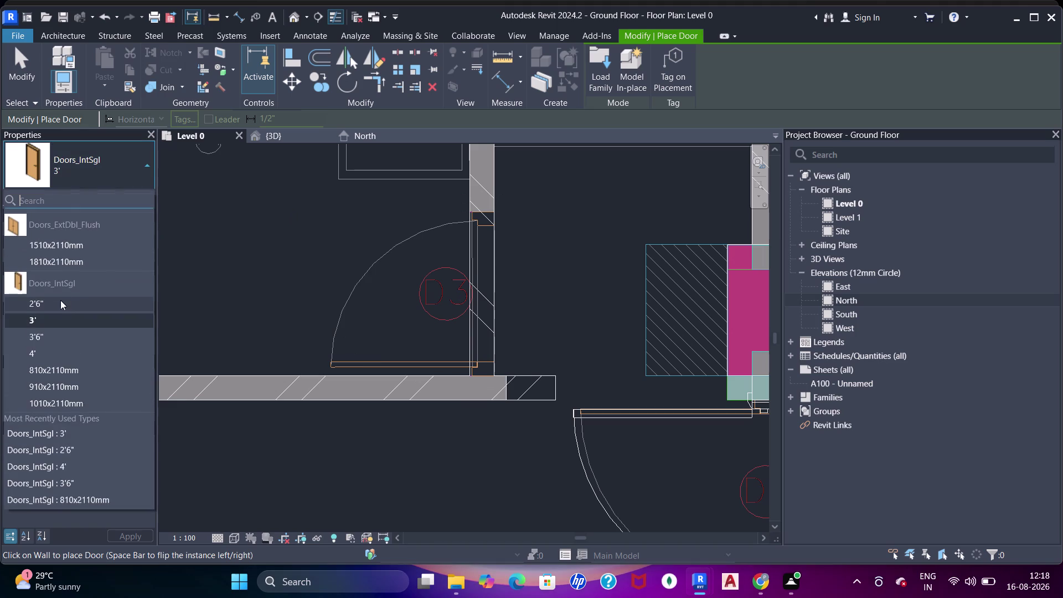
click(56, 300)
key(space)
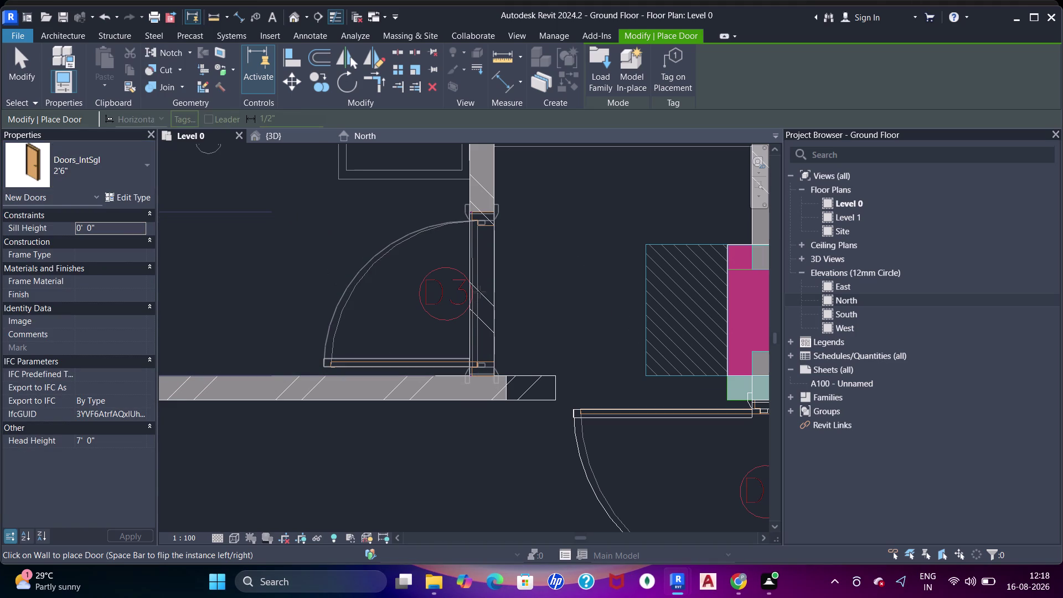
Zoom out and pan over the toilet block to the D3 wall.
click(480, 292)
scroll(down, 3)
middle_drag(430, 268, 613, 310)
scroll(down, 3)
middle_drag(489, 271, 397, 356)
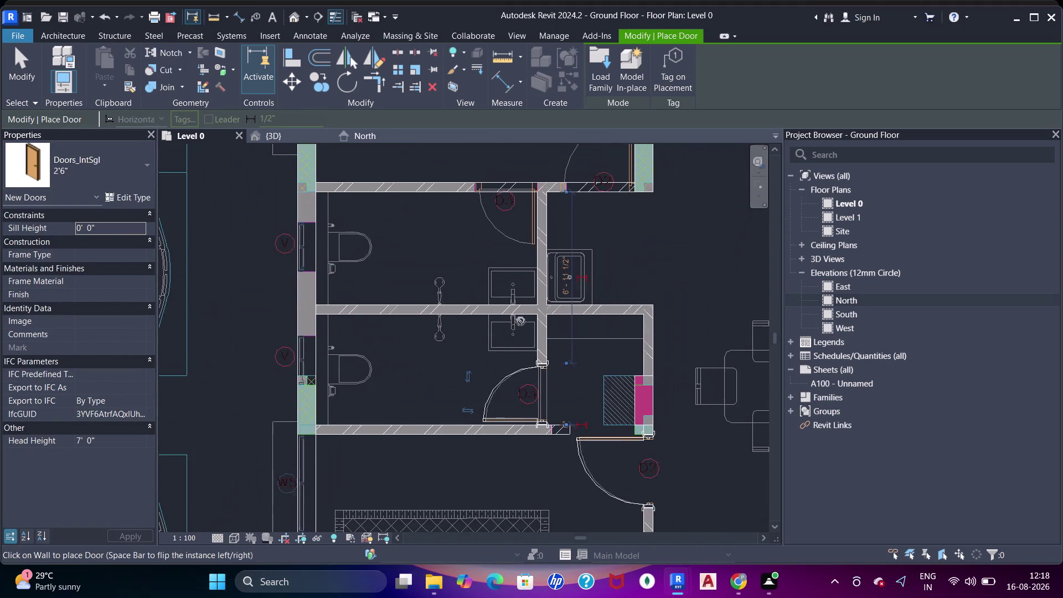
scroll(up, 3)
middle_drag(508, 208, 506, 344)
Restart DR, flip the swing and place the 2'6" door at D3.
key(Escape)
key(Escape)
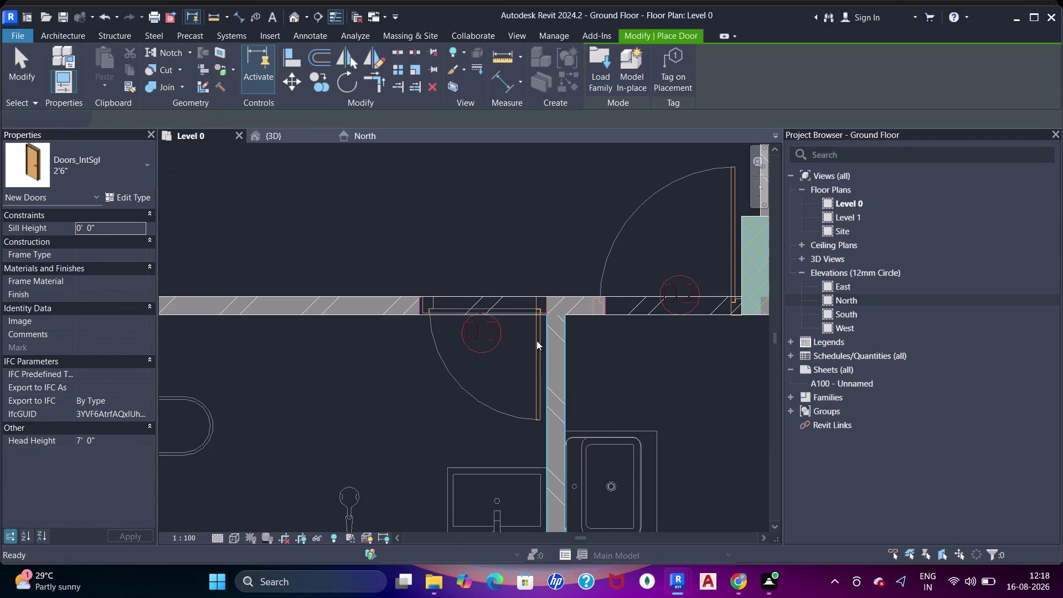
key(Escape)
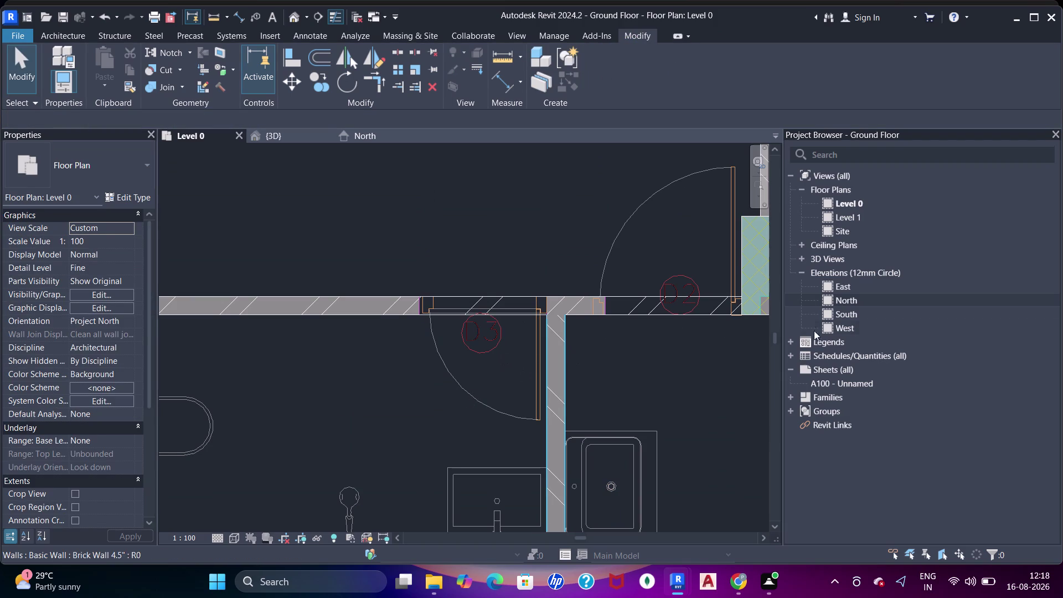
text(d)
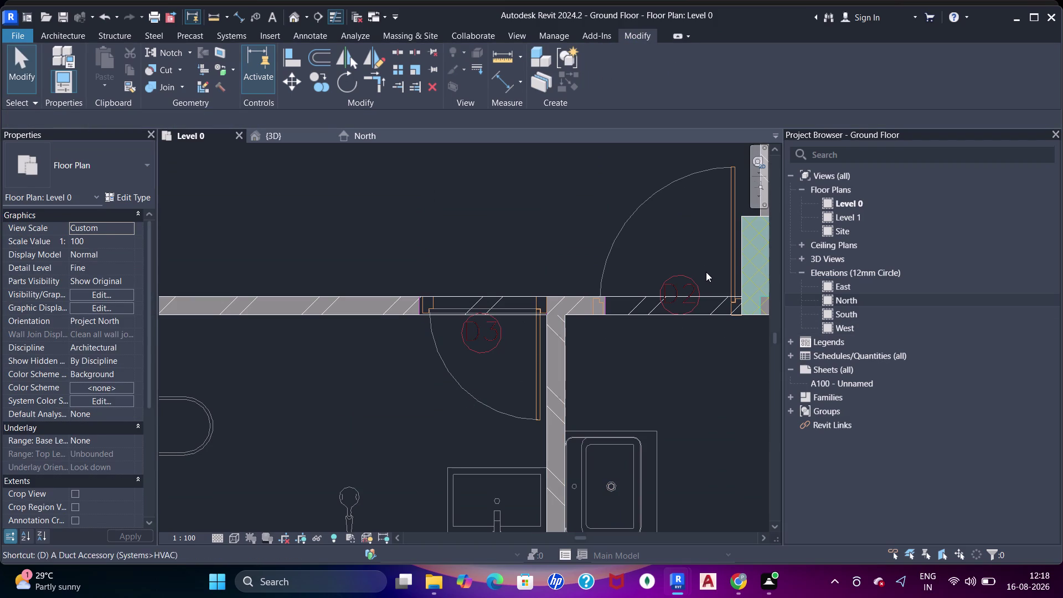
text(r)
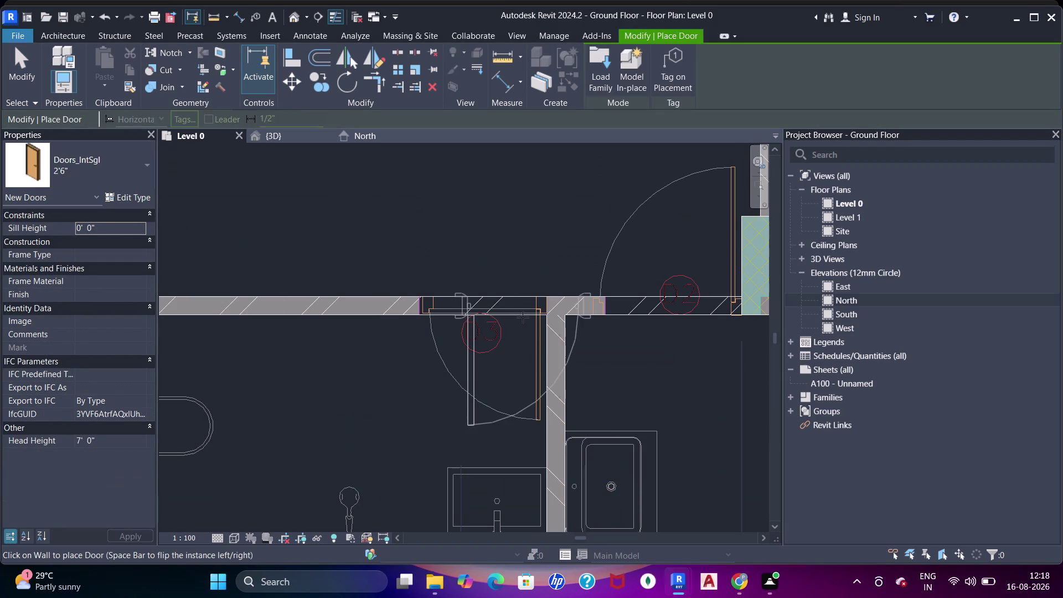
key(space)
scroll(up, 3)
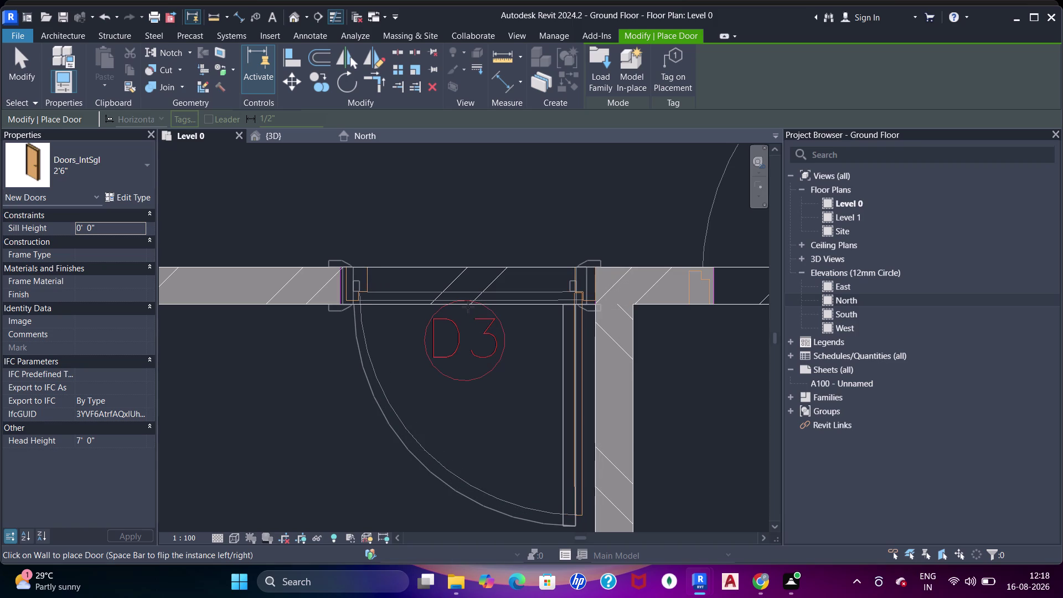
click(473, 307)
key(Escape)
key(Escape)
key(Escape)
Select the new 2'6" door to check it, then zoom out to review.
click(583, 307)
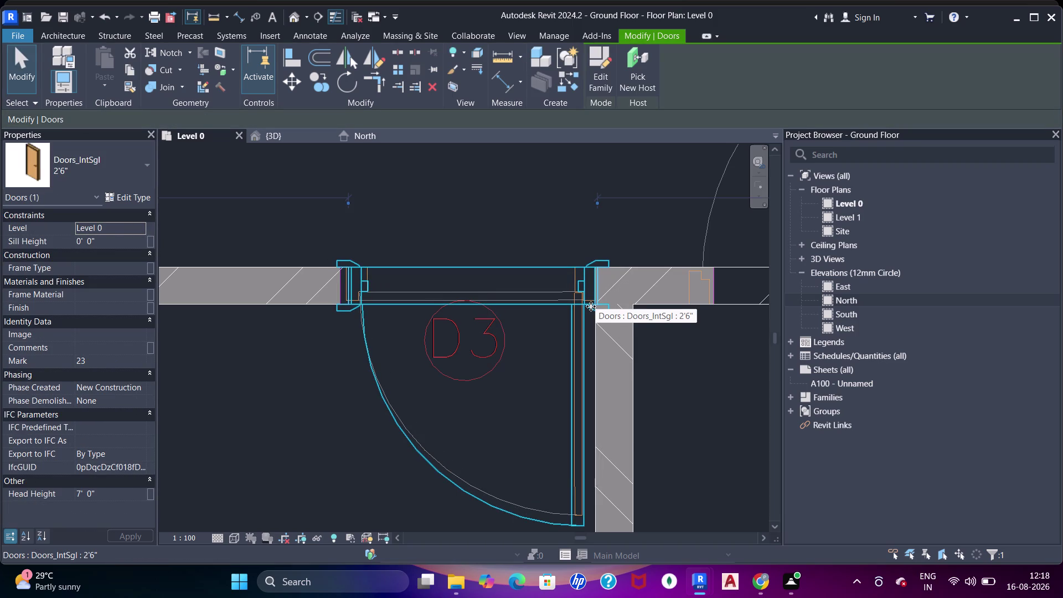
key(Left)
key(Left)
key(Left)
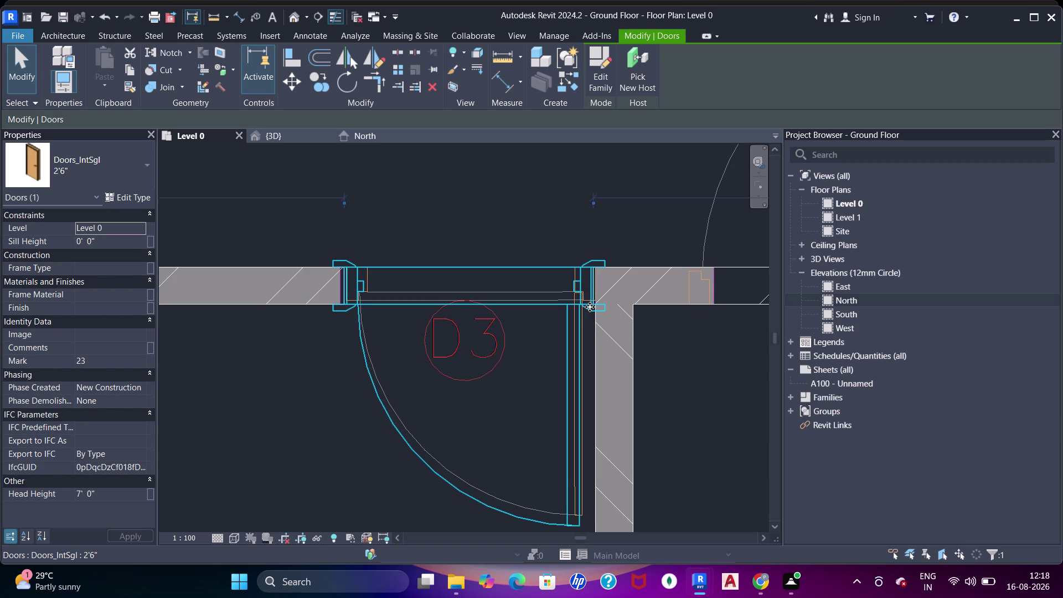
key(Escape)
scroll(up, 3)
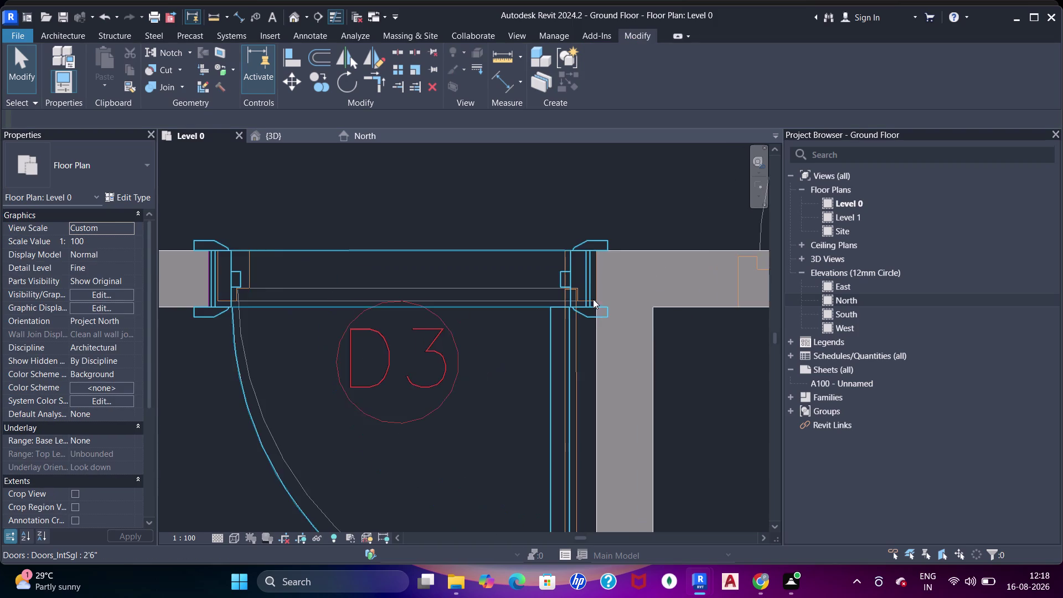
scroll(down, 3)
click(567, 292)
key(Escape)
scroll(down, 3)
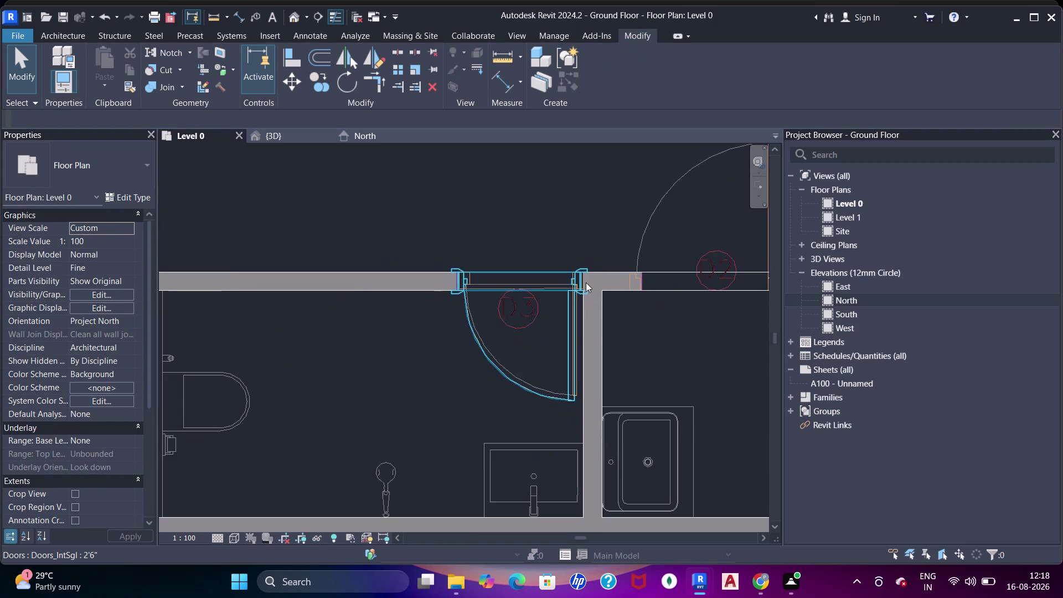
middle_drag(587, 283, 475, 314)
Choose the 3' door type with DR, then cancel the placement.
key(d)
key(r)
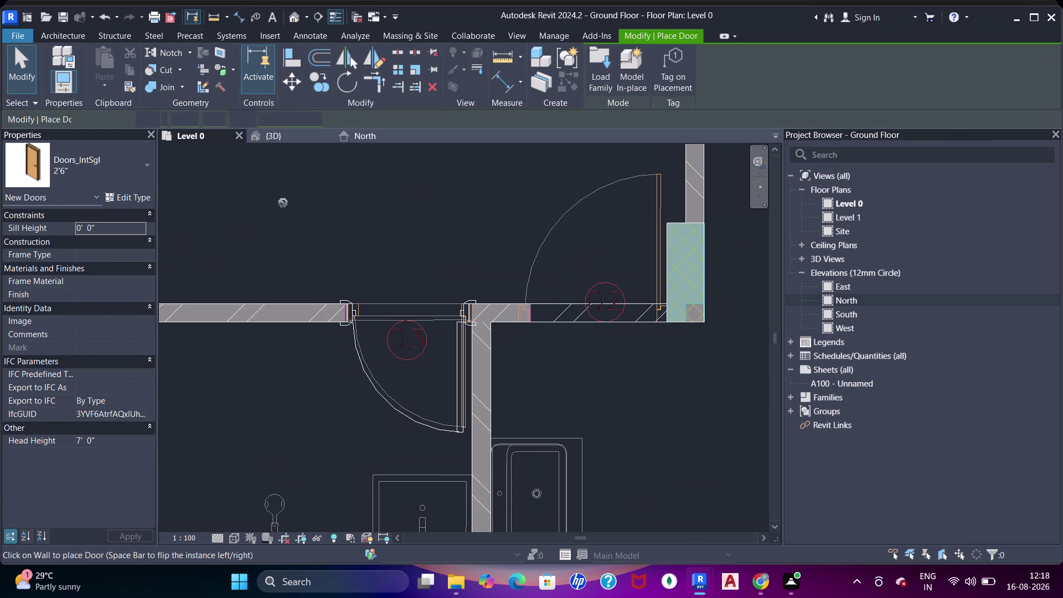
click(90, 175)
click(61, 320)
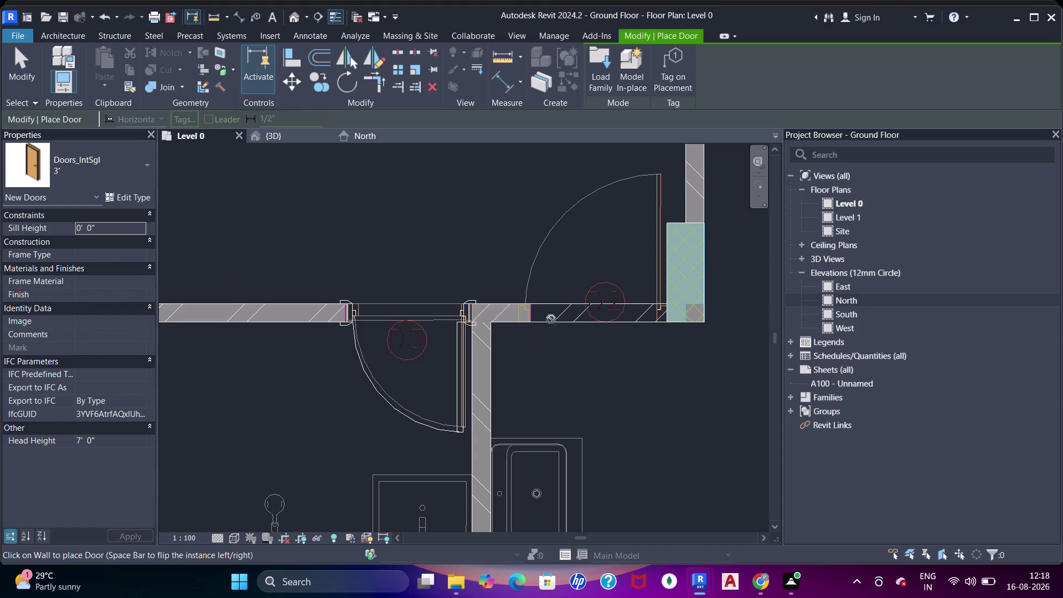
scroll(up, 3)
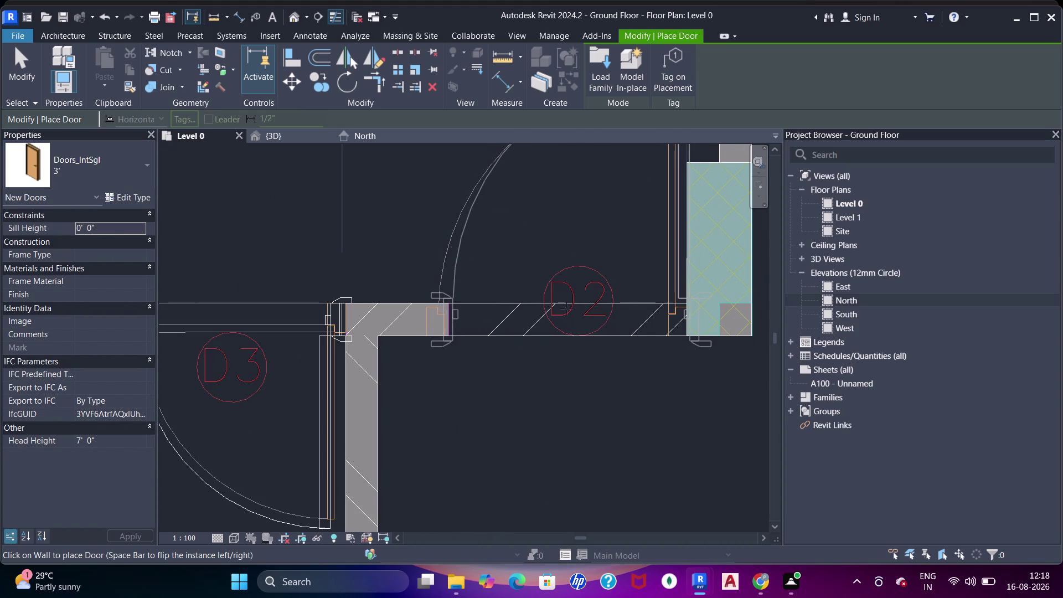
key(Escape)
key(Escape)
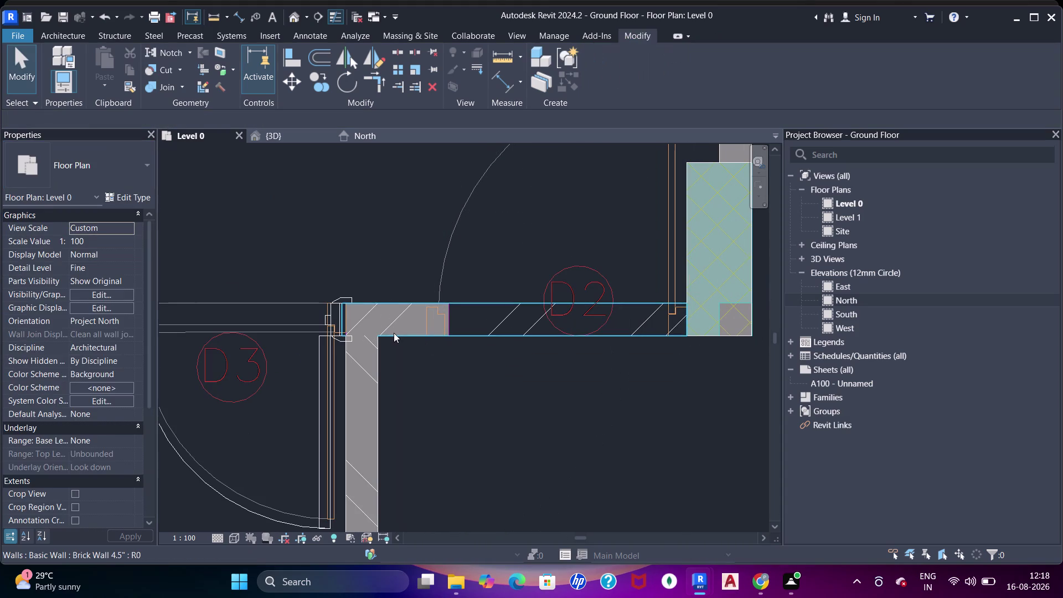
Place a 3' door in the D2 wall and stop placing doors.
click(393, 332)
key(Escape)
text(d)
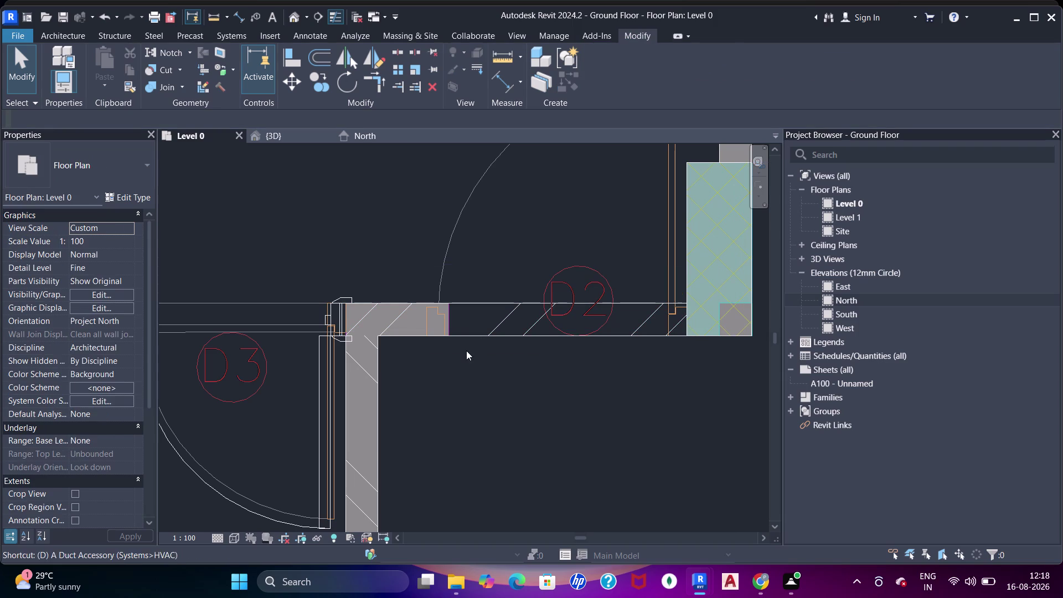
text(r)
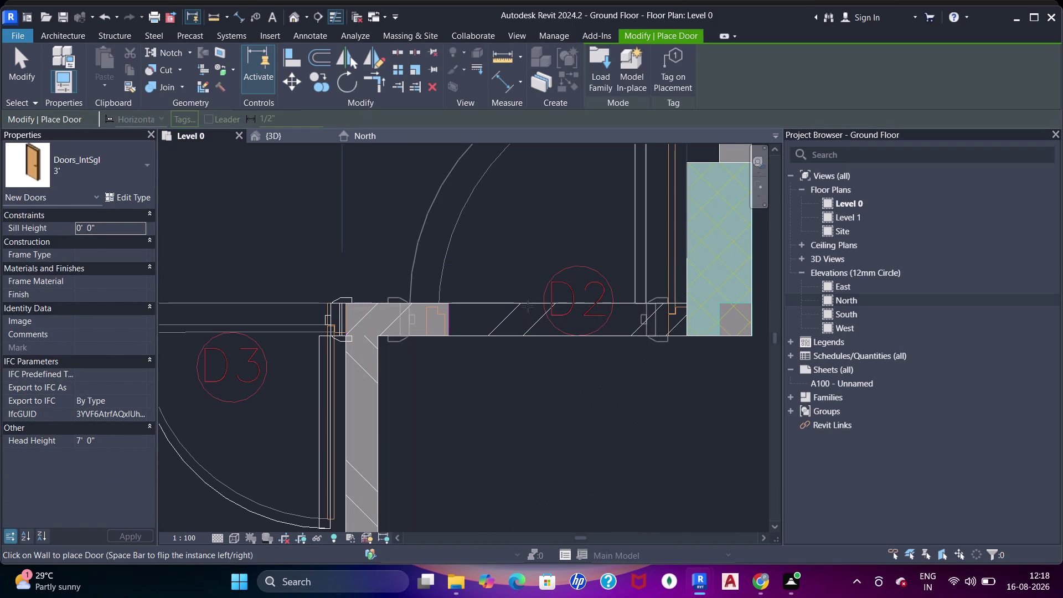
click(555, 306)
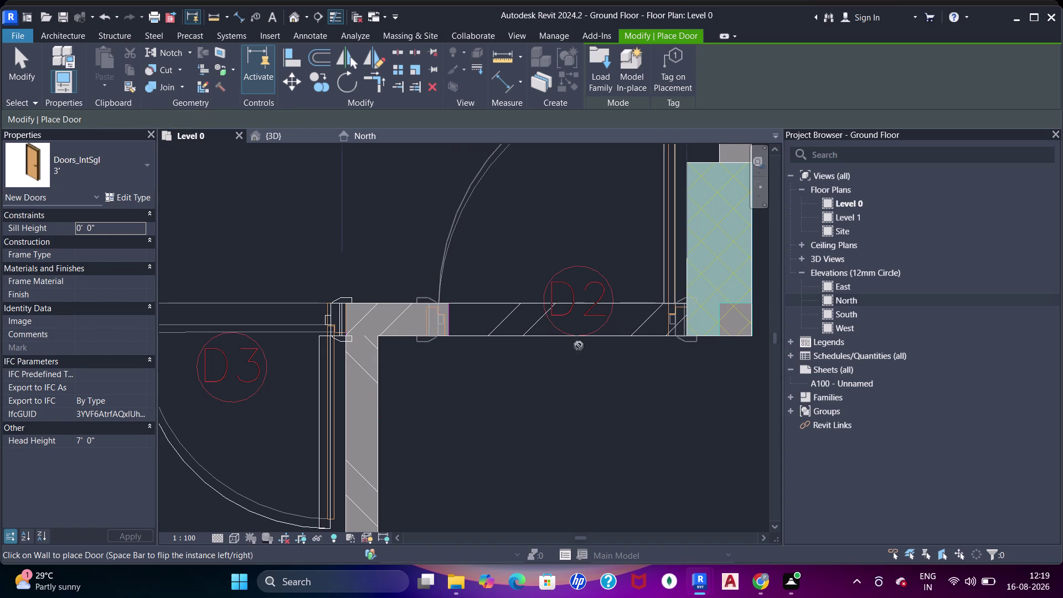
key(Escape)
key(Escape)
key(Escape)
Select the D2 door, pan to show more rooms, then deselect.
click(679, 331)
scroll(up, 3)
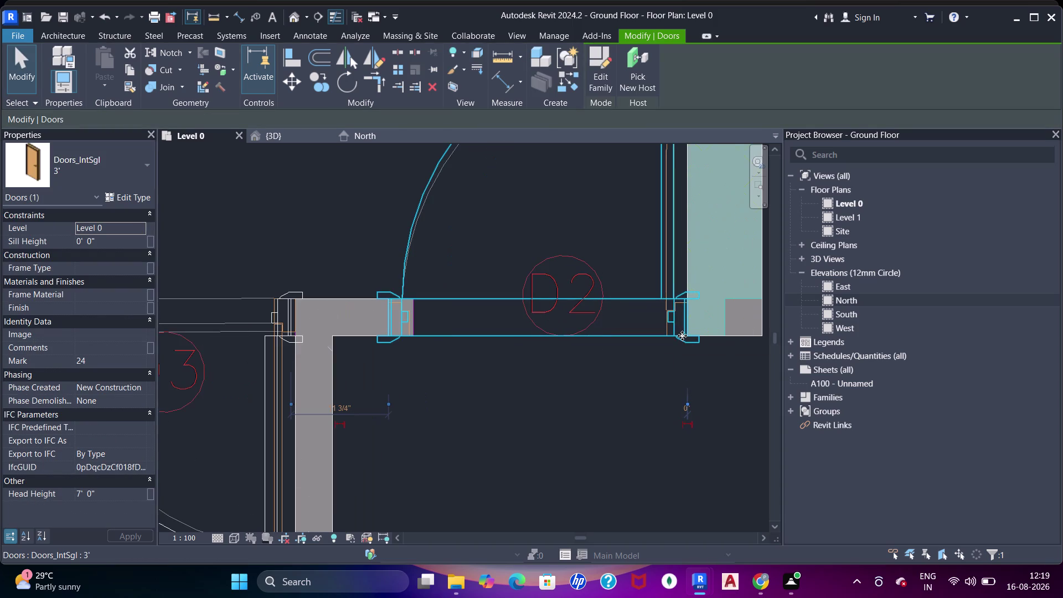
scroll(down, 3)
middle_drag(662, 289, 630, 320)
scroll(down, 3)
key(Escape)
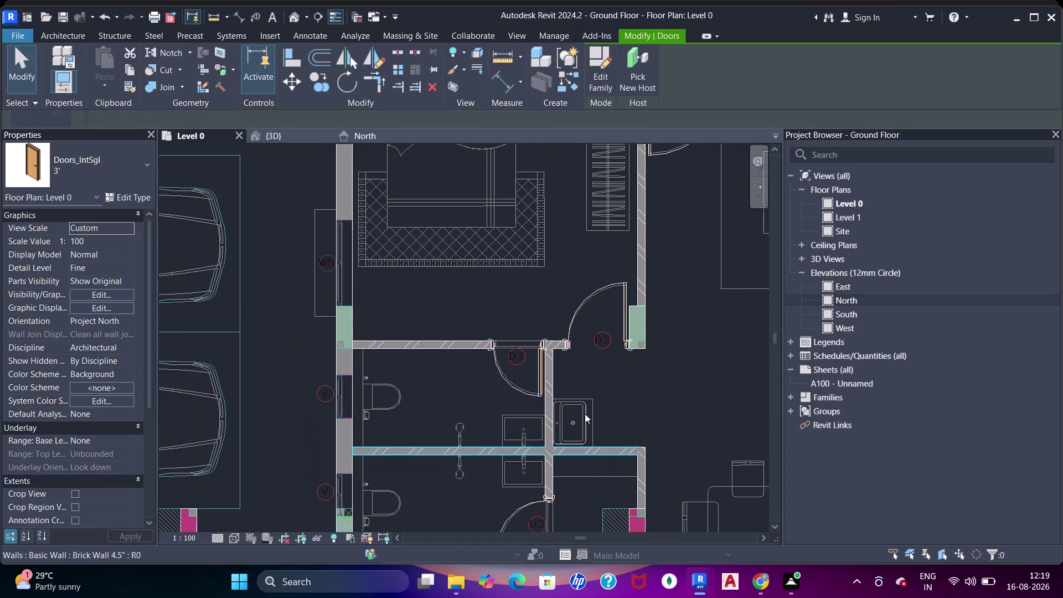
Pan across bathrooms, dining area and staircase to frame the house, then switch to {3D}.
scroll(down, 3)
middle_drag(602, 418, 584, 308)
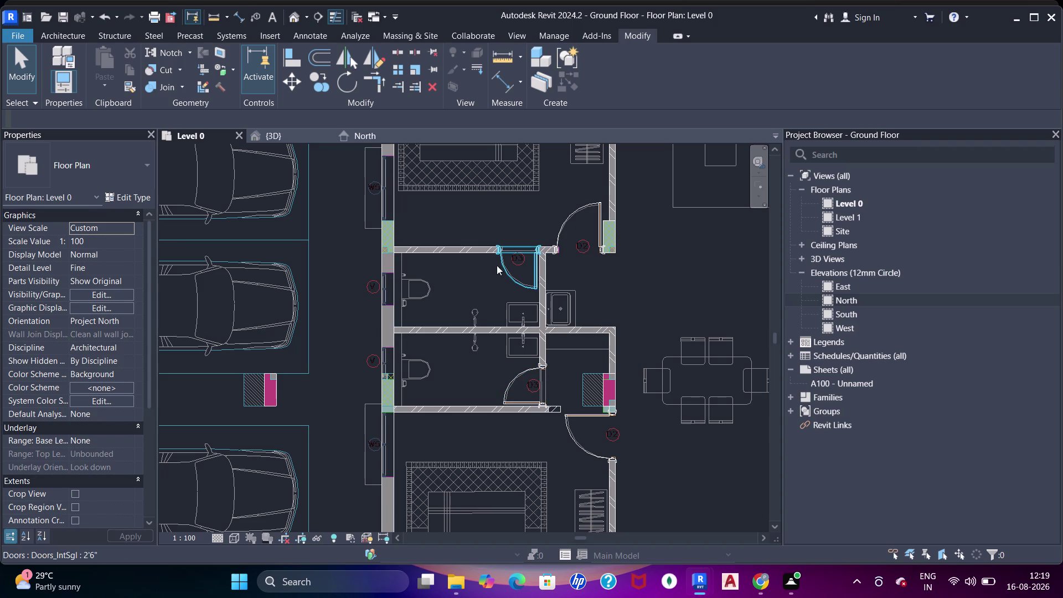
scroll(down, 3)
middle_drag(465, 417, 479, 337)
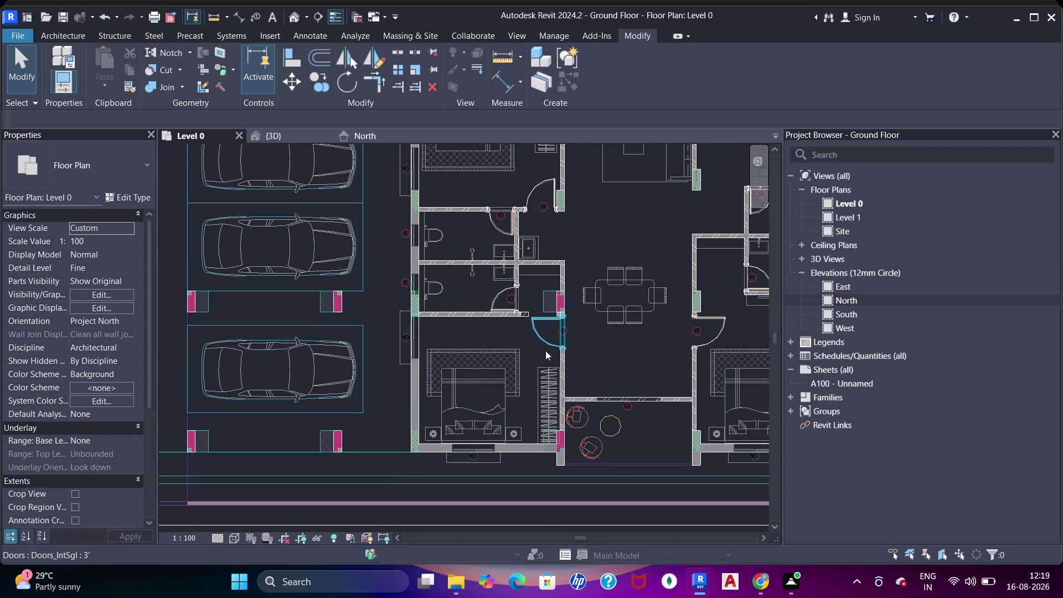
middle_drag(586, 357, 476, 409)
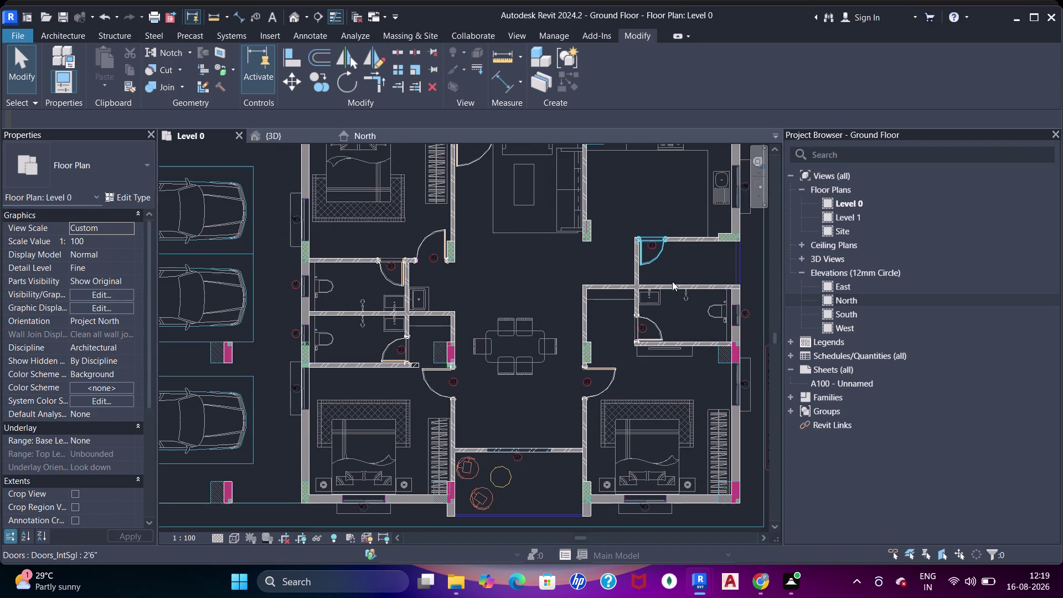
scroll(down, 3)
middle_drag(469, 284, 570, 398)
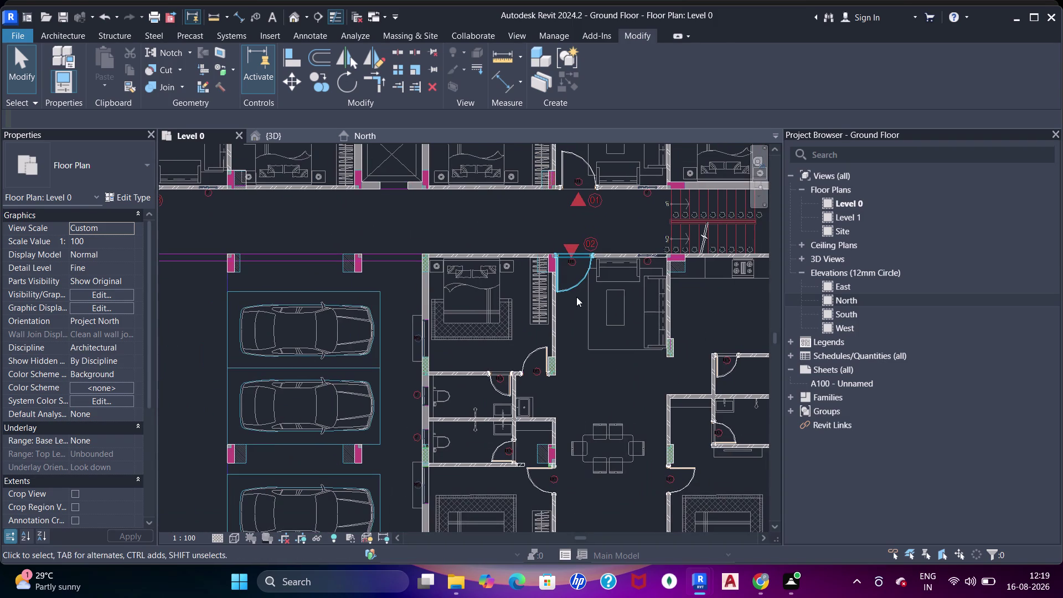
middle_drag(457, 384, 416, 226)
middle_drag(644, 296, 605, 372)
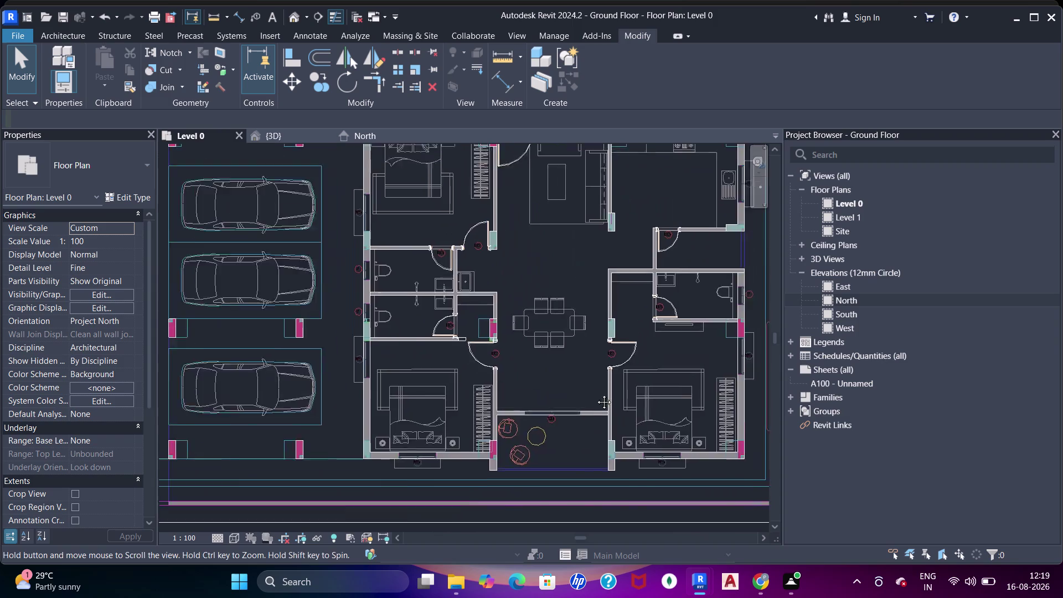
middle_drag(606, 372, 586, 434)
scroll(down, 3)
middle_drag(603, 272, 646, 409)
click(284, 134)
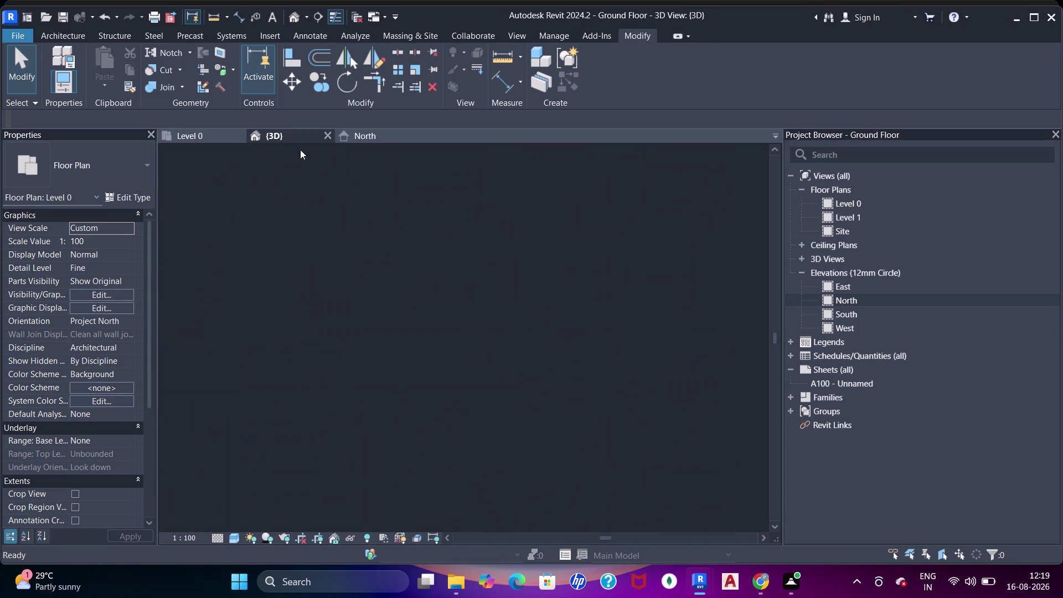
scroll(down, 3)
key(Escape)
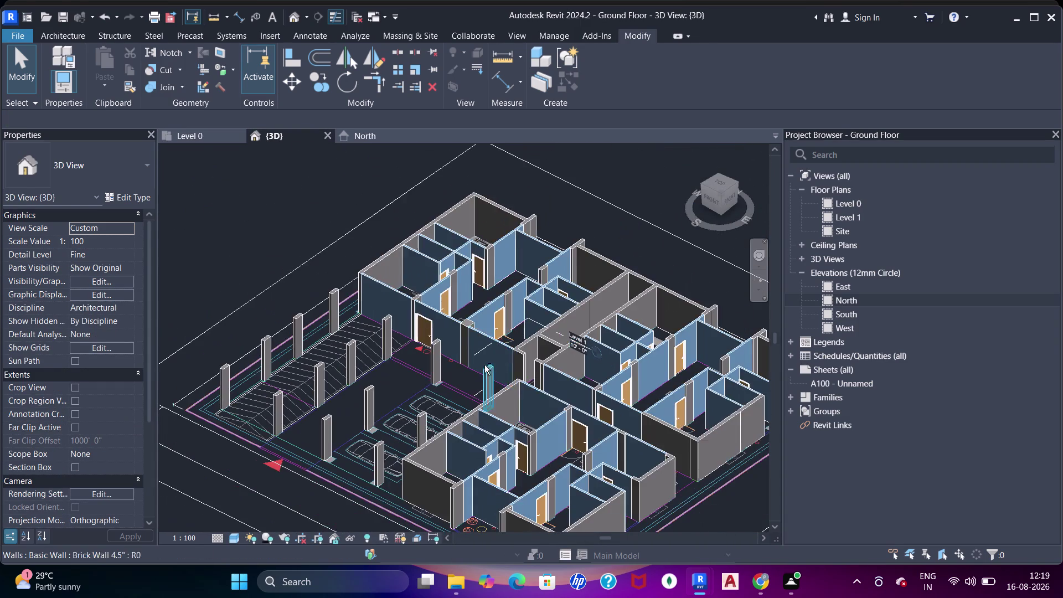
middle_drag(485, 368, 653, 329)
middle_drag(675, 308, 412, 339)
scroll(up, 3)
middle_drag(550, 337, 383, 331)
middle_drag(364, 343, 528, 270)
middle_drag(525, 274, 517, 312)
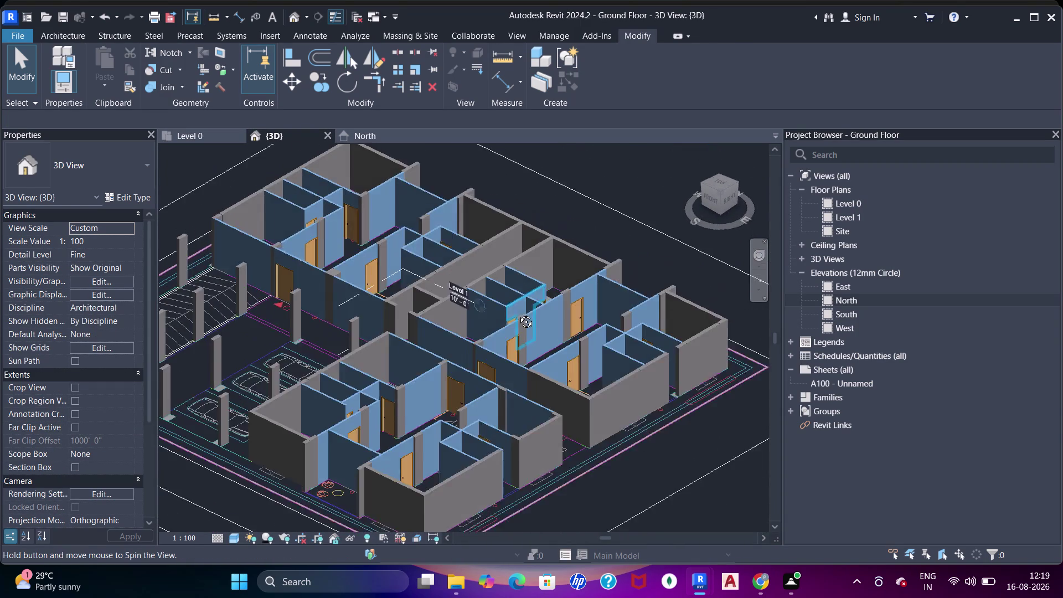
middle_drag(518, 311, 514, 332)
scroll(up, 3)
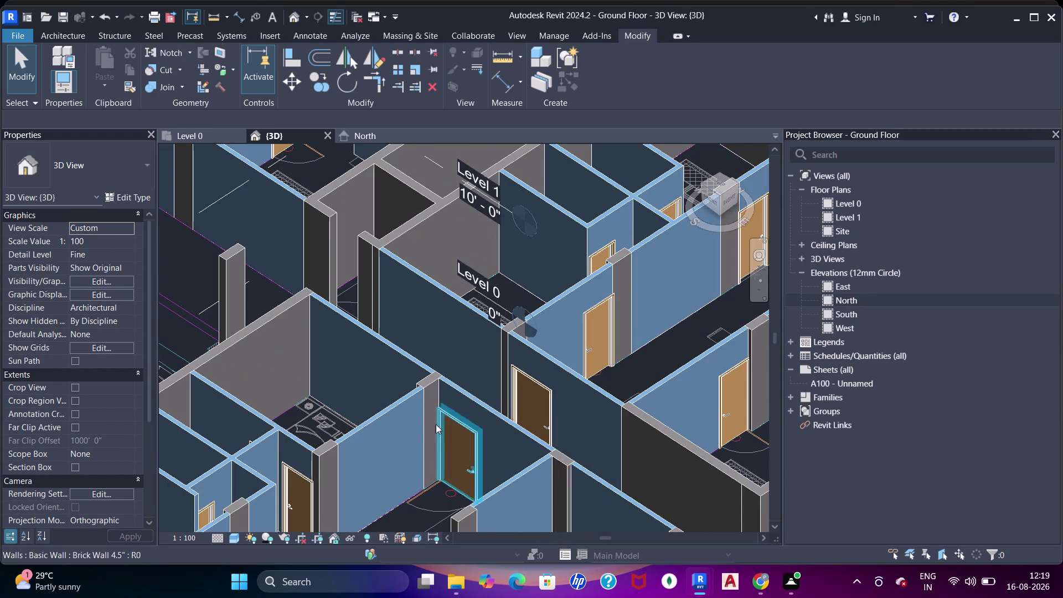
scroll(up, 3)
middle_drag(314, 463, 434, 217)
scroll(up, 3)
middle_drag(429, 333, 454, 346)
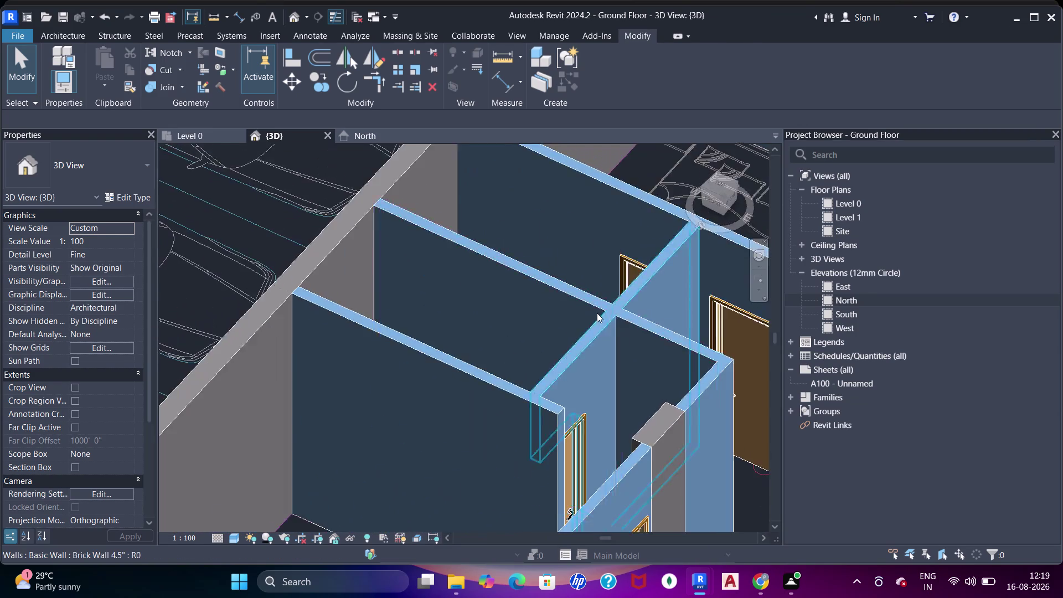
scroll(down, 3)
middle_drag(647, 318, 207, 256)
middle_drag(276, 292, 324, 334)
scroll(up, 3)
scroll(up, 3)
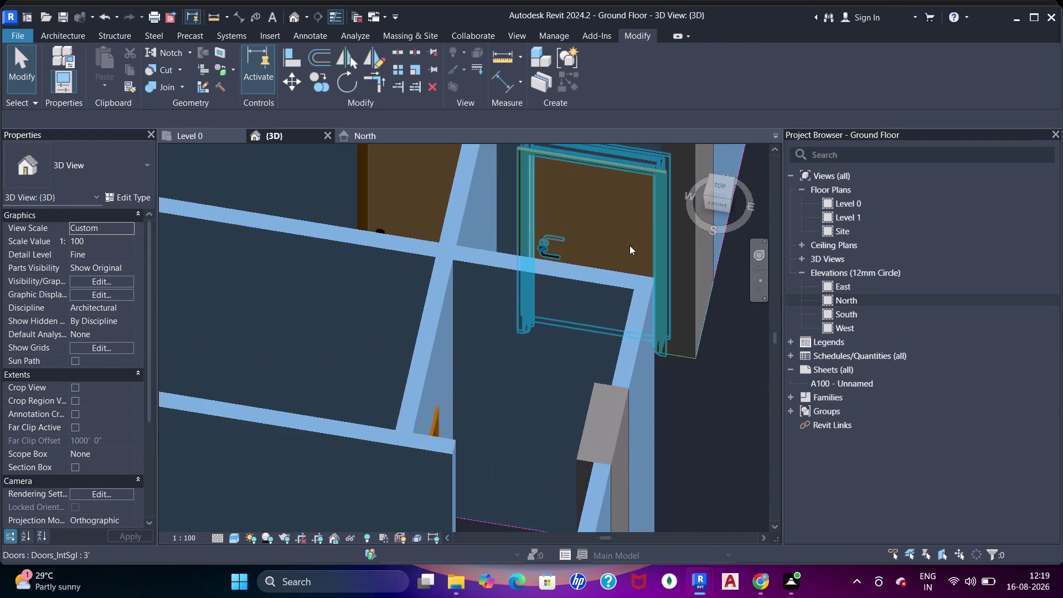
middle_drag(610, 237, 562, 340)
click(597, 271)
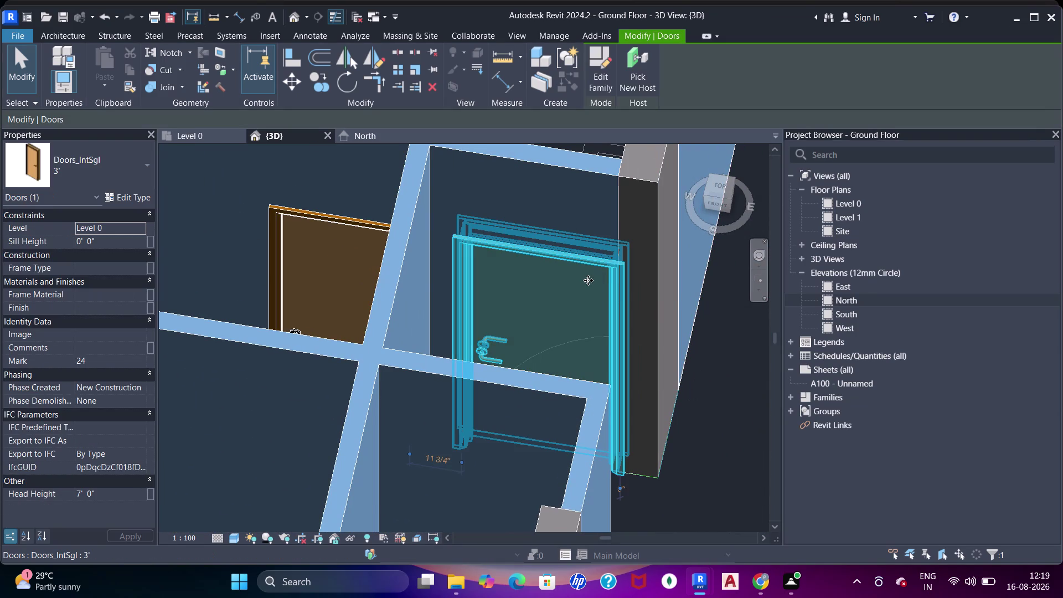
key(Left)
key(Left)
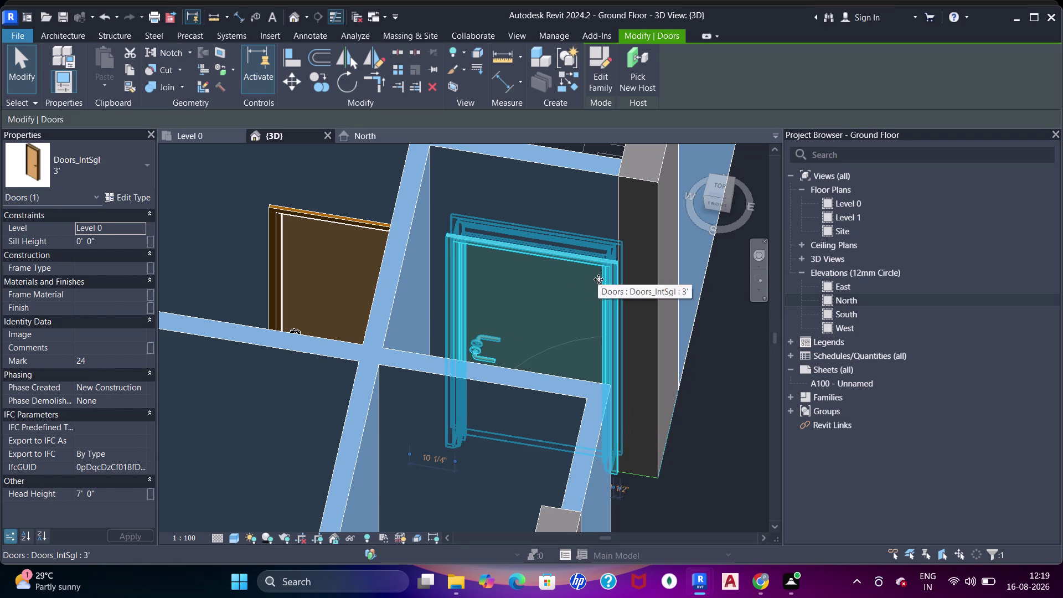
key(Escape)
scroll(down, 3)
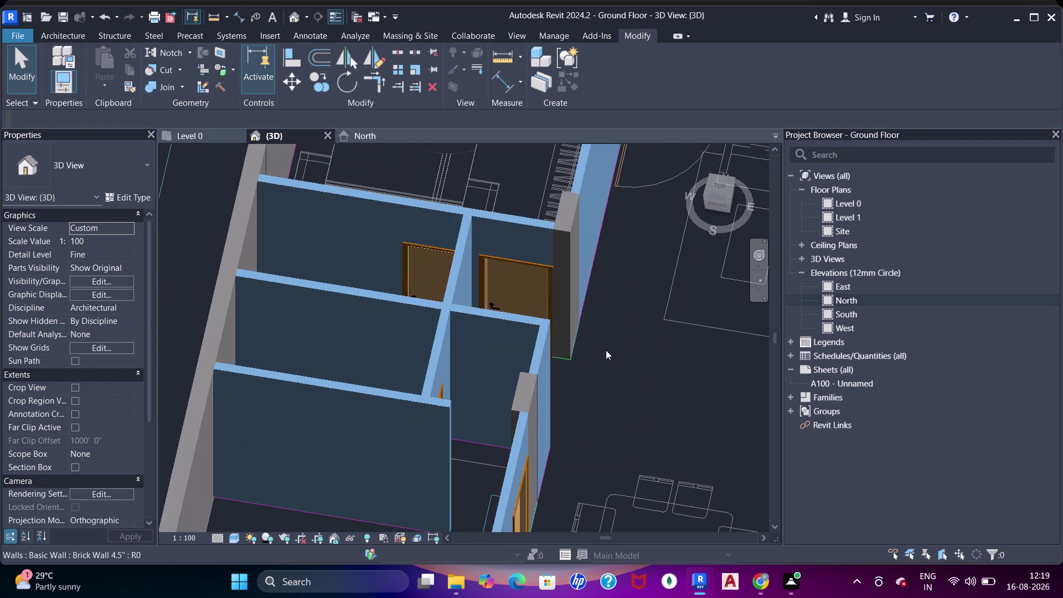
scroll(down, 3)
middle_drag(624, 459, 478, 377)
middle_drag(306, 307, 654, 393)
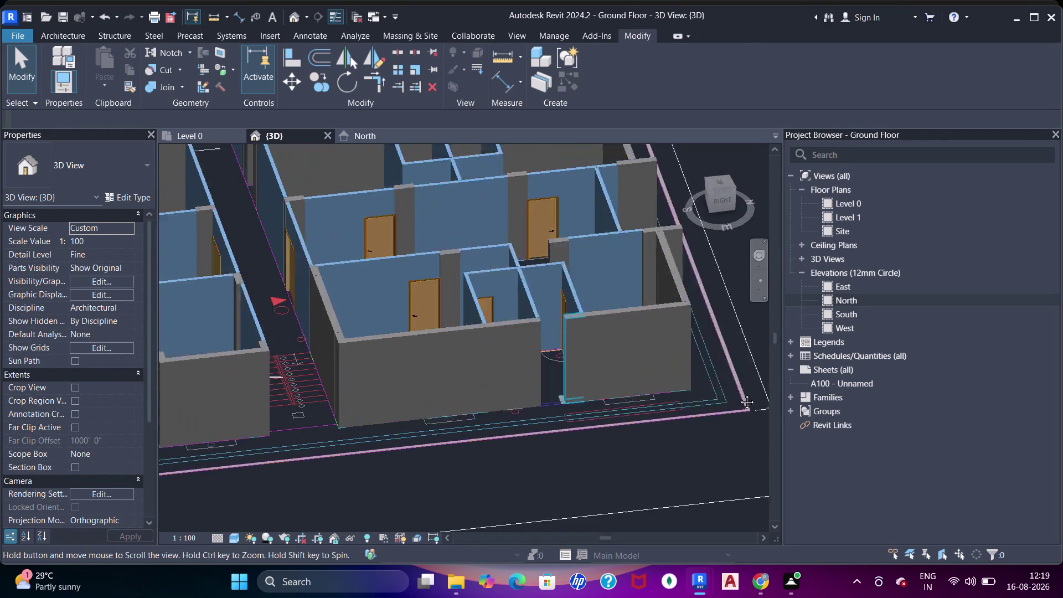
middle_drag(655, 393, 771, 393)
scroll(up, 3)
middle_drag(435, 384, 432, 389)
middle_drag(272, 371, 749, 358)
middle_drag(702, 381, 687, 398)
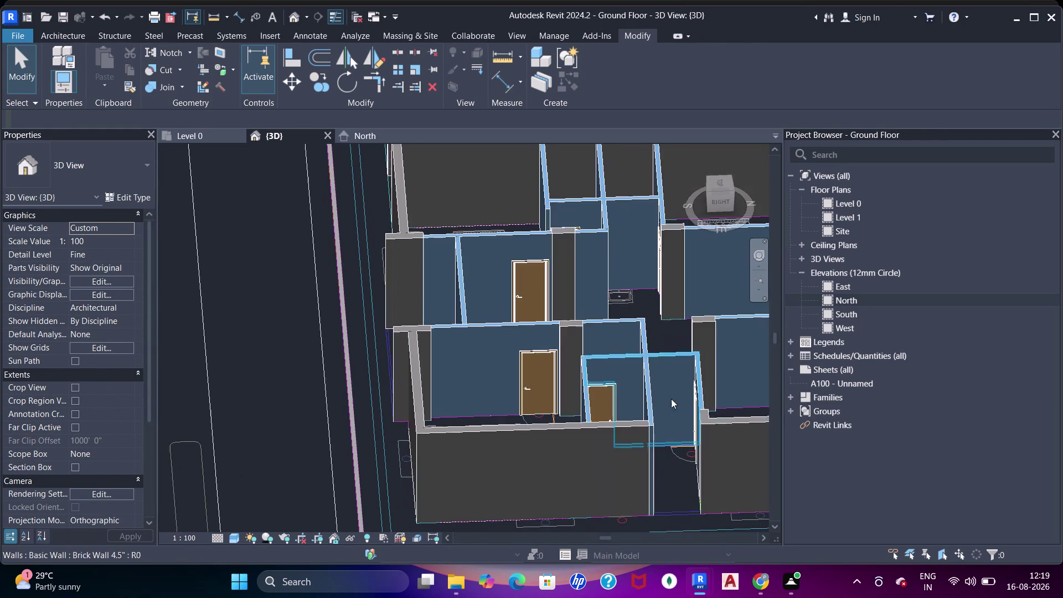
scroll(up, 3)
scroll(down, 3)
middle_drag(691, 340, 554, 285)
scroll(up, 3)
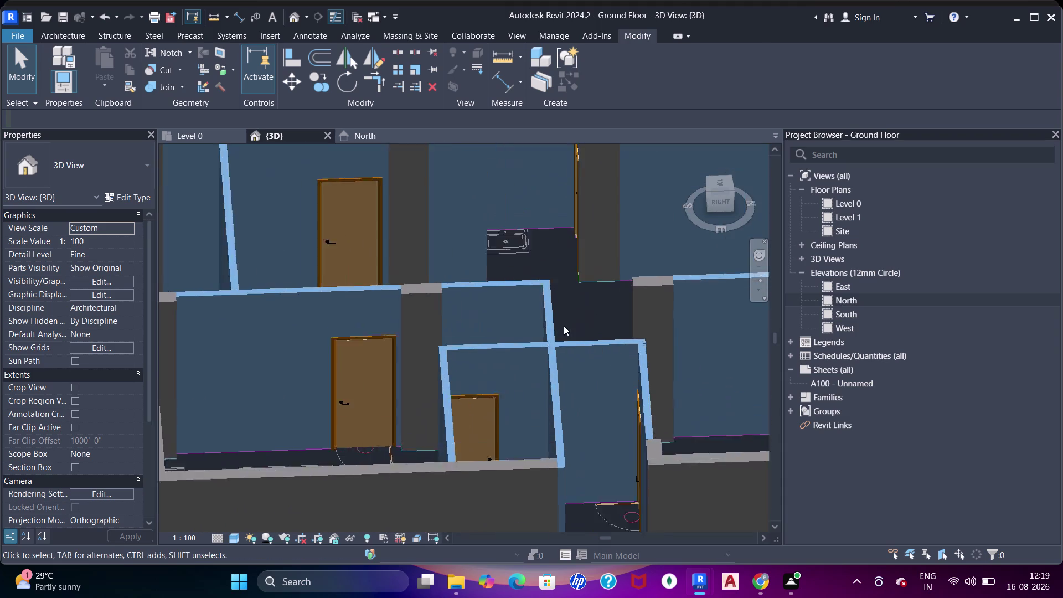
scroll(up, 3)
scroll(down, 3)
scroll(down, 3)
middle_drag(443, 347, 611, 400)
middle_drag(629, 398, 609, 397)
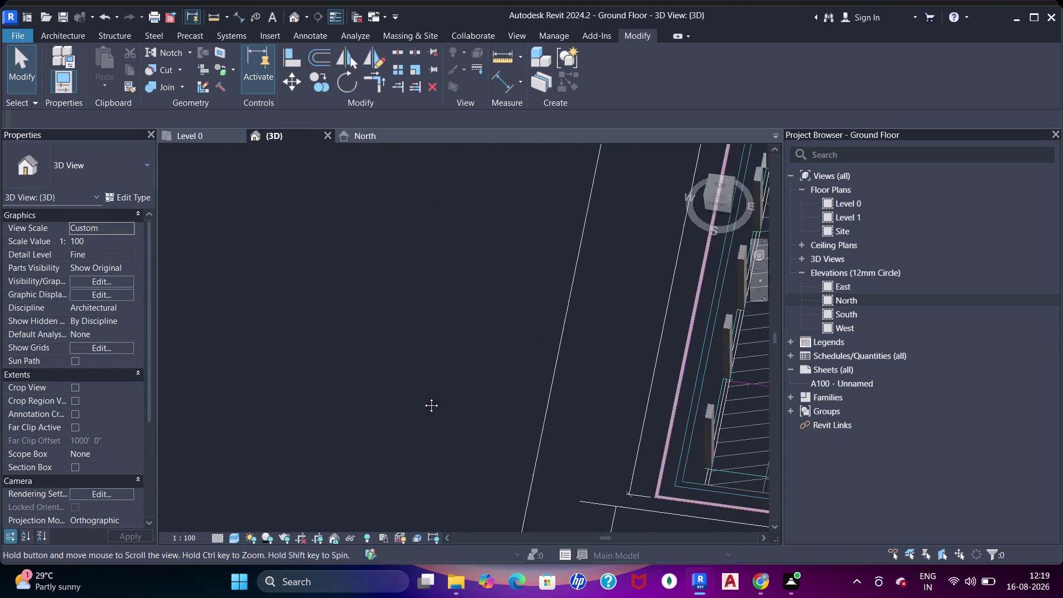
middle_drag(608, 397, 340, 388)
scroll(down, 3)
middle_drag(638, 335, 290, 342)
middle_drag(520, 356, 554, 328)
middle_drag(657, 215, 625, 364)
middle_drag(454, 365, 495, 319)
scroll(up, 3)
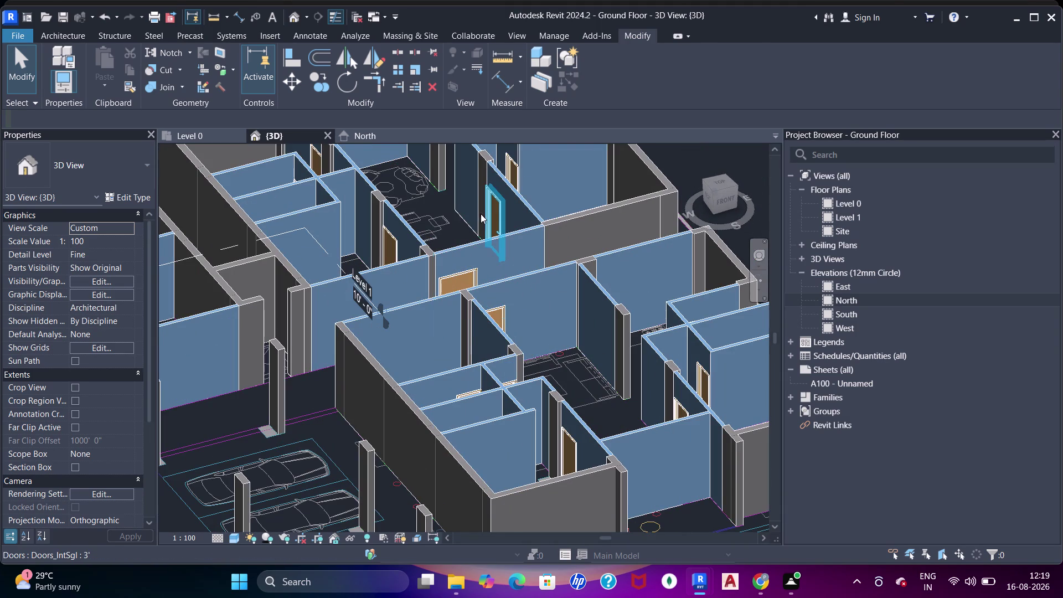
middle_drag(485, 202, 589, 220)
middle_drag(412, 209, 719, 488)
scroll(up, 3)
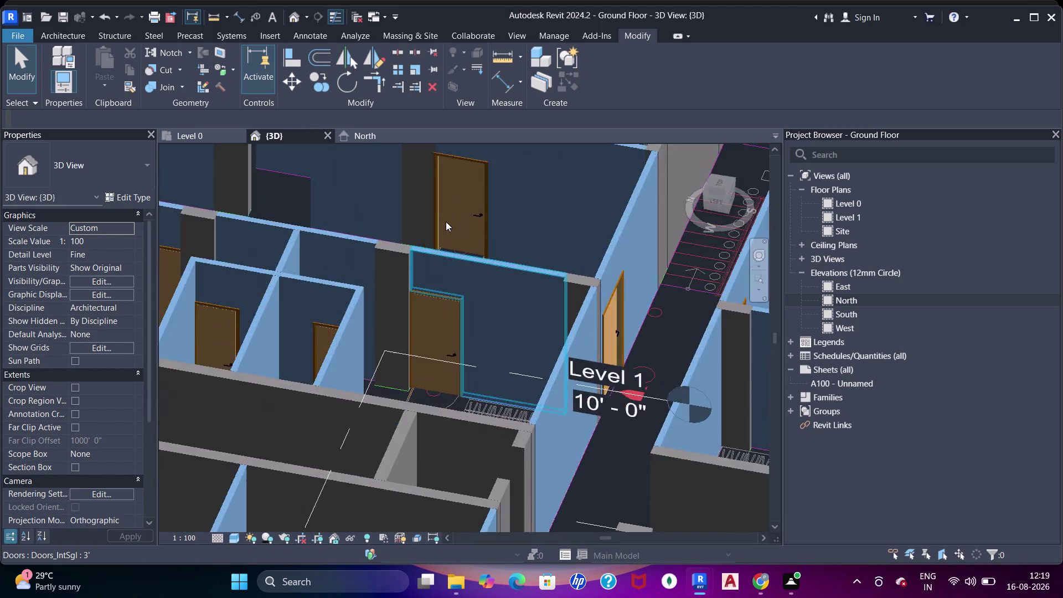
scroll(up, 3)
middle_drag(456, 228, 550, 432)
scroll(up, 3)
click(556, 317)
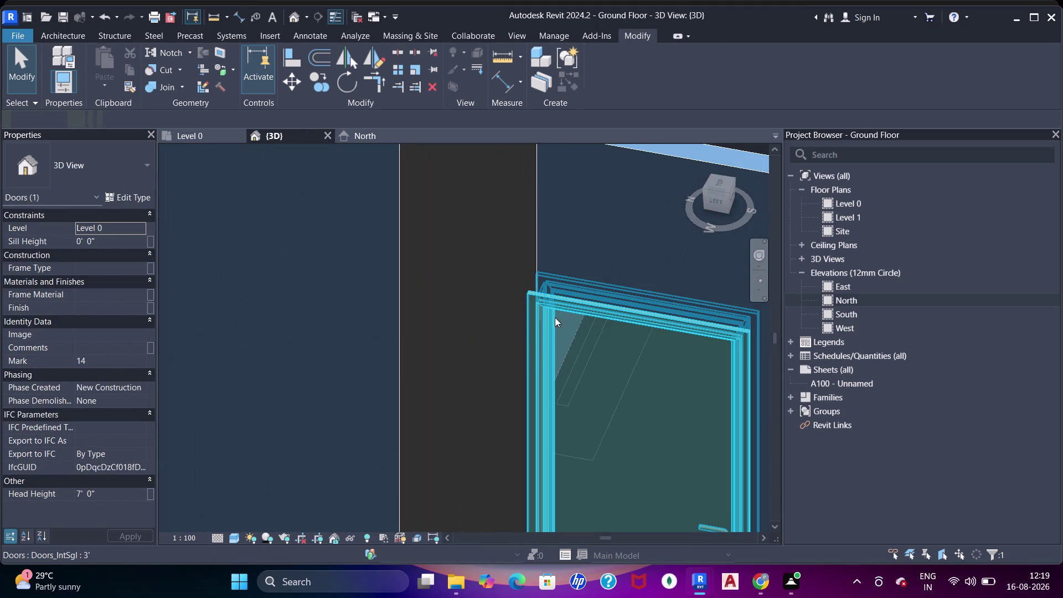
key(Right)
key(Right)
key(Escape)
scroll(down, 3)
middle_drag(540, 327, 572, 339)
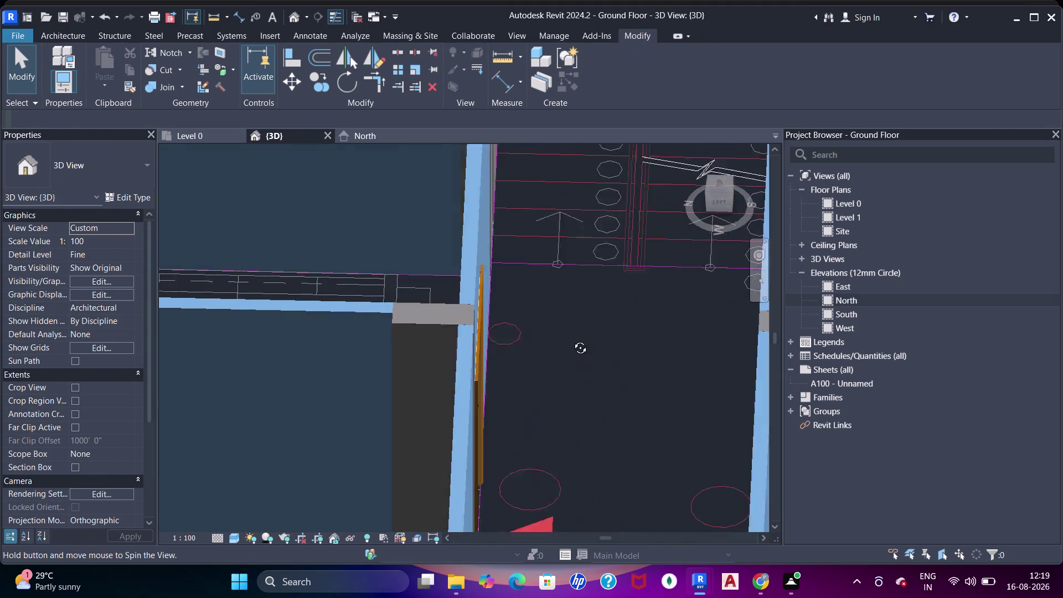
middle_drag(572, 339, 573, 335)
scroll(down, 3)
middle_drag(355, 314, 597, 387)
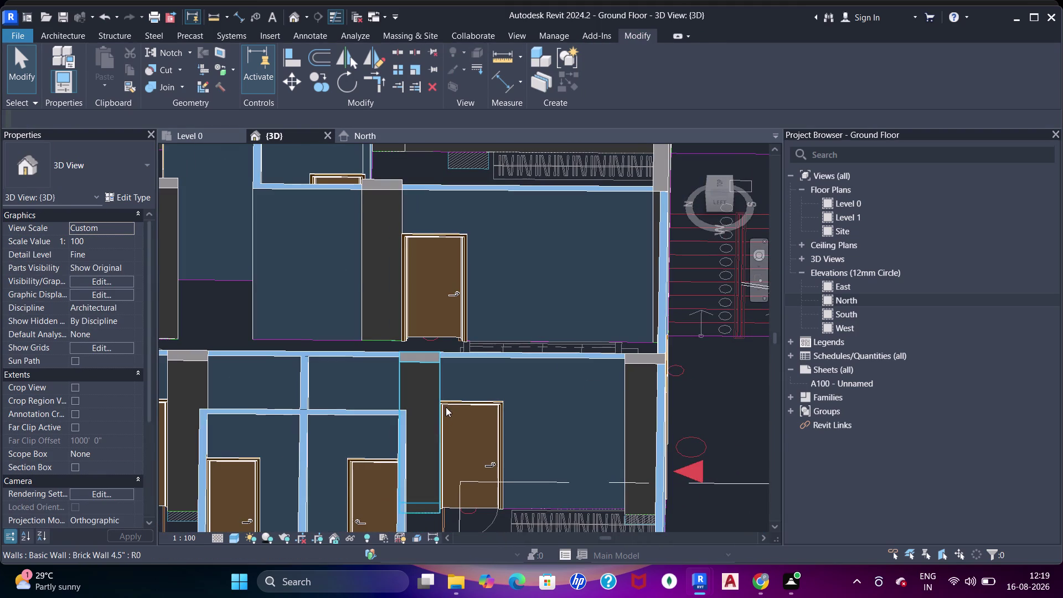
click(446, 407)
click(455, 407)
scroll(up, 3)
key(Escape)
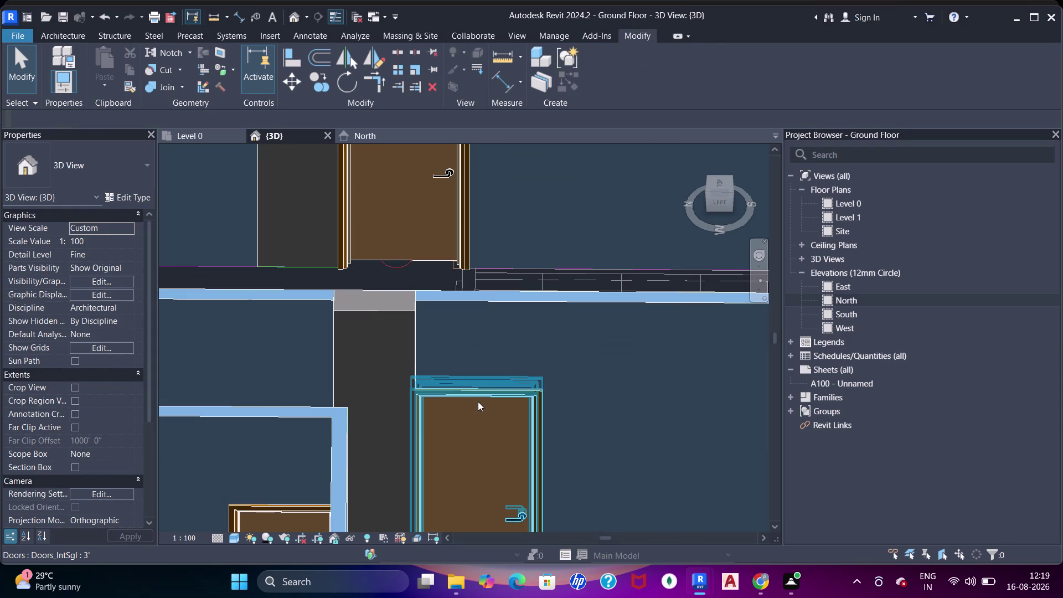
click(478, 401)
scroll(up, 3)
key(Escape)
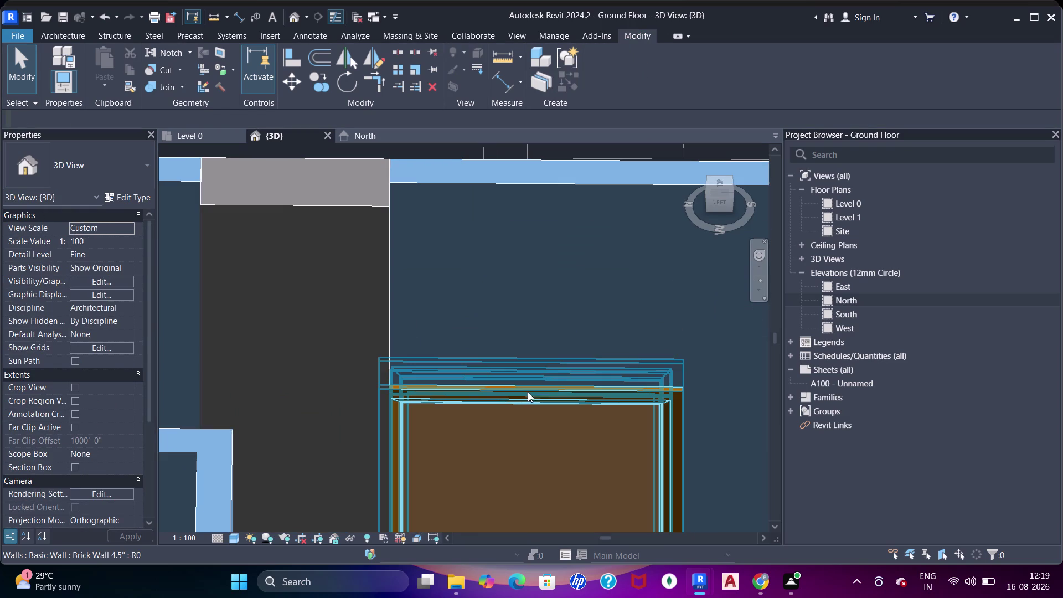
key(Right)
click(520, 420)
key(Right)
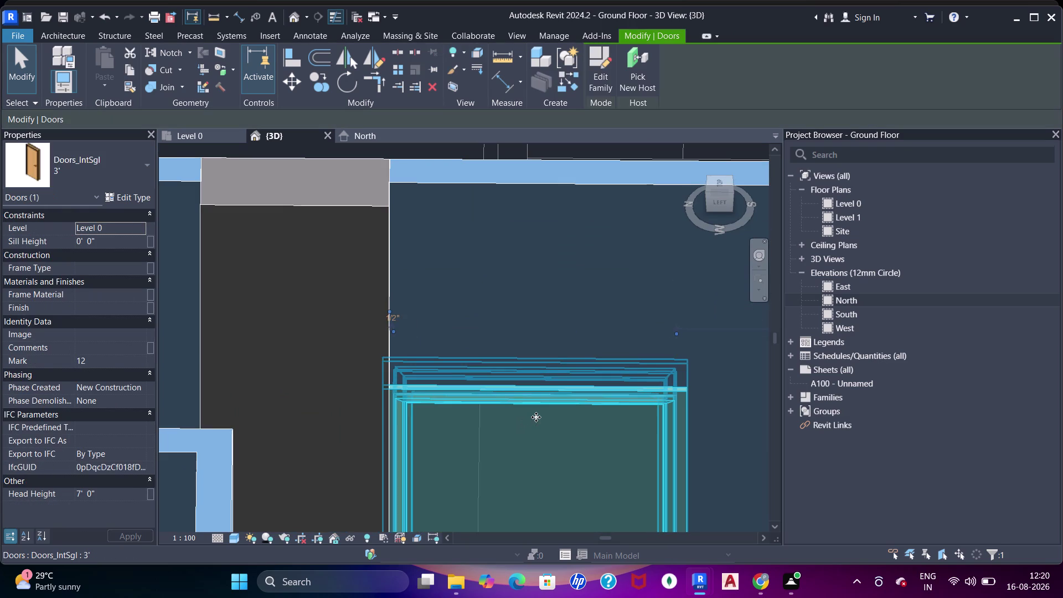
scroll(down, 3)
key(Escape)
scroll(down, 3)
middle_drag(471, 339, 519, 461)
scroll(down, 3)
middle_drag(462, 250, 598, 387)
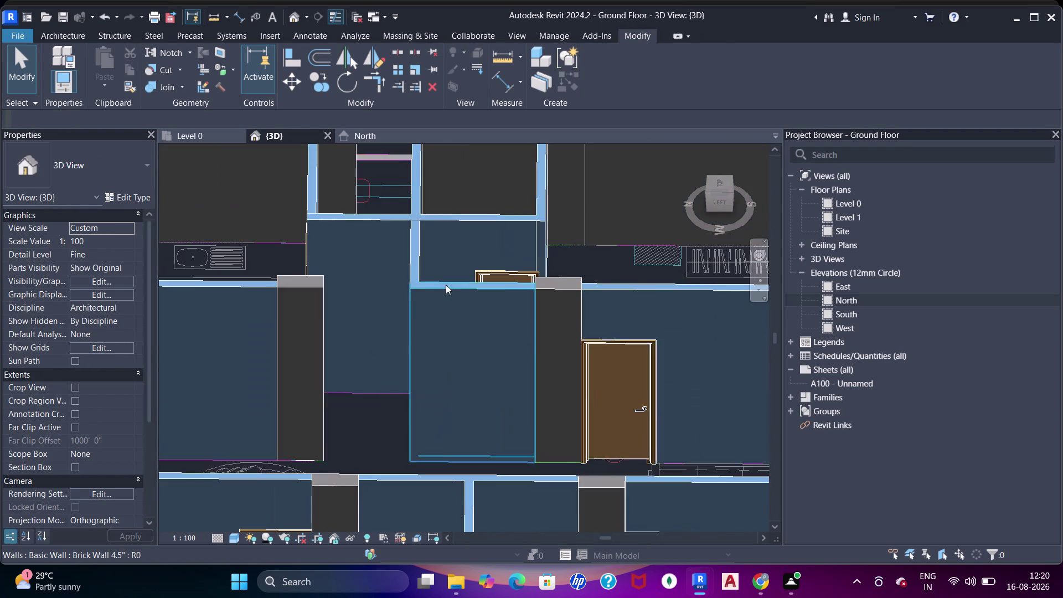
scroll(down, 3)
middle_drag(447, 456, 490, 270)
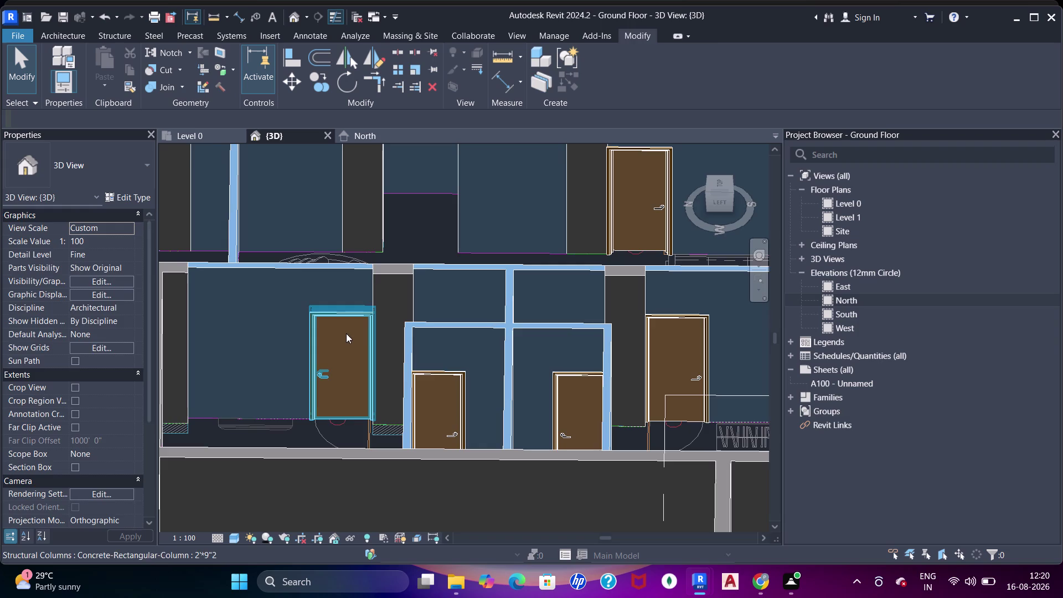
click(348, 330)
scroll(up, 3)
scroll(down, 3)
middle_drag(525, 386, 554, 258)
key(Escape)
scroll(down, 3)
middle_drag(533, 372, 565, 347)
scroll(down, 3)
middle_drag(510, 348, 494, 446)
middle_drag(452, 250, 437, 381)
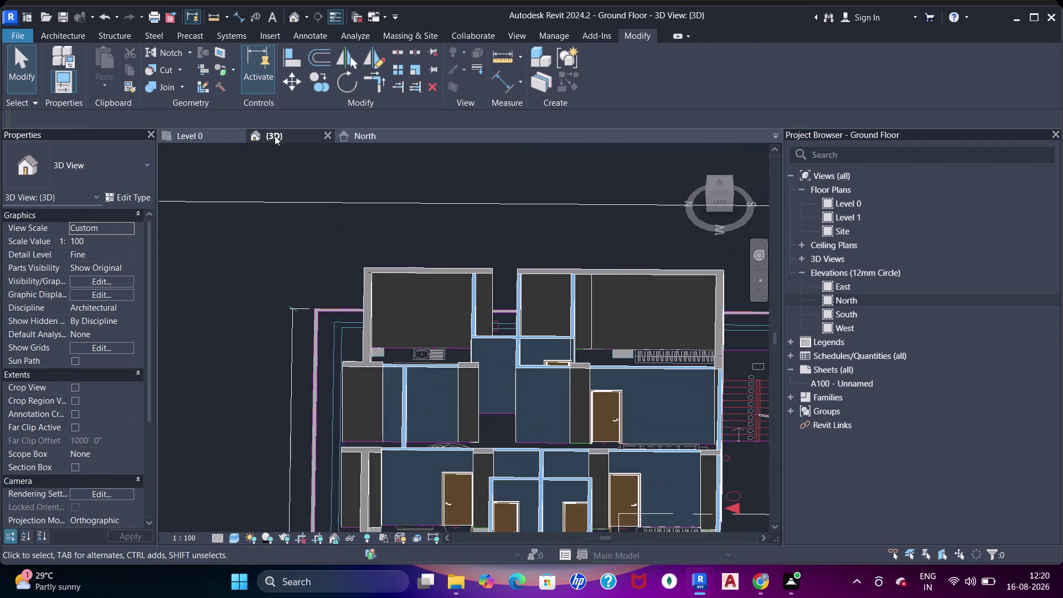
click(200, 137)
Zoom to the bedroom's top and left wall windows and start DI dimensioning.
scroll(down, 3)
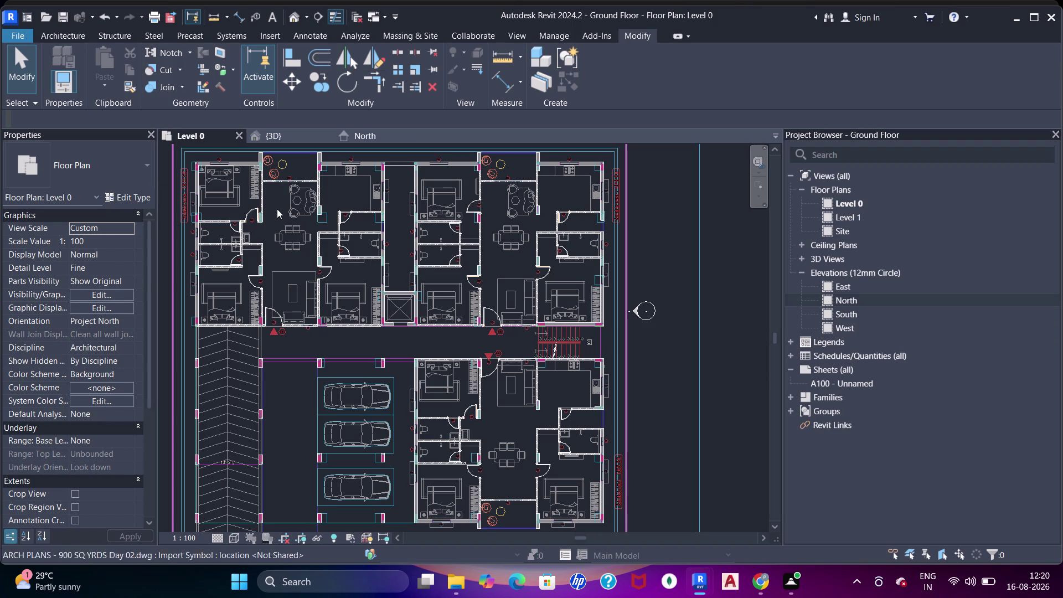
scroll(up, 3)
scroll(up, 3)
middle_drag(221, 183, 376, 267)
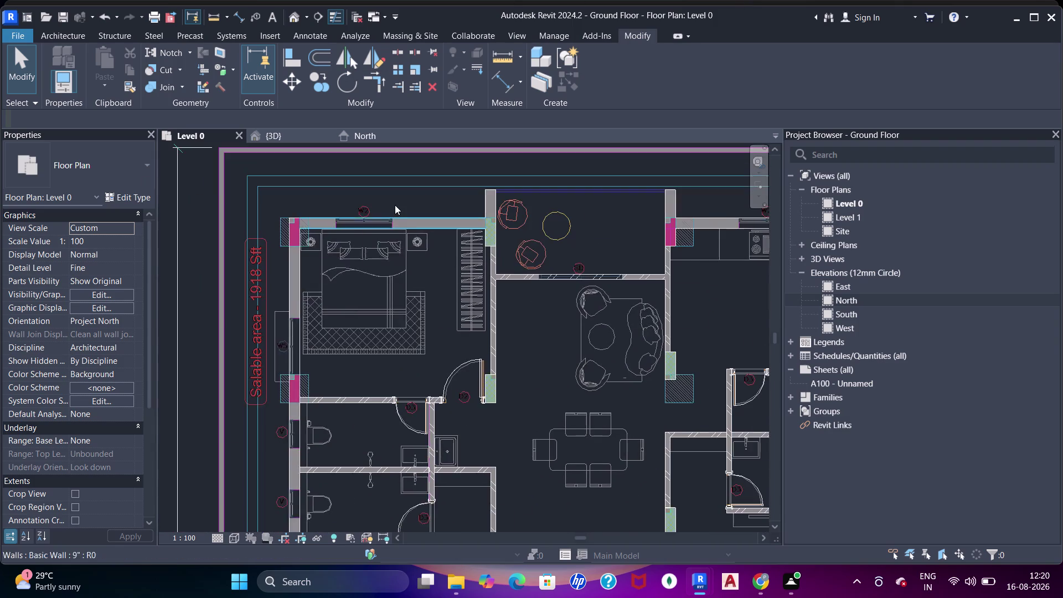
scroll(up, 3)
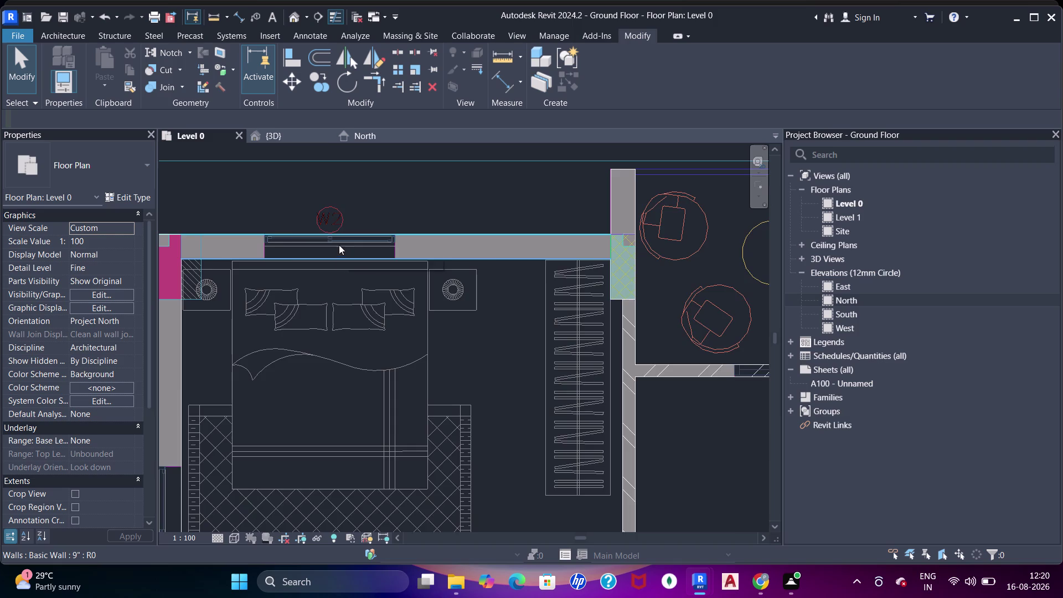
scroll(down, 3)
middle_drag(360, 342, 378, 264)
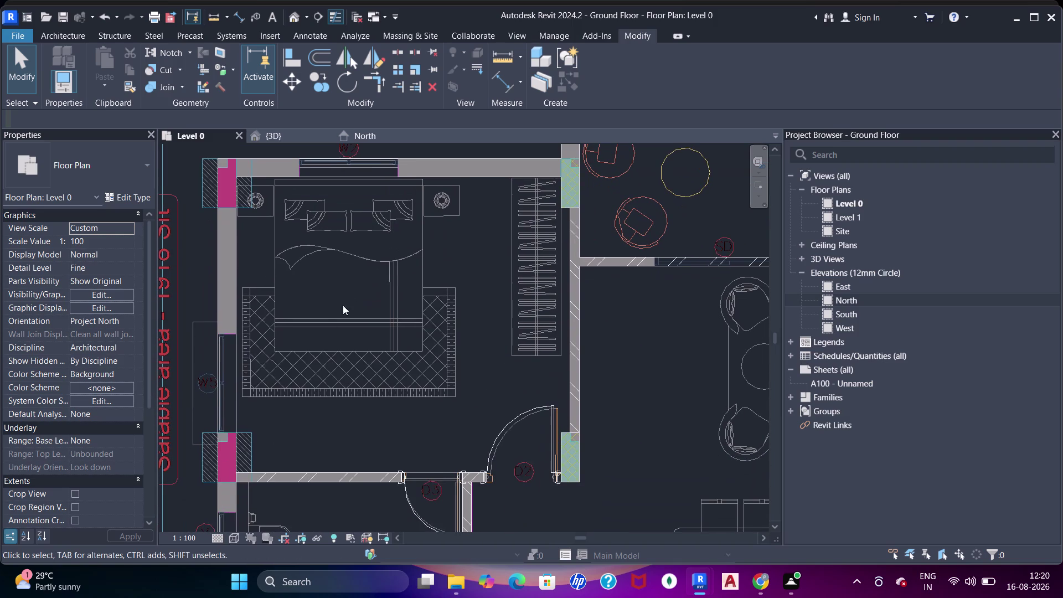
scroll(up, 3)
key(d)
key(i)
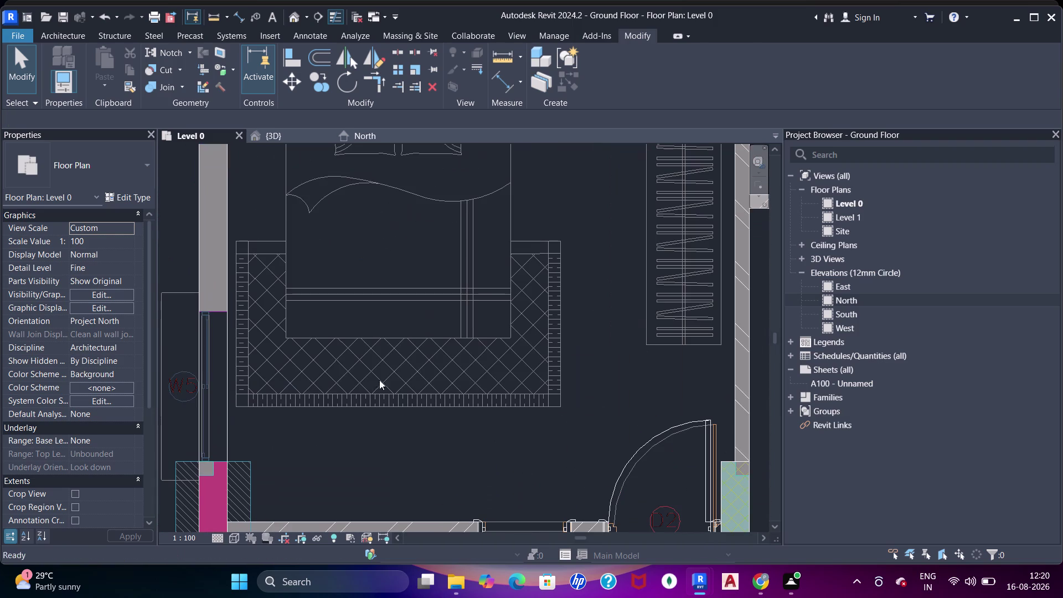
scroll(up, 3)
Dimension the bedroom's left wall window and window W2, both 4' wide.
click(214, 470)
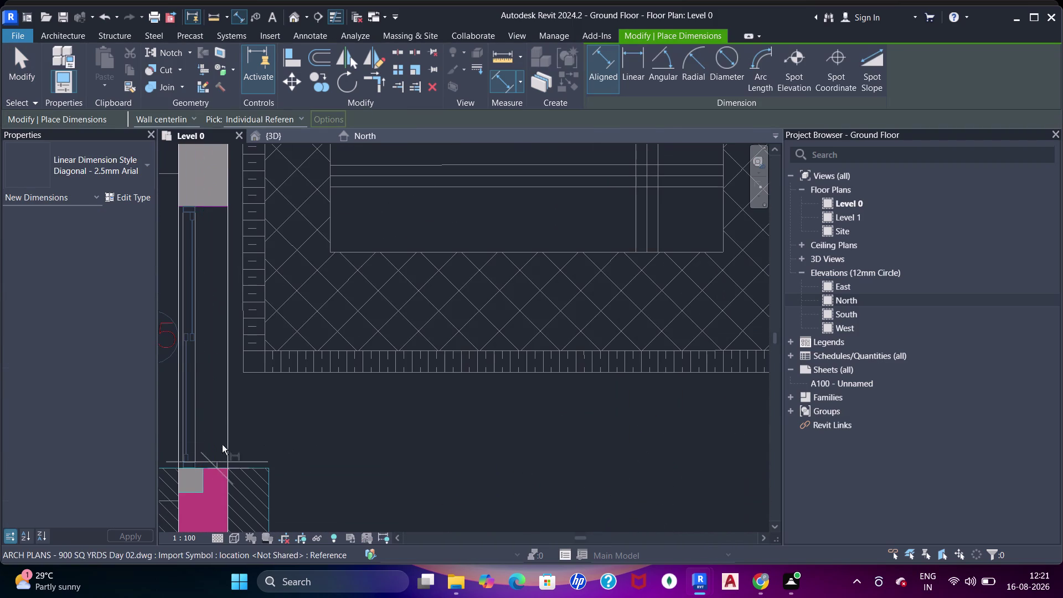
middle_drag(219, 367, 246, 440)
scroll(up, 3)
click(239, 255)
scroll(down, 3)
middle_drag(242, 265, 244, 266)
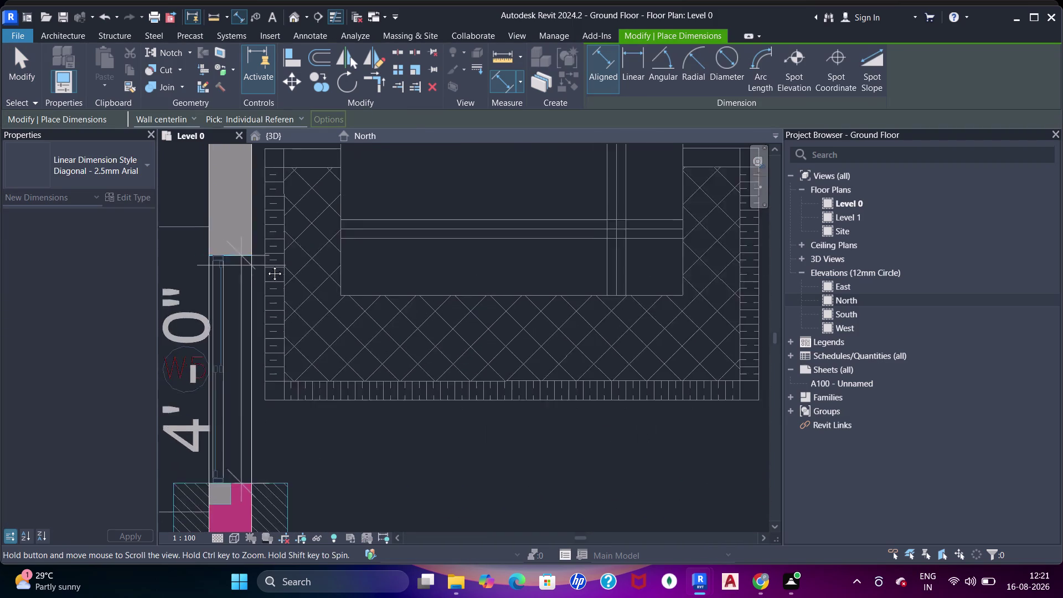
middle_drag(243, 266, 400, 264)
click(327, 298)
scroll(down, 3)
middle_drag(438, 308, 403, 479)
middle_drag(459, 307, 370, 482)
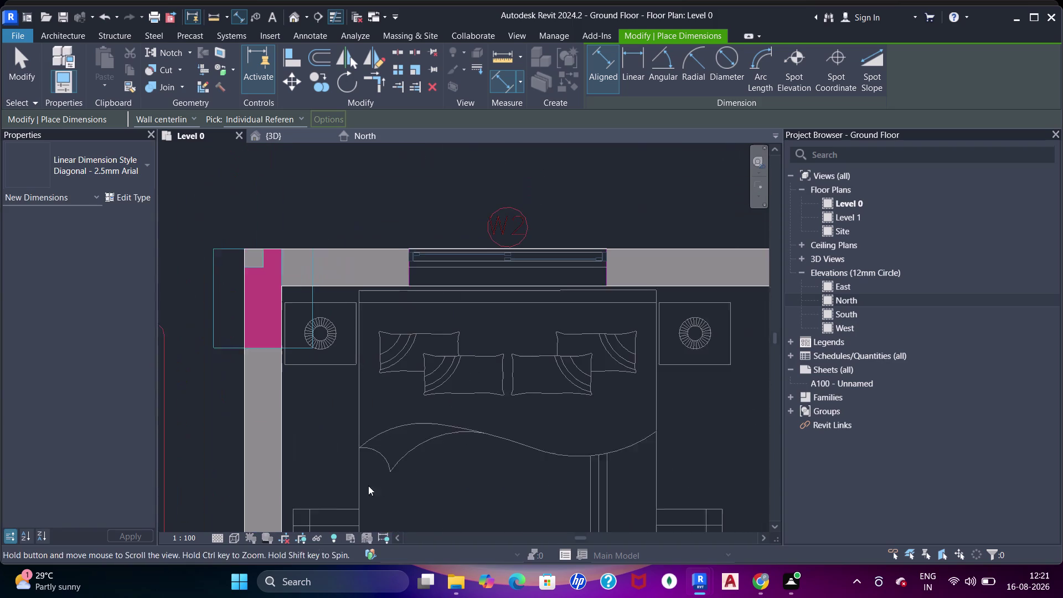
middle_drag(370, 482, 368, 485)
scroll(up, 3)
click(392, 306)
middle_drag(445, 302, 341, 324)
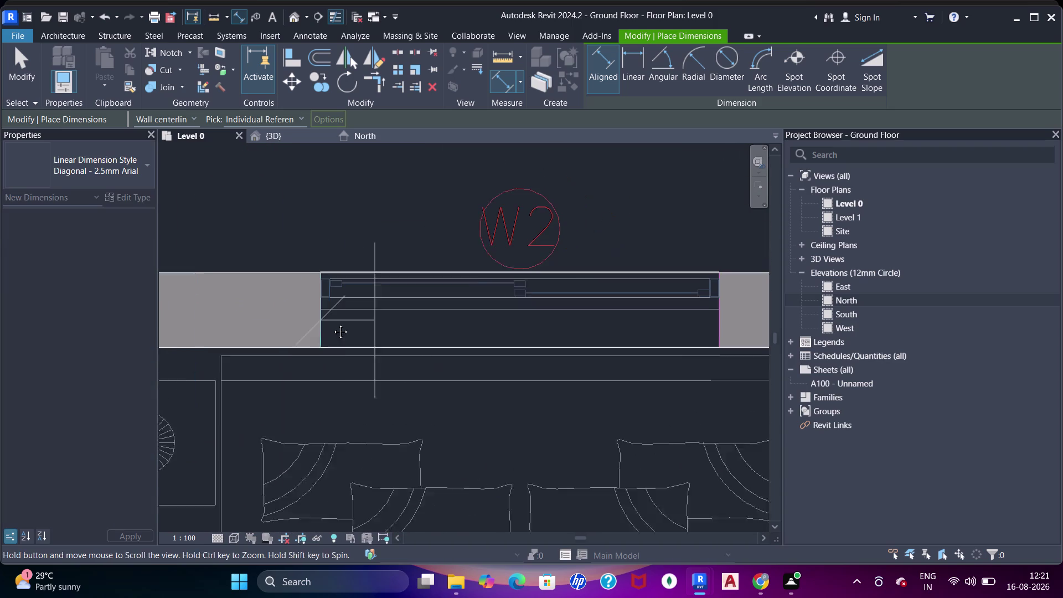
click(689, 317)
middle_drag(675, 275, 684, 436)
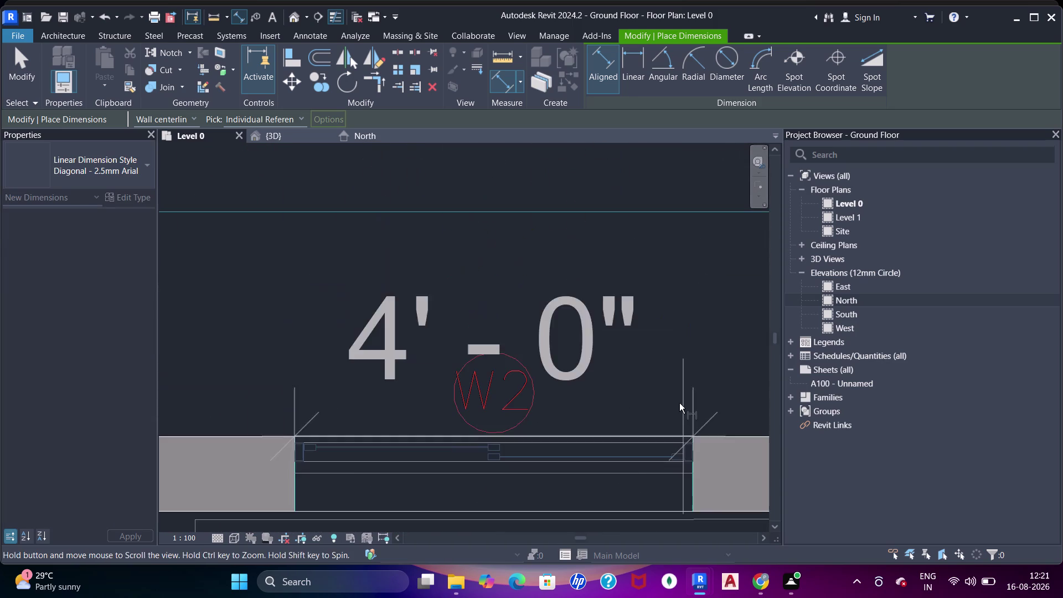
click(652, 347)
Dimension the kitchen window opening at 4'.
scroll(down, 3)
middle_drag(667, 350, 443, 350)
scroll(down, 3)
middle_drag(610, 391, 422, 332)
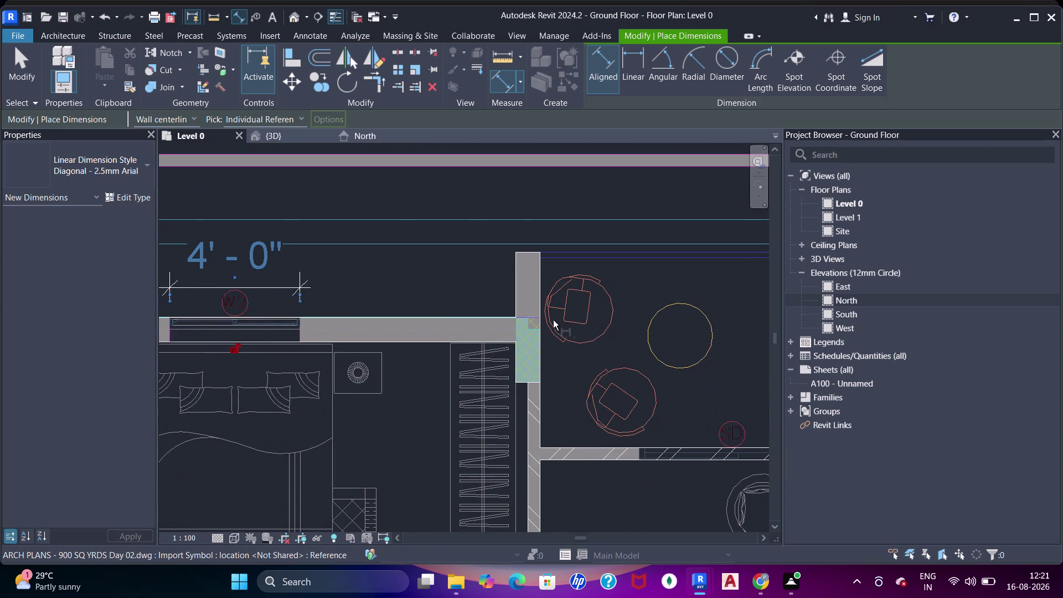
scroll(down, 3)
middle_drag(595, 375, 380, 296)
scroll(up, 3)
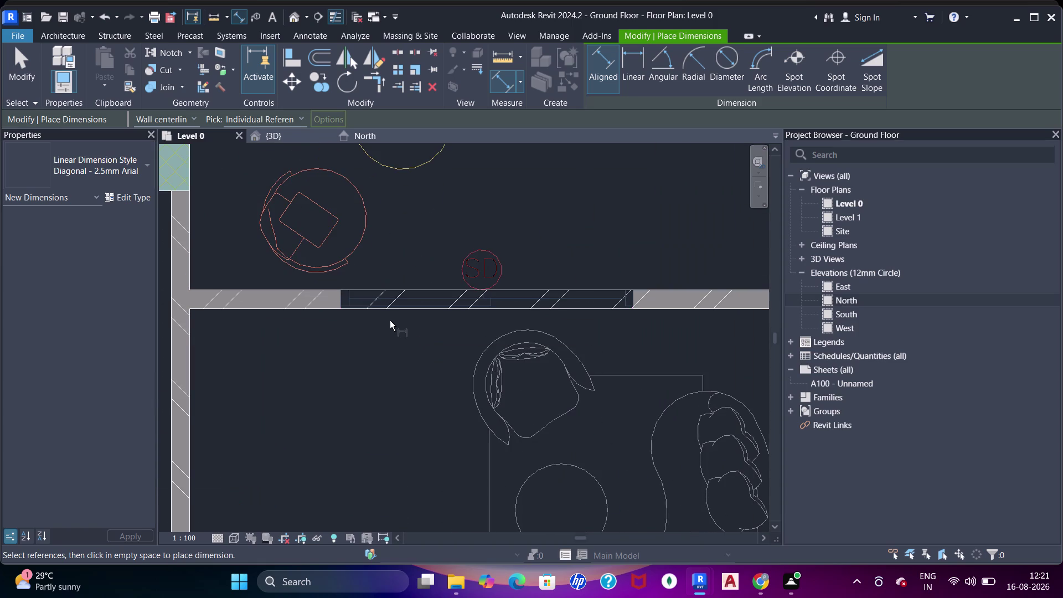
scroll(down, 3)
middle_drag(610, 295, 382, 322)
middle_drag(501, 302, 425, 447)
scroll(up, 3)
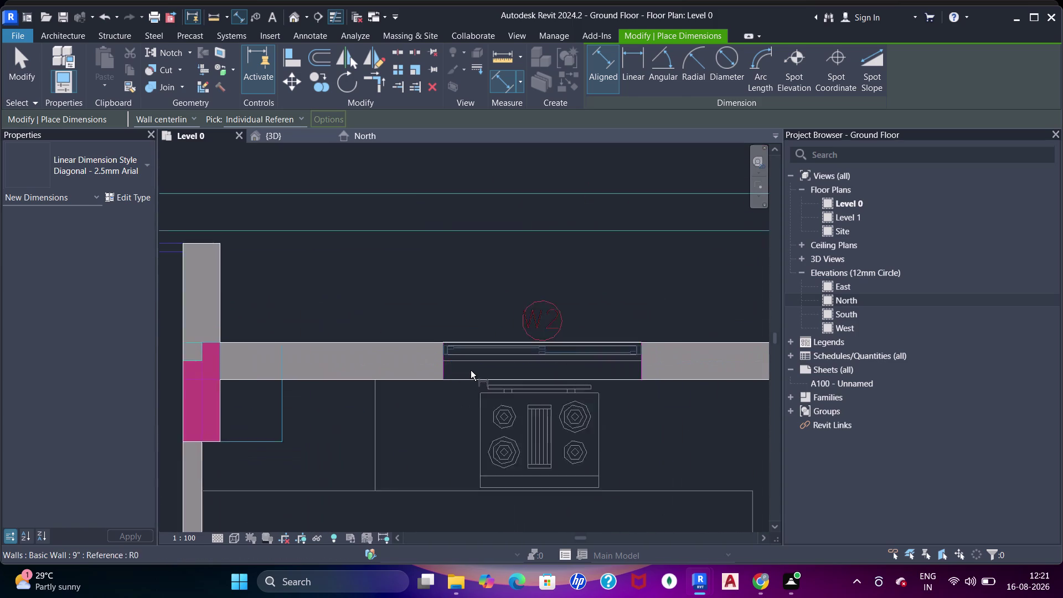
scroll(up, 3)
click(427, 365)
middle_drag(619, 383, 552, 392)
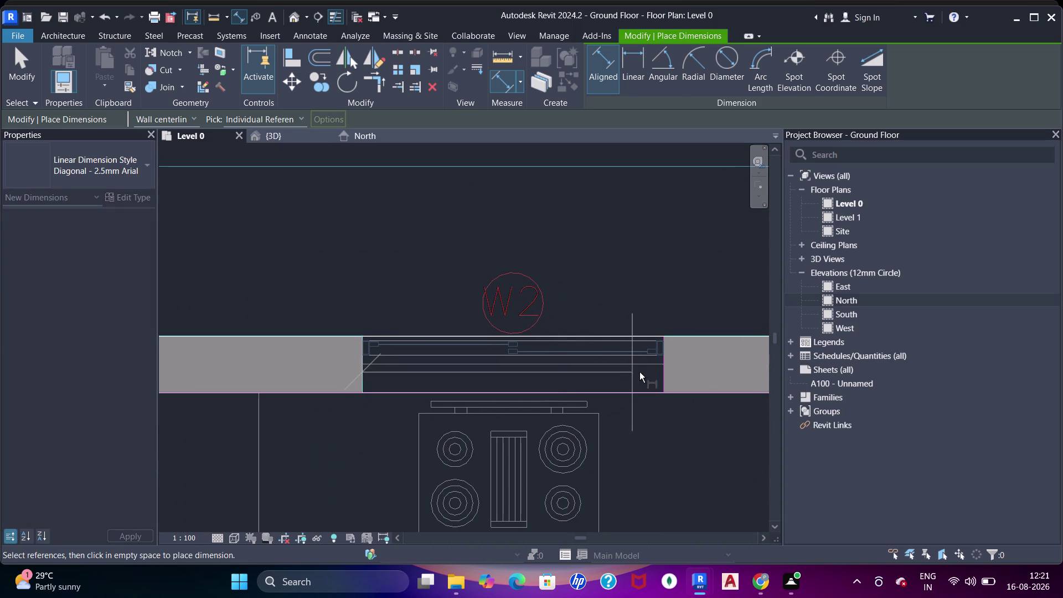
click(665, 374)
click(644, 255)
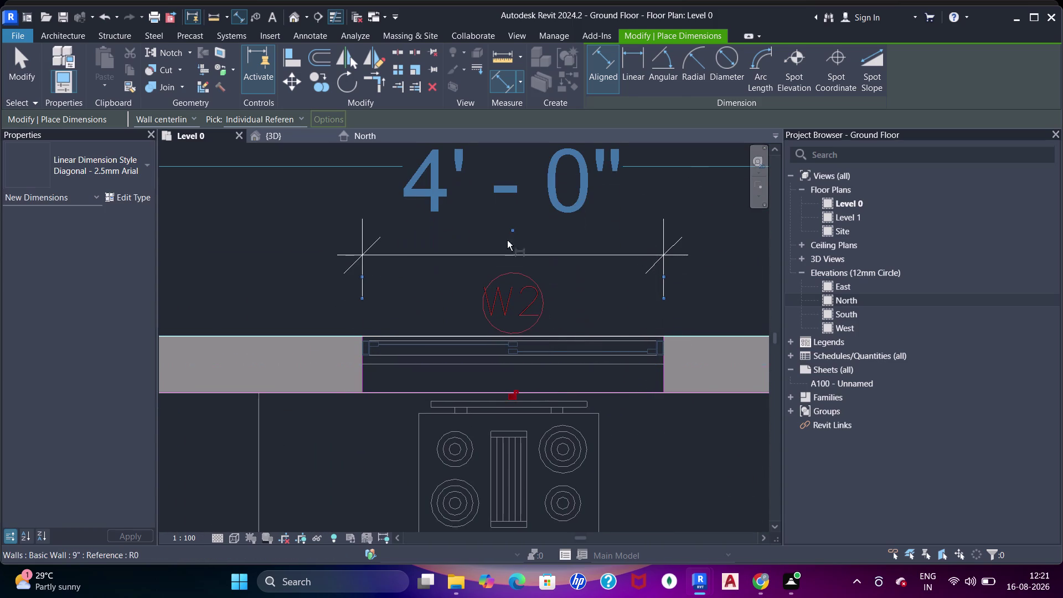
Pan across the plan to the neighbouring unit's kitchen window KW.
scroll(down, 3)
middle_drag(671, 326, 526, 285)
middle_drag(632, 271, 415, 235)
scroll(down, 3)
middle_drag(574, 291, 461, 234)
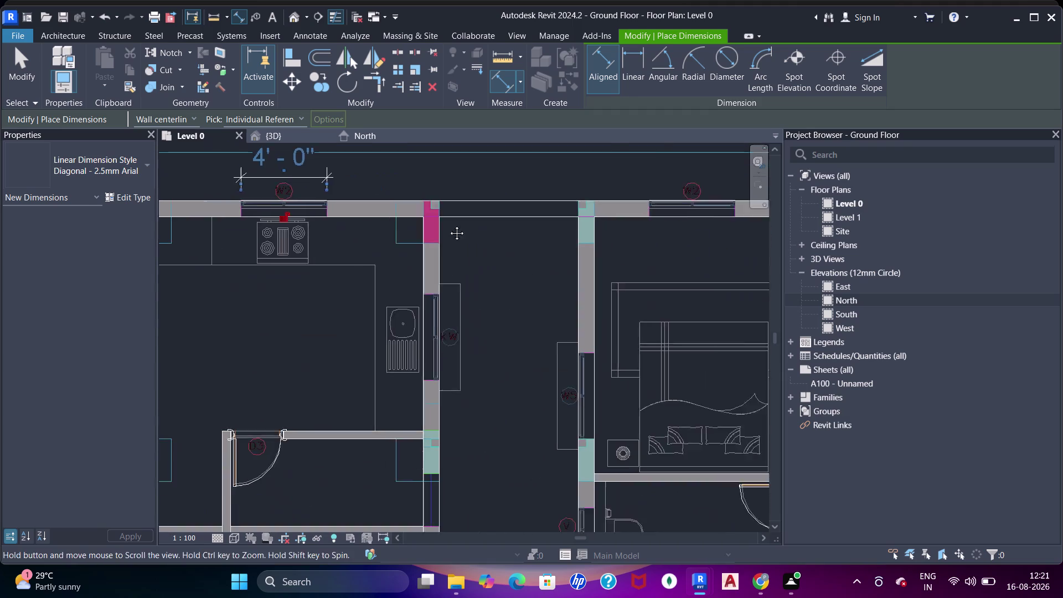
middle_drag(461, 234, 446, 218)
middle_drag(653, 196, 595, 293)
scroll(up, 3)
scroll(down, 3)
middle_drag(594, 300, 402, 277)
scroll(down, 3)
middle_drag(623, 301, 611, 136)
scroll(up, 3)
scroll(down, 3)
middle_drag(652, 267, 612, 273)
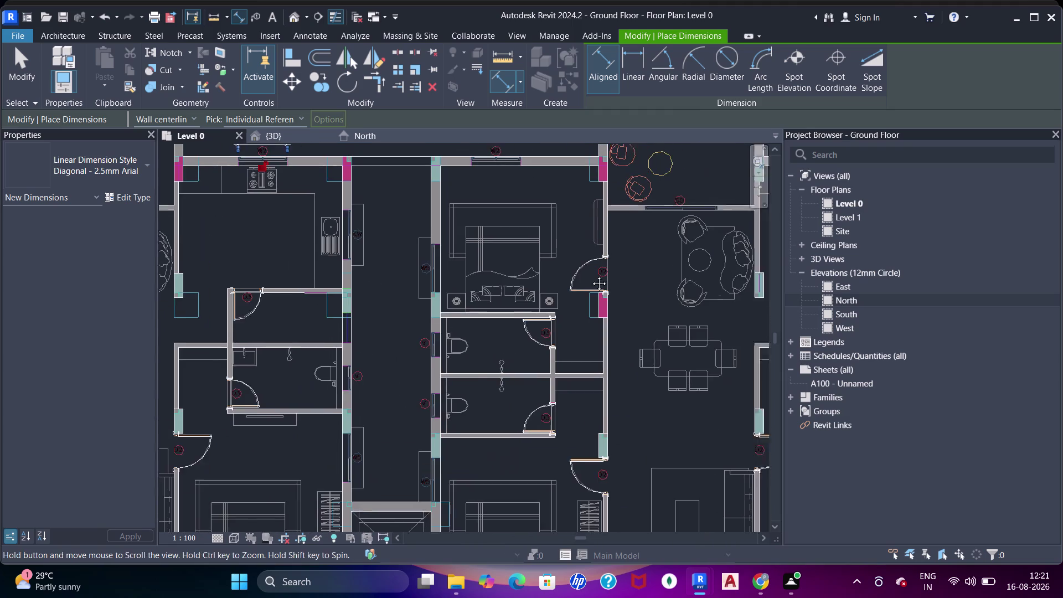
middle_drag(611, 273, 469, 307)
scroll(up, 3)
scroll(down, 3)
middle_drag(698, 259, 421, 330)
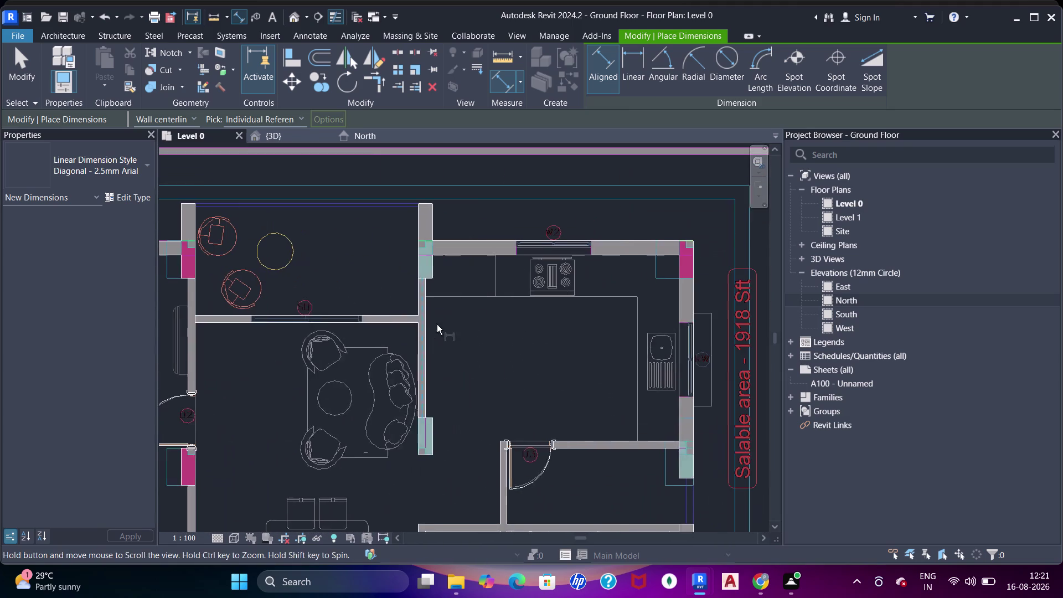
scroll(up, 3)
scroll(down, 3)
middle_drag(672, 296, 329, 235)
middle_drag(462, 353, 468, 220)
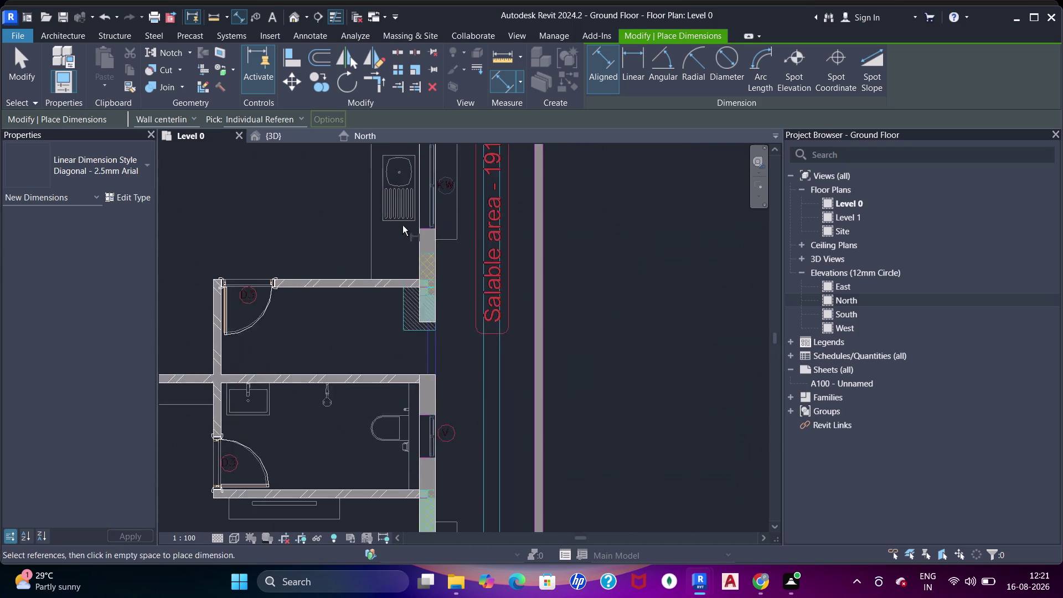
scroll(up, 3)
middle_drag(519, 205, 511, 328)
scroll(up, 3)
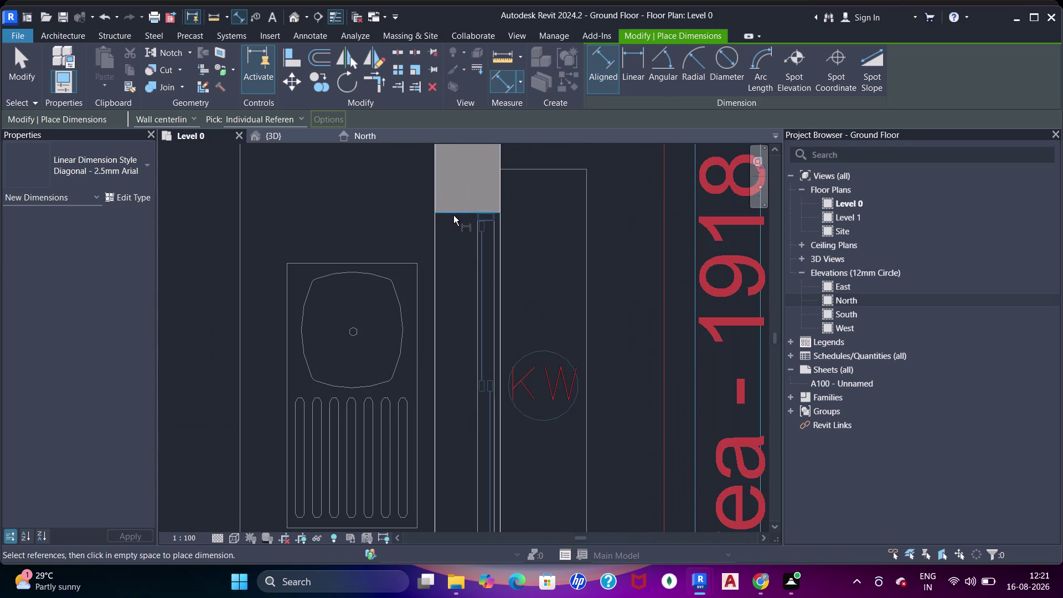
Dimension kitchen window KW at 4'.
click(454, 214)
scroll(down, 3)
click(469, 467)
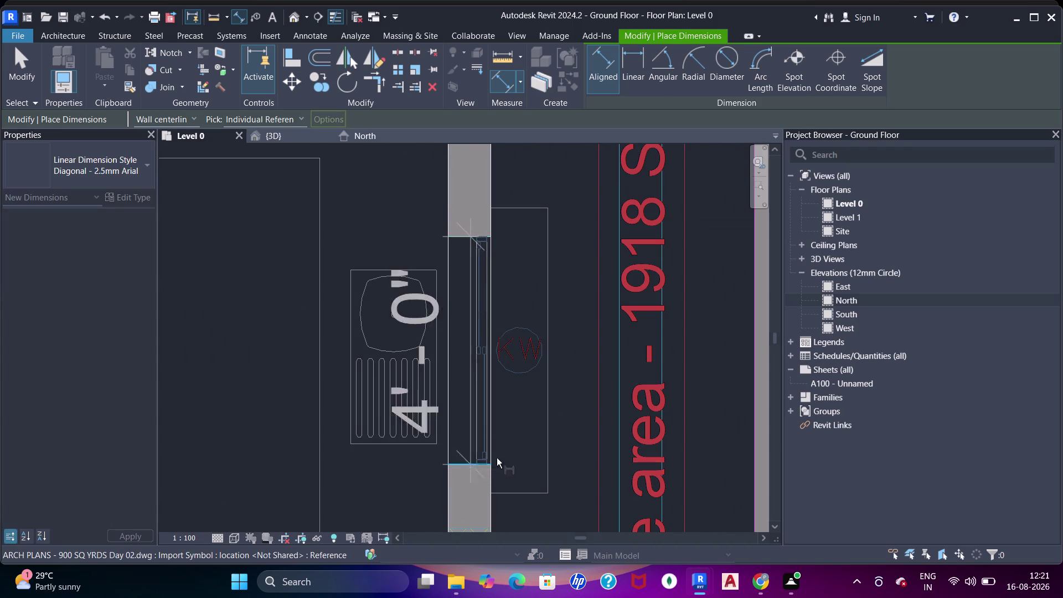
scroll(down, 3)
middle_drag(581, 391, 581, 329)
click(580, 328)
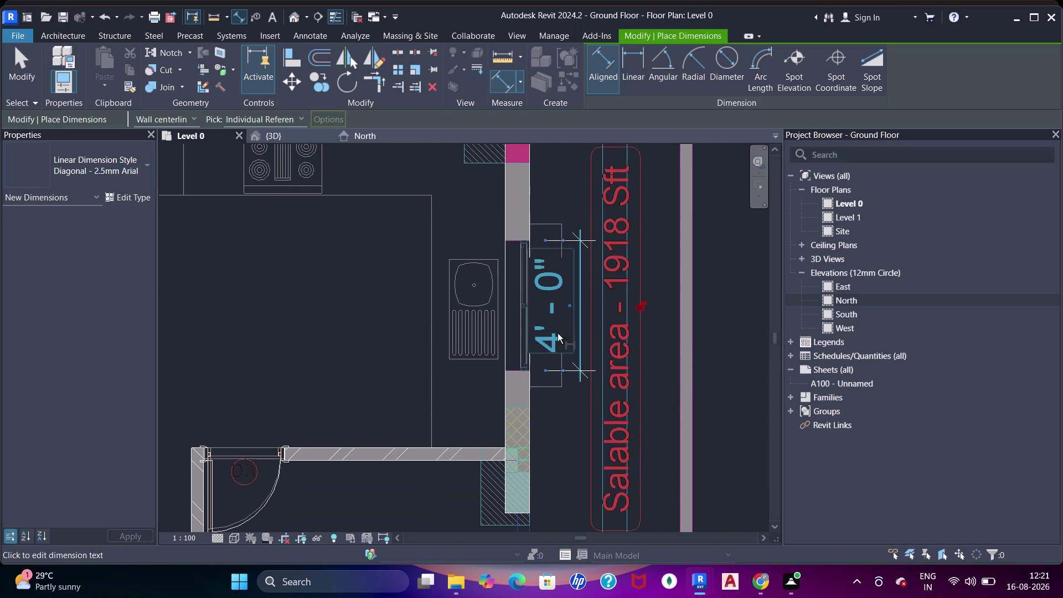
Dimension the toilet window opening at 2'.
middle_drag(563, 343, 546, 293)
key(Escape)
scroll(down, 3)
middle_drag(532, 380, 517, 237)
scroll(up, 3)
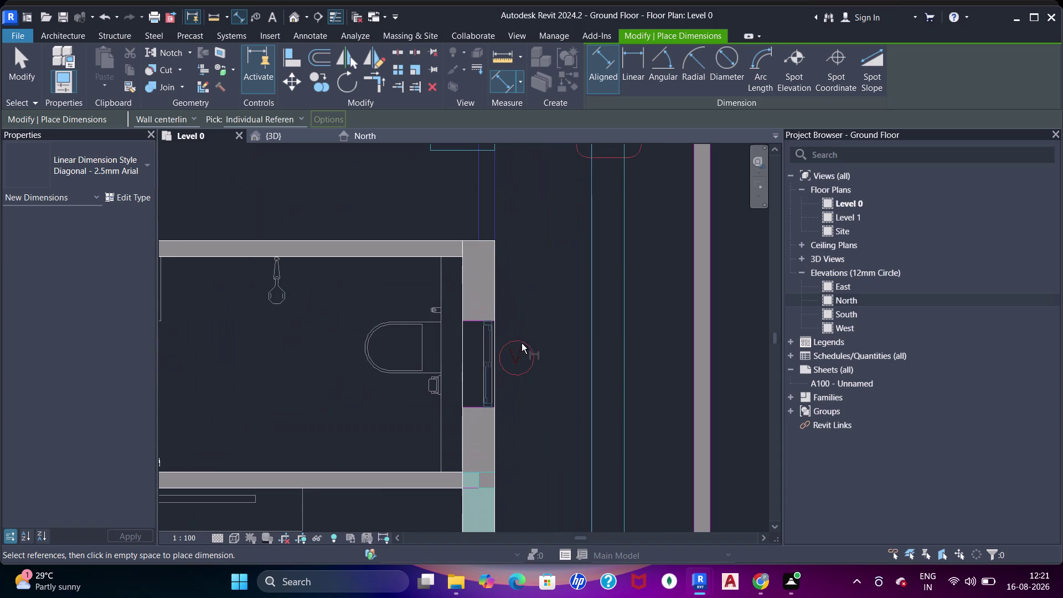
scroll(up, 3)
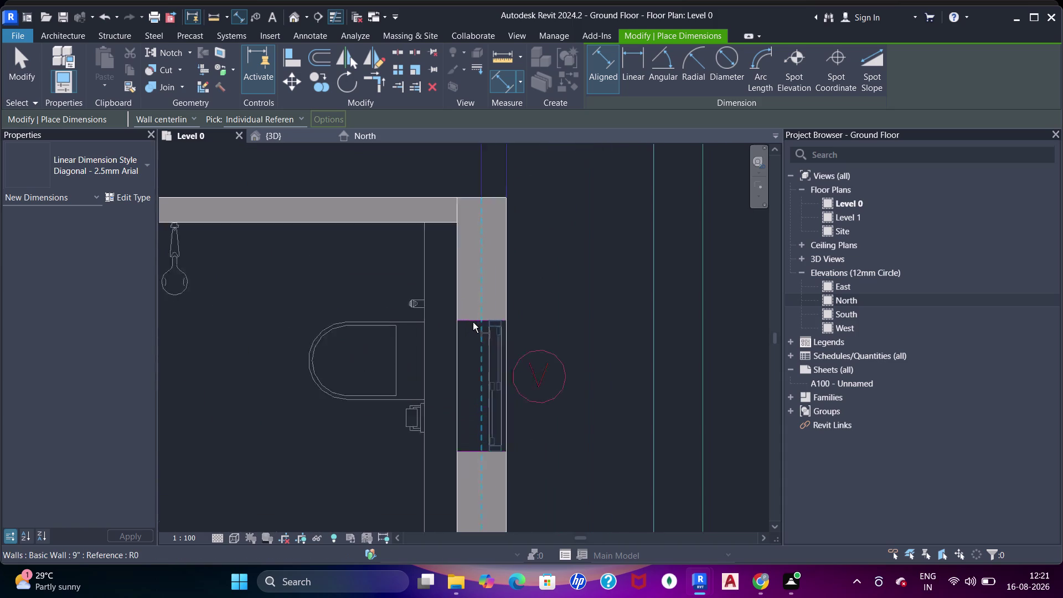
scroll(up, 3)
click(472, 317)
scroll(down, 3)
middle_drag(495, 361, 521, 248)
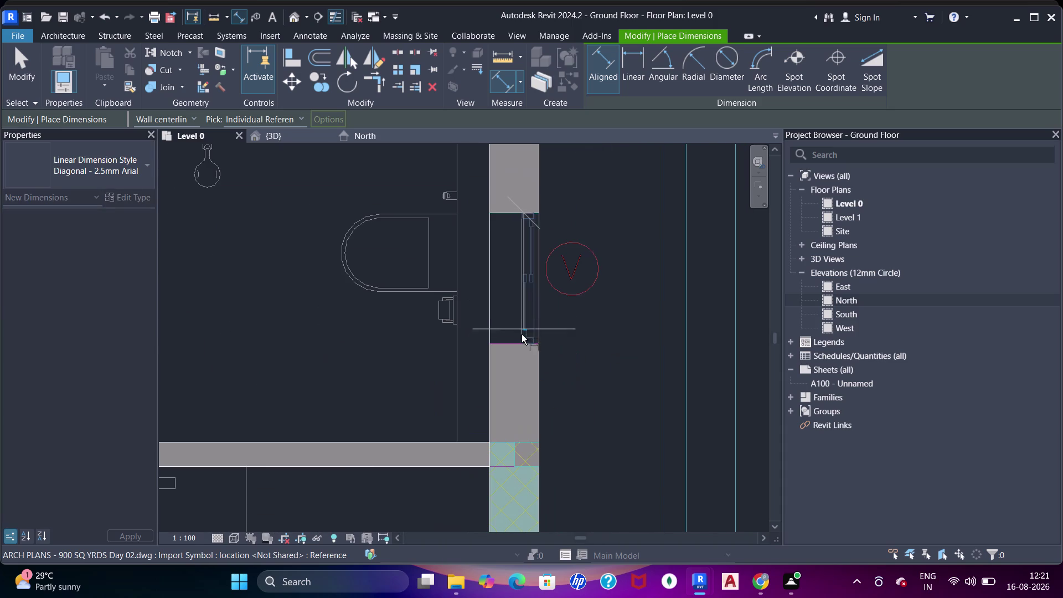
click(511, 345)
click(667, 331)
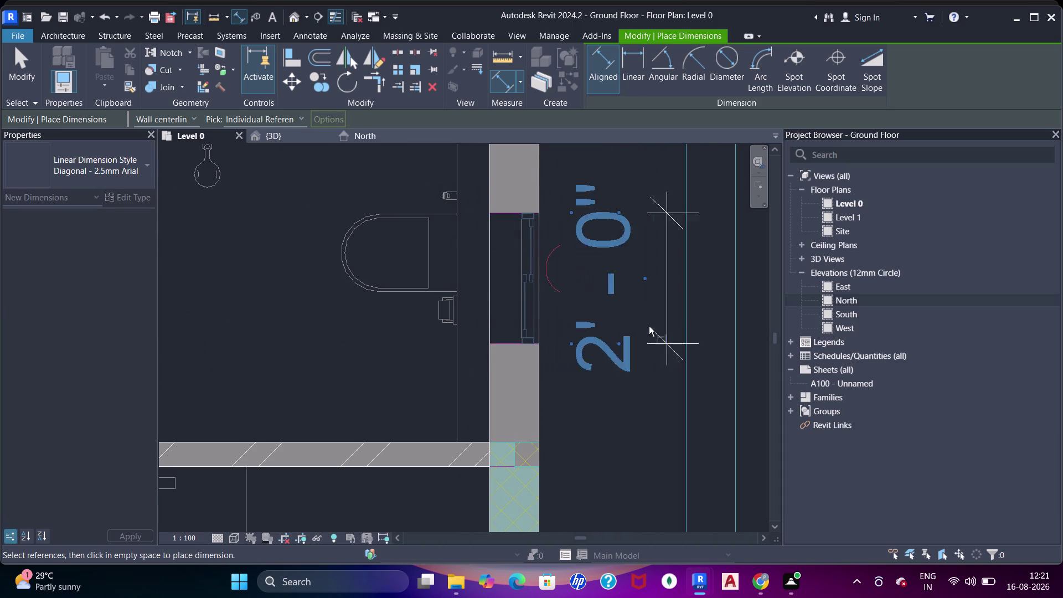
Dimension bedroom window W5 at 4'.
scroll(down, 3)
middle_drag(612, 212, 619, 422)
scroll(down, 3)
middle_drag(612, 409, 580, 176)
scroll(up, 3)
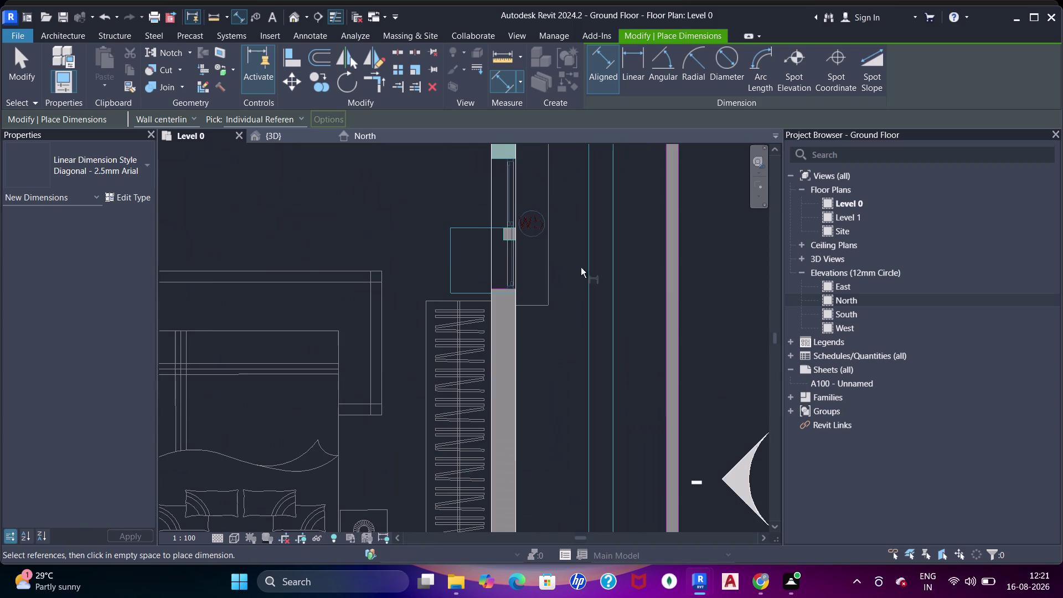
middle_drag(498, 192, 576, 291)
scroll(up, 3)
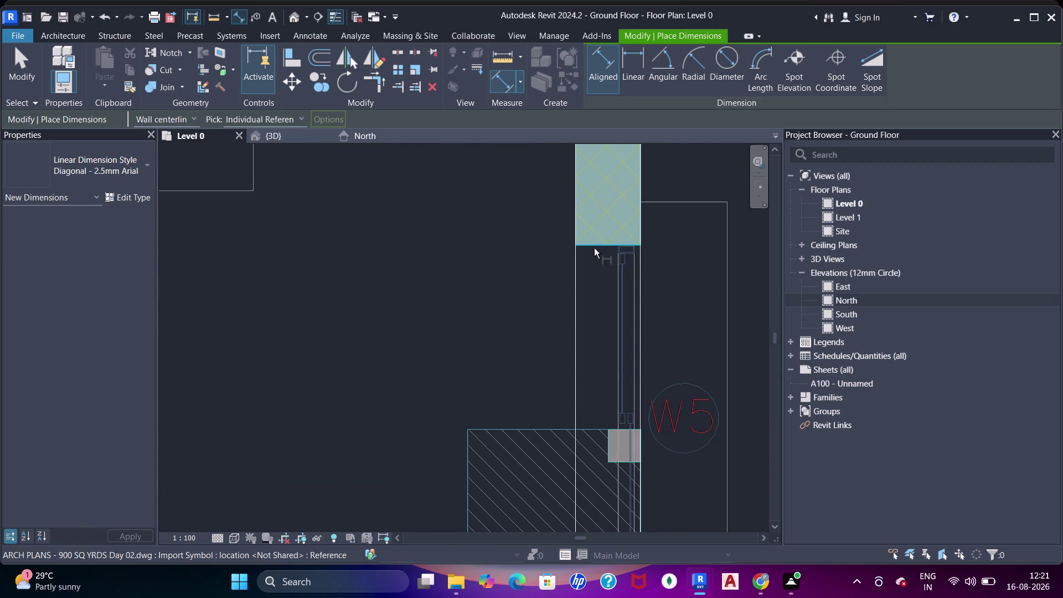
click(594, 248)
scroll(down, 3)
middle_drag(608, 327, 602, 225)
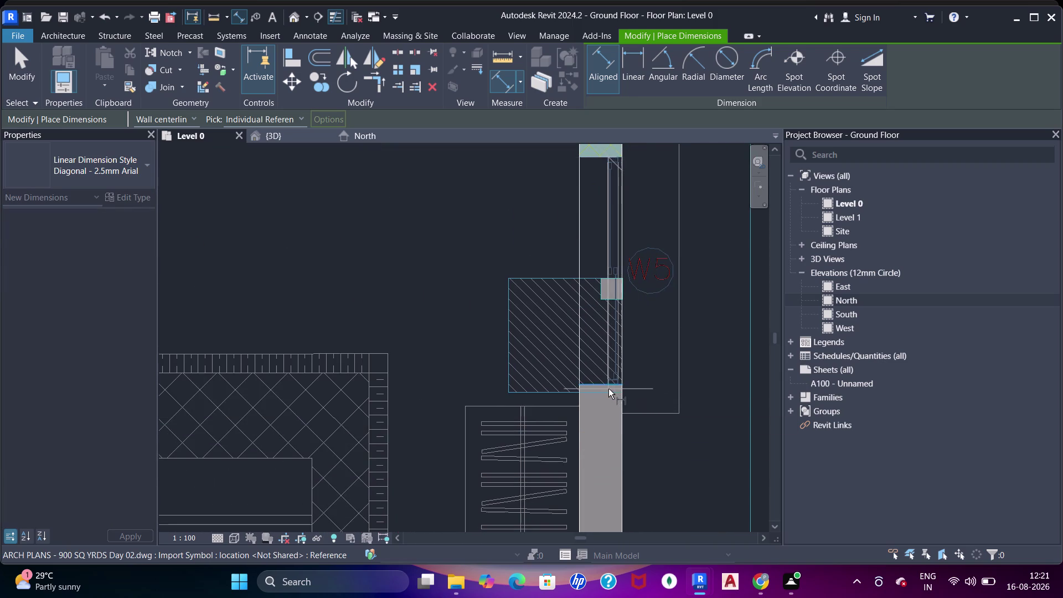
click(609, 387)
click(706, 371)
Review the placed dimensions, exit the tool, and start dimensioning again.
scroll(down, 3)
middle_drag(646, 352, 550, 244)
scroll(down, 3)
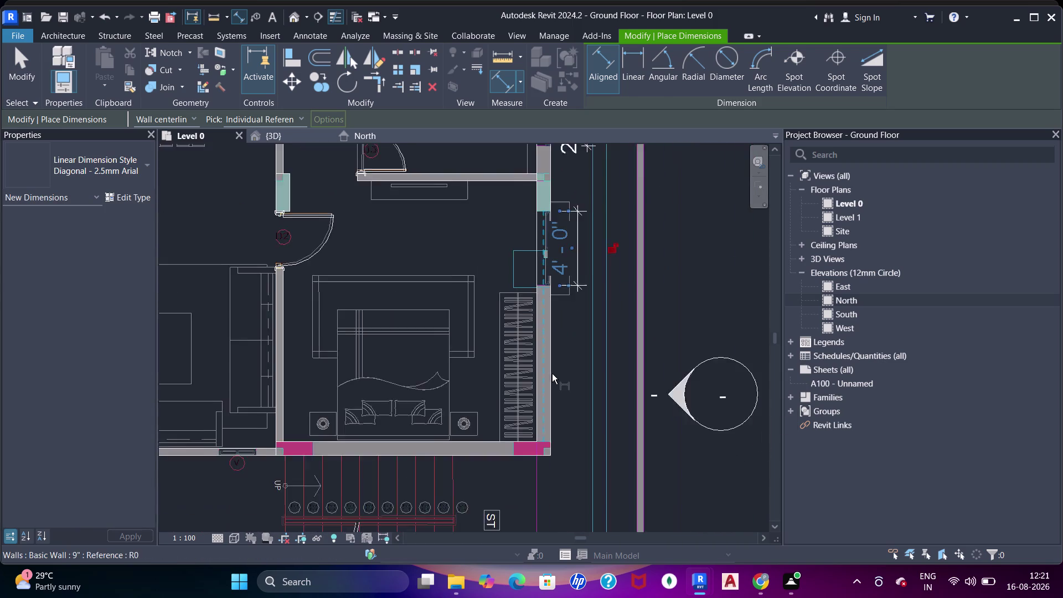
middle_drag(553, 374, 584, 274)
scroll(up, 3)
scroll(down, 3)
middle_drag(579, 279, 572, 423)
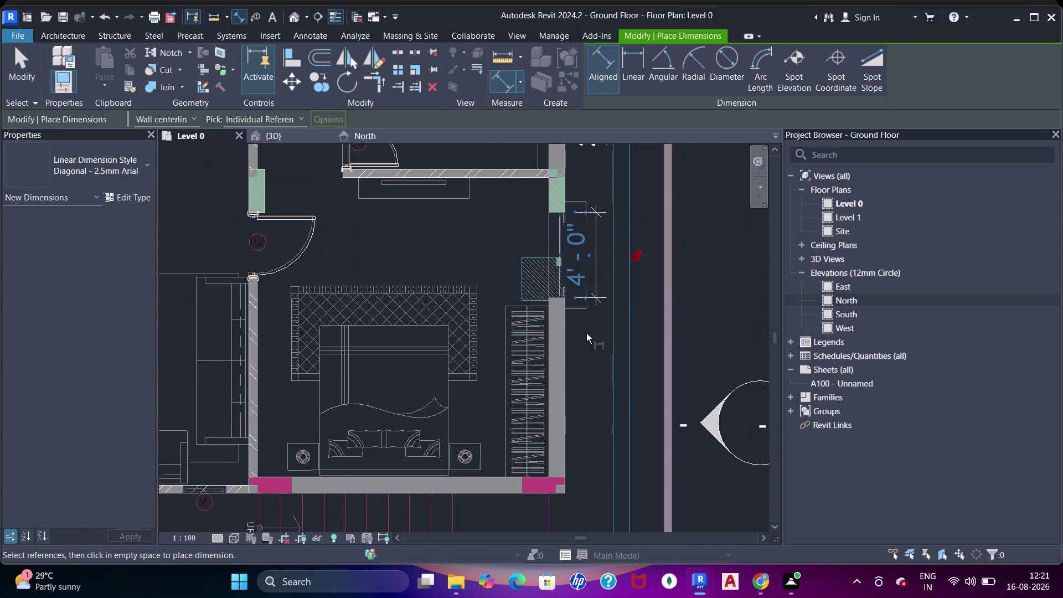
key(Escape)
key(Escape)
middle_drag(402, 332, 635, 268)
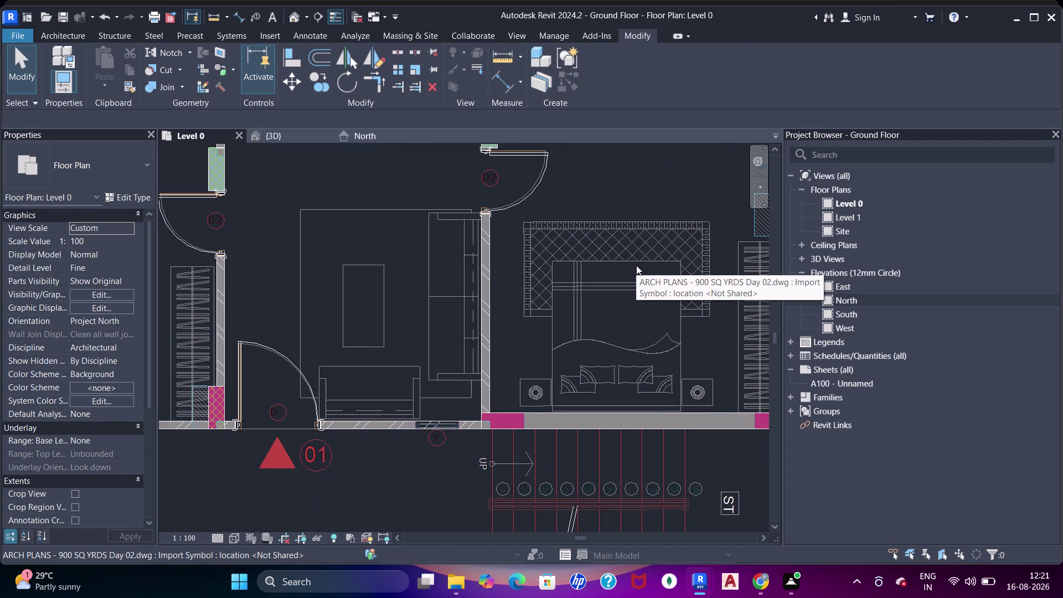
scroll(down, 3)
middle_drag(644, 249, 535, 322)
middle_drag(510, 371, 587, 310)
key(d)
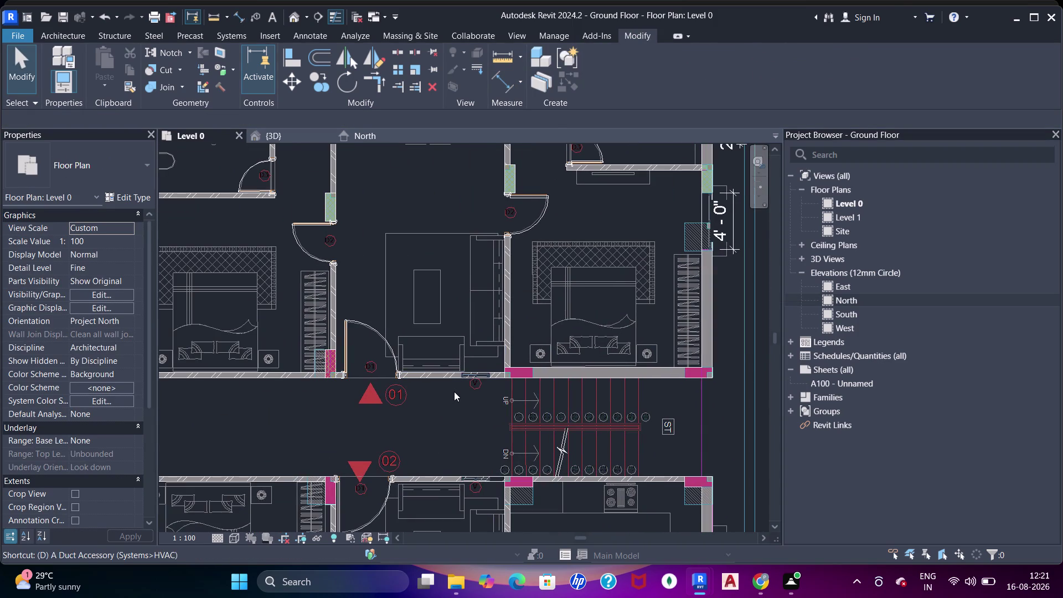
Start Aligned Dimension and place a 2'-0" dimension below the corridor window by marker 01.
key(i)
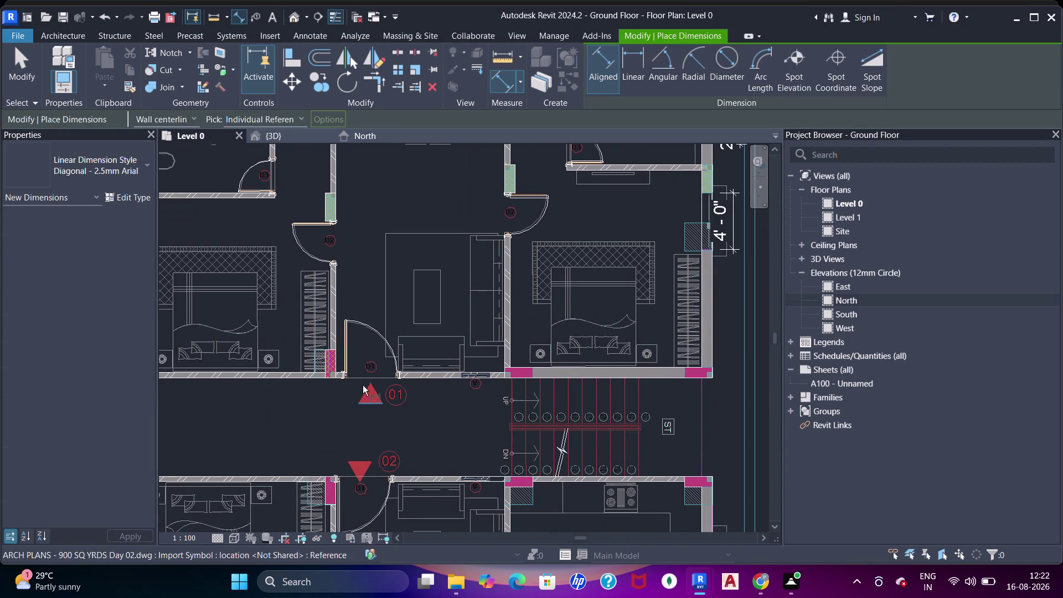
scroll(up, 3)
scroll(down, 3)
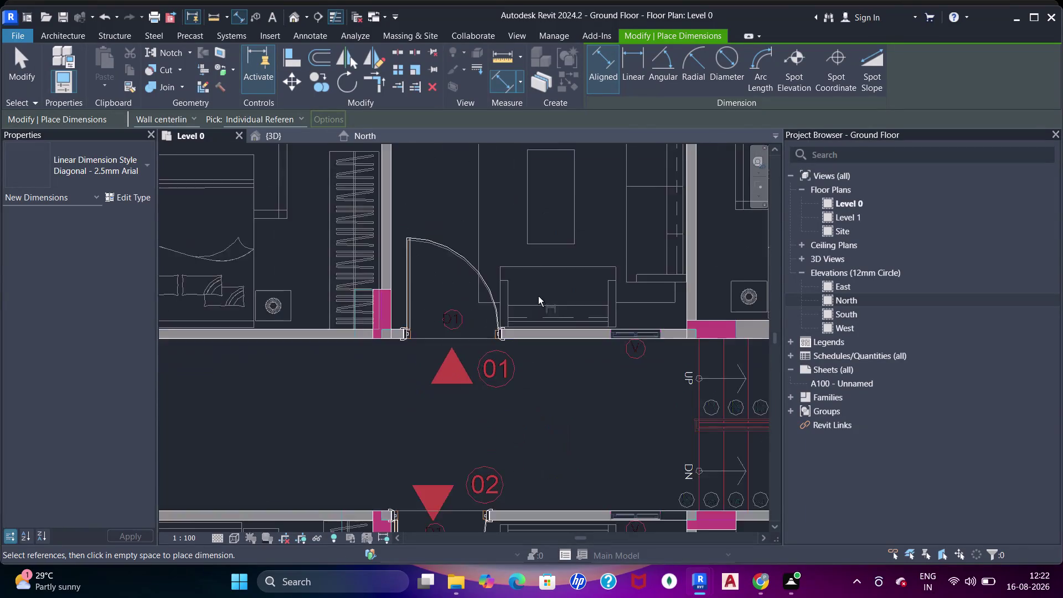
scroll(down, 3)
middle_drag(621, 362, 501, 369)
scroll(up, 3)
scroll(up, 3)
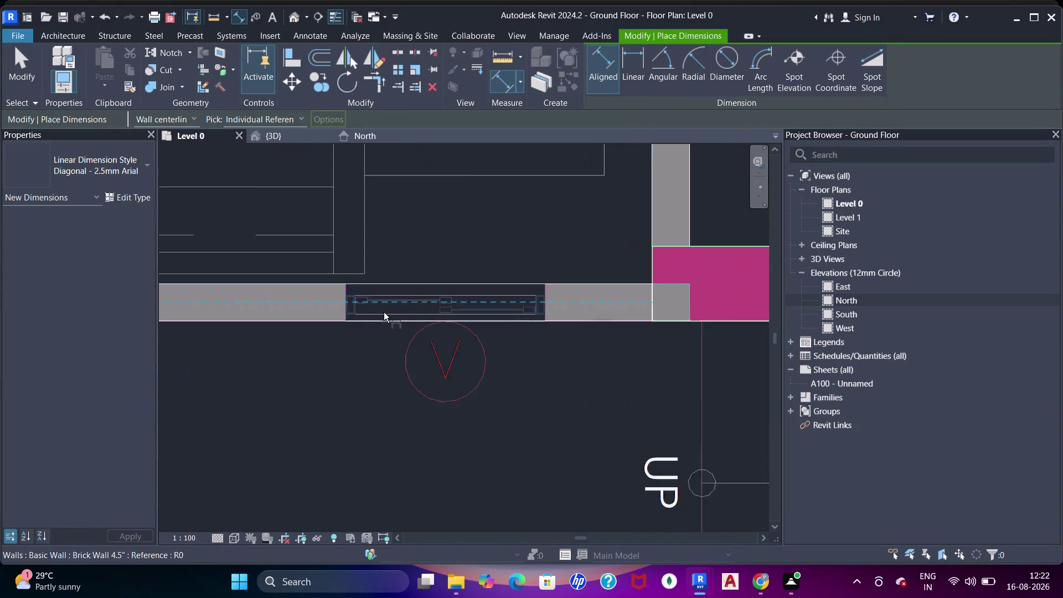
click(330, 290)
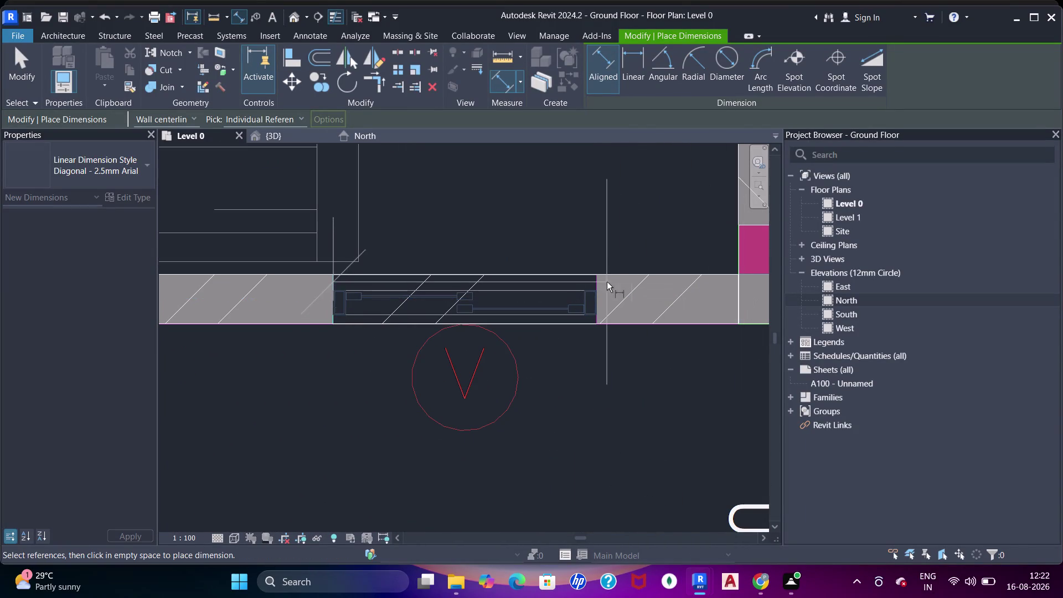
click(600, 296)
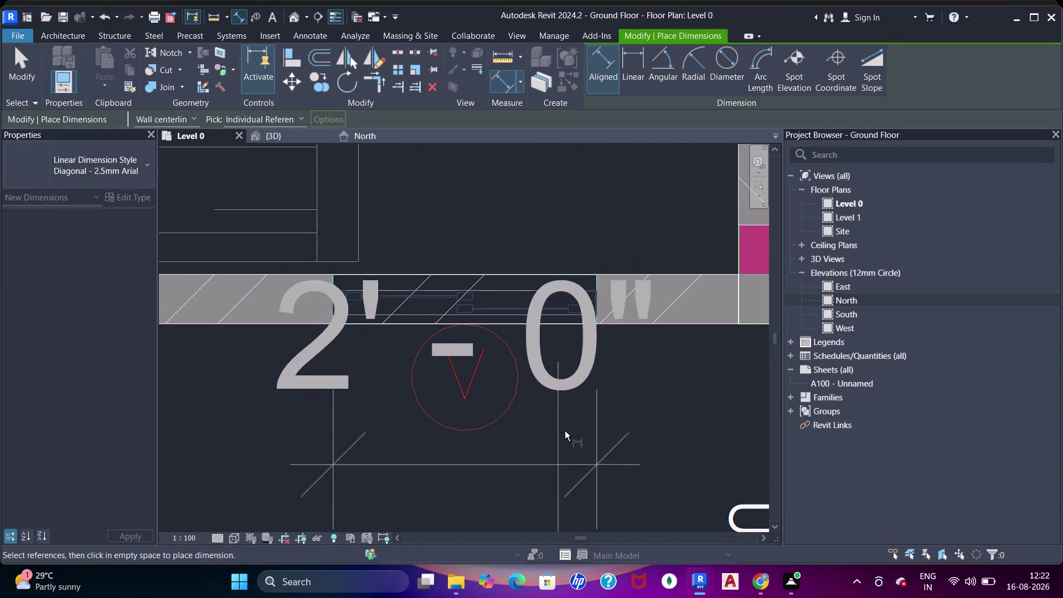
scroll(down, 3)
middle_drag(576, 314, 580, 273)
click(569, 400)
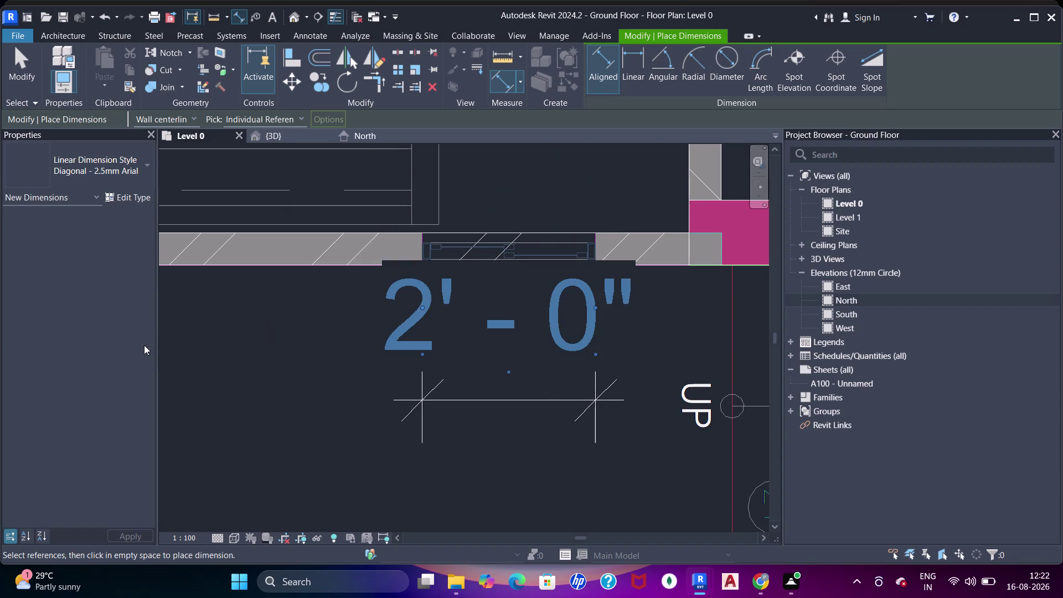
Dimension the second corridor window by marker 02 at 2'-0", placed above the wall.
scroll(down, 3)
scroll(down, 3)
middle_drag(240, 338, 375, 257)
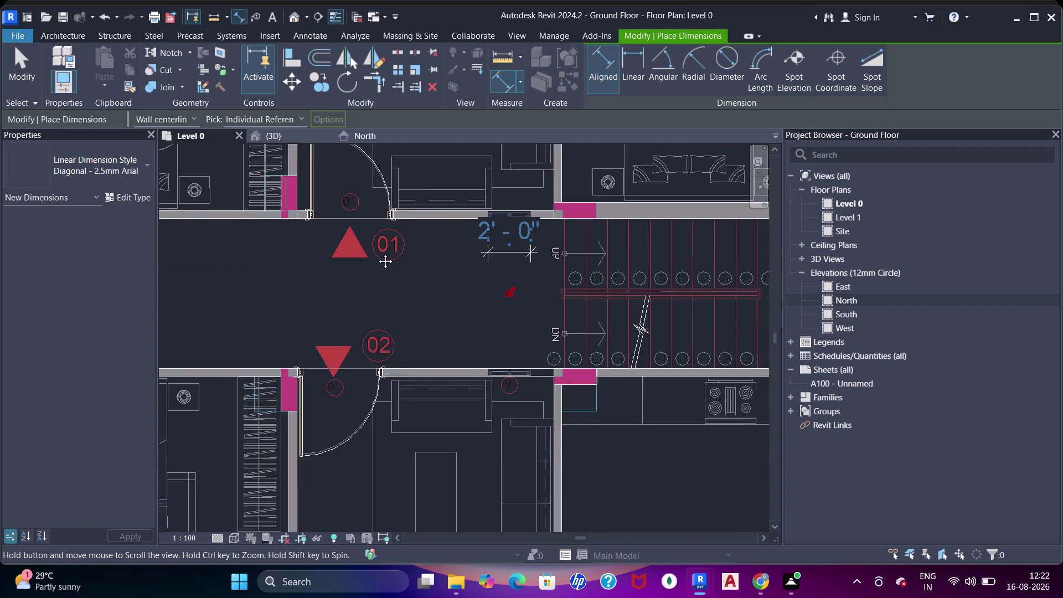
middle_drag(375, 256, 378, 253)
middle_drag(309, 343, 540, 289)
scroll(down, 3)
middle_drag(496, 322, 396, 306)
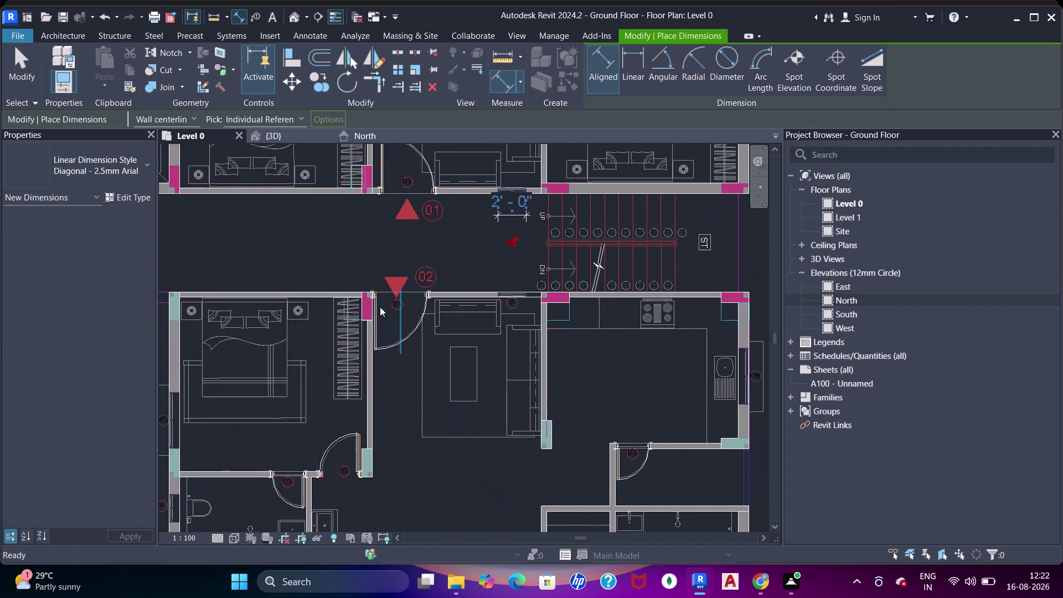
scroll(up, 3)
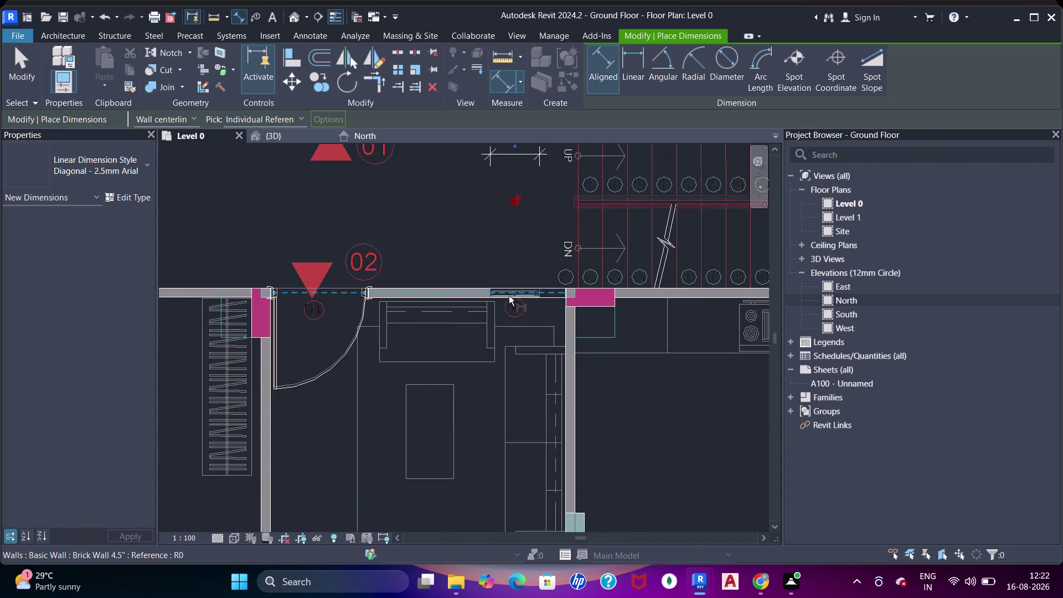
scroll(up, 3)
scroll(up, 3)
click(438, 272)
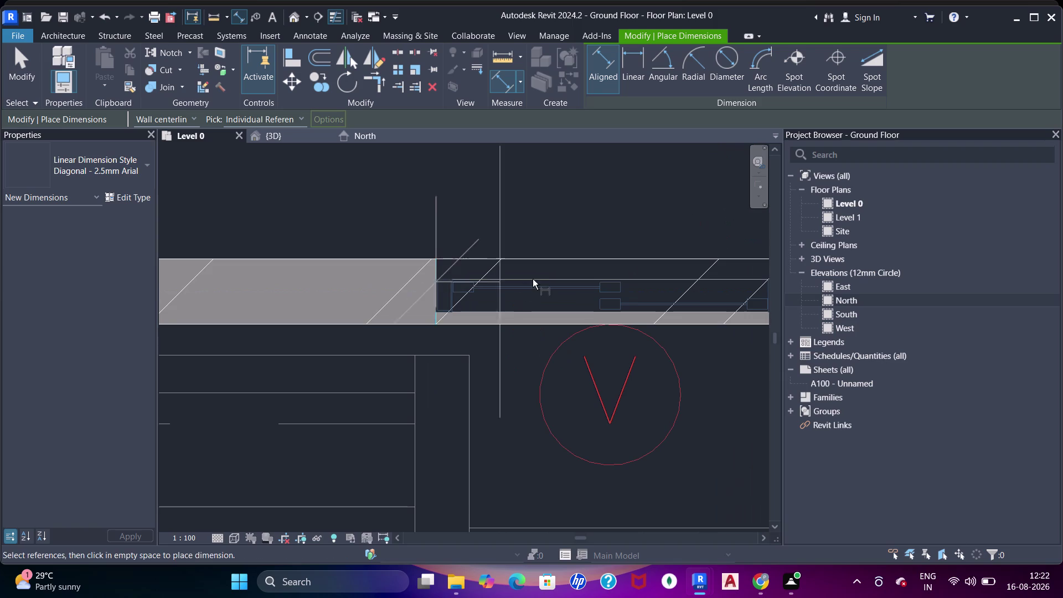
middle_drag(525, 280, 379, 288)
click(643, 289)
scroll(down, 3)
middle_drag(618, 340, 624, 403)
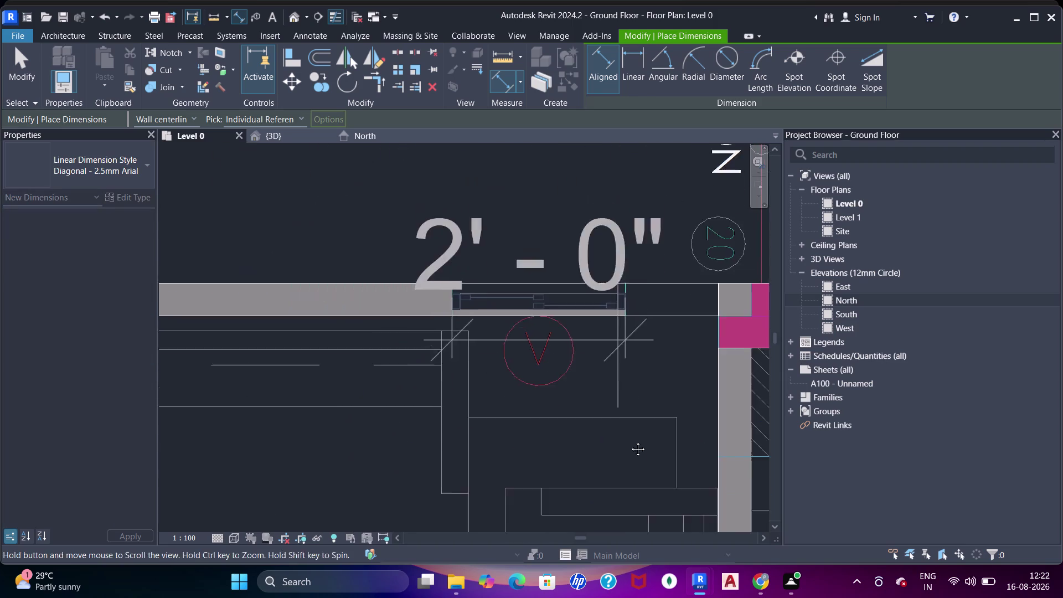
middle_drag(623, 404, 634, 458)
click(610, 348)
Pan across the plan toward the kitchen window.
scroll(down, 3)
middle_drag(667, 422, 482, 335)
scroll(down, 3)
middle_drag(575, 342, 548, 327)
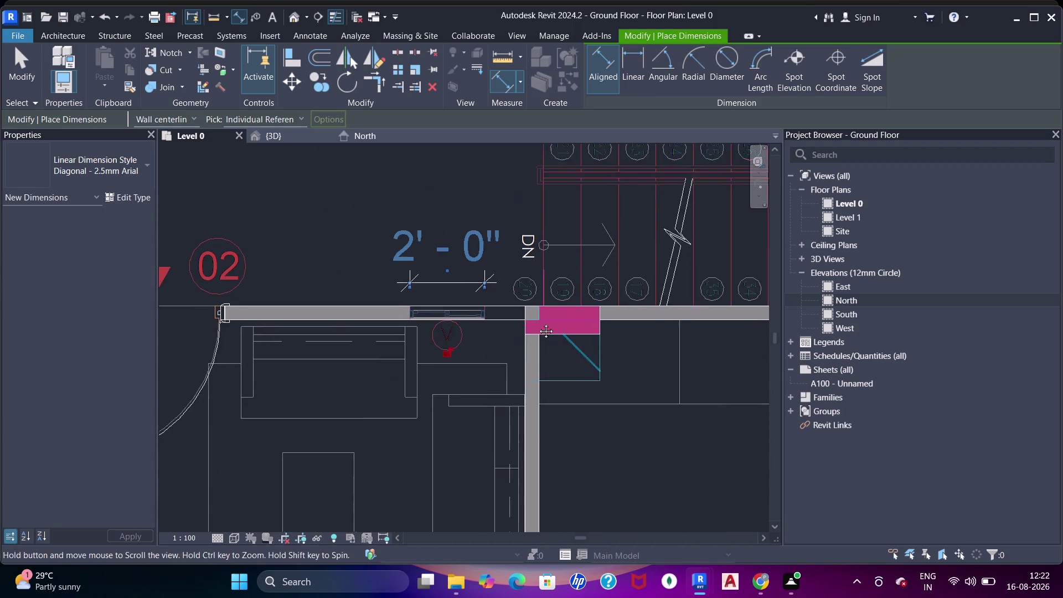
middle_drag(548, 327, 534, 320)
key(Escape)
middle_drag(594, 333, 393, 284)
scroll(down, 3)
middle_drag(597, 295, 440, 263)
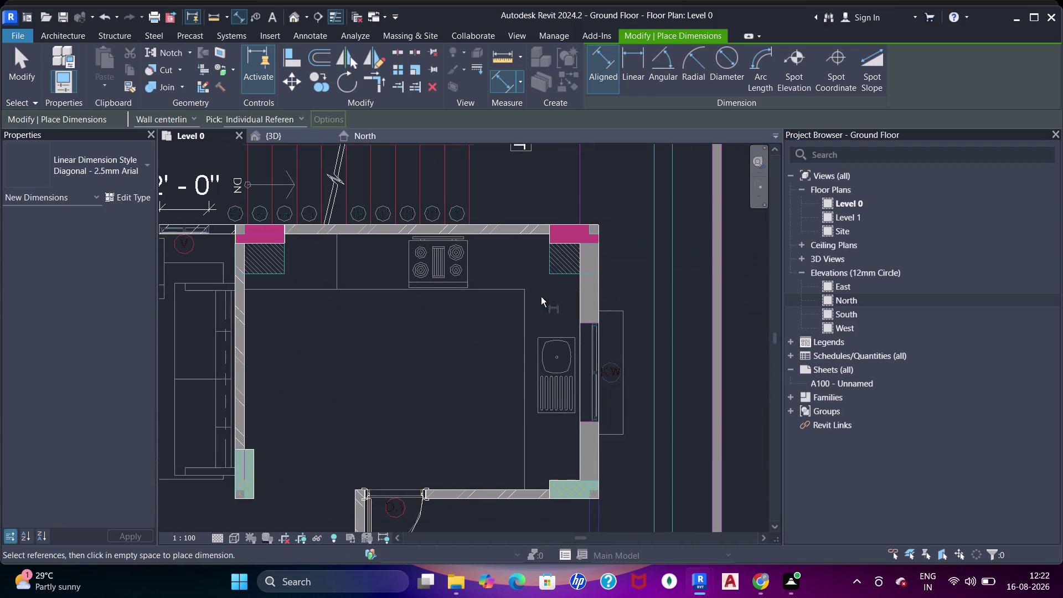
Dimension the kitchen window on the right wall at 4'-0".
scroll(up, 3)
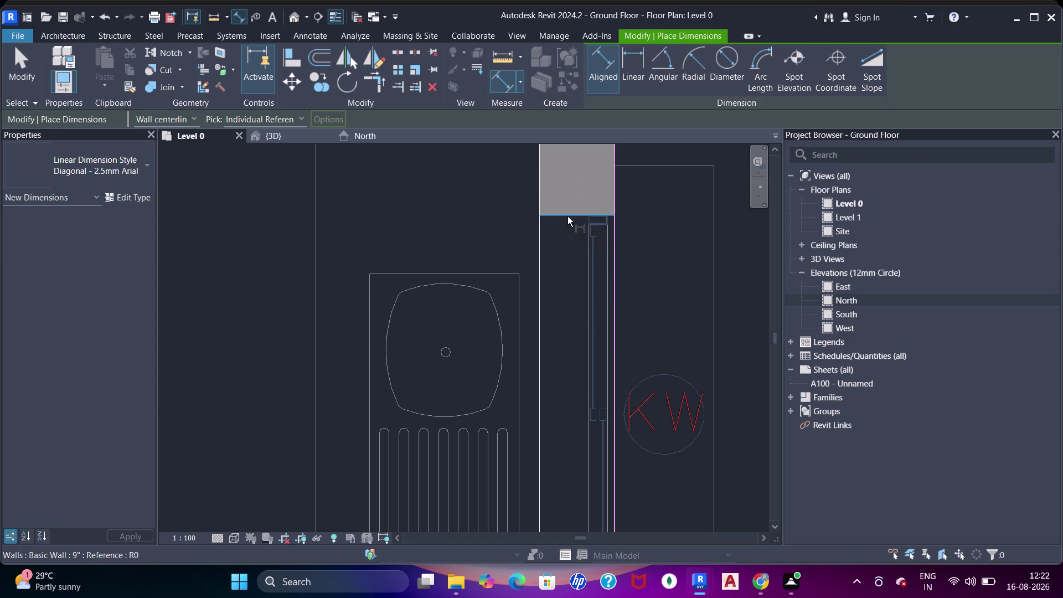
click(568, 217)
scroll(down, 3)
middle_drag(572, 465, 553, 326)
click(547, 354)
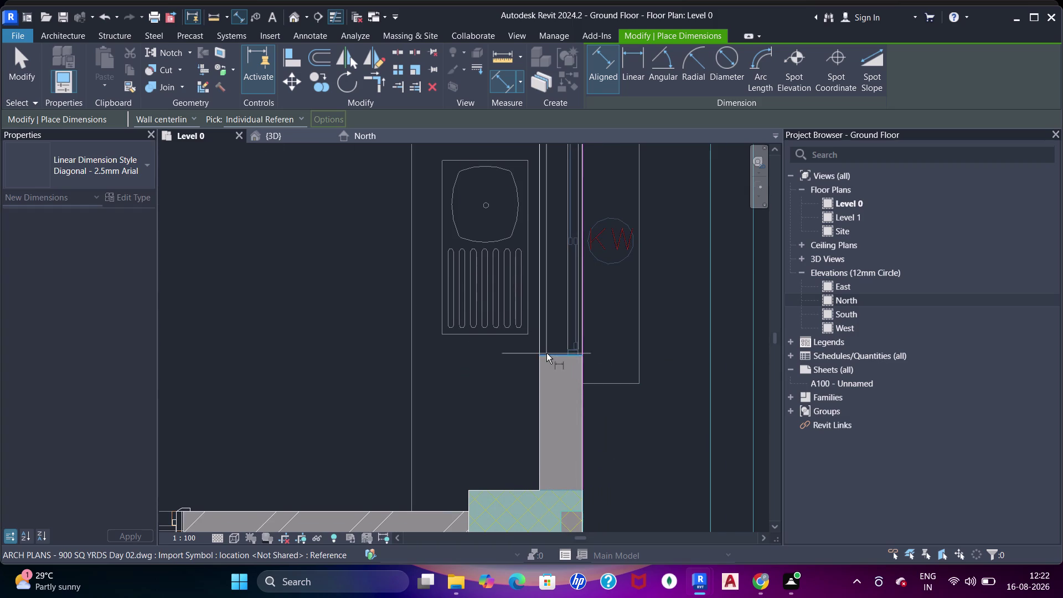
middle_drag(565, 363, 499, 447)
click(633, 395)
scroll(down, 3)
middle_click(584, 390)
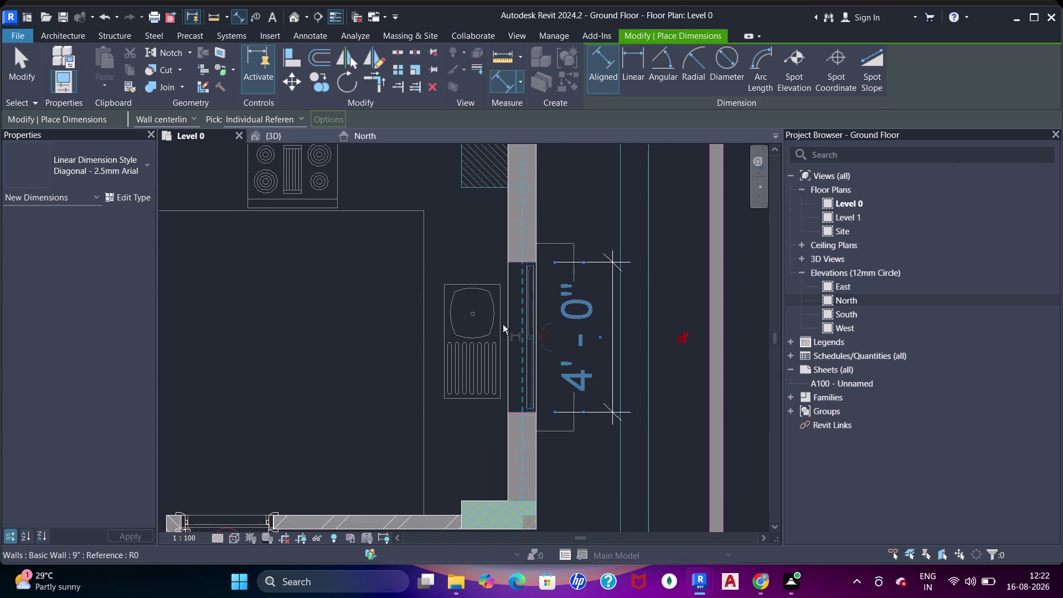
middle_drag(518, 356, 513, 334)
scroll(down, 3)
middle_drag(494, 363, 505, 324)
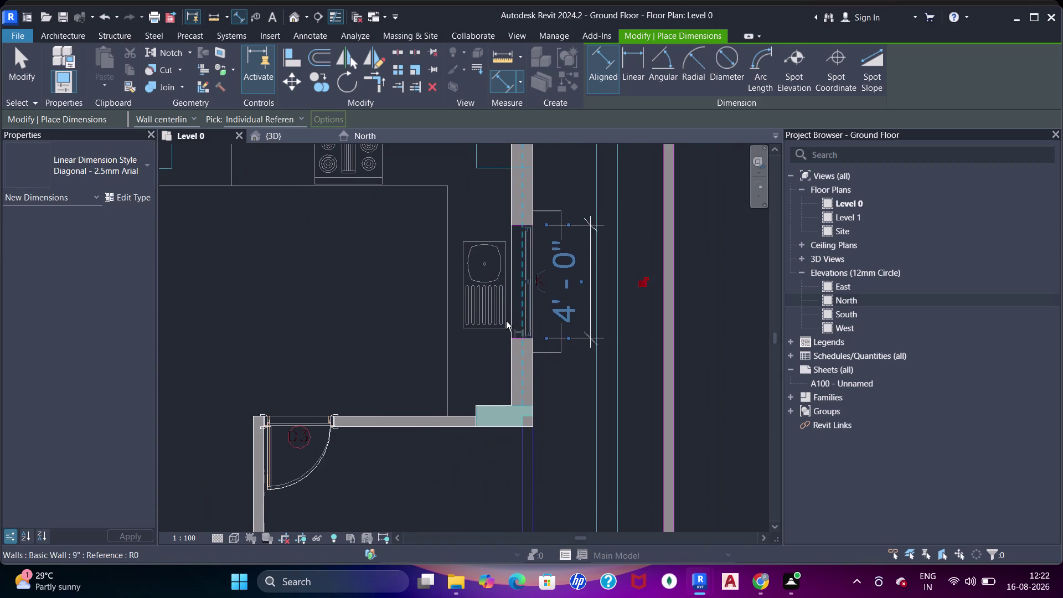
key(Escape)
Dimension the toilet window on the right wall at 2'-0".
scroll(down, 3)
middle_drag(391, 370, 564, 226)
middle_drag(659, 385, 595, 305)
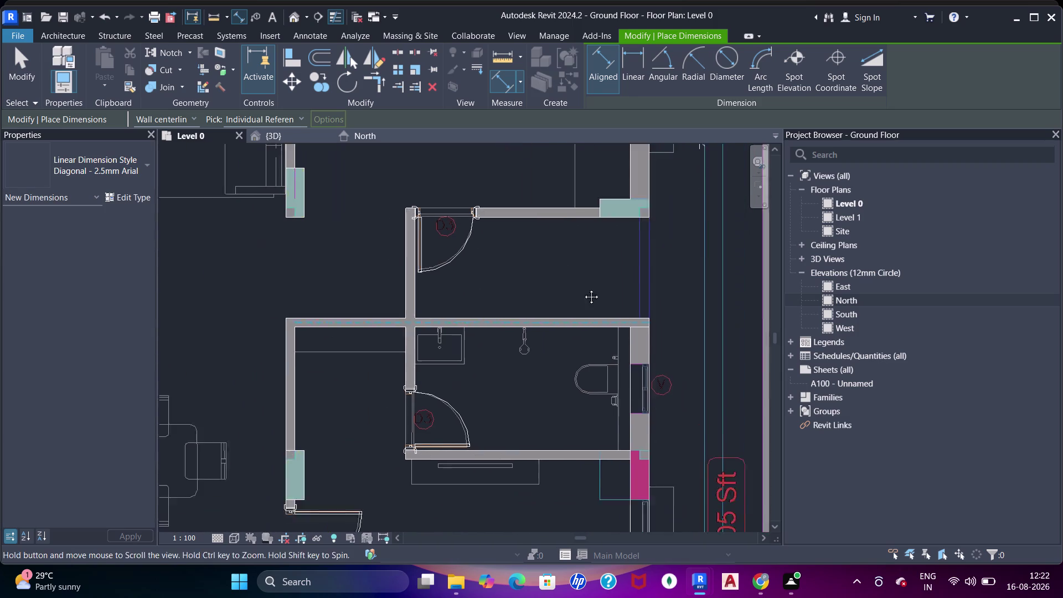
middle_drag(595, 304, 555, 254)
scroll(up, 3)
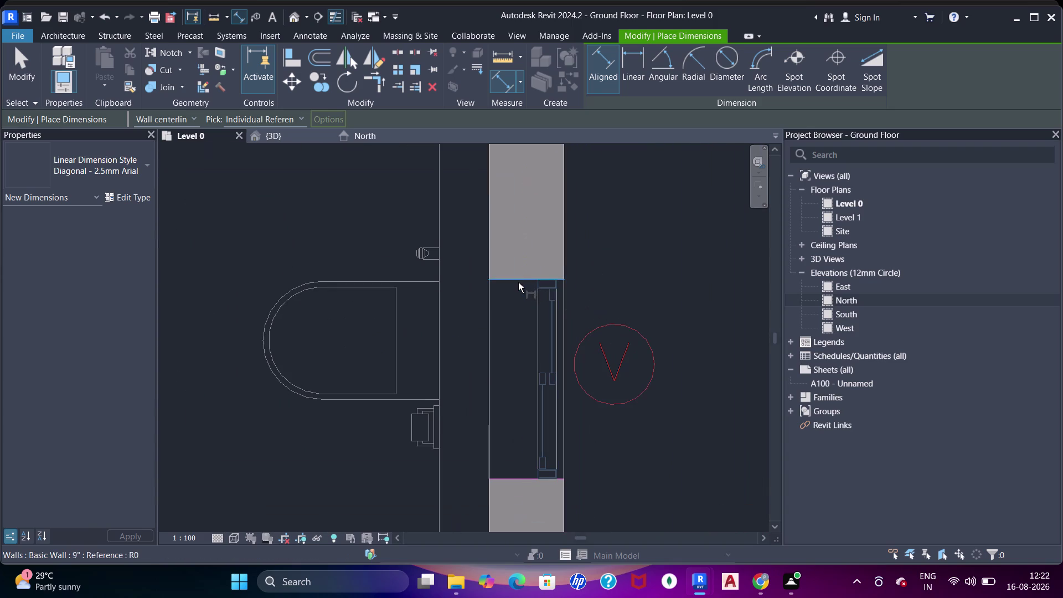
click(516, 282)
middle_drag(531, 395, 531, 277)
click(534, 364)
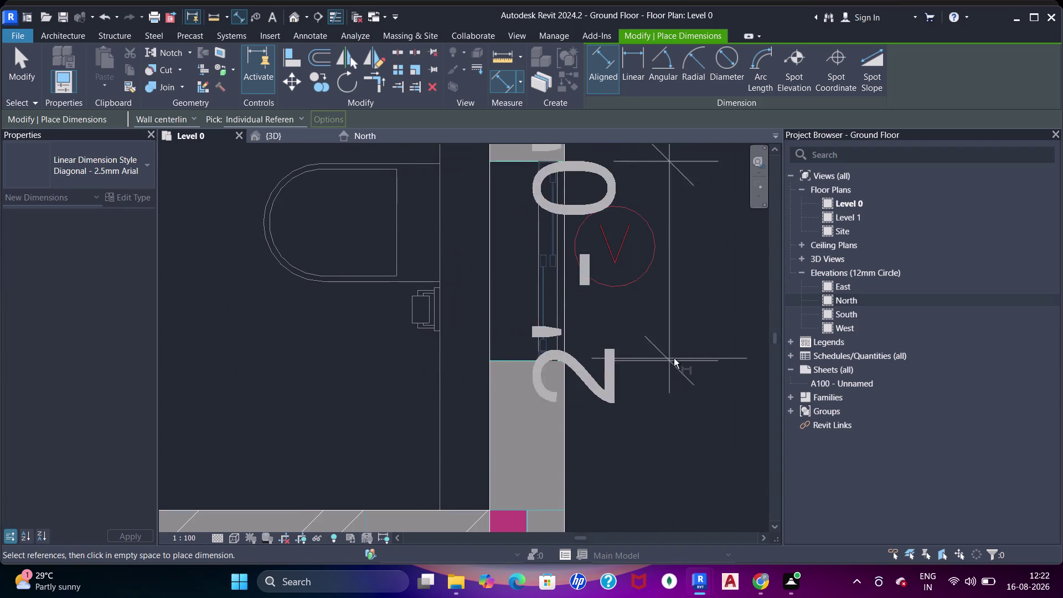
scroll(down, 3)
middle_drag(649, 366, 540, 366)
click(615, 346)
Dimension the bedroom window on the right wall at 4'-0".
scroll(down, 3)
middle_drag(525, 391, 533, 317)
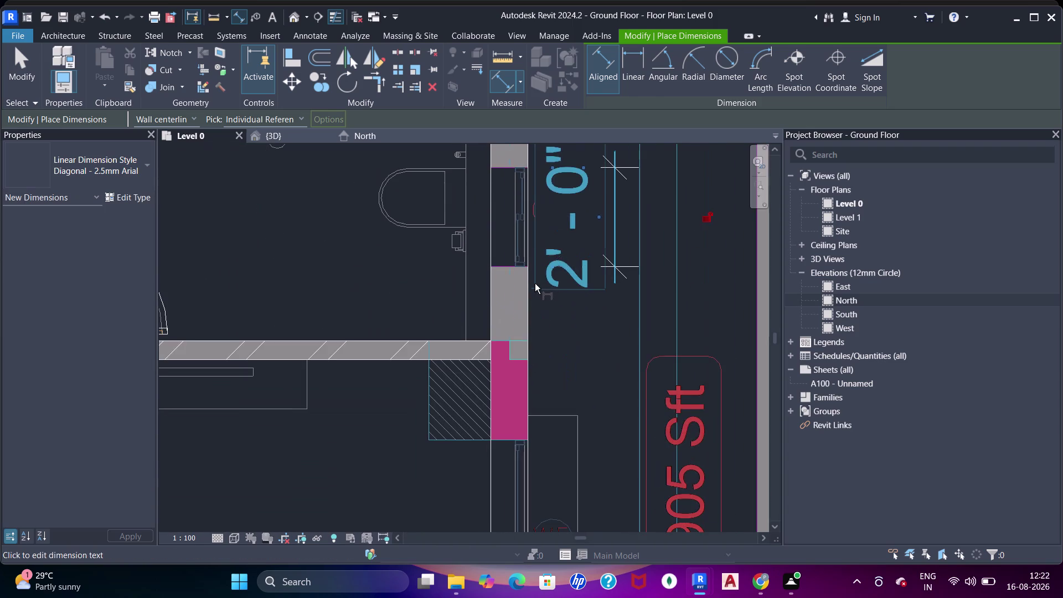
scroll(down, 3)
middle_drag(522, 275, 522, 284)
scroll(down, 3)
middle_drag(430, 325, 471, 218)
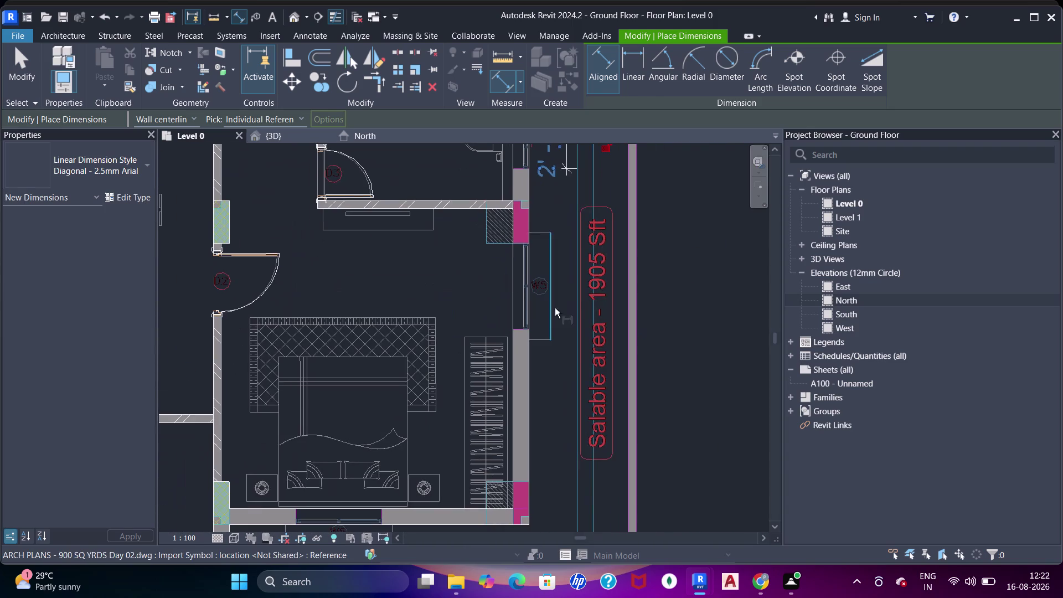
scroll(up, 3)
click(523, 209)
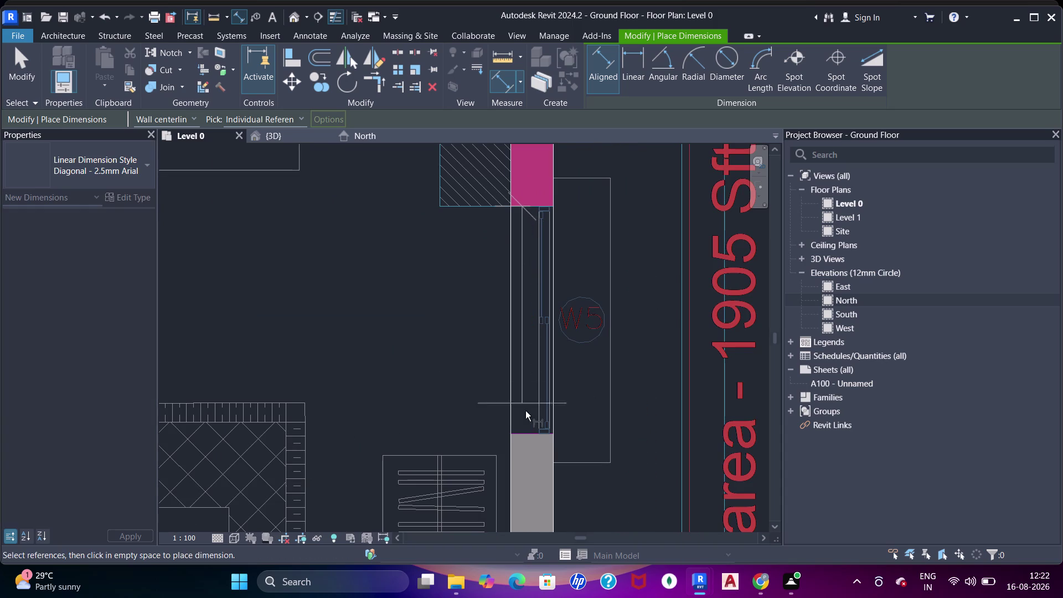
click(532, 432)
click(715, 426)
Pick the left and right edges of window W5 for a dimension.
scroll(down, 3)
middle_drag(603, 413, 534, 280)
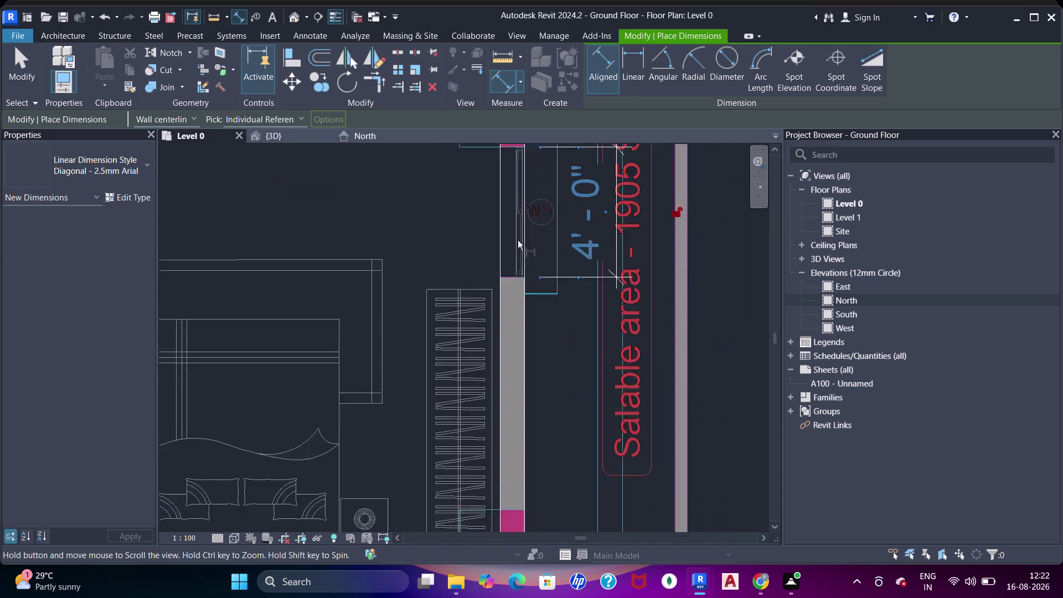
scroll(down, 3)
middle_drag(492, 328, 557, 296)
scroll(up, 3)
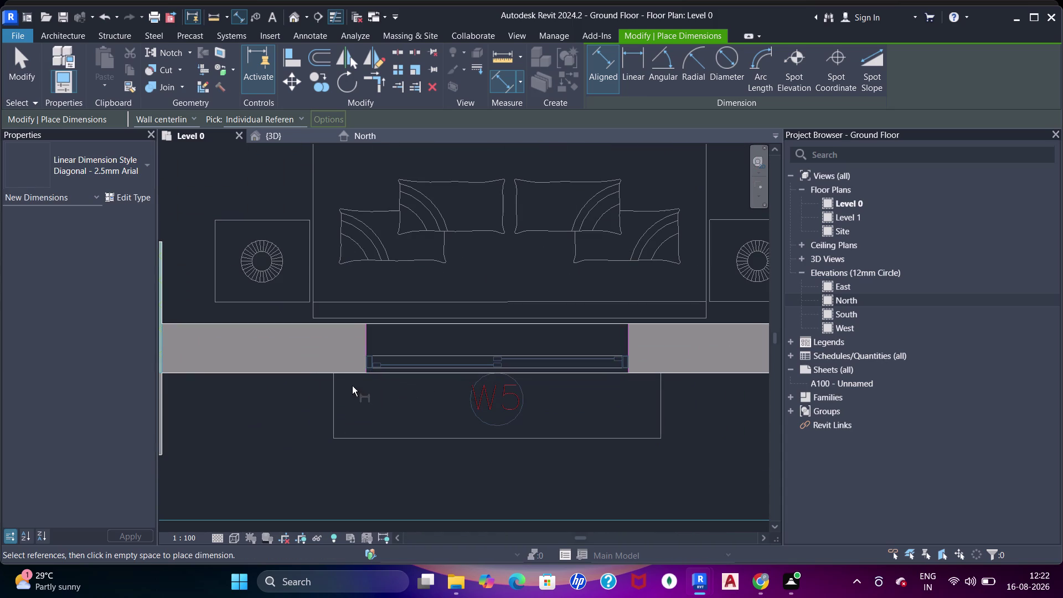
click(363, 358)
click(632, 353)
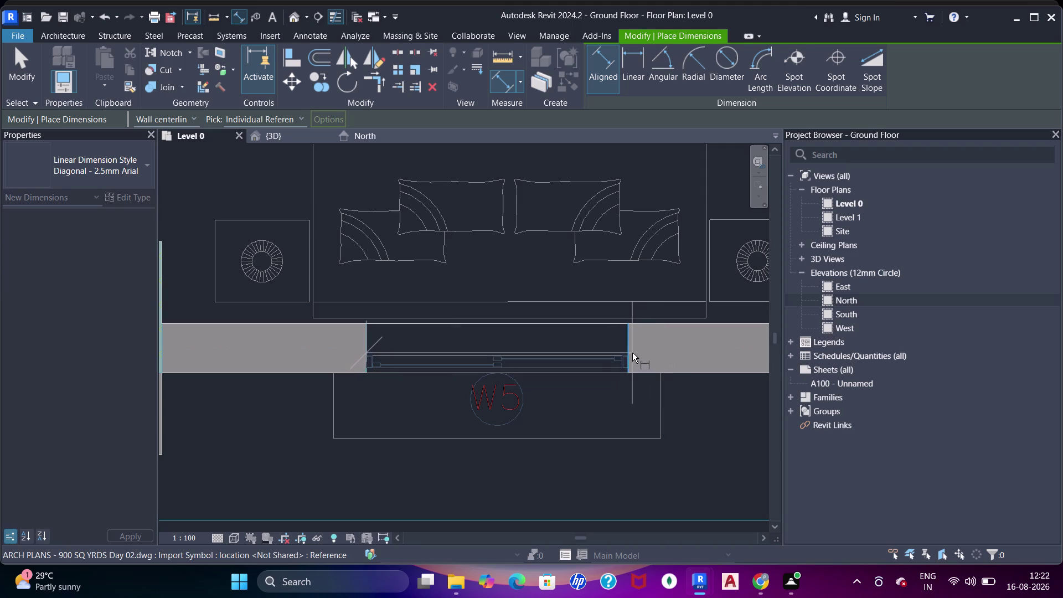
scroll(down, 3)
middle_drag(579, 345, 581, 262)
click(584, 349)
Pan the plan to frame the bedroom and toilet block.
scroll(down, 3)
middle_drag(315, 308, 675, 303)
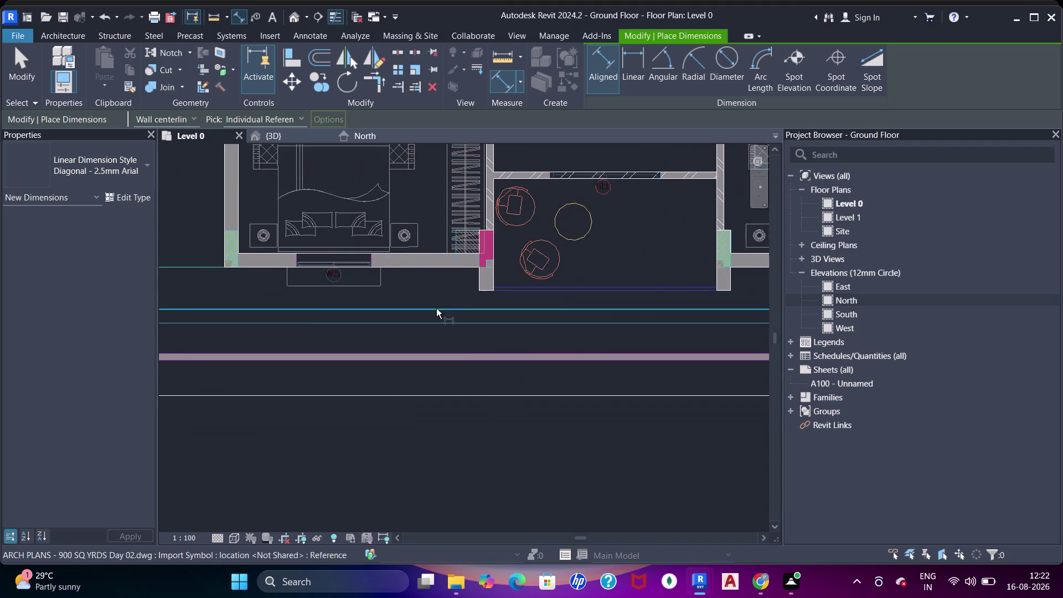
middle_drag(422, 310, 604, 348)
scroll(up, 3)
scroll(down, 3)
middle_drag(339, 288, 628, 322)
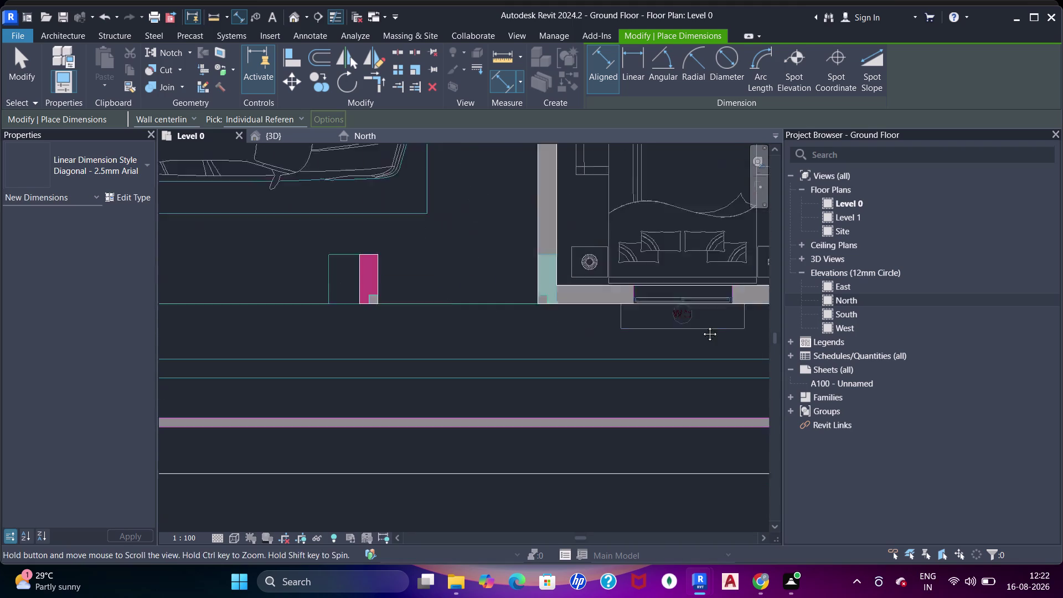
middle_drag(627, 322, 718, 324)
scroll(up, 3)
middle_drag(504, 301, 740, 306)
scroll(down, 3)
middle_drag(421, 272, 747, 308)
middle_drag(523, 308, 549, 426)
scroll(up, 3)
scroll(down, 3)
middle_drag(588, 284, 508, 444)
middle_drag(578, 271, 553, 369)
scroll(up, 3)
middle_drag(441, 211, 451, 323)
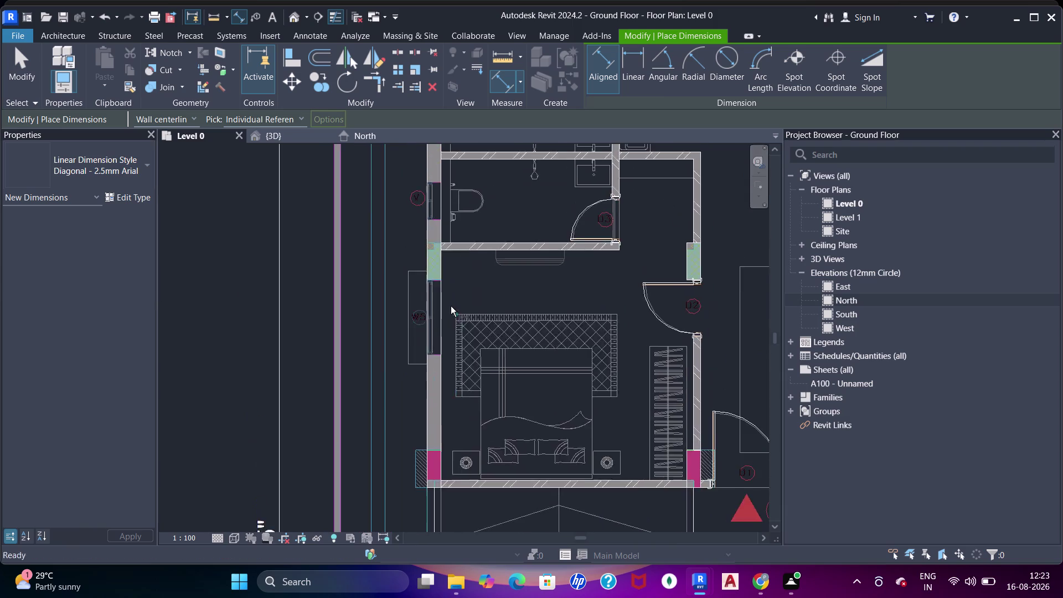
Pan to the toilet windows, pick two points, then cancel the pending dimension.
scroll(up, 3)
scroll(down, 3)
middle_drag(545, 330, 449, 251)
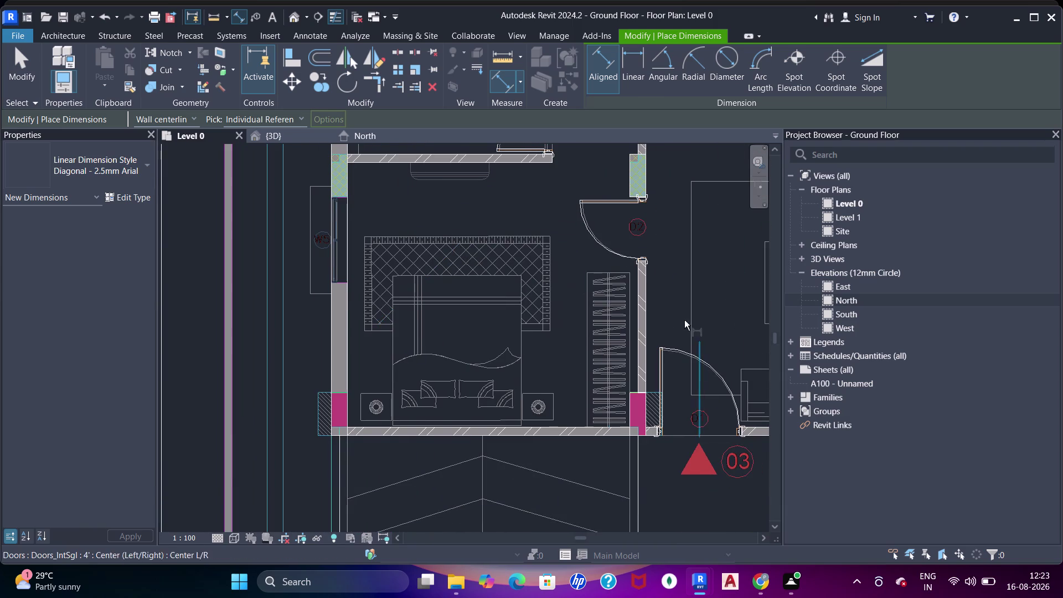
middle_drag(616, 281, 630, 420)
middle_drag(335, 242, 392, 367)
scroll(up, 3)
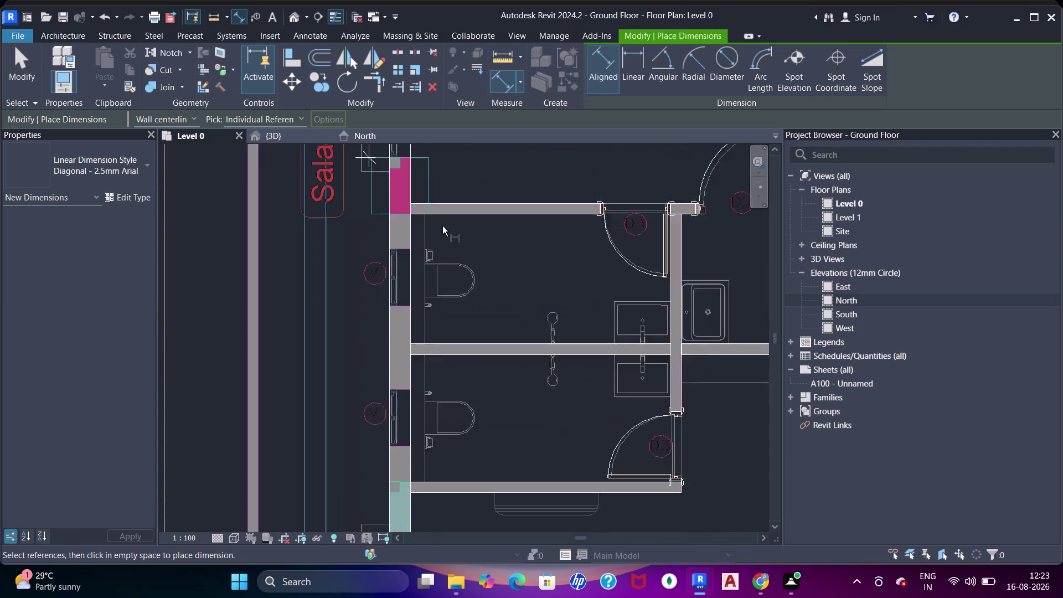
scroll(up, 3)
click(385, 262)
click(375, 349)
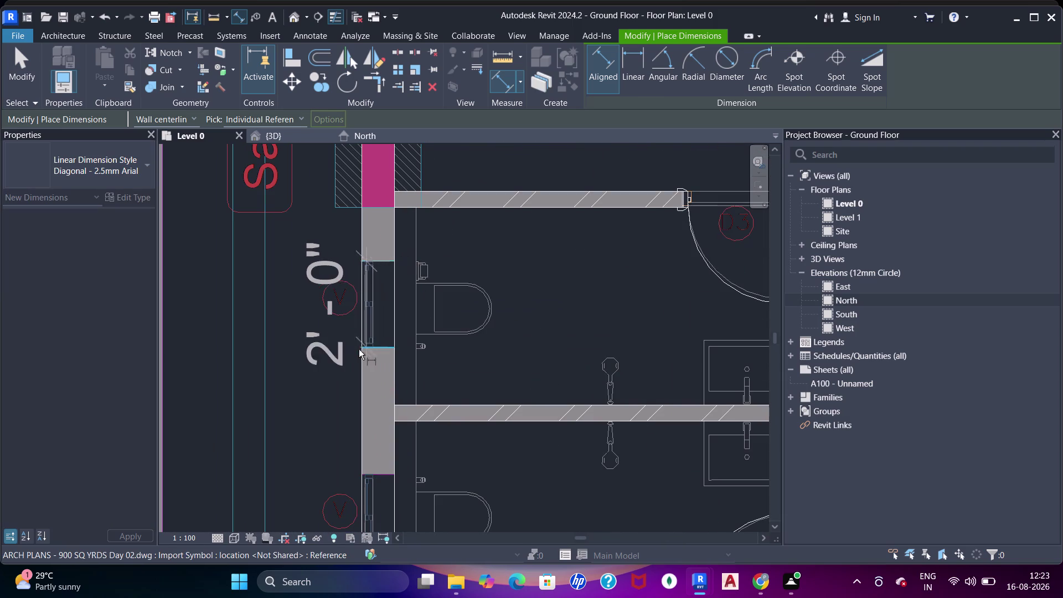
scroll(down, 3)
middle_drag(370, 370, 368, 507)
middle_drag(425, 329, 426, 343)
scroll(up, 3)
key(Escape)
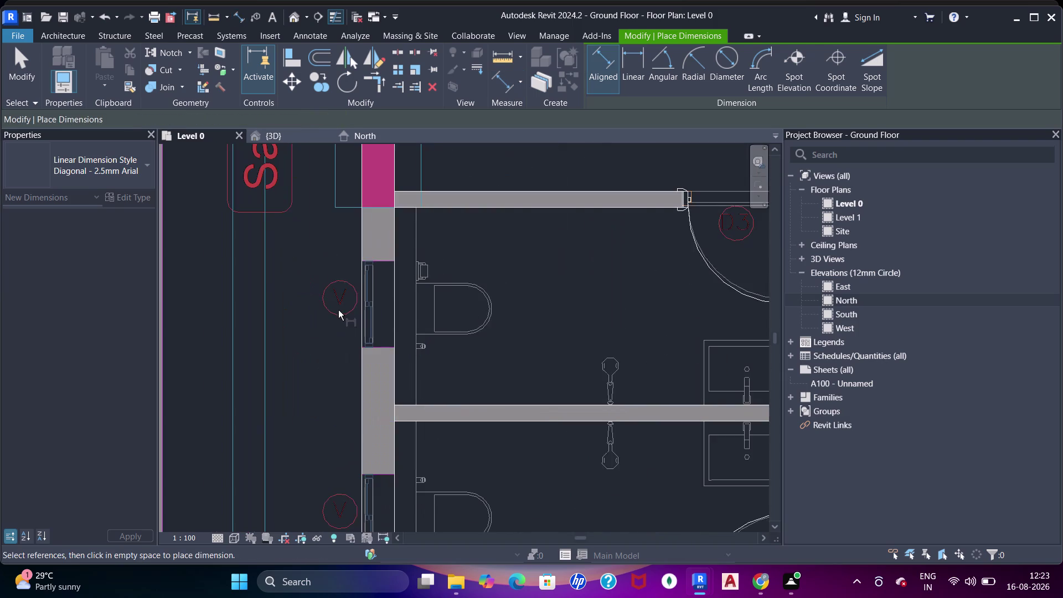
Bring opening W5 into view, exit dimensioning, and start the Window tool with WN.
scroll(up, 3)
scroll(down, 3)
middle_drag(402, 259, 412, 402)
scroll(up, 3)
middle_drag(400, 240, 428, 401)
key(Escape)
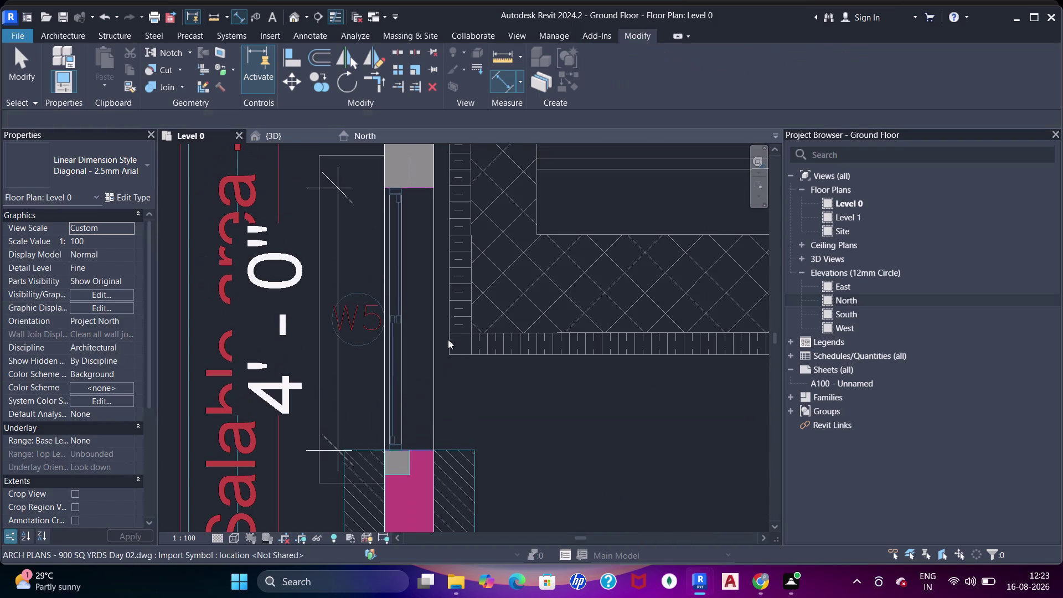
key(Escape)
key(Escape)
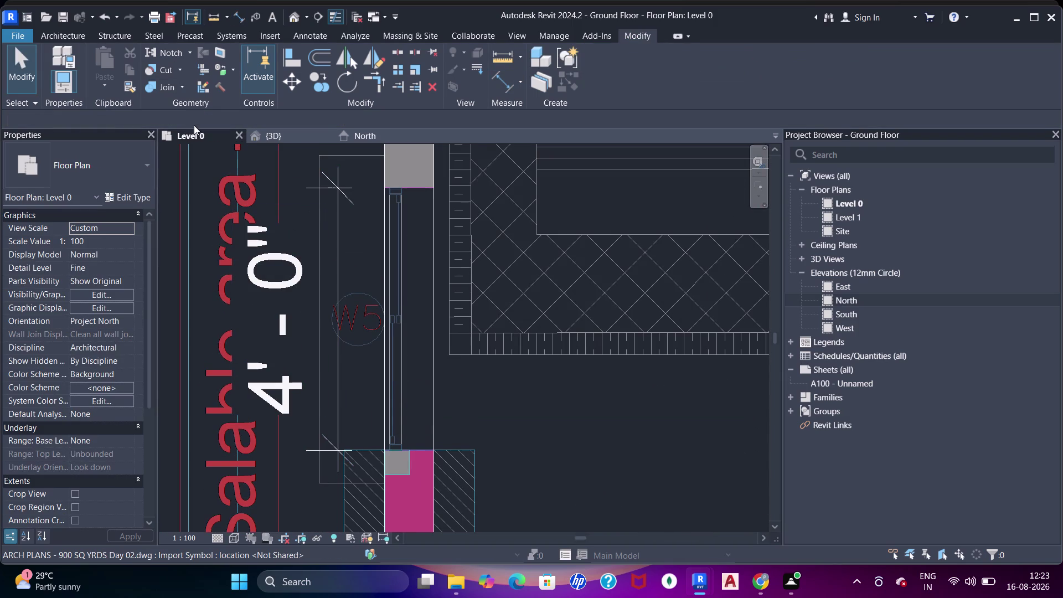
key(w)
key(n)
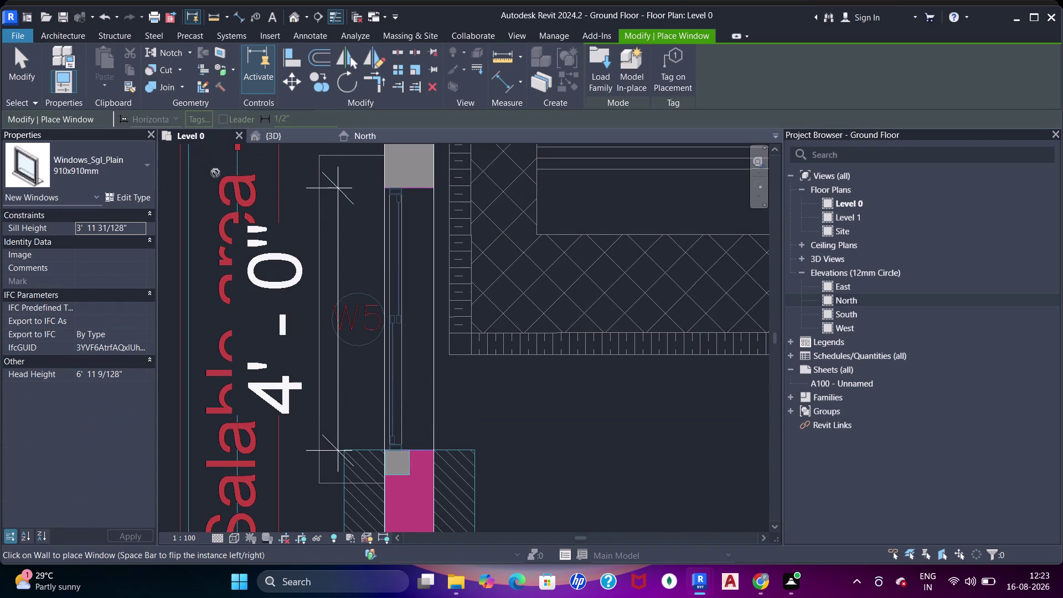
drag(114, 188, 123, 188)
key(Escape)
click(131, 200)
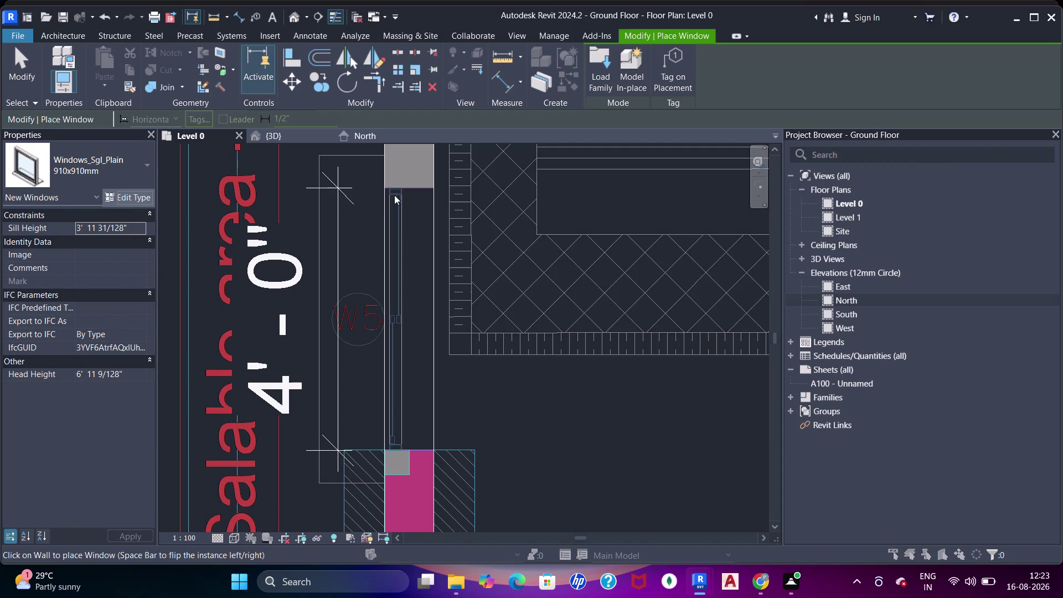
key(Escape)
click(603, 52)
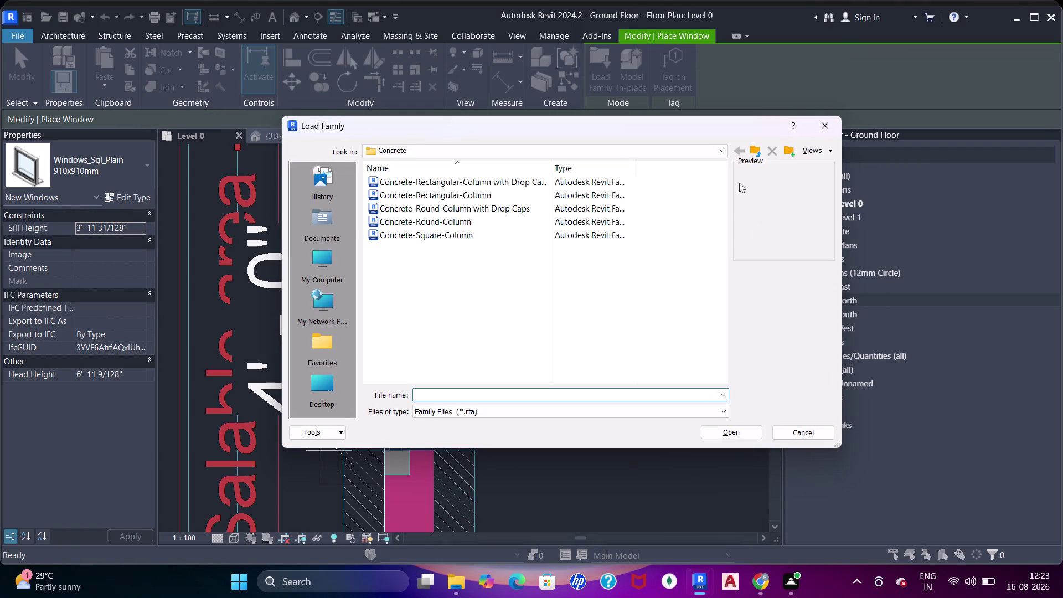
click(679, 124)
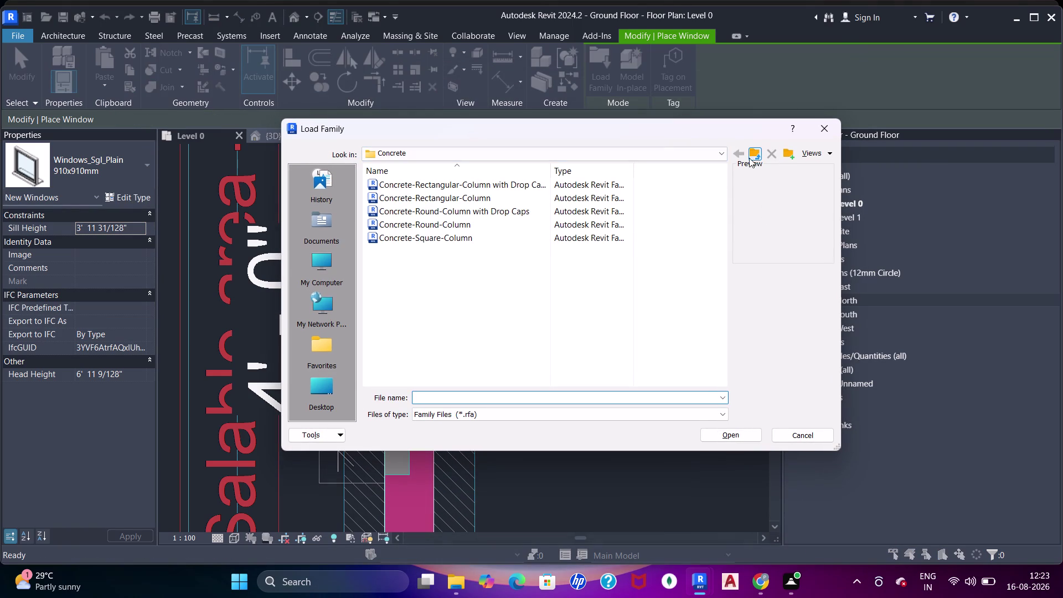
click(730, 151)
click(729, 151)
click(724, 154)
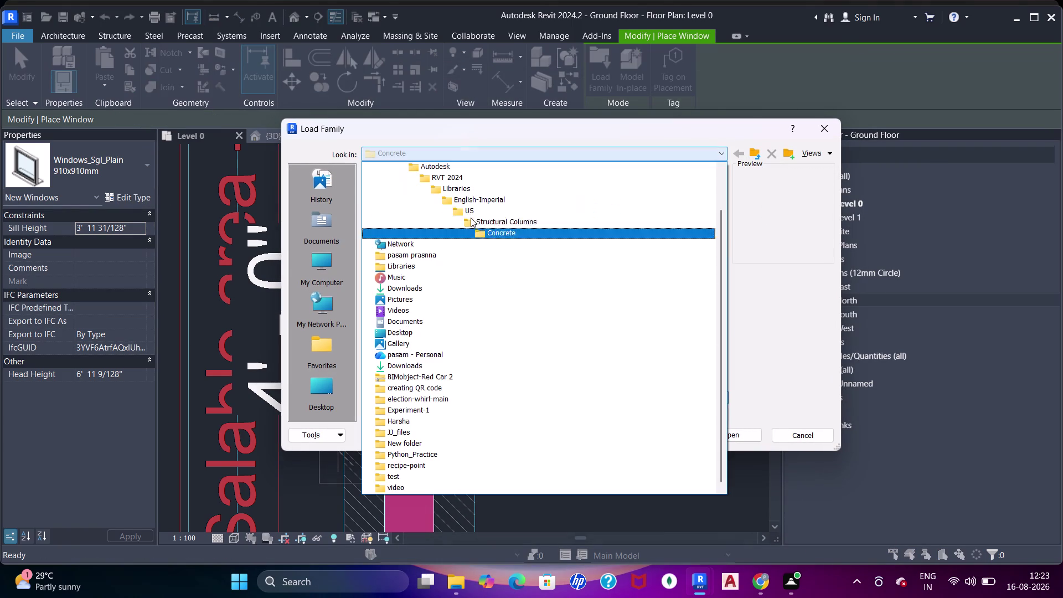
click(493, 214)
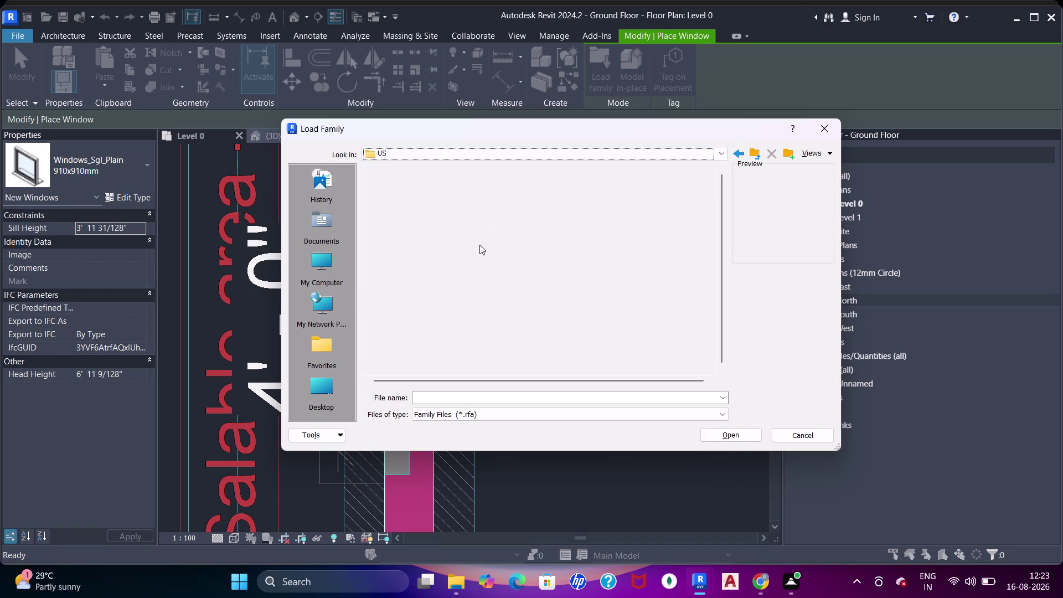
scroll(down, 3)
double_click(418, 358)
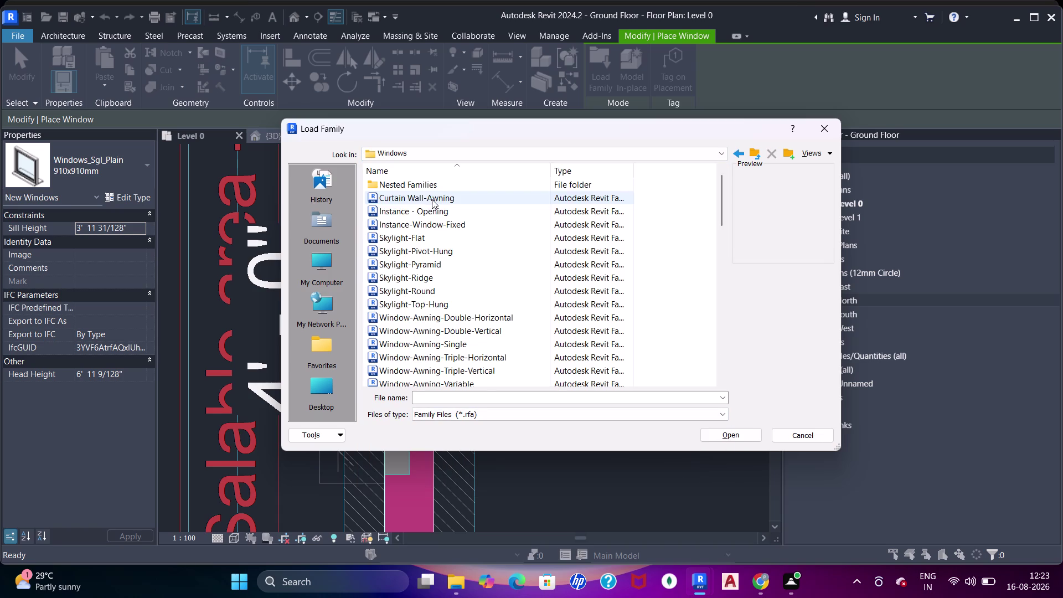
click(432, 197)
click(432, 210)
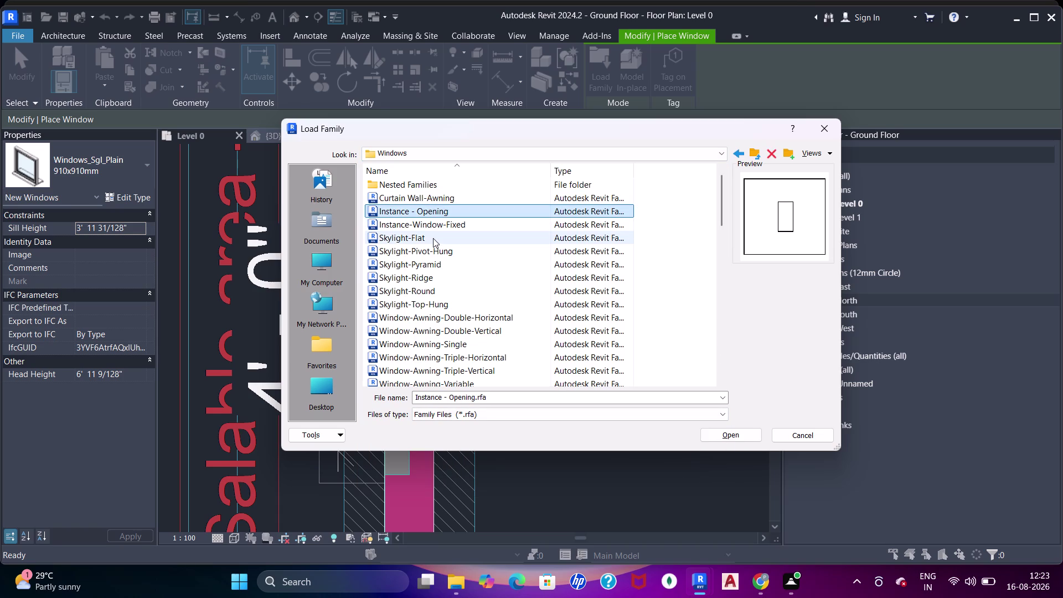
click(433, 231)
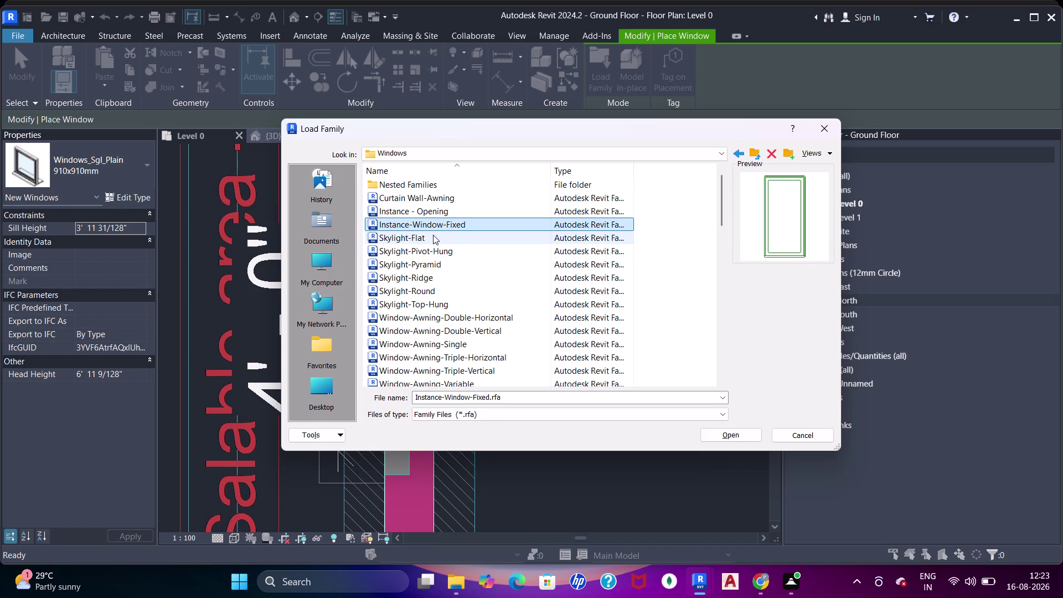
click(433, 234)
drag(431, 247, 420, 275)
click(388, 348)
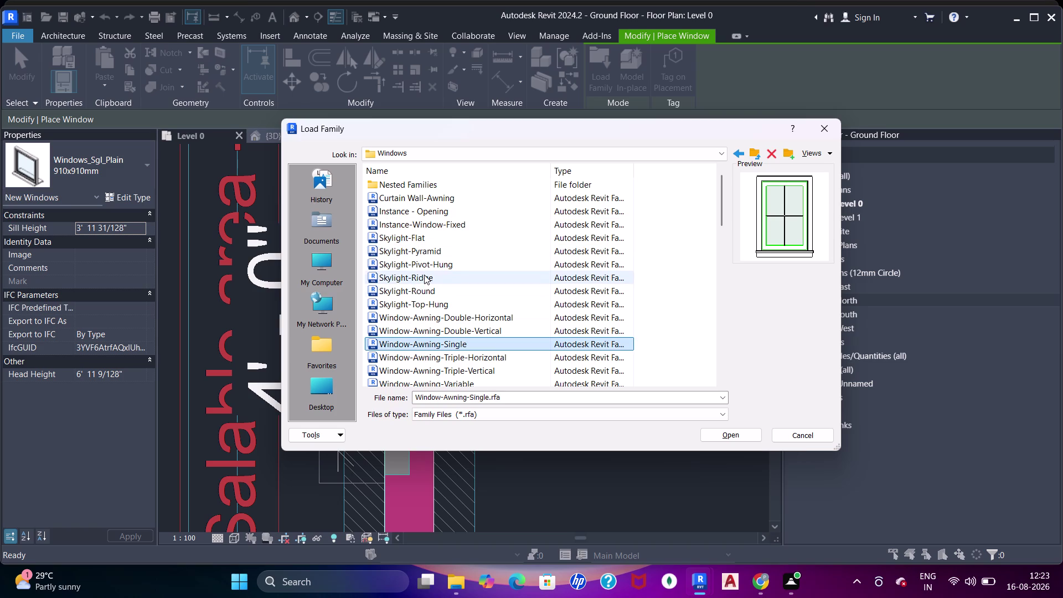
double_click(435, 344)
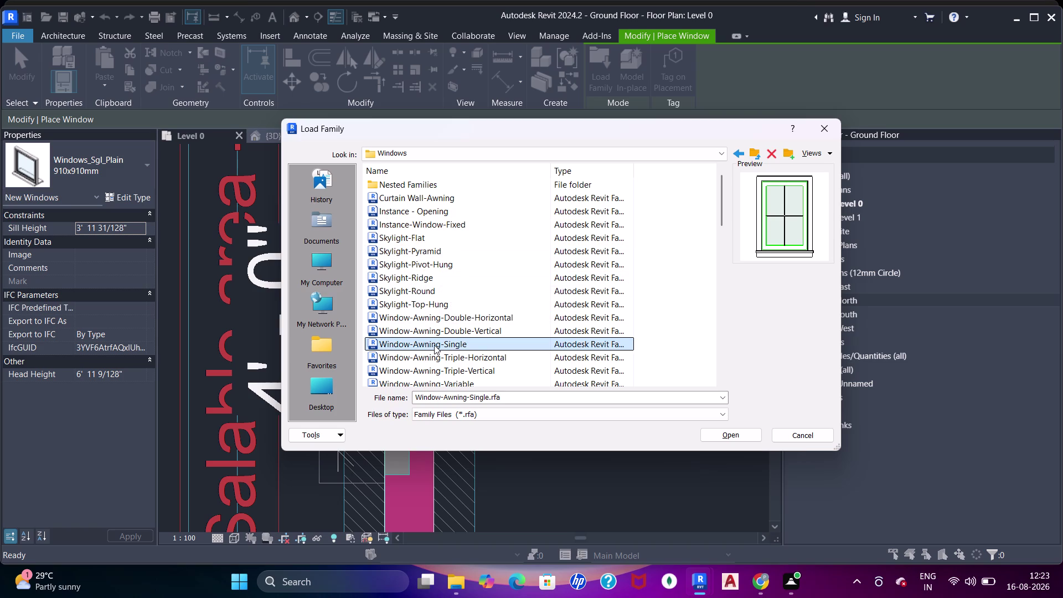
double_click(494, 341)
scroll(down, 3)
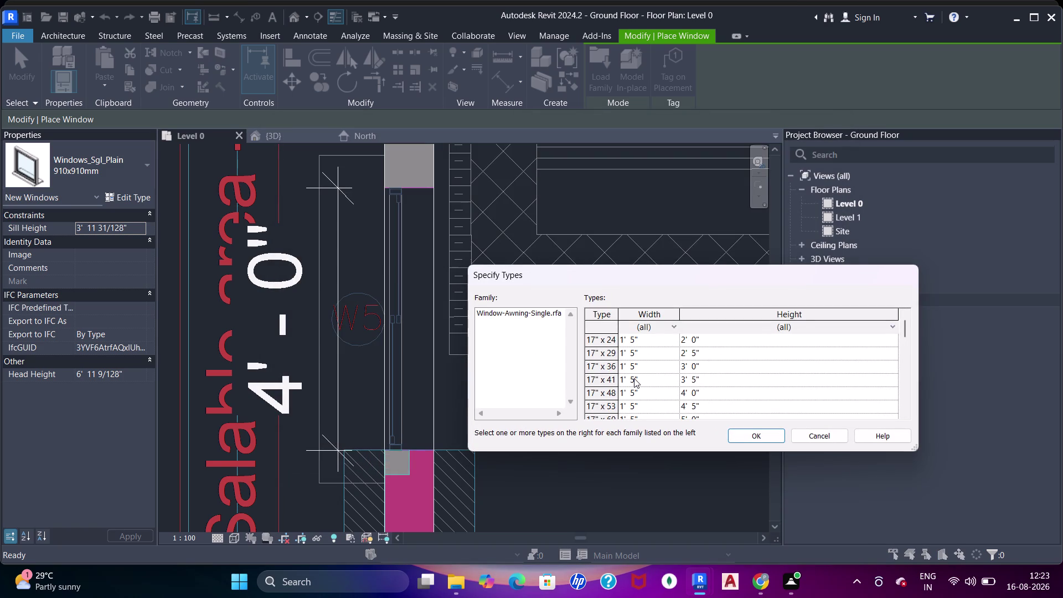
scroll(down, 3)
scroll(down, 3)
scroll(down, 3)
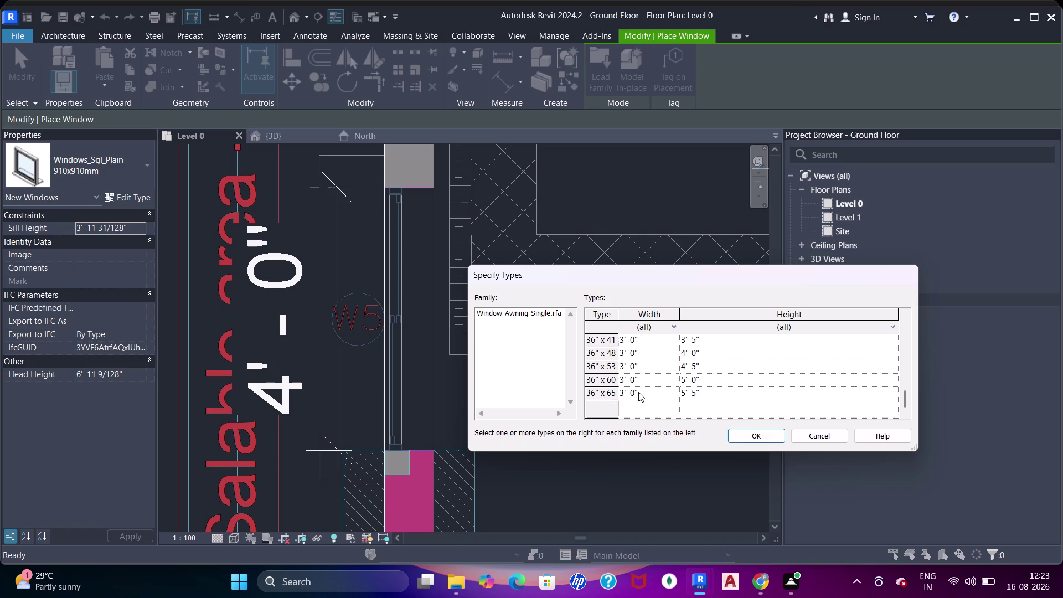
scroll(down, 3)
scroll(up, 3)
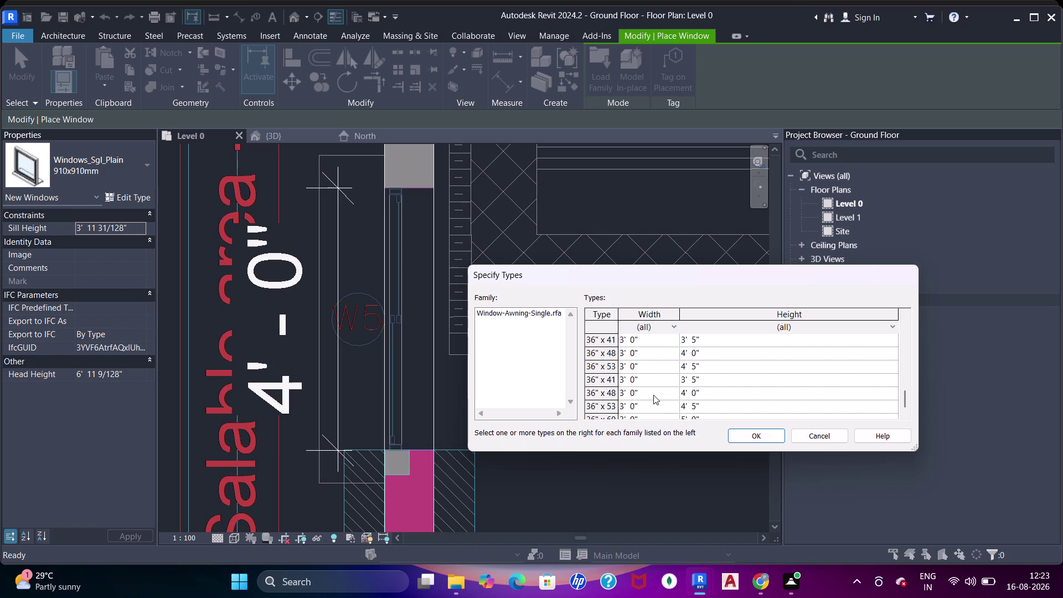
scroll(up, 3)
scroll(down, 3)
key(Escape)
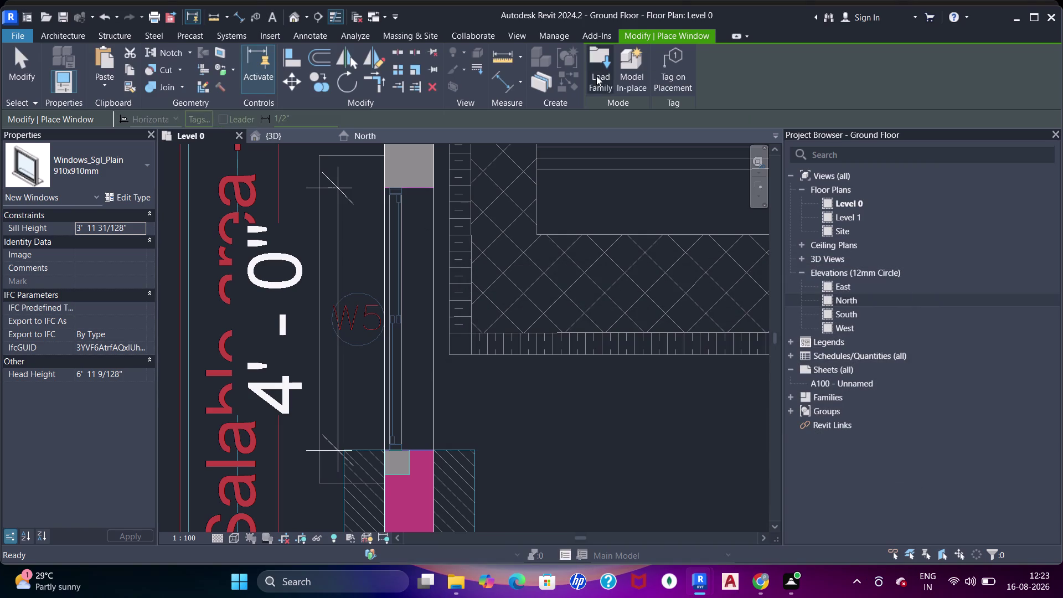
Reopen the Load Family dialog and navigate to the US library Windows folder.
click(606, 71)
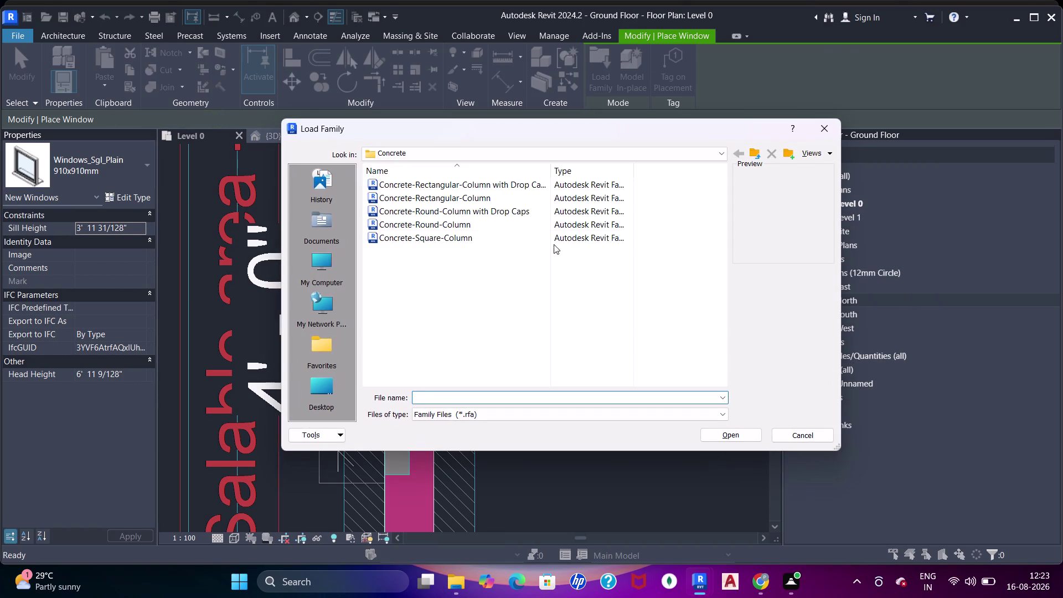
click(724, 152)
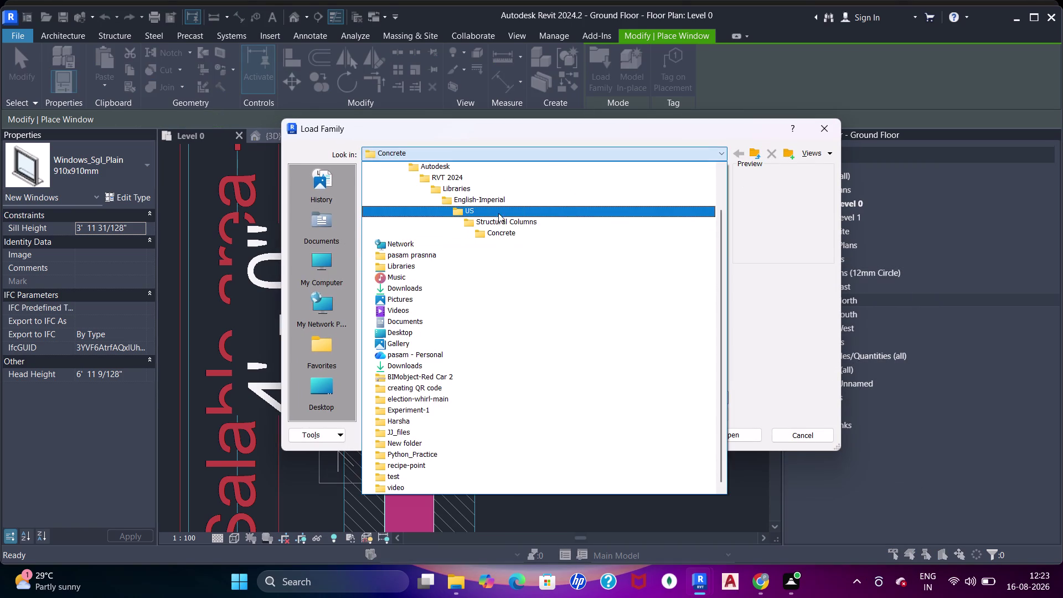
click(498, 212)
scroll(down, 3)
scroll(down, 3)
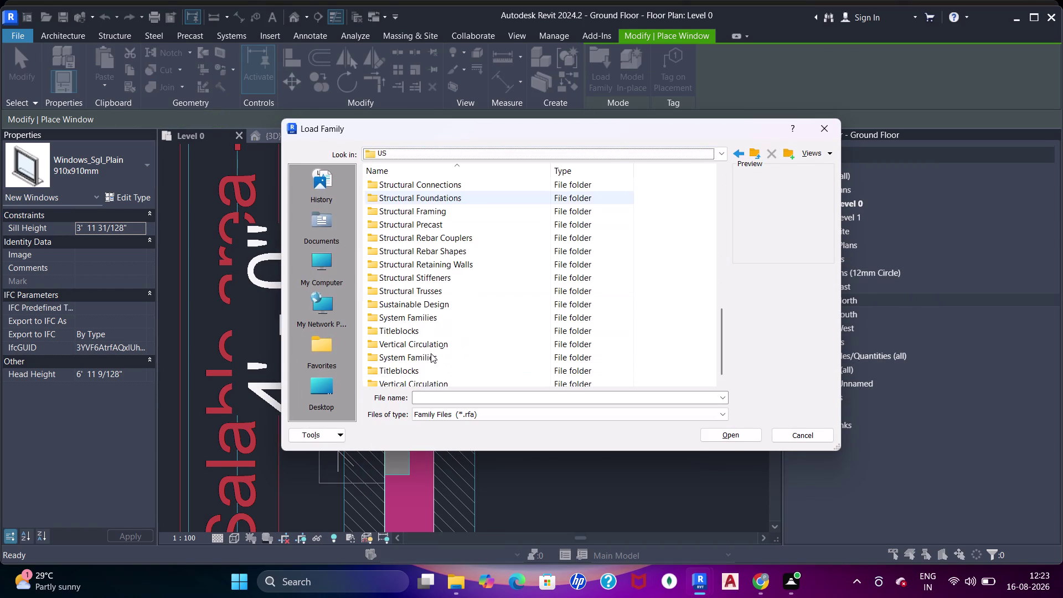
double_click(428, 356)
Preview window families from Instance - Opening through Skylight and Window-Awning types.
click(428, 213)
click(428, 231)
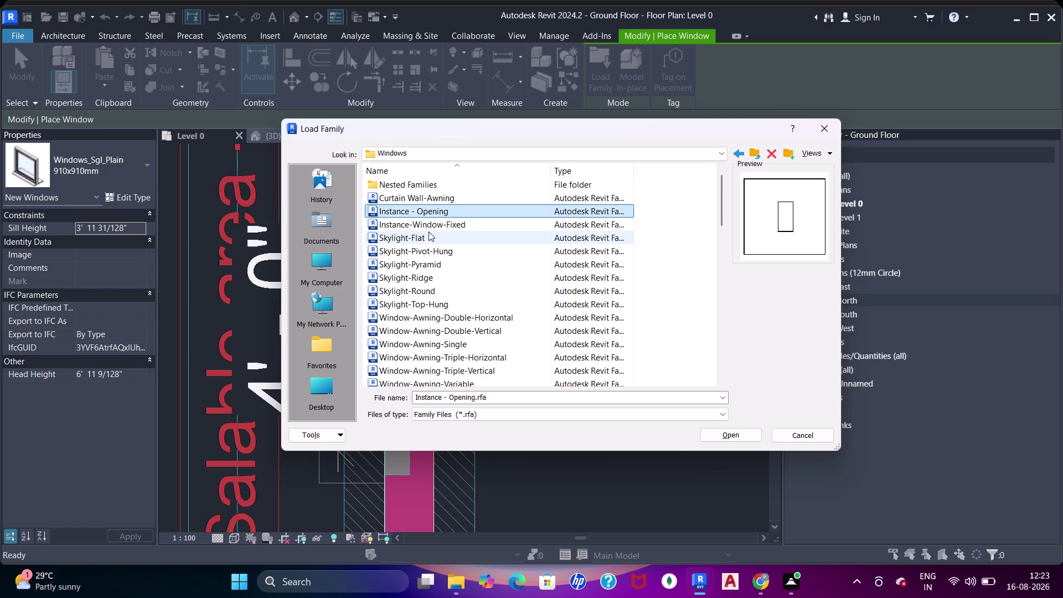
click(424, 252)
click(425, 266)
click(432, 274)
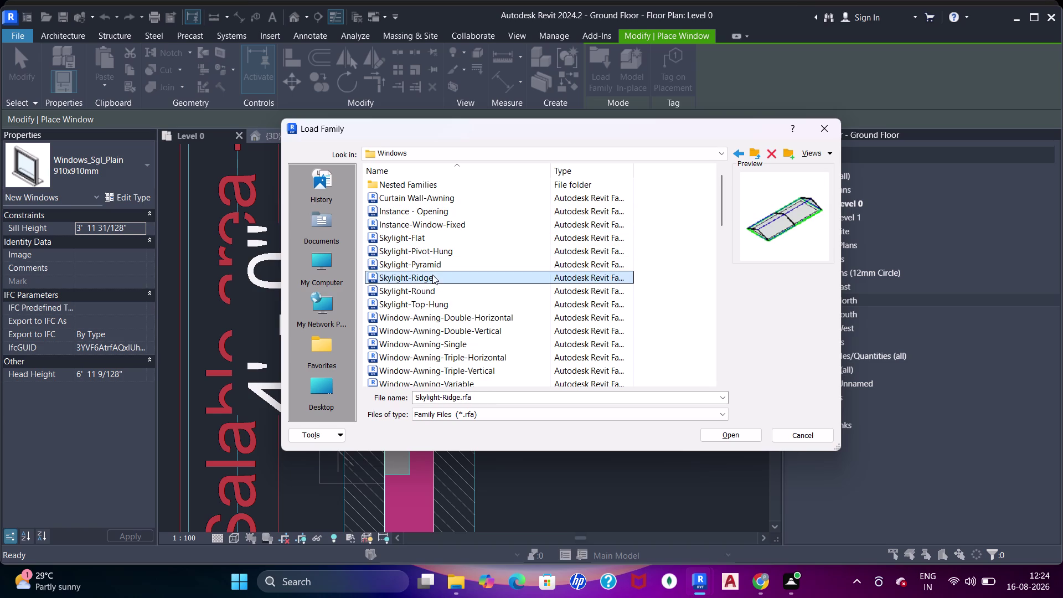
click(433, 284)
click(448, 305)
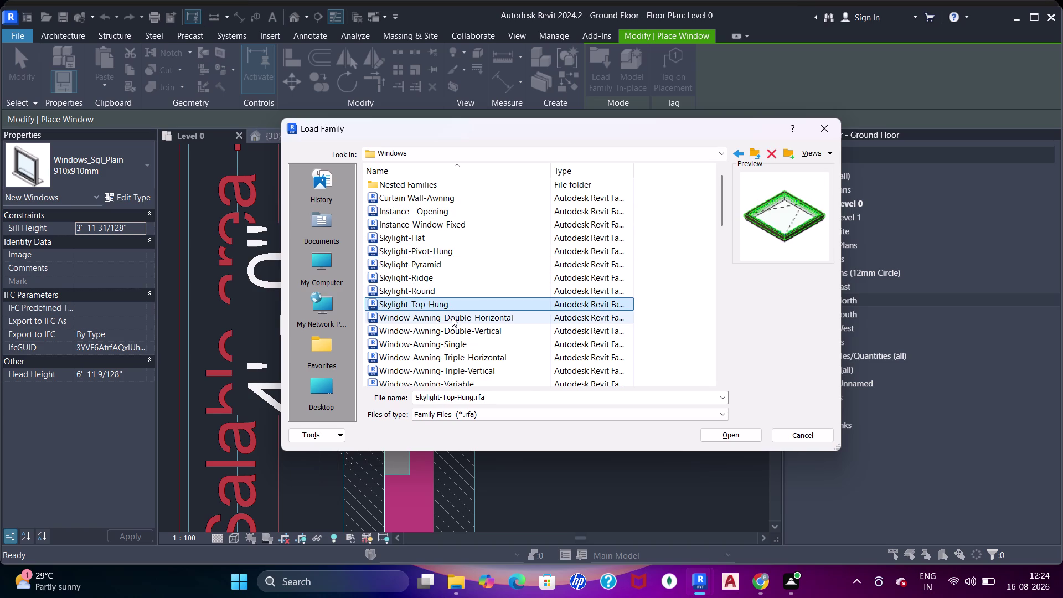
click(452, 317)
click(456, 333)
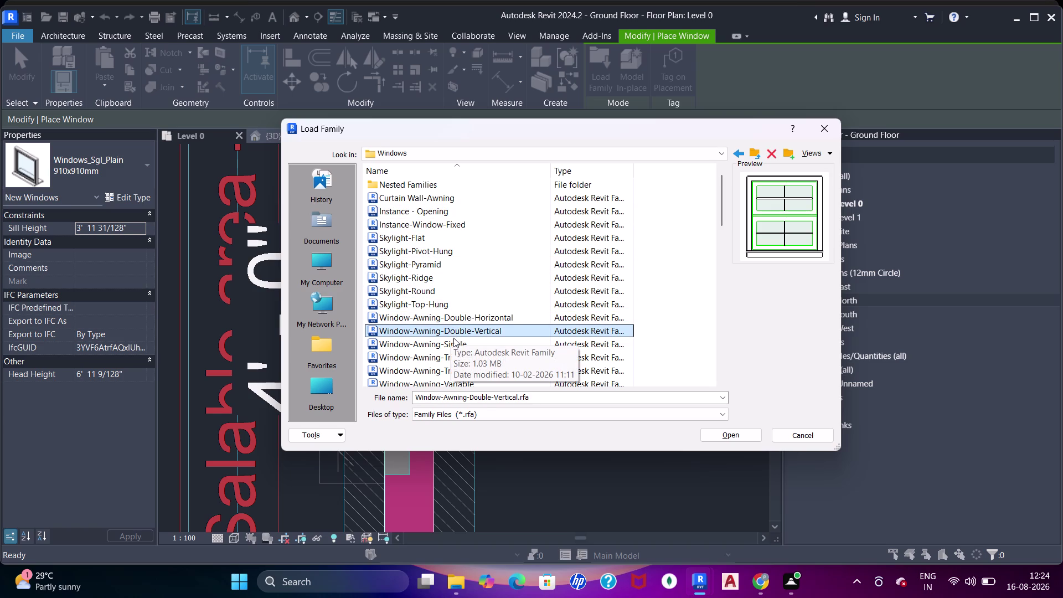
click(441, 341)
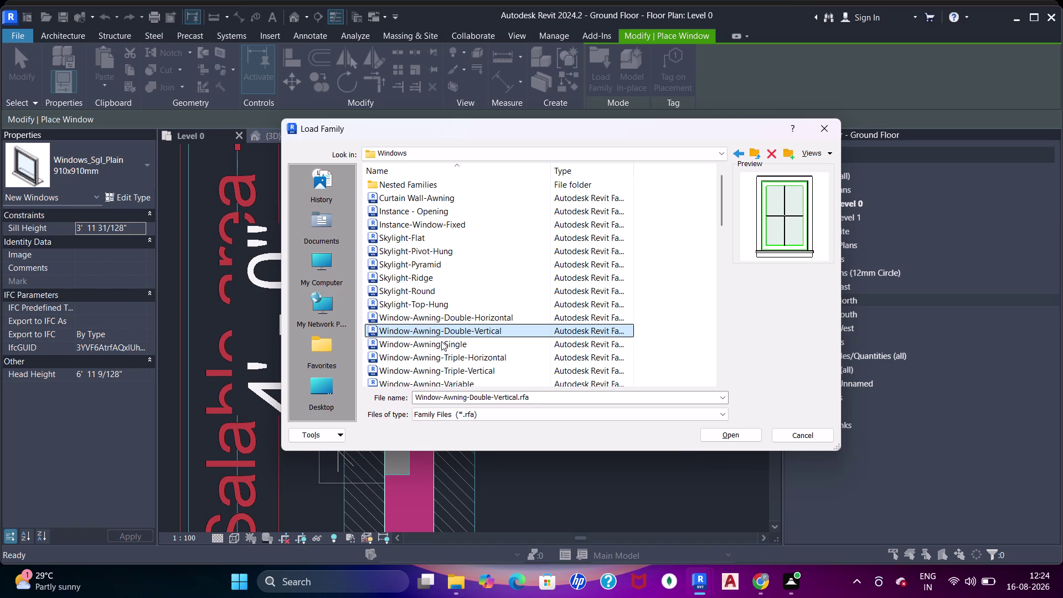
click(449, 356)
scroll(down, 3)
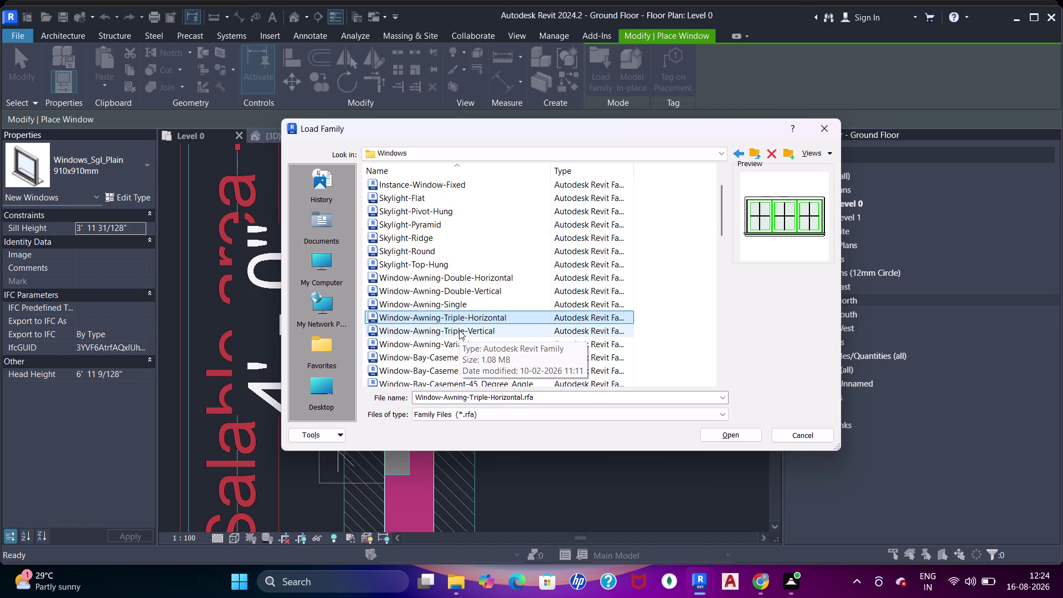
scroll(up, 3)
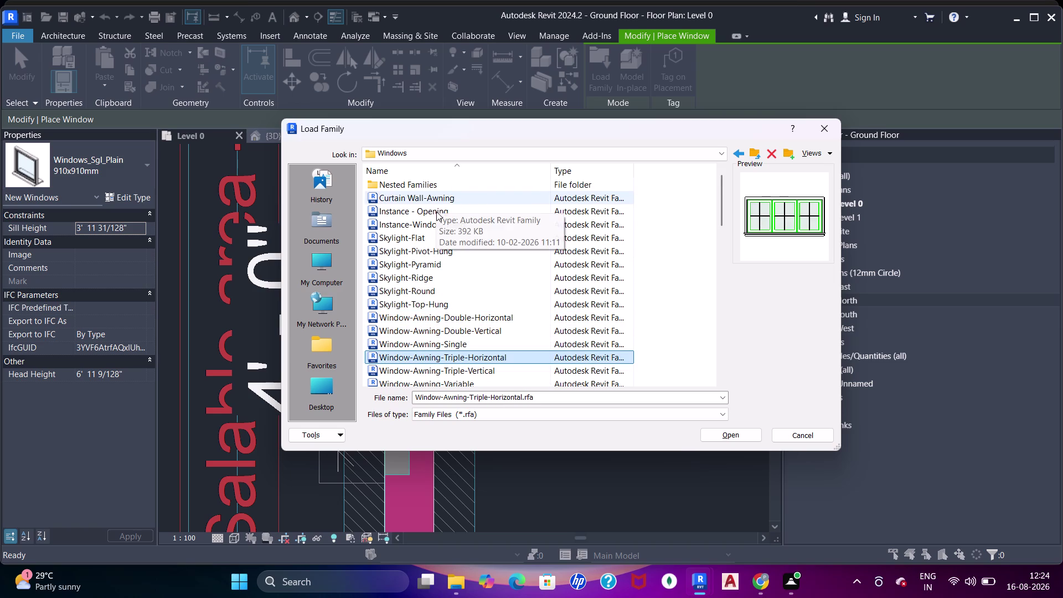
Attempt to load the Instance - Opening family, retrying after the load error.
double_click(437, 212)
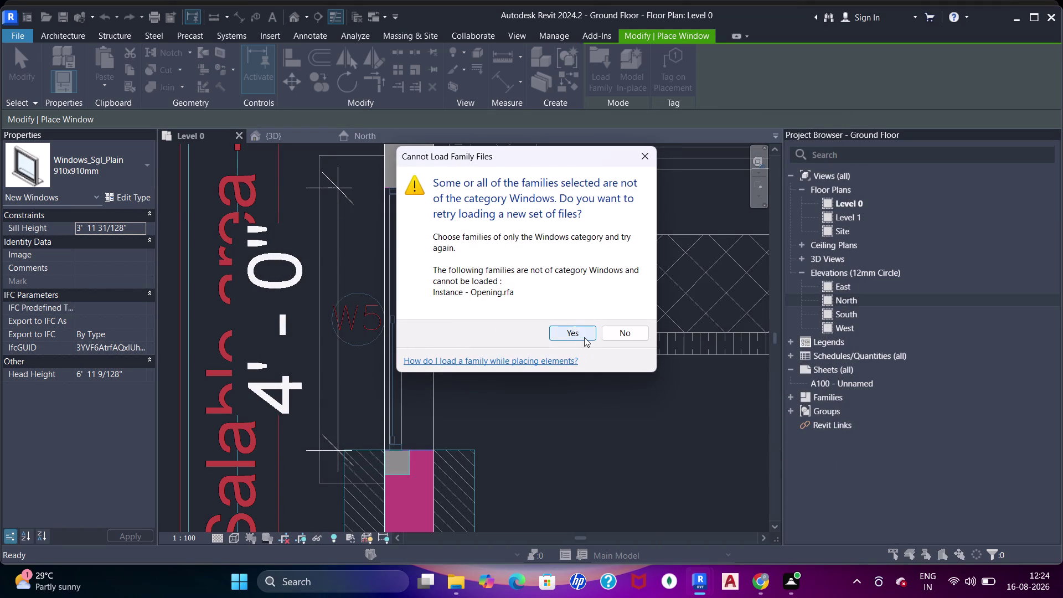
click(584, 337)
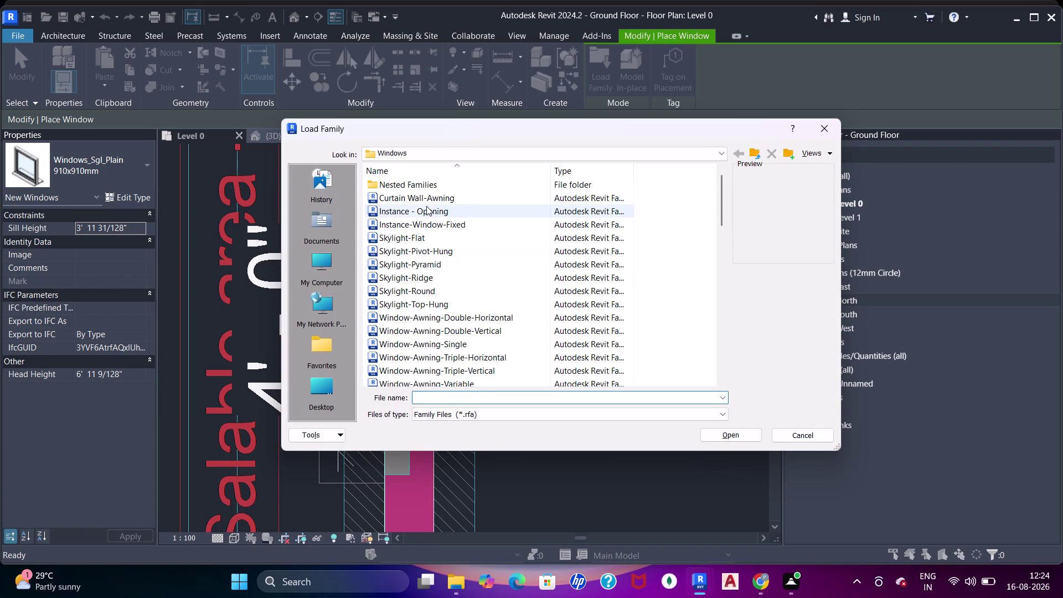
double_click(426, 202)
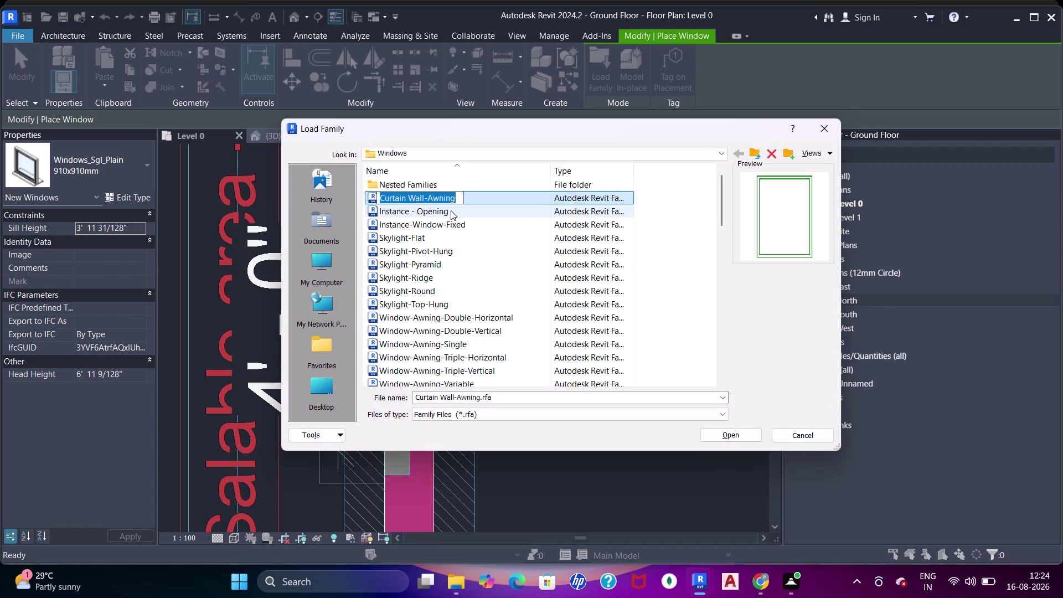
double_click(451, 210)
scroll(up, 3)
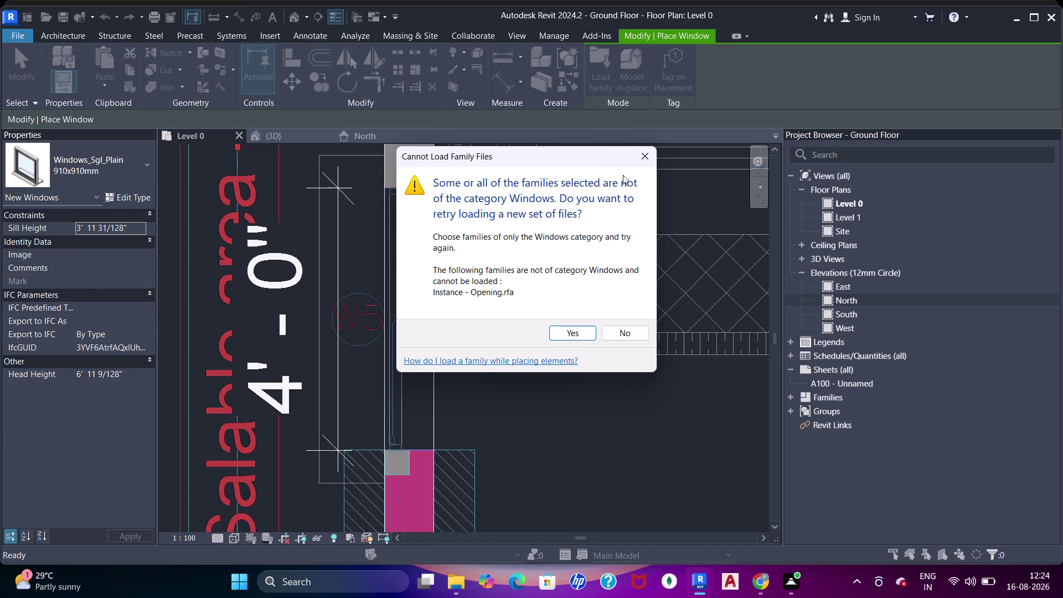
Dismiss the Cannot Load Family Files warning and exit the Place Window tool.
key(Escape)
key(Escape)
key(Escape)
key(Escape)
key(Escape)
key(Escape)
key(Escape)
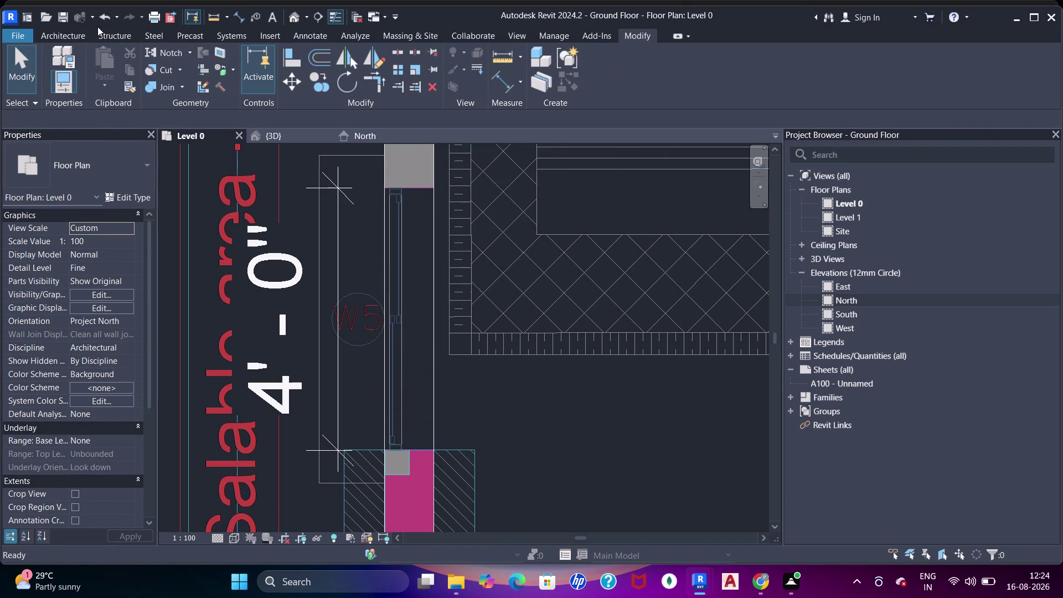
Restart the Window tool and retry loading Instance - Opening after the error.
drag(69, 33, 79, 34)
click(129, 68)
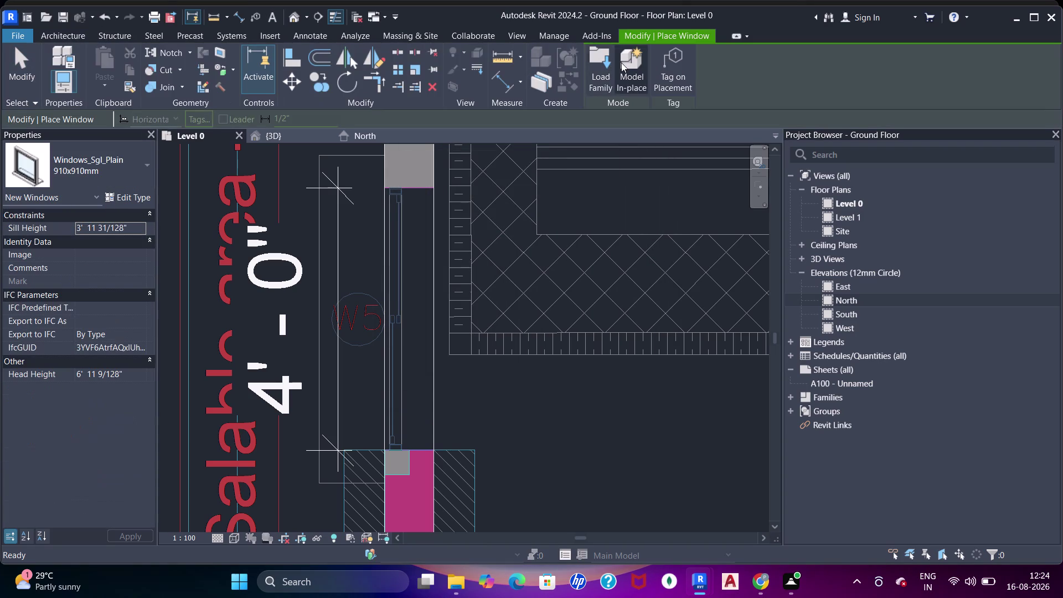
click(609, 65)
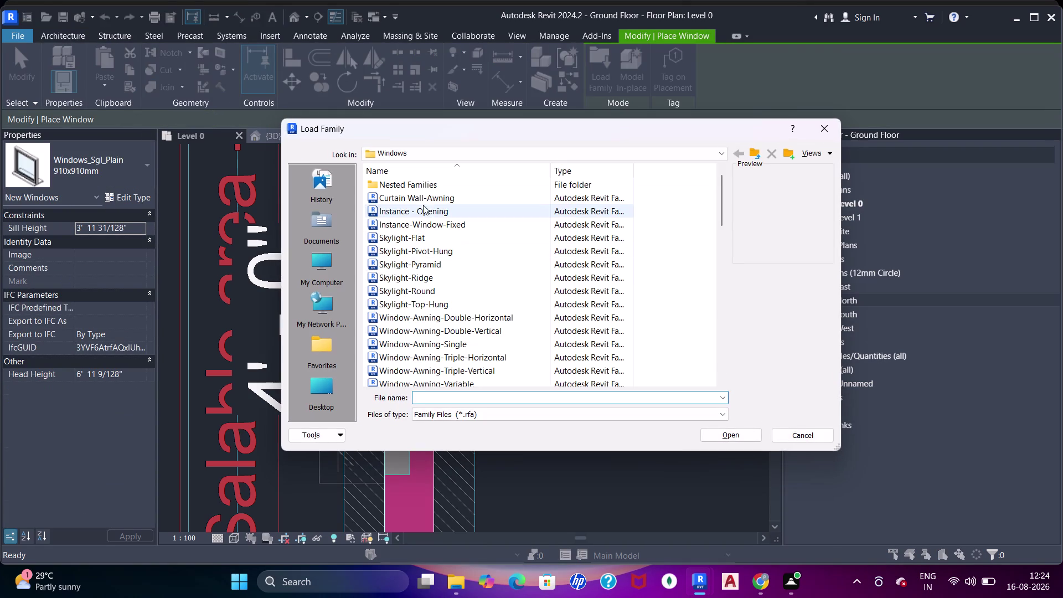
double_click(425, 210)
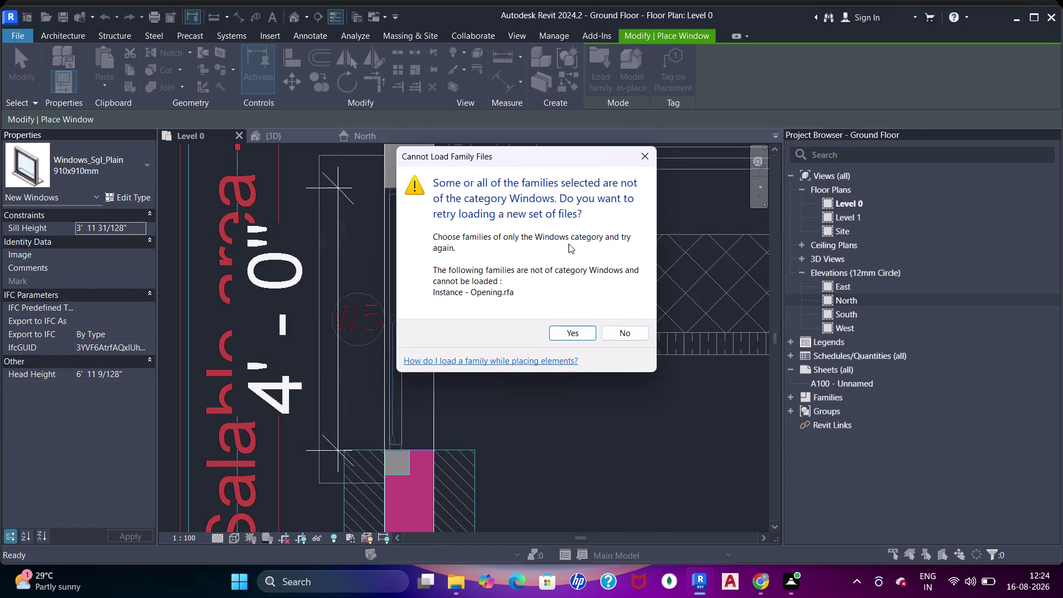
drag(575, 332, 565, 330)
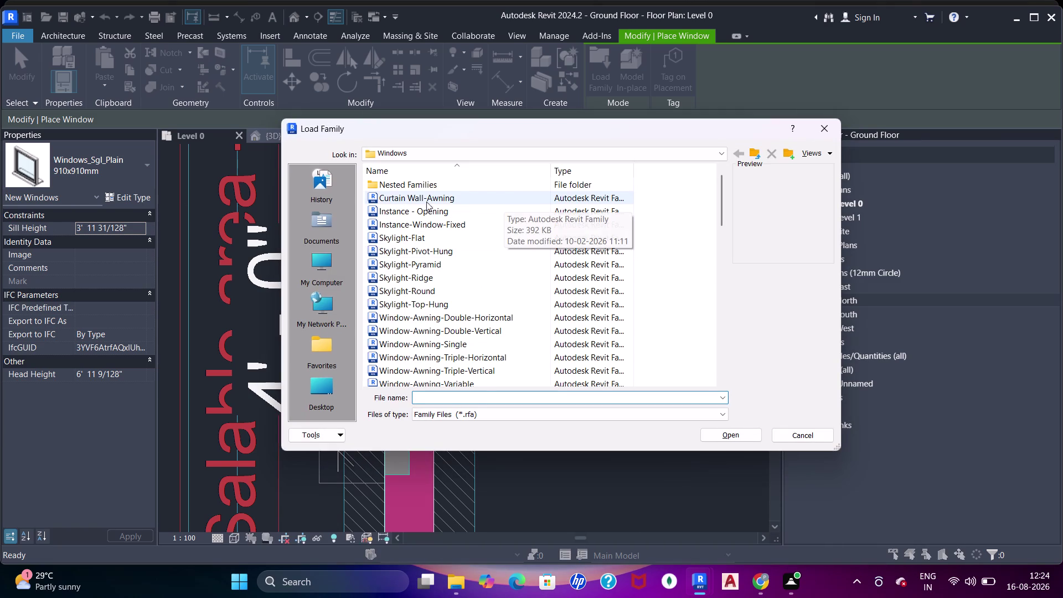
Preview Curtain Wall-Awning and Window-Awning-Single families in the Windows folder.
drag(428, 196, 273, 138)
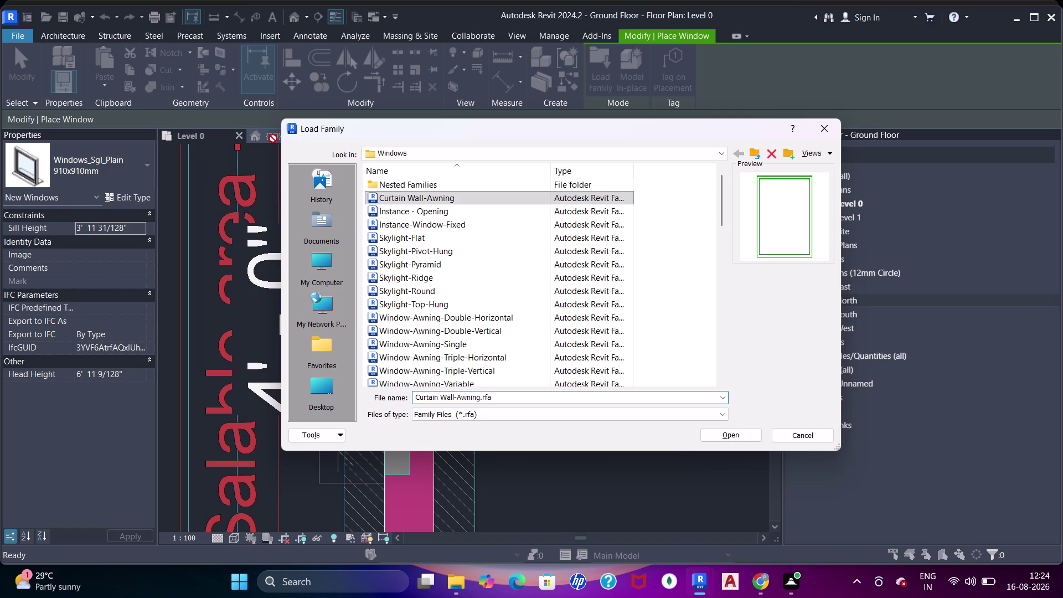
drag(273, 139, 255, 163)
drag(424, 209, 559, 390)
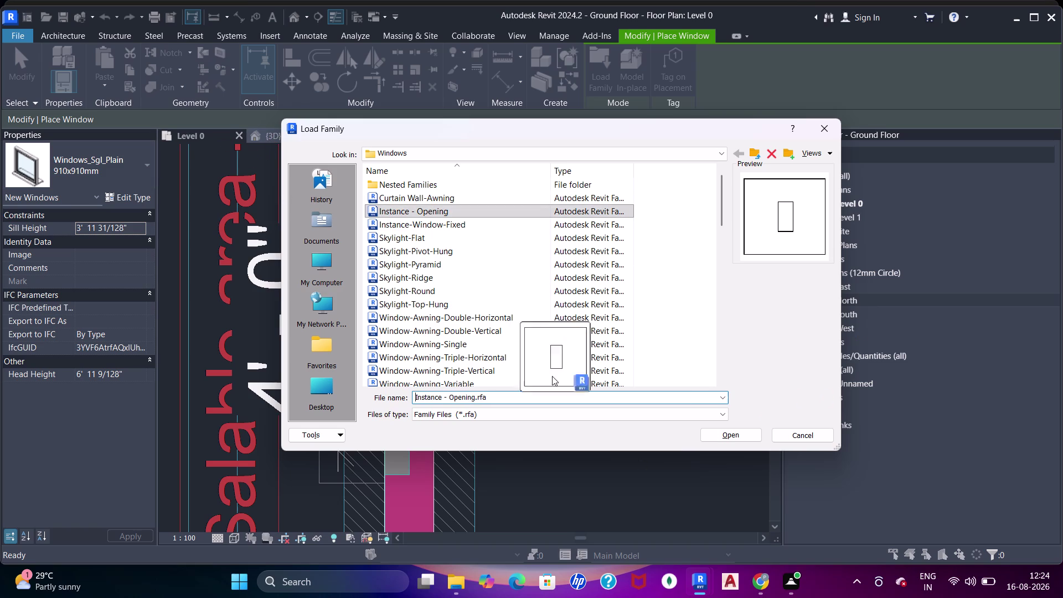
drag(559, 390, 404, 266)
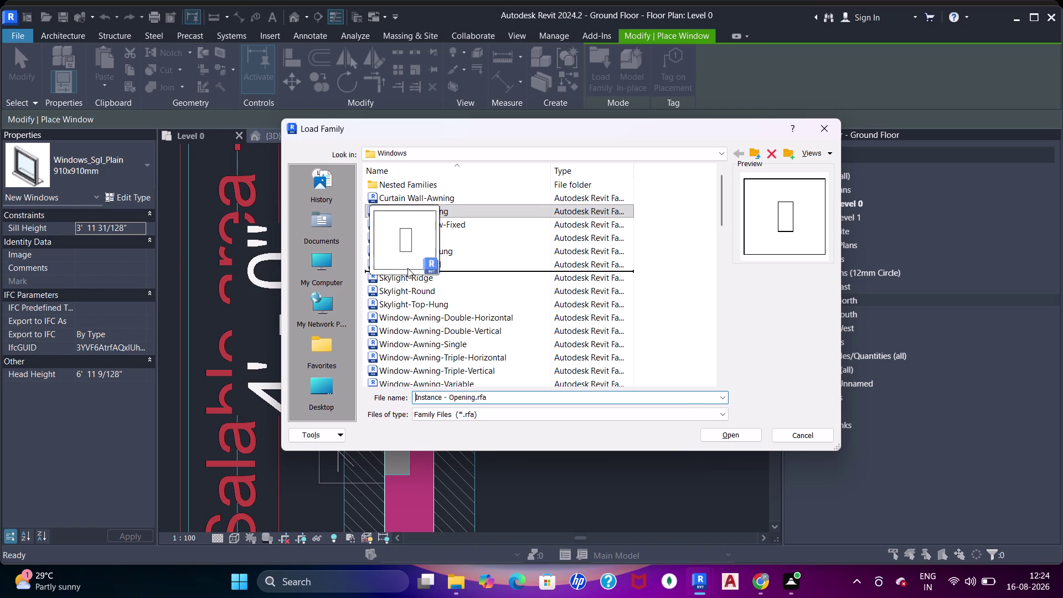
drag(403, 267, 414, 270)
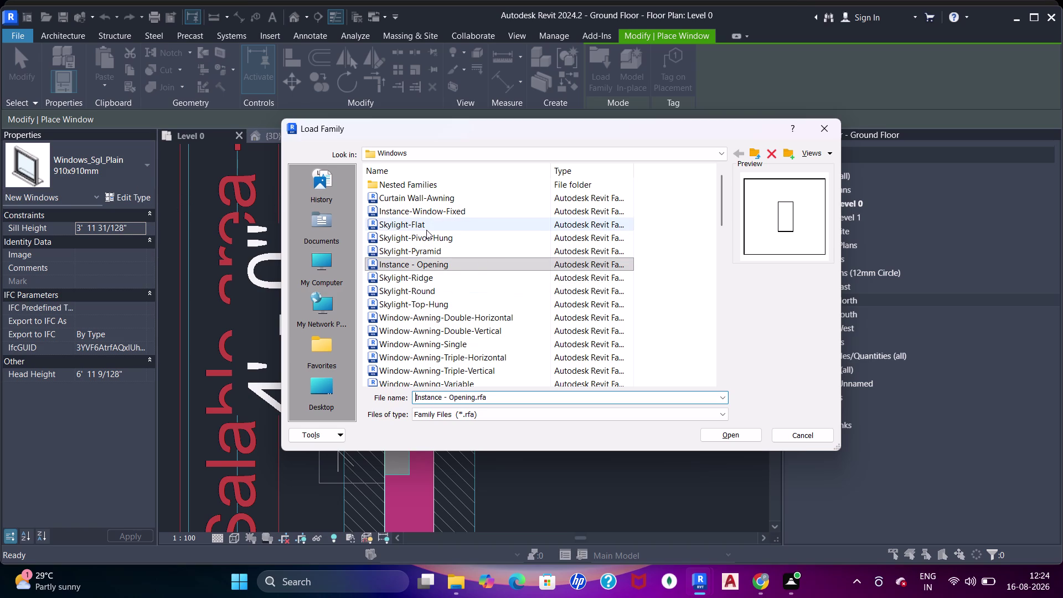
scroll(down, 3)
click(441, 308)
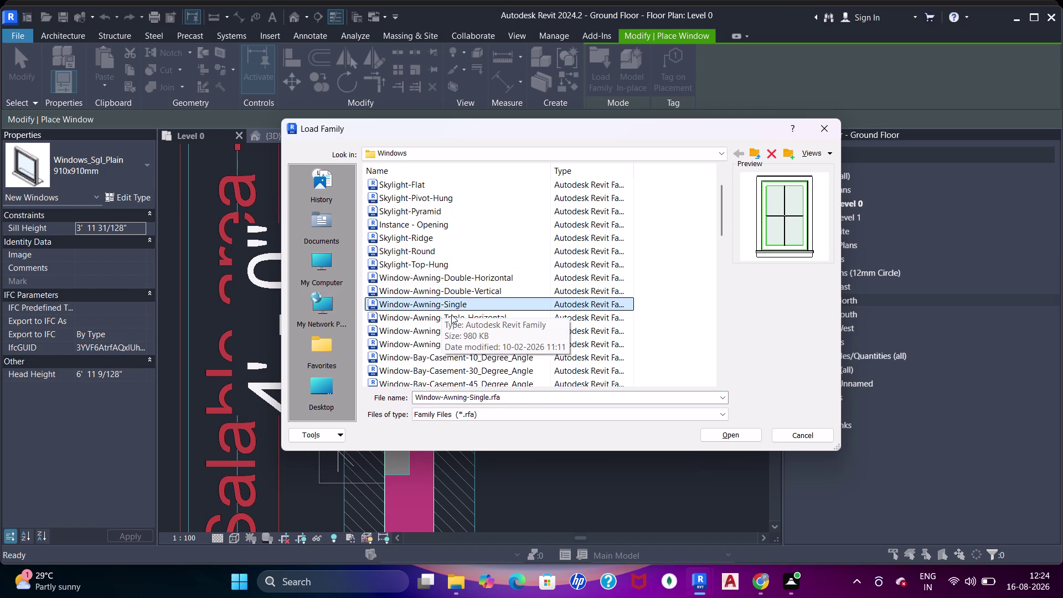
click(432, 314)
scroll(down, 3)
click(441, 309)
click(441, 290)
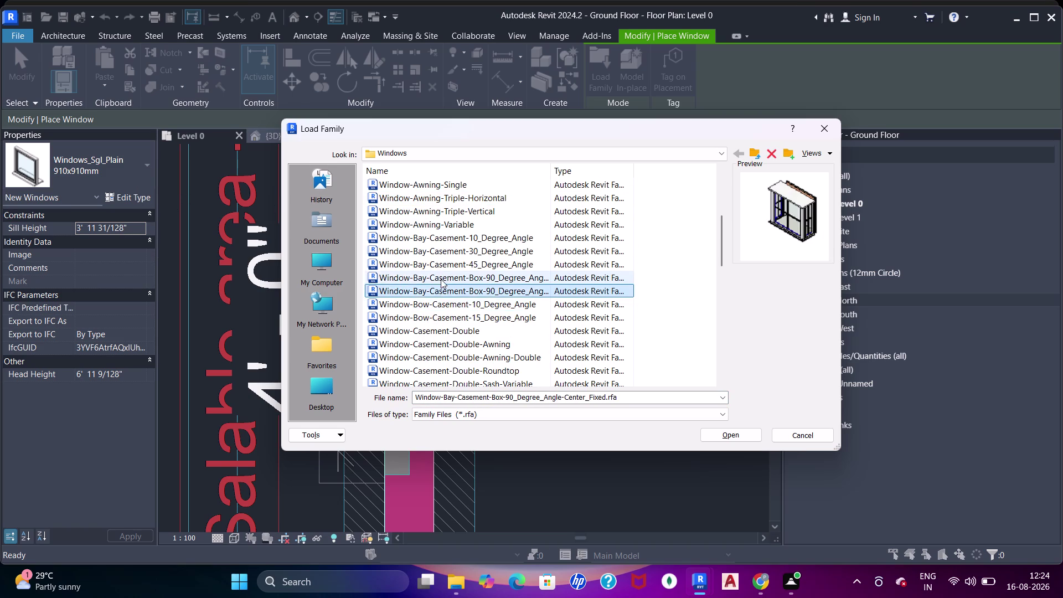
Preview casement families down to Window-Casement-Single_Left and Single_Right.
scroll(down, 3)
click(440, 283)
click(436, 291)
click(443, 305)
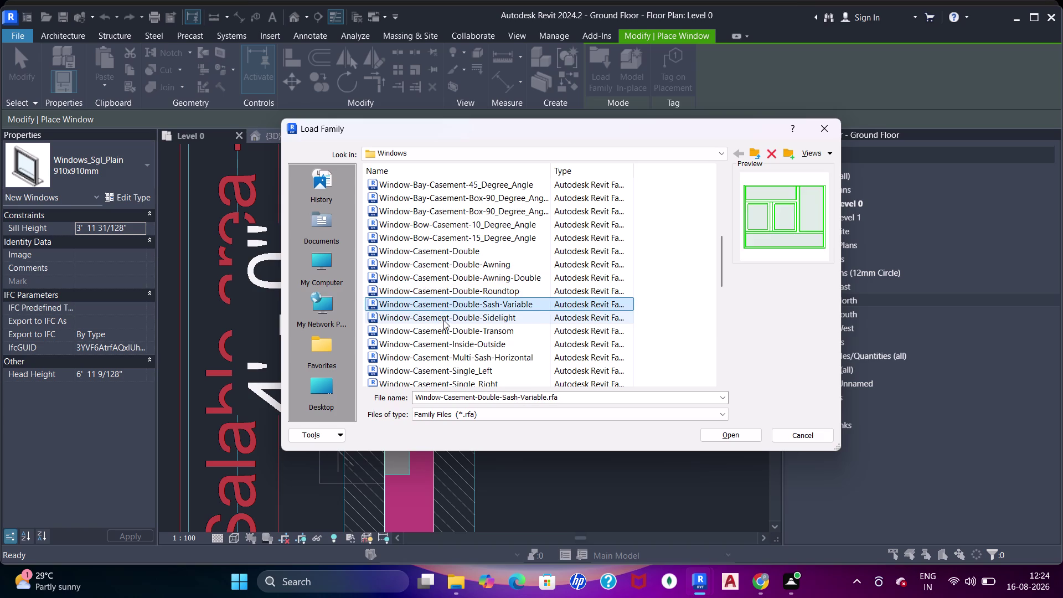
click(444, 322)
scroll(down, 3)
click(442, 288)
click(447, 307)
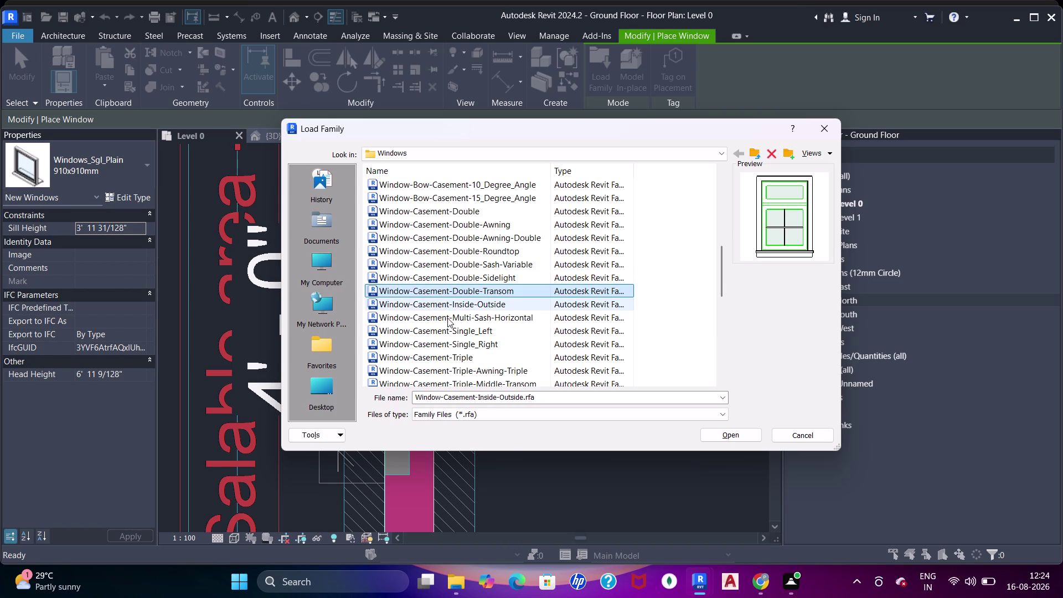
click(450, 320)
click(452, 332)
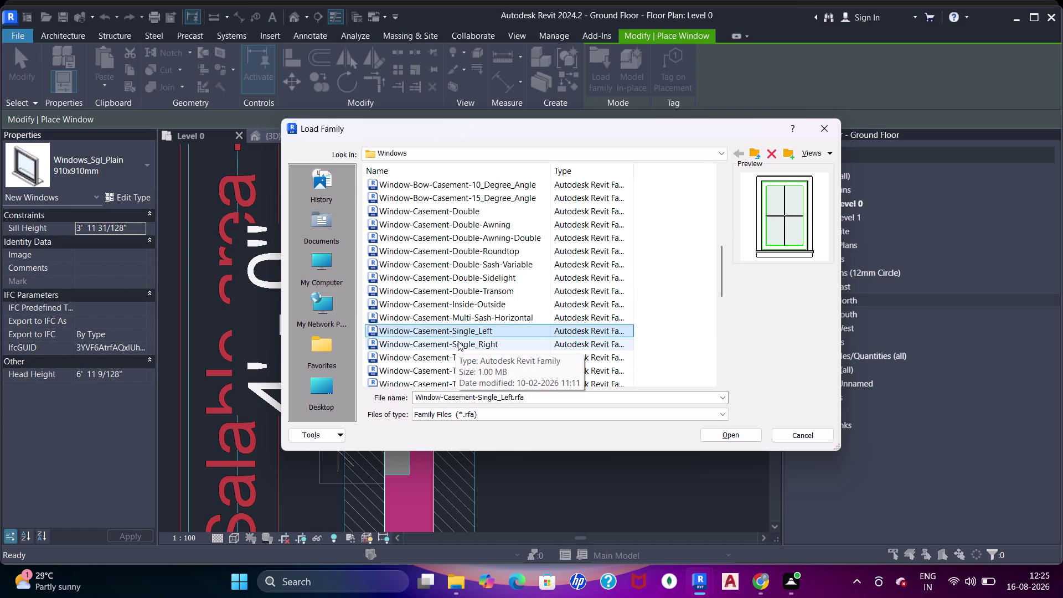
click(457, 343)
click(457, 334)
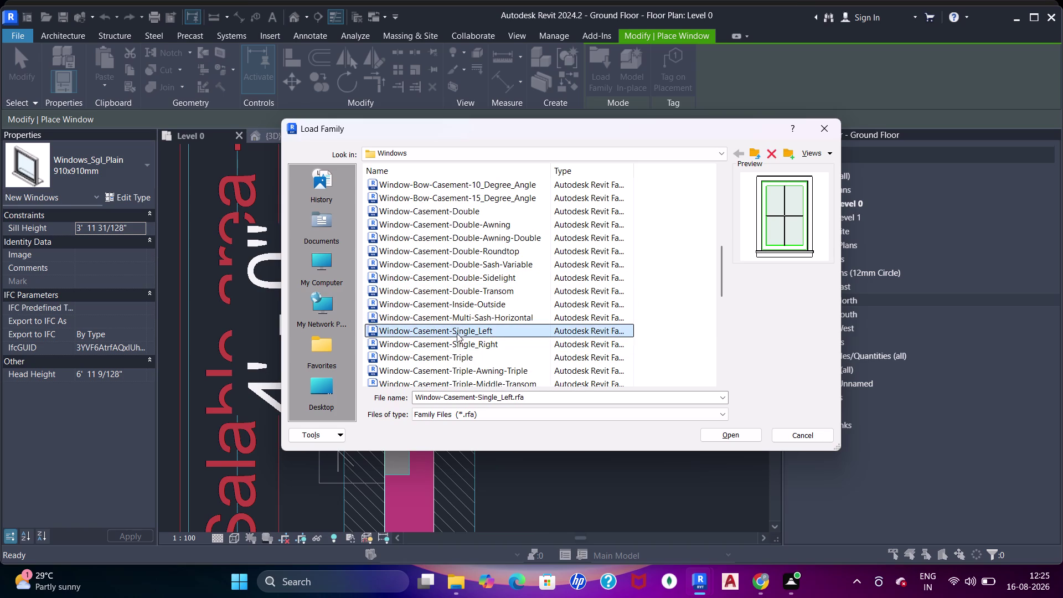
click(458, 340)
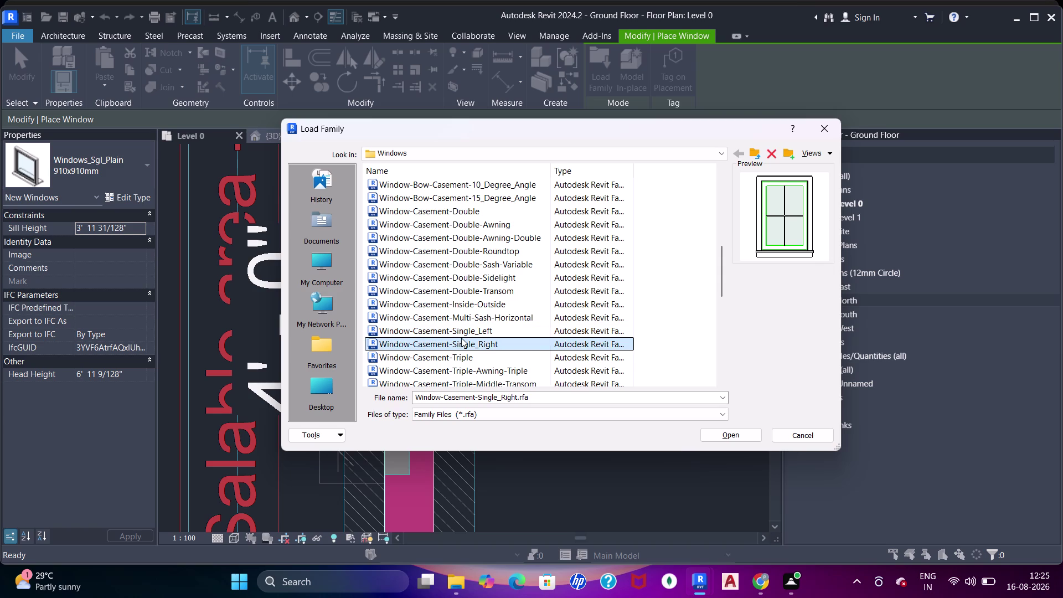
click(461, 351)
Cancel the Window-Casement-Single_Right type list and reopen the Windows family library.
double_click(460, 338)
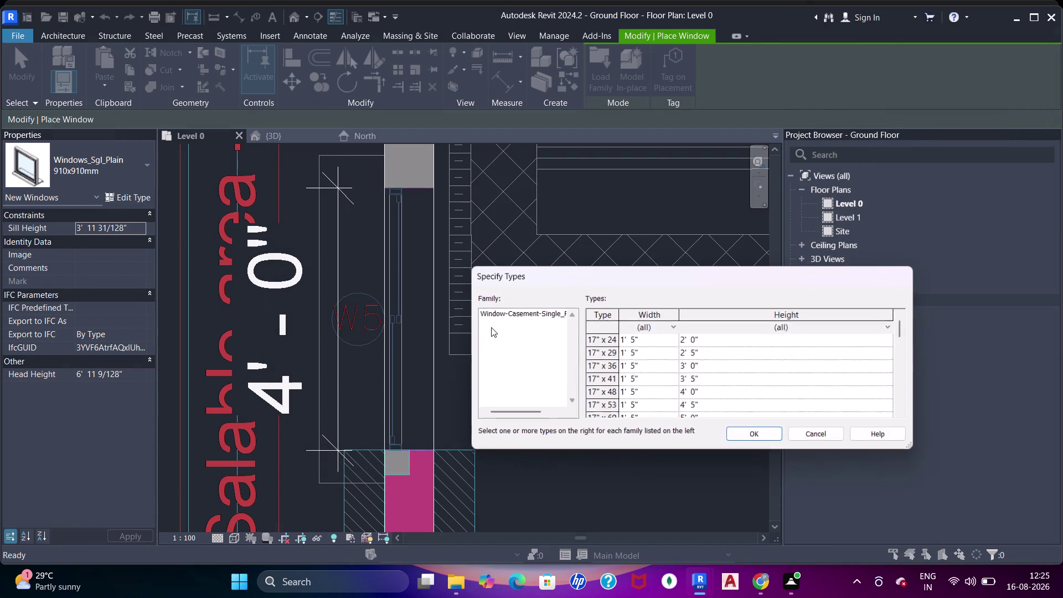
scroll(down, 3)
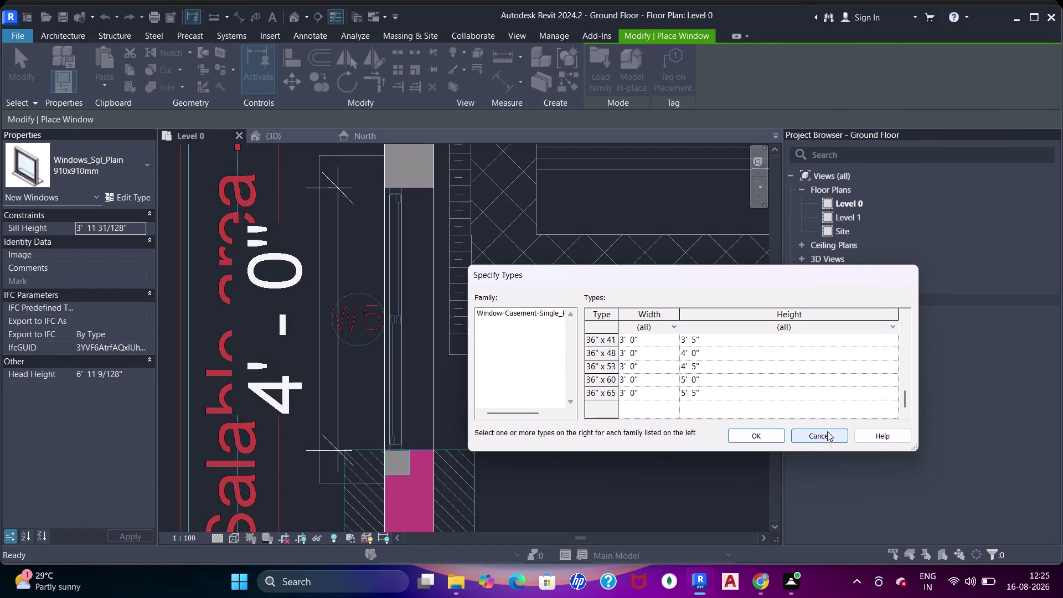
key(Escape)
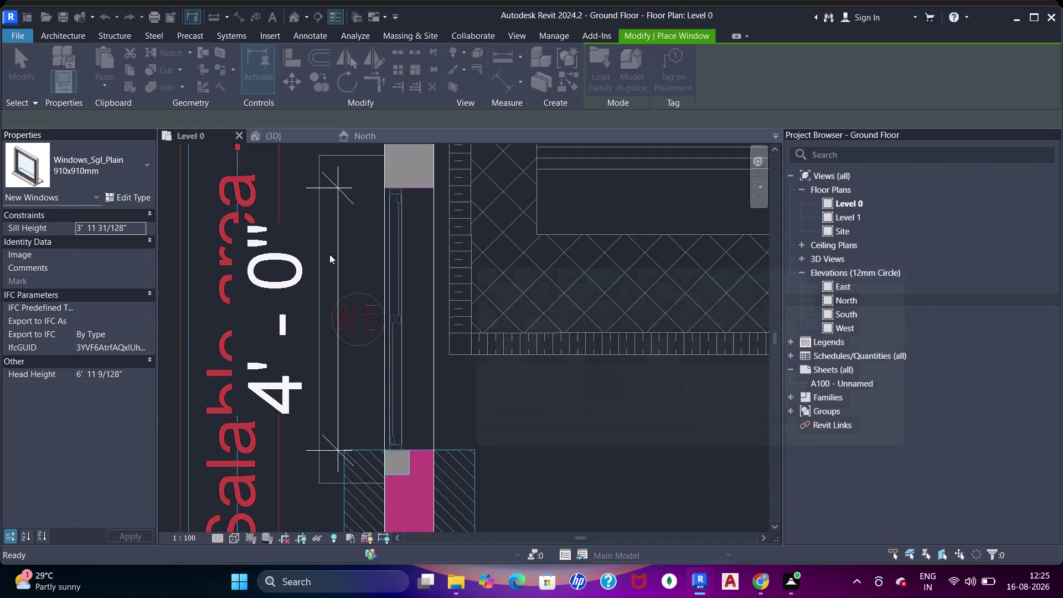
click(593, 66)
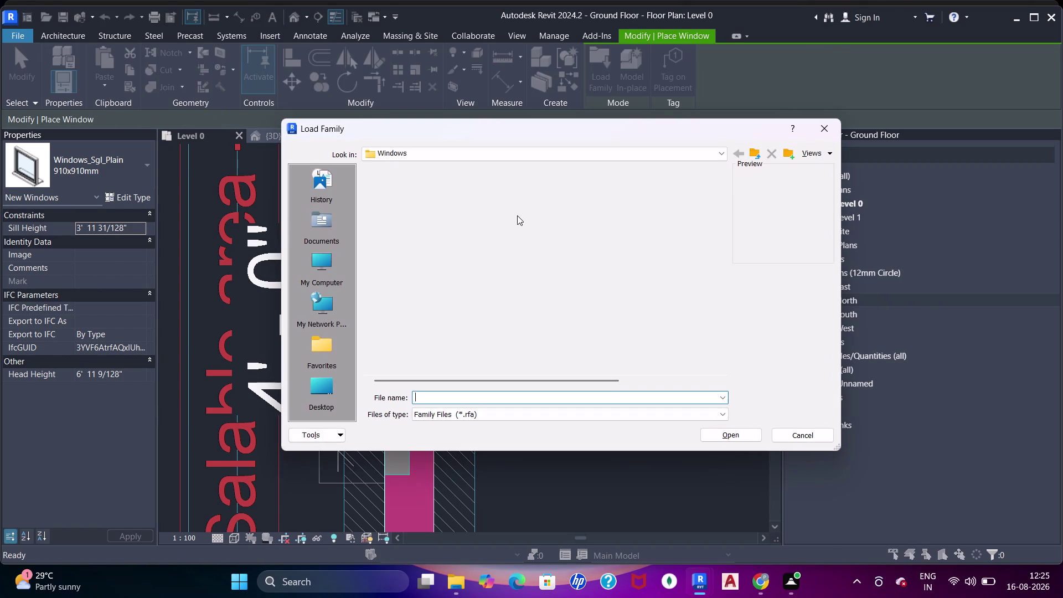
Load Window-Square Opening.rfa from the bottom of the Windows folder and open its type properties.
scroll(down, 3)
scroll(down, 3)
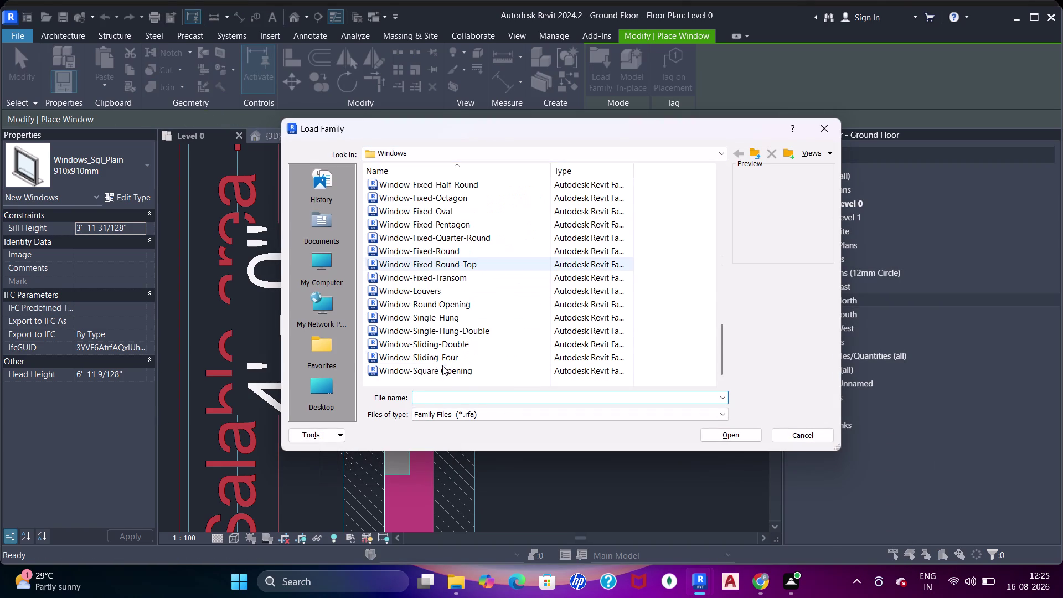
click(442, 363)
click(448, 367)
click(451, 342)
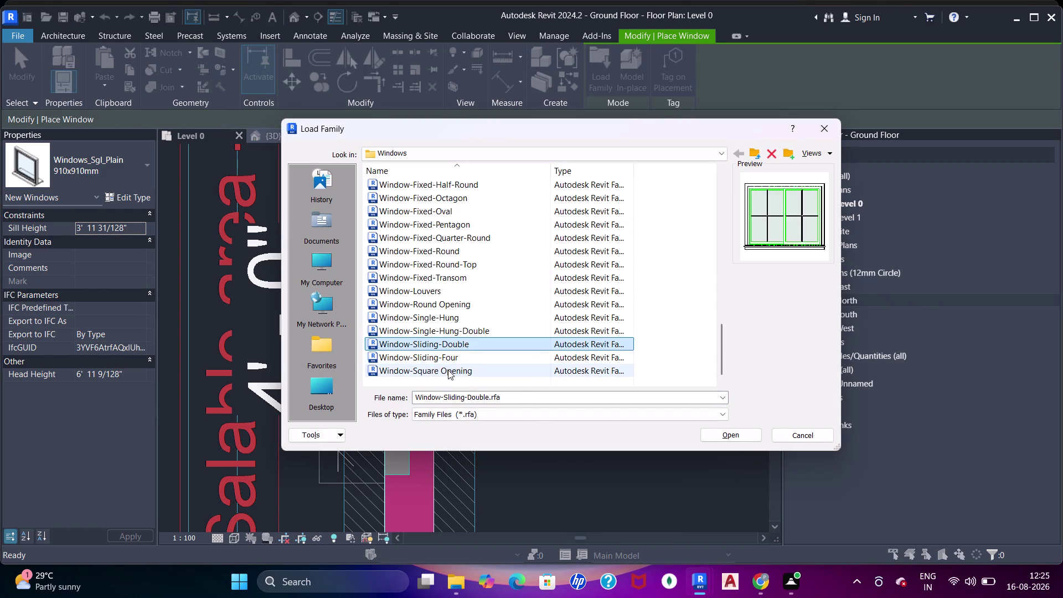
double_click(448, 370)
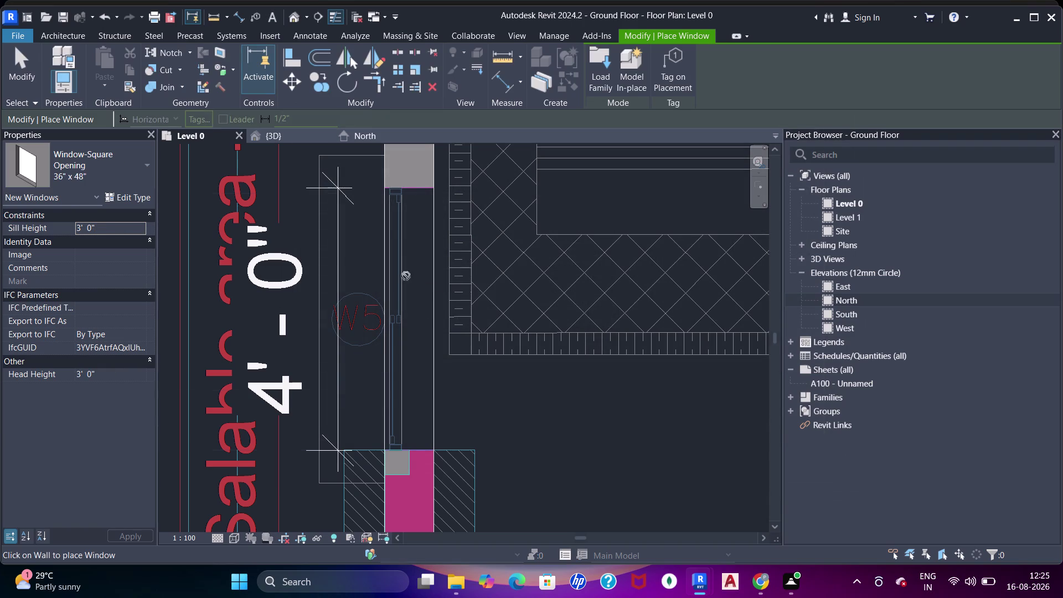
click(110, 197)
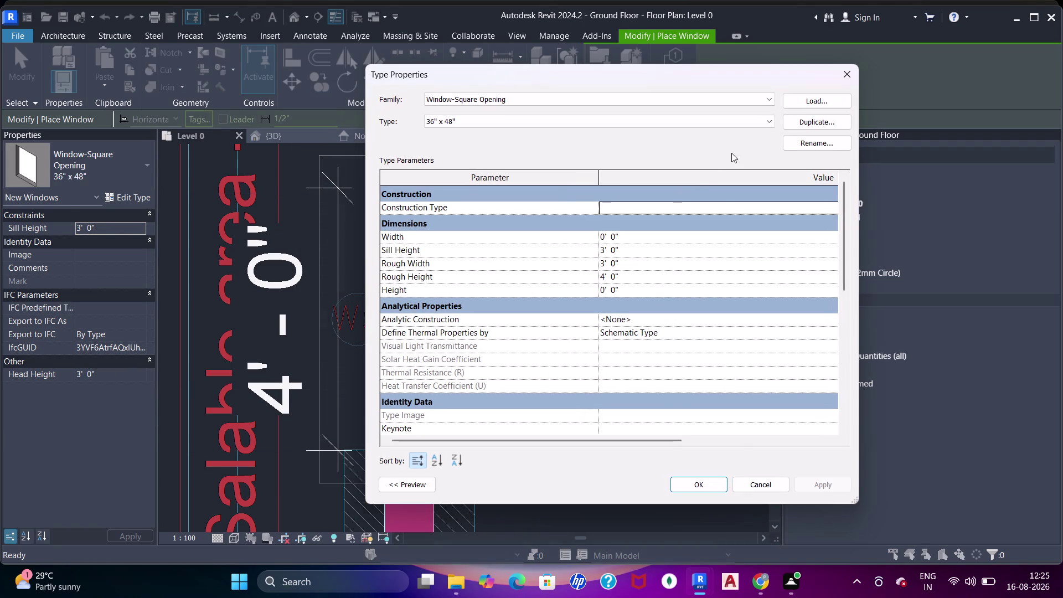
Duplicate the Window-Square Opening type as a new type named 4'.
click(826, 124)
text(4)
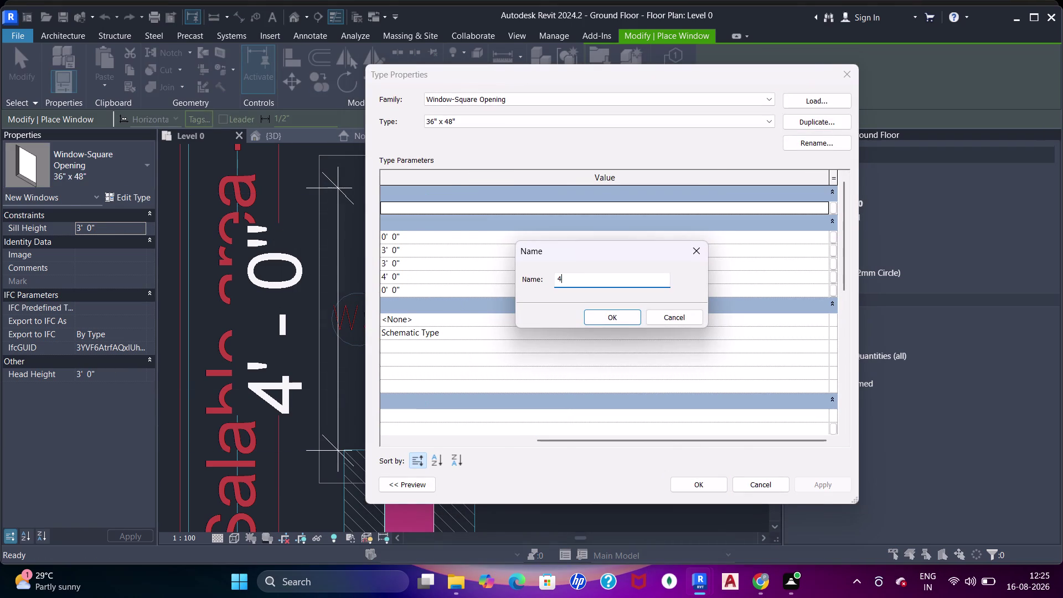
text(')
key(Return)
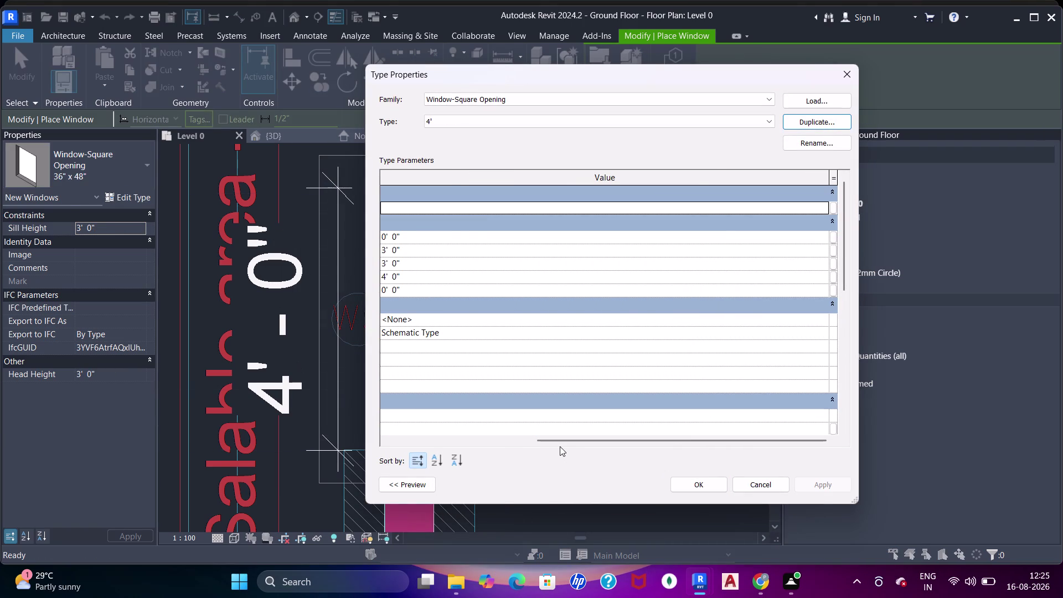
drag(560, 447, 465, 429)
drag(538, 441, 345, 426)
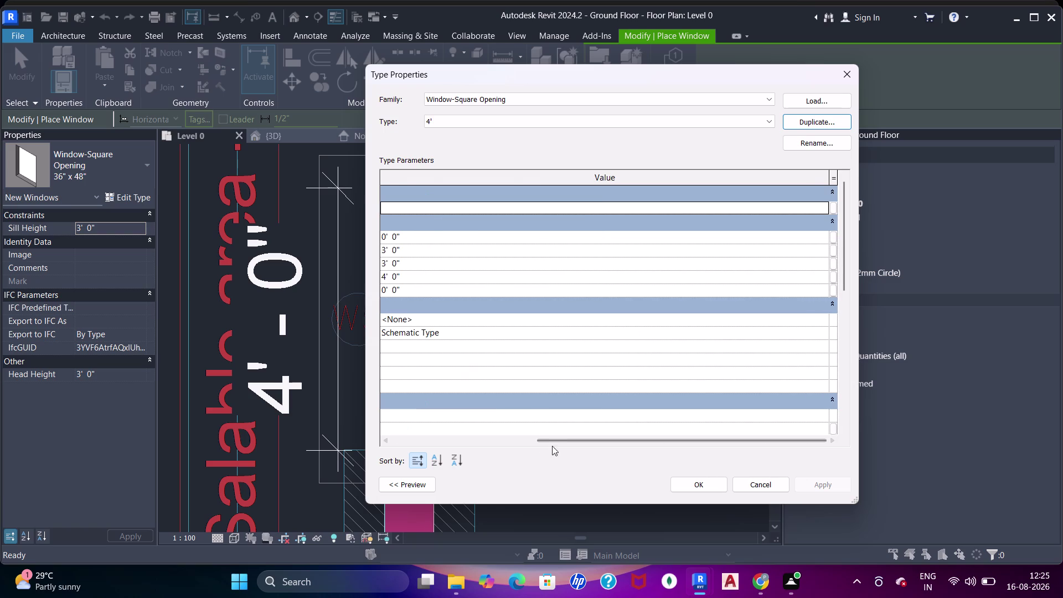
drag(531, 441, 360, 438)
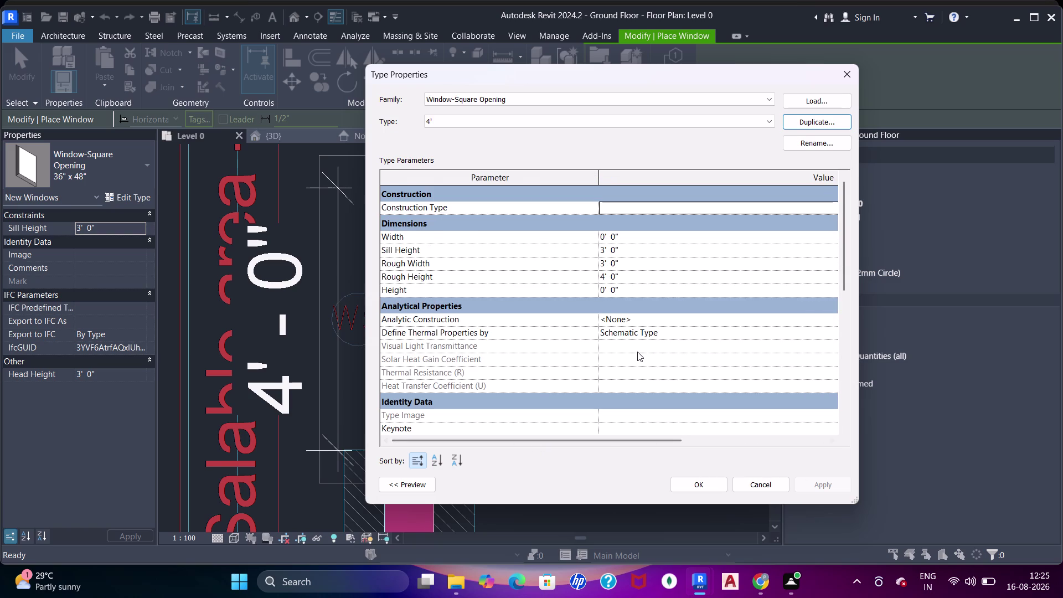
Set the 4' type's rough width to 4', then apply and close Type Properties.
click(649, 265)
text(4)
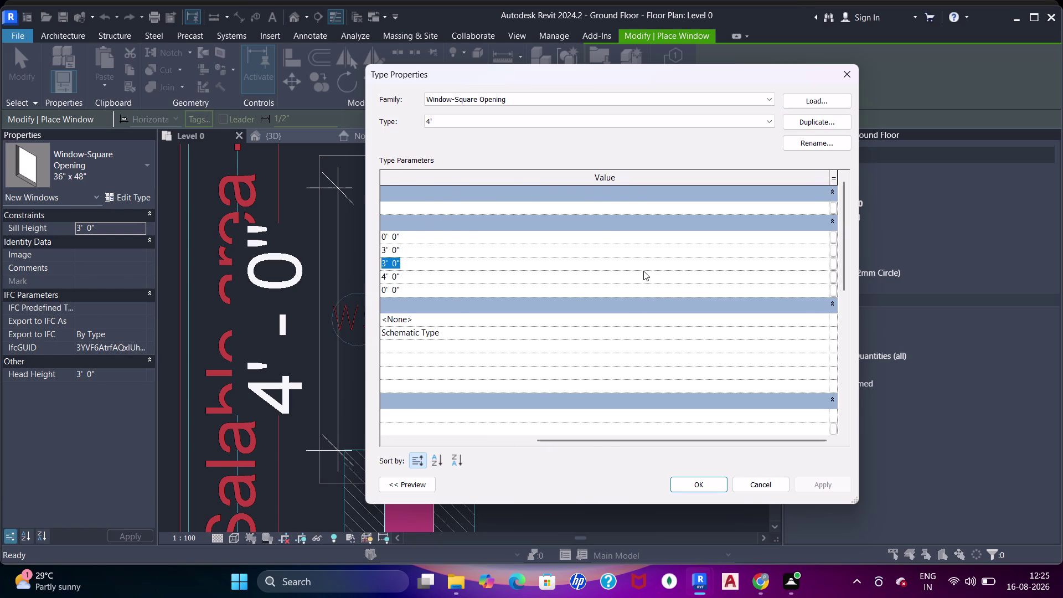
text(')
key(Return)
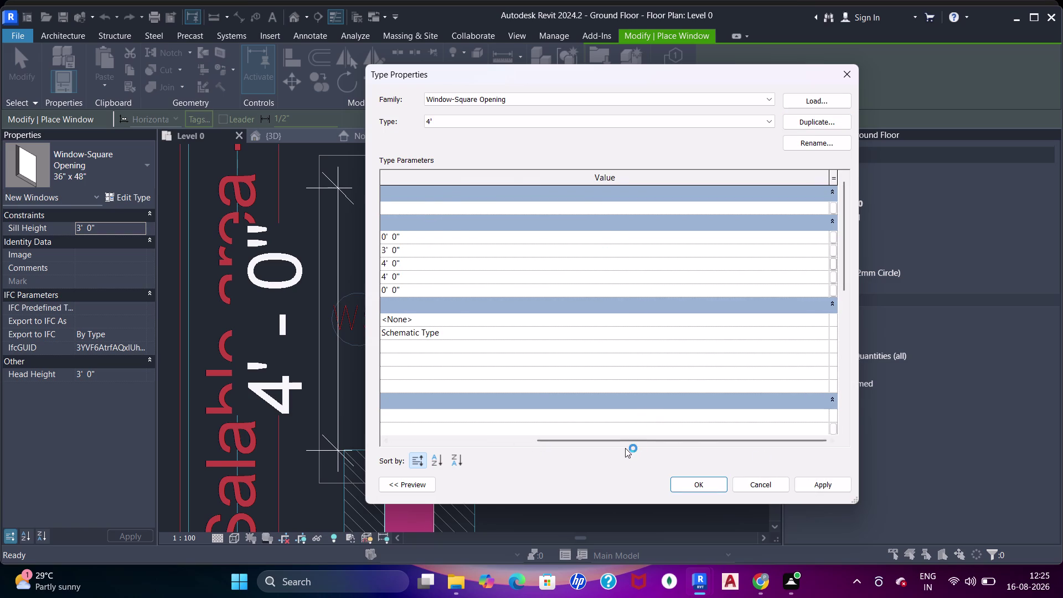
drag(627, 446, 376, 418)
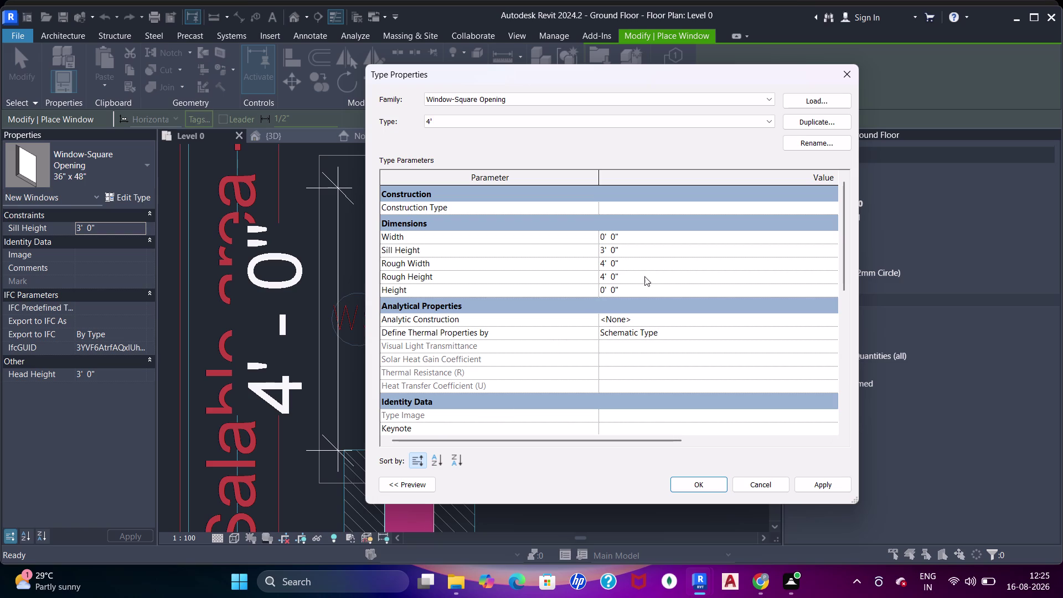
scroll(down, 3)
scroll(down, 3)
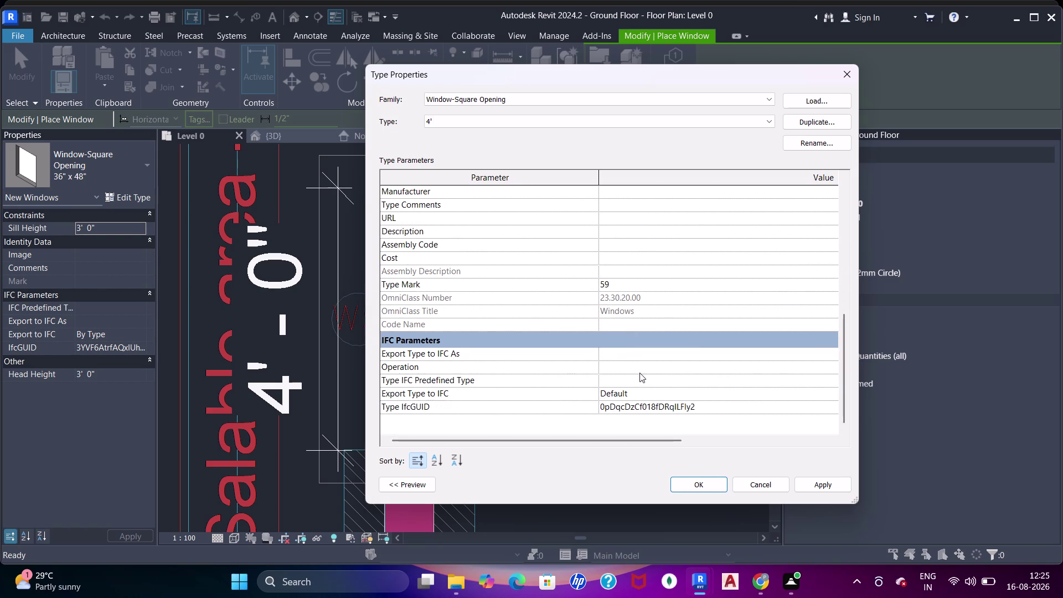
scroll(up, 3)
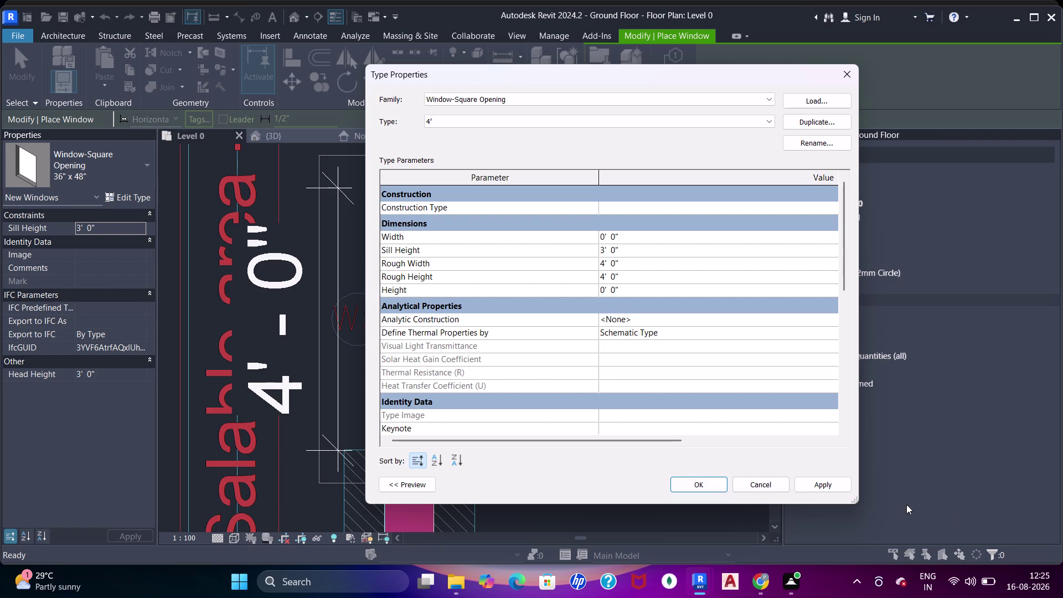
click(846, 488)
click(711, 479)
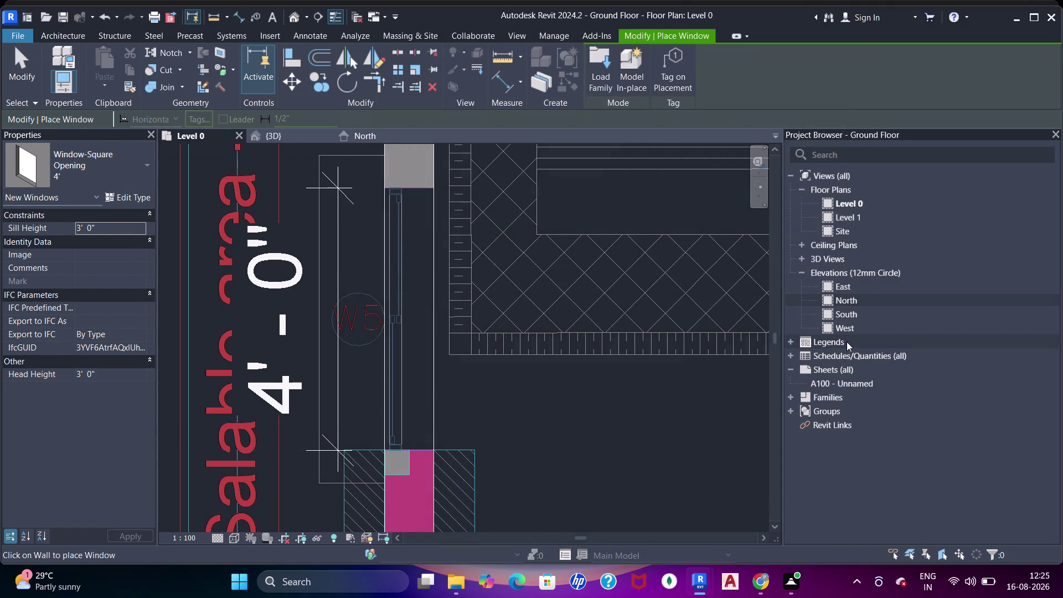
Place a 4' square-opening window in the bedroom side wall.
scroll(down, 3)
middle_drag(645, 333, 550, 377)
scroll(up, 3)
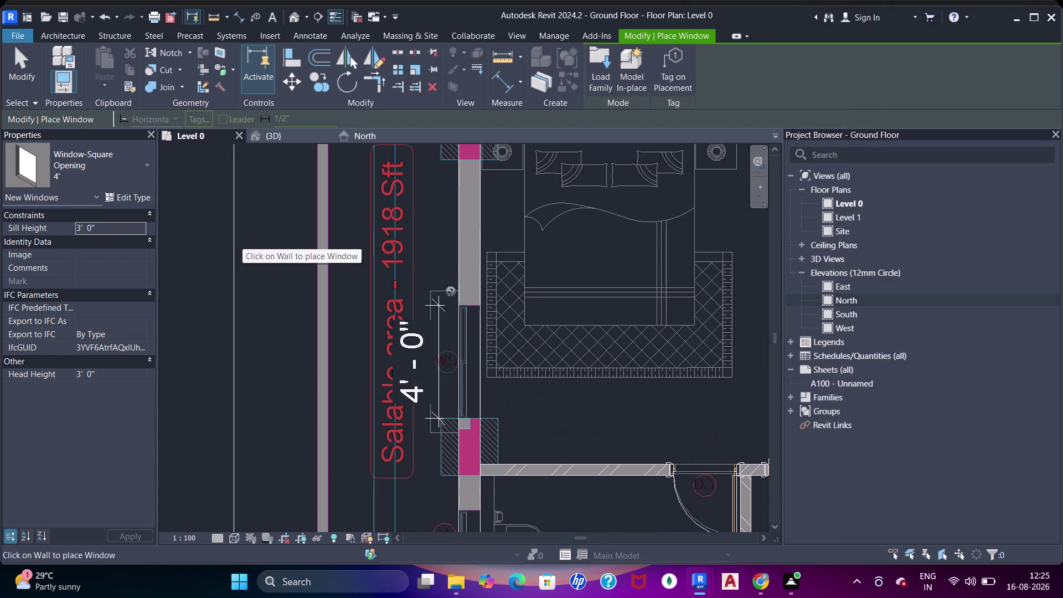
scroll(up, 3)
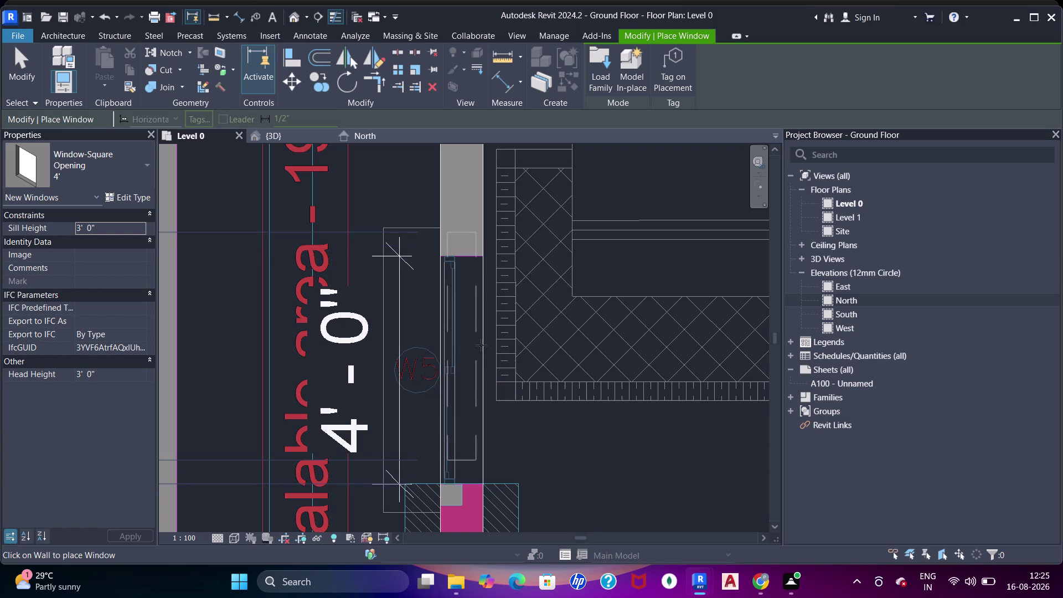
click(481, 344)
scroll(up, 3)
middle_drag(501, 390, 501, 347)
Exit window placement and pan to the window's end at the wall corner.
key(Escape)
key(Escape)
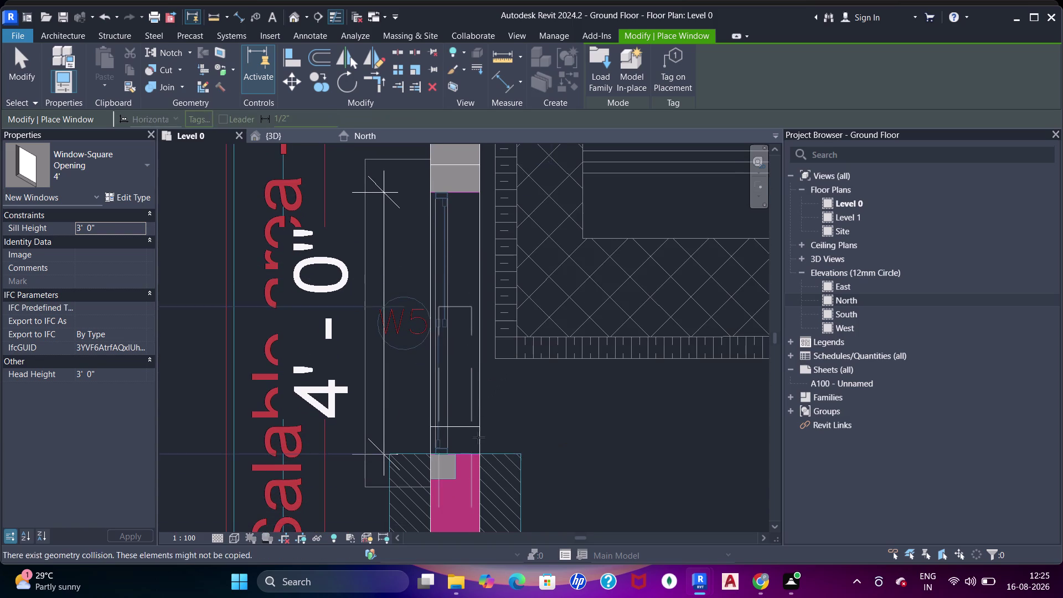
middle_drag(479, 438, 482, 395)
scroll(up, 3)
key(Escape)
Align the window edge to the wall face with AL.
key(a)
key(a)
key(a)
click(446, 420)
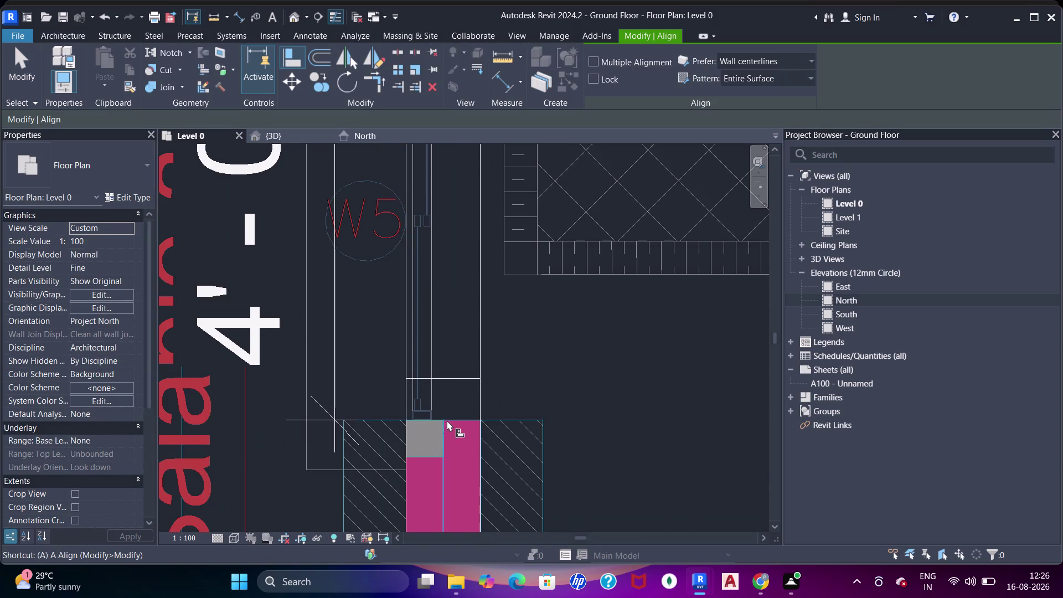
key(Escape)
key(a)
key(a)
click(457, 420)
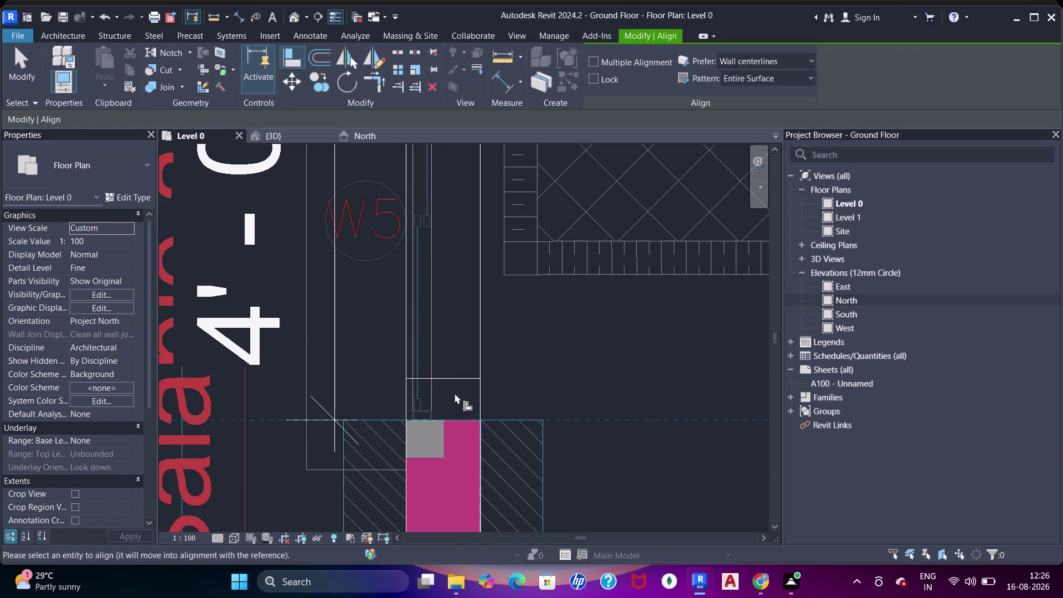
click(452, 381)
scroll(down, 3)
Switch to the {3D} view and select the placed window.
middle_click(460, 328)
click(262, 136)
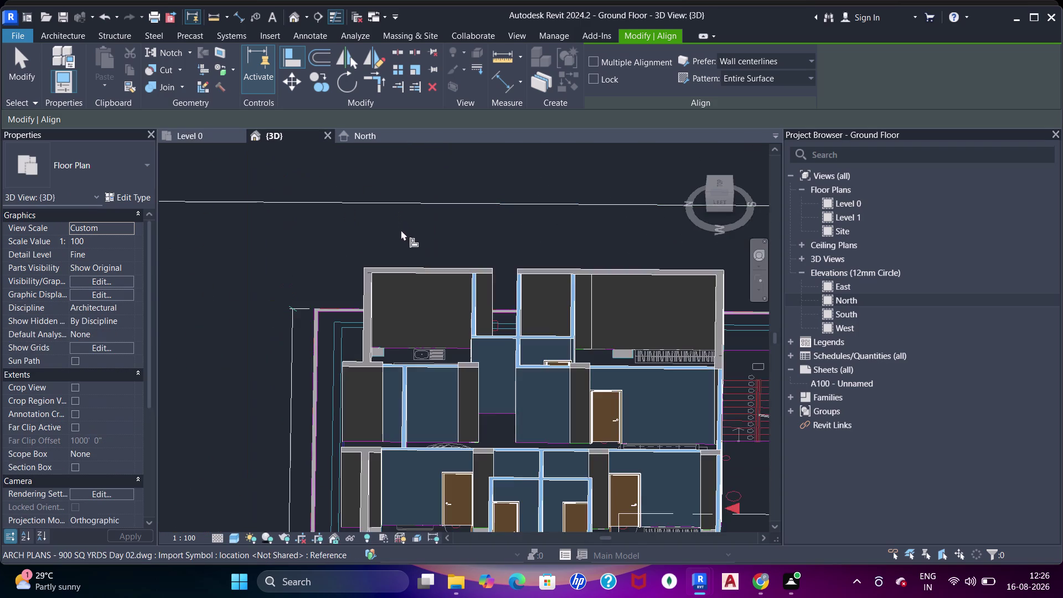
scroll(down, 3)
click(211, 136)
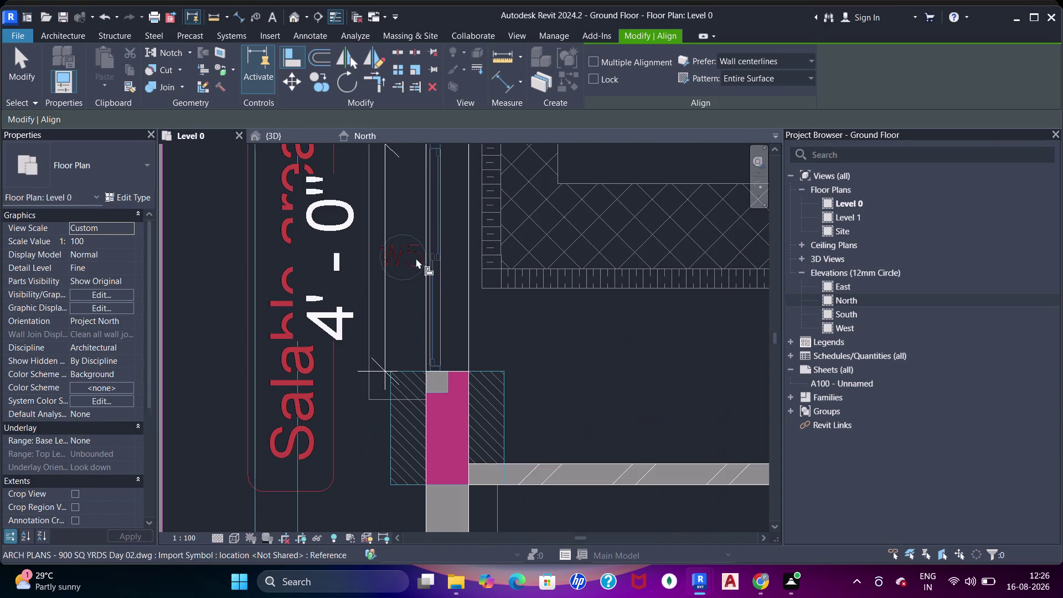
key(Escape)
click(465, 290)
click(292, 133)
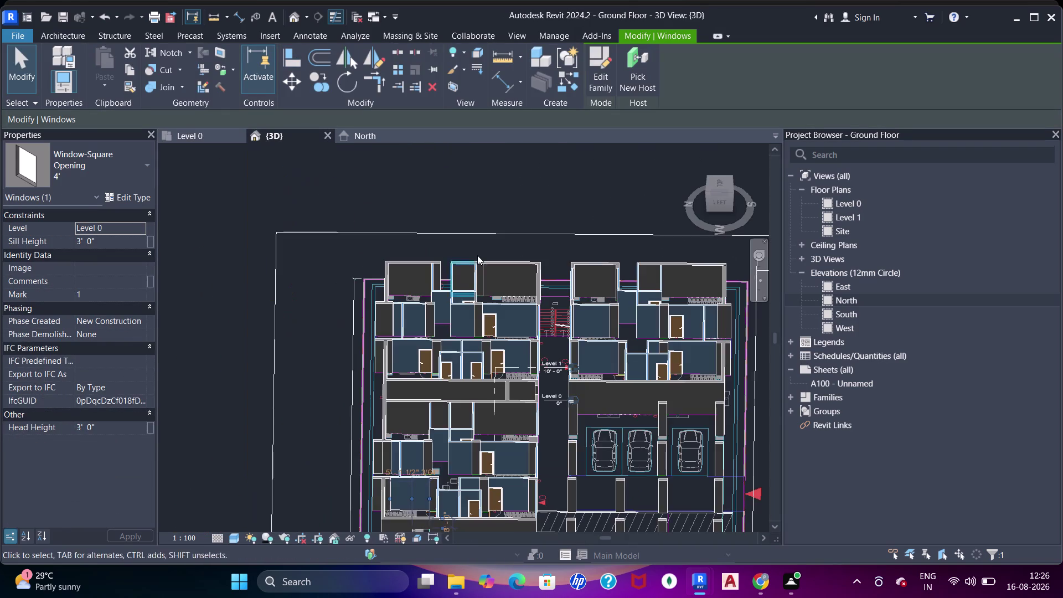
Pan and orbit the 3D model to face the new window opening.
scroll(down, 3)
middle_drag(533, 346, 532, 244)
scroll(up, 3)
middle_drag(508, 376, 470, 394)
scroll(up, 3)
key(Escape)
middle_drag(489, 406, 450, 399)
scroll(up, 3)
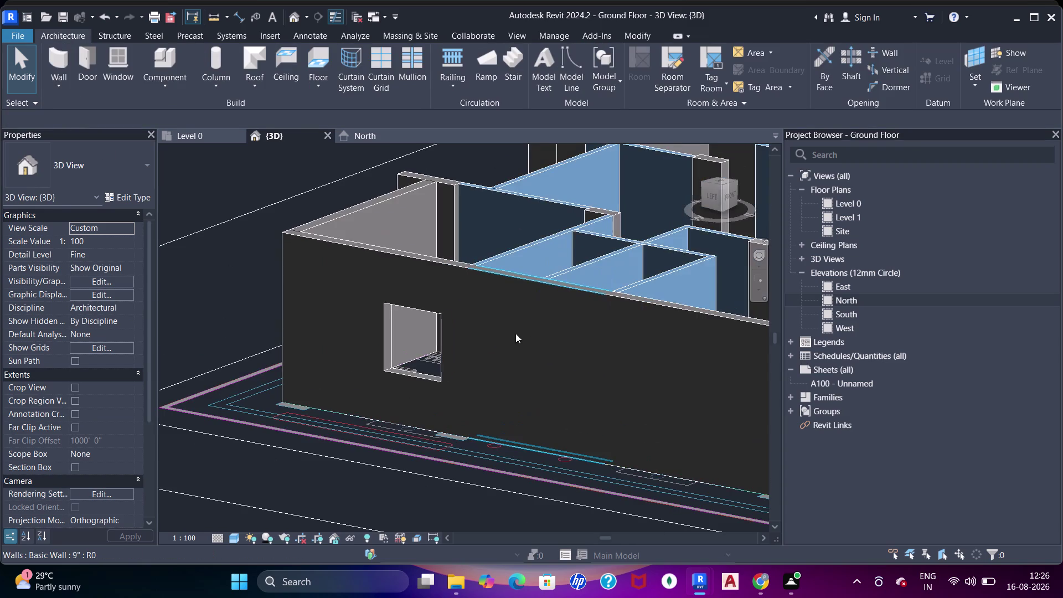
Orbit closer around the opening from another side, then return to Level 0.
middle_drag(531, 341, 484, 355)
scroll(up, 3)
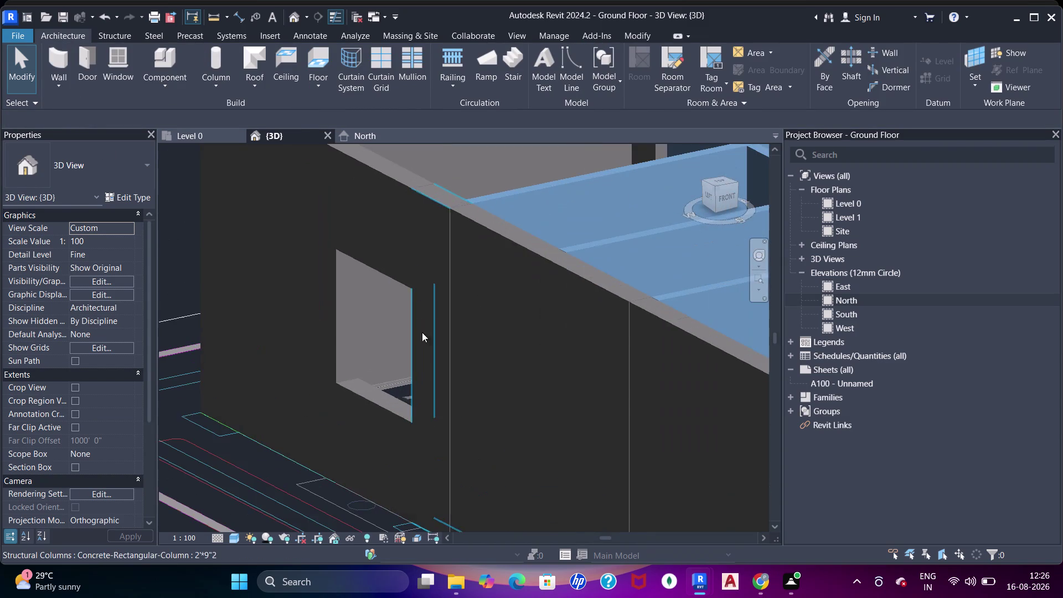
scroll(down, 3)
middle_drag(478, 388, 468, 423)
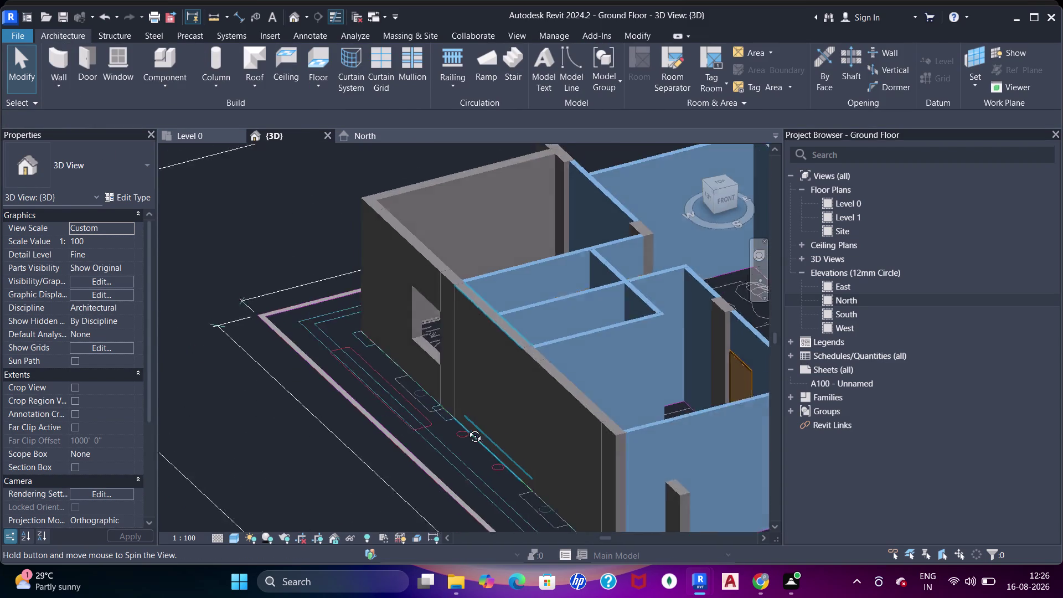
middle_drag(468, 424, 468, 441)
scroll(up, 3)
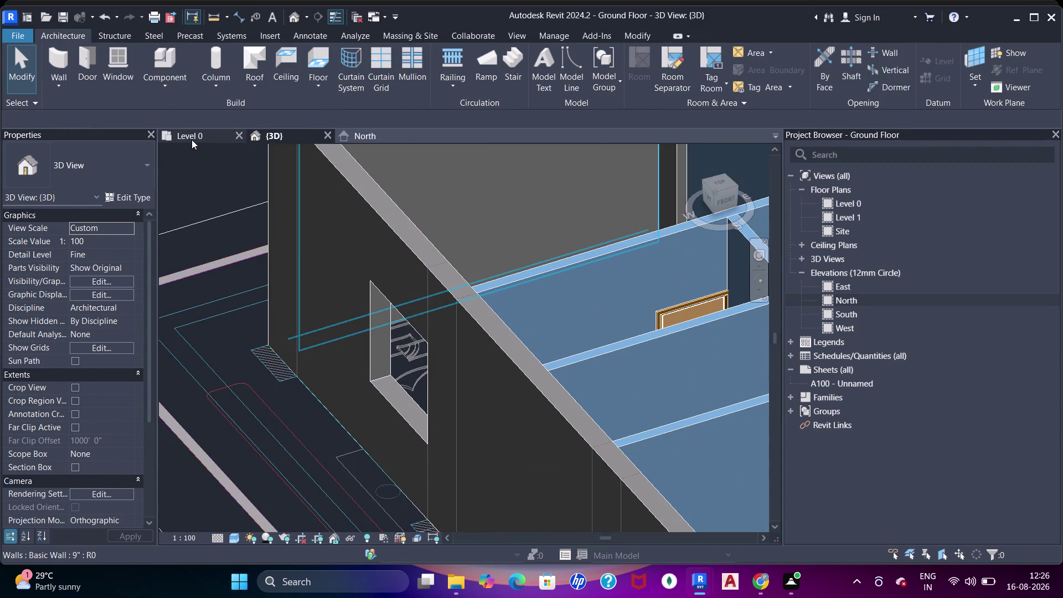
click(192, 136)
scroll(down, 3)
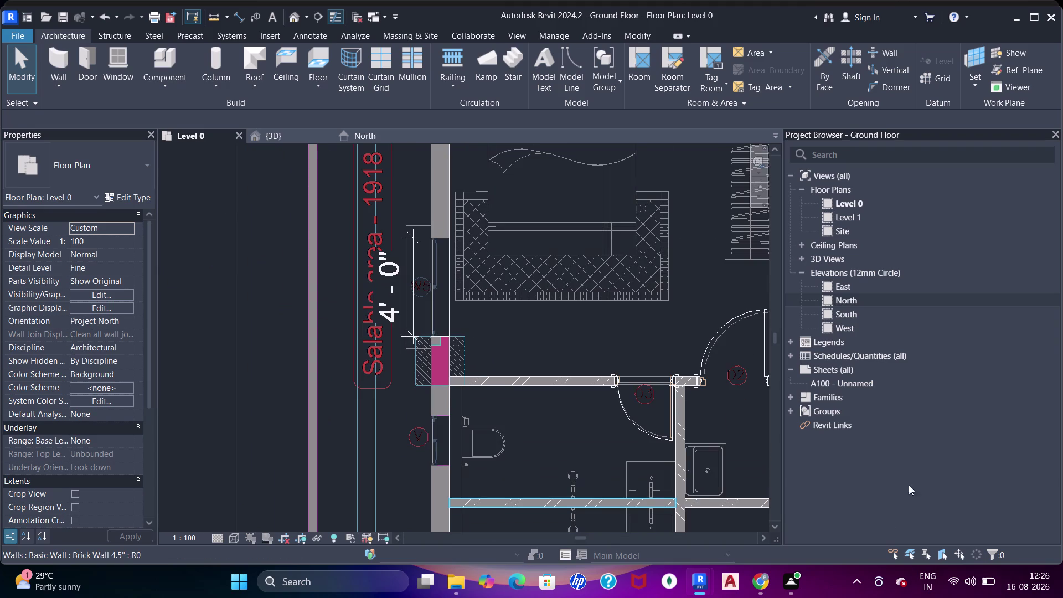
Pan the plan to the window position on the bedroom's top wall.
scroll(down, 3)
middle_drag(498, 295, 475, 372)
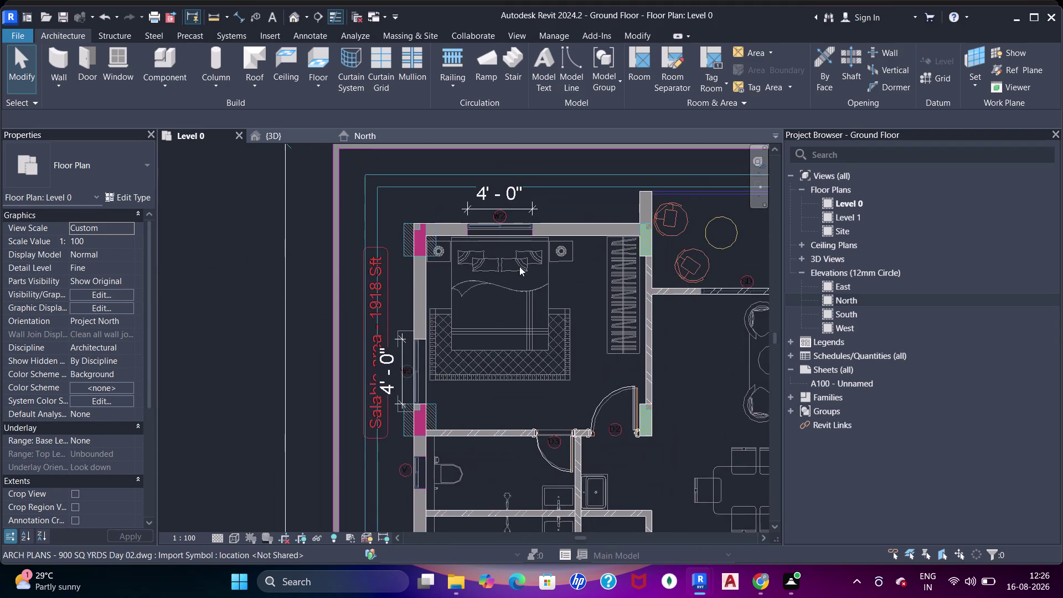
middle_drag(525, 243, 507, 307)
scroll(up, 3)
middle_drag(487, 302, 498, 279)
key(Escape)
key(Escape)
scroll(up, 3)
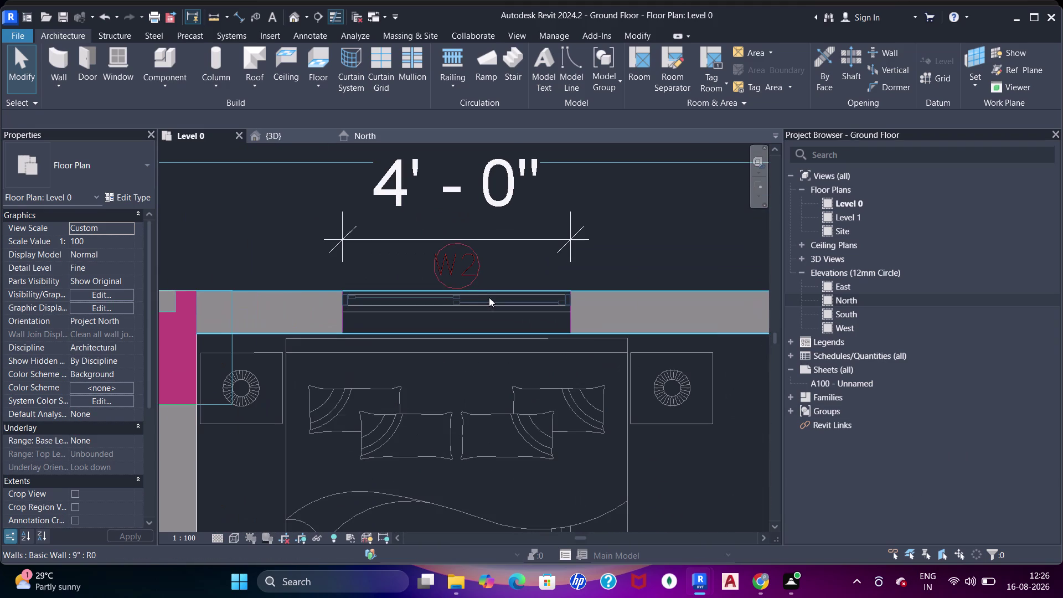
key(Escape)
click(470, 297)
key(Escape)
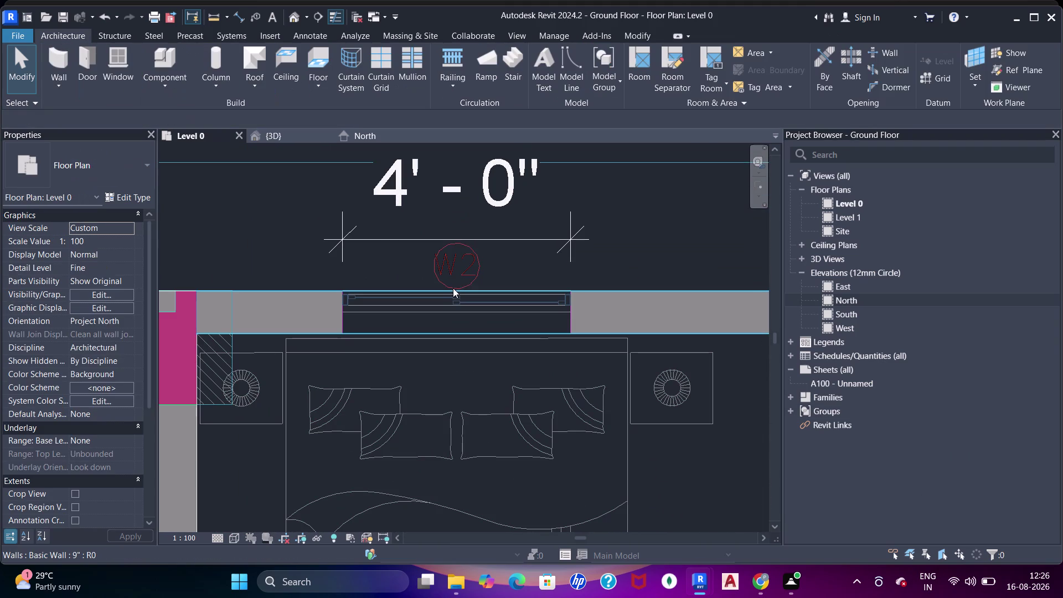
Place a 4' window in the top wall.
key(Escape)
key(w)
key(n)
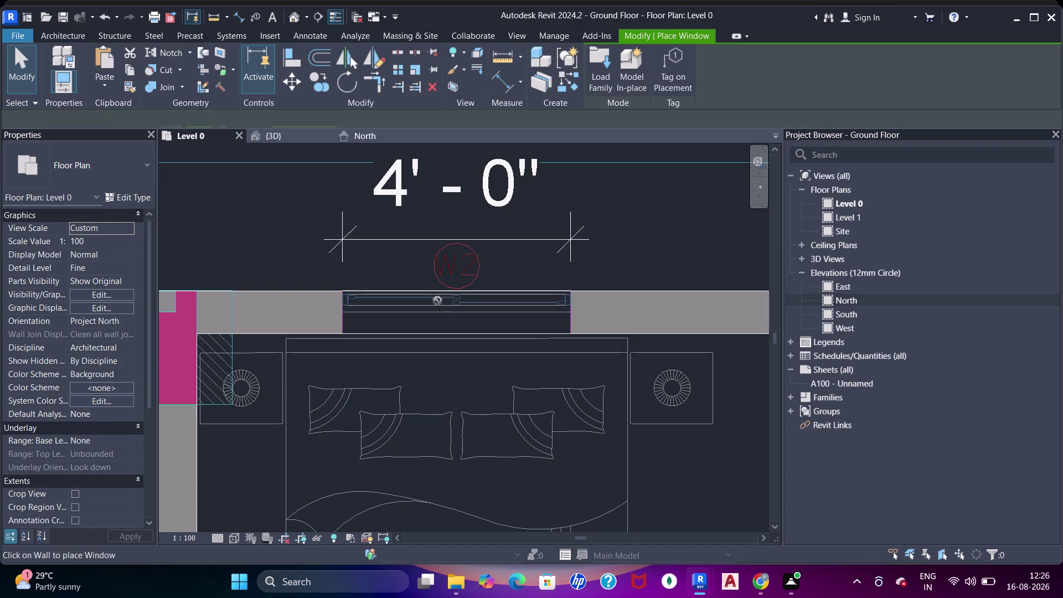
click(484, 329)
scroll(up, 3)
Align the top-wall window's edge to the wall reference.
key(a)
key(a)
key(a)
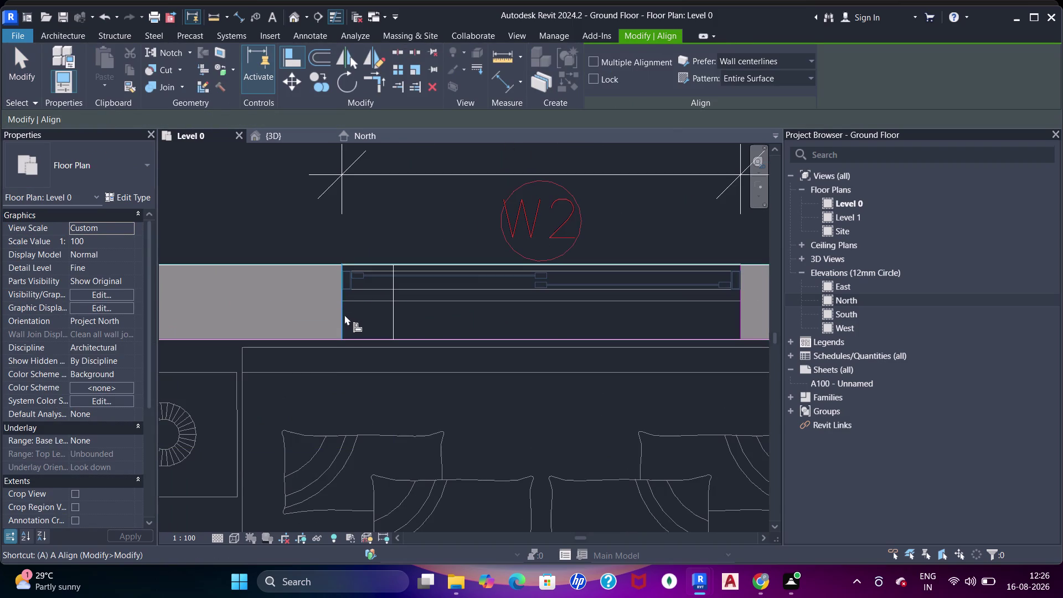
click(344, 315)
click(392, 318)
Pan along the top wall to the wall above the stove.
scroll(down, 3)
middle_drag(578, 312, 344, 322)
middle_drag(459, 324, 356, 324)
scroll(down, 3)
middle_drag(542, 309, 493, 257)
middle_drag(556, 290, 263, 343)
scroll(up, 3)
middle_drag(314, 296, 443, 326)
scroll(up, 3)
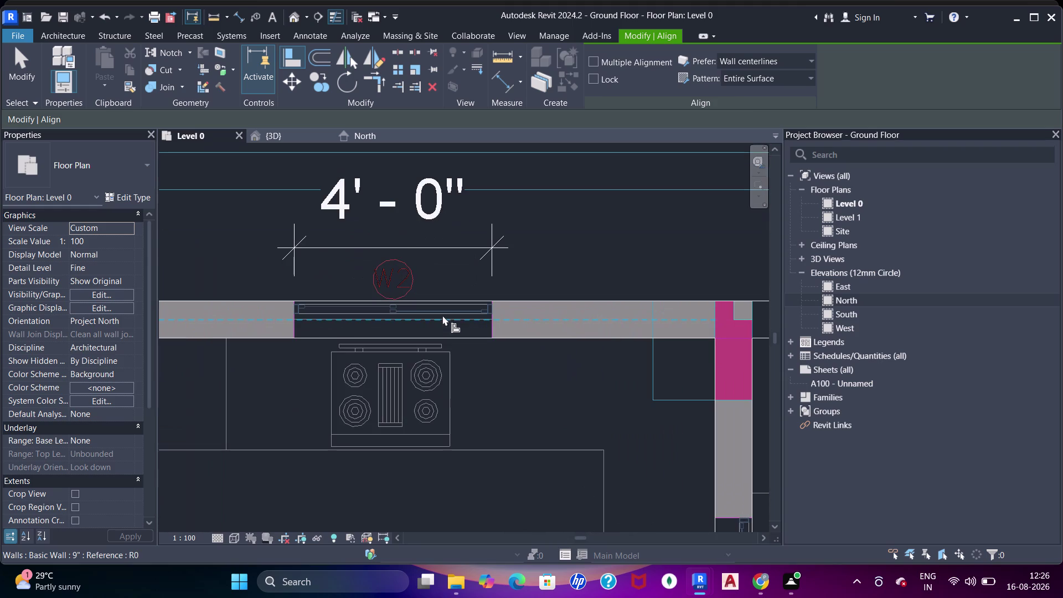
key(Escape)
key(Escape)
Place a 4' window in the wall above the stove.
key(w)
key(w)
key(w)
key(n)
scroll(up, 3)
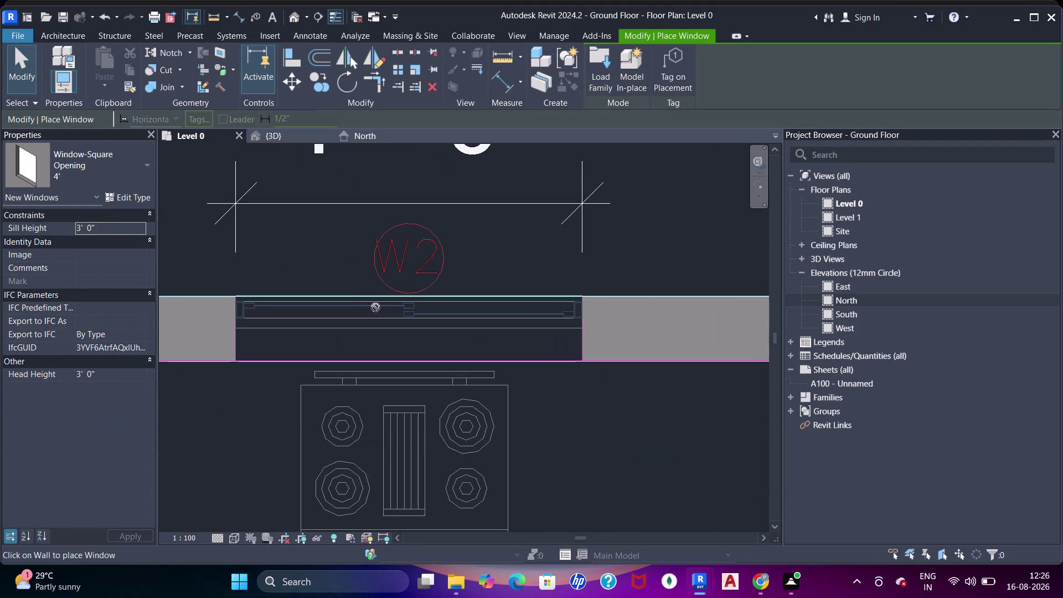
click(433, 324)
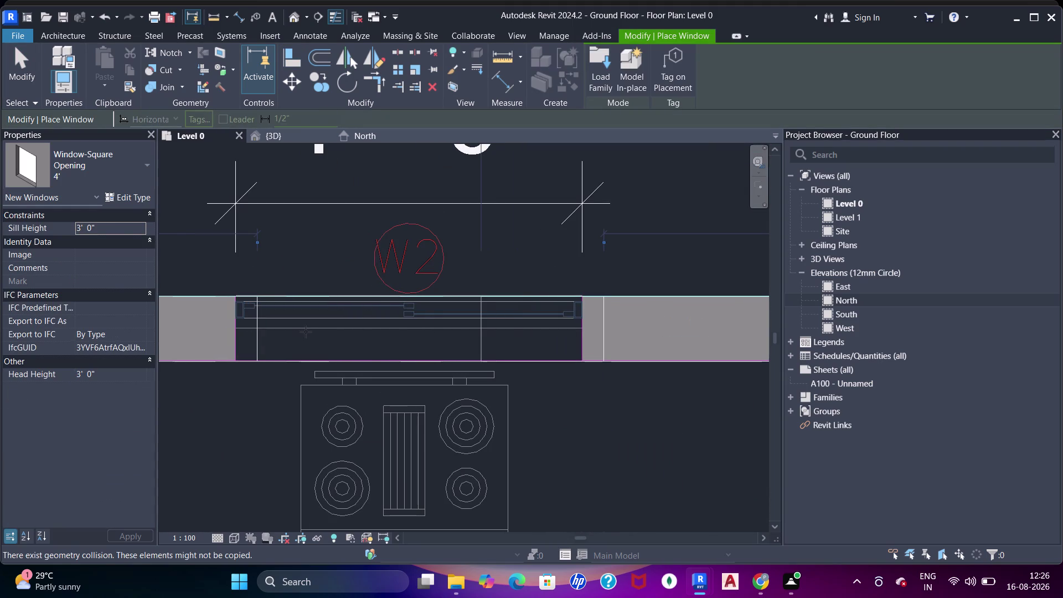
Align the stove-wall window's edge to the wall face.
key(a)
key(a)
key(a)
click(237, 342)
click(257, 341)
scroll(down, 3)
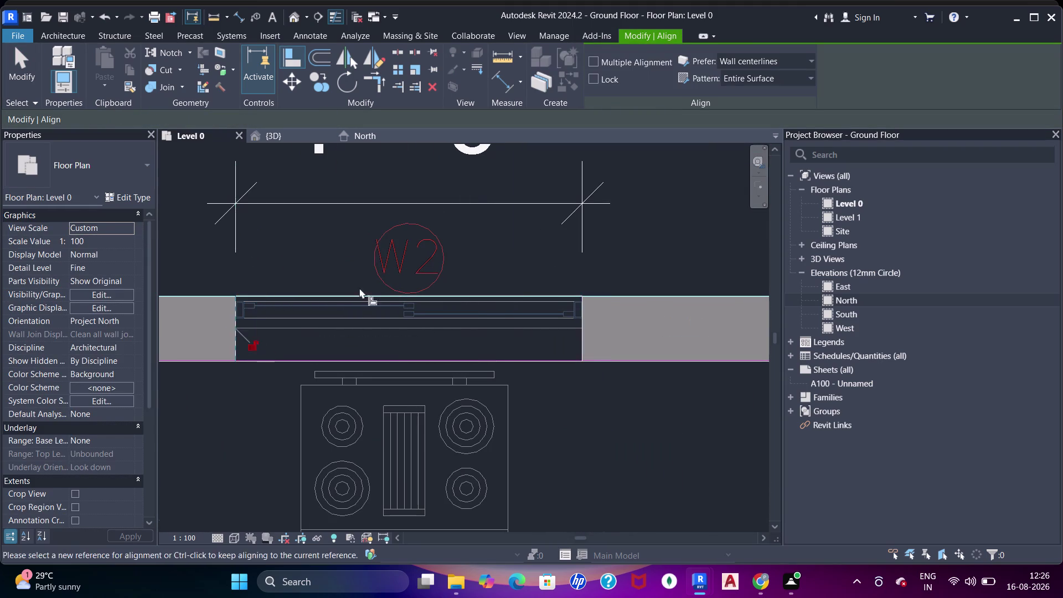
scroll(down, 3)
Pan along the wall to check the window above the stove.
middle_drag(509, 332, 344, 344)
scroll(down, 3)
middle_drag(591, 354, 250, 342)
middle_drag(413, 355, 362, 330)
scroll(up, 3)
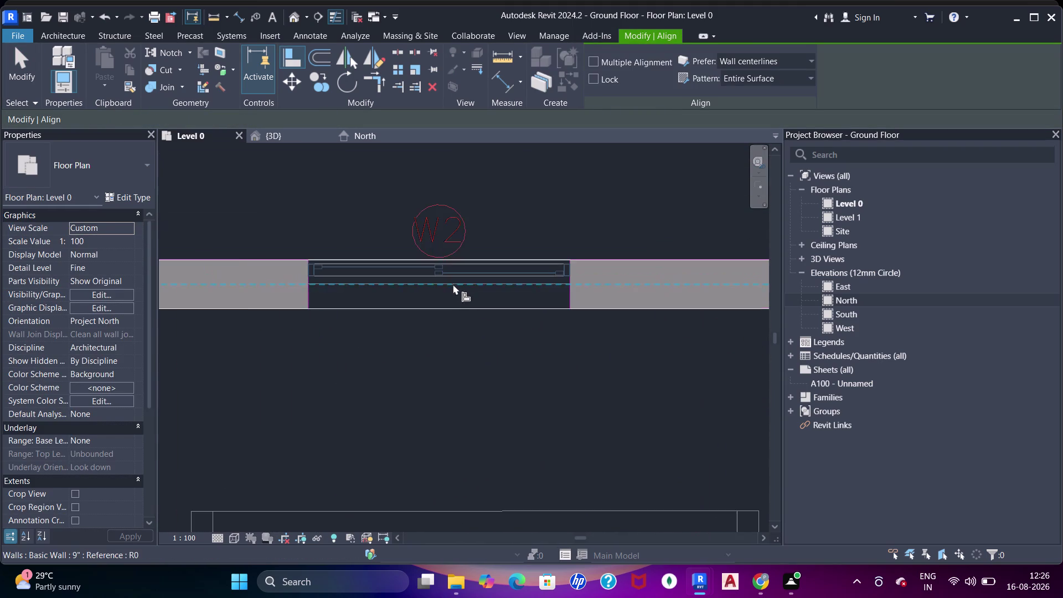
middle_drag(450, 301, 474, 327)
key(Escape)
key(Escape)
Start a dimension from the window edge, then cancel it.
key(d)
key(i)
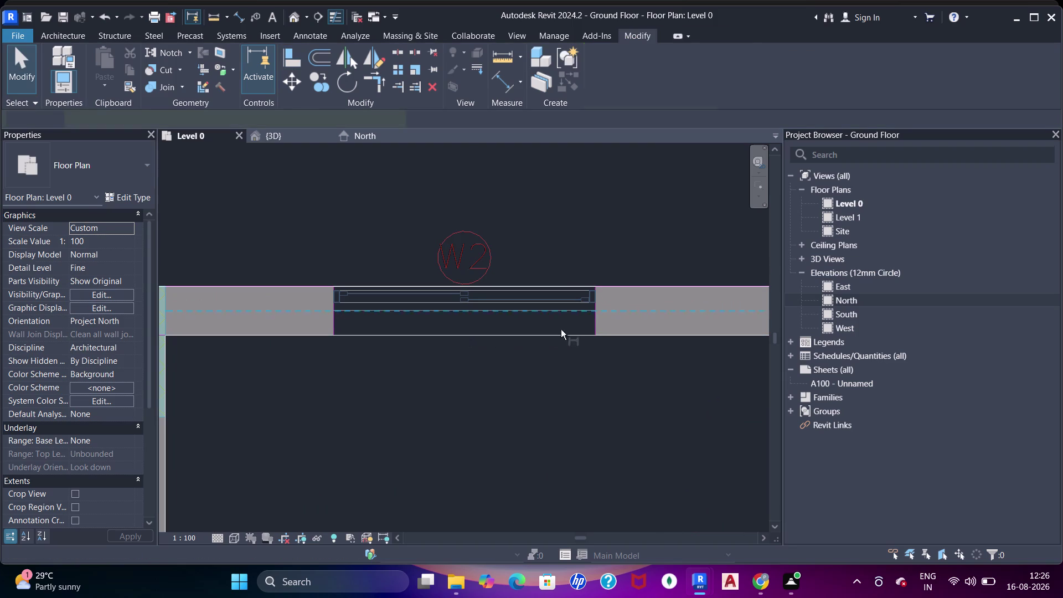
drag(595, 323, 589, 323)
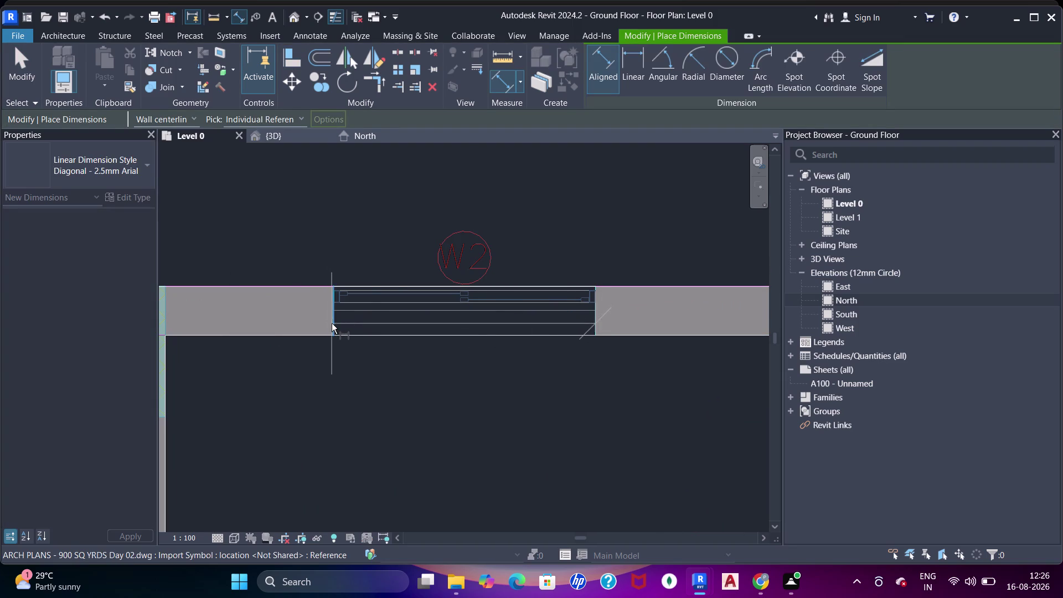
click(333, 324)
key(Escape)
key(Escape)
Place another window and align its edge to the wall face.
text(wn)
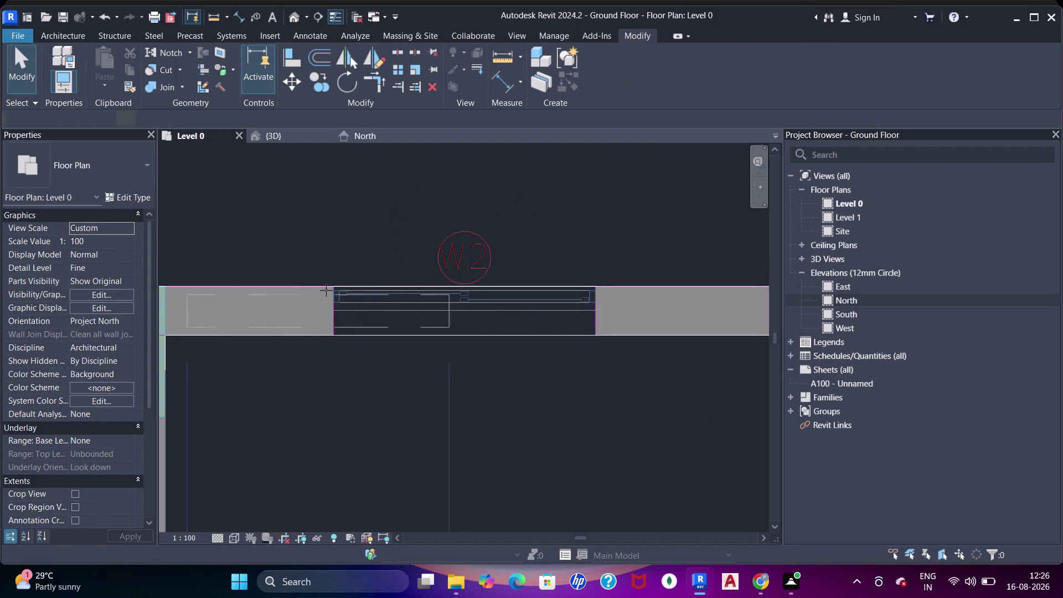
click(522, 313)
key(Escape)
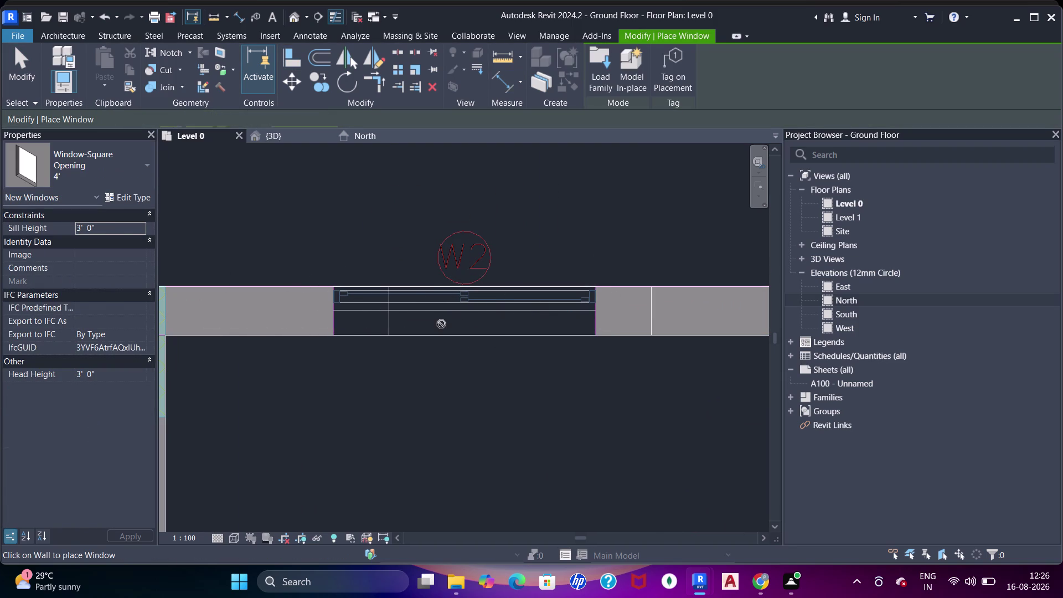
key(Escape)
key(a)
key(a)
key(a)
click(336, 320)
click(391, 321)
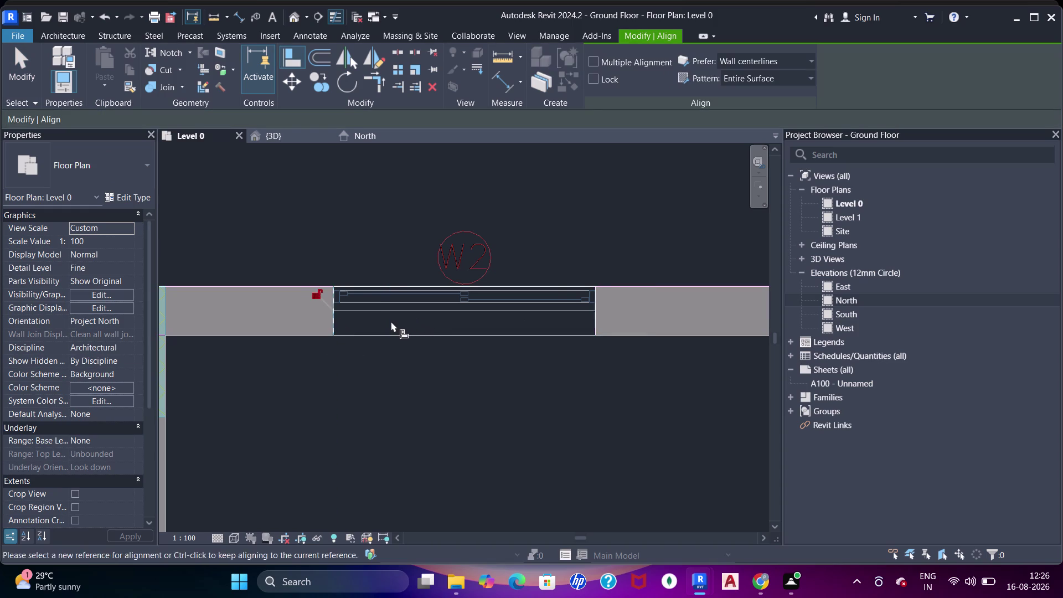
scroll(down, 3)
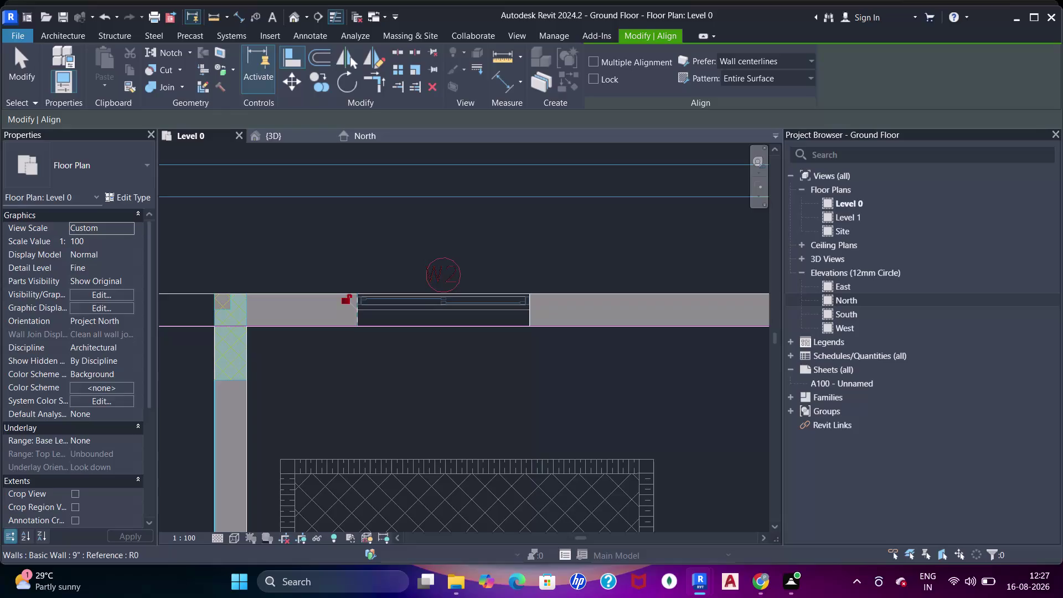
Pan the plan to bring the kitchen's top-wall window into view.
key(Escape)
scroll(down, 3)
middle_drag(548, 364, 333, 335)
scroll(down, 3)
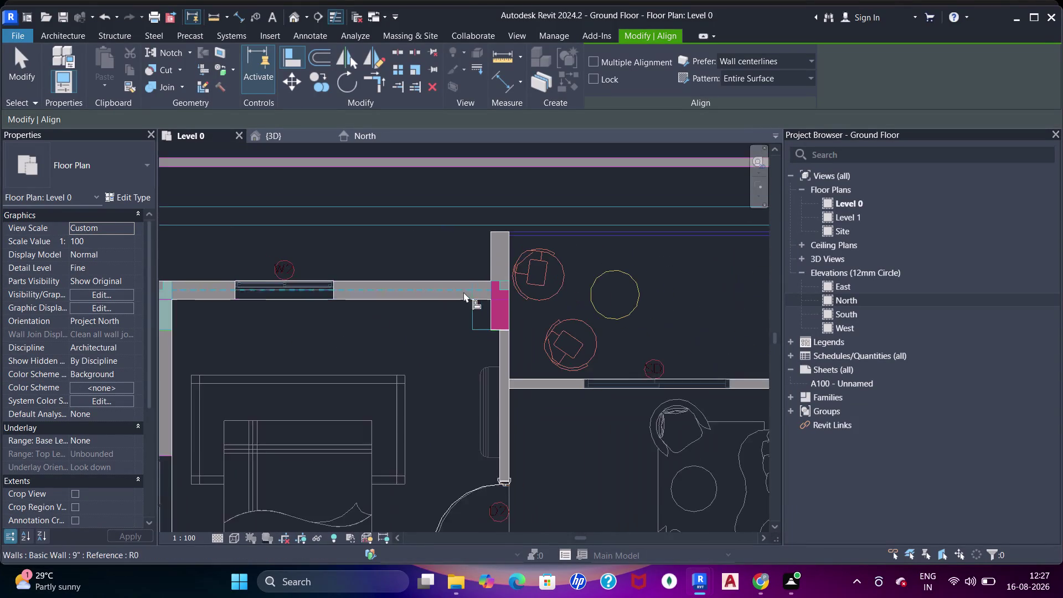
middle_drag(469, 295, 348, 223)
scroll(up, 3)
middle_drag(538, 324, 465, 294)
scroll(down, 3)
middle_drag(619, 274, 381, 324)
scroll(up, 3)
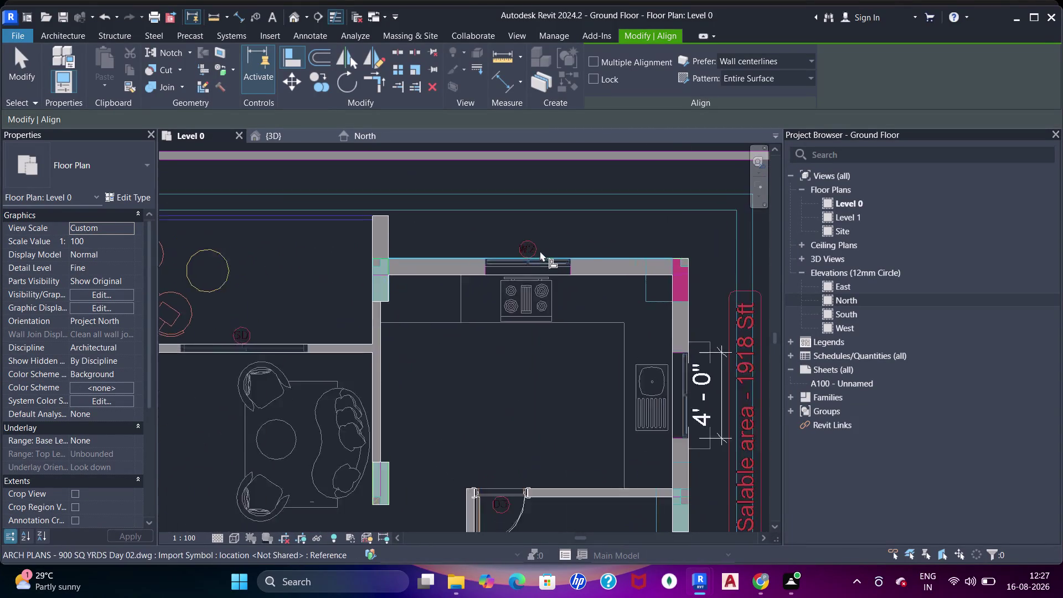
key(Escape)
Align the kitchen window's edge to its reference.
text(wn)
scroll(up, 3)
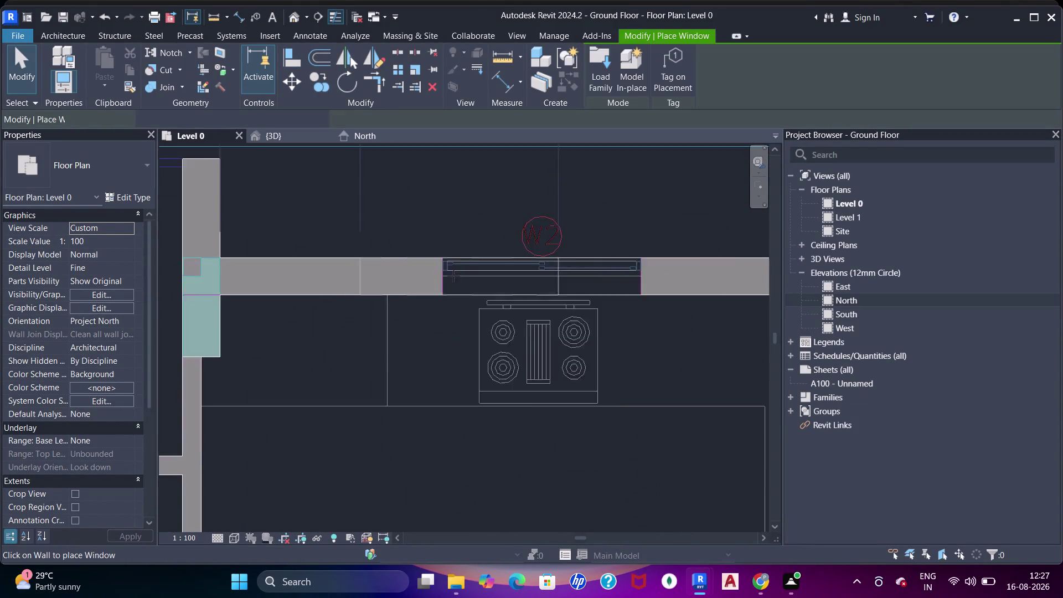
scroll(up, 3)
drag(630, 275, 625, 275)
key(Escape)
key(Escape)
key(a)
key(a)
key(a)
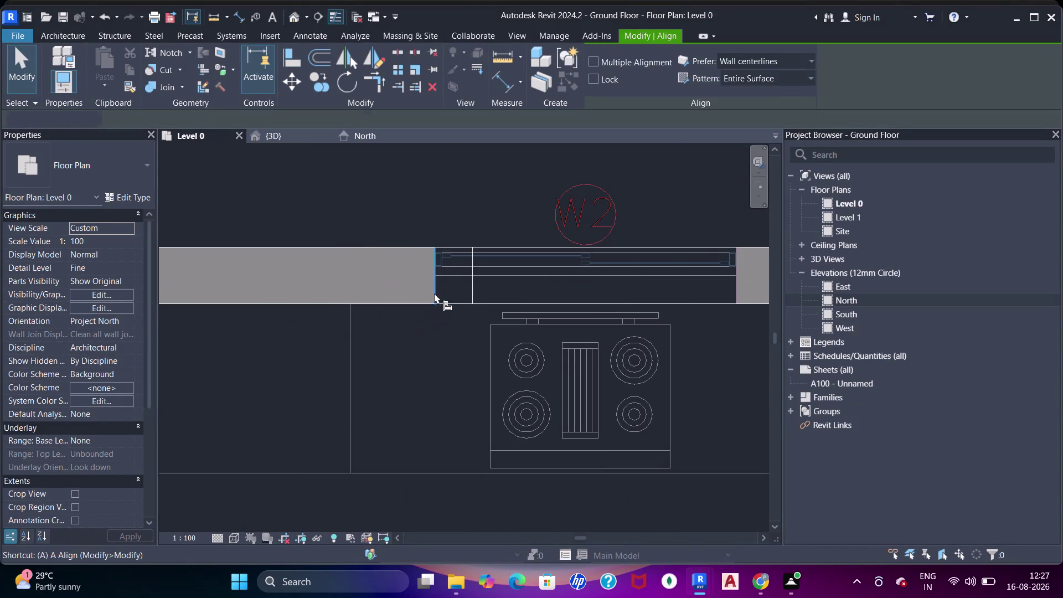
drag(434, 285, 441, 285)
click(470, 287)
Pan to the window and 4' dimension on the kitchen's right wall.
scroll(down, 3)
middle_drag(609, 265, 421, 275)
scroll(down, 3)
middle_drag(577, 292, 558, 228)
key(Escape)
key(Escape)
middle_drag(598, 367, 596, 296)
scroll(up, 3)
key(Escape)
Align the right-wall window's edge to the 4' dimension mark.
text(w)
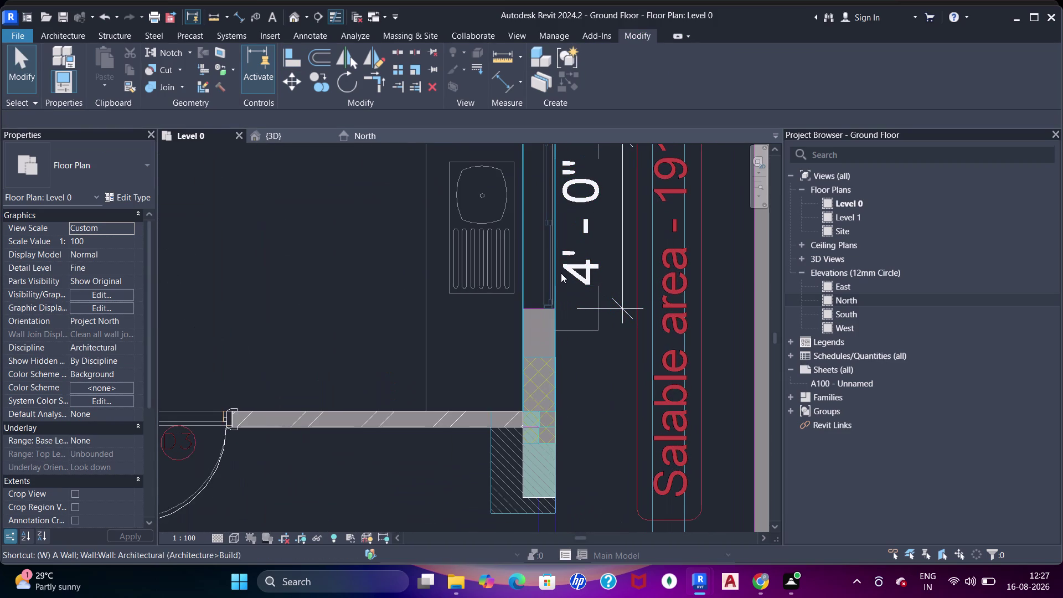
text(n)
middle_drag(532, 276, 535, 350)
click(543, 278)
key(Escape)
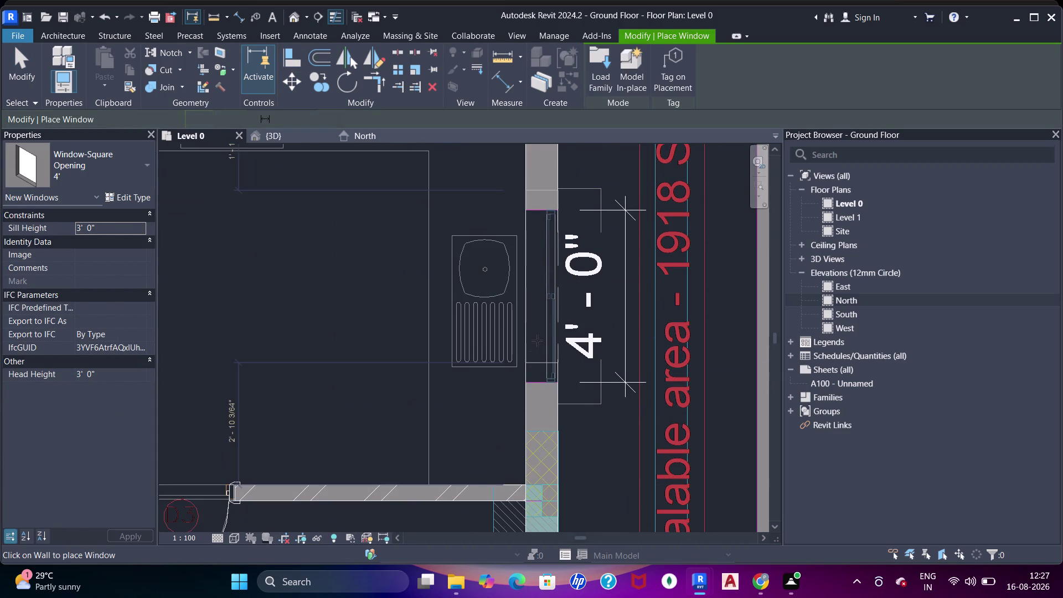
key(Escape)
key(a)
key(a)
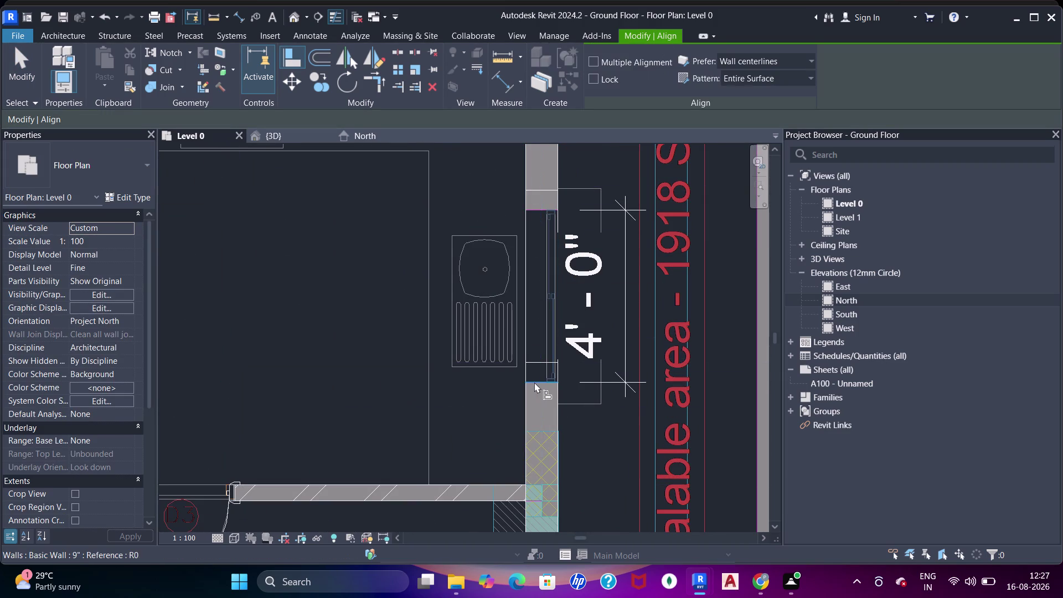
scroll(up, 3)
click(535, 382)
click(537, 352)
Pan to the toilet's 2' window mark and open the window type properties.
scroll(down, 3)
middle_drag(544, 387, 549, 339)
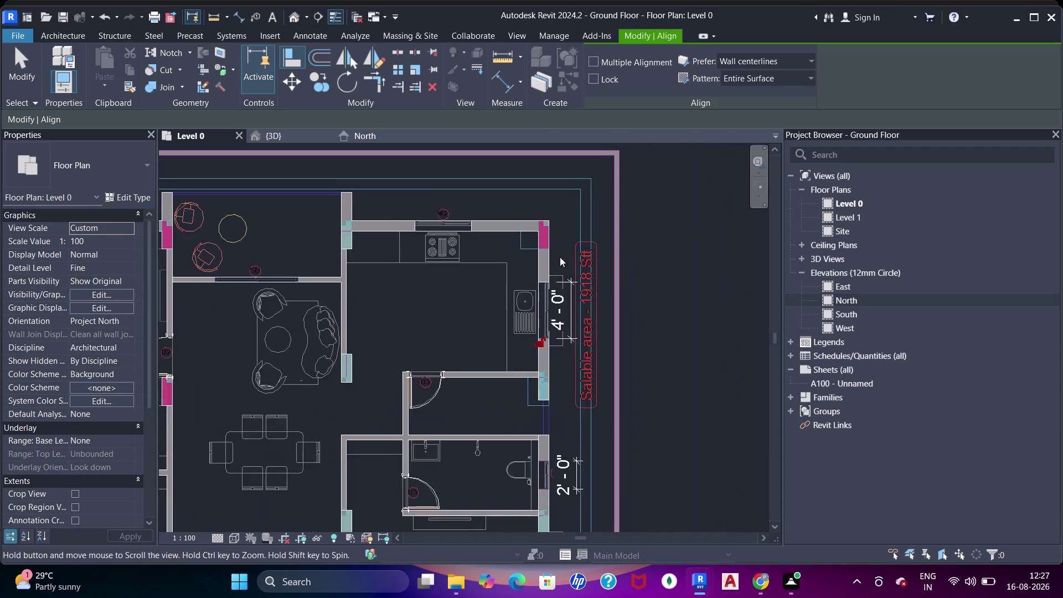
middle_drag(549, 339, 558, 275)
middle_drag(542, 334, 544, 318)
scroll(up, 3)
middle_drag(581, 352, 566, 253)
key(Escape)
key(Escape)
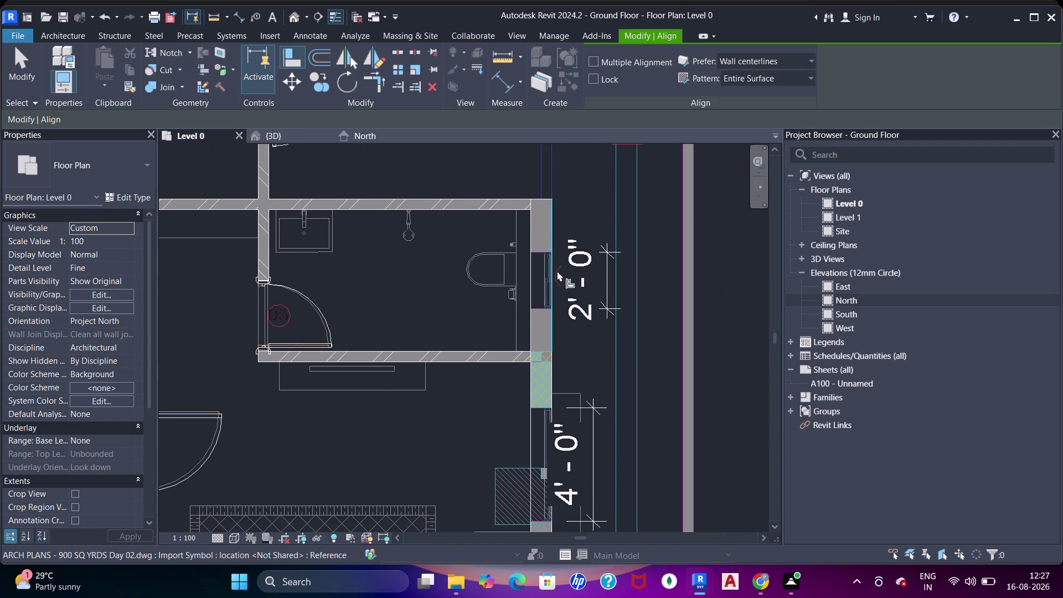
key(Escape)
scroll(up, 3)
text(wn)
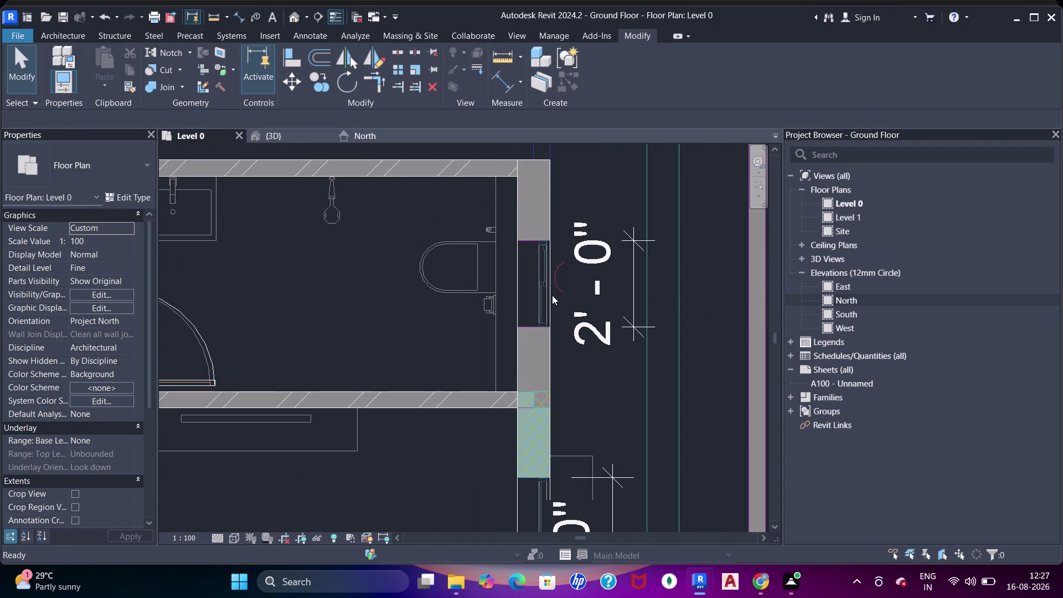
click(134, 190)
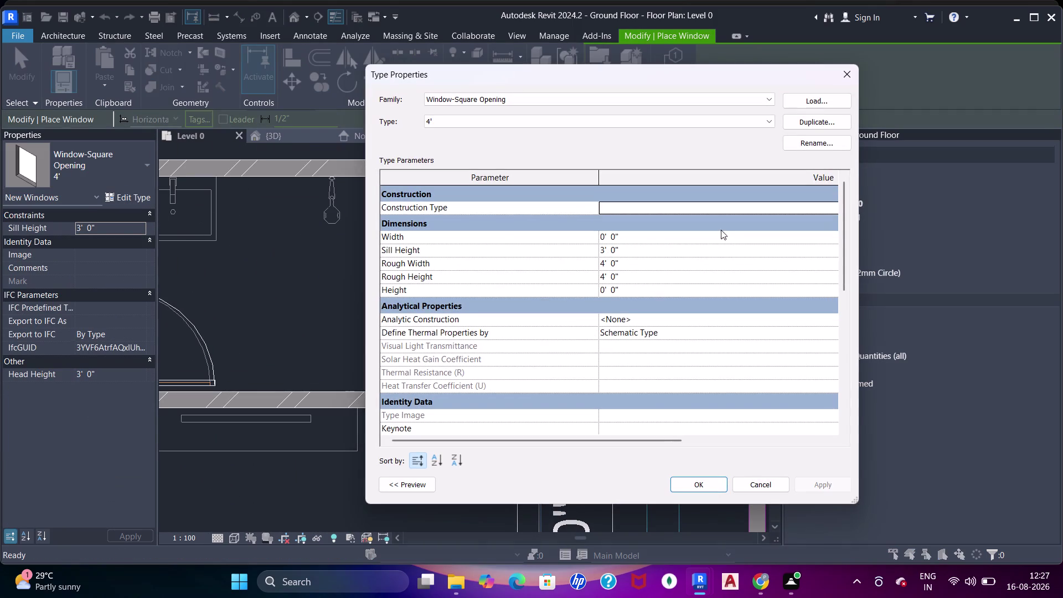
Duplicate the 4' window type as a new 2' type with rough width 2' and height 3'.
click(816, 127)
text(2')
key(Return)
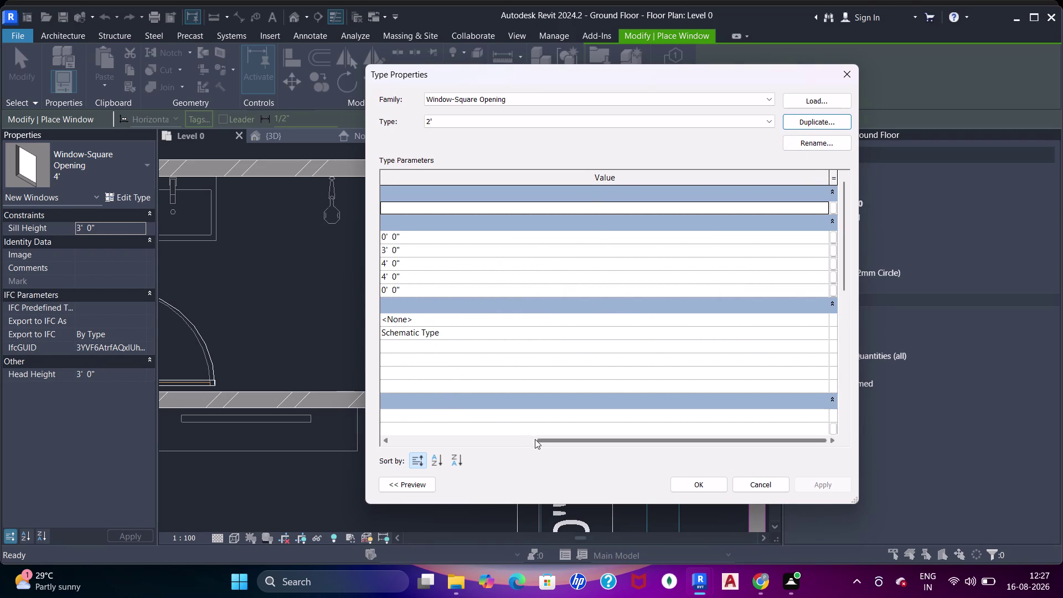
drag(535, 439, 359, 430)
click(641, 267)
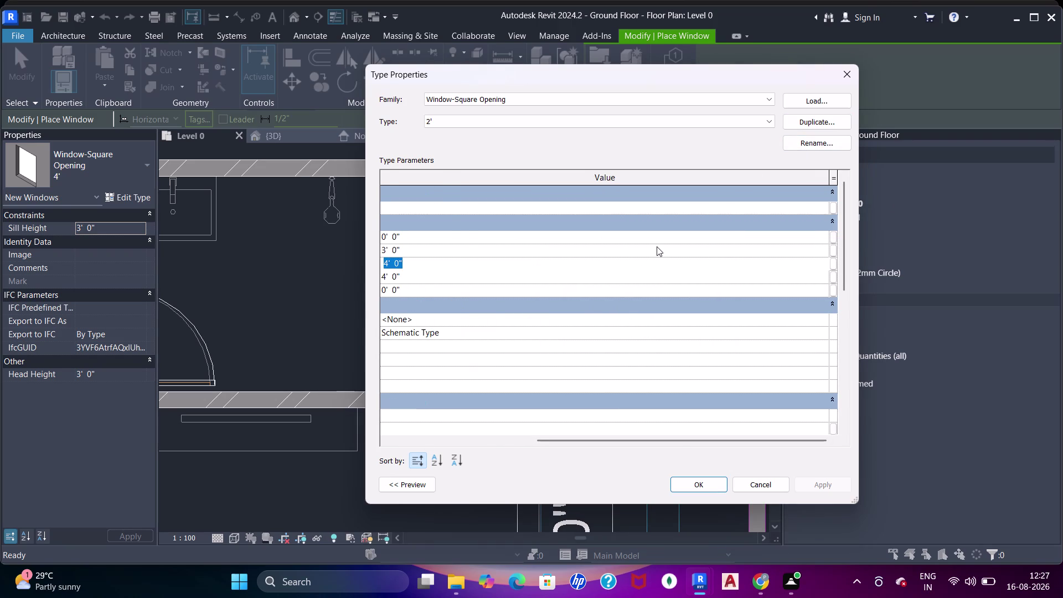
text(2')
key(Return)
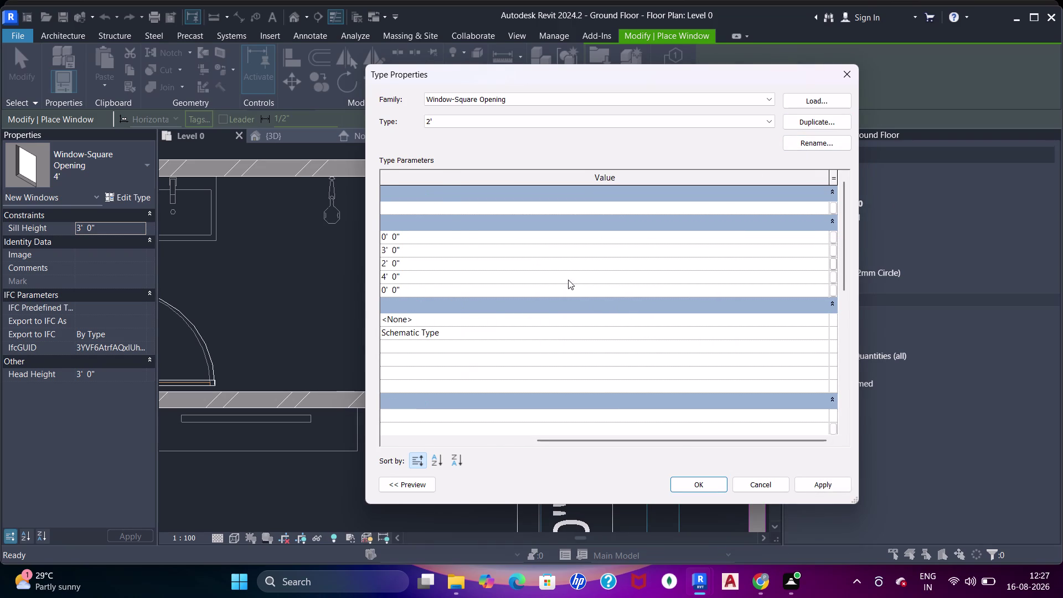
click(469, 281)
text(3')
key(Return)
click(835, 489)
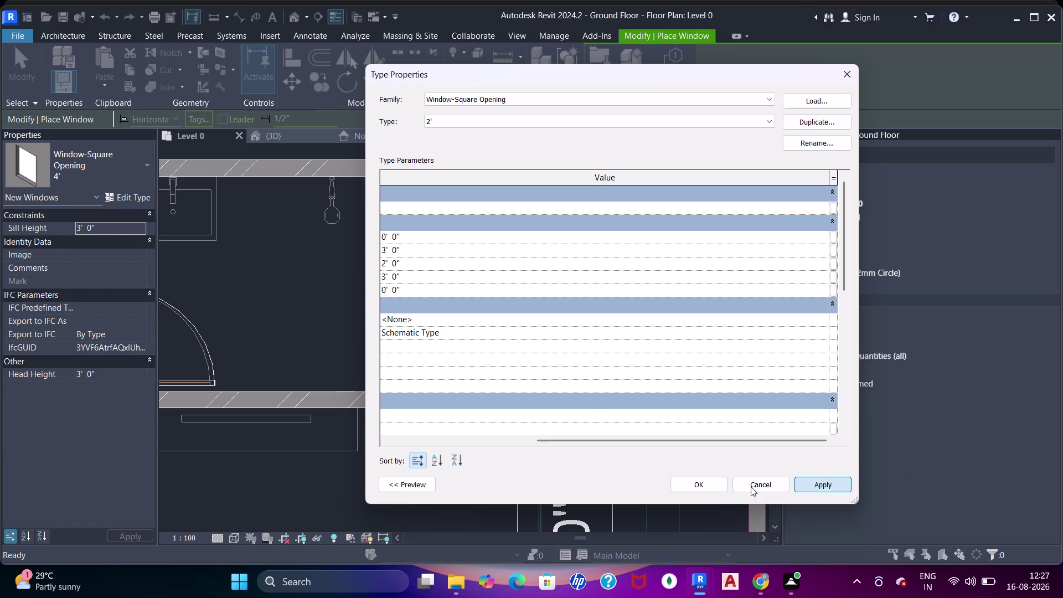
click(713, 482)
click(118, 231)
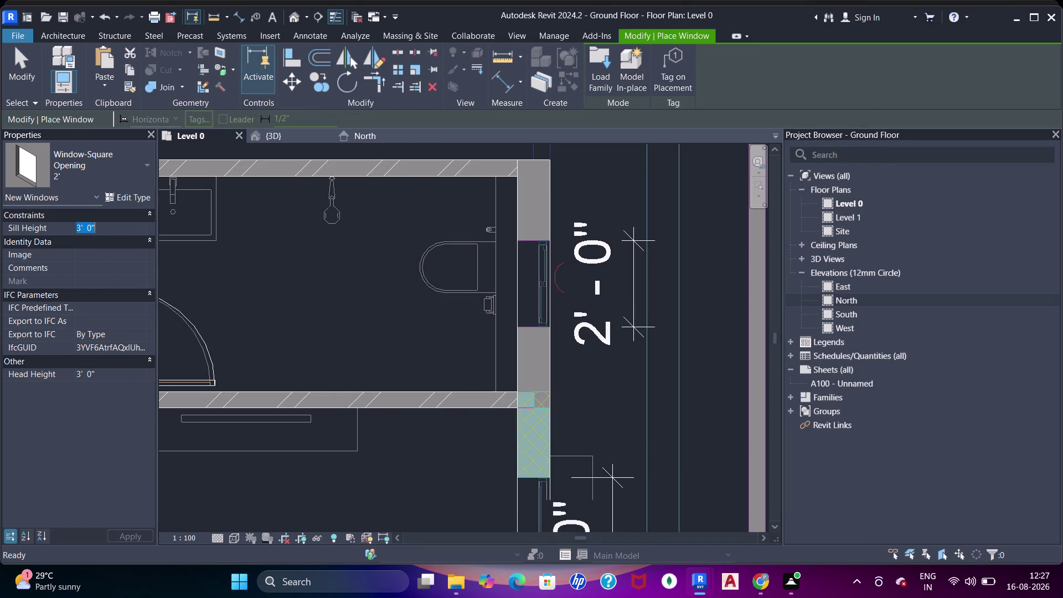
Set the sill height to 6' and place the 2' window in the toilet wall.
key(6)
key(apostrophe)
key(Return)
scroll(up, 3)
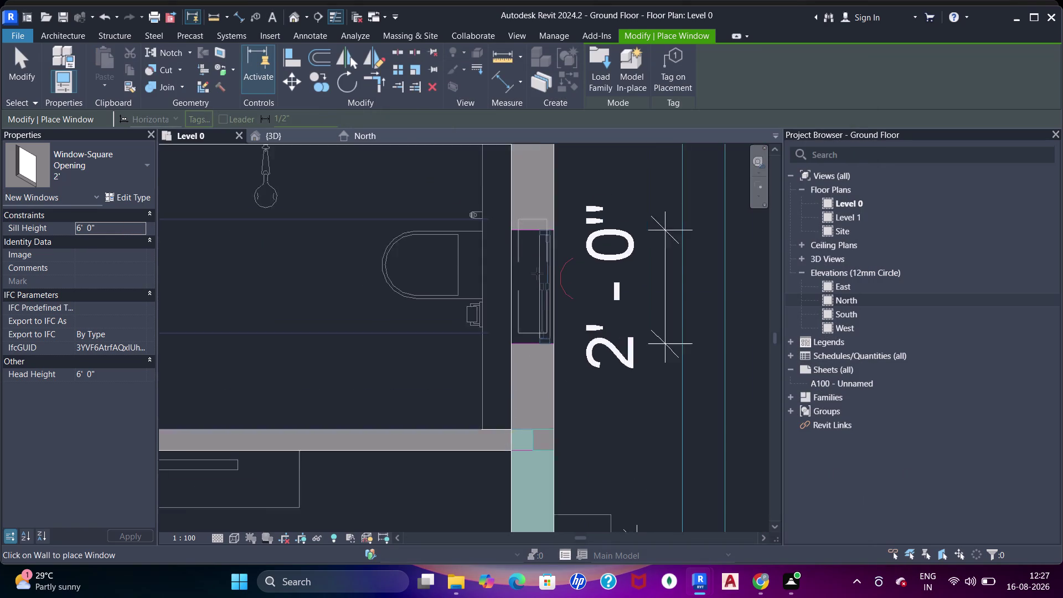
click(542, 265)
click(533, 262)
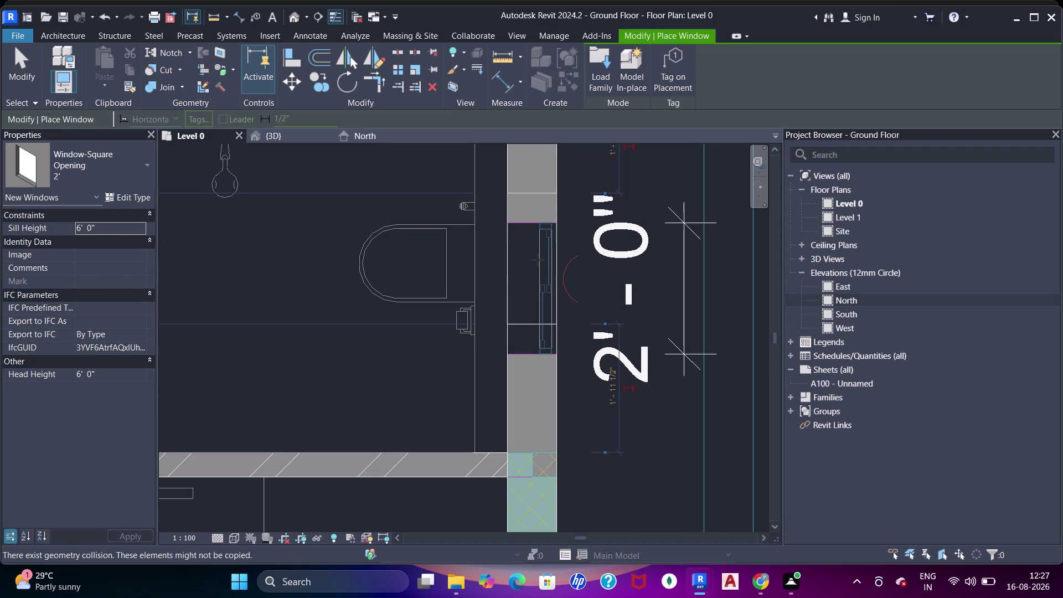
Align the toilet window's edge to the 2' opening dimension mark.
key(a)
key(a)
key(a)
click(524, 353)
click(529, 324)
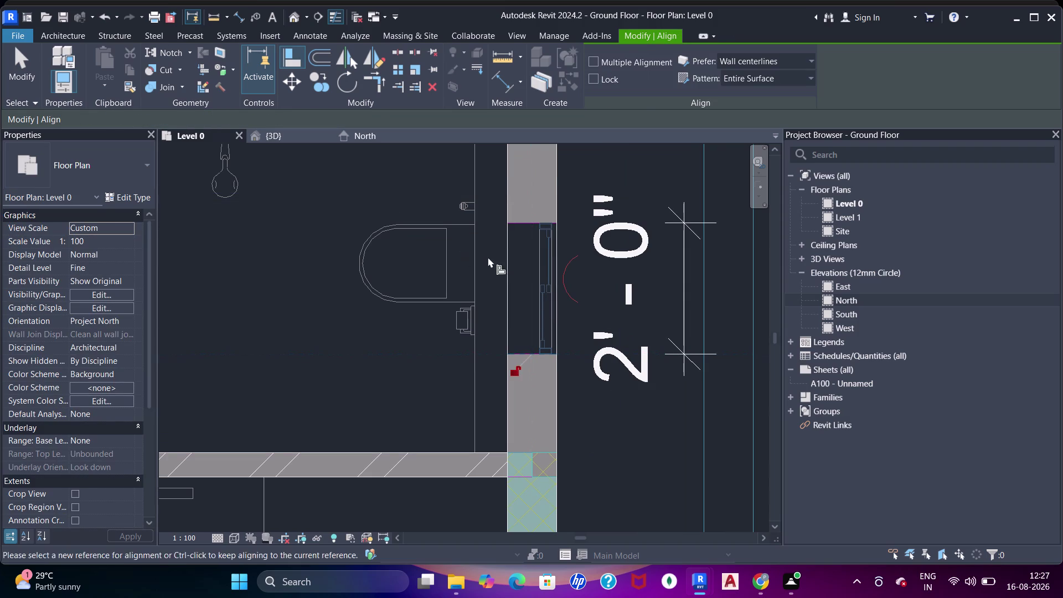
key(Escape)
key(Escape)
Select the new toilet window in the 3D view and orbit to face the outer wall.
click(510, 264)
click(267, 135)
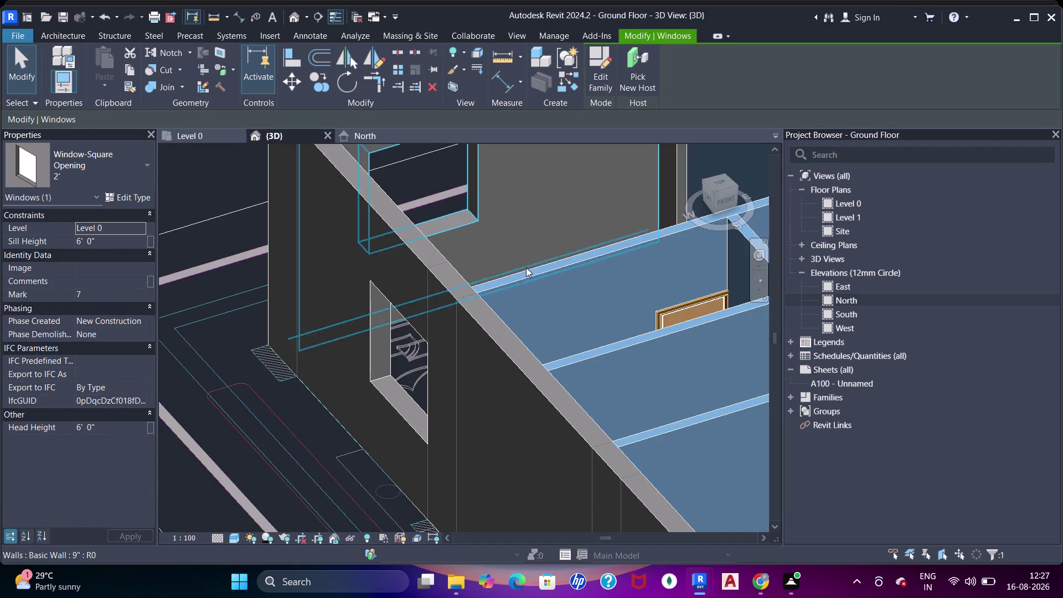
scroll(down, 3)
middle_drag(552, 297, 394, 332)
scroll(up, 3)
middle_drag(585, 365, 371, 304)
scroll(up, 3)
middle_drag(477, 274, 506, 315)
middle_drag(533, 323, 565, 336)
scroll(up, 3)
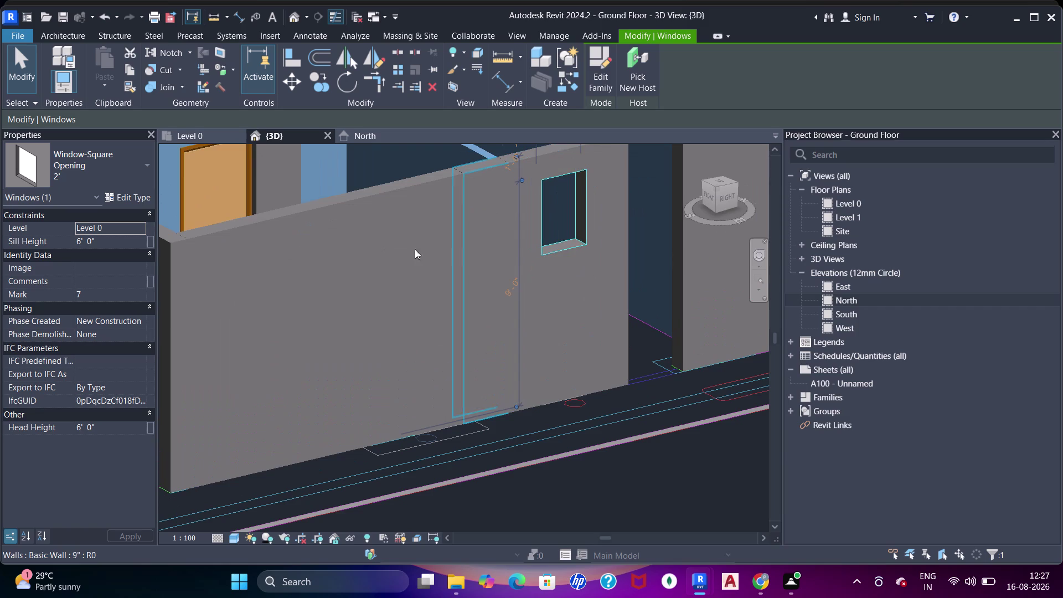
Set the toilet window's sill height to 5' and orbit to inspect the opening.
click(132, 237)
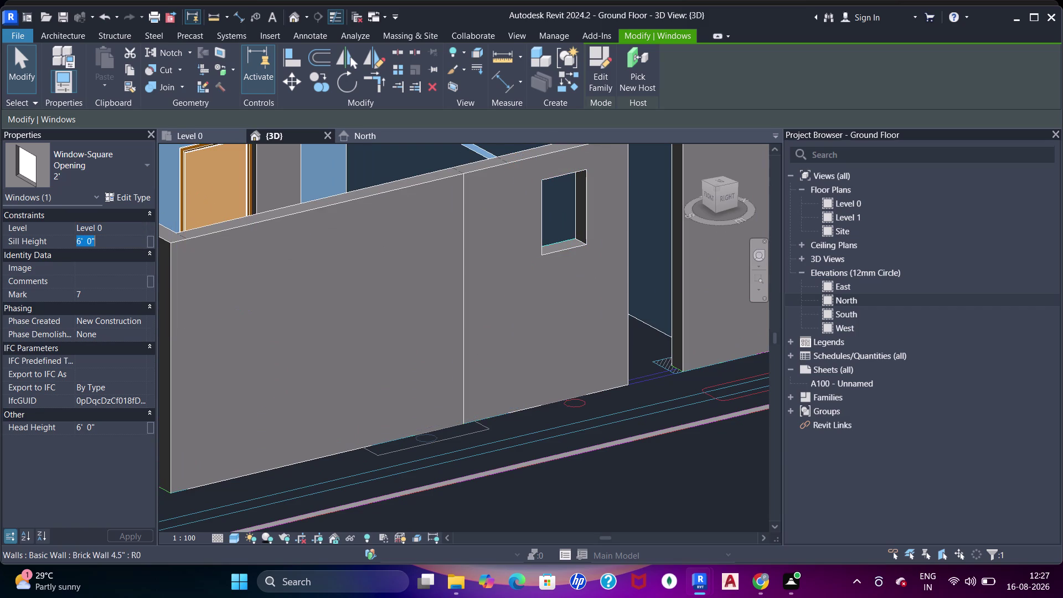
text(5')
key(Return)
scroll(down, 3)
middle_drag(611, 307, 456, 328)
key(Escape)
middle_drag(534, 289, 564, 480)
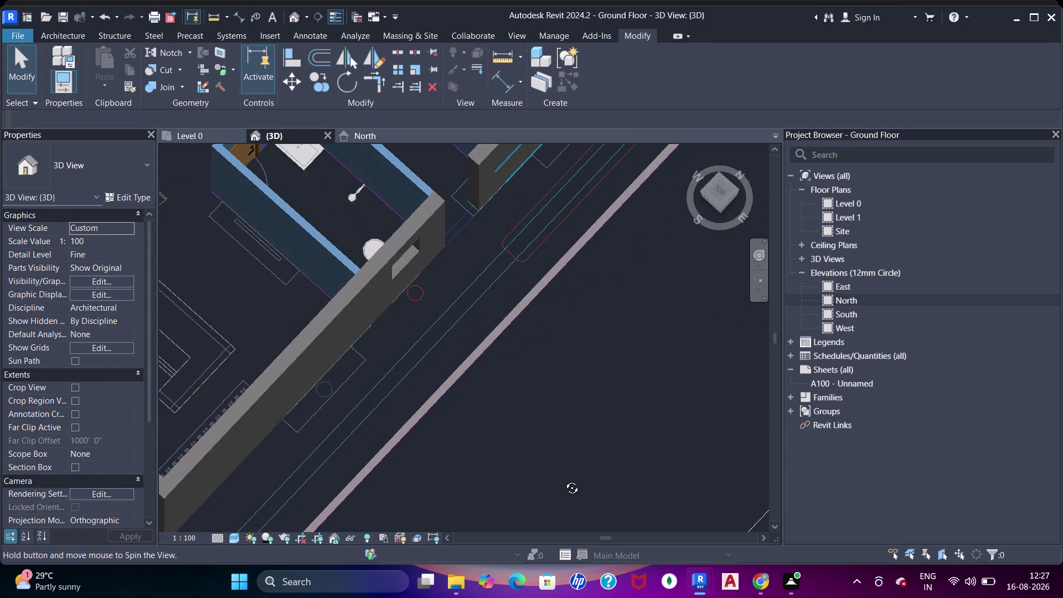
middle_drag(564, 480, 497, 249)
middle_drag(452, 284, 464, 289)
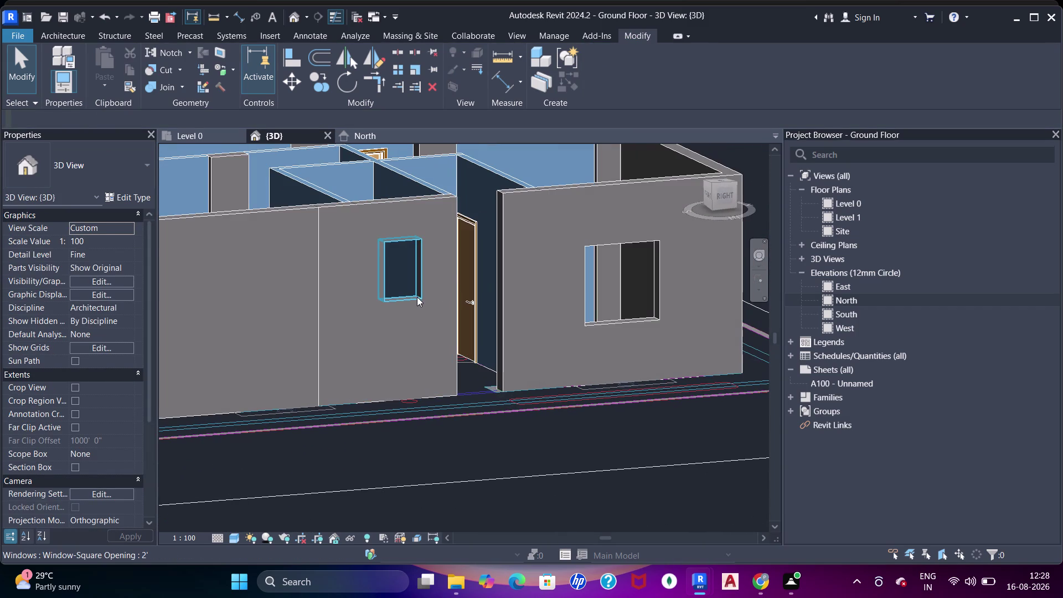
Change the 2' window type's rough height to 2'.
click(417, 298)
click(117, 199)
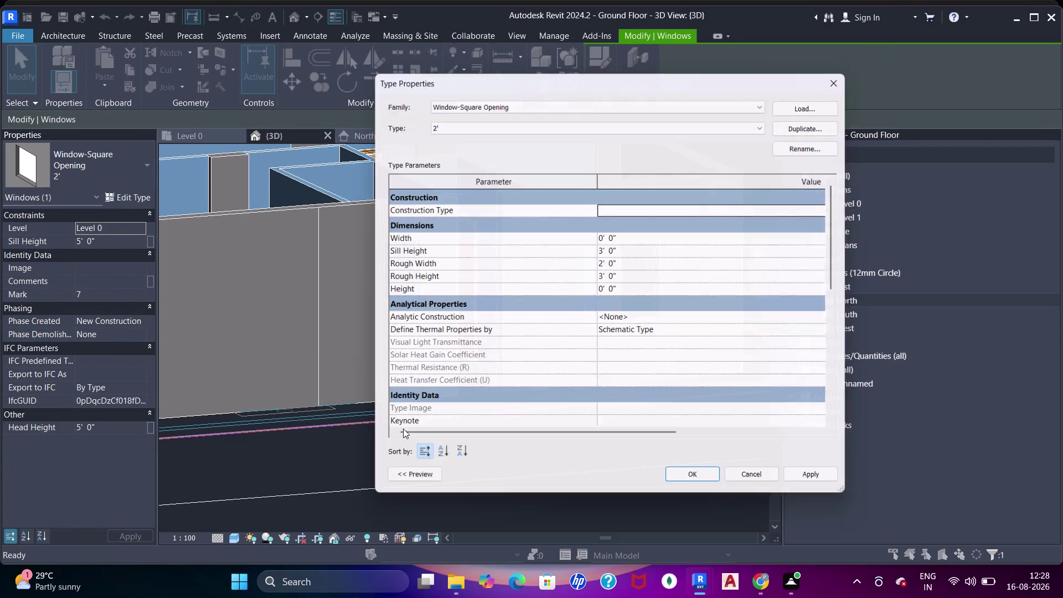
click(624, 278)
text(2)
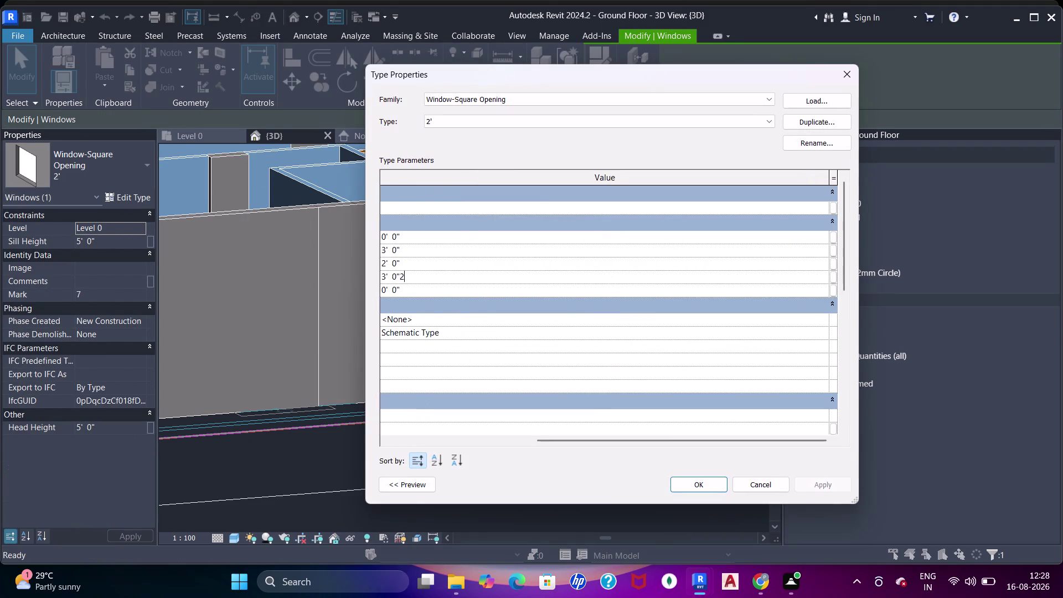
text(')
key(Return)
click(627, 289)
drag(425, 282, 338, 283)
text(2')
key(Return)
drag(820, 481, 813, 480)
click(710, 492)
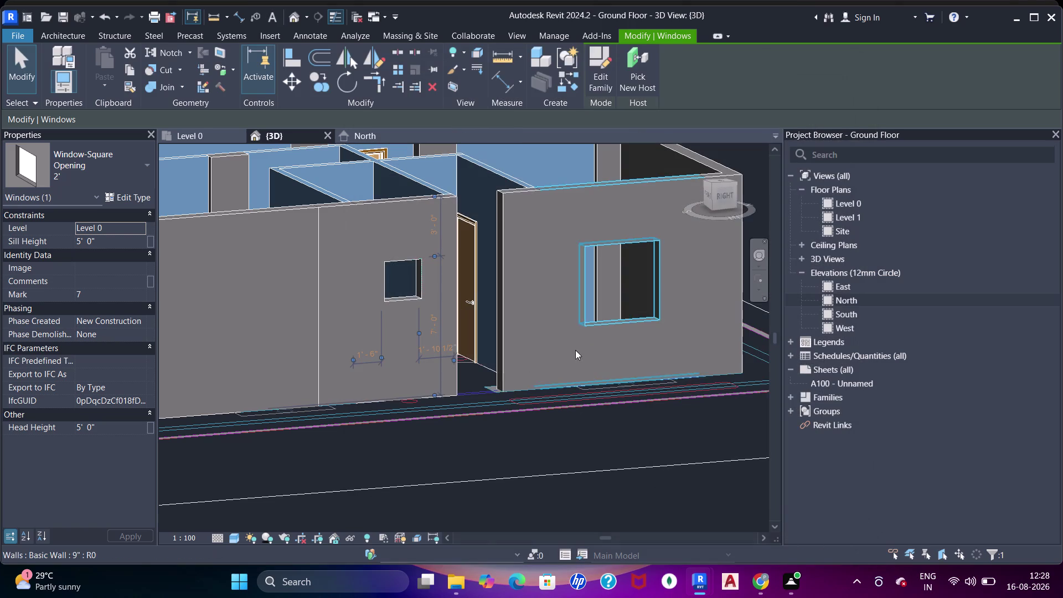
Set the toilet window's sill height back to 6'.
middle_drag(467, 334, 518, 365)
click(117, 236)
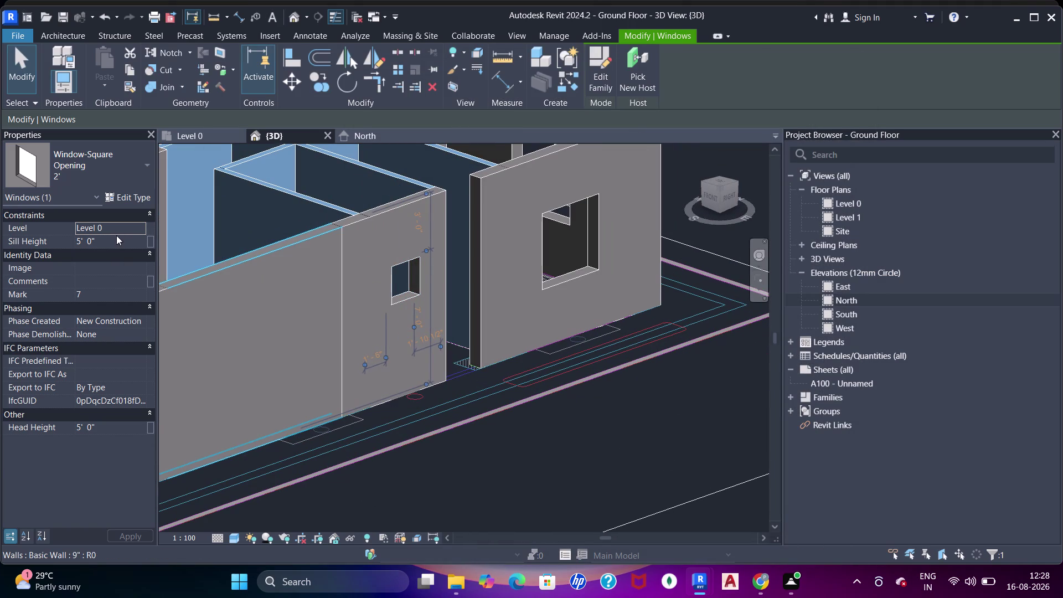
text(6')
key(Return)
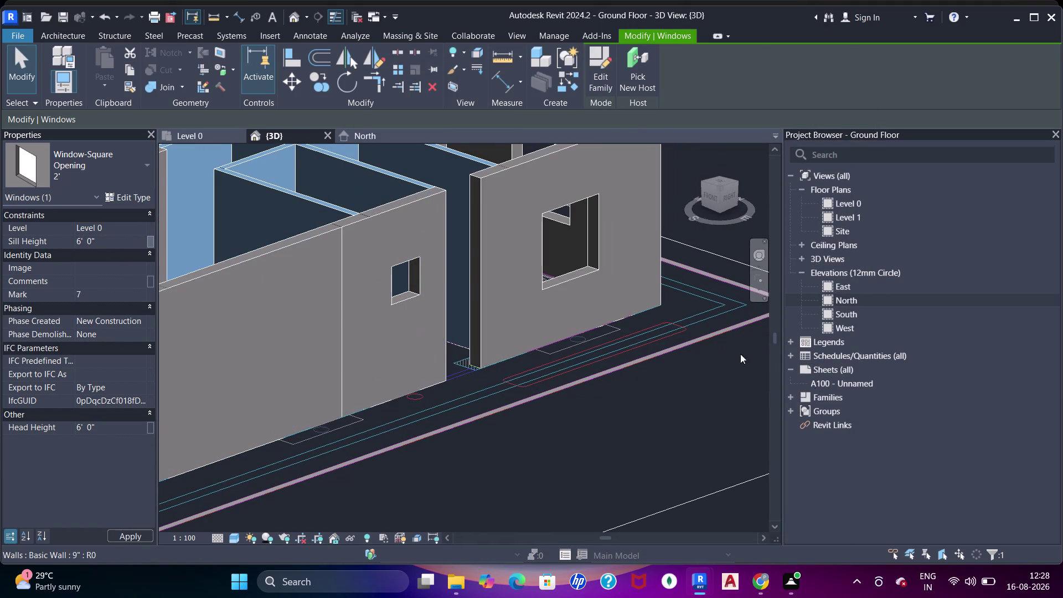
key(Escape)
scroll(down, 3)
Pan to the vertical wall and pick the 4' Window-Square Opening type.
middle_drag(529, 272, 525, 281)
drag(195, 132, 202, 133)
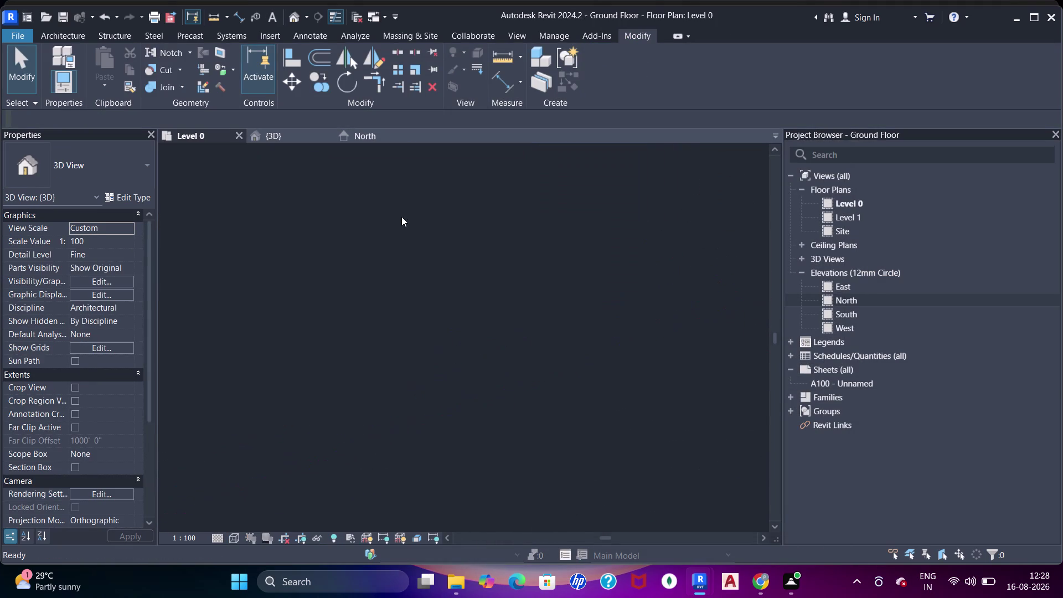
scroll(down, 3)
middle_drag(555, 333, 525, 218)
scroll(up, 3)
middle_drag(534, 323, 537, 261)
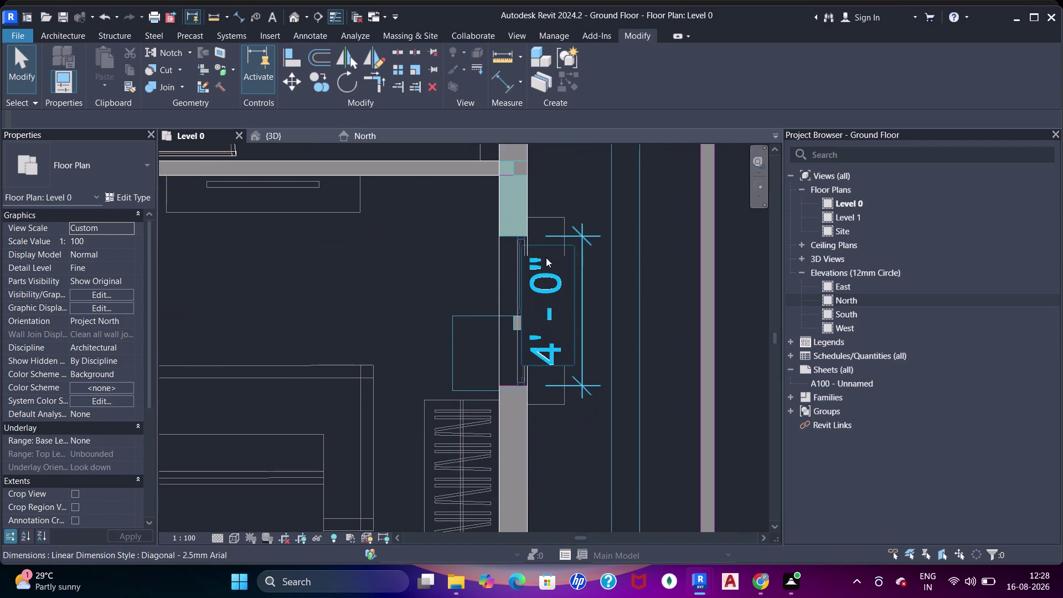
text(wn)
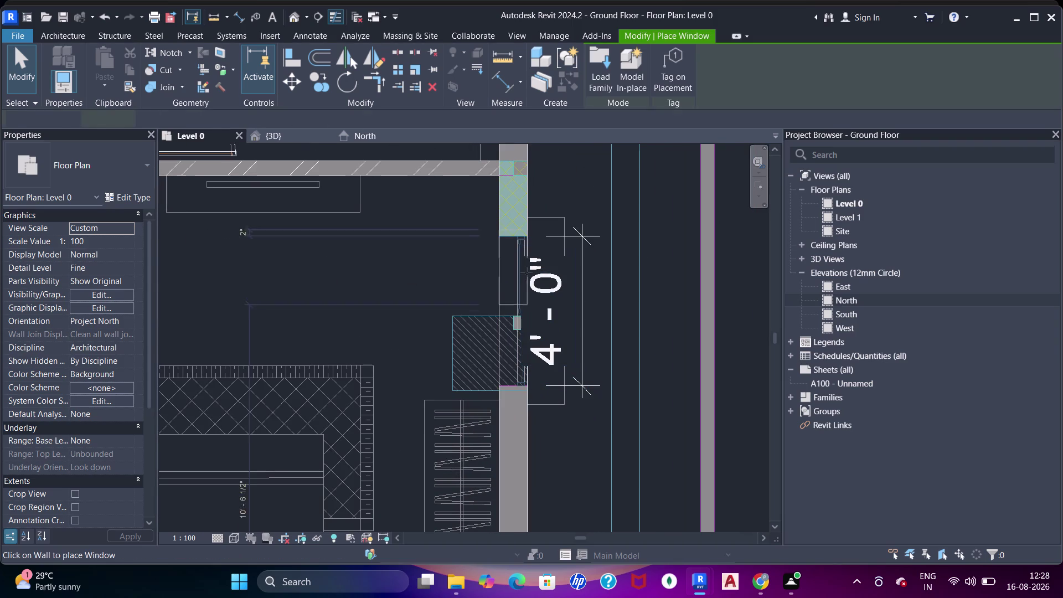
click(93, 177)
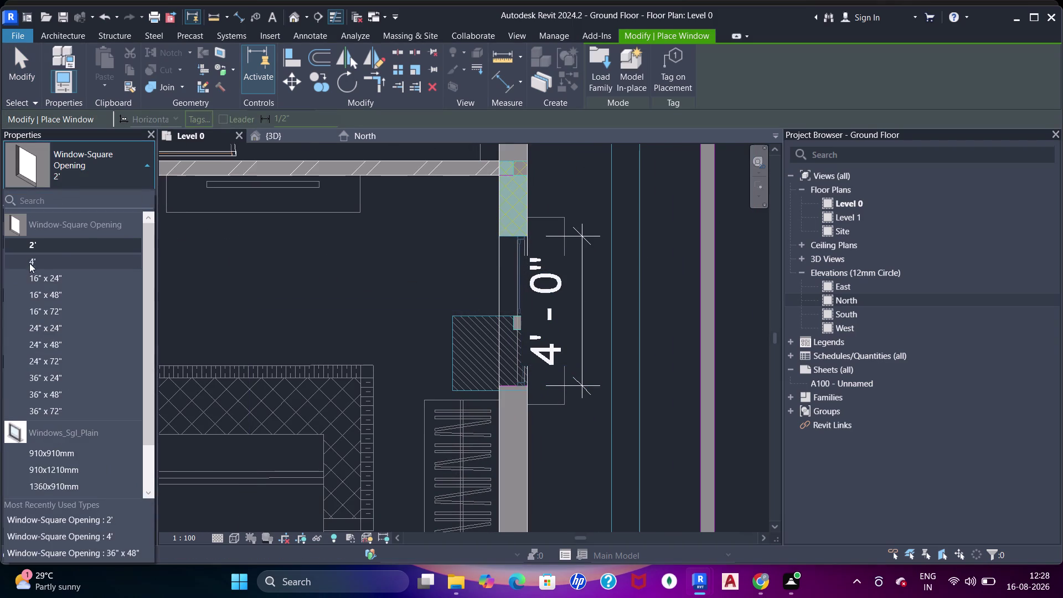
drag(33, 260, 39, 259)
click(509, 296)
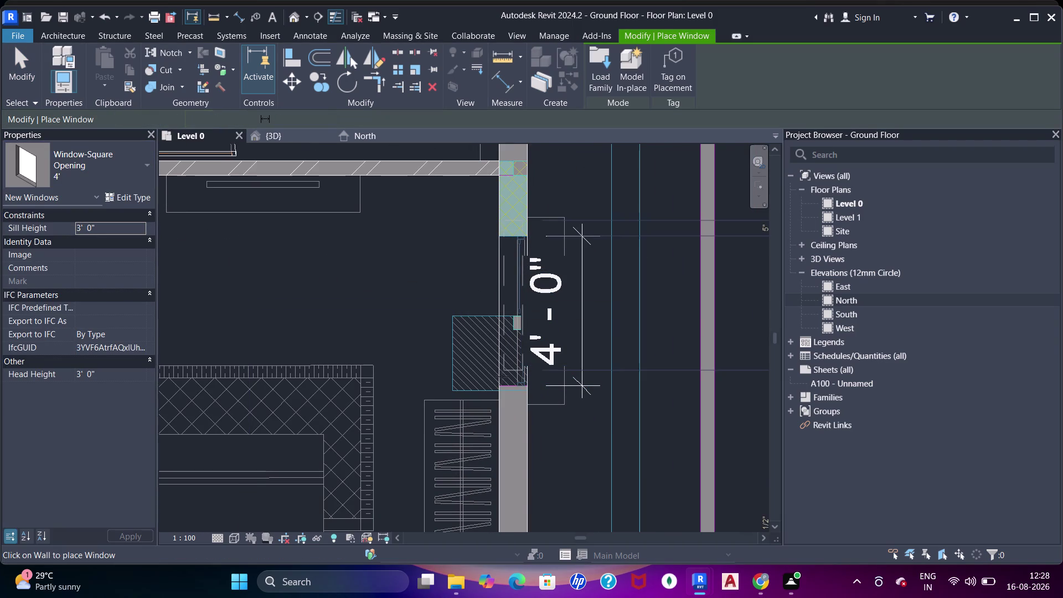
scroll(up, 3)
key(Escape)
key(Escape)
Align the 4' window's edge onto the traced opening line.
key(Escape)
key(a)
key(a)
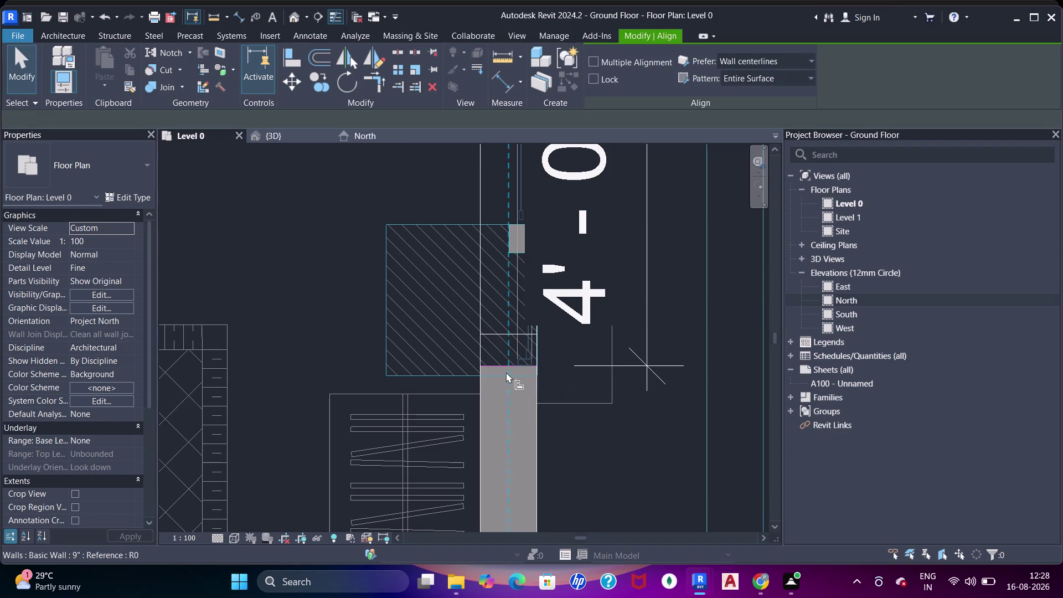
key(a)
click(496, 367)
click(497, 333)
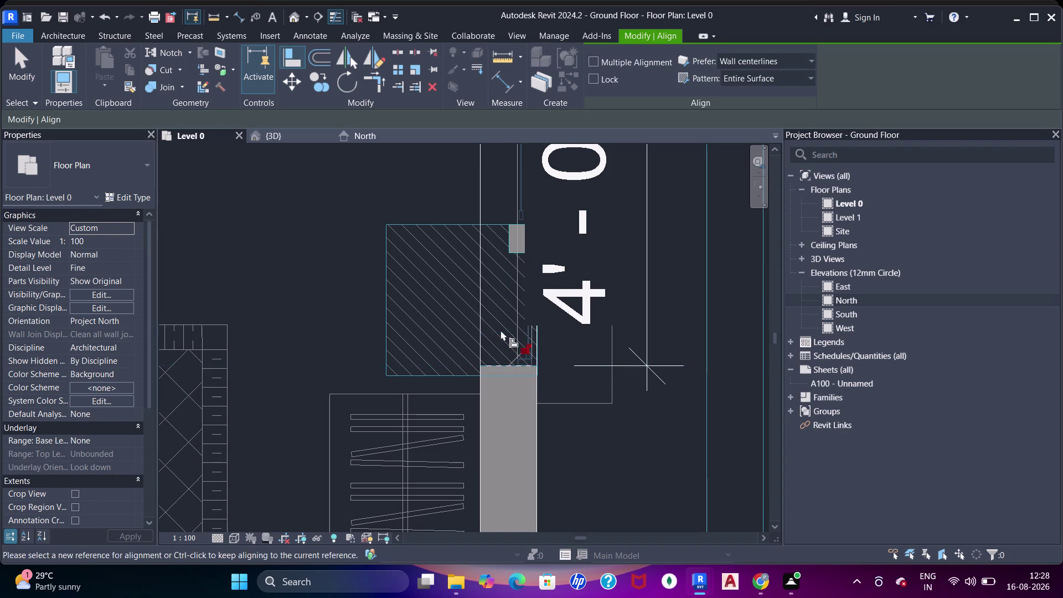
scroll(down, 3)
middle_drag(533, 348, 524, 211)
scroll(up, 3)
scroll(down, 3)
middle_drag(505, 314, 530, 302)
middle_drag(506, 334, 526, 321)
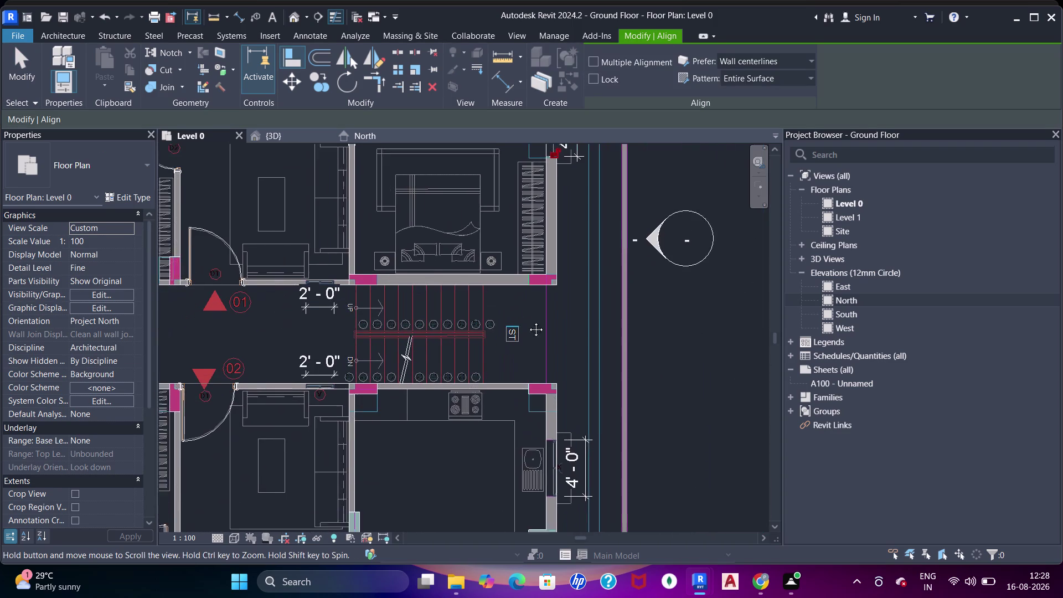
Select the Window-Square Opening 2' type with a 6' sill height.
middle_drag(527, 322, 558, 315)
scroll(up, 3)
middle_drag(377, 282, 509, 304)
key(Escape)
key(Escape)
key(w)
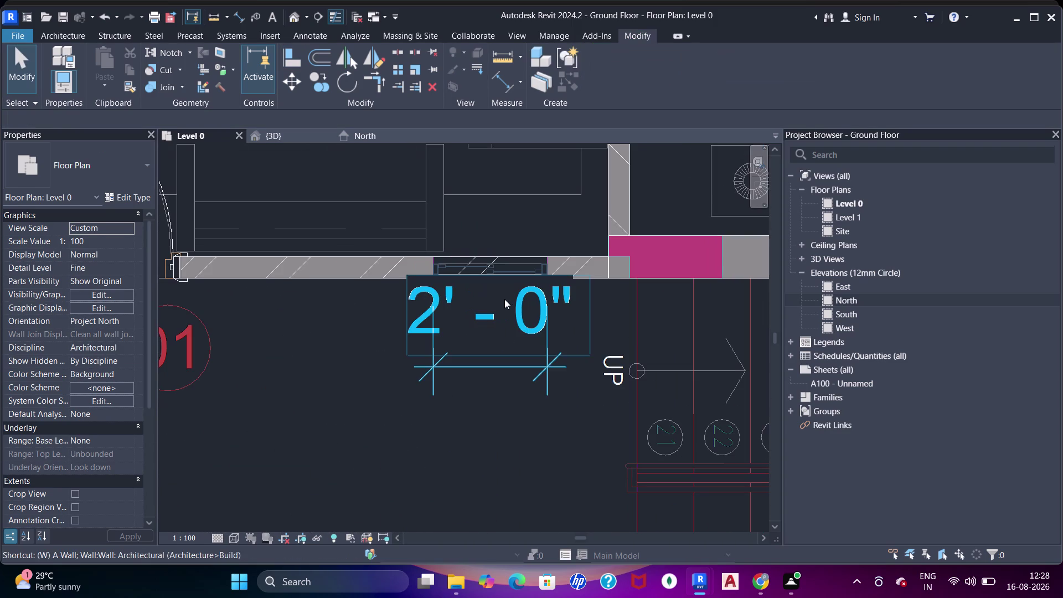
key(n)
scroll(up, 3)
click(87, 188)
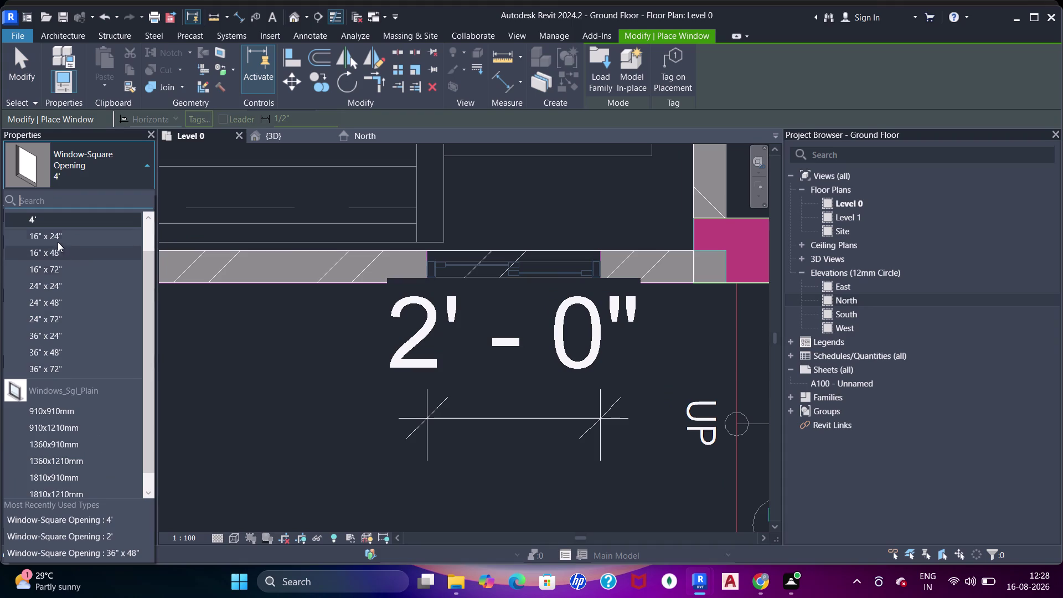
scroll(up, 3)
click(54, 241)
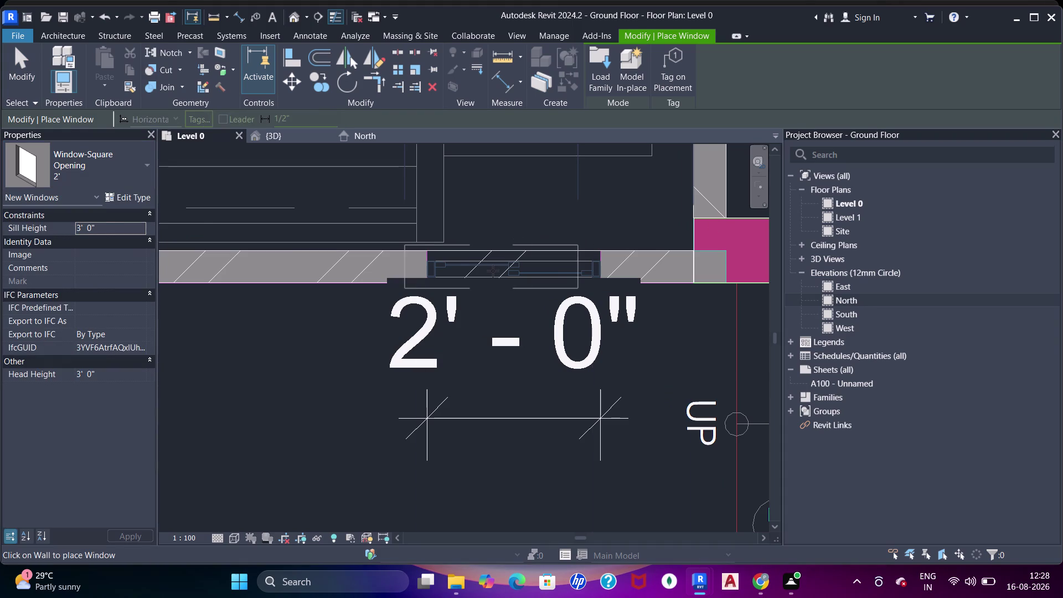
click(107, 225)
text(6)
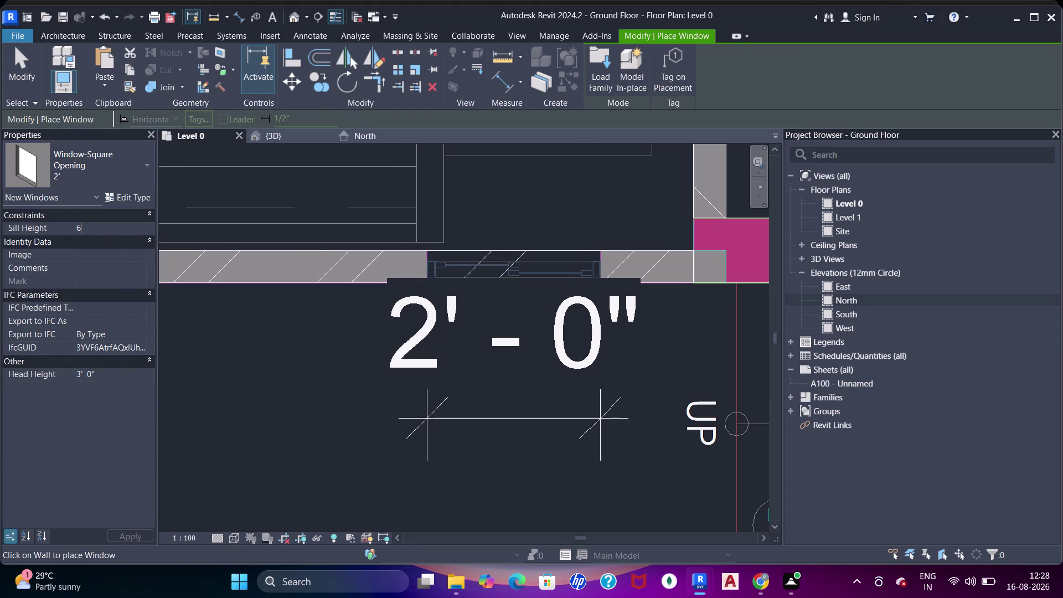
text(')
key(Return)
Place the 2' window in the upper stair wall and align it to the traced opening.
scroll(up, 3)
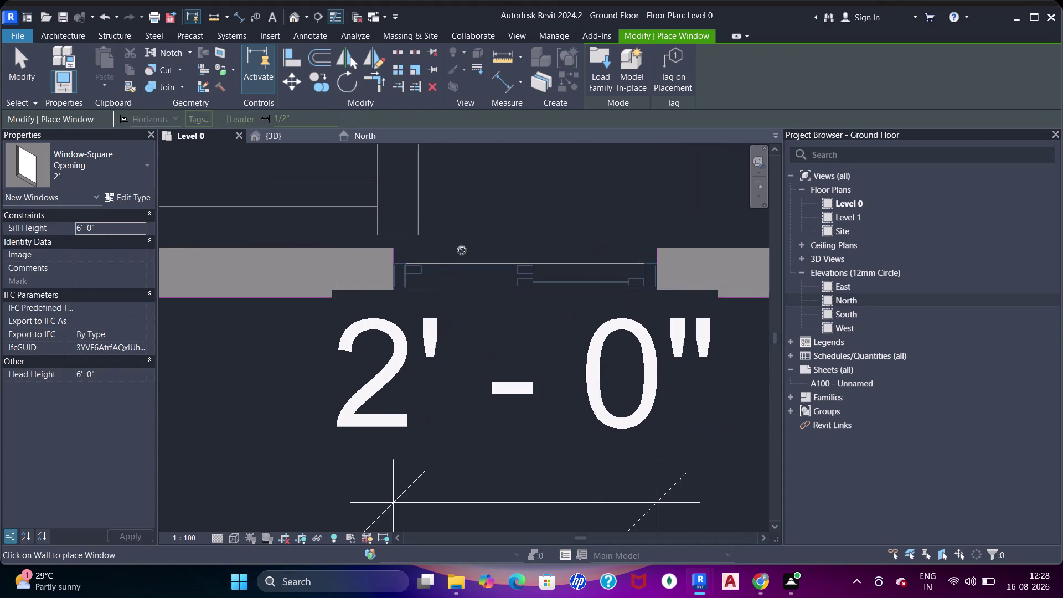
click(532, 242)
key(Escape)
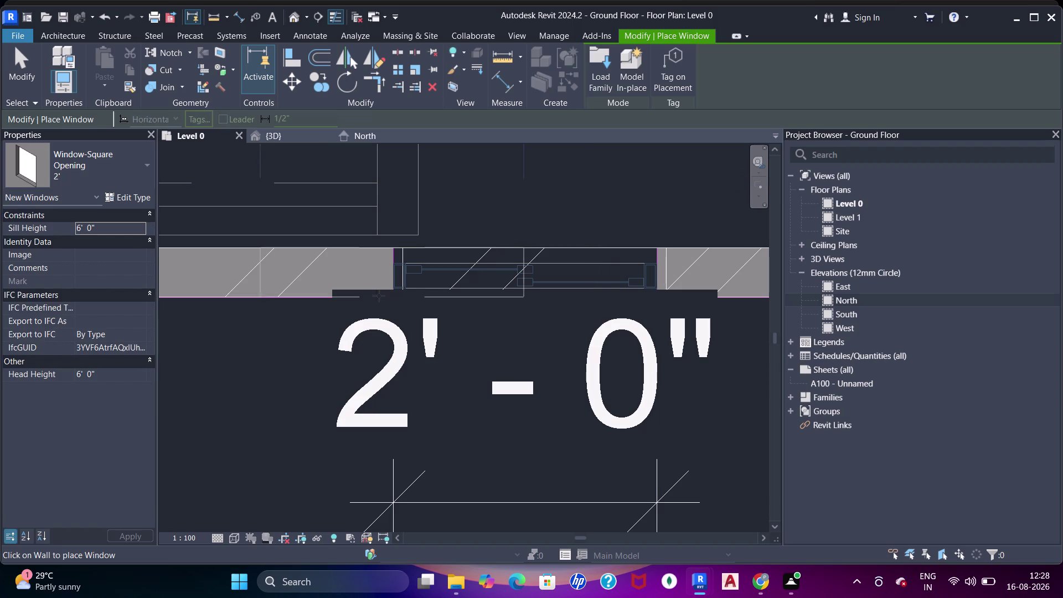
key(Escape)
key(Escape)
key(a)
key(a)
key(a)
click(395, 258)
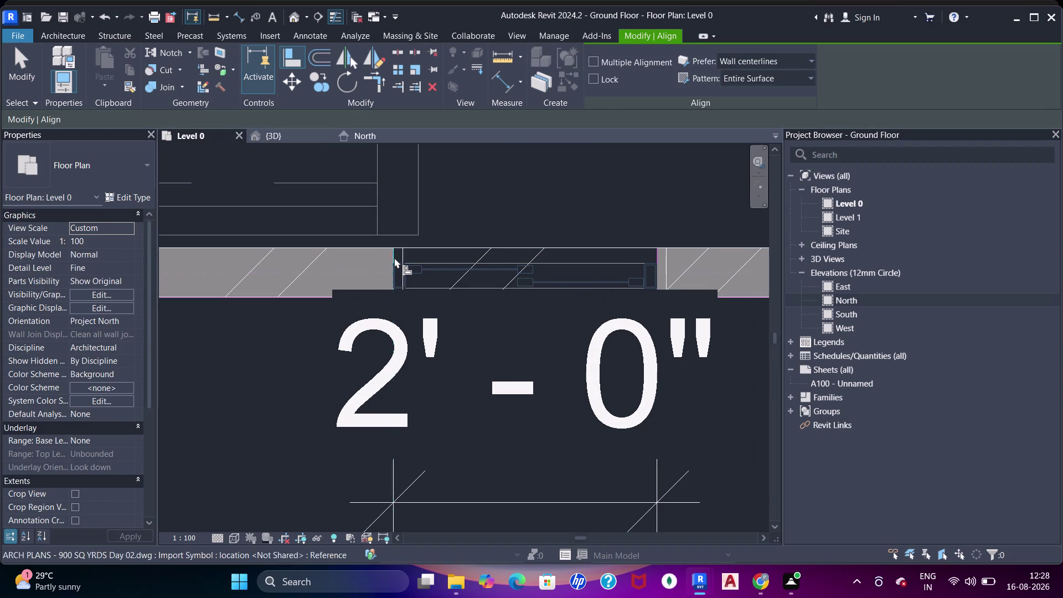
click(405, 258)
key(Escape)
key(Escape)
key(Escape)
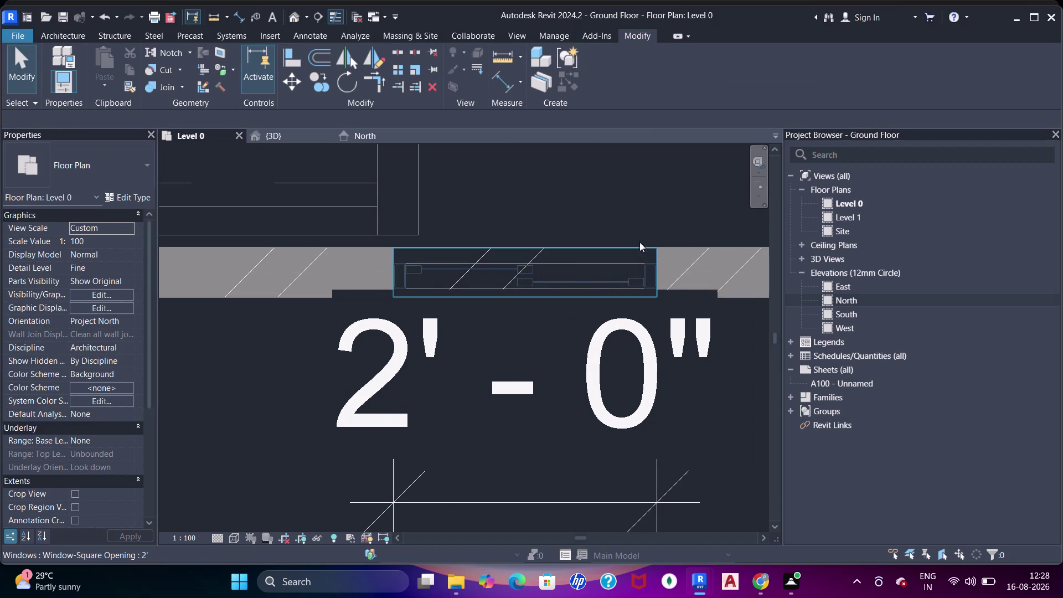
Inspect the brick wall holding the window and delete a selected element.
scroll(down, 3)
middle_drag(639, 279, 514, 280)
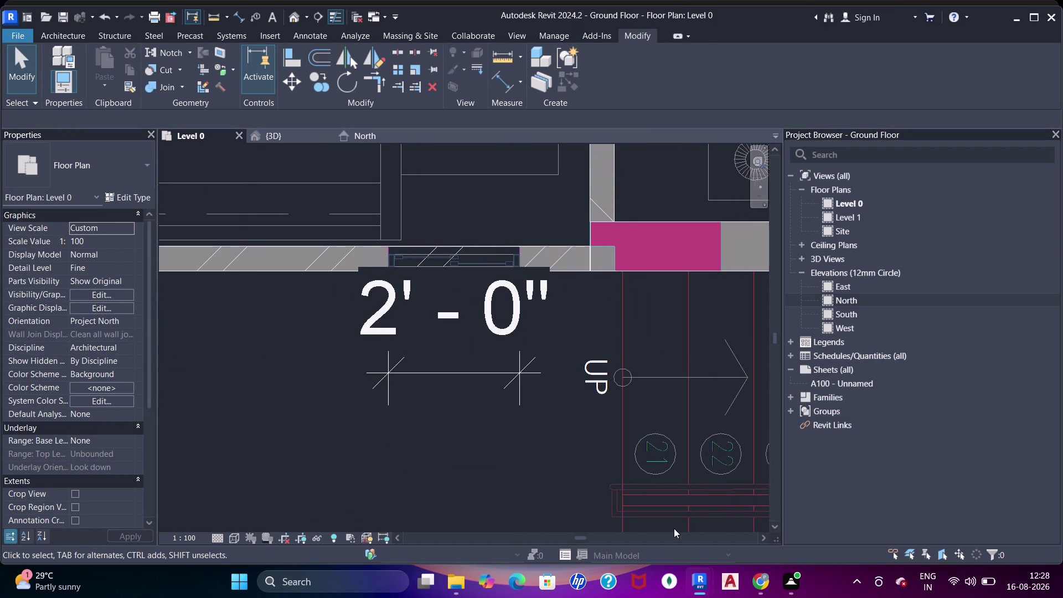
middle_drag(265, 329, 372, 352)
click(415, 292)
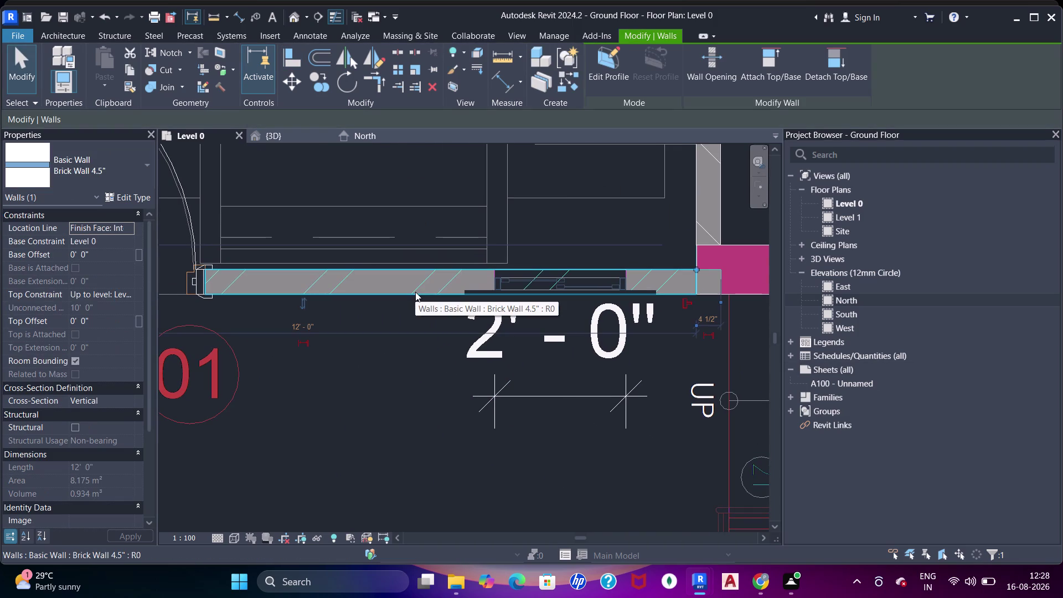
key(Escape)
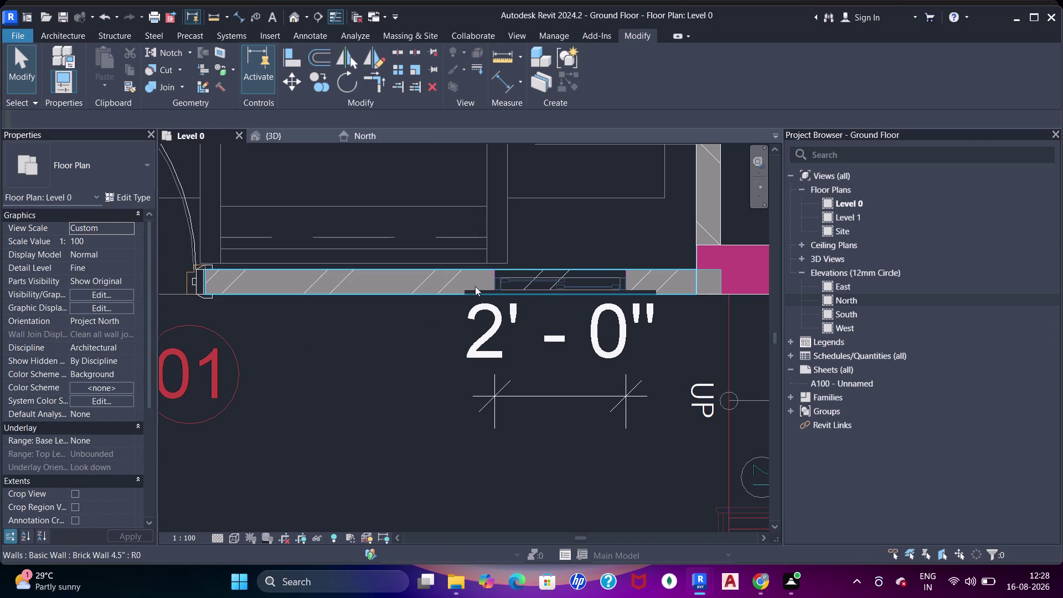
scroll(up, 3)
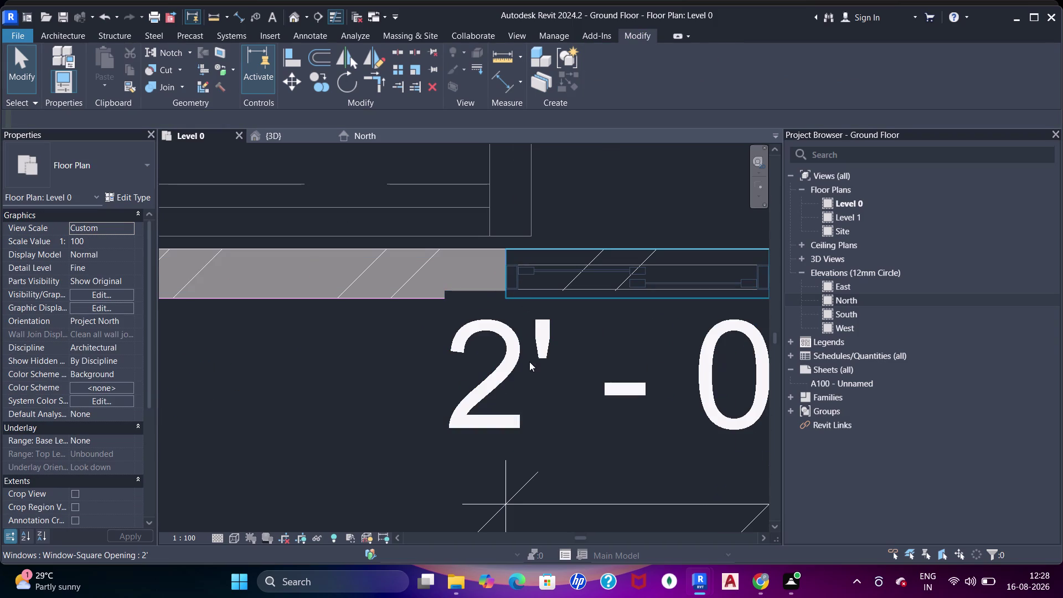
scroll(down, 3)
scroll(down, 3)
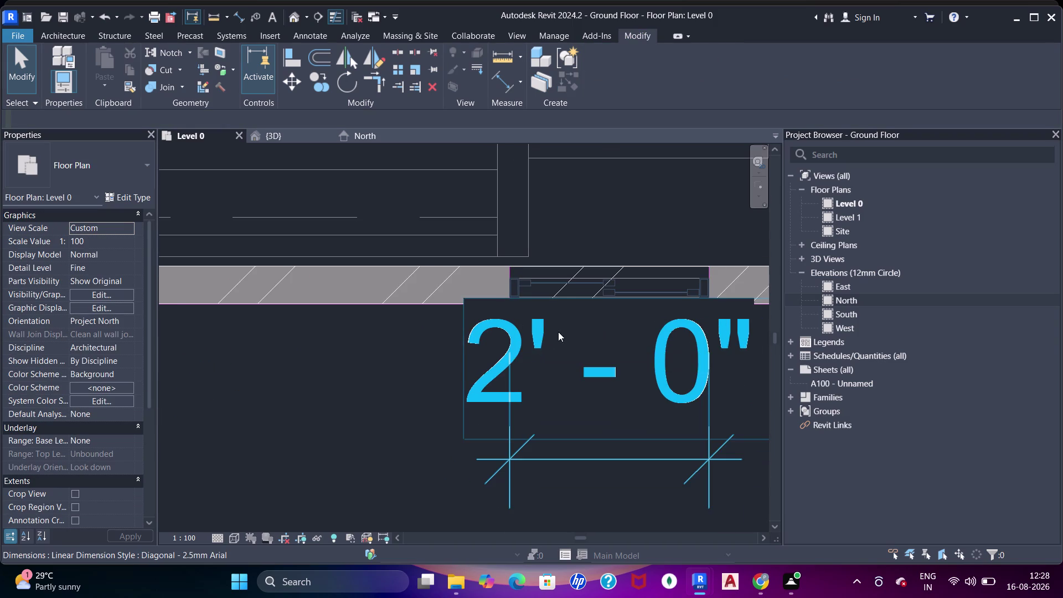
scroll(down, 3)
click(530, 370)
key(Delete)
Move to the lower stair wall and restart window placement with WN.
scroll(down, 3)
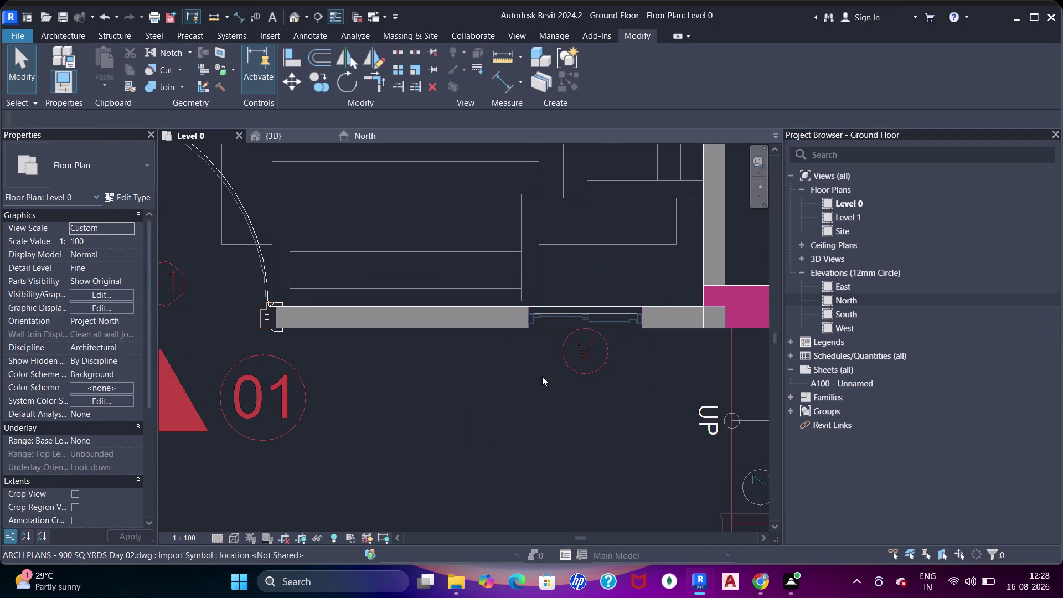
scroll(down, 3)
middle_drag(621, 337, 279, 279)
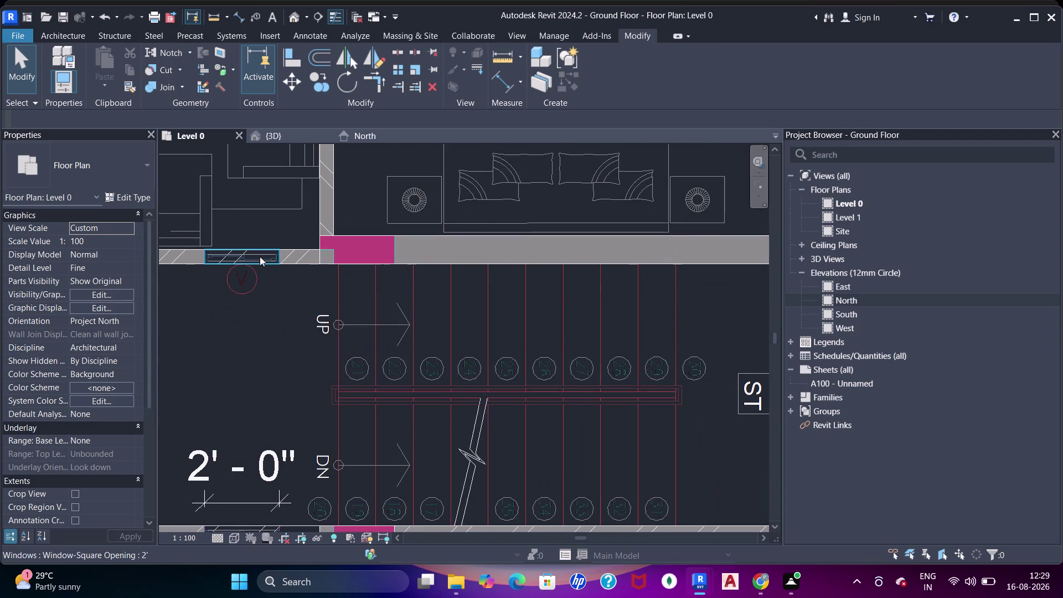
scroll(down, 3)
middle_drag(381, 301, 376, 283)
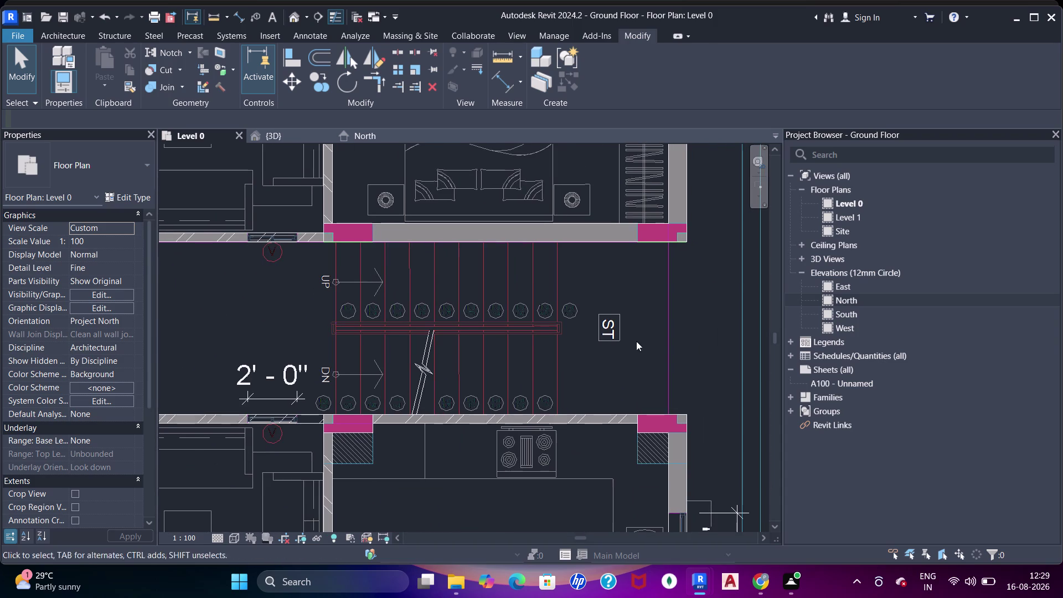
middle_drag(637, 341, 560, 245)
middle_drag(299, 322, 542, 309)
scroll(up, 3)
scroll(up, 3)
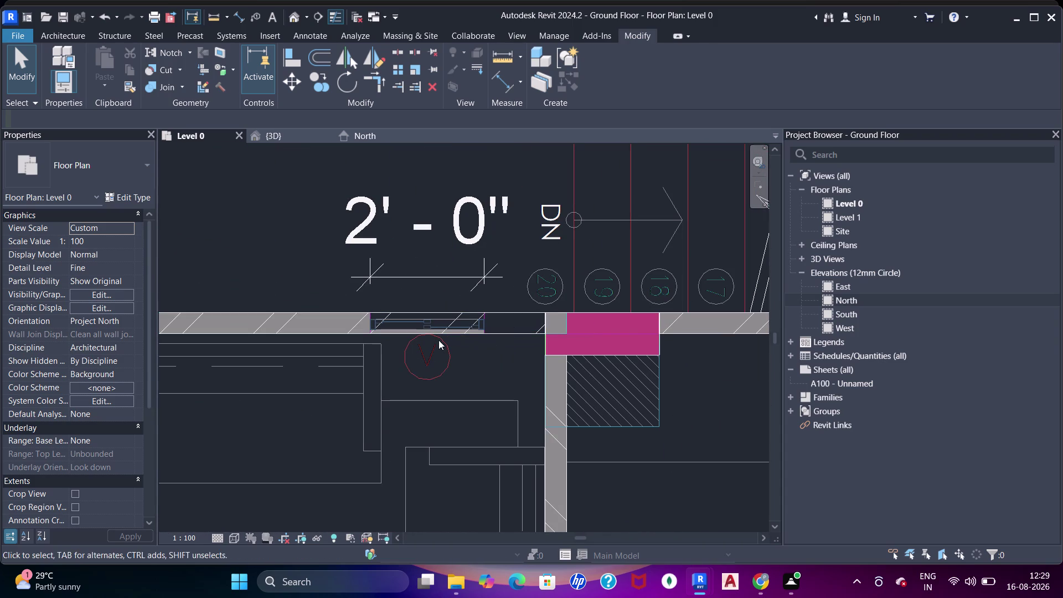
click(492, 331)
key(Escape)
text(sd)
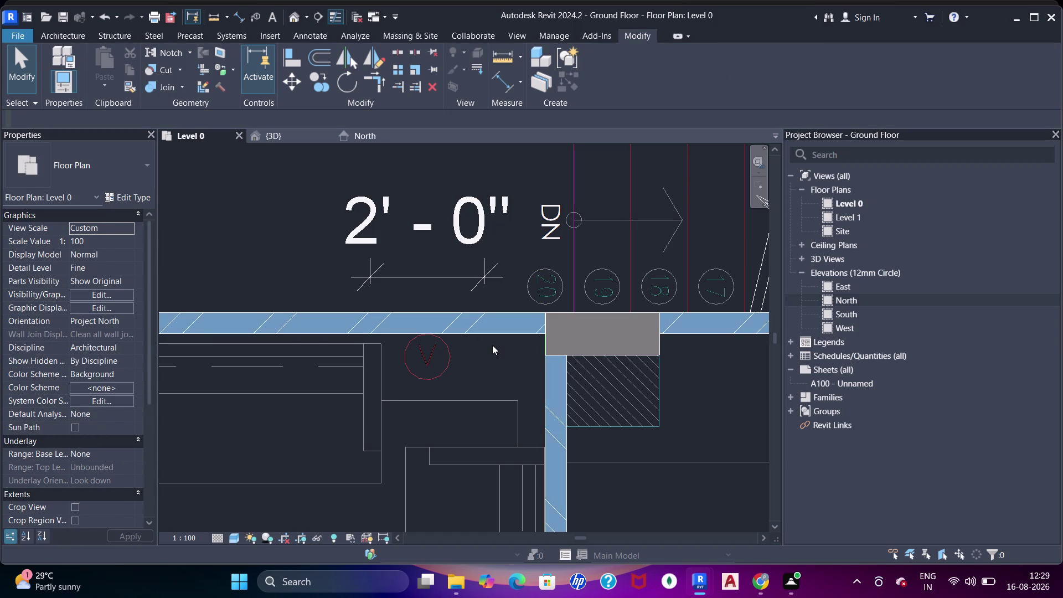
text(wf)
scroll(up, 3)
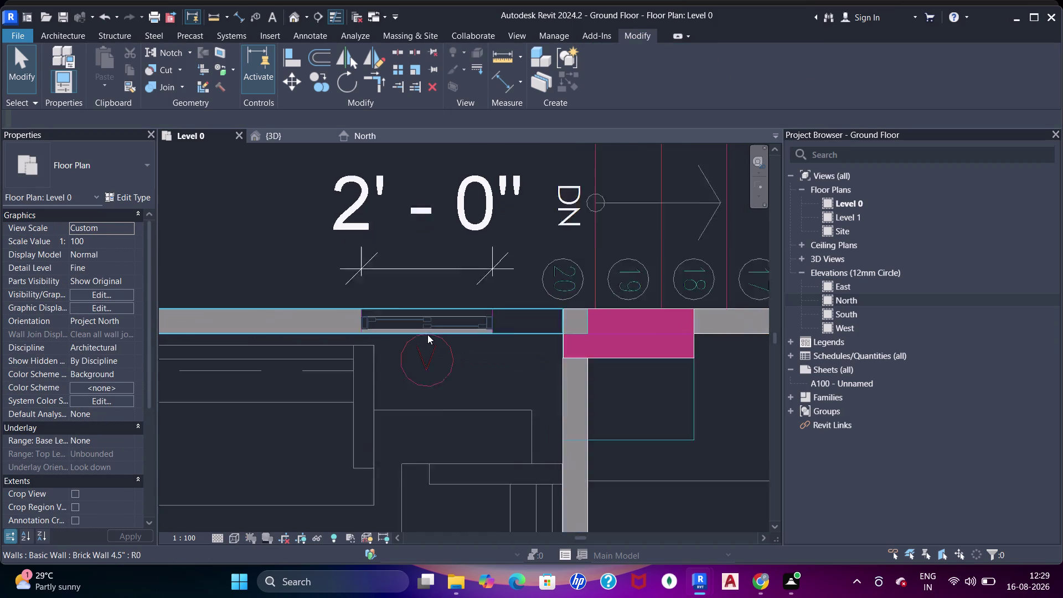
text(wn)
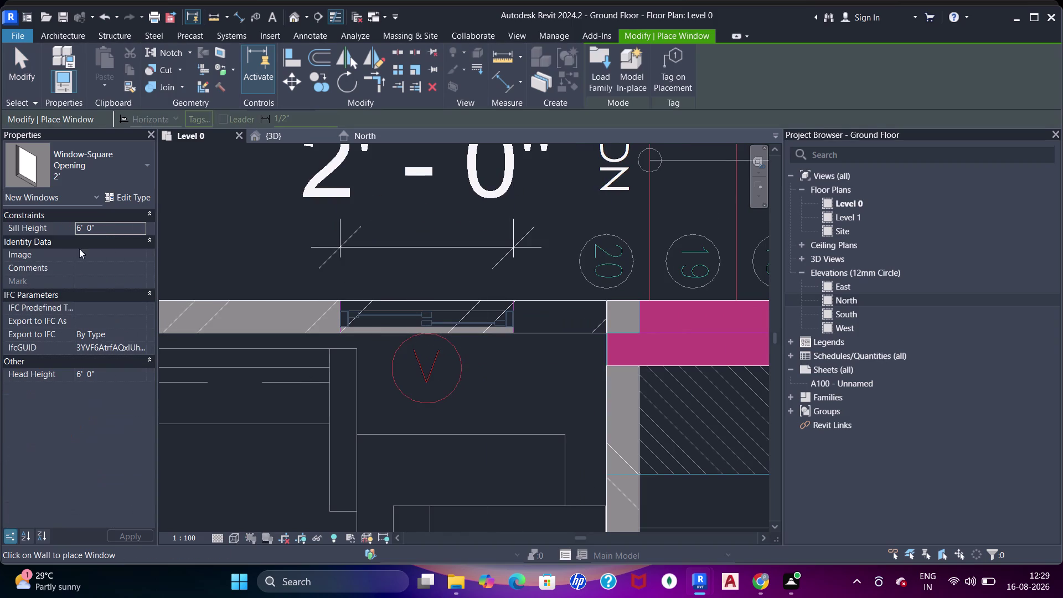
scroll(up, 3)
Place a 2' window in the lower stair wall, align it, and delete a stray element.
click(467, 327)
key(Escape)
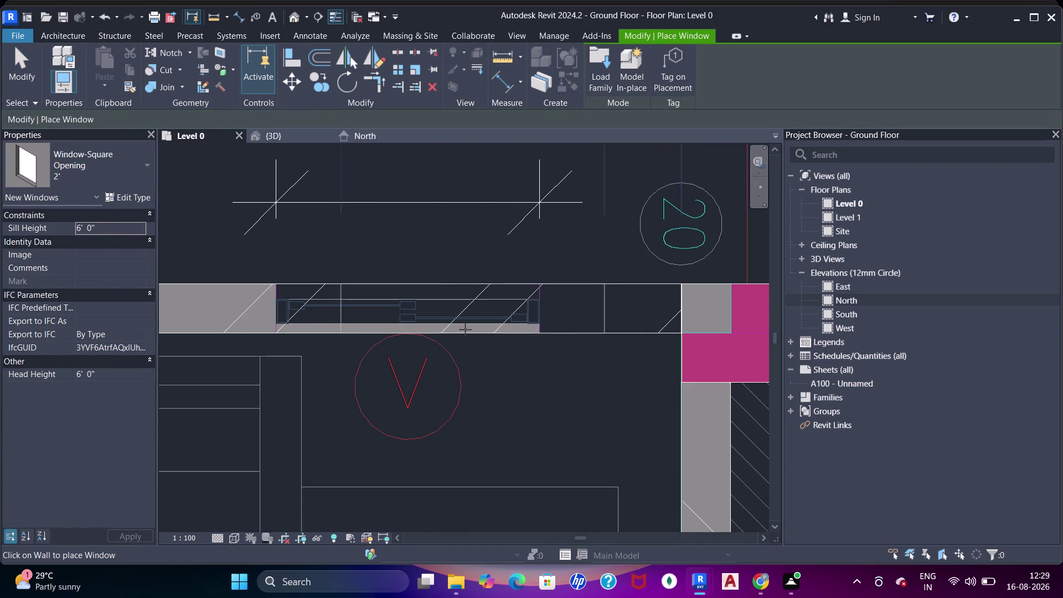
key(Escape)
key(a)
key(a)
key(a)
click(278, 296)
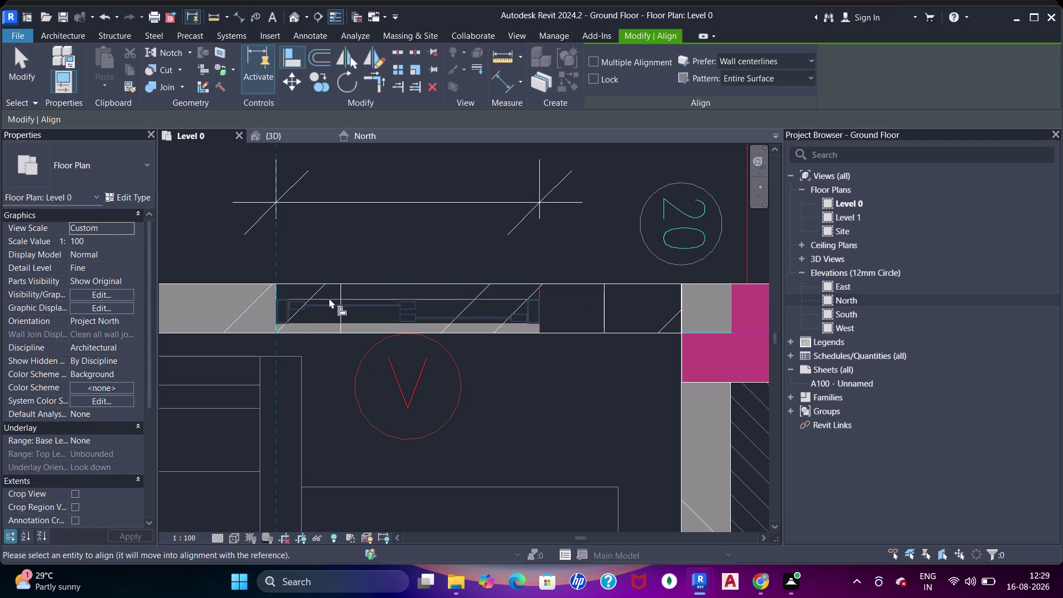
click(341, 302)
scroll(down, 3)
middle_drag(571, 346, 328, 317)
key(Escape)
key(Escape)
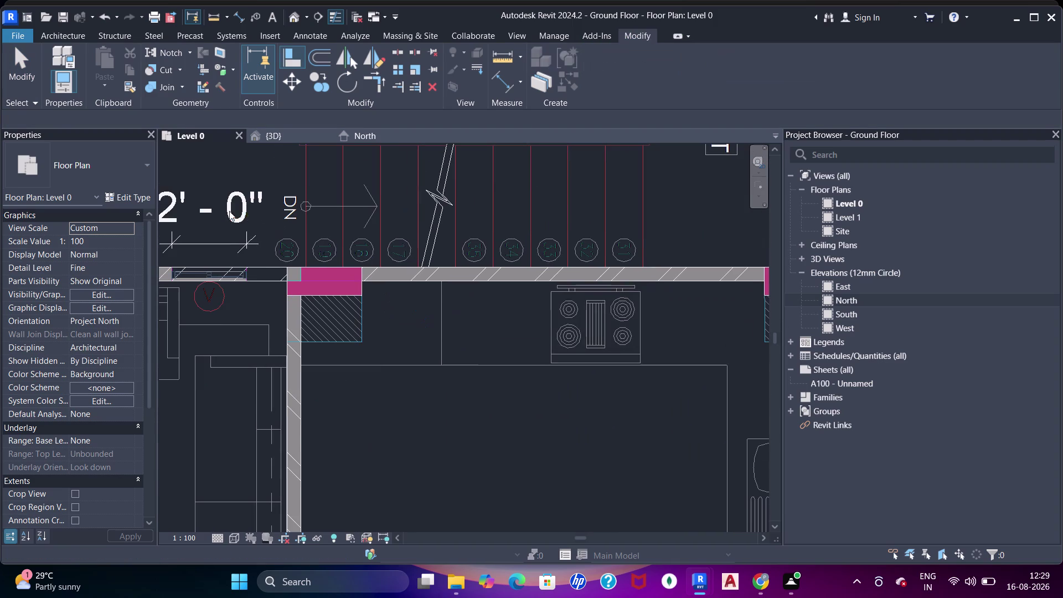
click(219, 208)
key(Delete)
scroll(down, 3)
middle_drag(526, 298, 264, 303)
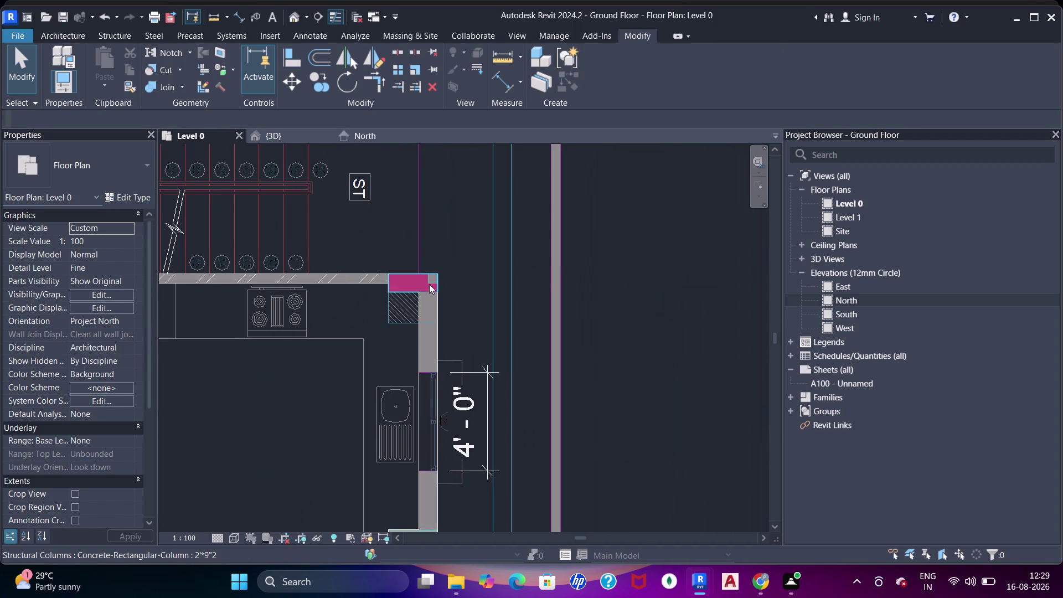
Place a Window-Square Opening 4' window at the east wall's 4'-0" opening.
scroll(up, 3)
middle_drag(449, 418, 432, 312)
scroll(down, 3)
text(w)
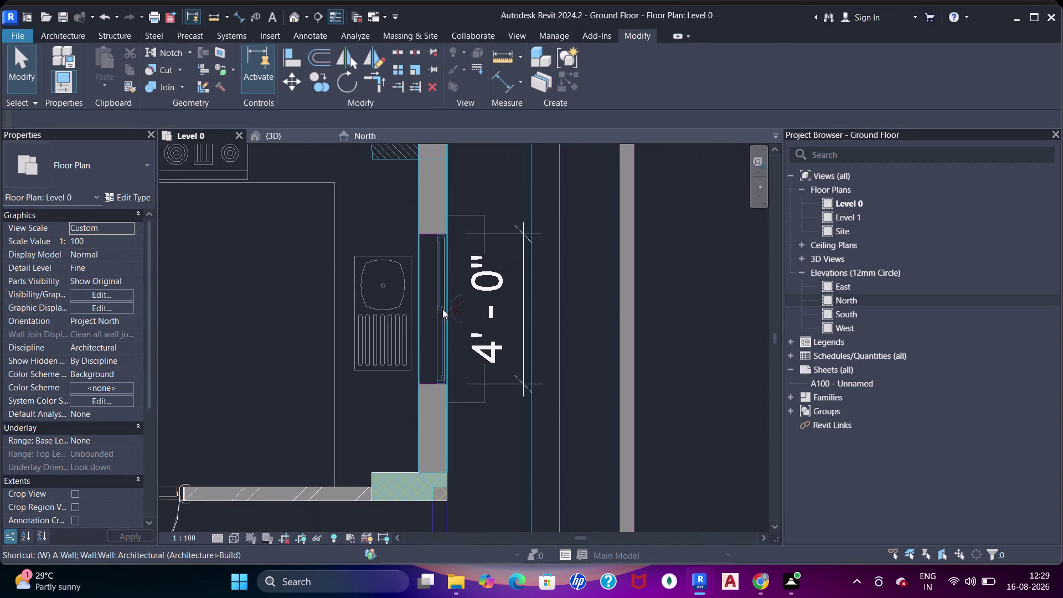
text(n)
click(78, 185)
scroll(up, 3)
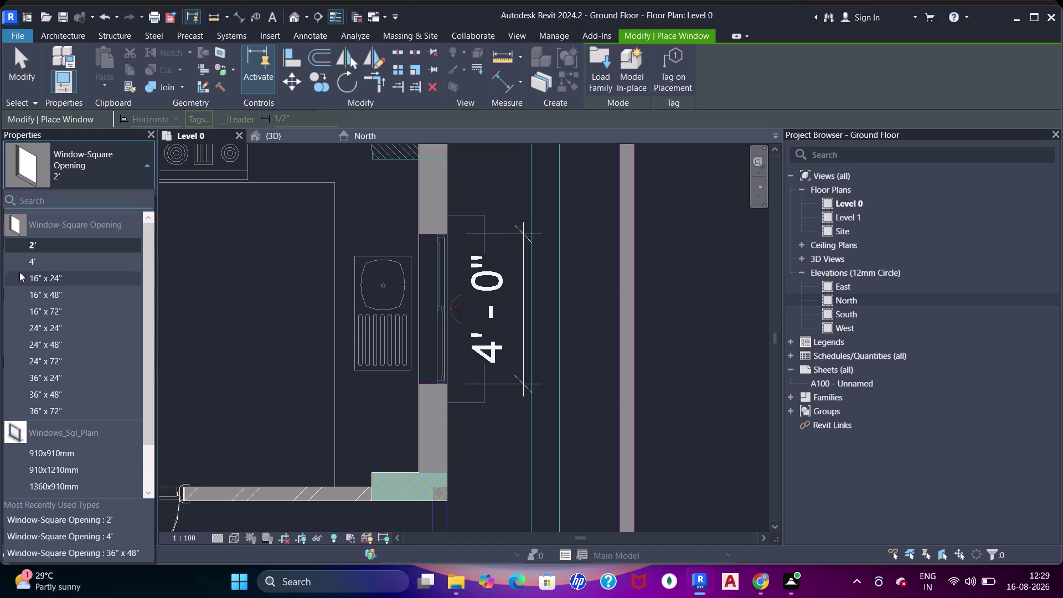
click(22, 263)
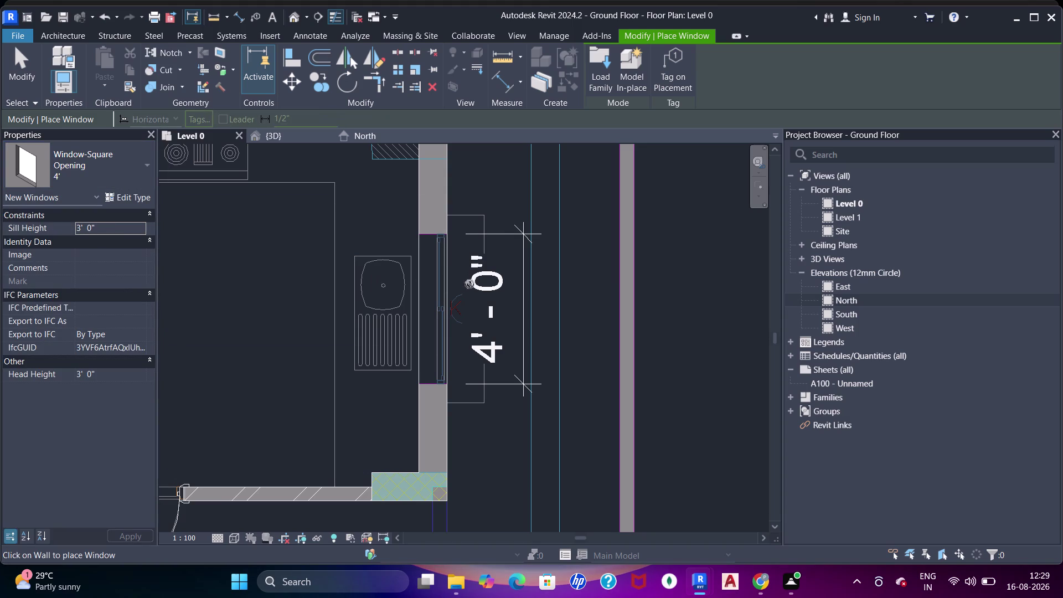
scroll(up, 3)
click(400, 275)
Align the 4' window's edge to the opening edge.
key(a)
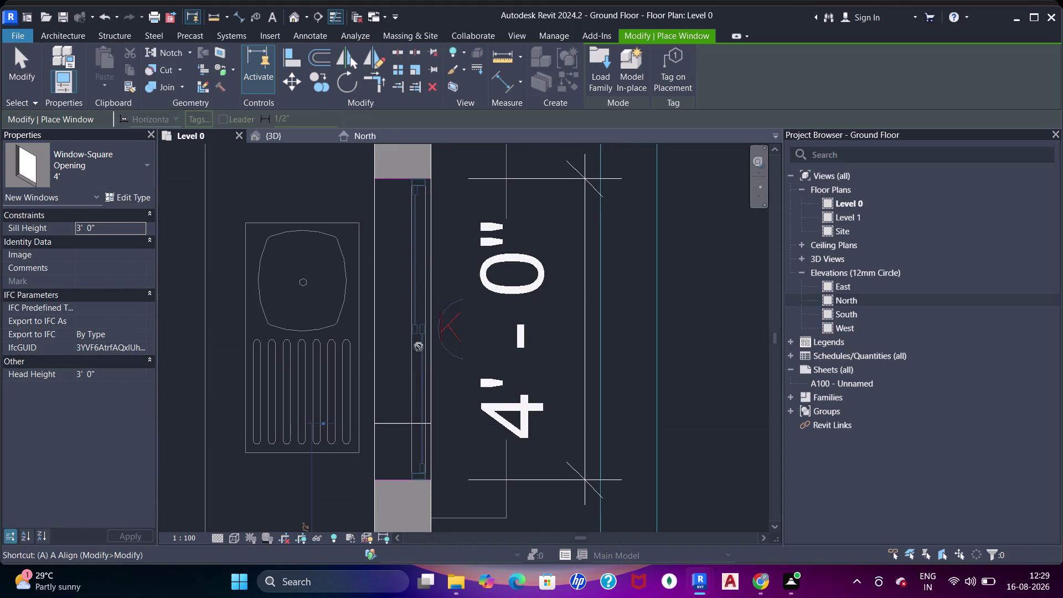
key(a)
key(a)
key(a)
click(389, 481)
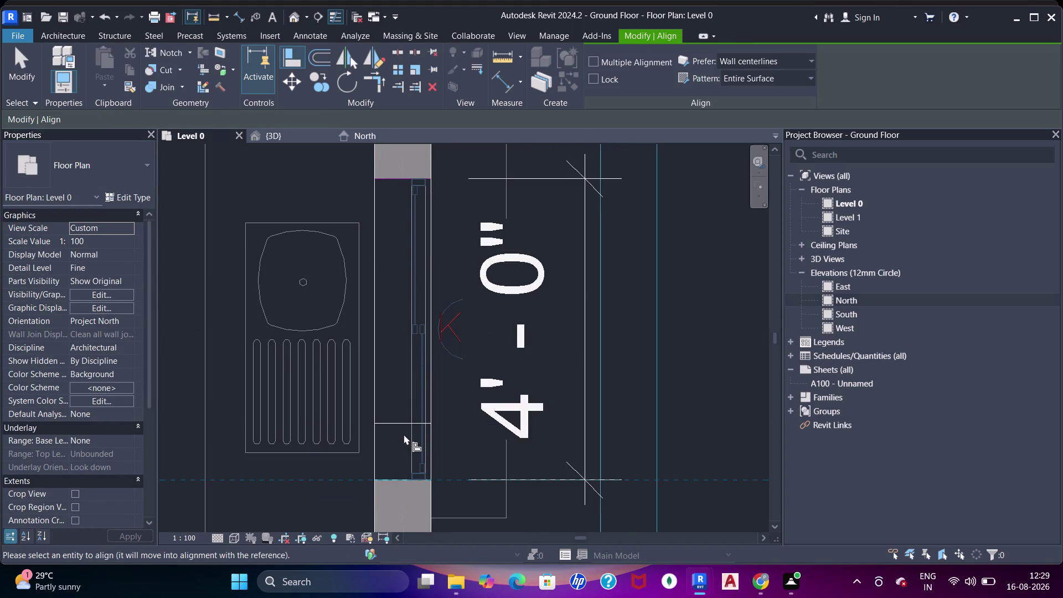
click(395, 426)
scroll(down, 3)
middle_drag(461, 364, 508, 328)
scroll(up, 3)
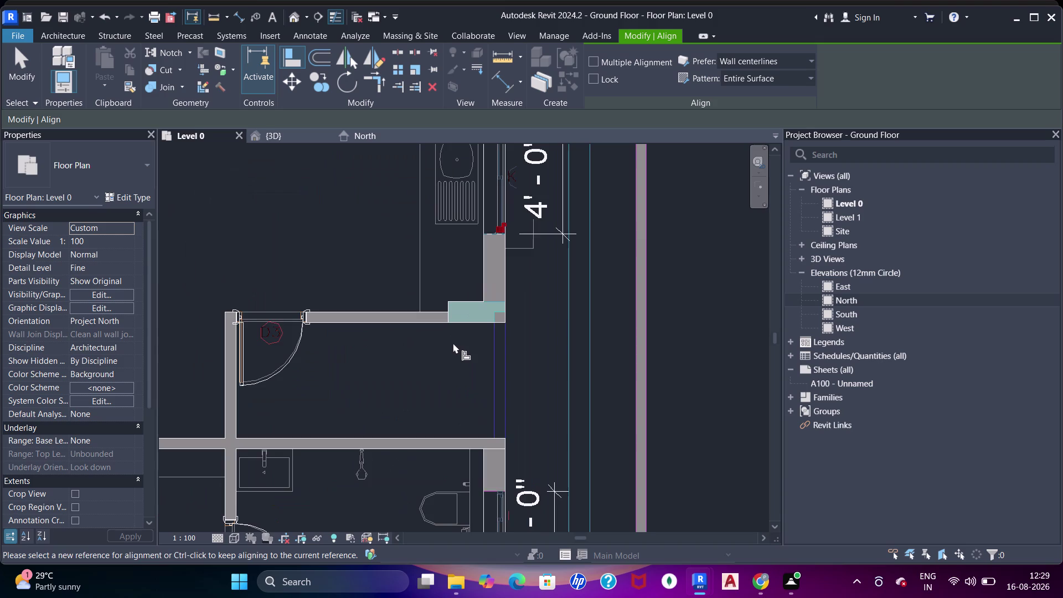
scroll(down, 3)
middle_drag(457, 361, 469, 245)
scroll(up, 3)
middle_drag(503, 370, 489, 232)
key(Escape)
Place a 2' window at the 2'-0" opening and align it to the opening edge.
scroll(up, 3)
key(Escape)
key(w)
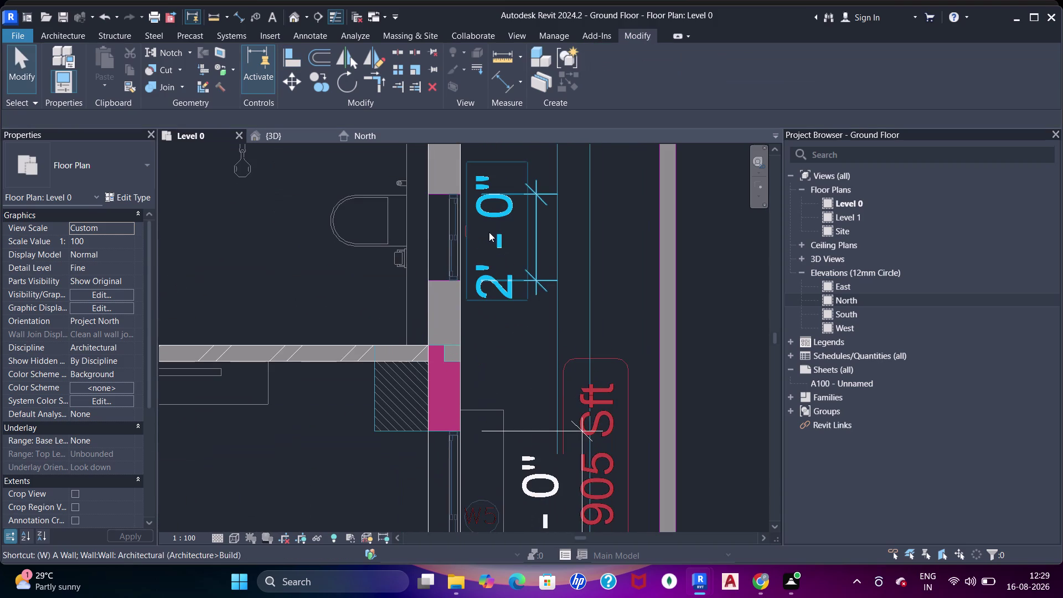
key(n)
click(52, 164)
scroll(up, 3)
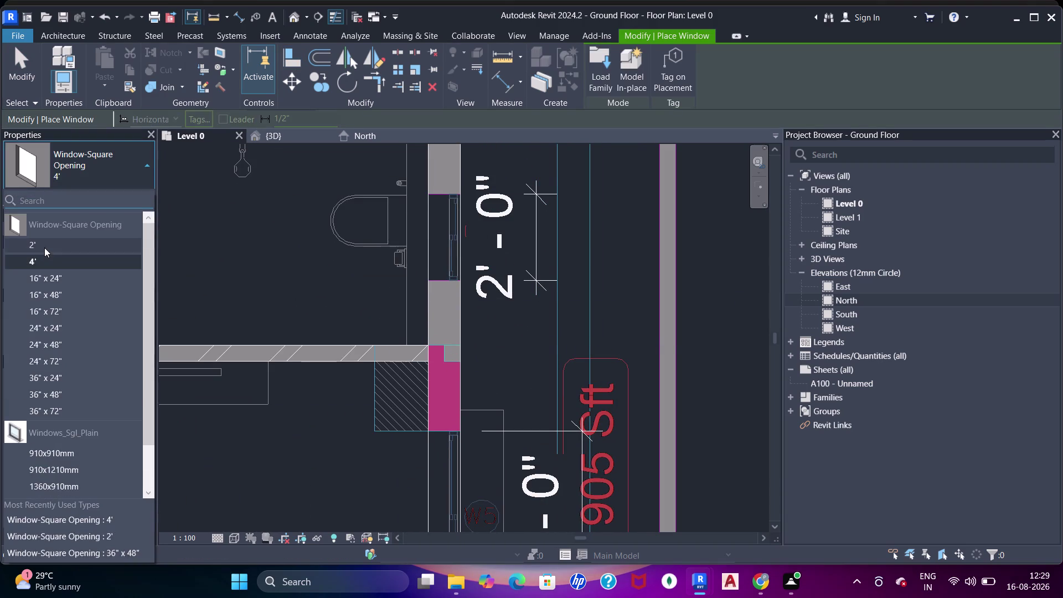
click(44, 248)
click(448, 214)
key(a)
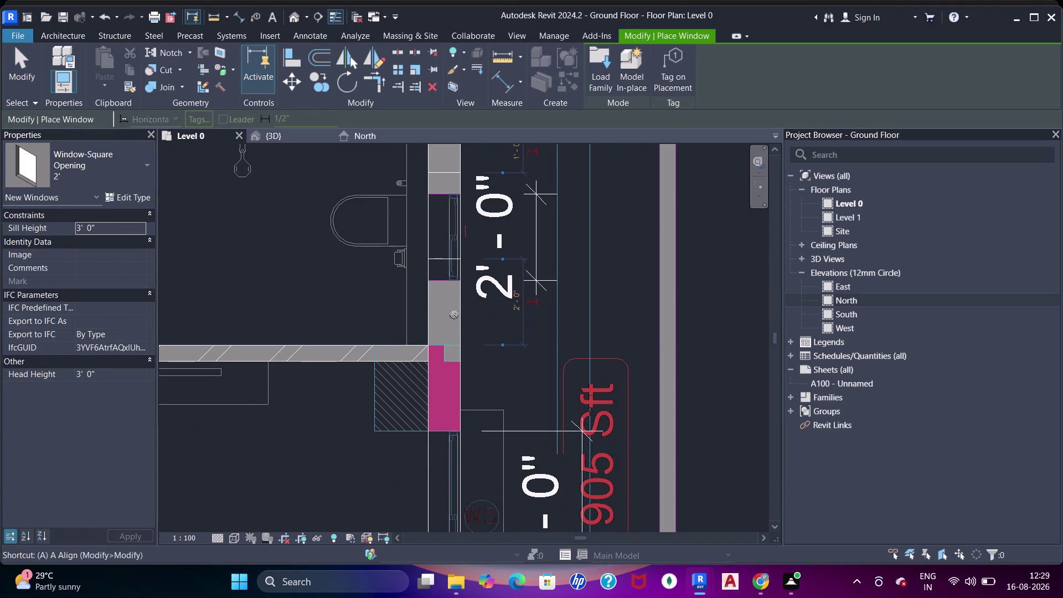
key(a)
key(a)
click(437, 284)
click(441, 260)
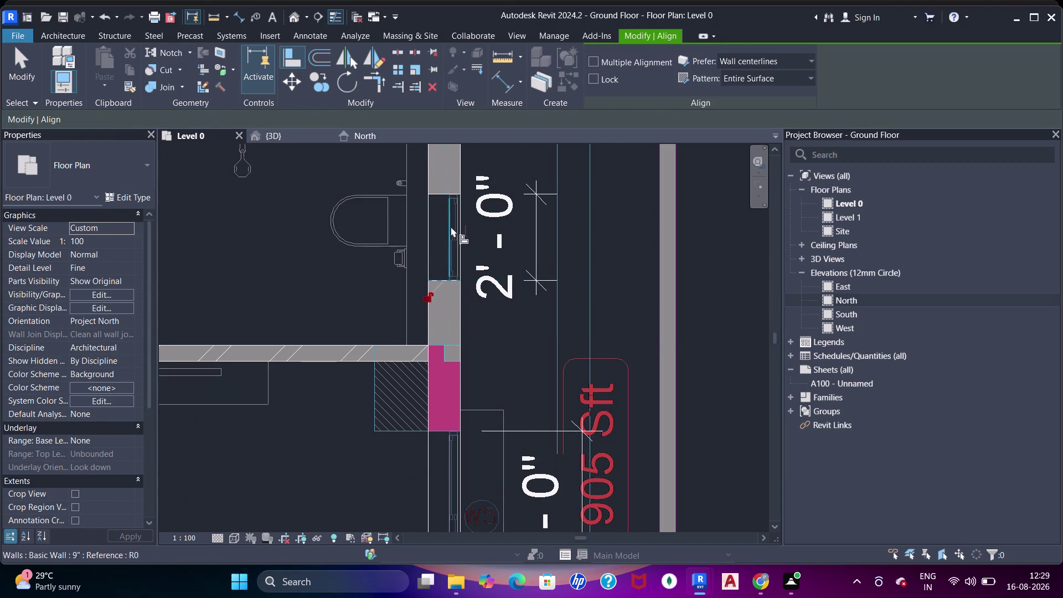
Place another 4' window at the next 4'-0" opening.
scroll(down, 3)
middle_drag(449, 272, 430, 221)
scroll(down, 3)
middle_drag(429, 306, 433, 269)
scroll(up, 3)
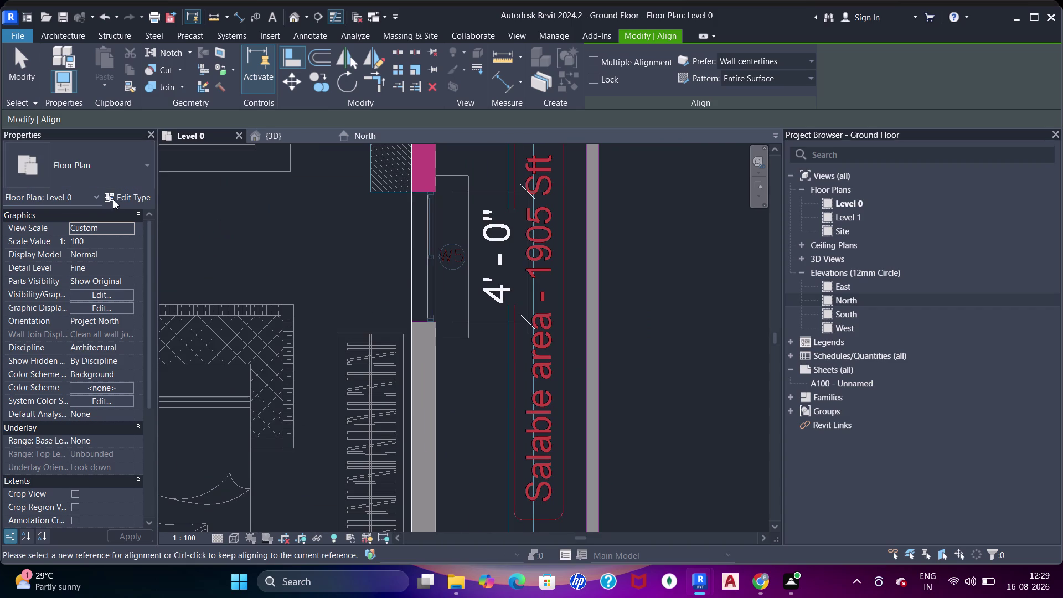
key(w)
key(n)
click(64, 154)
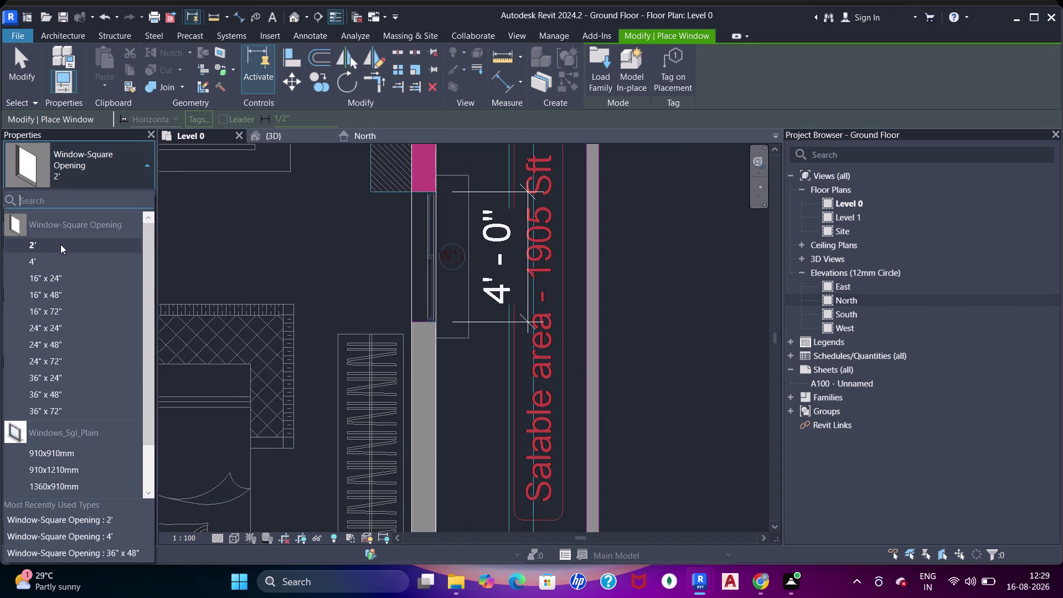
click(55, 262)
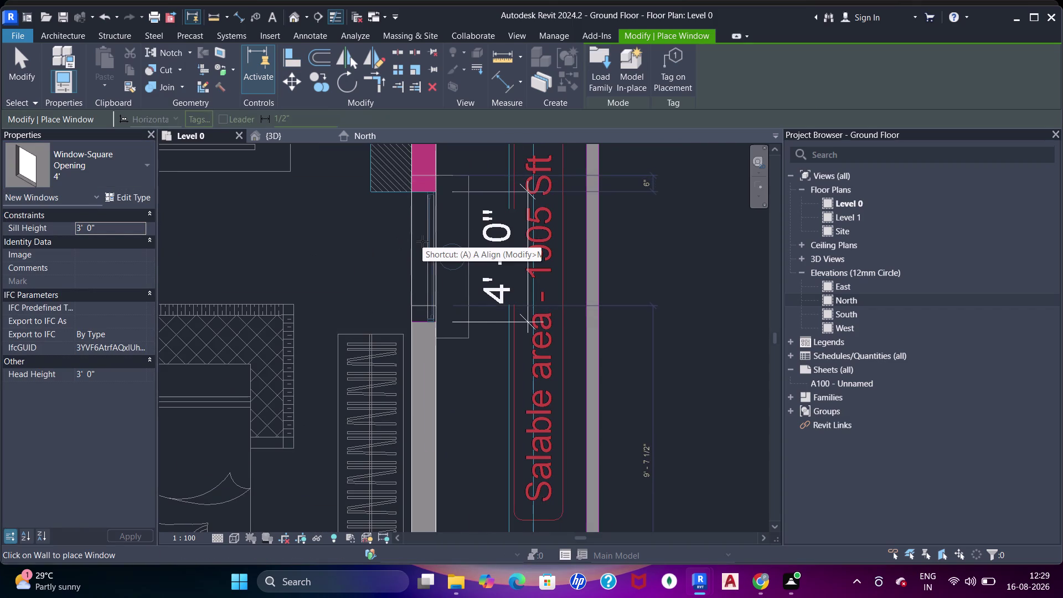
click(422, 241)
Align the second 4' window's edge to its opening.
scroll(up, 3)
key(a)
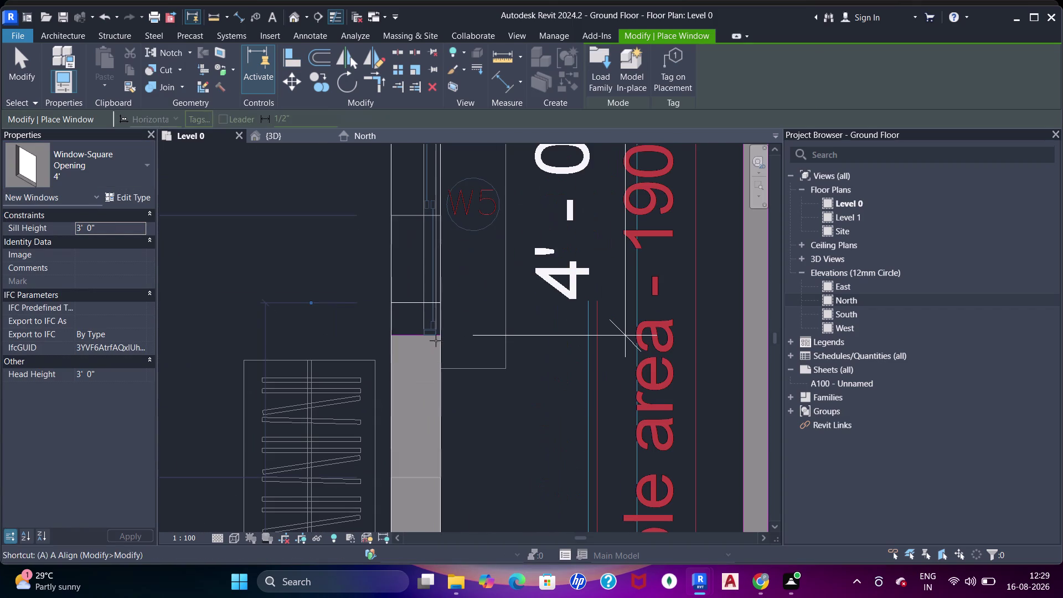
key(a)
key(a)
click(417, 335)
key(Escape)
text(aa)
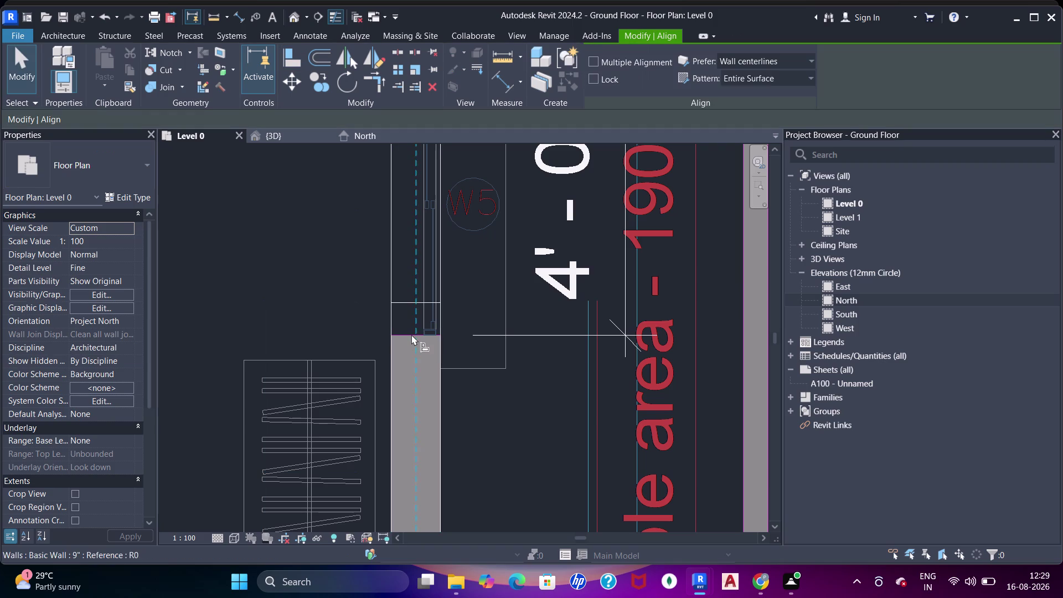
click(403, 335)
click(410, 304)
scroll(down, 3)
middle_drag(386, 285, 387, 420)
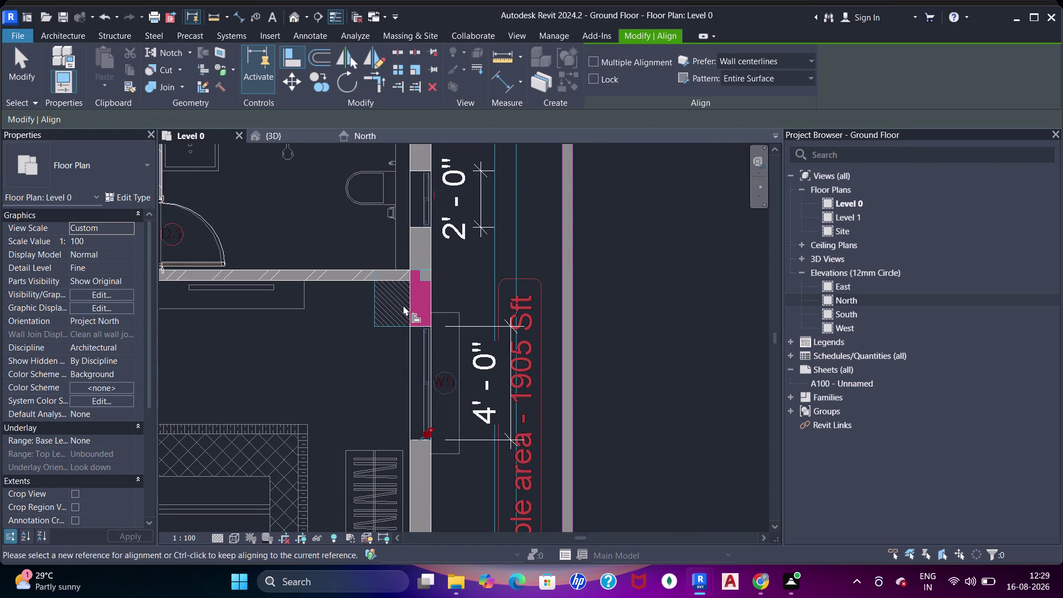
key(Escape)
key(Escape)
Change the 2' window's sill height to 6'.
click(428, 226)
click(126, 242)
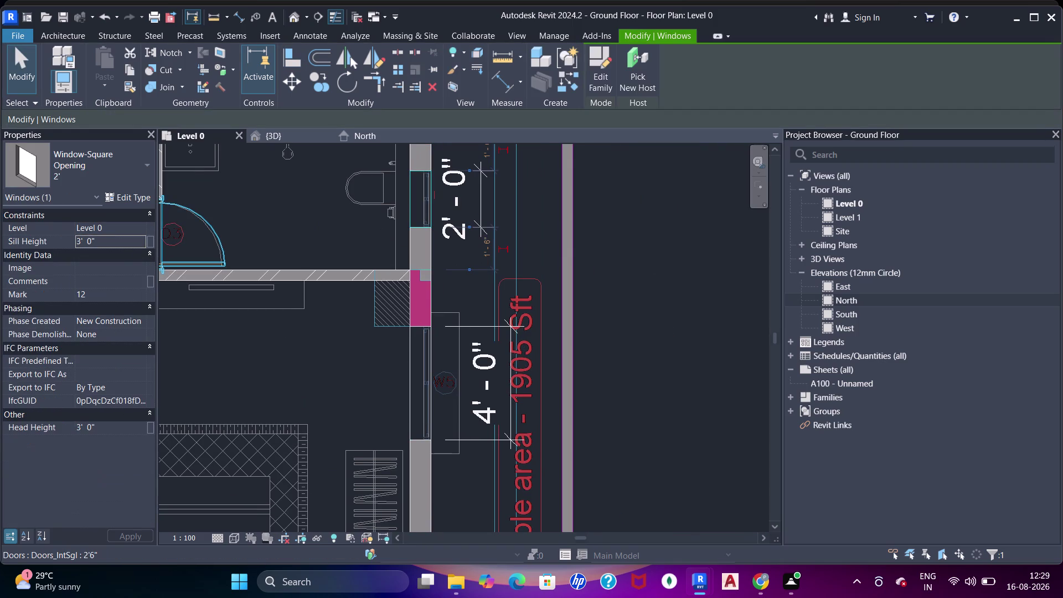
text(6')
key(Return)
scroll(down, 3)
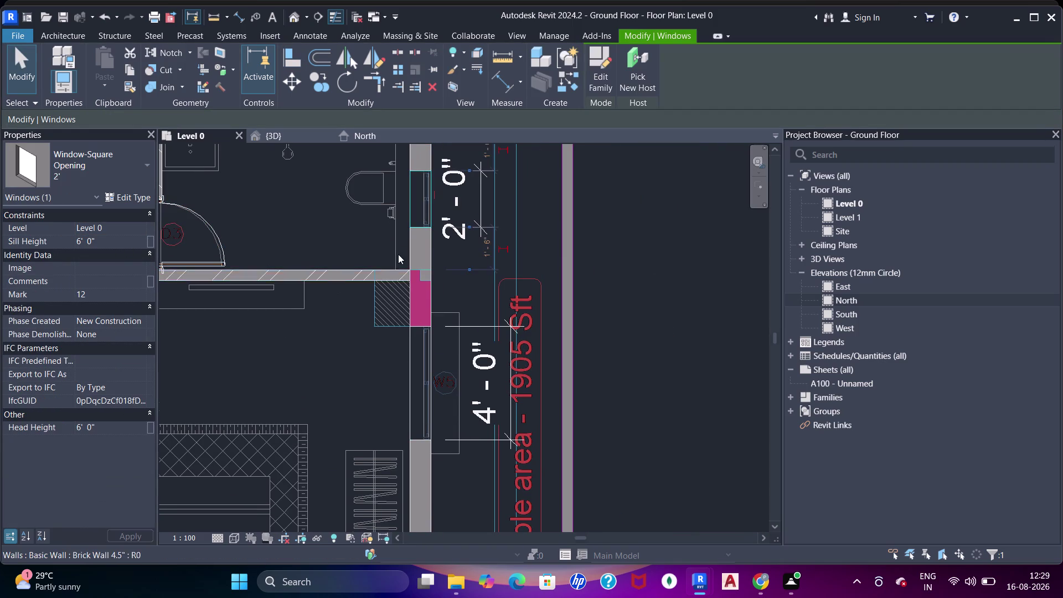
scroll(down, 3)
middle_drag(419, 240, 432, 193)
middle_drag(445, 380, 467, 303)
key(Escape)
Place a 4' square-opening window in the bedroom wall.
key(Escape)
middle_drag(379, 438, 482, 378)
scroll(up, 3)
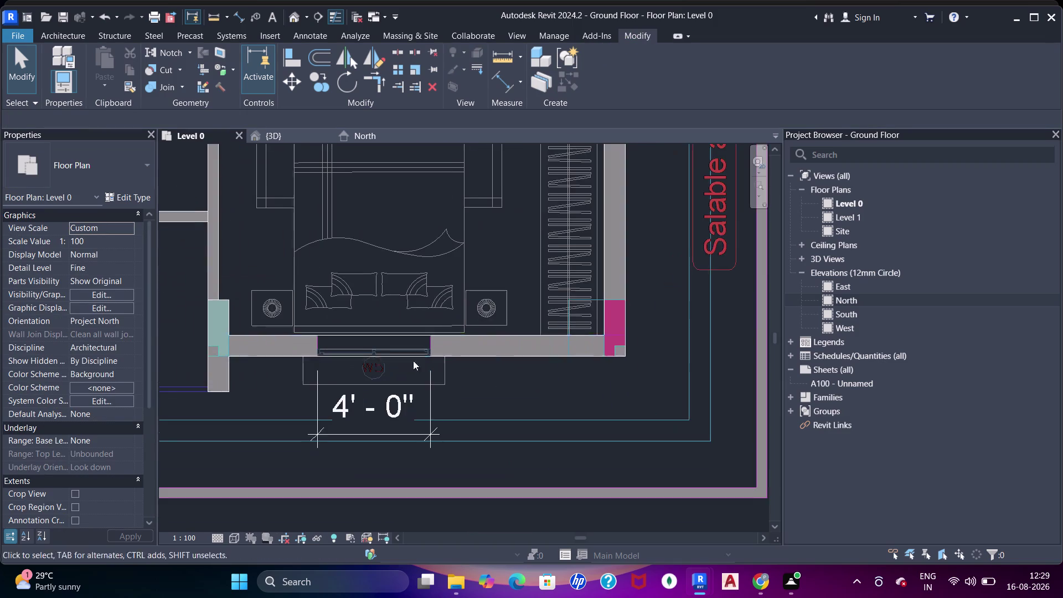
middle_drag(405, 362, 424, 358)
scroll(up, 3)
text(wn)
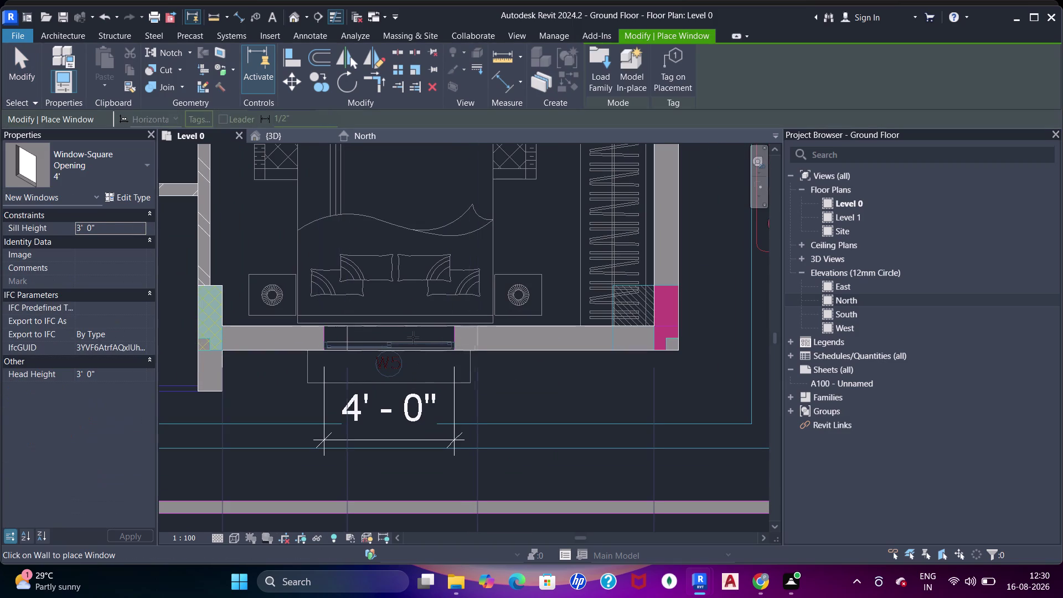
click(413, 337)
scroll(up, 3)
Align the bedroom window's edge to the traced opening edge.
key(a)
key(a)
key(a)
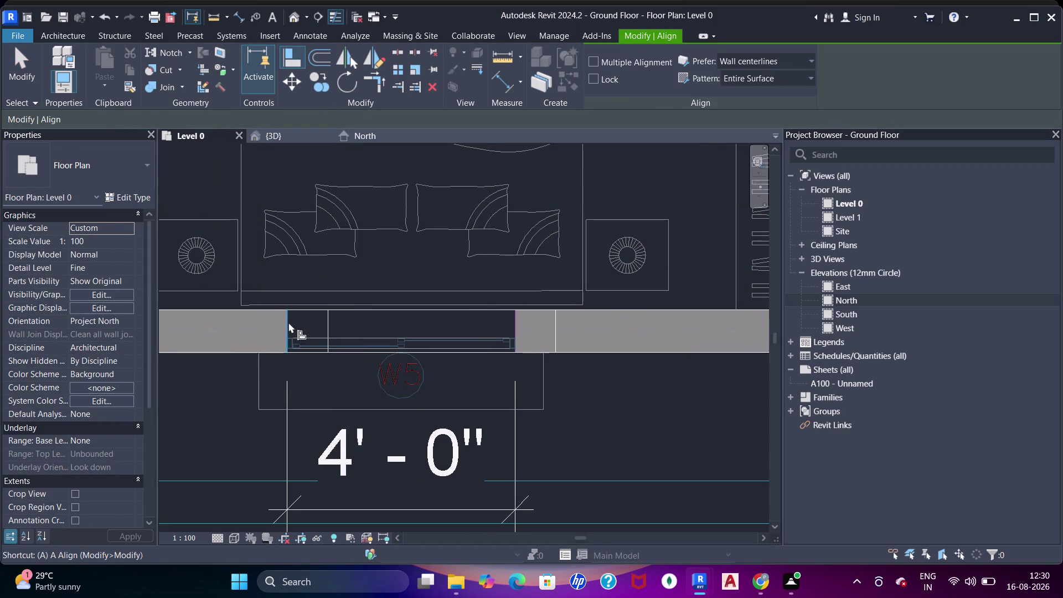
click(289, 322)
click(324, 327)
scroll(down, 3)
middle_drag(324, 355, 424, 353)
key(Escape)
key(Escape)
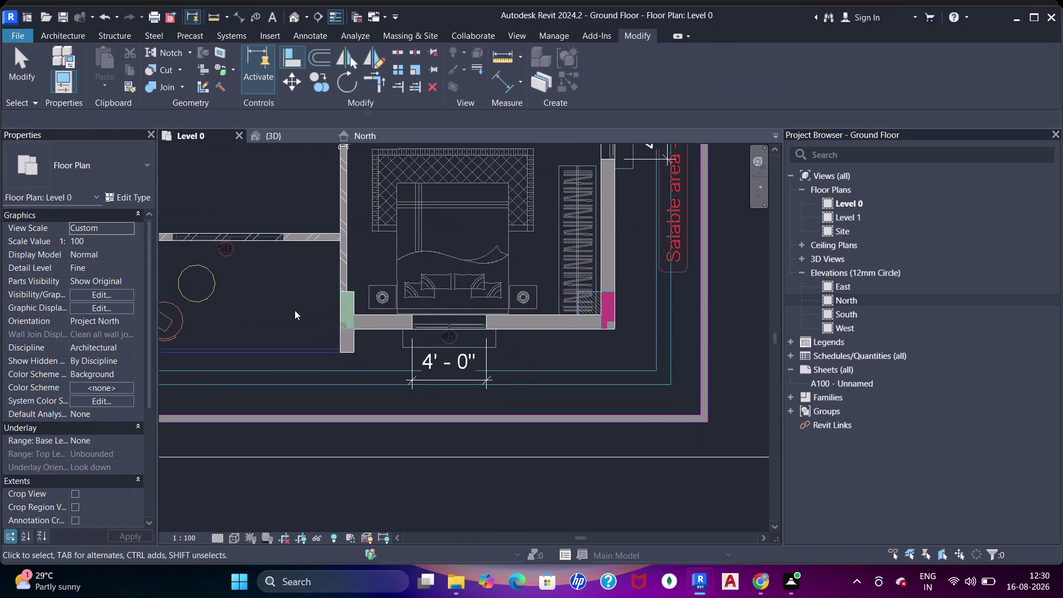
scroll(down, 3)
middle_drag(346, 349, 507, 348)
scroll(up, 3)
middle_drag(386, 371, 654, 350)
scroll(up, 3)
middle_drag(389, 328, 425, 337)
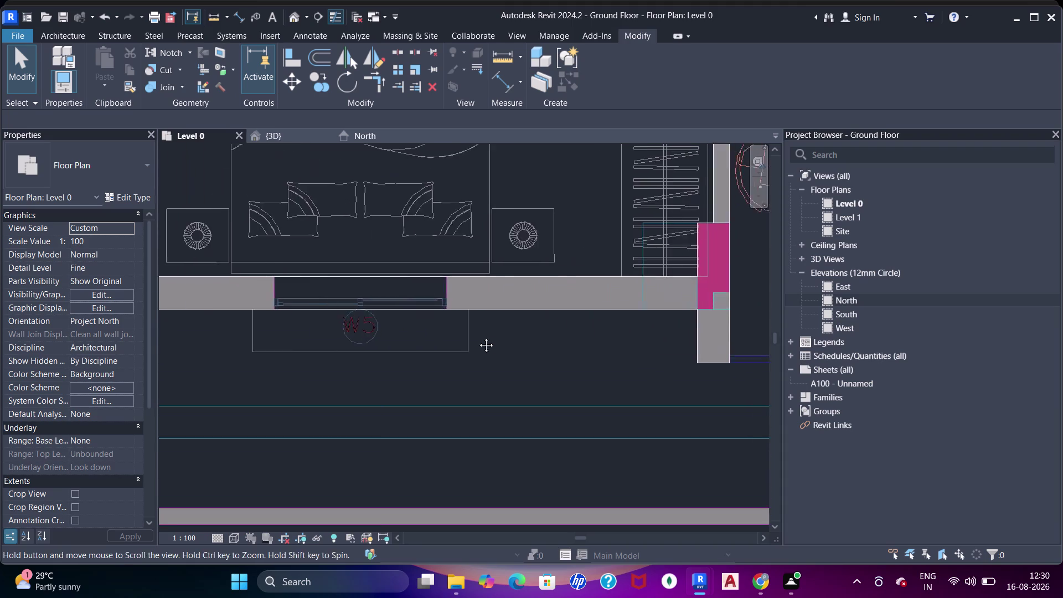
middle_drag(424, 336, 485, 334)
Place another 4' window further along the bedroom wall.
key(Escape)
scroll(up, 3)
key(Escape)
text(wn)
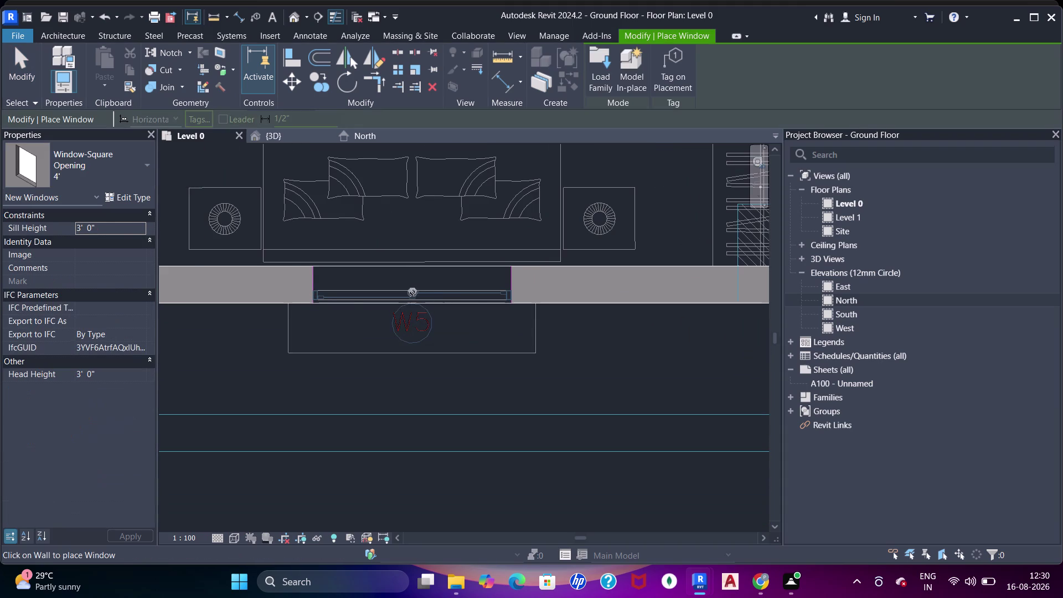
click(433, 289)
Align the second bedroom window's edge to its opening edge.
key(a)
key(a)
key(a)
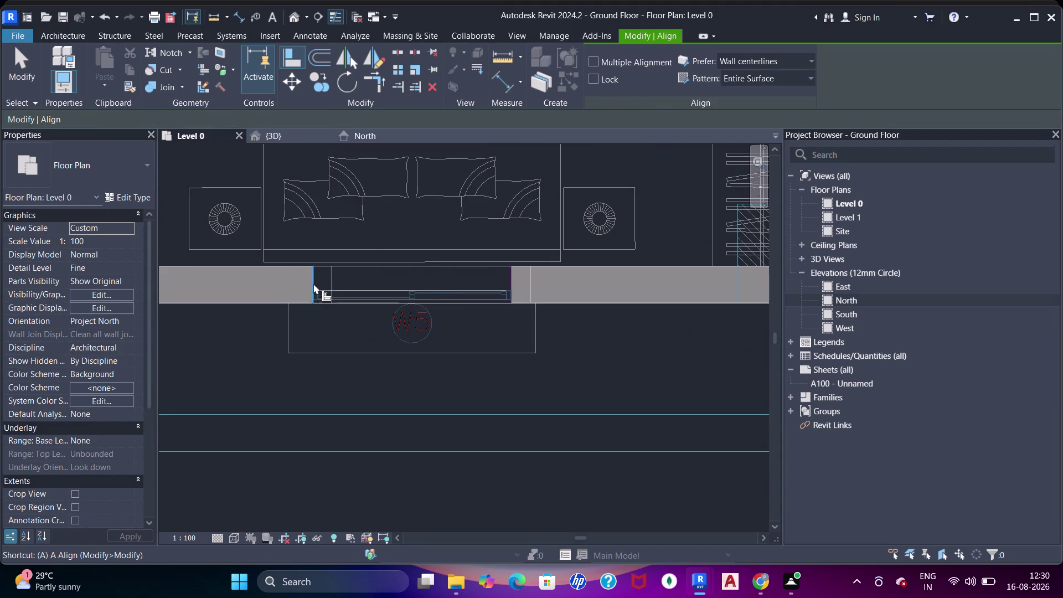
click(313, 274)
click(335, 274)
scroll(down, 3)
middle_drag(254, 300, 324, 346)
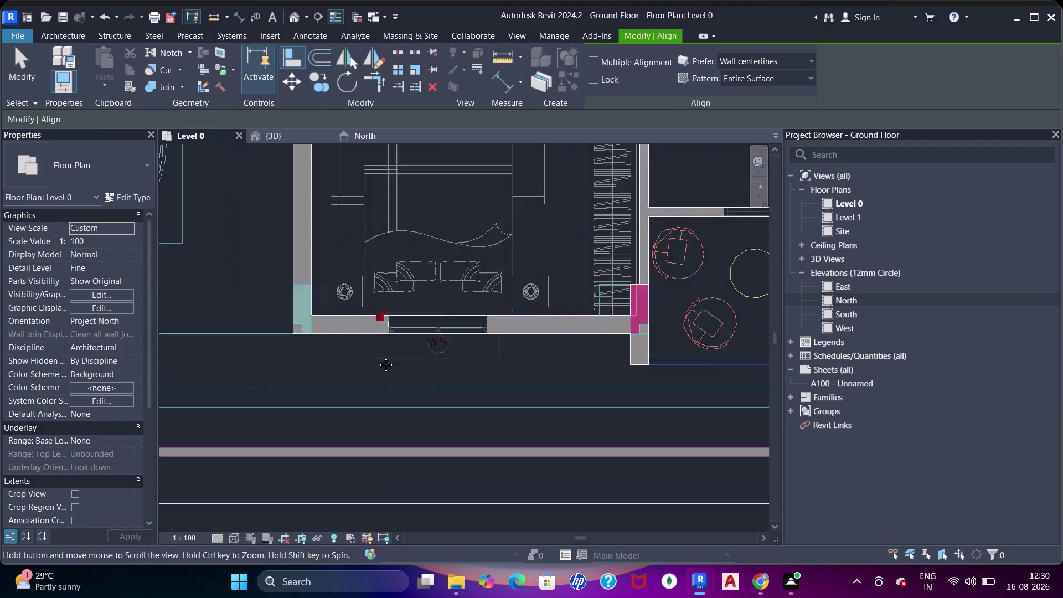
middle_drag(324, 346, 584, 345)
key(Escape)
key(Escape)
scroll(down, 3)
middle_drag(480, 336, 462, 429)
middle_drag(524, 317, 516, 390)
scroll(up, 3)
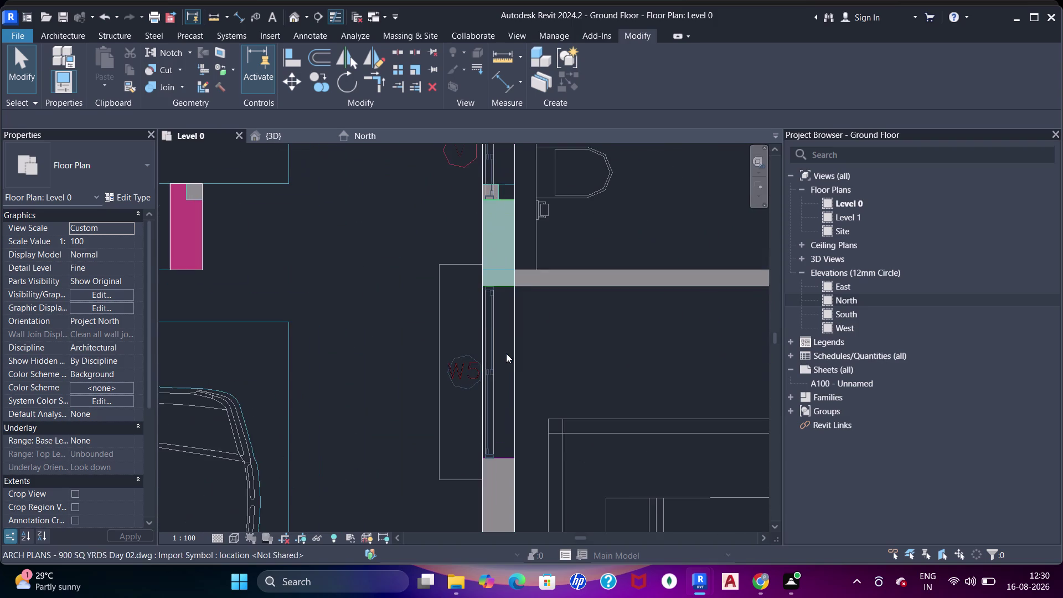
middle_drag(509, 367, 493, 327)
Place a 4' window in the west wall opening.
key(Escape)
key(Escape)
key(w)
key(n)
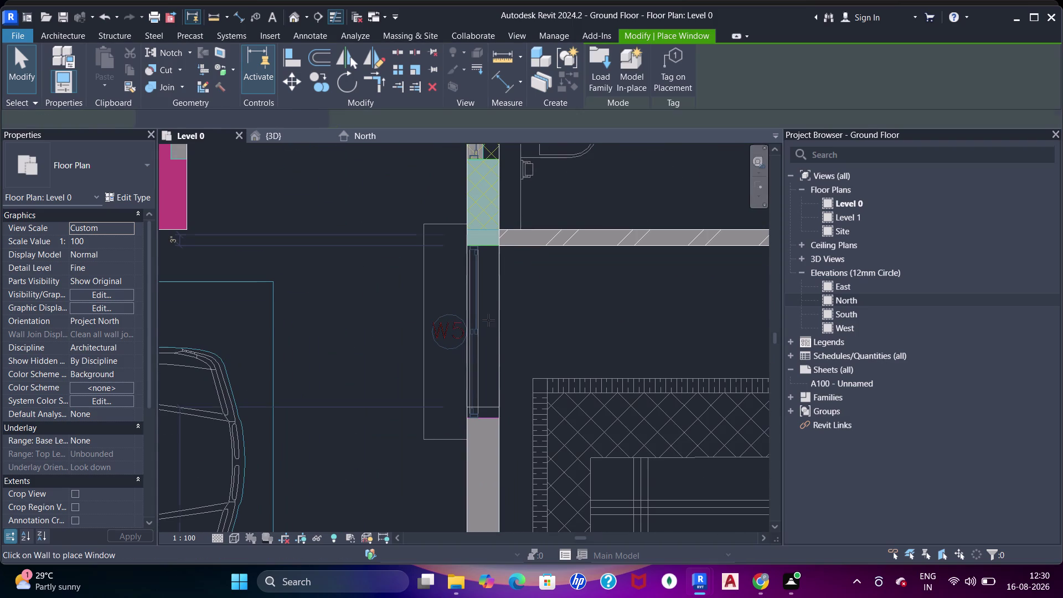
click(484, 317)
scroll(up, 3)
Align the west wall window's edge to the opening edge.
key(Escape)
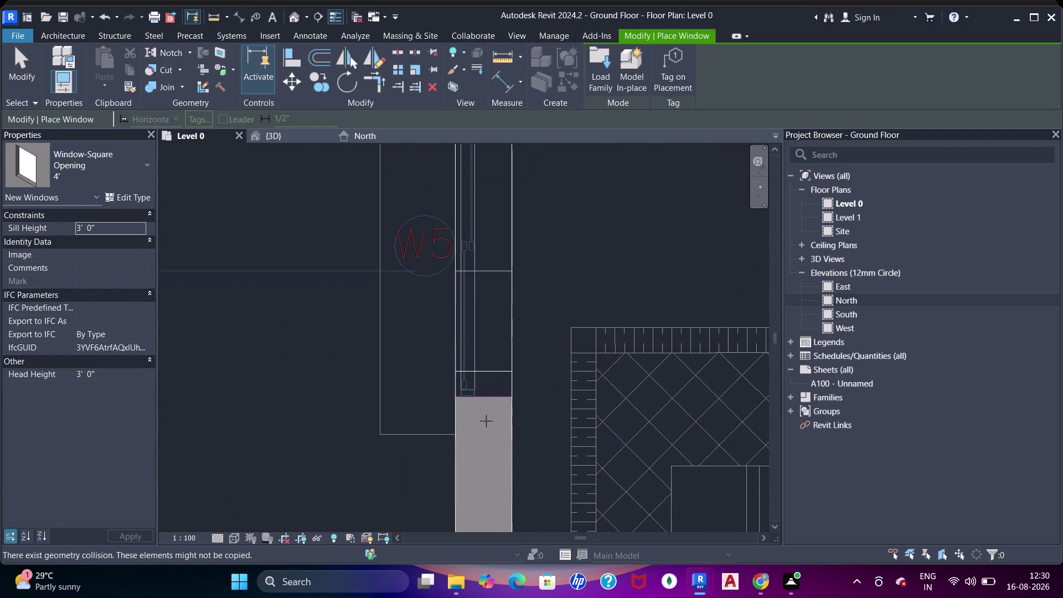
key(Escape)
key(a)
key(a)
click(492, 399)
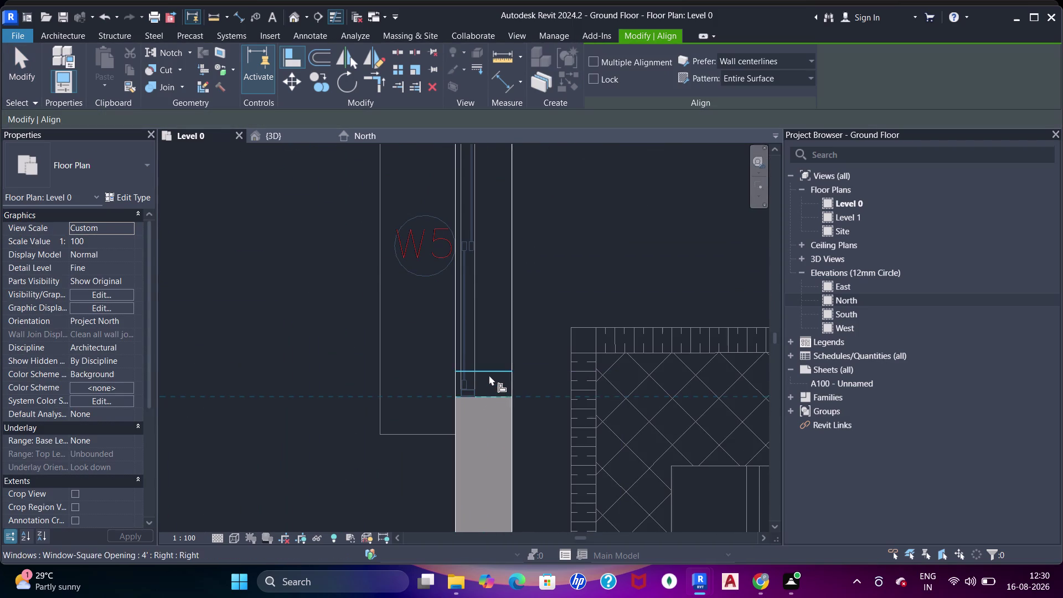
click(489, 375)
scroll(down, 3)
middle_drag(581, 243, 584, 340)
key(Escape)
scroll(down, 3)
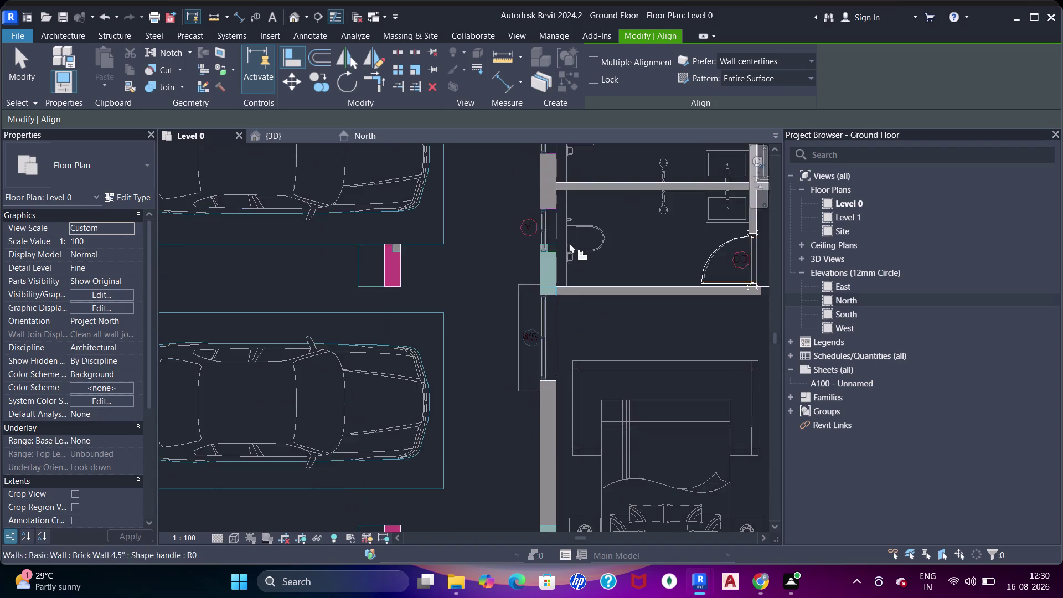
middle_drag(569, 261, 571, 316)
scroll(up, 3)
middle_drag(565, 282, 454, 298)
Start window placement with the 2' Square Opening type and a 6' sill height.
text(w)
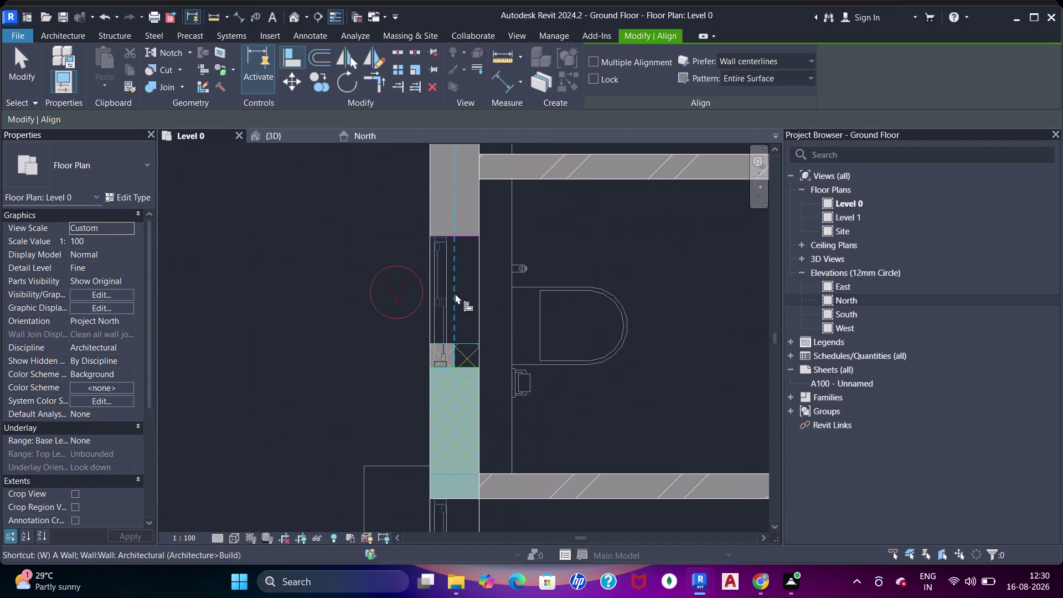
text(n)
click(101, 181)
scroll(up, 3)
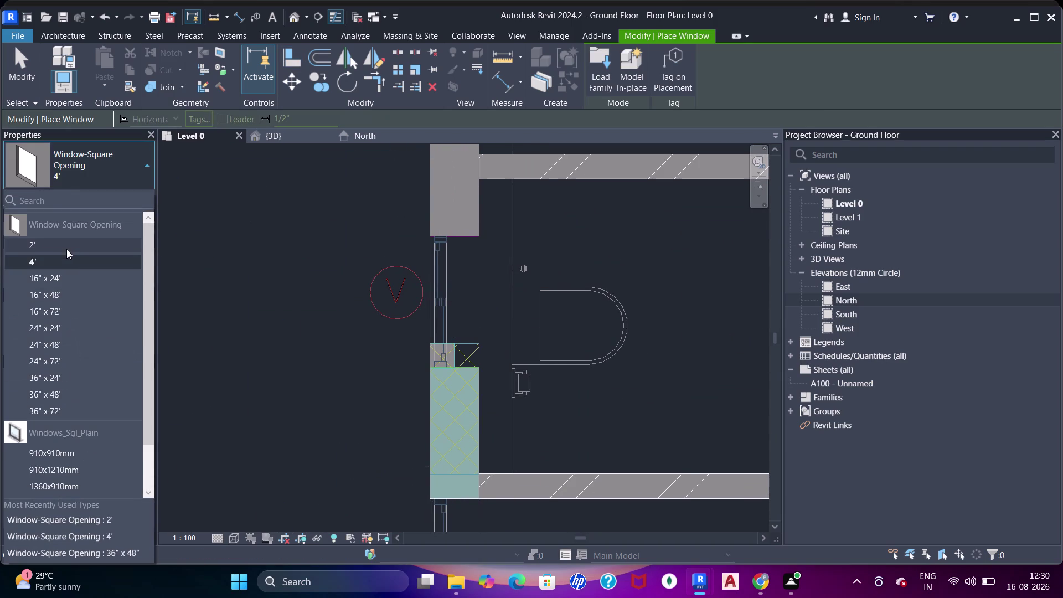
click(52, 249)
click(113, 229)
key(6)
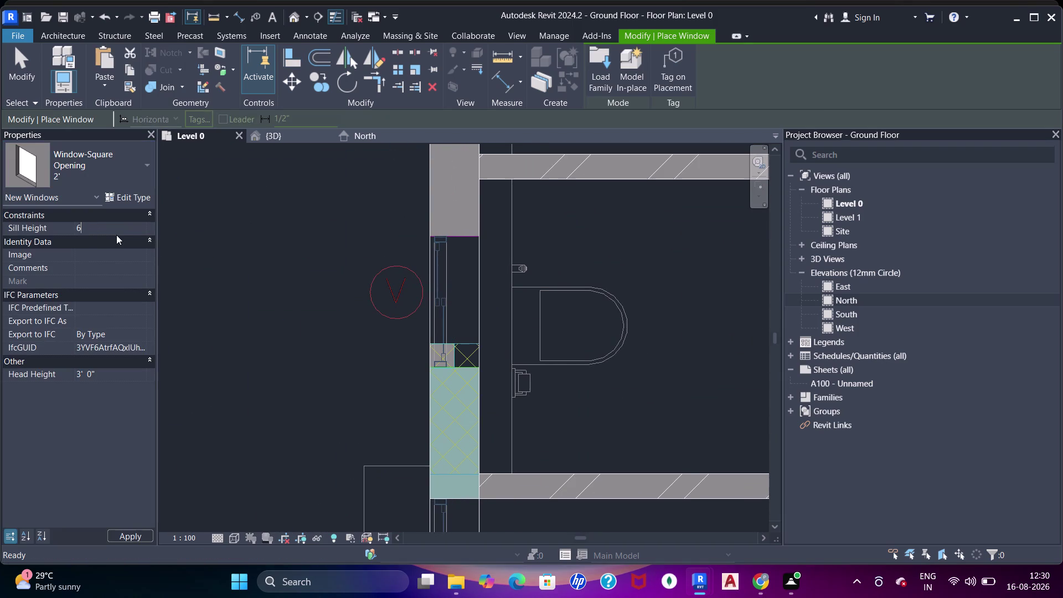
key(apostrophe)
key(Return)
Place 2' windows in the toilet wall and the washroom wall.
click(456, 282)
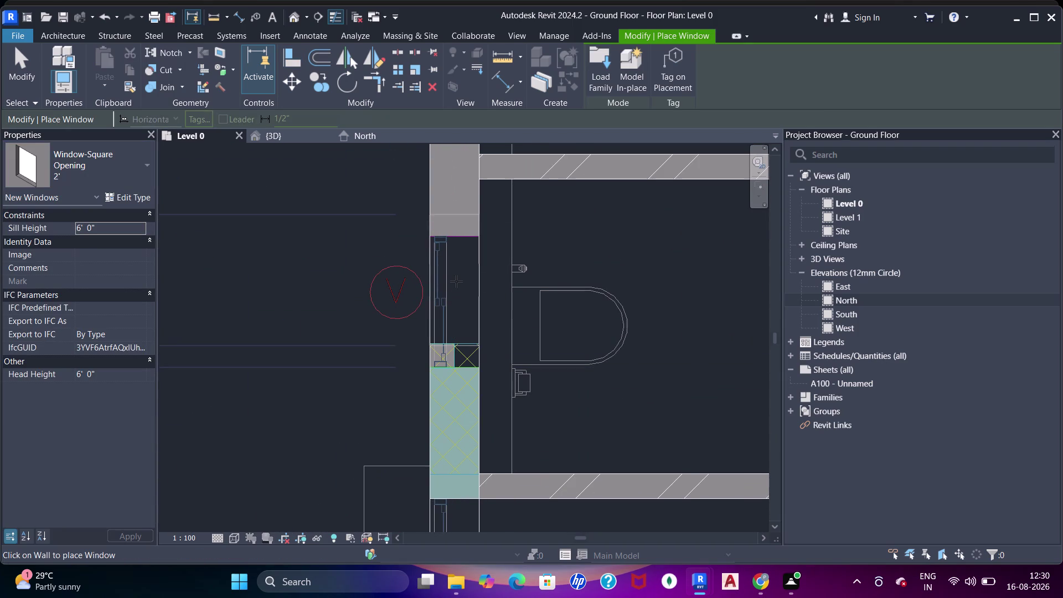
scroll(down, 3)
middle_drag(460, 303, 473, 404)
middle_drag(473, 238, 487, 331)
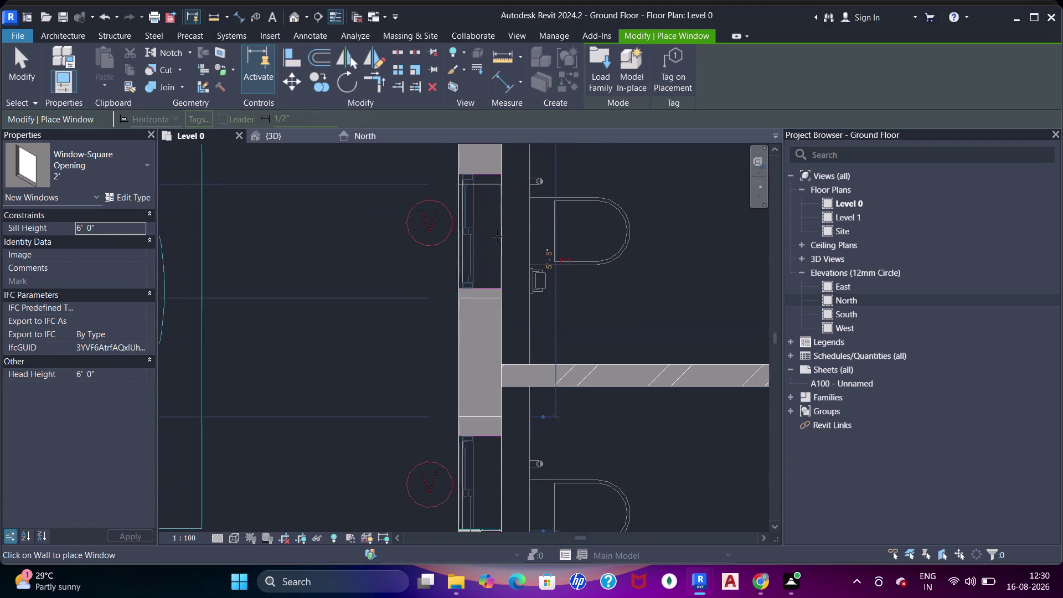
click(493, 202)
click(496, 214)
middle_drag(508, 357, 521, 239)
Align a 2' window's edge to the column face.
key(Escape)
key(Escape)
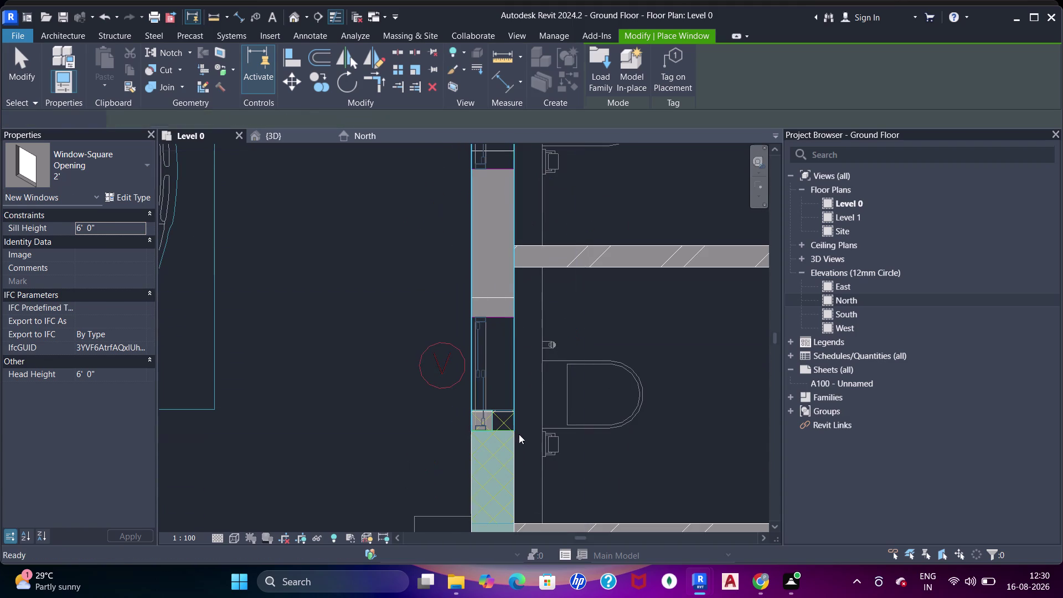
key(a)
key(a)
key(a)
scroll(up, 3)
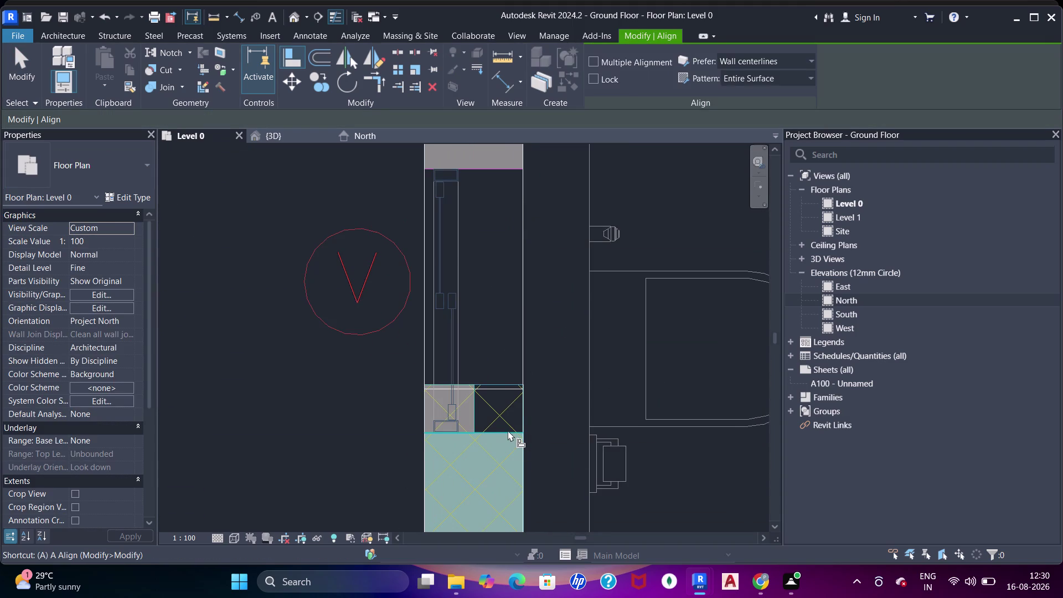
click(507, 432)
click(495, 385)
scroll(down, 3)
middle_drag(490, 292, 517, 493)
middle_drag(497, 374, 494, 428)
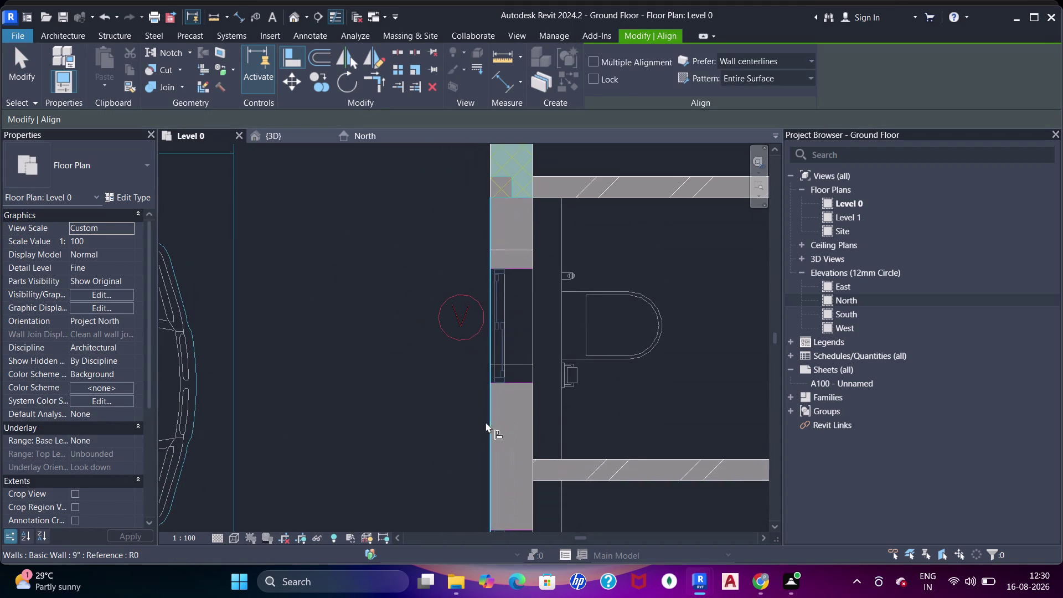
drag(448, 417, 453, 417)
Align the next 2' washroom window's edge to the wall edge.
click(526, 380)
click(523, 366)
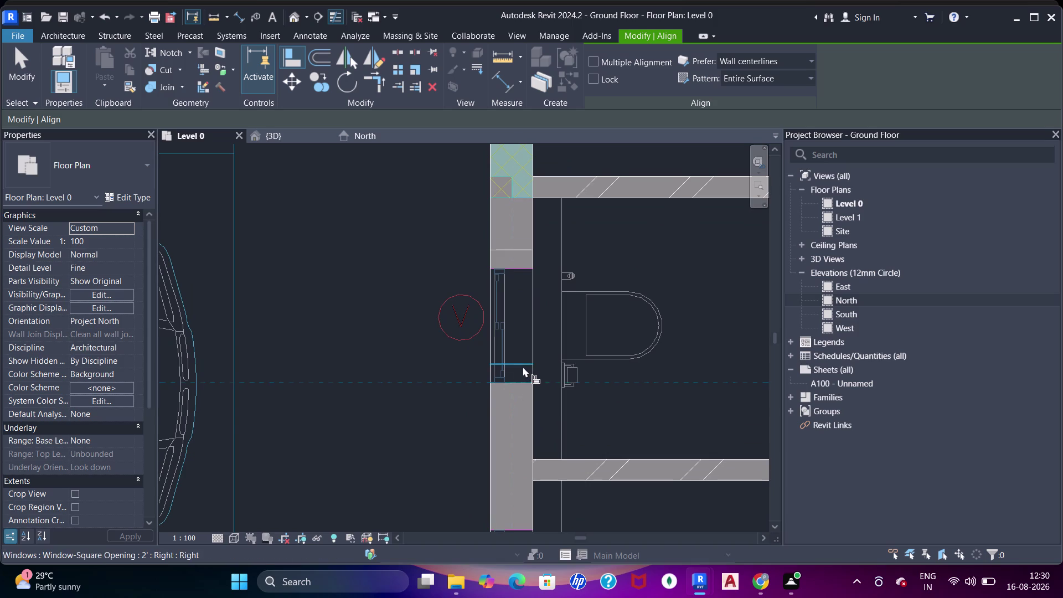
scroll(down, 3)
middle_drag(530, 337, 521, 427)
middle_drag(557, 283, 559, 407)
middle_drag(557, 280, 549, 317)
key(Escape)
key(Escape)
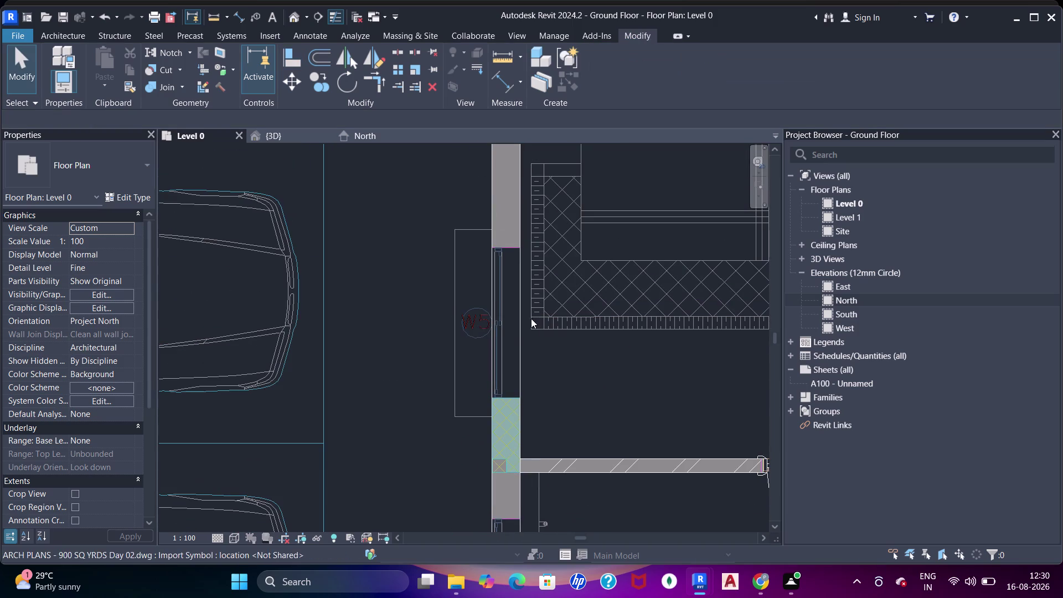
Place a 4' square-opening window in the wall beside the column.
text(wn)
click(90, 180)
scroll(up, 3)
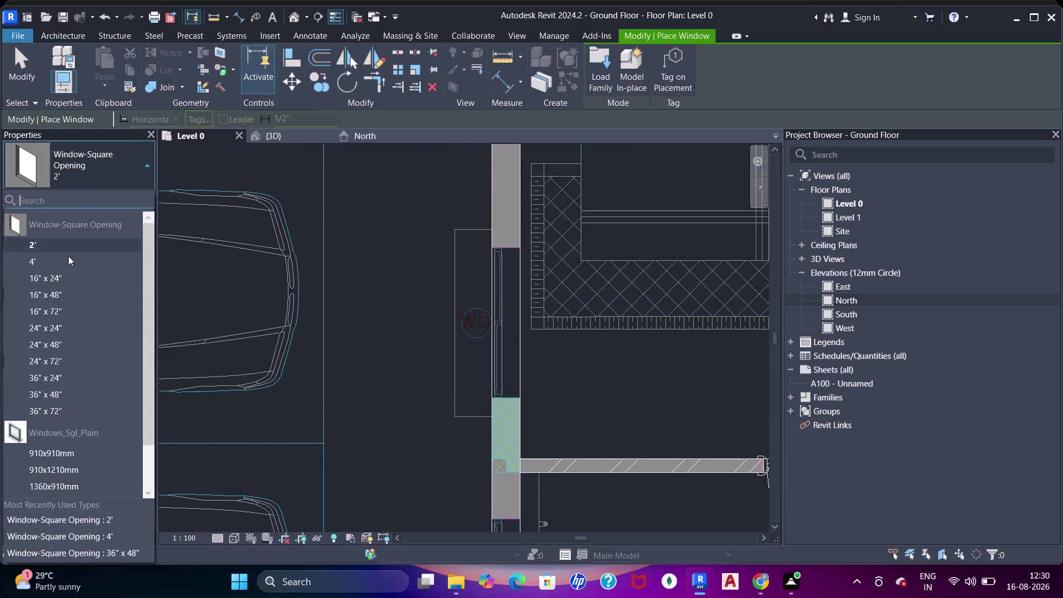
click(57, 260)
middle_drag(582, 293, 560, 349)
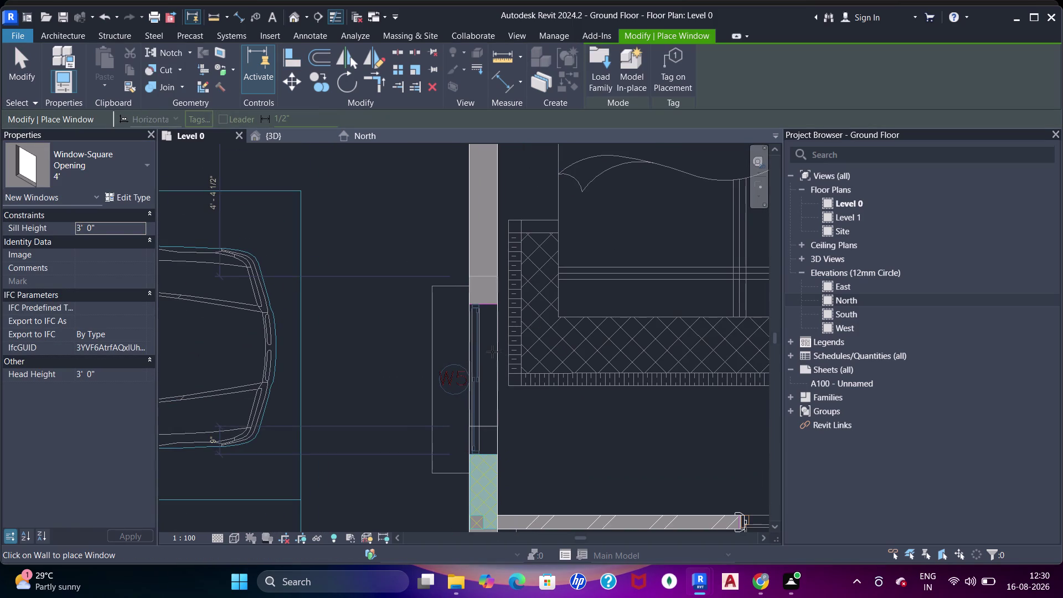
drag(492, 351, 498, 351)
middle_drag(506, 429, 529, 310)
Align the 4' window's edge to the column face.
key(a)
key(a)
key(a)
click(514, 336)
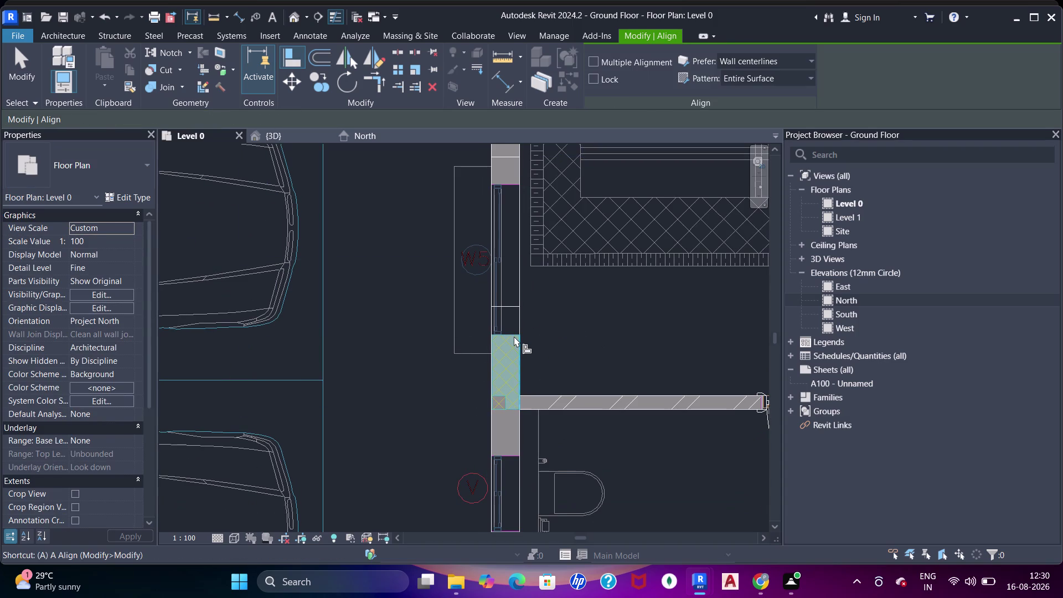
scroll(up, 3)
key(Escape)
key(grave)
key(a)
key(a)
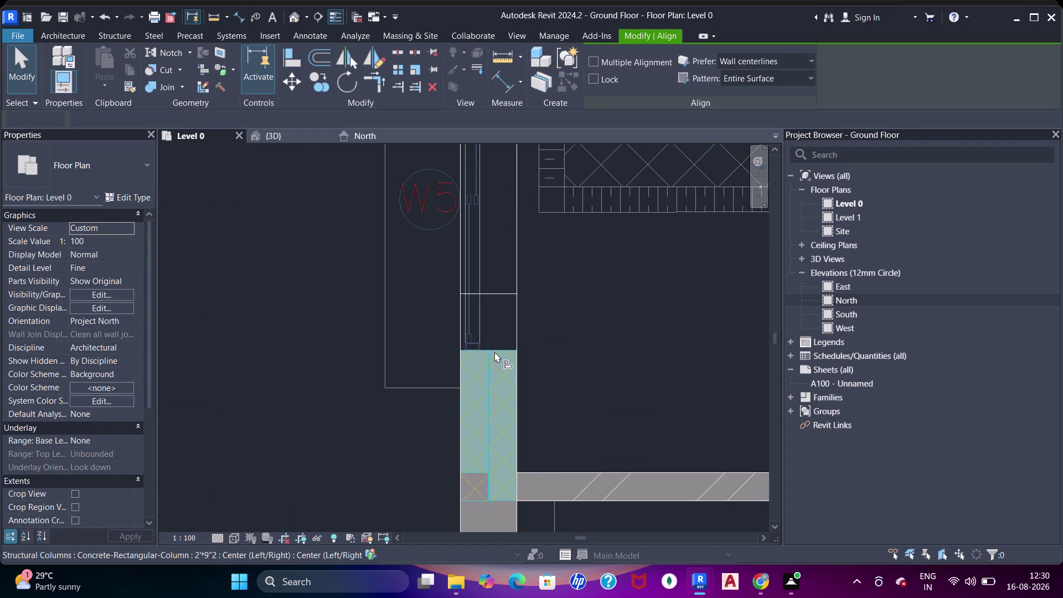
drag(509, 351, 510, 346)
click(500, 299)
scroll(down, 3)
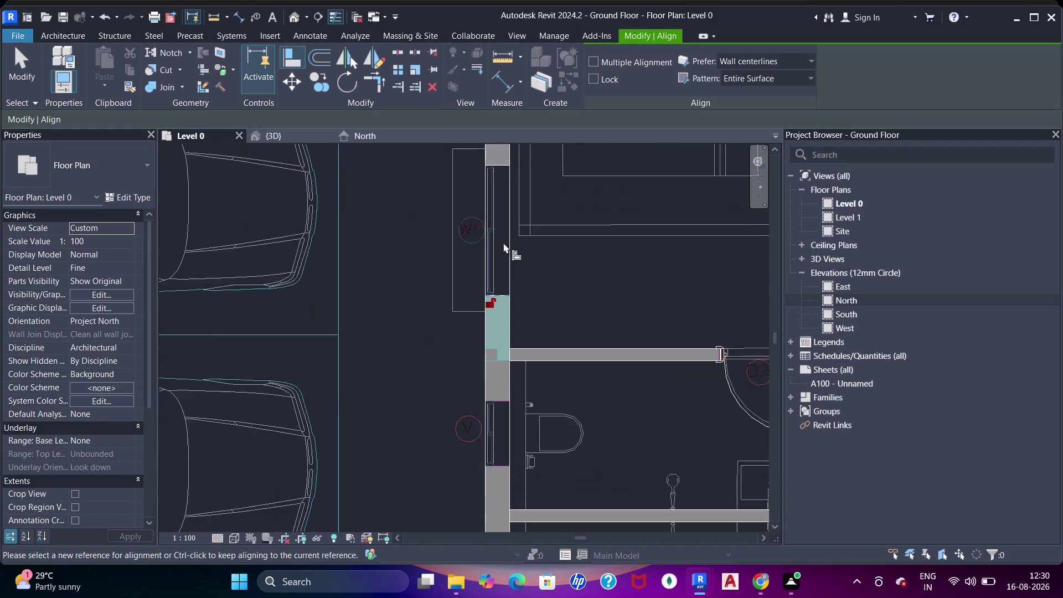
scroll(down, 3)
middle_drag(514, 288, 508, 426)
key(Escape)
key(Escape)
scroll(down, 3)
middle_drag(452, 293, 490, 342)
scroll(down, 3)
middle_drag(597, 300, 590, 301)
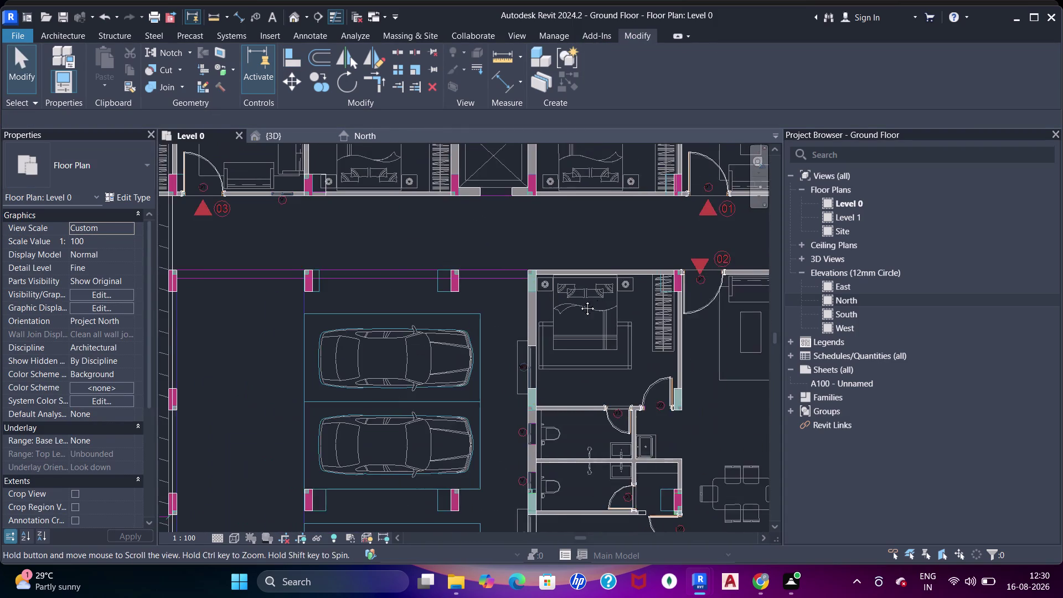
Place a 2' Window-Square Opening with a 6' sill in the wall by elevation mark 03.
middle_drag(590, 301, 435, 271)
middle_drag(428, 239, 521, 342)
scroll(up, 3)
scroll(down, 3)
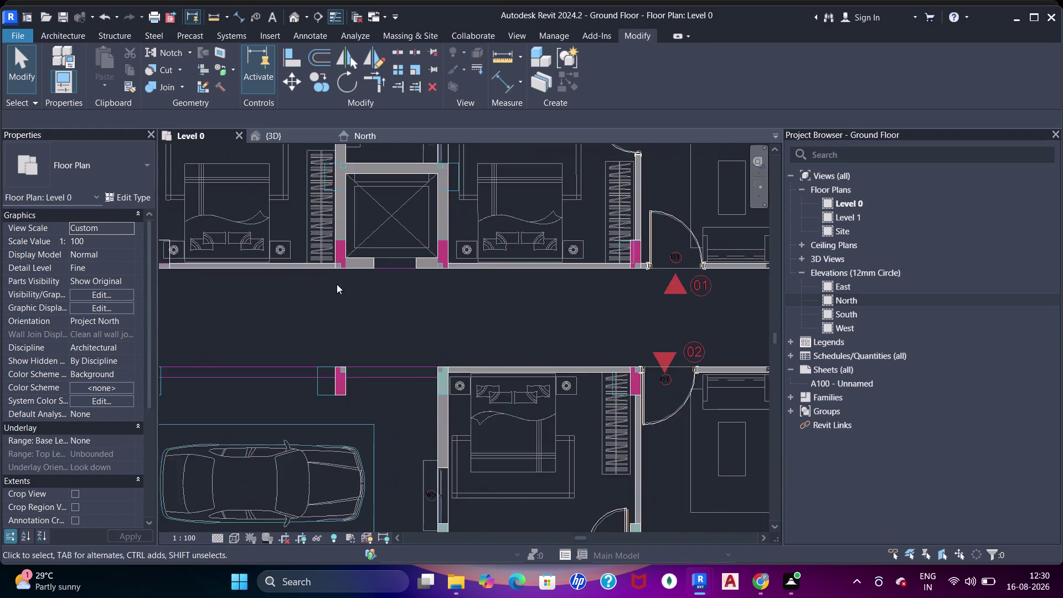
middle_drag(337, 284, 429, 367)
middle_drag(381, 339, 572, 361)
scroll(up, 3)
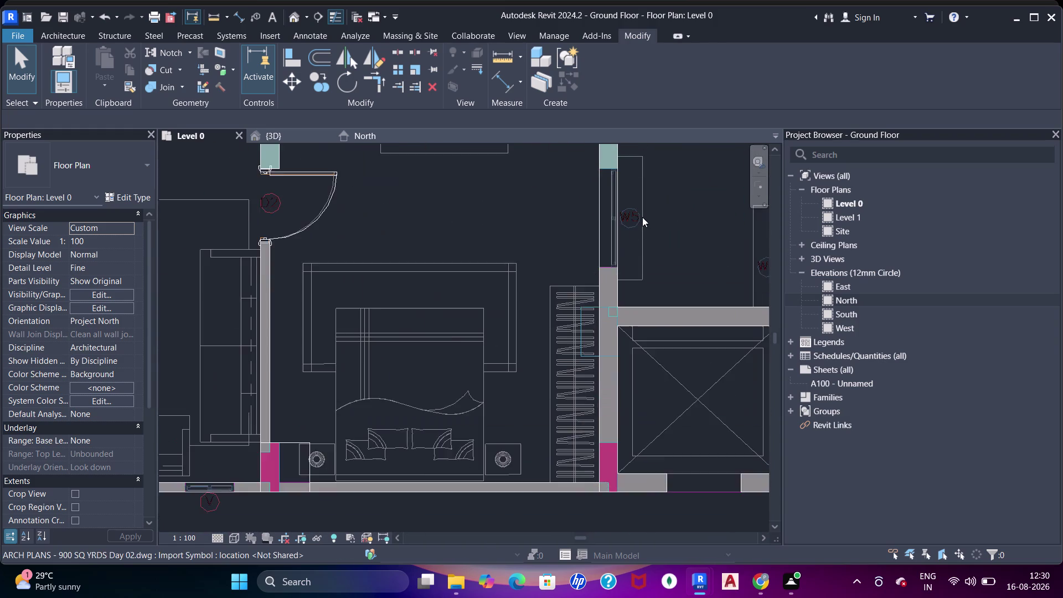
scroll(down, 3)
middle_drag(456, 311, 549, 303)
middle_drag(428, 407, 530, 401)
scroll(up, 3)
middle_drag(535, 422, 563, 326)
key(Escape)
scroll(up, 3)
key(w)
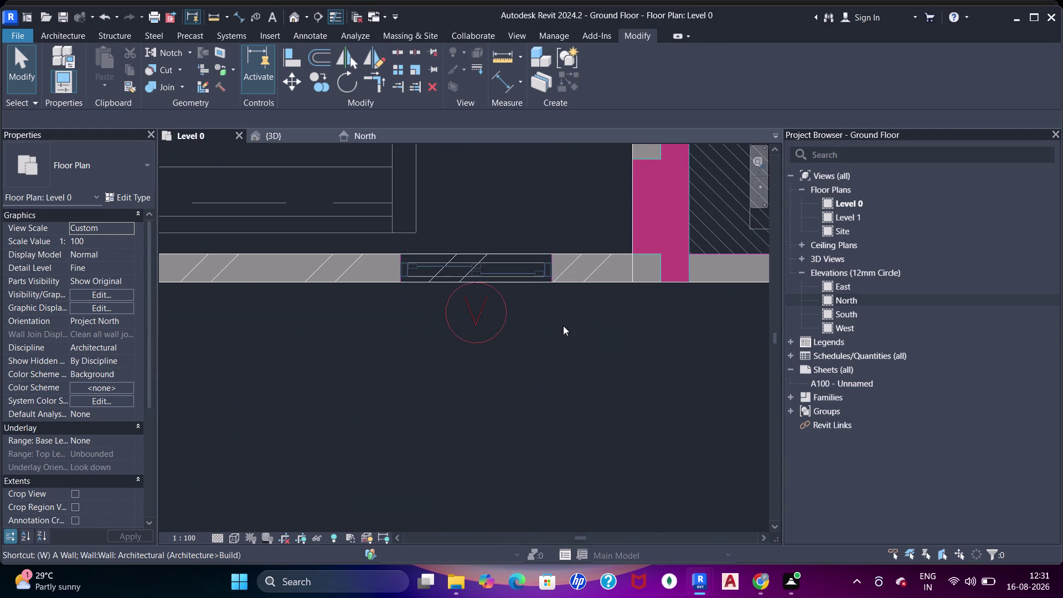
key(n)
click(96, 167)
scroll(up, 3)
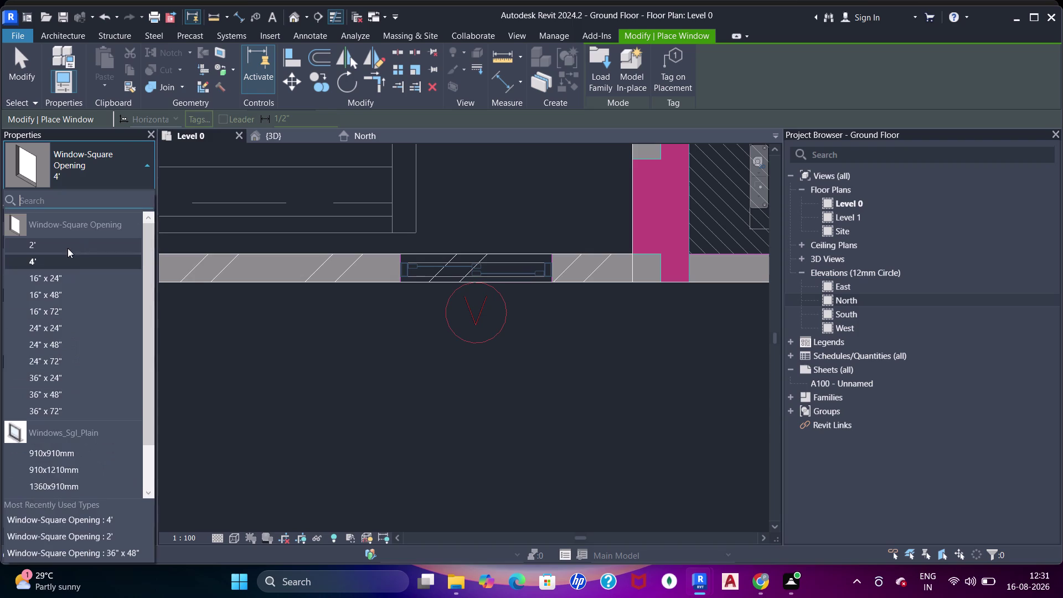
click(68, 248)
click(110, 229)
key(6)
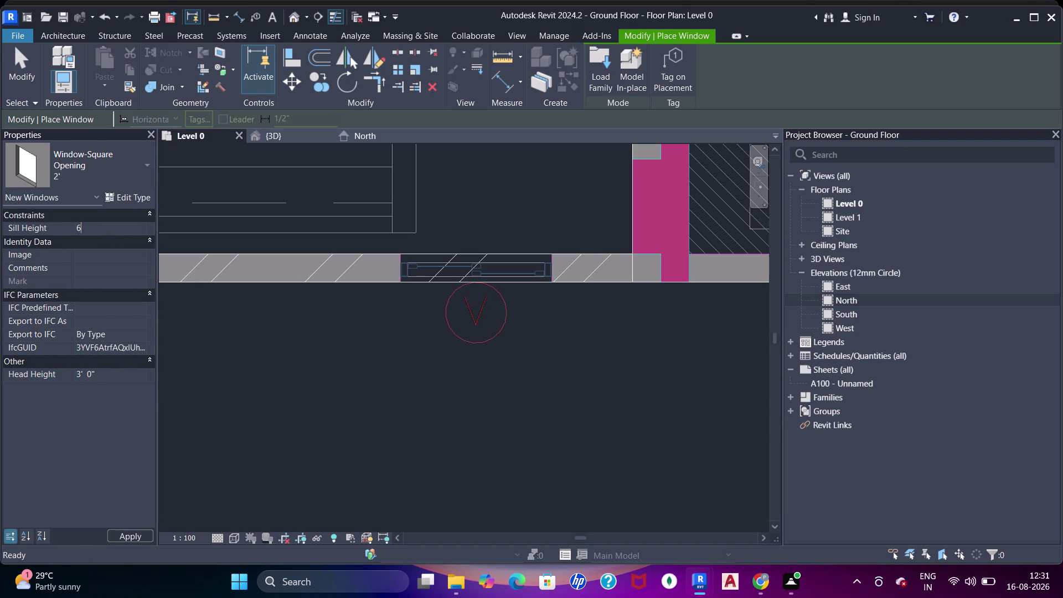
key(Return)
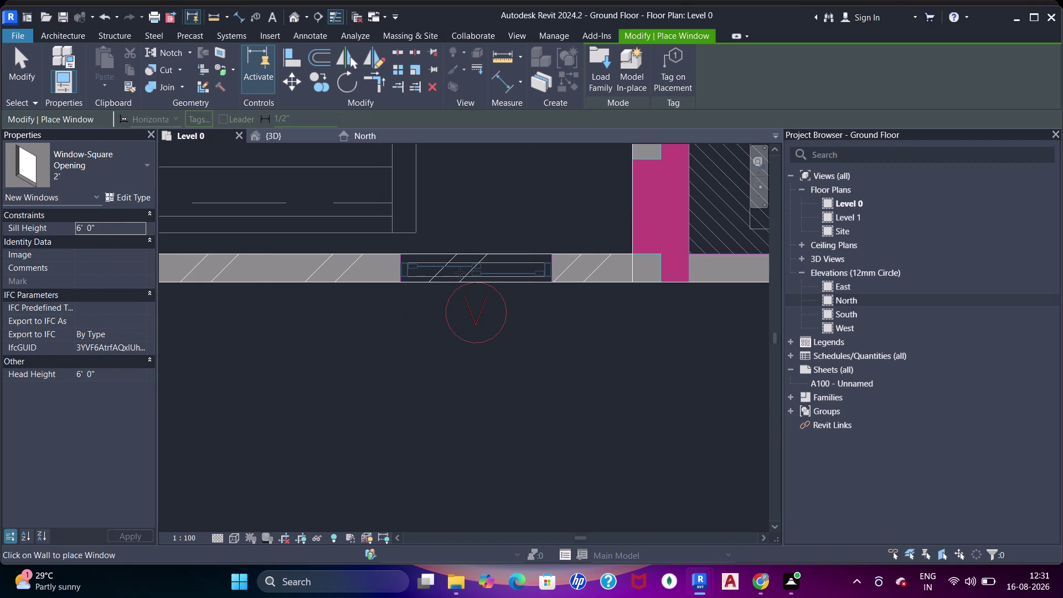
click(485, 271)
Align the 2' window's edge to the drawn underlay window edge.
scroll(up, 3)
key(a)
key(a)
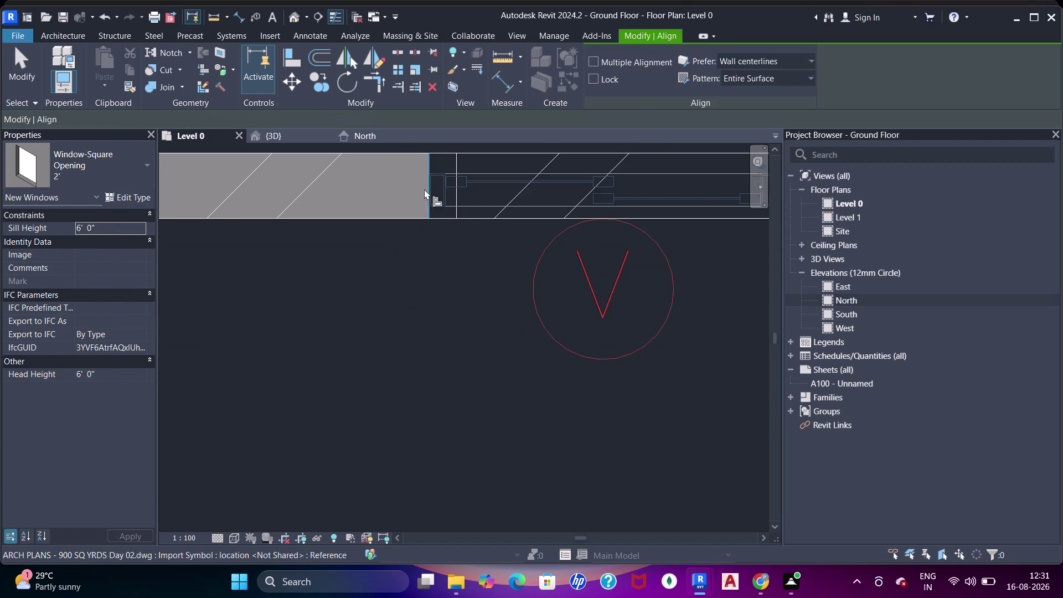
key(a)
click(432, 165)
click(452, 170)
scroll(down, 3)
middle_drag(529, 222, 554, 316)
key(Escape)
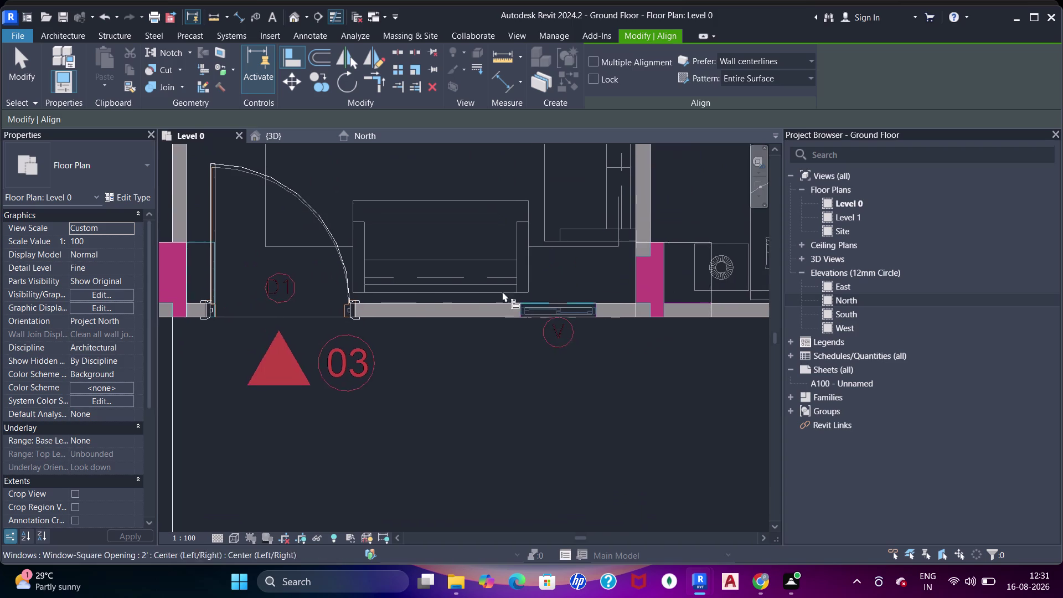
key(Escape)
Pan to the bedroom's outer wall and select elements there.
middle_drag(303, 318, 562, 289)
scroll(down, 3)
middle_drag(433, 280, 572, 313)
middle_drag(326, 249, 439, 410)
scroll(up, 3)
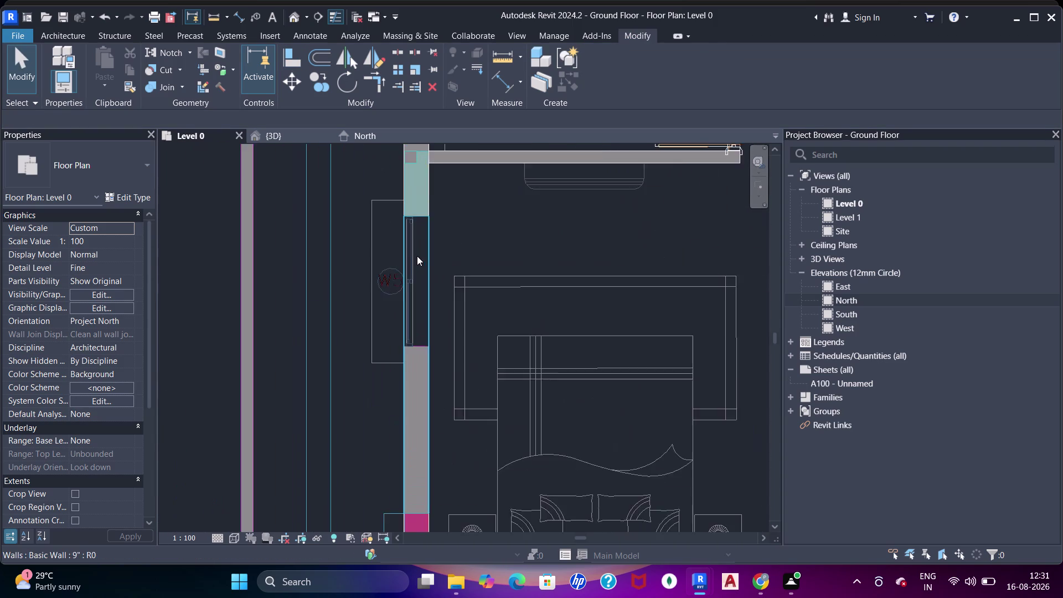
key(Escape)
click(426, 273)
key(Escape)
scroll(down, 3)
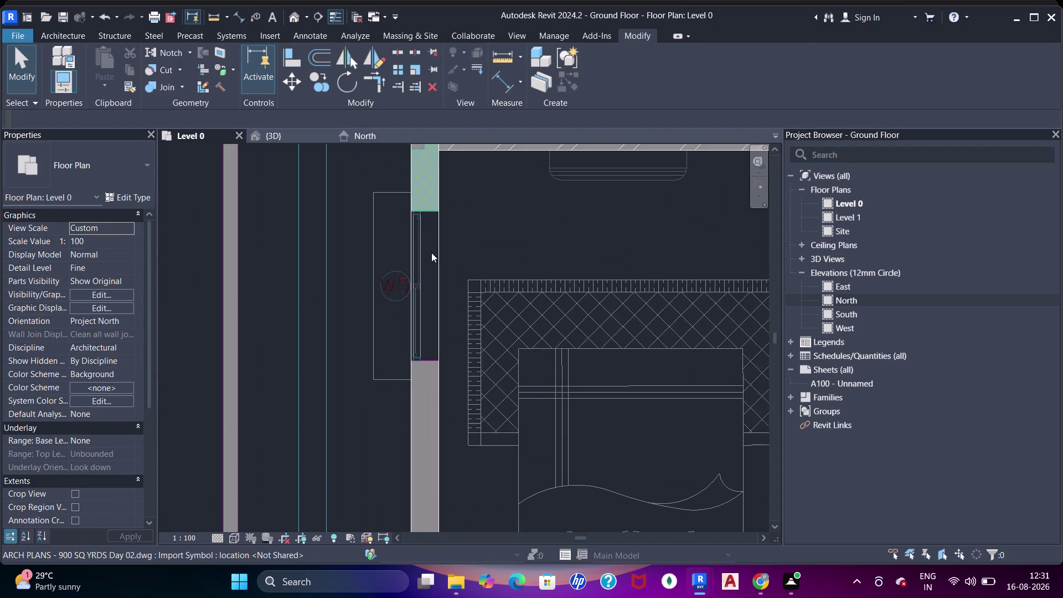
click(431, 253)
key(Escape)
click(442, 252)
Restart window placement with WN and open the window type list.
key(Escape)
key(w)
key(n)
click(129, 170)
scroll(up, 3)
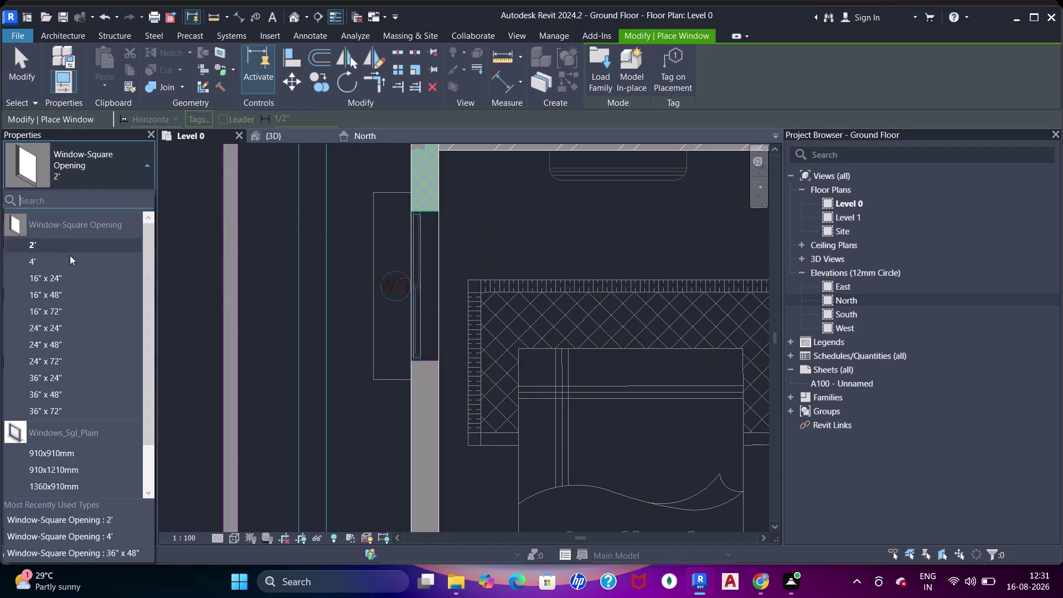
Place a 4' Window-Square Opening in the bedroom wall.
click(57, 268)
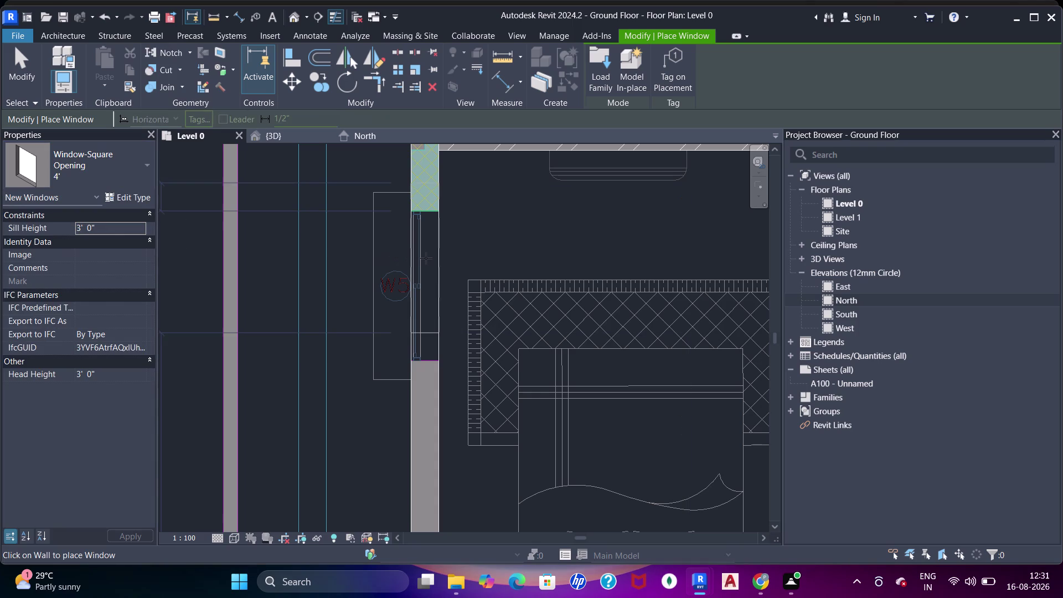
click(426, 258)
key(Escape)
key(Escape)
key(a)
key(a)
key(a)
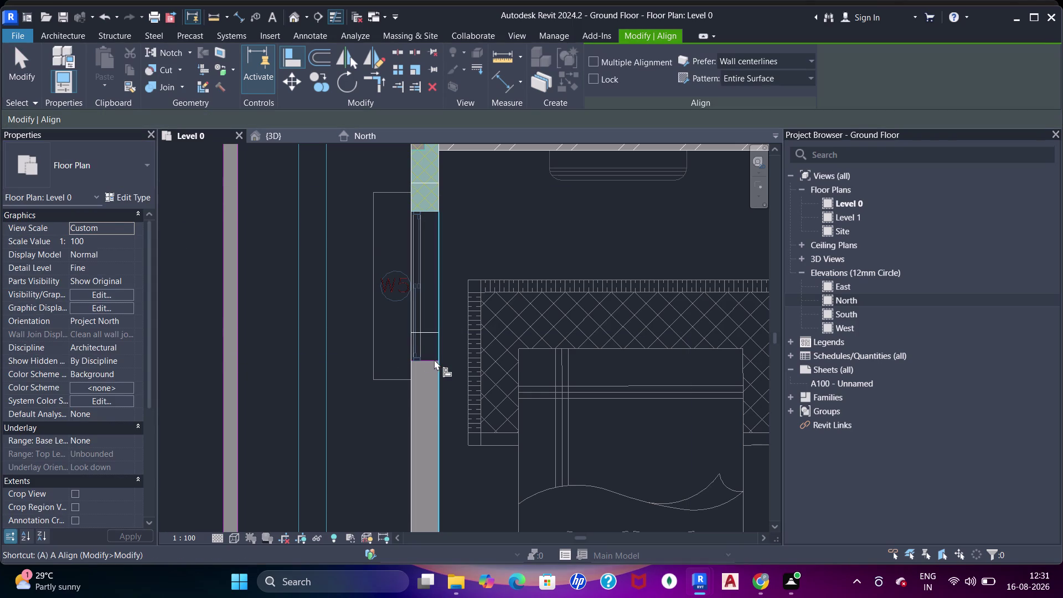
Align the 4' window's edge to the drawn underlay window edge.
click(434, 360)
scroll(up, 3)
key(a)
key(a)
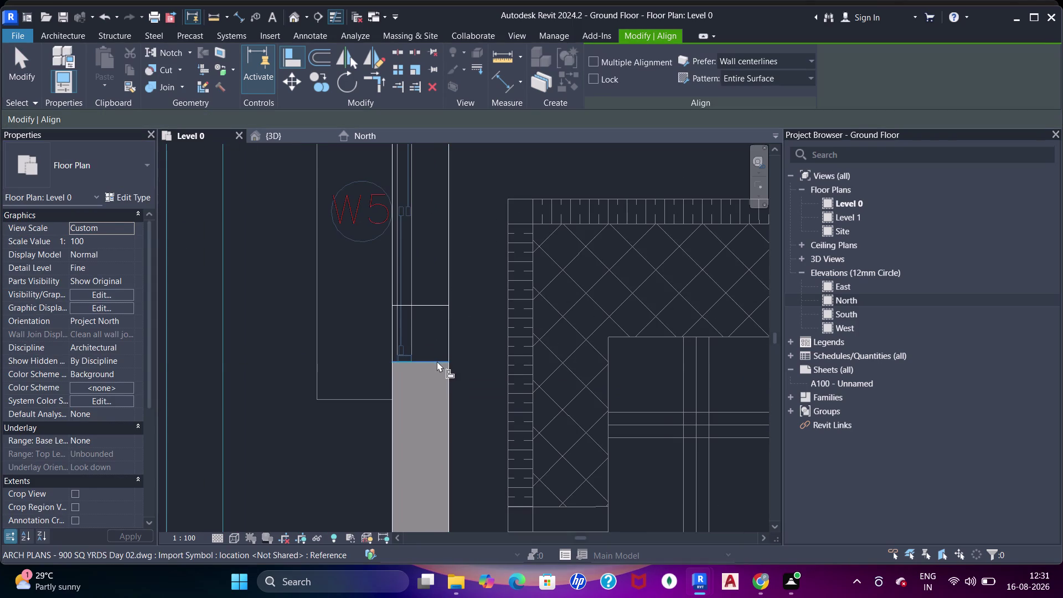
drag(437, 361, 436, 355)
click(431, 304)
scroll(down, 3)
middle_drag(457, 242, 472, 406)
key(Escape)
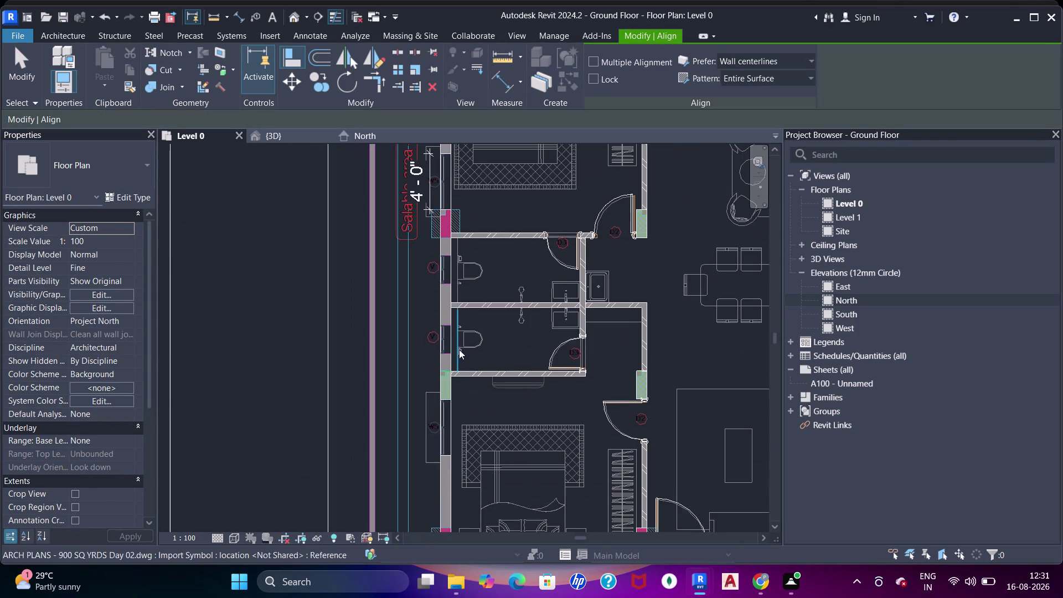
key(Escape)
Place a 2' Window-Square Opening with a 6' sill in the washroom wall.
key(Escape)
scroll(up, 3)
click(452, 339)
key(Escape)
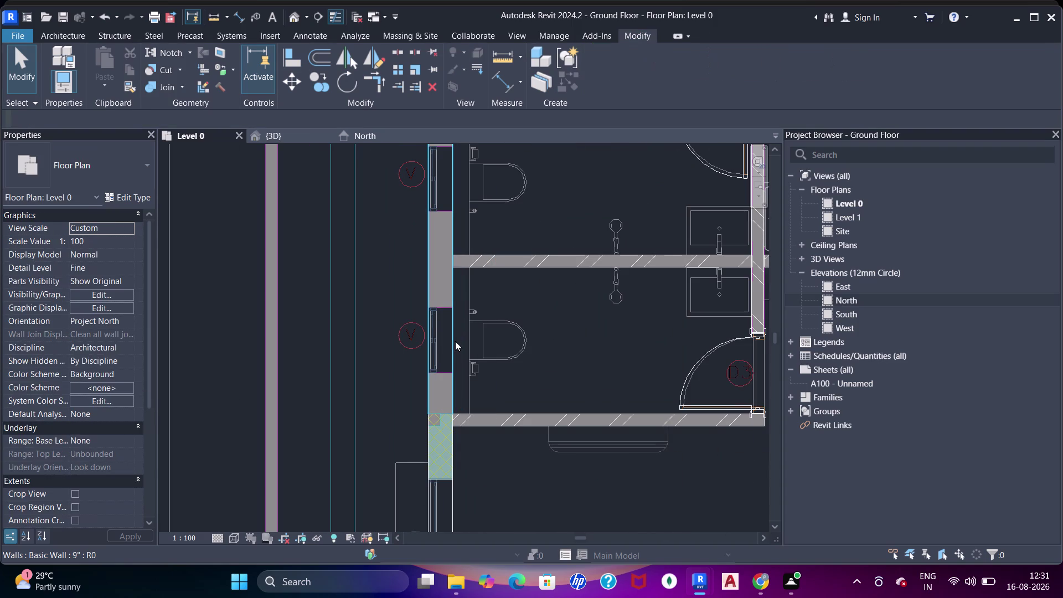
key(w)
key(n)
click(87, 182)
scroll(up, 3)
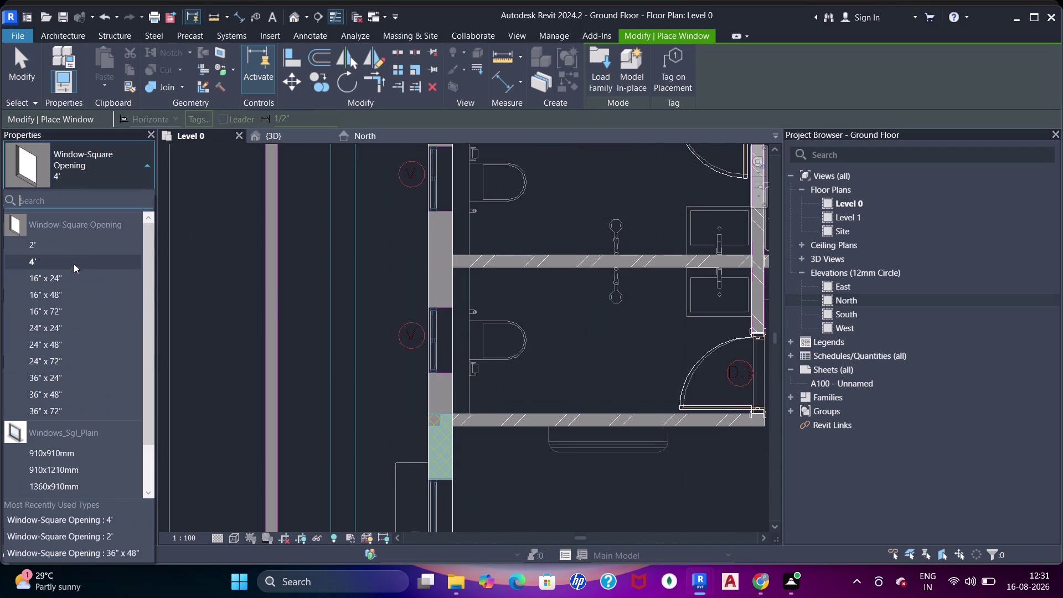
click(61, 246)
click(125, 230)
key(6)
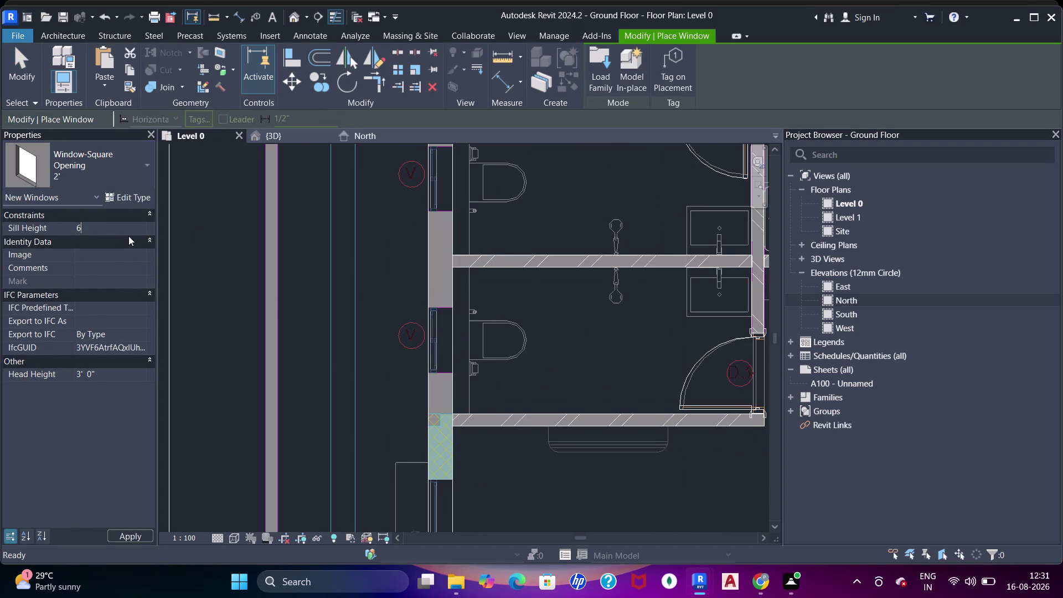
key(Return)
click(446, 328)
Align the washroom window's edge to the reference edge below it.
middle_drag(439, 292, 439, 359)
click(447, 241)
middle_drag(457, 309, 465, 260)
key(Escape)
key(Escape)
scroll(up, 3)
key(Escape)
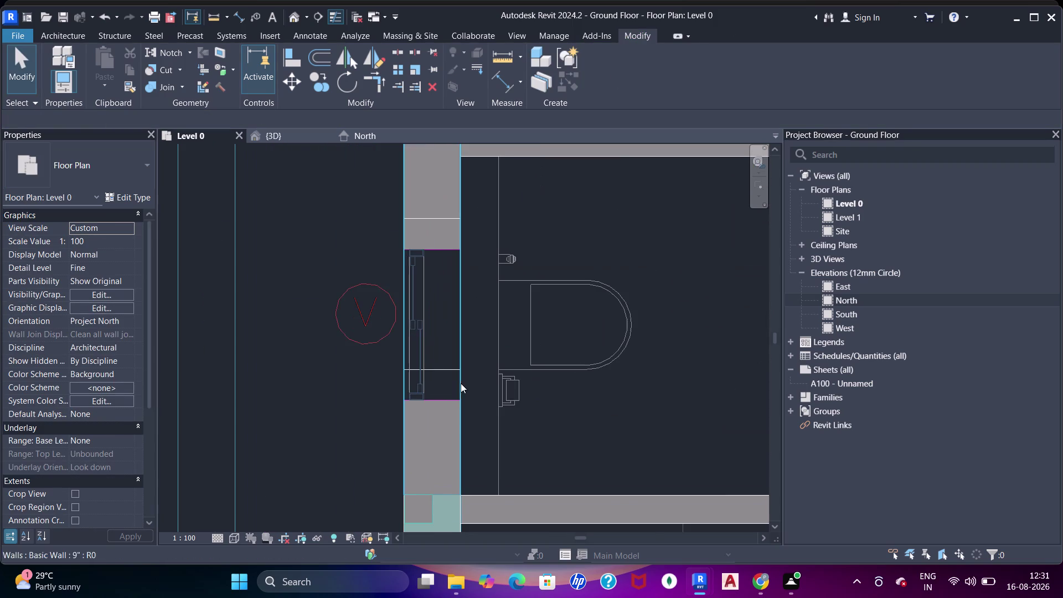
key(a)
key(a)
key(a)
click(445, 401)
click(447, 374)
scroll(down, 3)
middle_drag(425, 321, 417, 403)
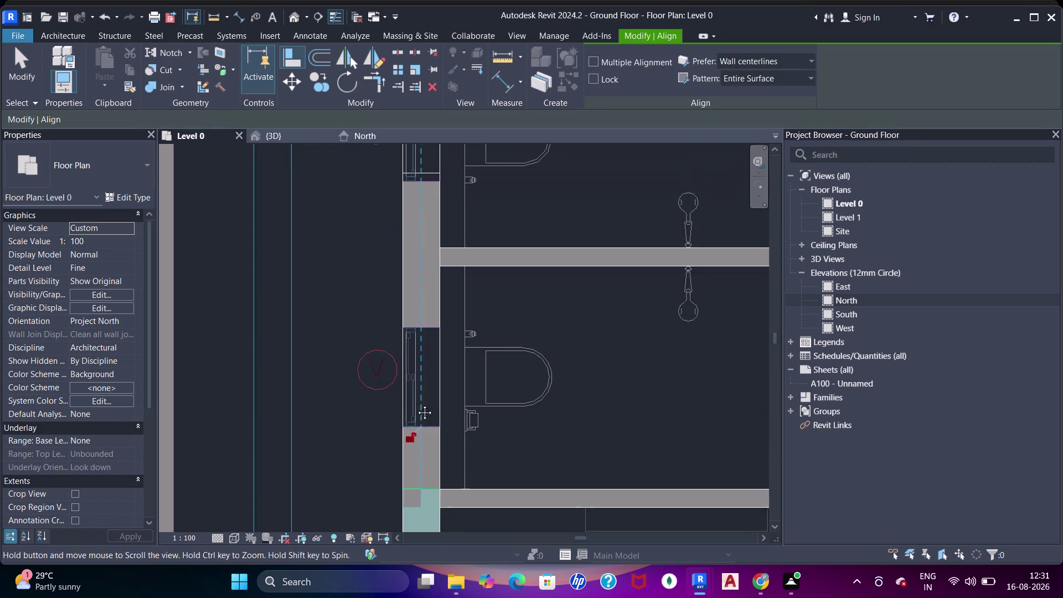
middle_drag(417, 402, 416, 404)
Align the window edge to the end of the adjacent wall.
click(366, 315)
scroll(up, 3)
middle_drag(449, 246, 478, 331)
scroll(up, 3)
click(447, 261)
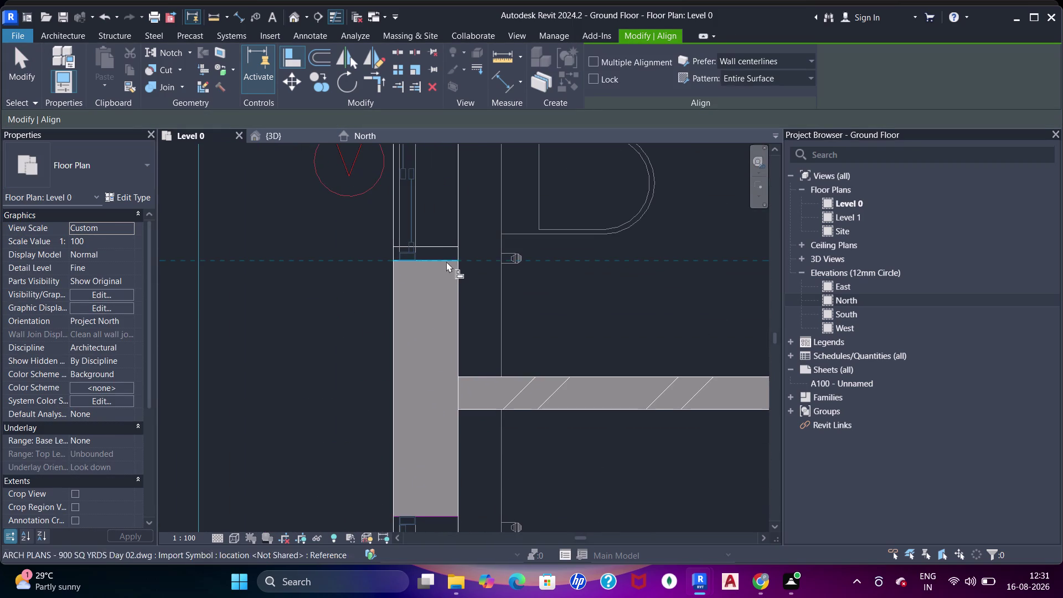
click(446, 247)
scroll(down, 3)
middle_drag(524, 241, 451, 395)
key(Escape)
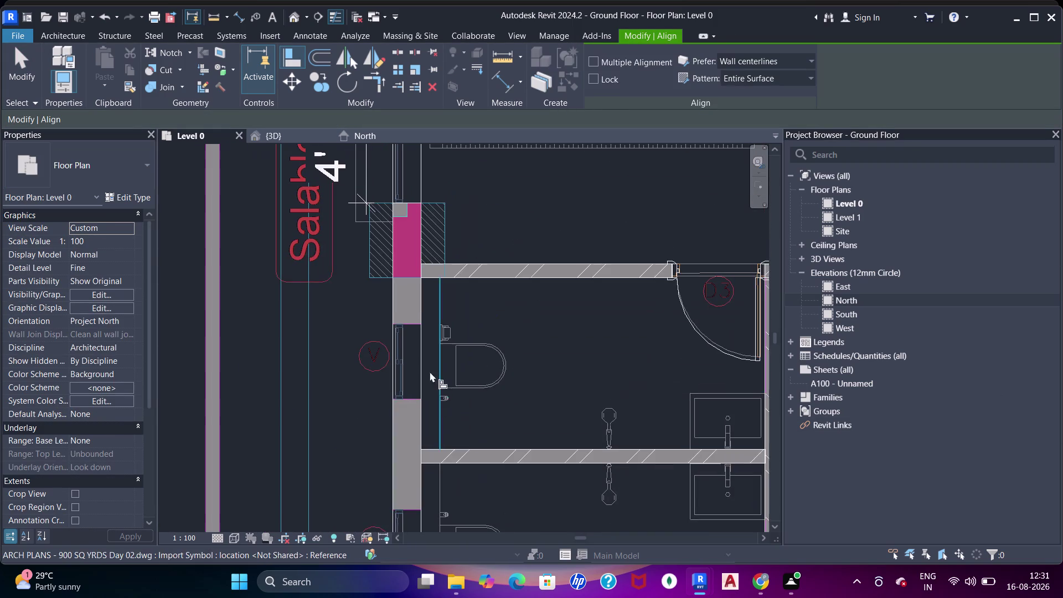
key(Escape)
Check the 4' window's position, then pan toward the bathroom and other walls.
middle_drag(396, 253, 413, 371)
scroll(down, 3)
middle_drag(454, 281, 440, 309)
click(420, 266)
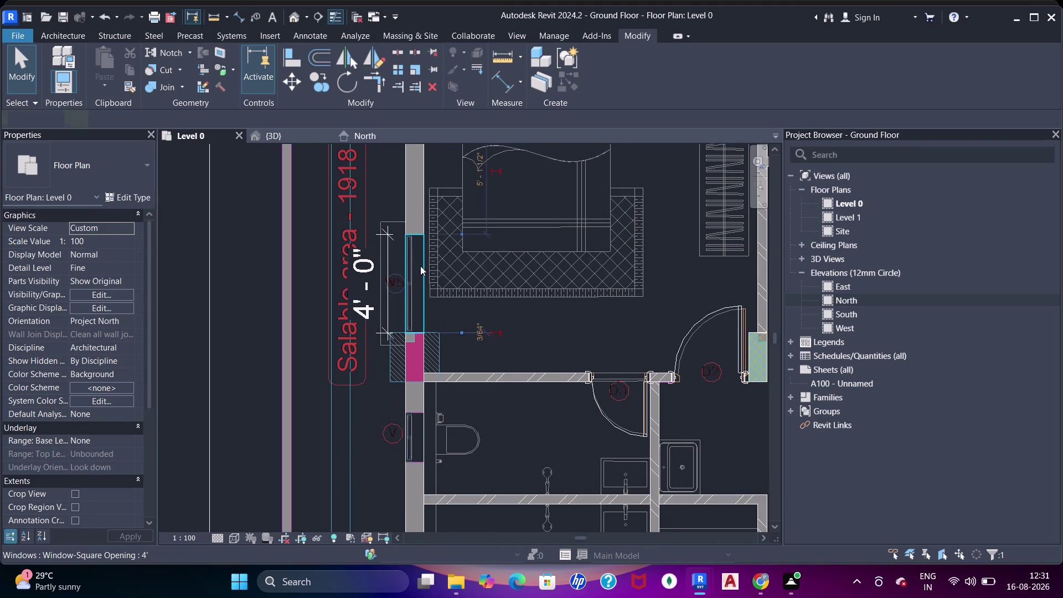
key(Escape)
scroll(down, 3)
middle_drag(520, 302, 403, 347)
scroll(up, 3)
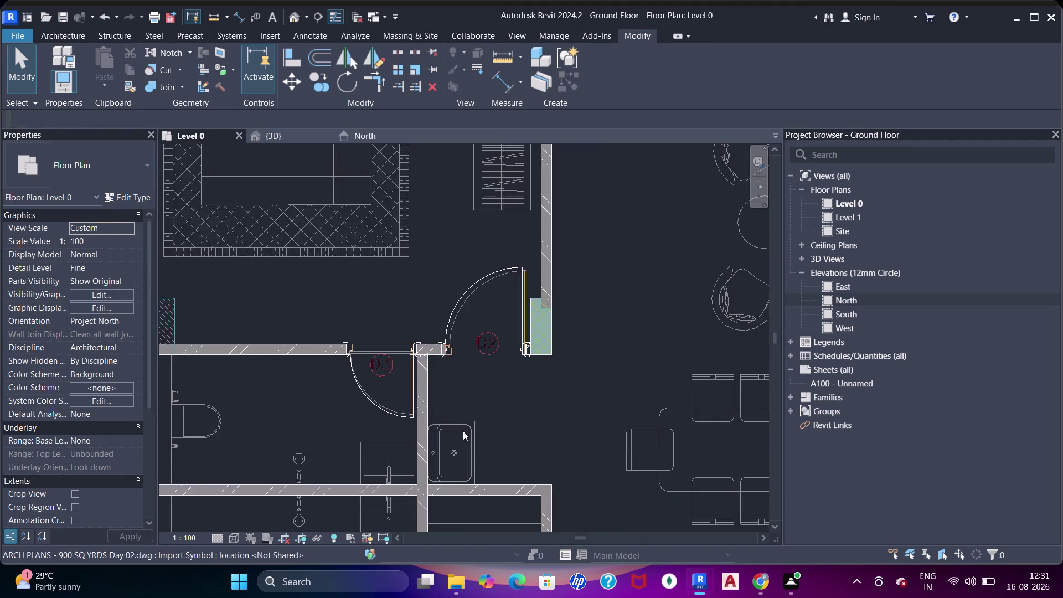
middle_drag(463, 430, 415, 201)
scroll(up, 3)
scroll(down, 3)
middle_drag(533, 326, 274, 265)
middle_drag(460, 314, 402, 299)
middle_drag(501, 364, 301, 303)
Place another Window-Square Opening : 4' window in the wall using WN.
middle_drag(412, 252, 431, 372)
scroll(up, 3)
key(Escape)
key(Escape)
text(wn)
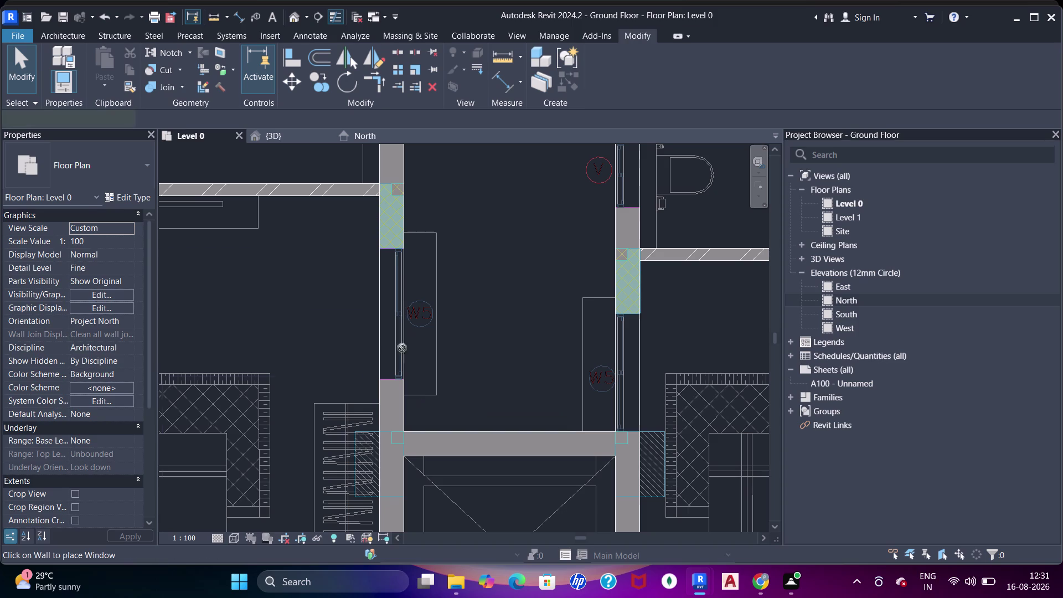
click(74, 170)
scroll(up, 3)
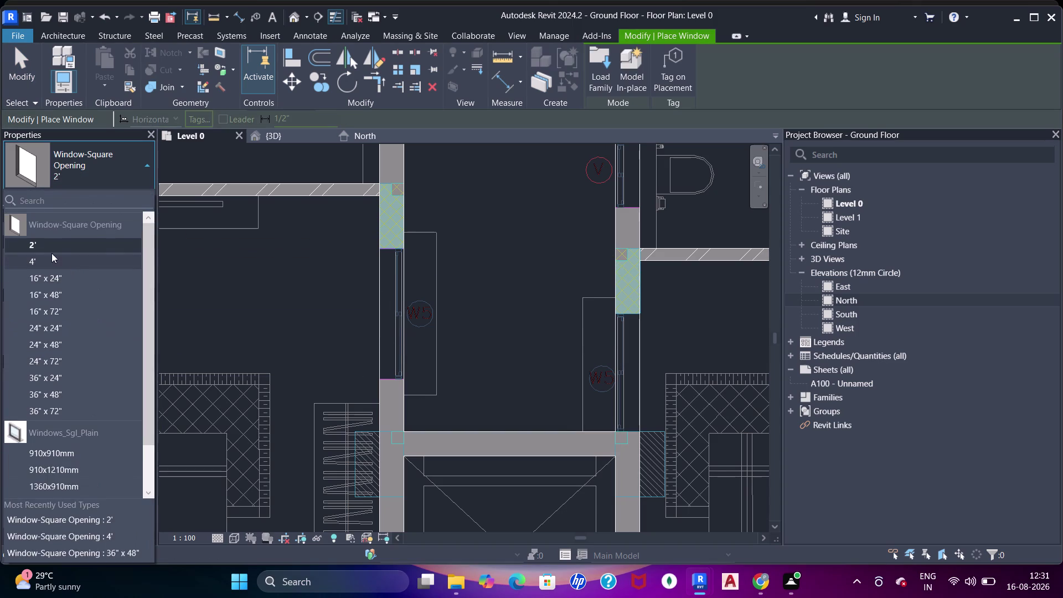
click(48, 263)
click(396, 281)
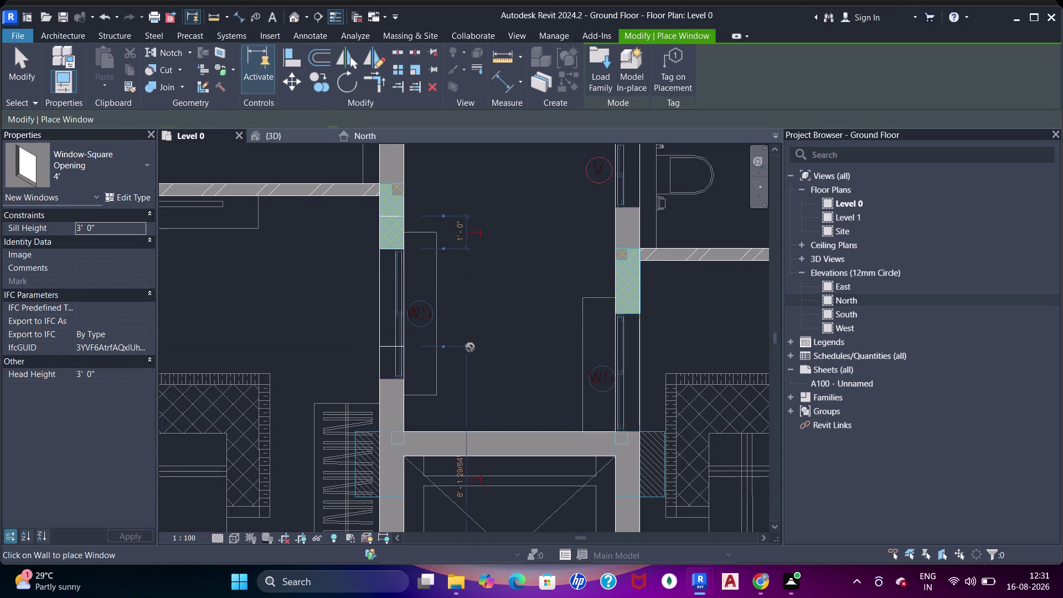
click(623, 353)
middle_drag(528, 393, 593, 339)
scroll(up, 3)
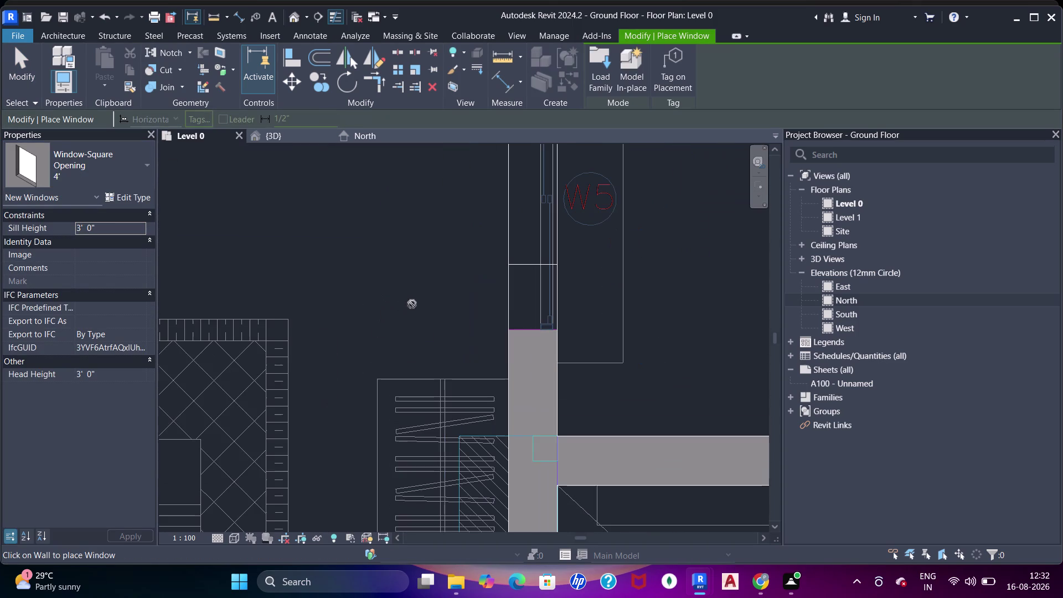
Align the new window's first edge to the adjacent wall end.
key(a)
key(a)
key(a)
click(513, 329)
key(a)
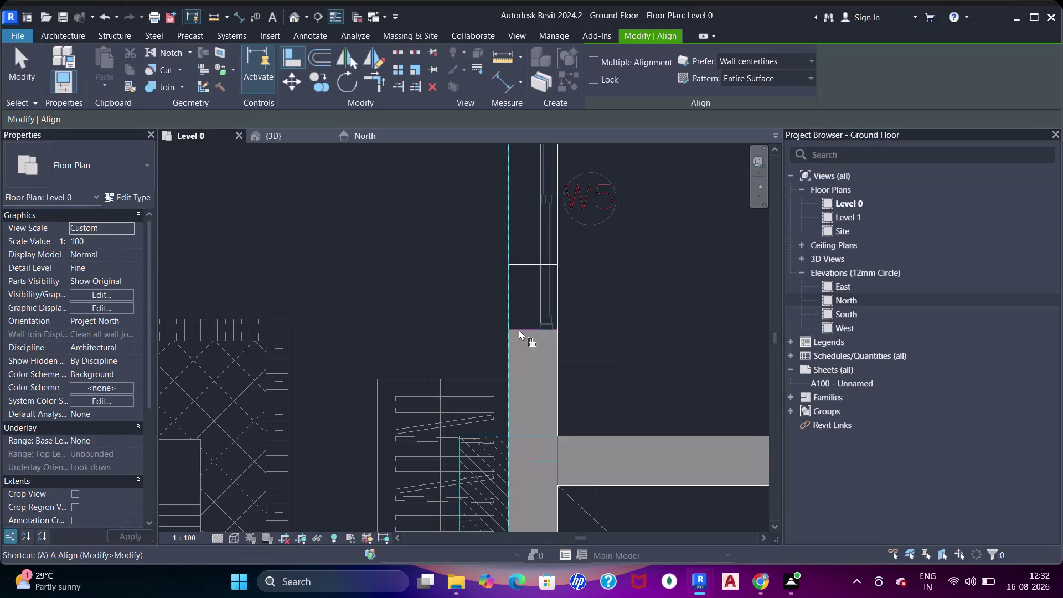
key(Escape)
key(a)
key(a)
click(520, 329)
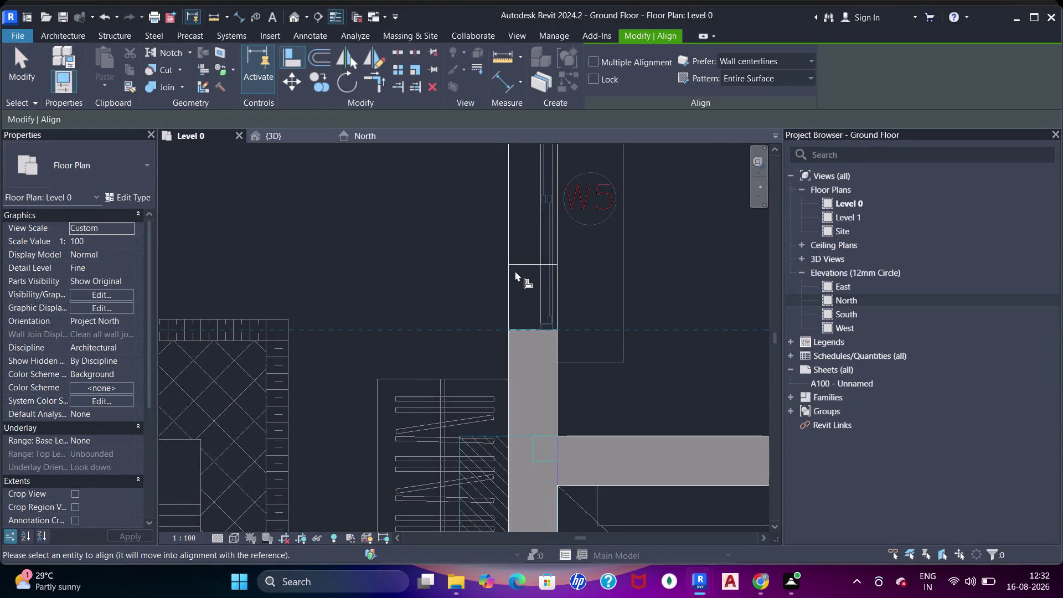
click(515, 268)
scroll(down, 3)
Align the window's other edge to the opposite wall end, then review the bedroom plan.
middle_drag(538, 295, 384, 295)
click(490, 291)
scroll(up, 3)
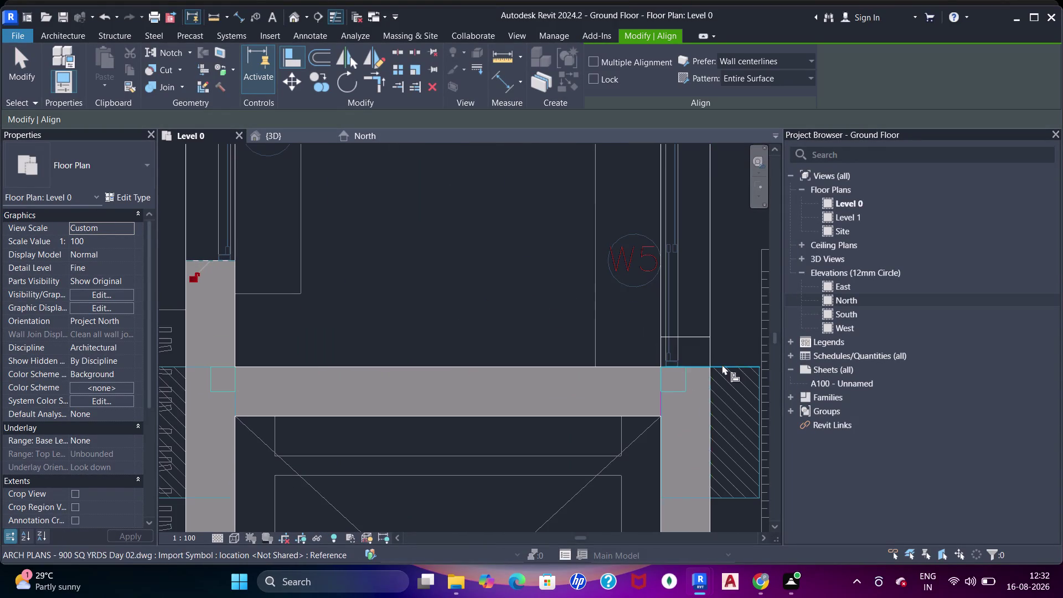
click(695, 367)
click(693, 340)
scroll(down, 3)
middle_drag(670, 319, 595, 341)
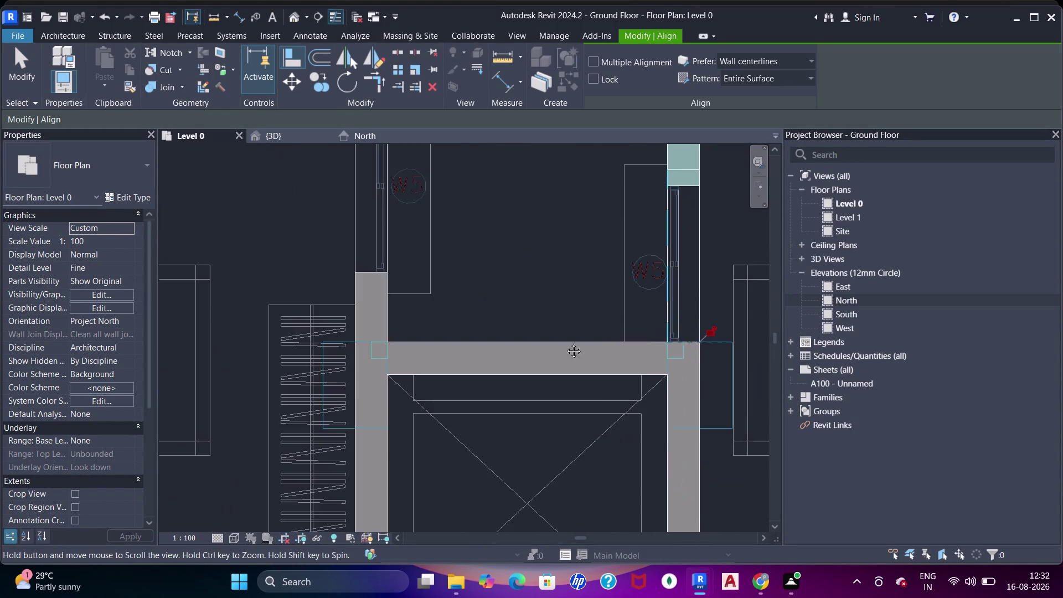
middle_drag(595, 341, 560, 342)
key(Escape)
key(Escape)
key(Escape)
scroll(down, 3)
middle_drag(593, 317, 501, 319)
scroll(down, 3)
middle_drag(600, 310, 585, 313)
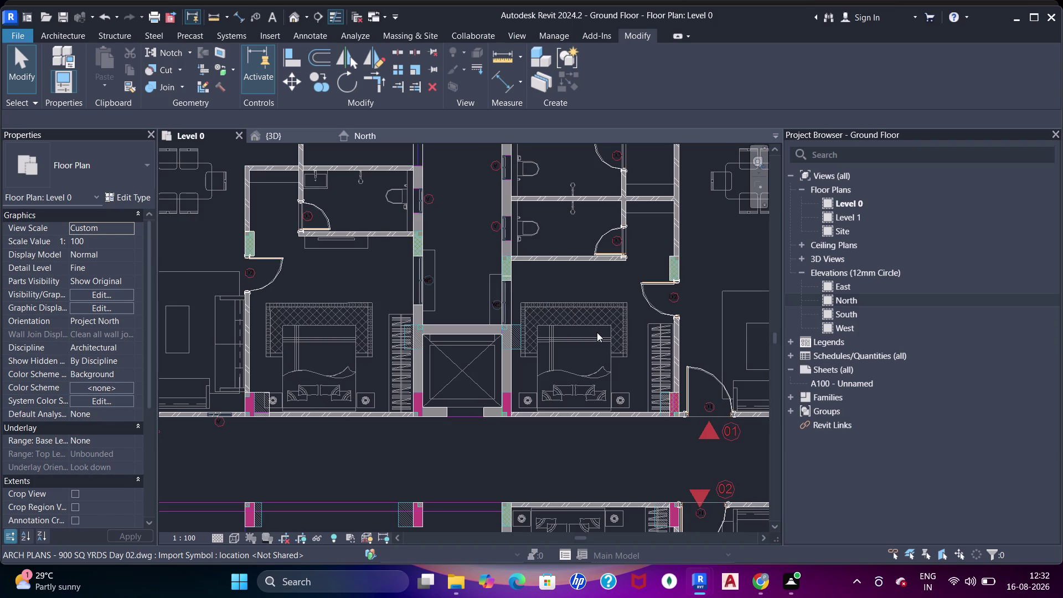
scroll(up, 3)
middle_drag(616, 339, 529, 354)
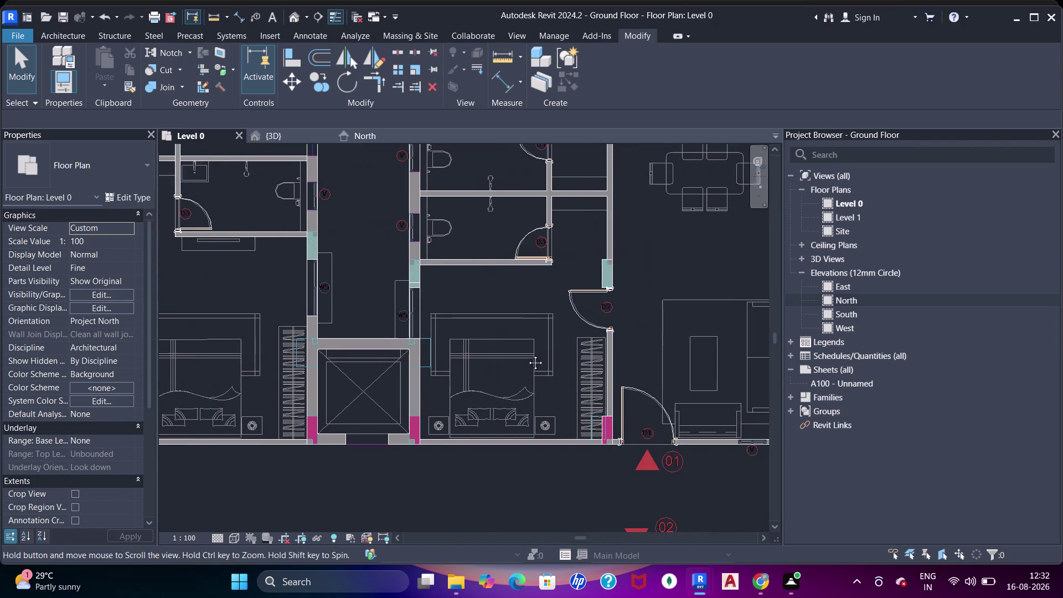